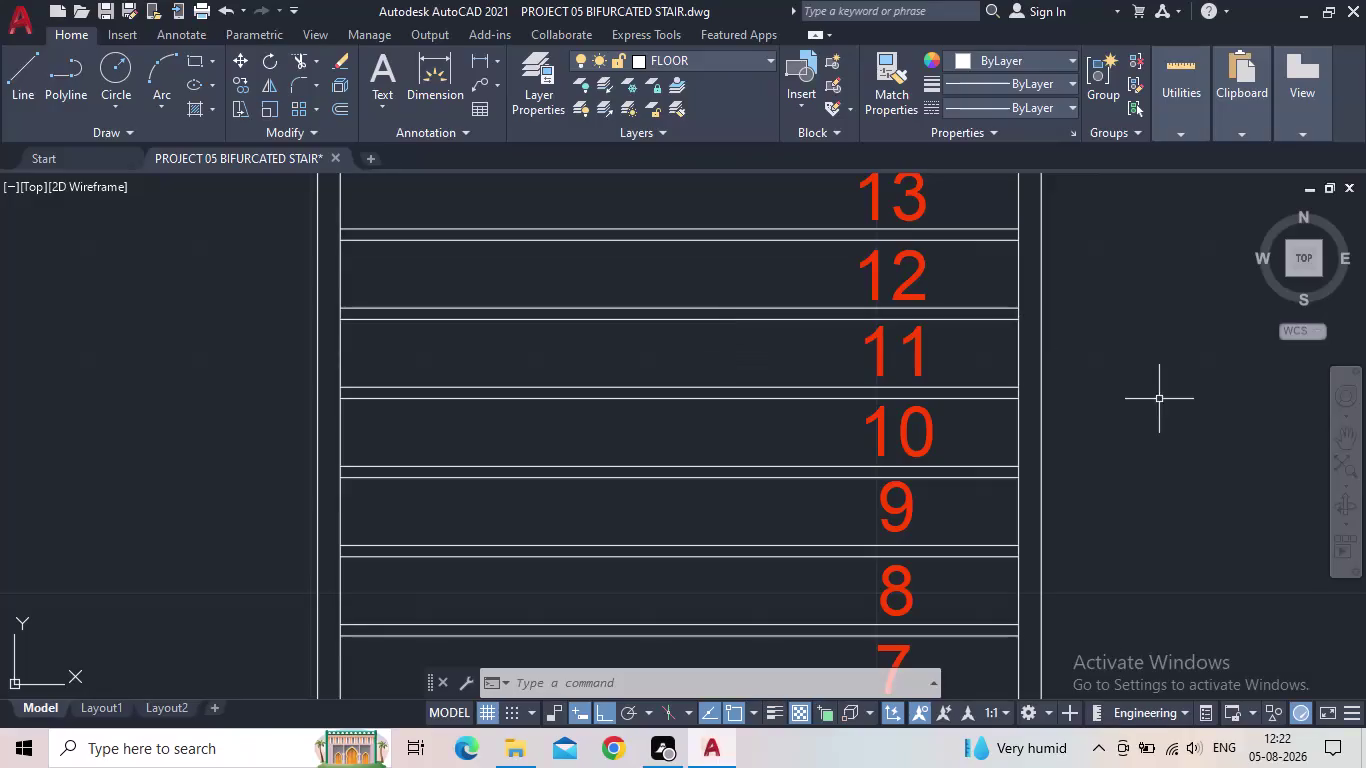
Pan the view to the empty area holding the L-shaped corner lines.
drag(1159, 400, 1158, 416)
click(1172, 480)
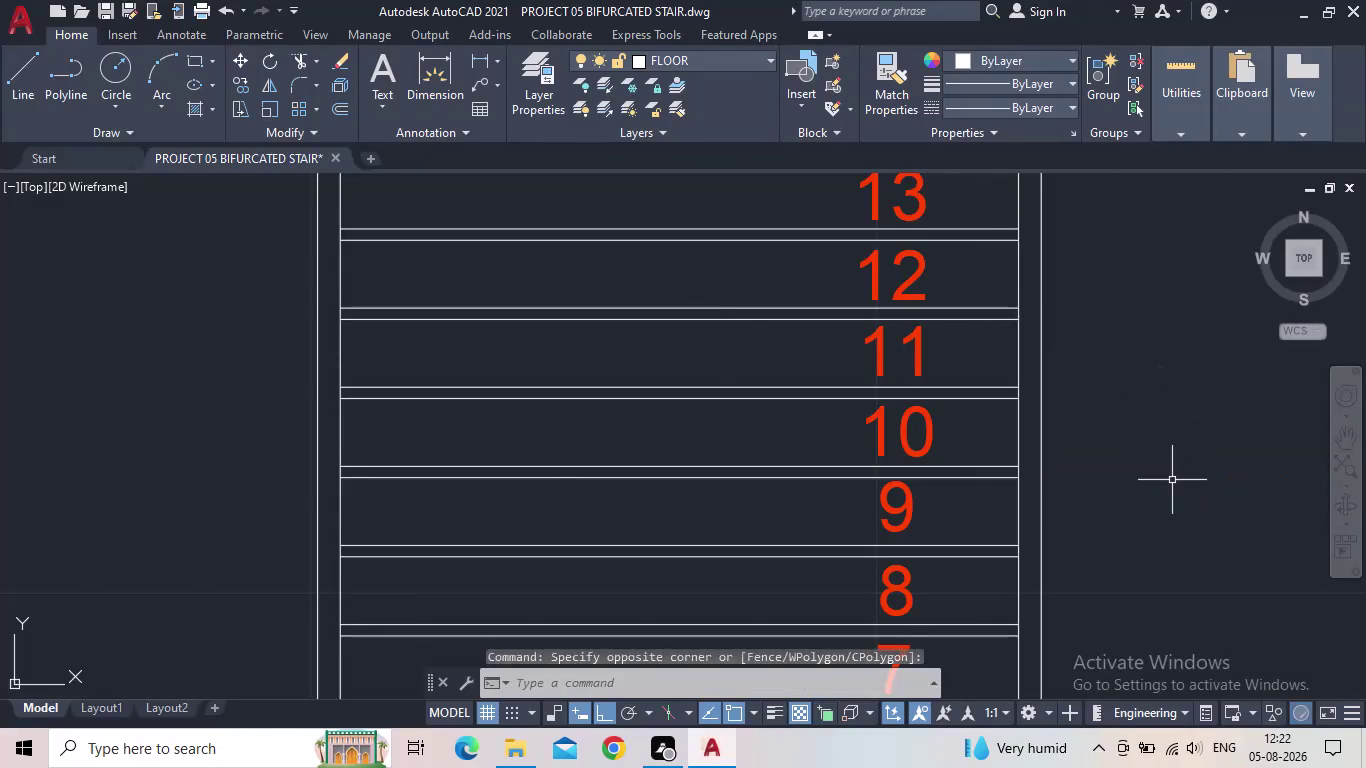
middle_drag(1162, 486, 1010, 517)
scroll(down, 3)
middle_drag(1035, 510, 497, 491)
scroll(down, 3)
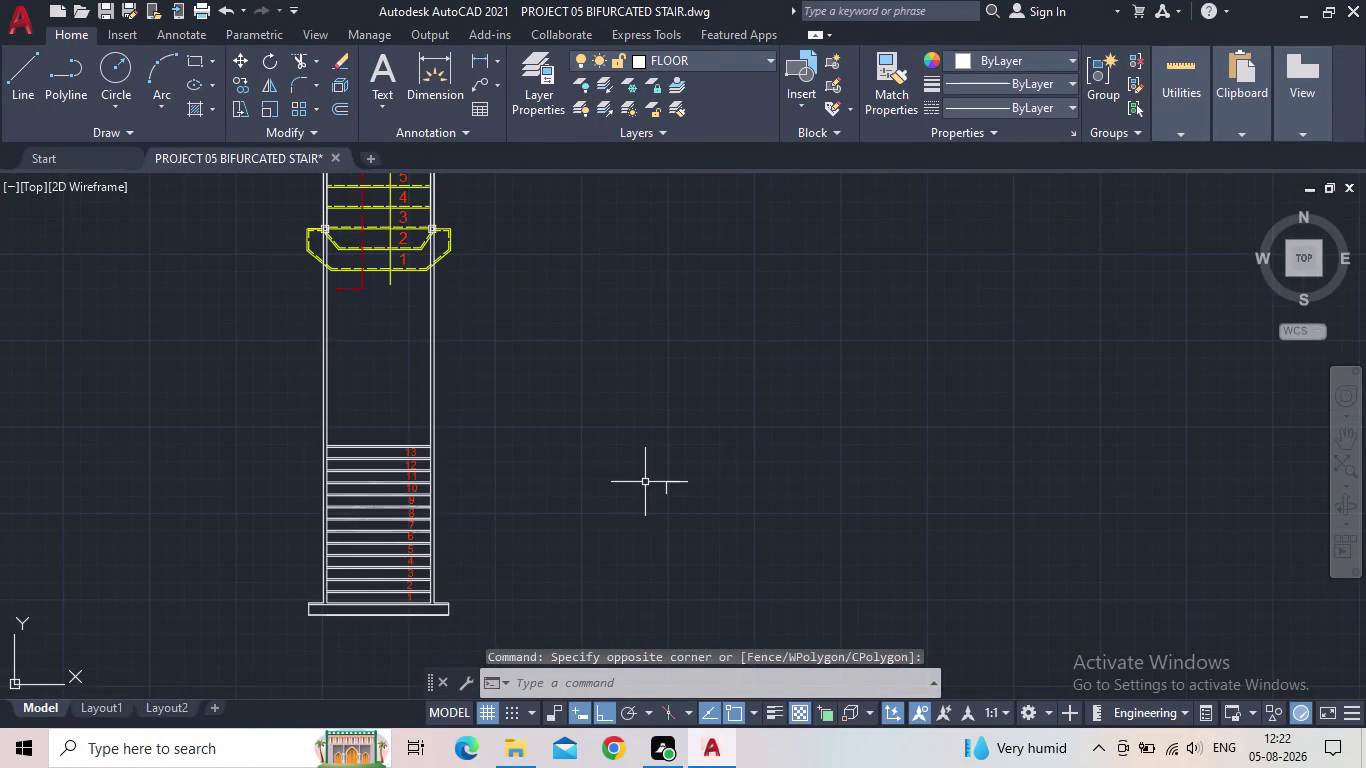
scroll(up, 3)
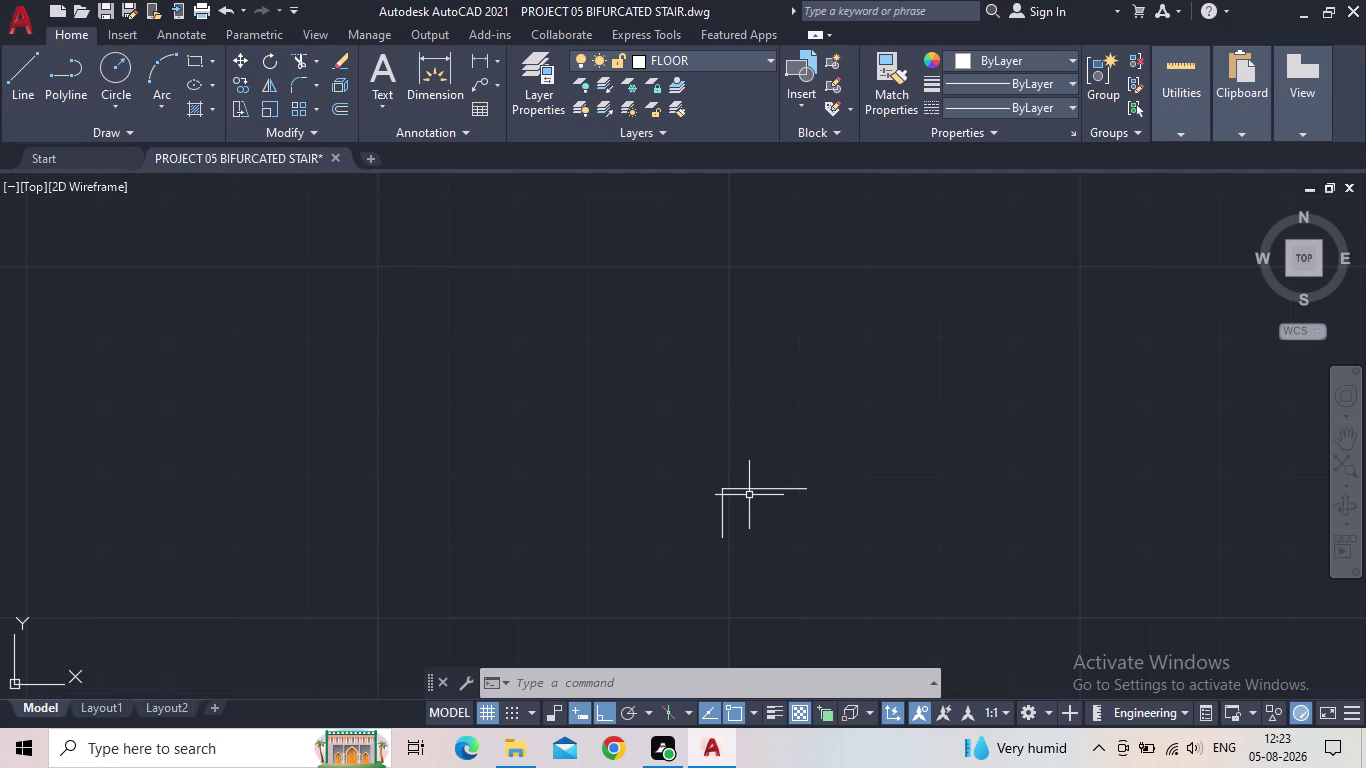
middle_drag(824, 515, 689, 524)
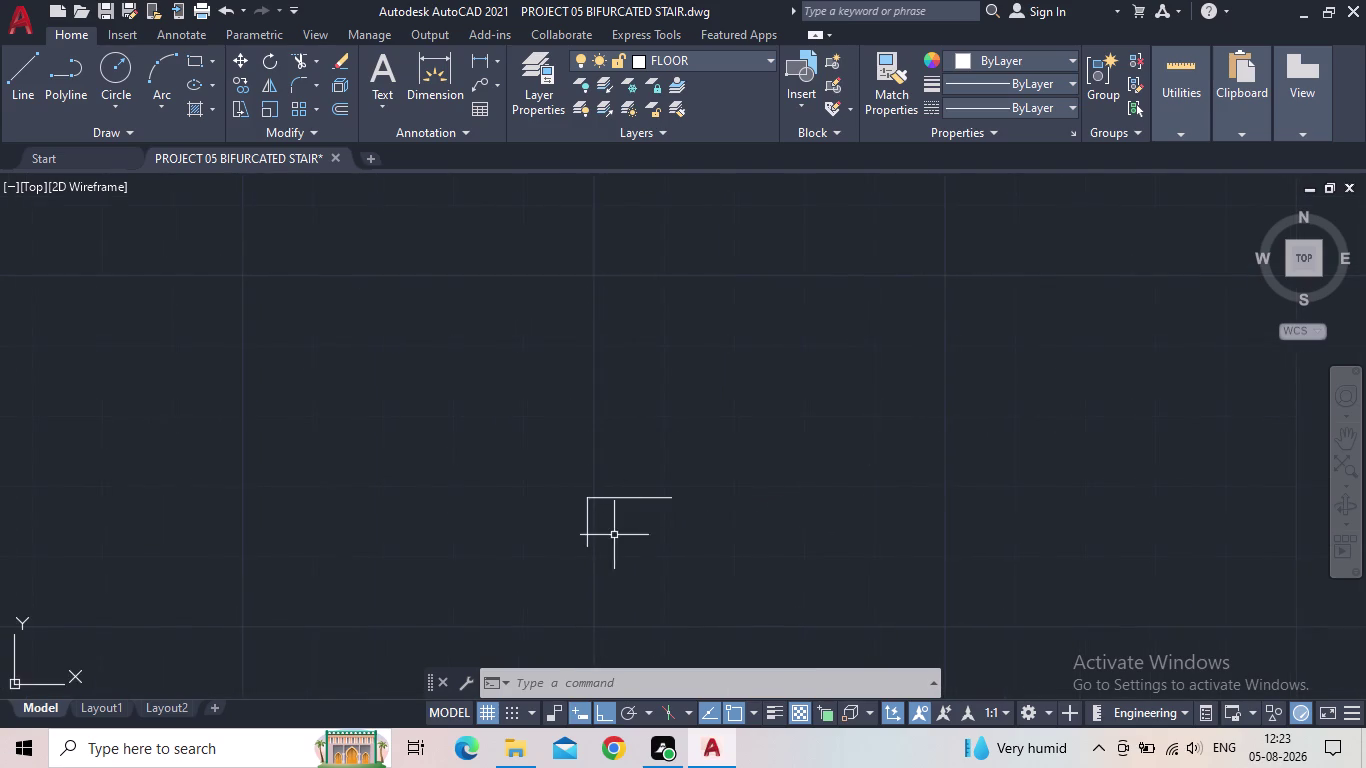
scroll(up, 3)
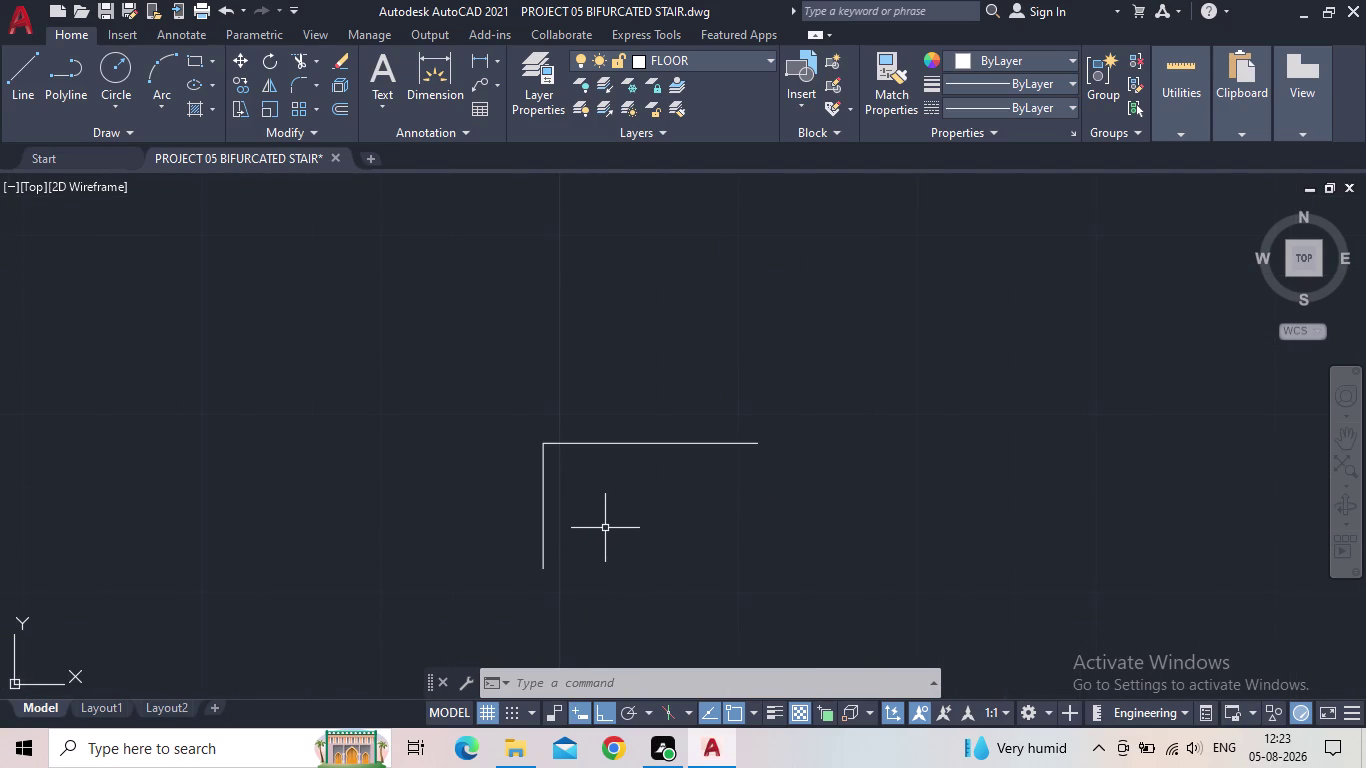
scroll(down, 3)
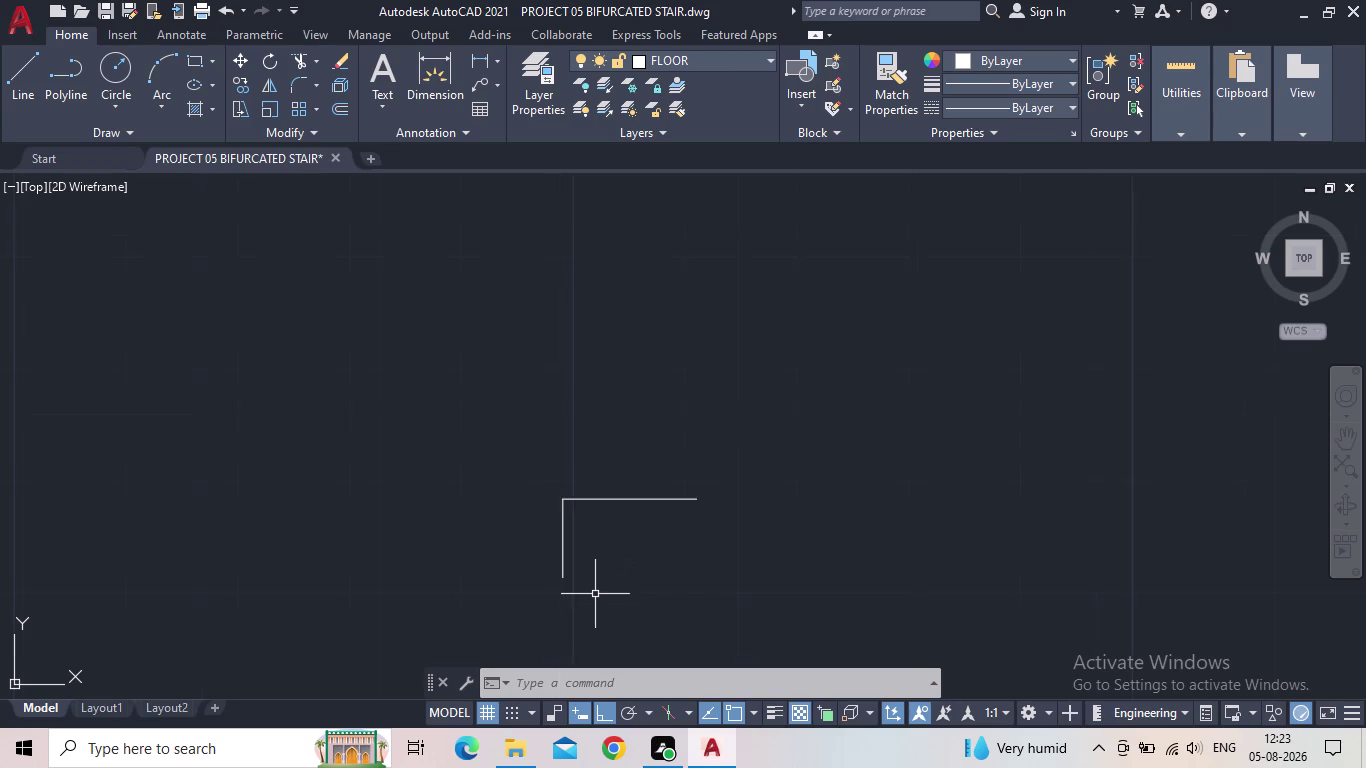
middle_drag(599, 587, 583, 515)
scroll(up, 3)
Offset the horizontal line 1" downward and the vertical line 1" to the right.
key(o)
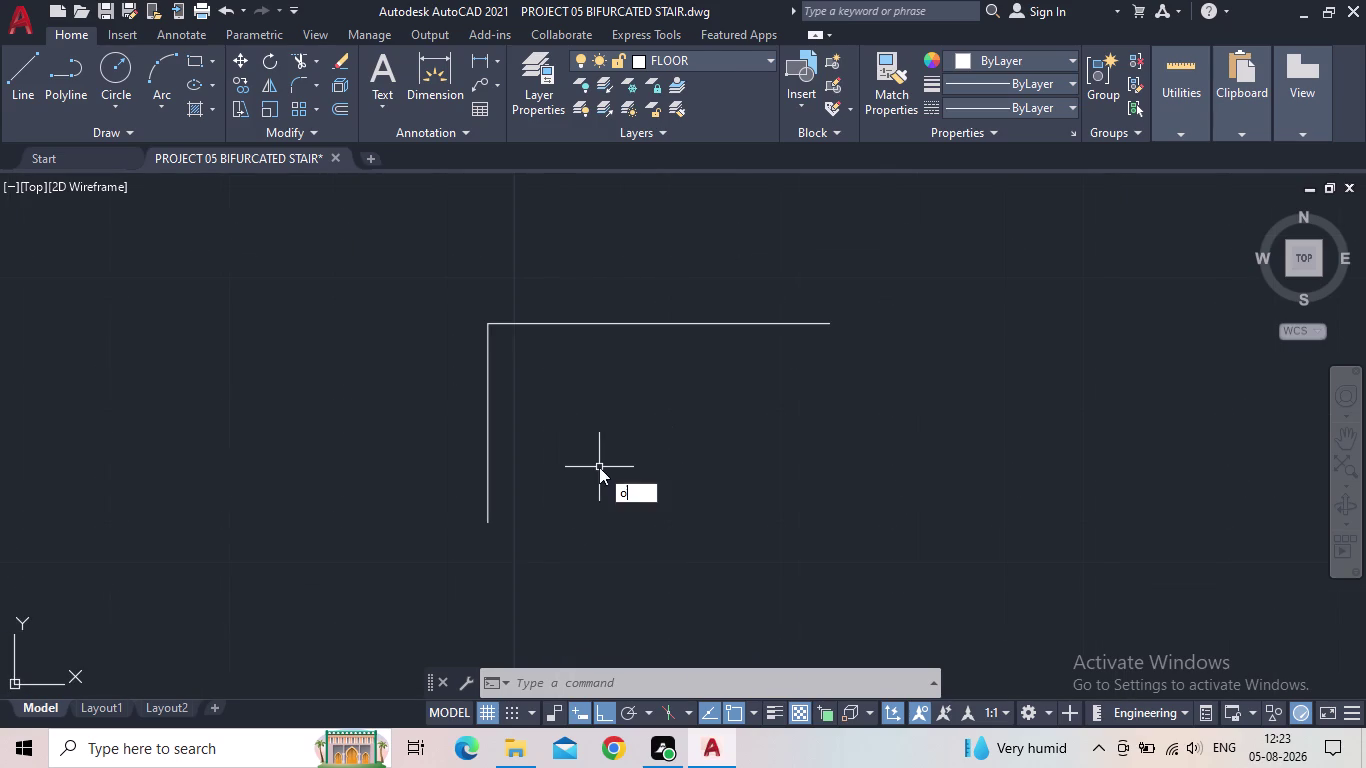
key(Return)
text(1)
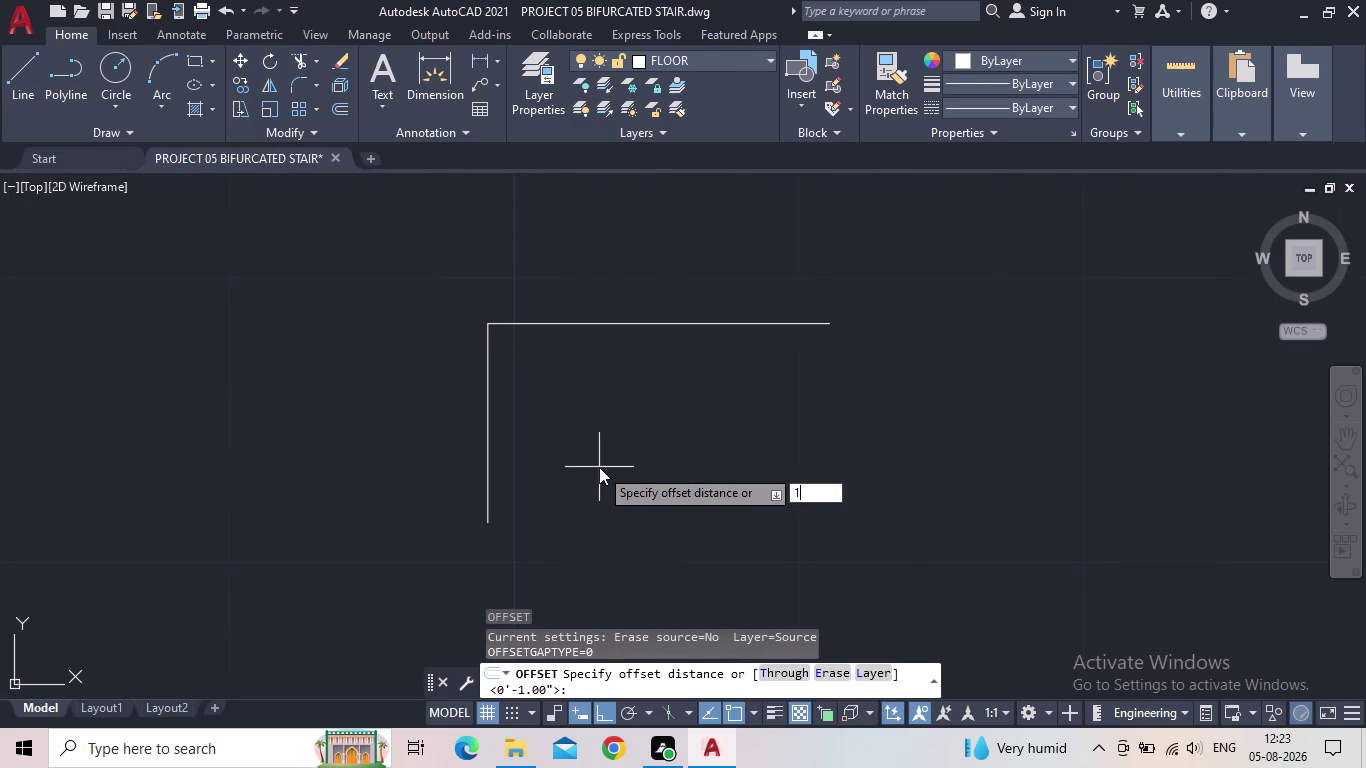
text(")
key(Return)
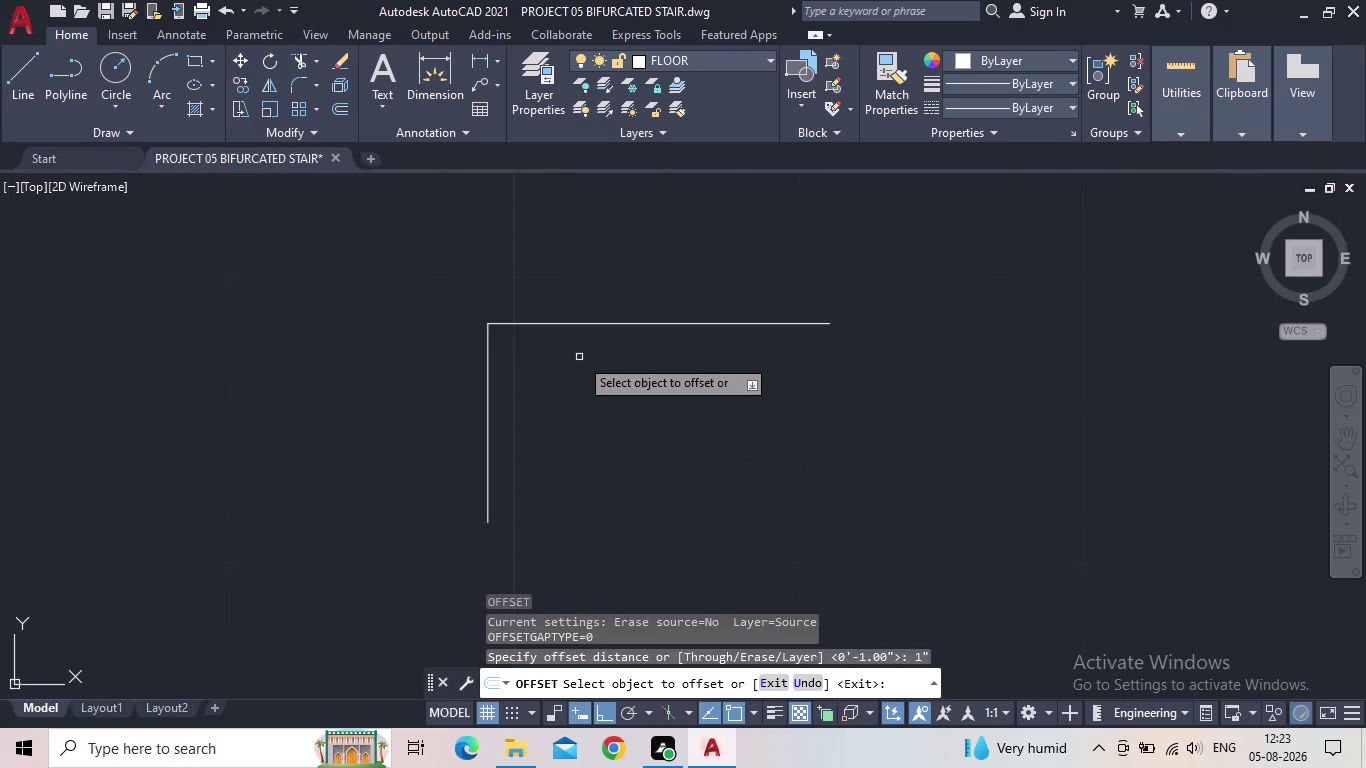
click(626, 323)
click(655, 393)
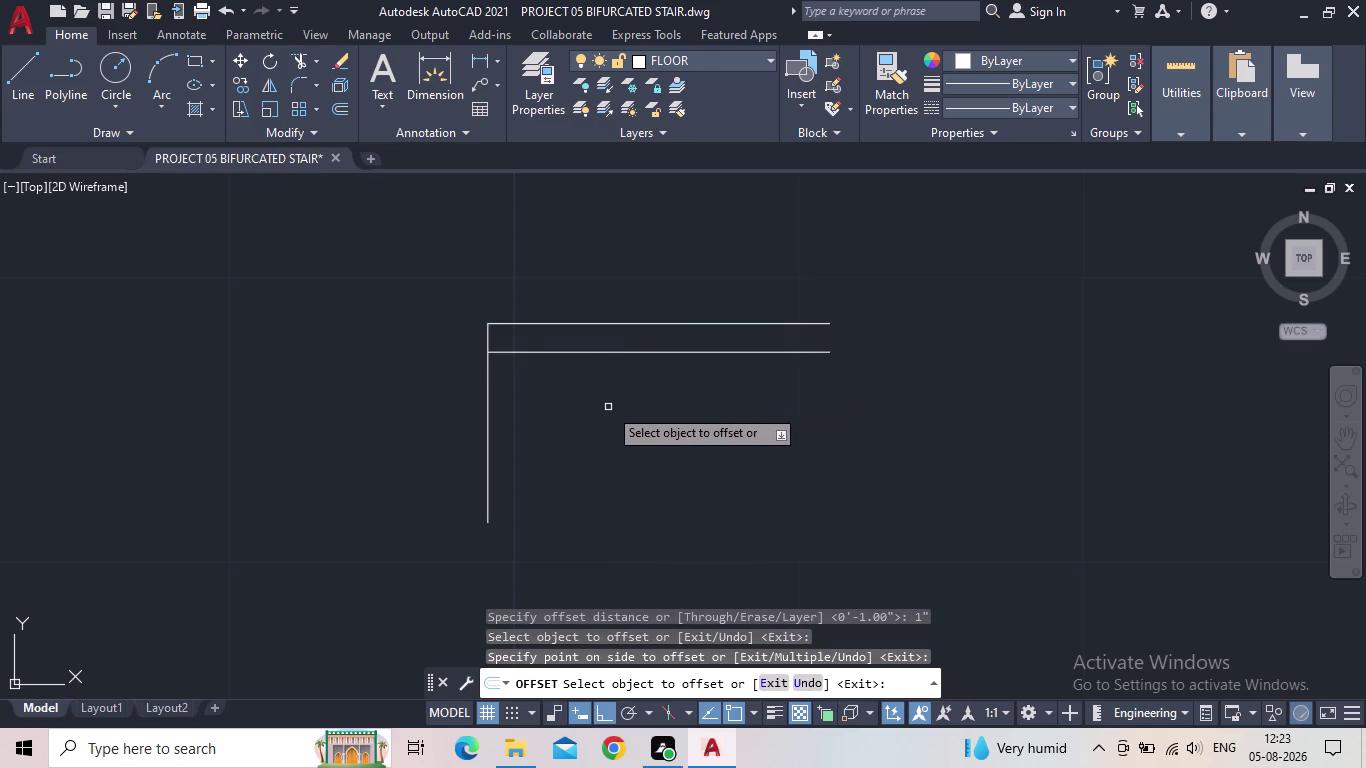
click(487, 458)
click(567, 468)
key(Escape)
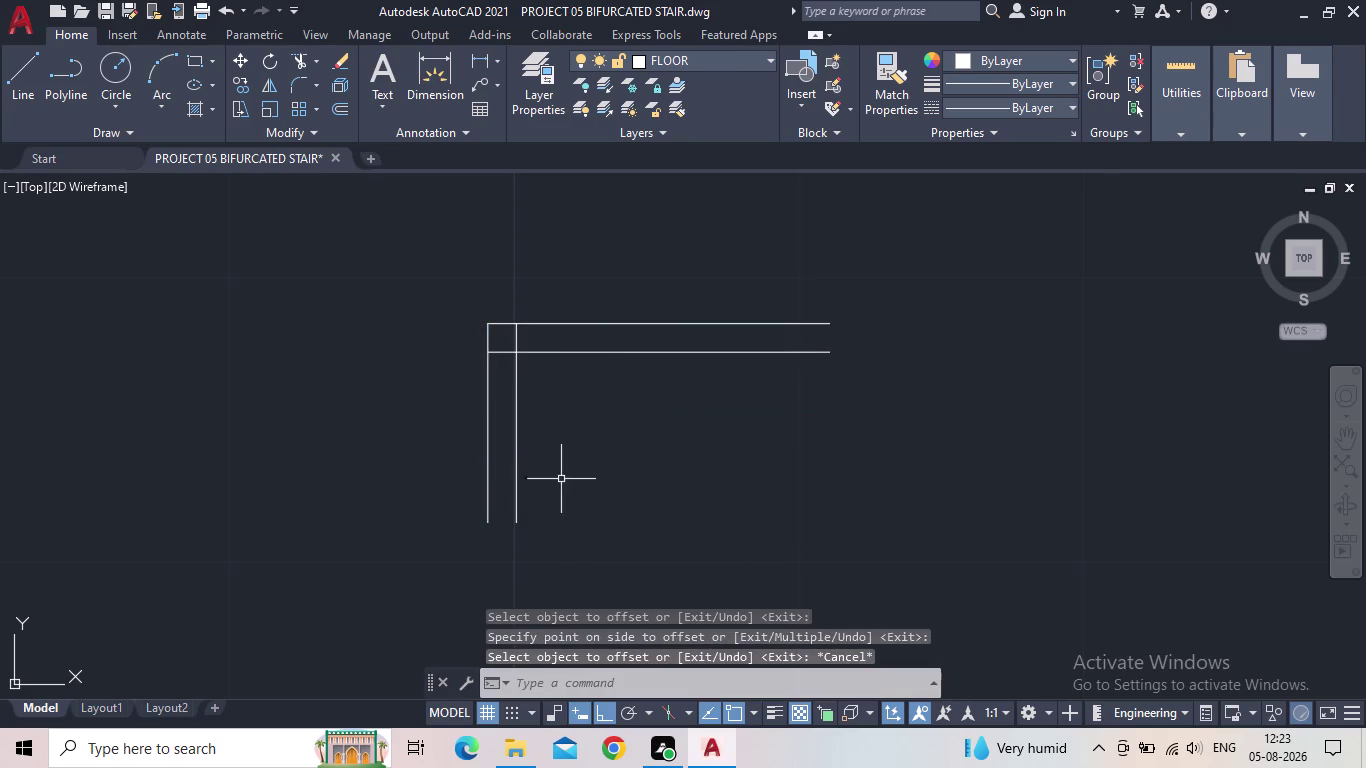
scroll(up, 3)
scroll(down, 3)
middle_drag(503, 349, 521, 370)
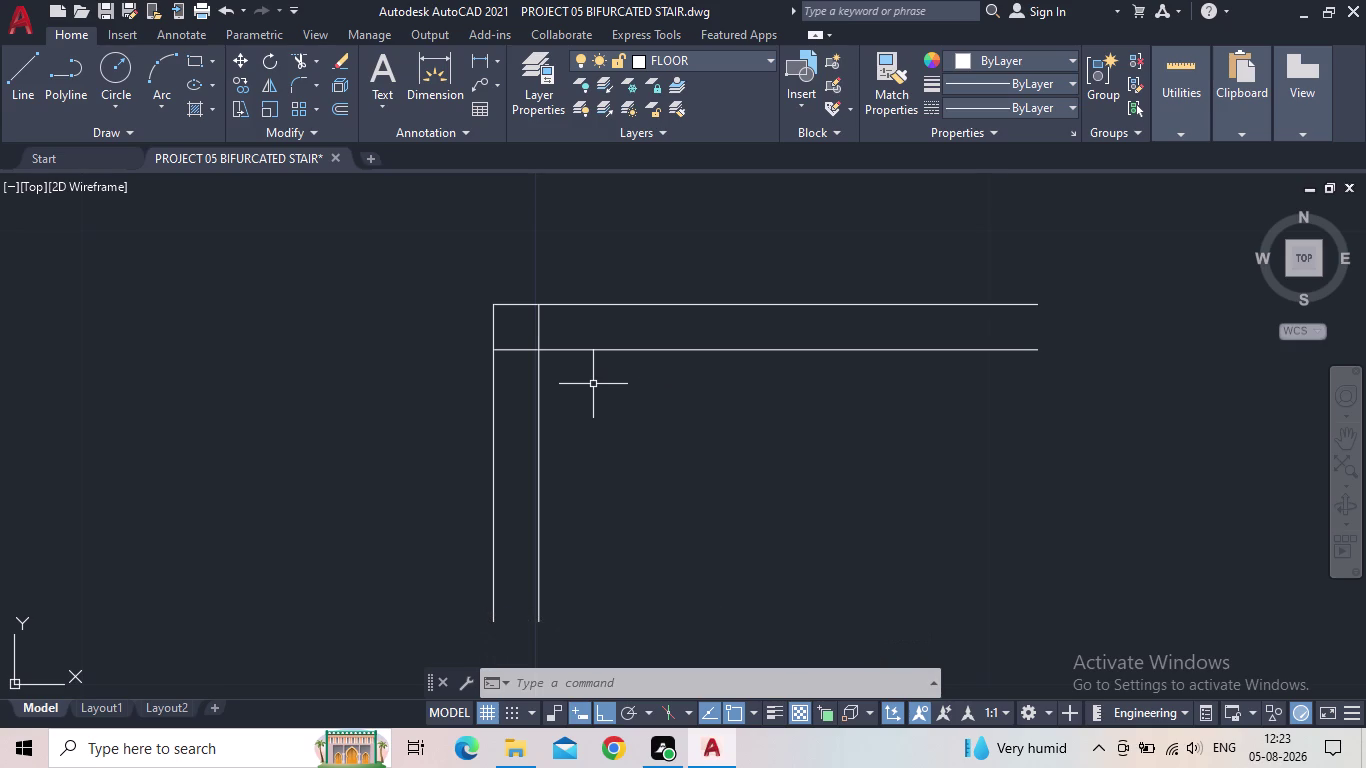
key(f)
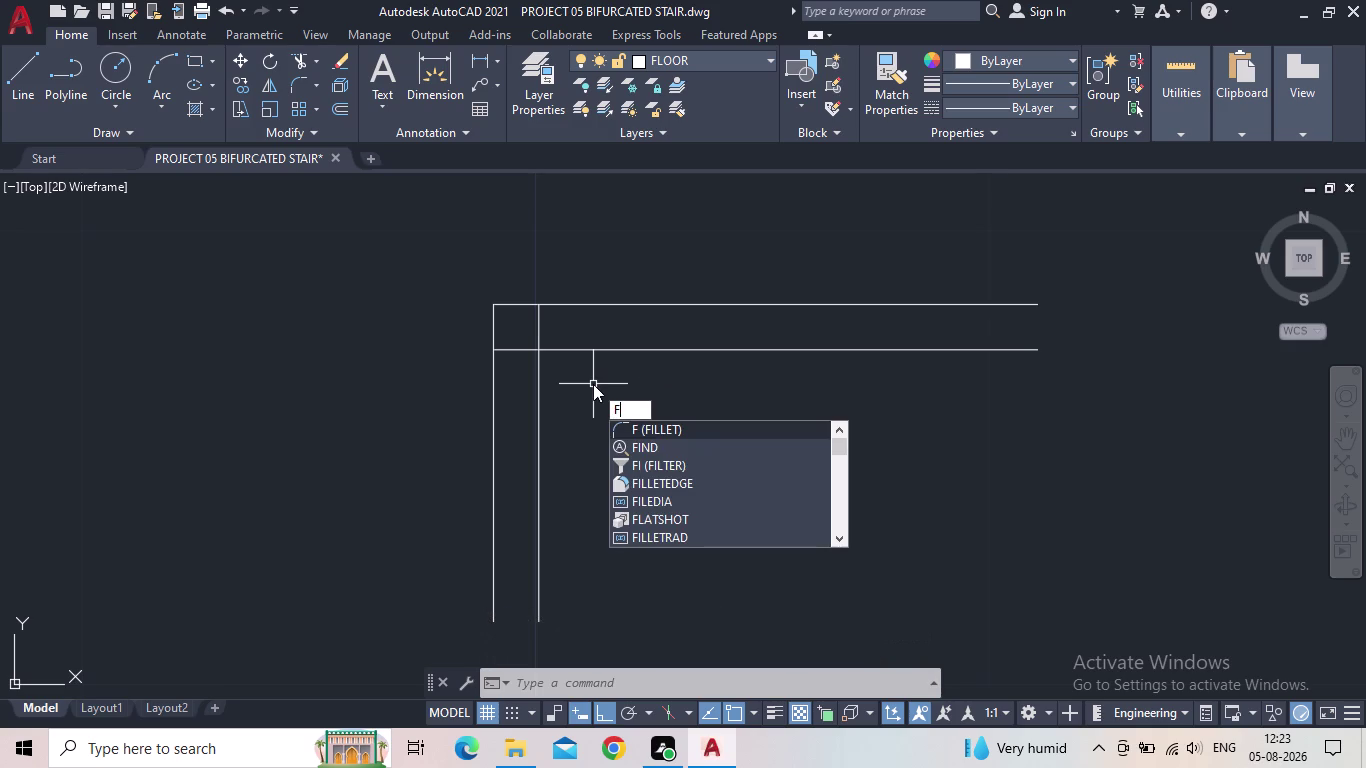
Fillet the two horizontal rail lines with a 1" radius to round the left end.
key(Return)
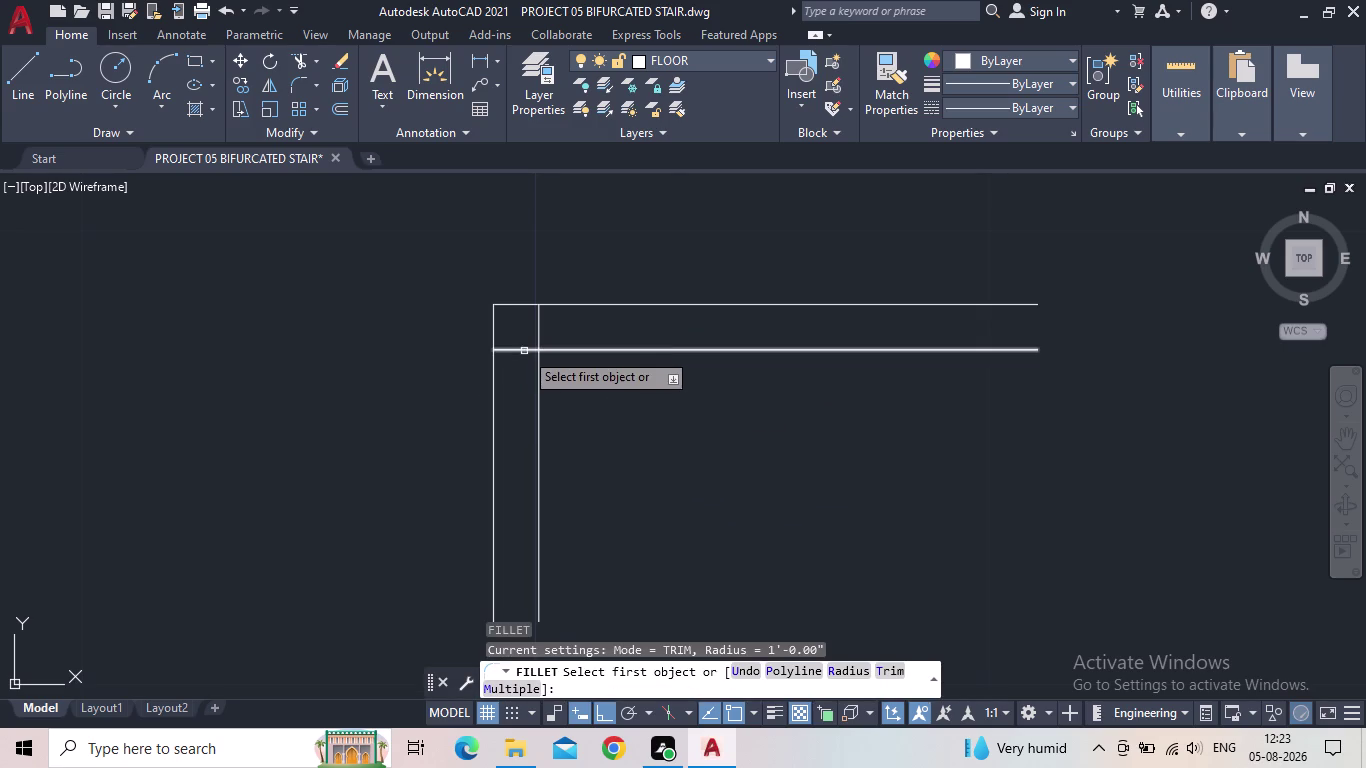
click(836, 665)
click(843, 668)
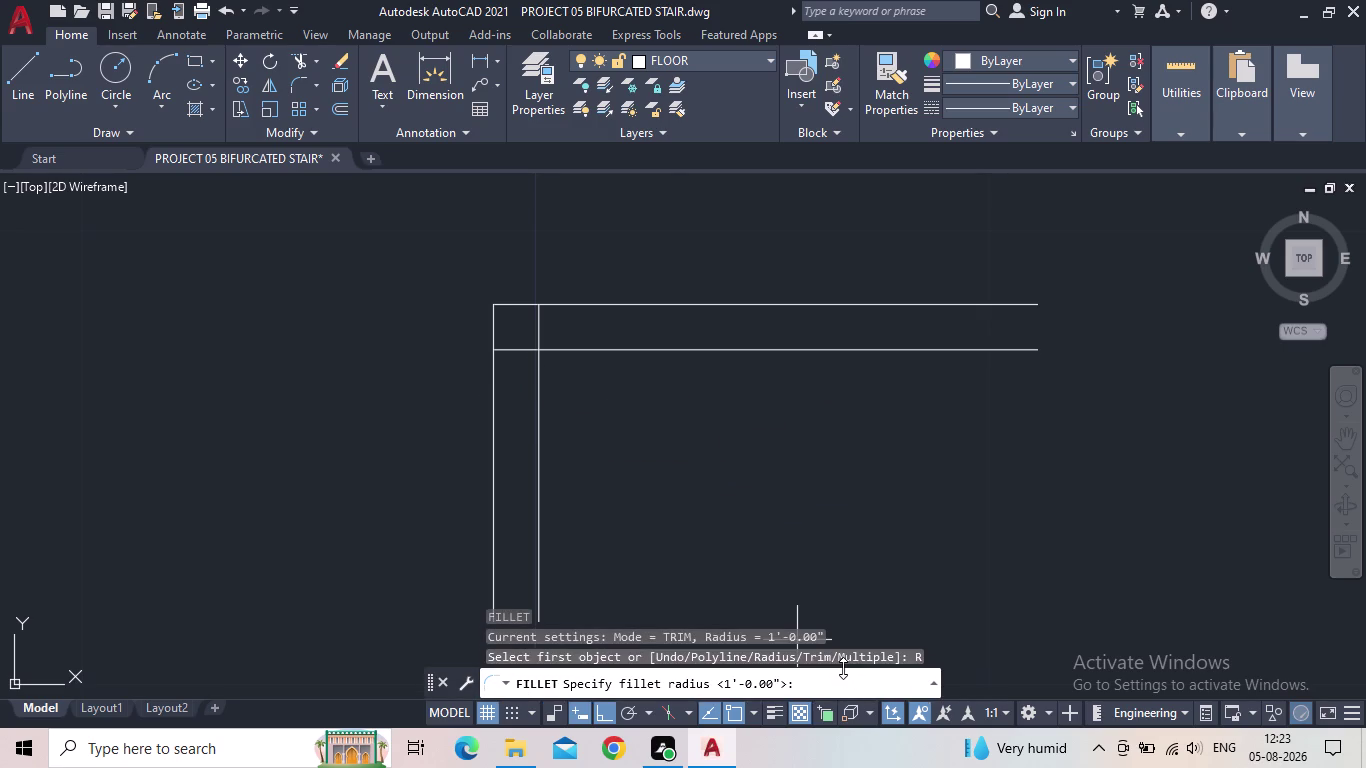
text(1")
key(Return)
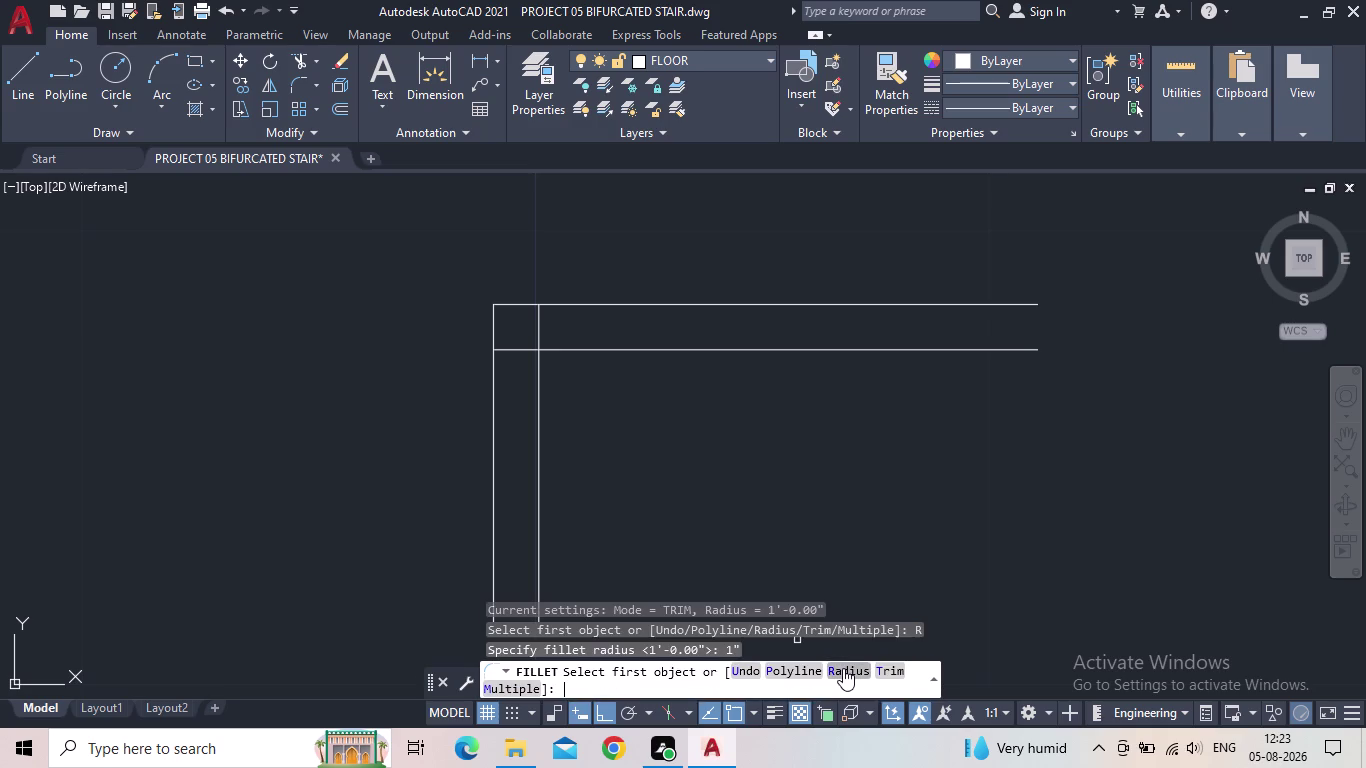
click(522, 348)
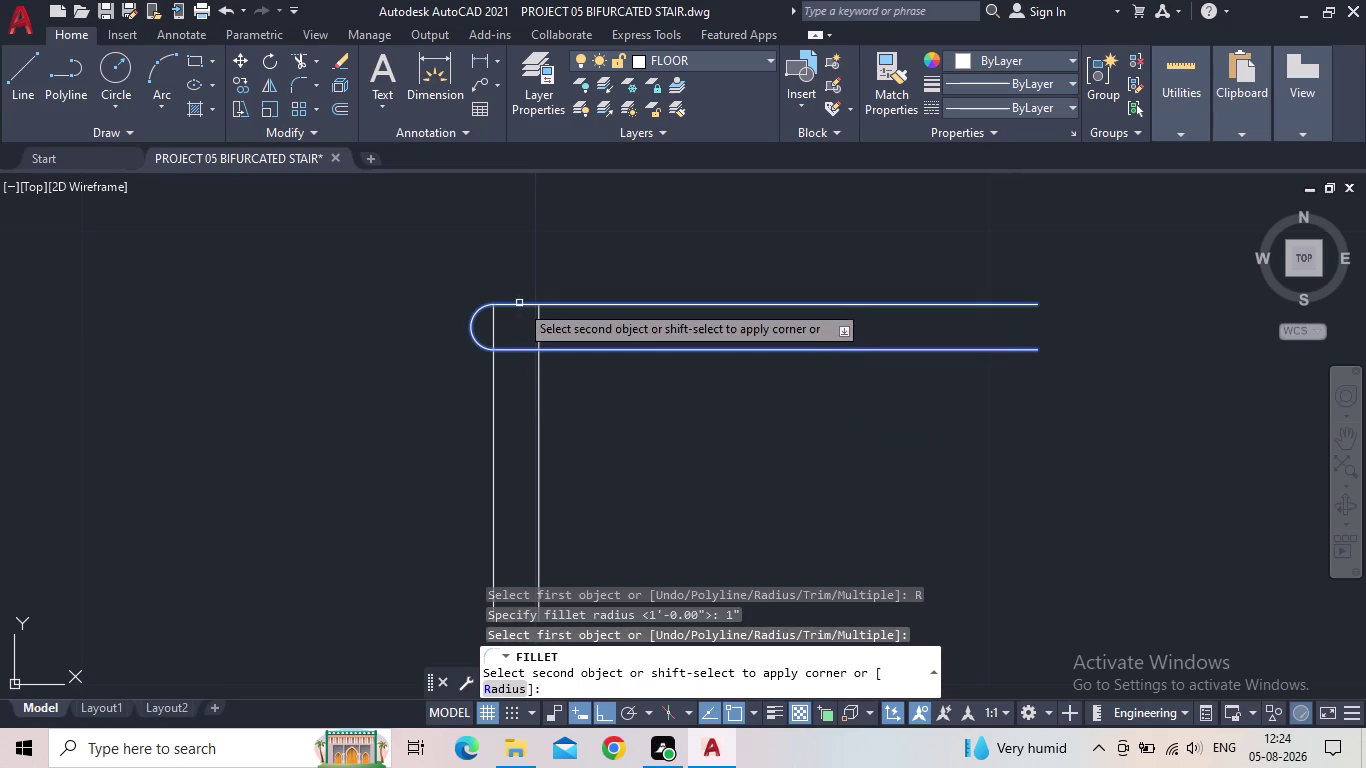
click(519, 303)
key(Escape)
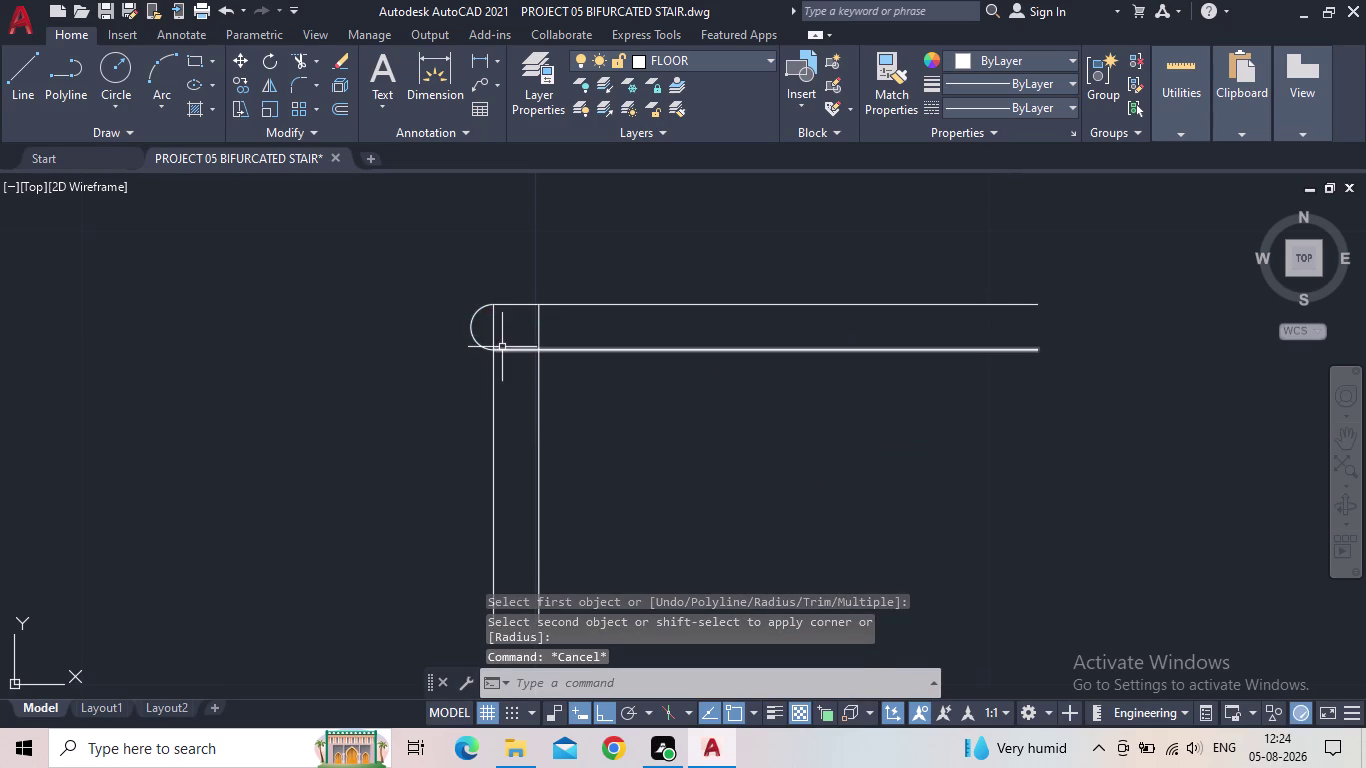
Trim both vertical line pieces lying inside the rounded rail end.
text(tr)
key(space)
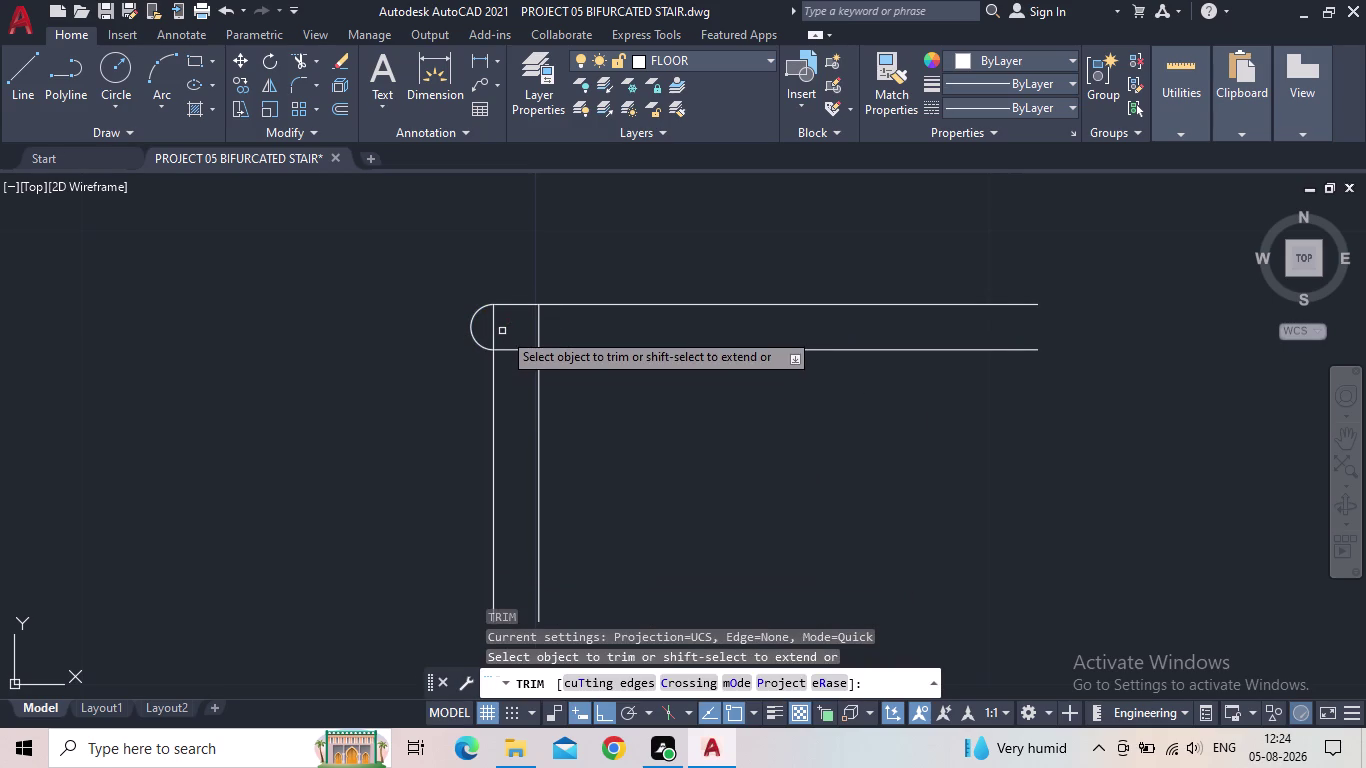
click(495, 331)
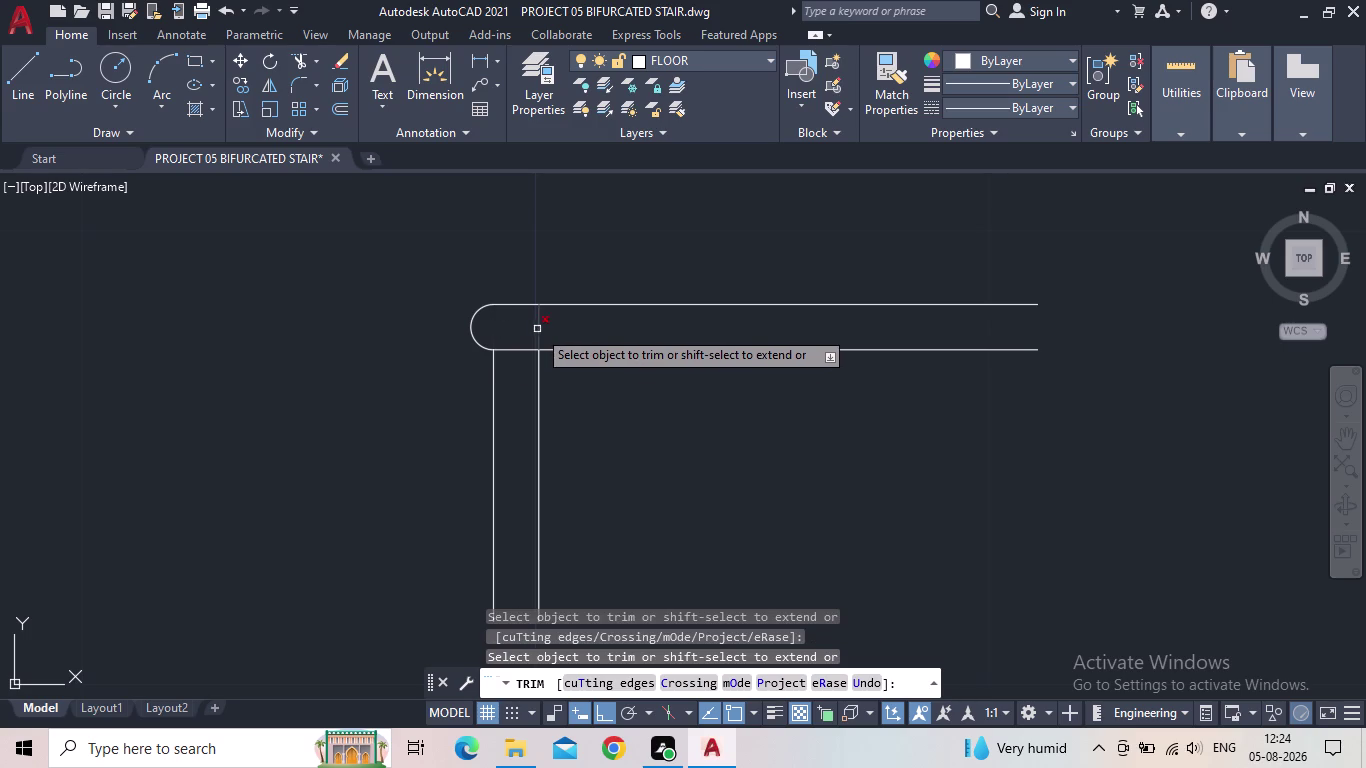
click(537, 328)
scroll(down, 3)
middle_drag(720, 414, 596, 411)
key(Escape)
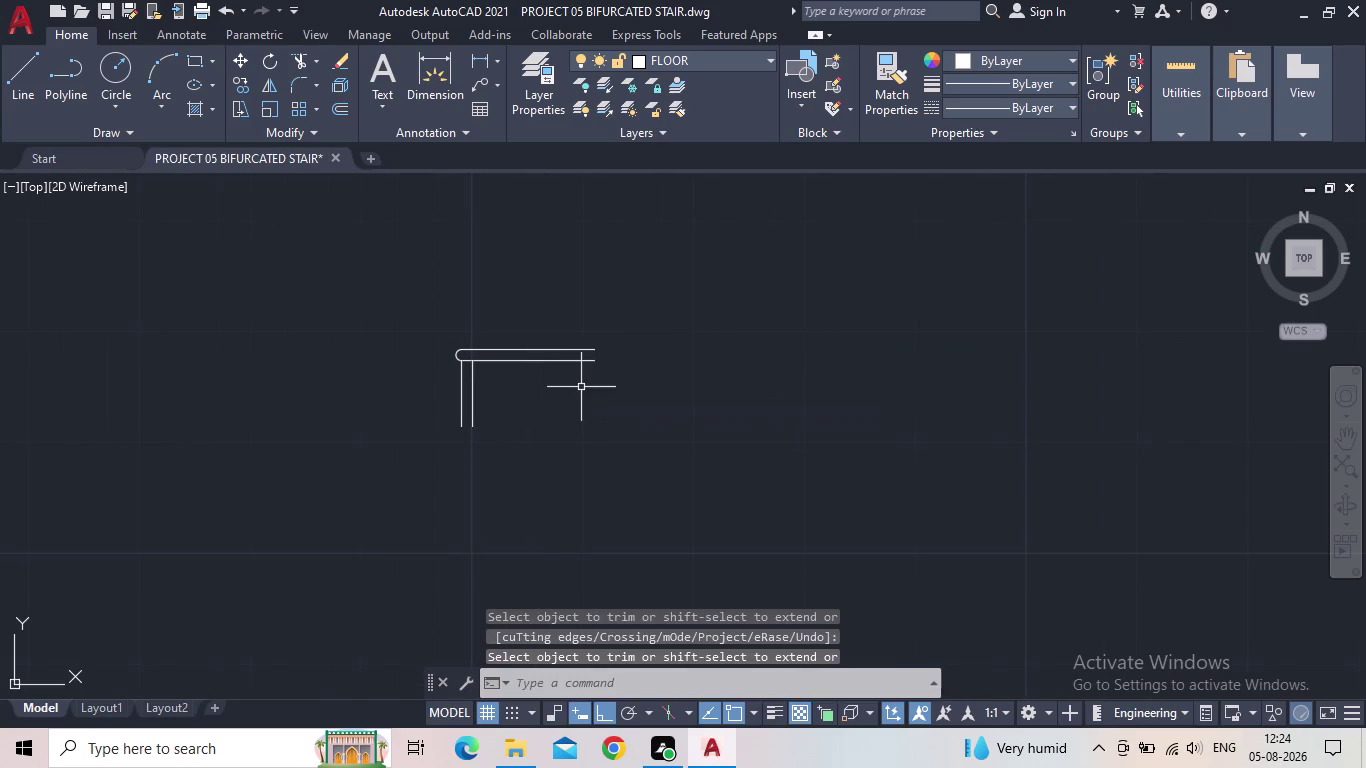
key(l)
key(space)
Draw a short line capping the right end of the double rail.
scroll(up, 3)
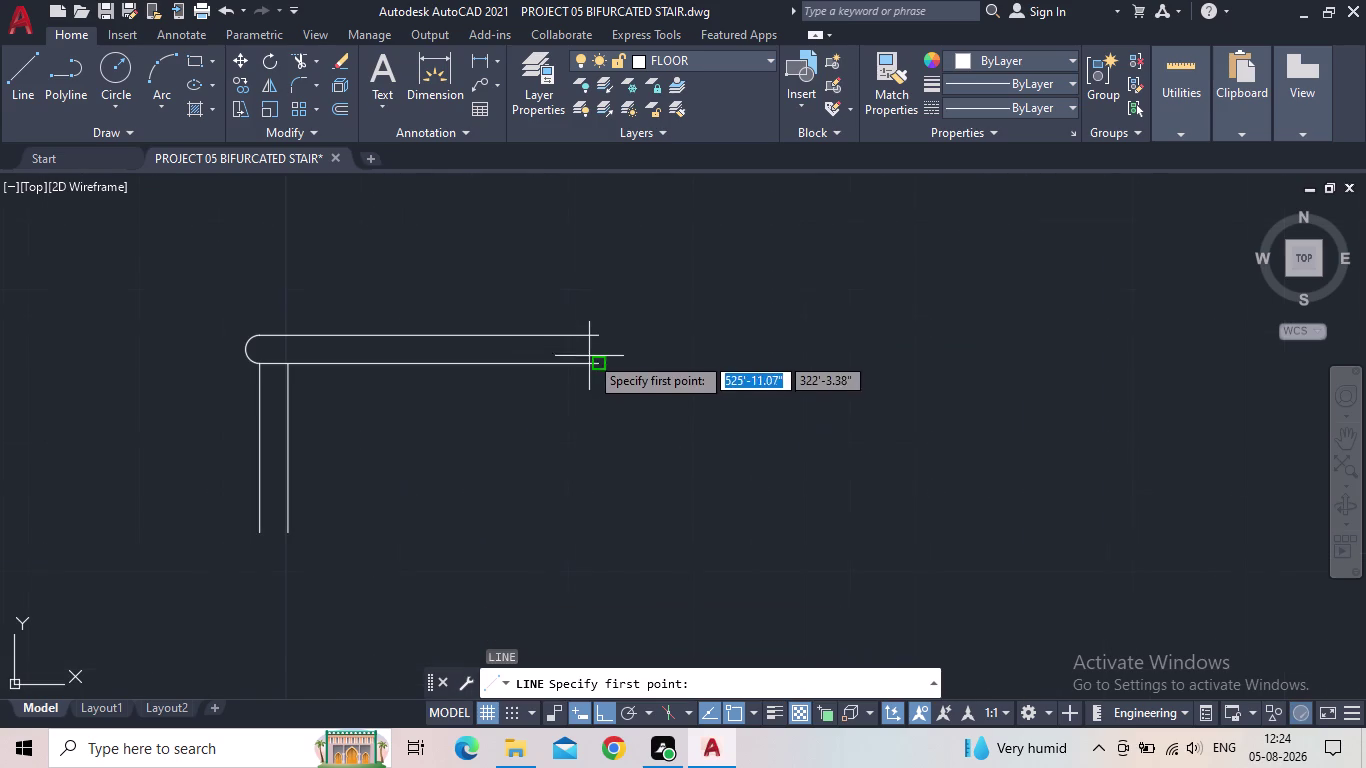
click(594, 333)
click(597, 364)
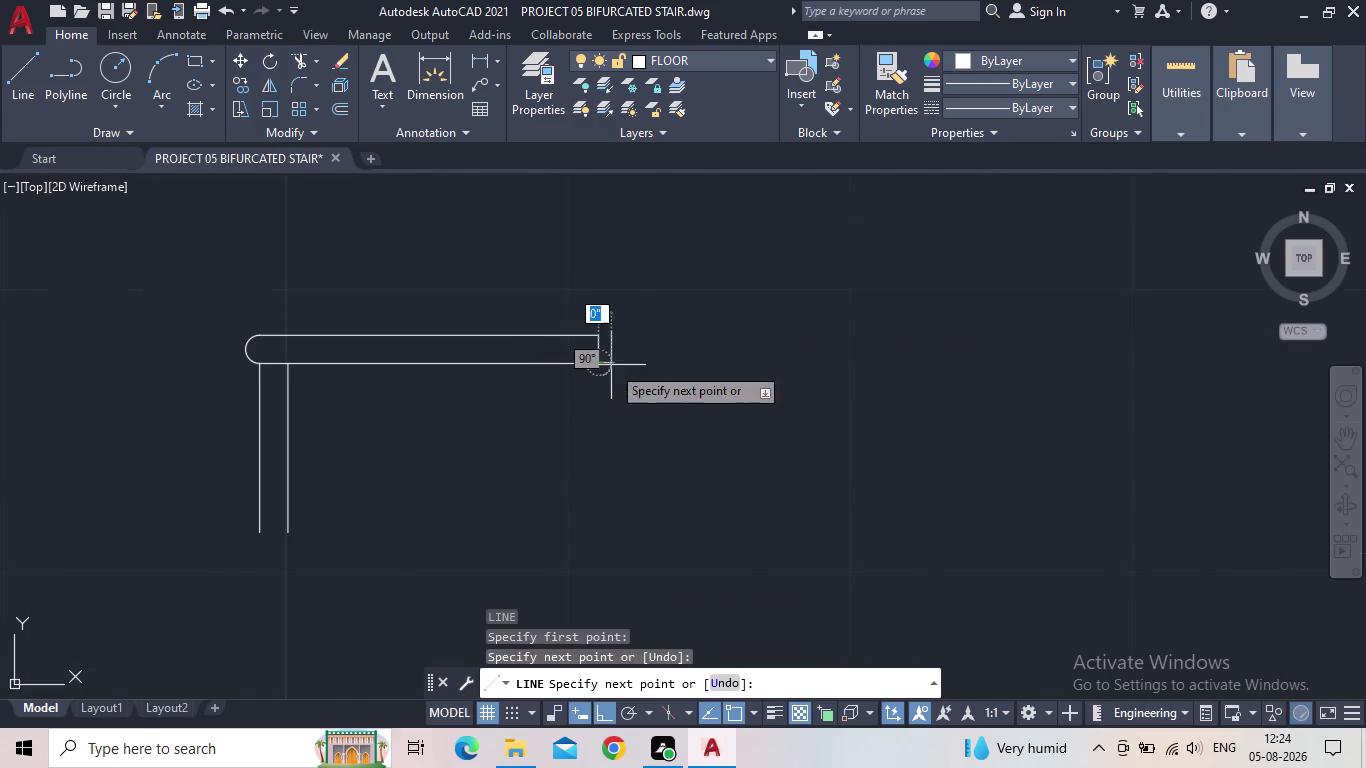
key(Escape)
Draw a short line closing the bottom of the vertical arm.
middle_drag(385, 487, 474, 418)
key(space)
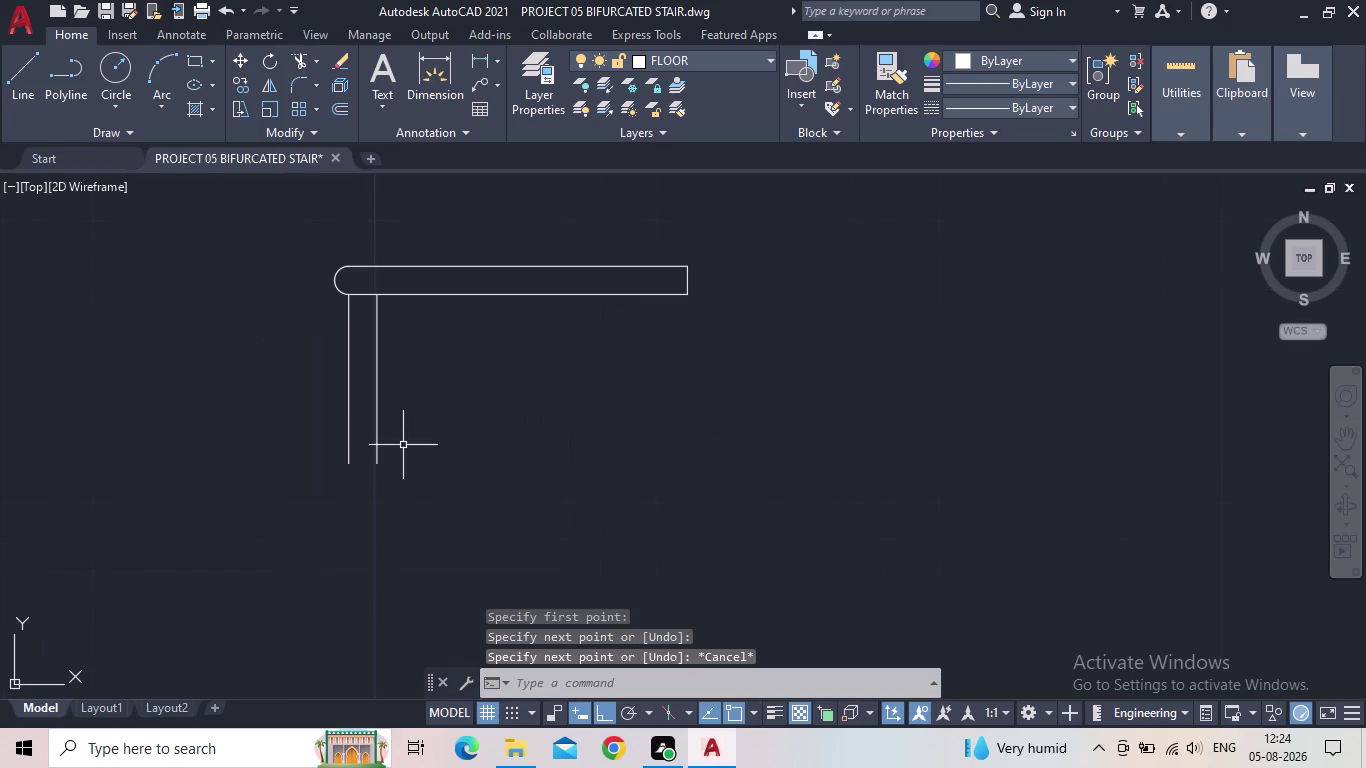
click(380, 457)
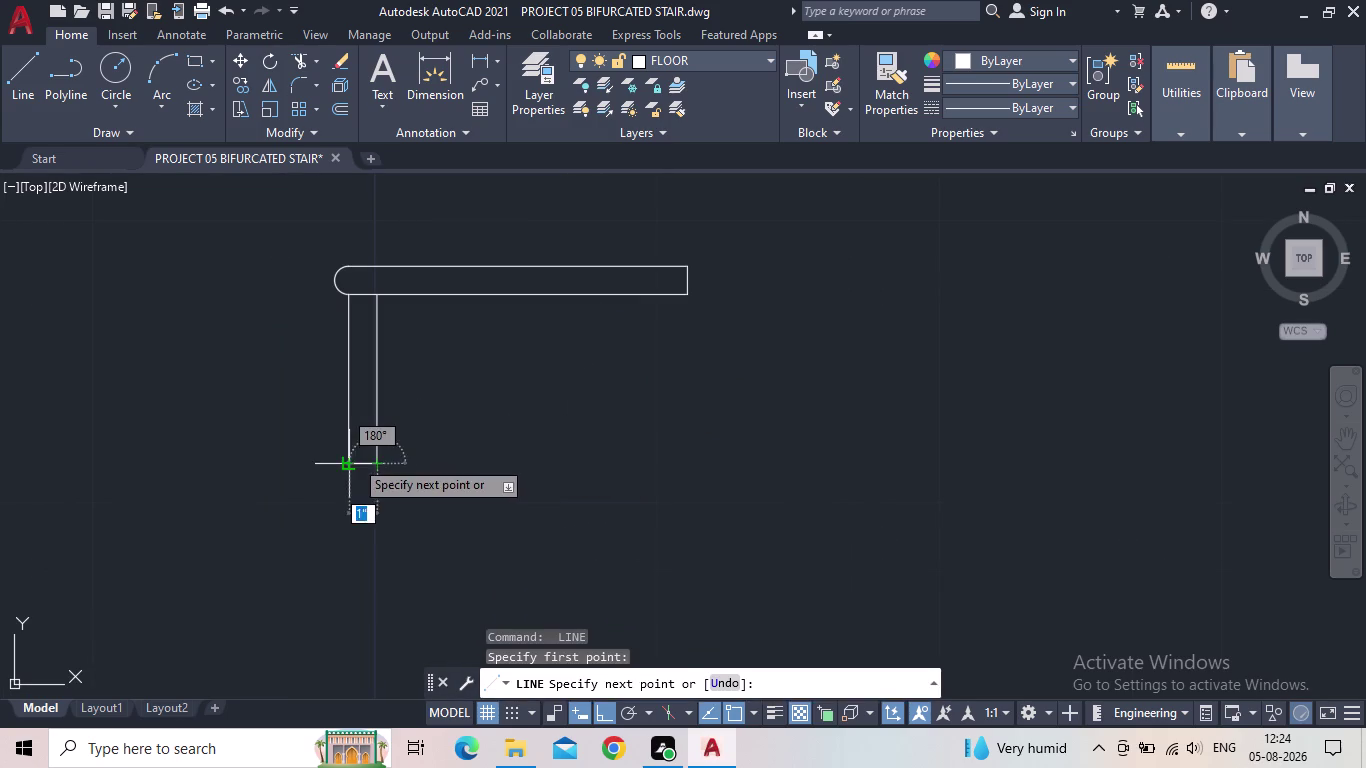
click(354, 459)
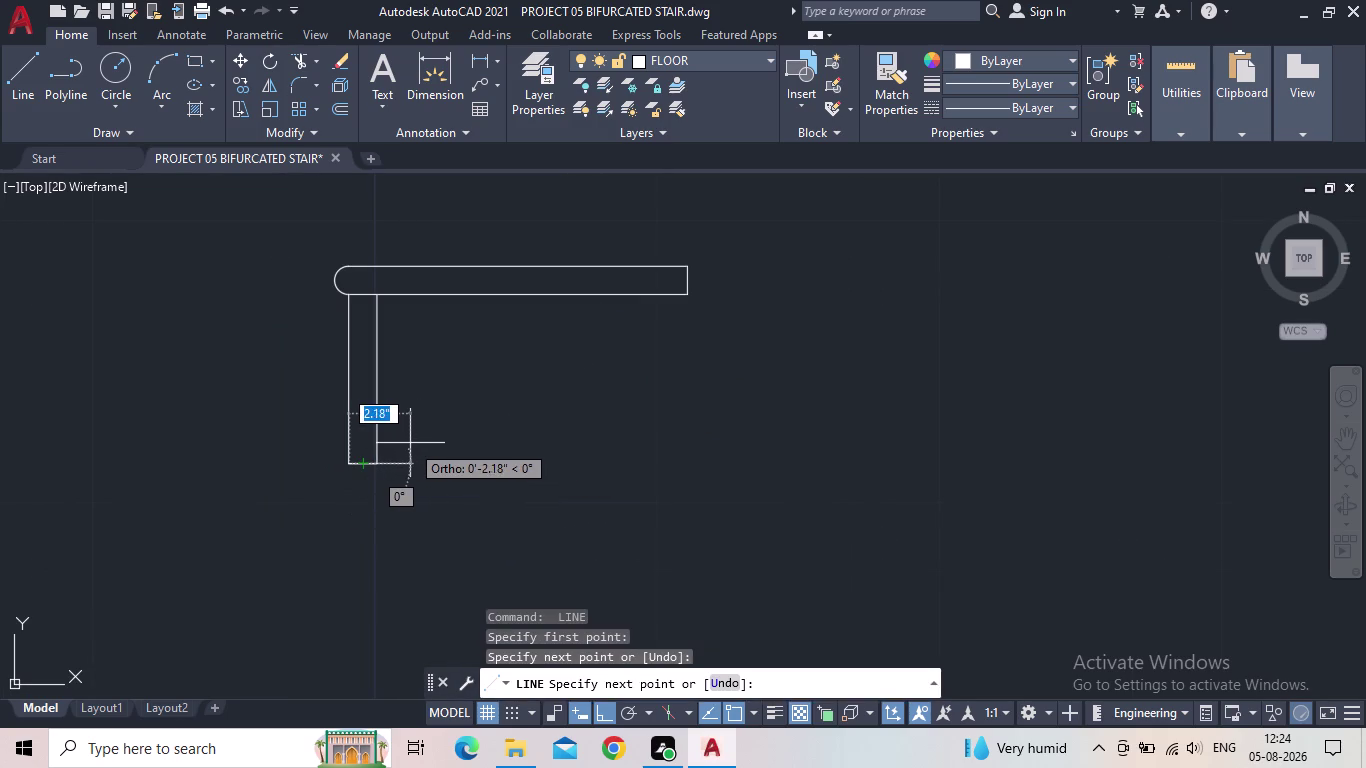
key(Escape)
scroll(down, 3)
scroll(down, 3)
scroll(up, 3)
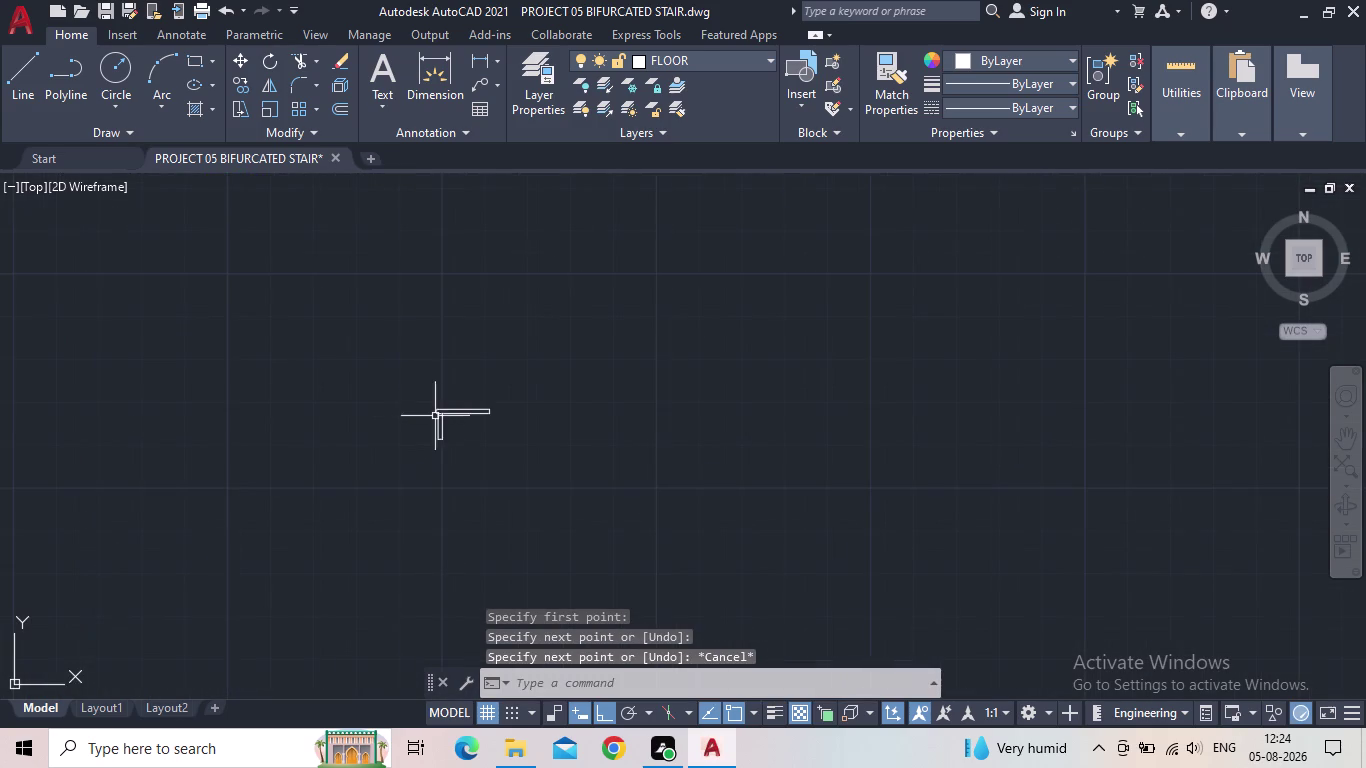
middle_drag(436, 422, 494, 461)
scroll(up, 3)
scroll(up, 3)
middle_drag(539, 462, 523, 451)
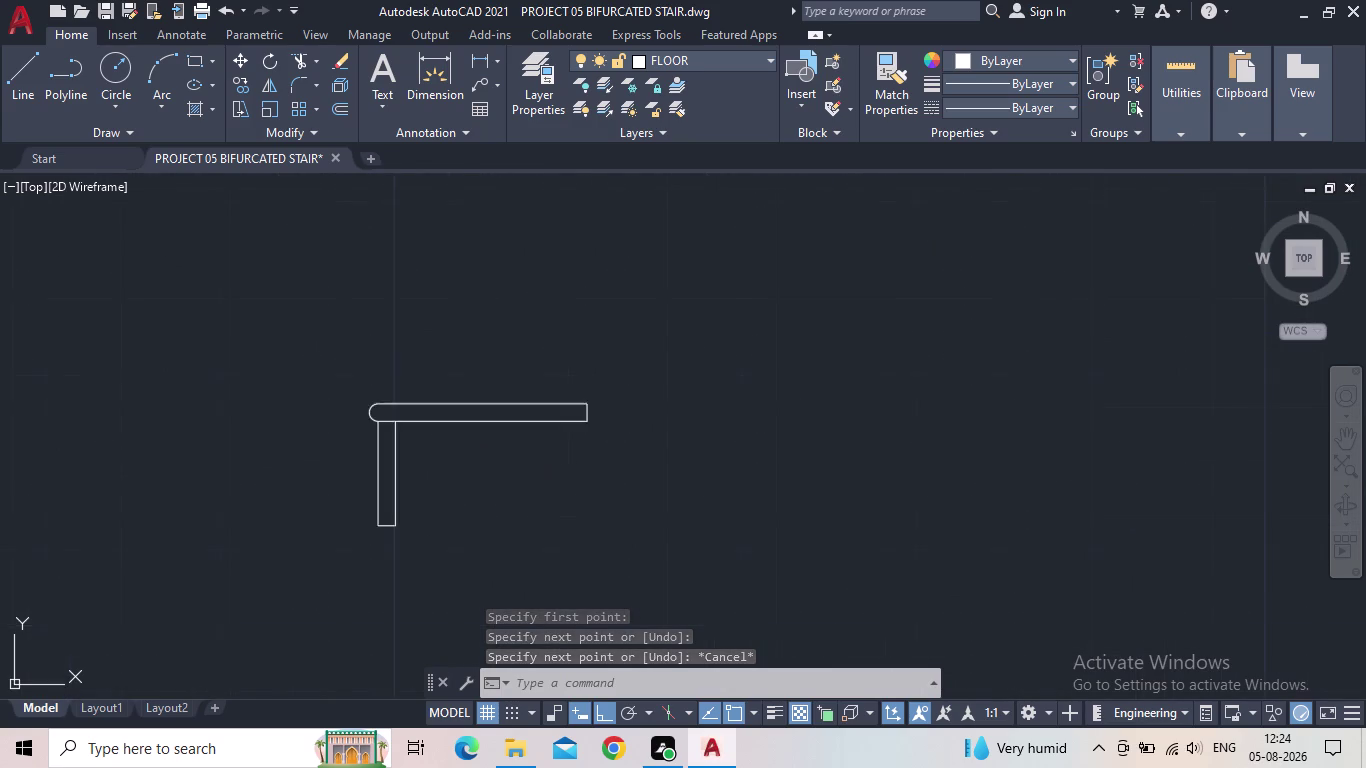
middle_drag(523, 451, 442, 415)
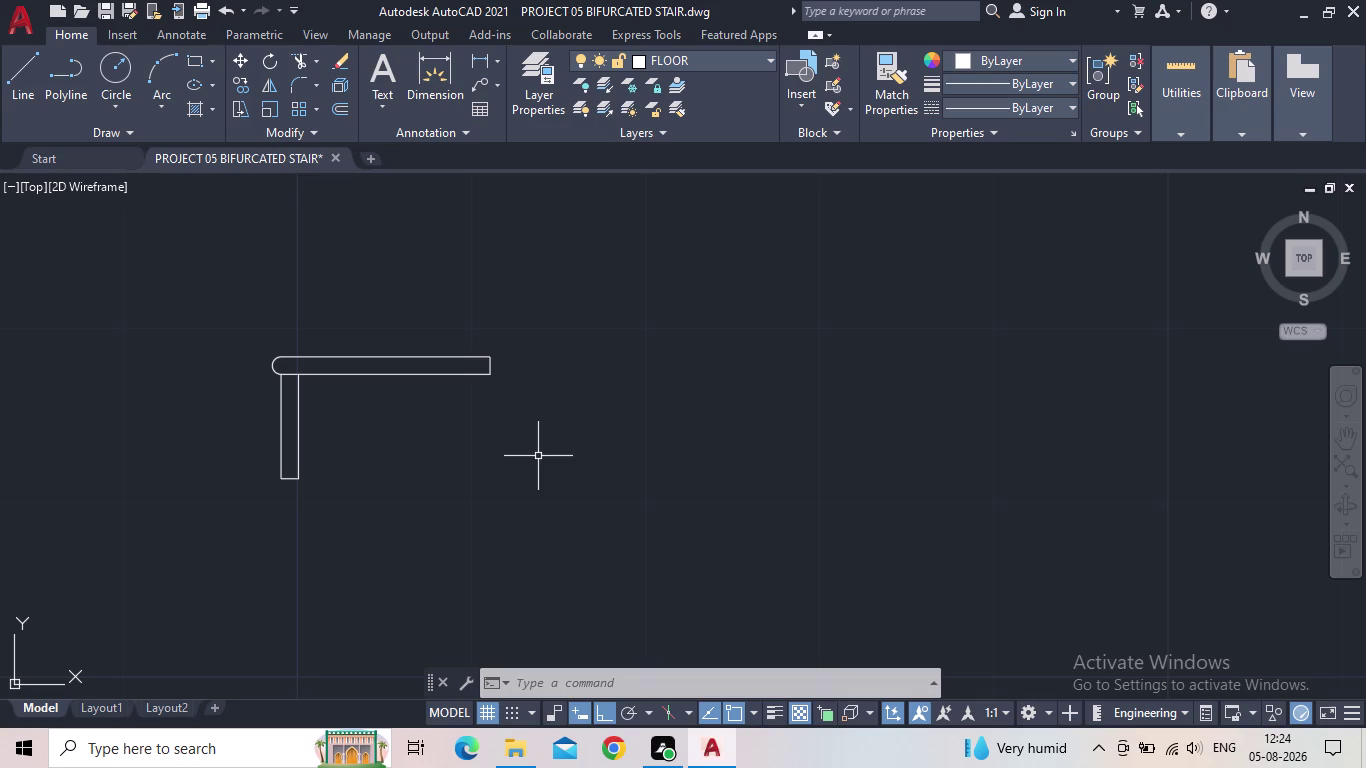
Window-select the whole L-shaped rail piece including its post.
scroll(down, 3)
scroll(up, 3)
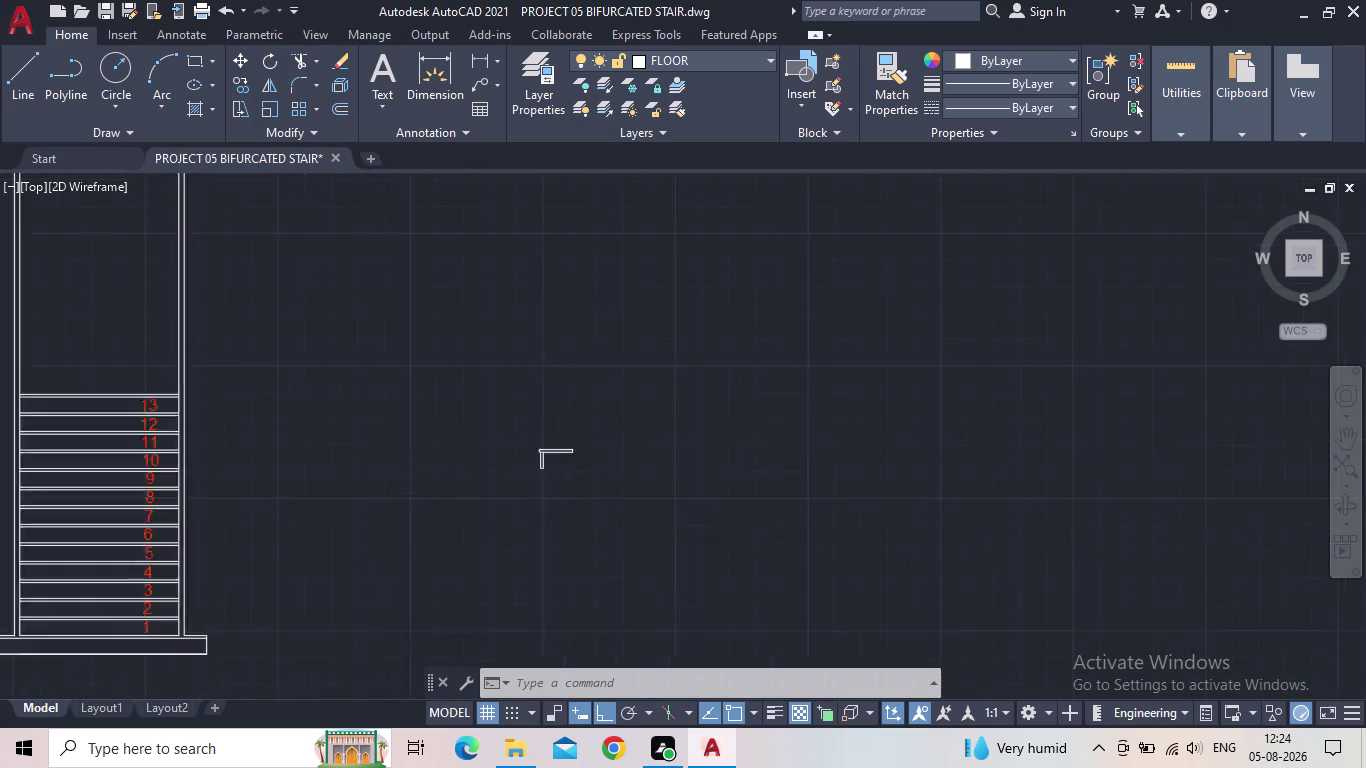
scroll(up, 3)
middle_drag(542, 436, 493, 542)
scroll(up, 3)
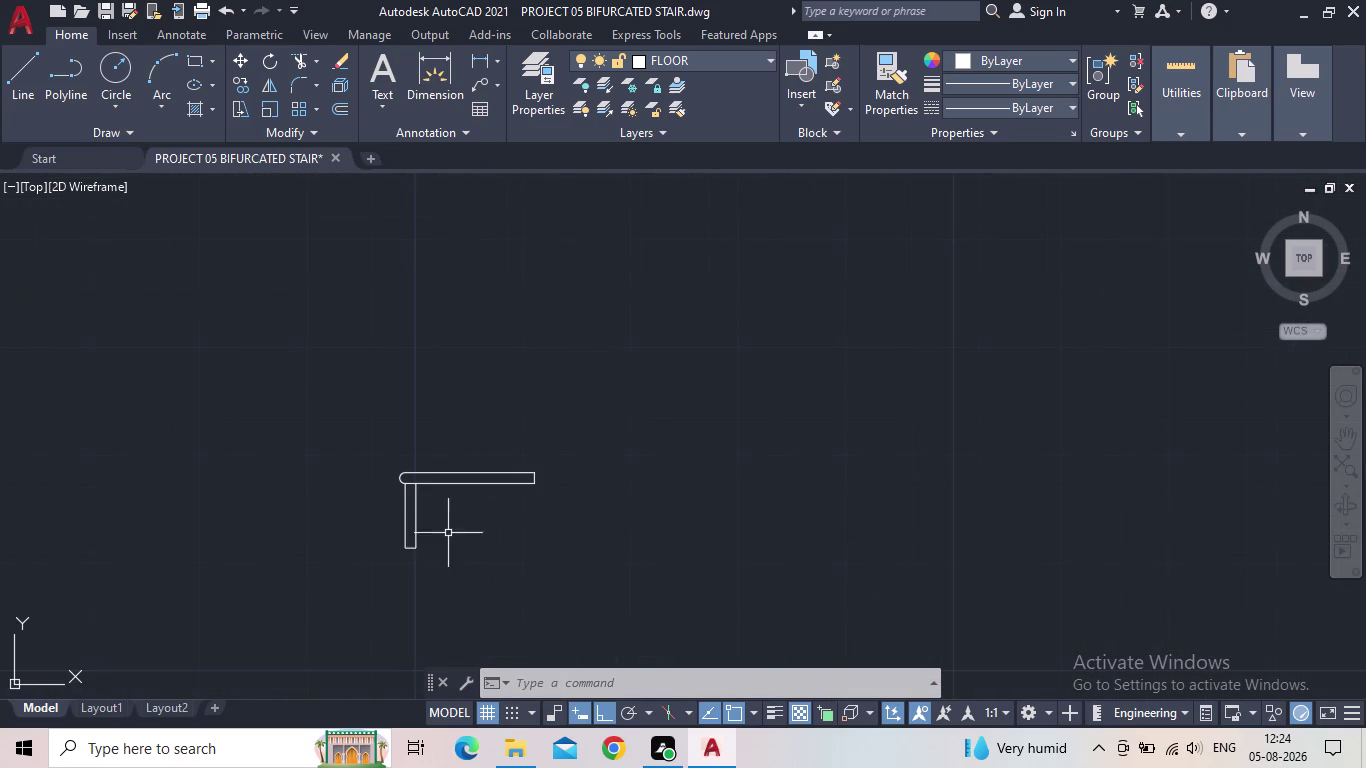
scroll(down, 3)
middle_drag(513, 553, 616, 476)
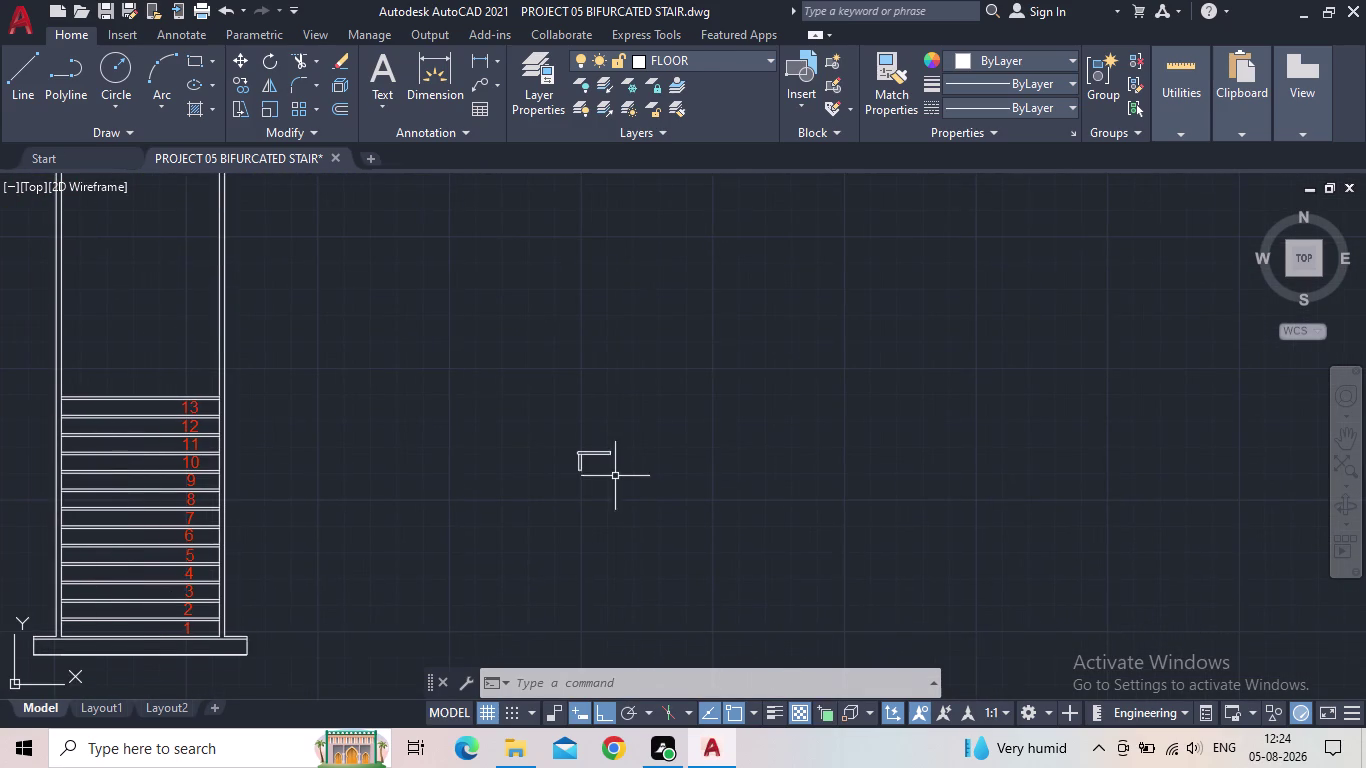
scroll(up, 3)
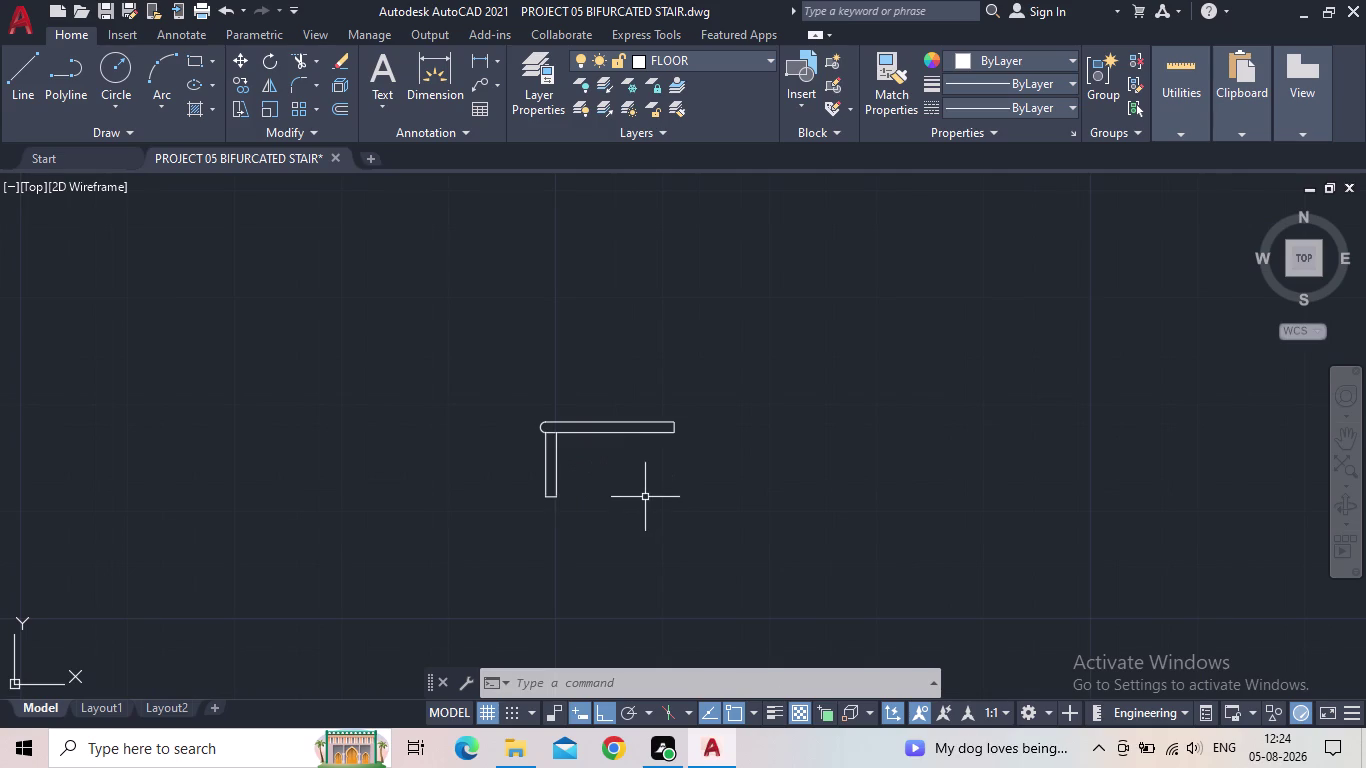
scroll(down, 3)
middle_drag(640, 505, 573, 533)
drag(611, 532, 574, 522)
click(367, 418)
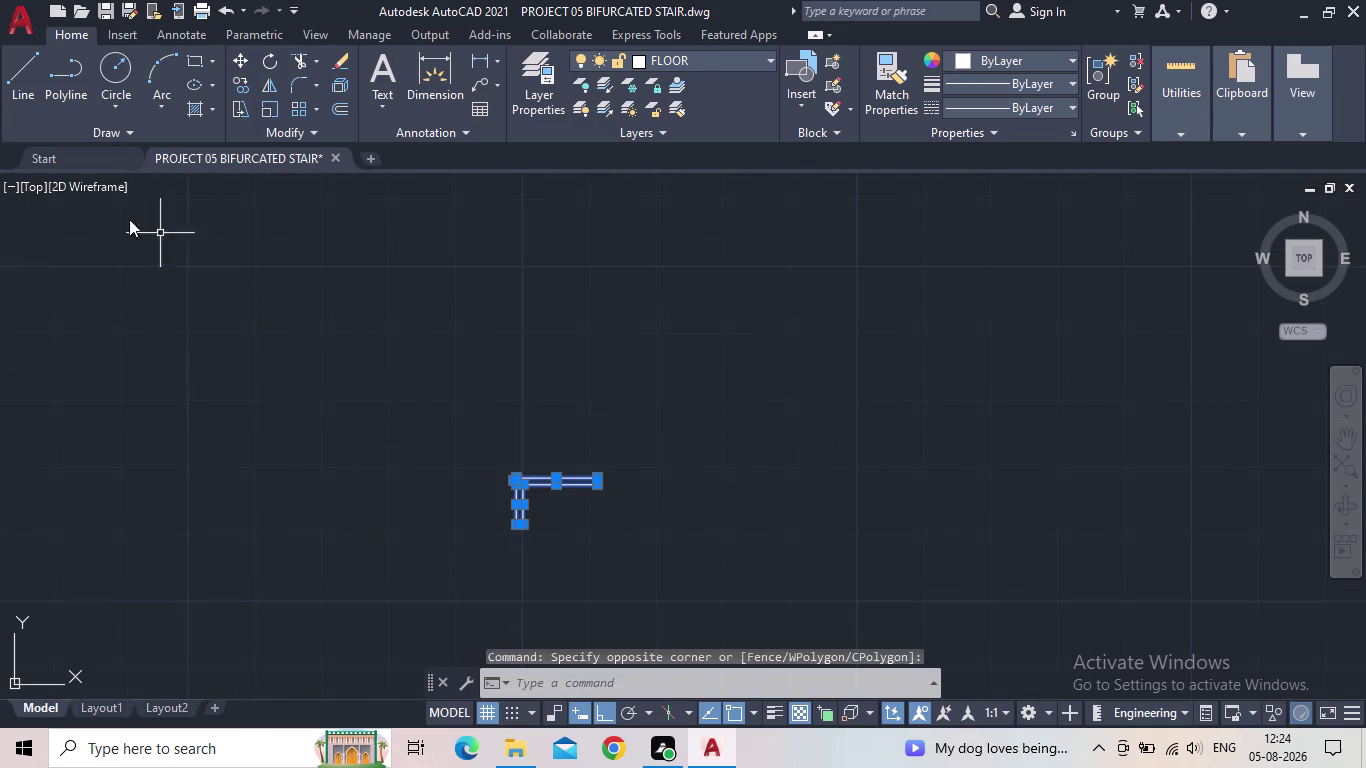
click(104, 13)
scroll(up, 3)
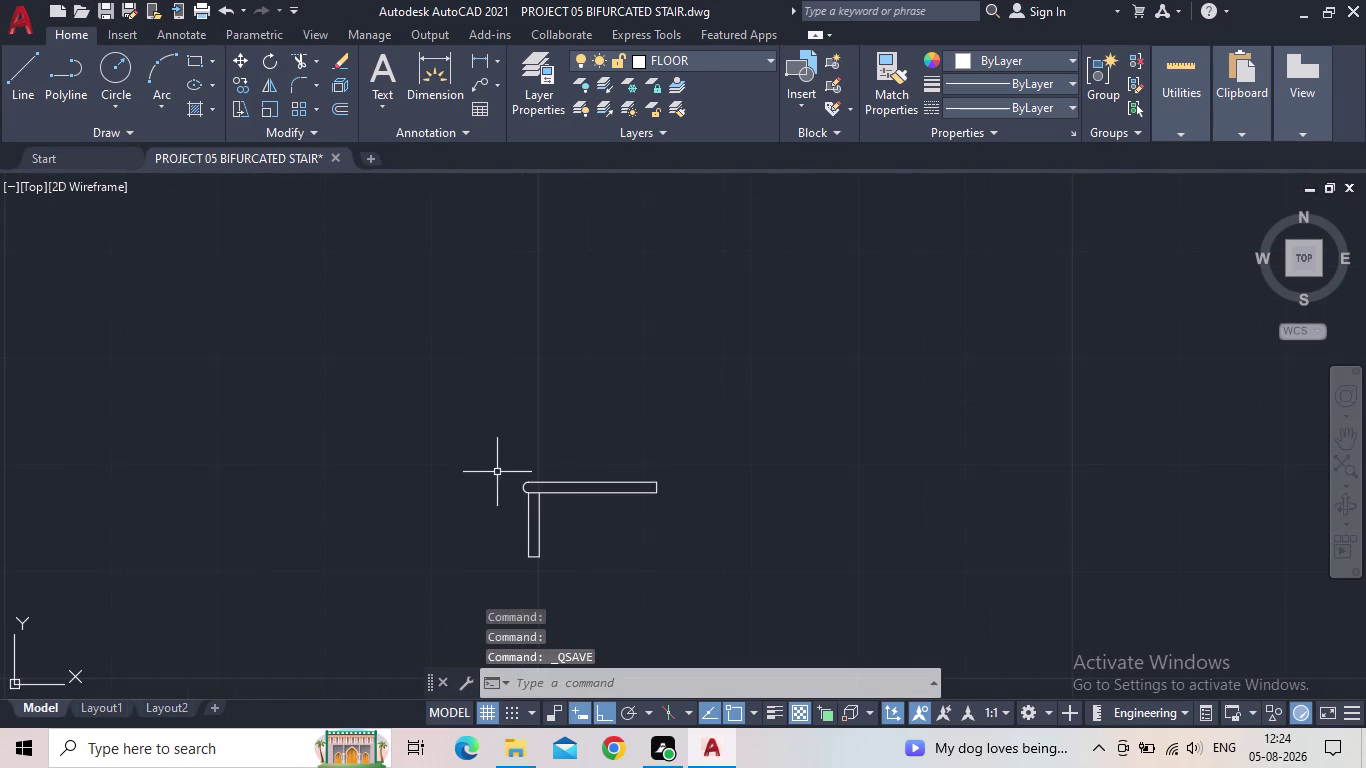
click(651, 555)
click(423, 428)
scroll(up, 3)
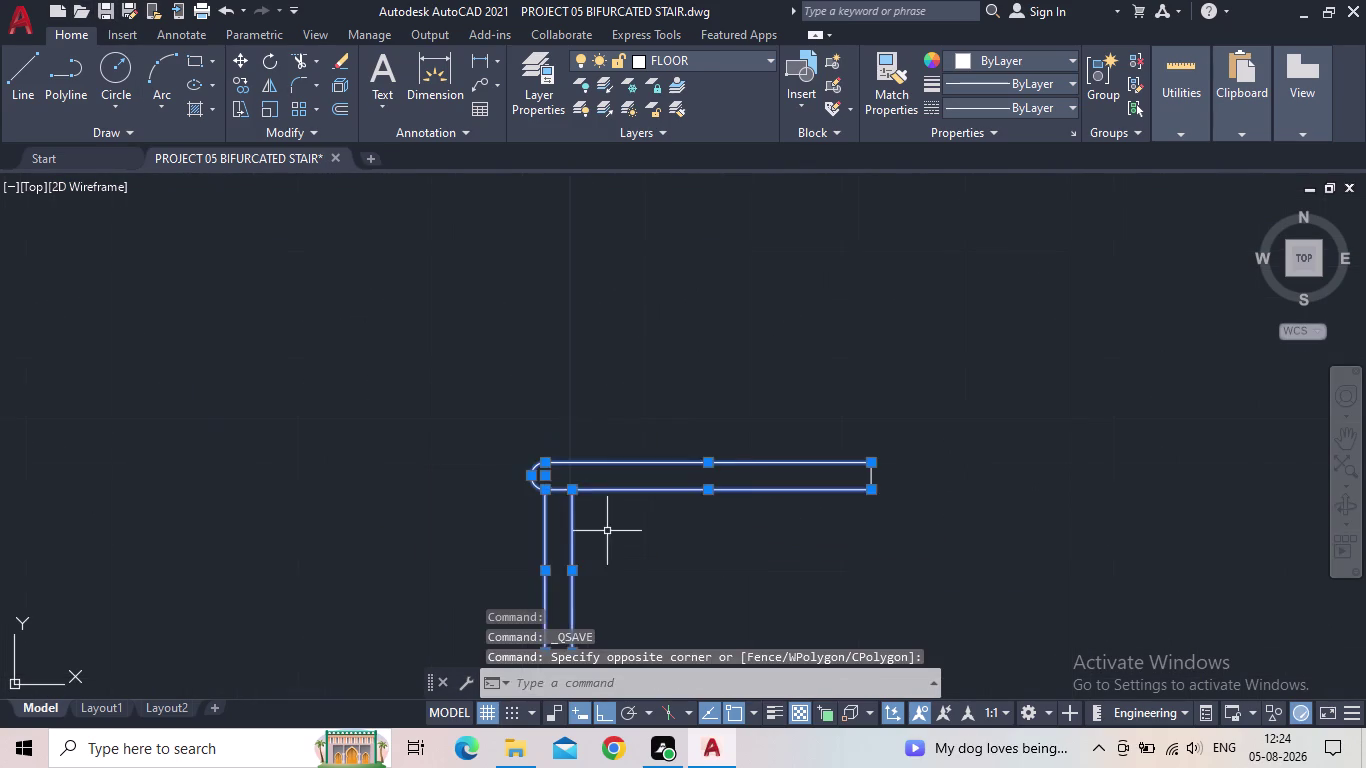
scroll(up, 3)
middle_drag(636, 532, 561, 415)
scroll(down, 3)
middle_drag(614, 494, 518, 513)
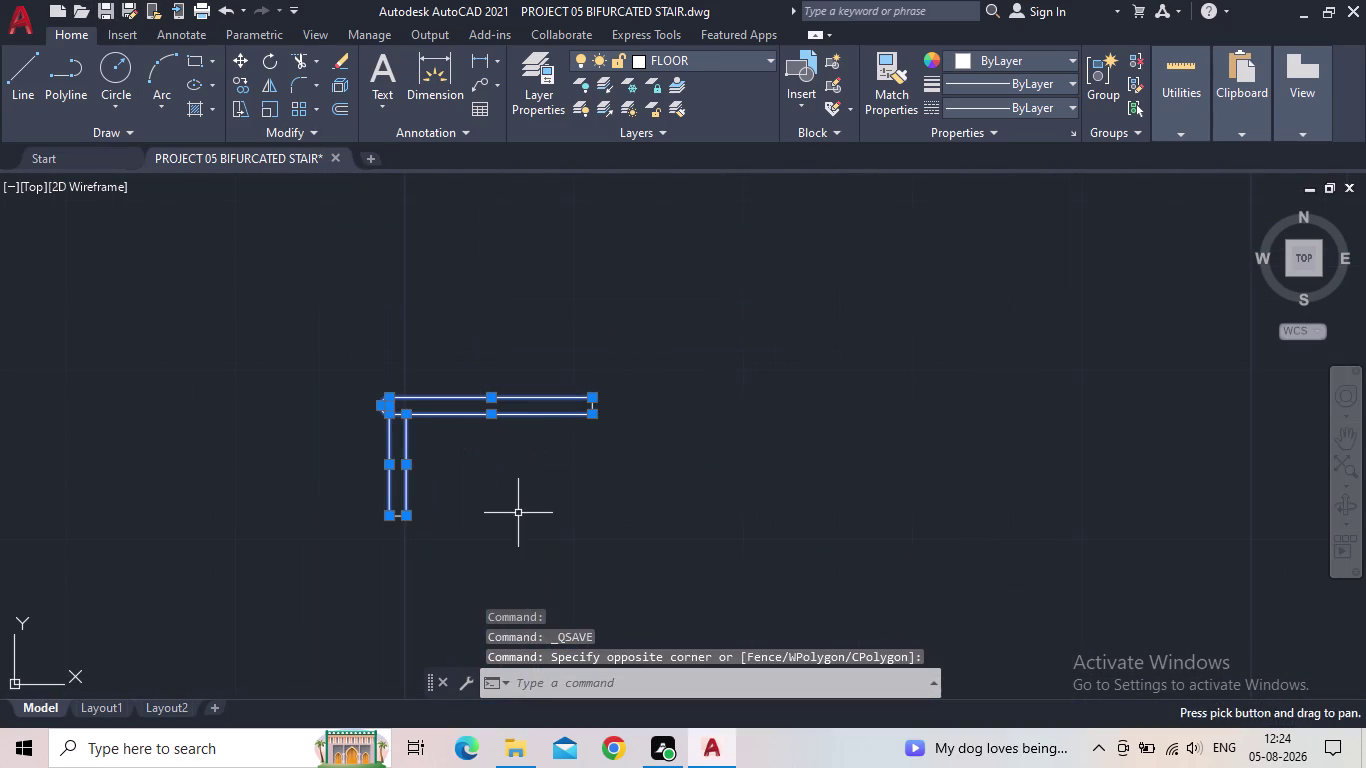
scroll(up, 3)
click(248, 536)
click(228, 489)
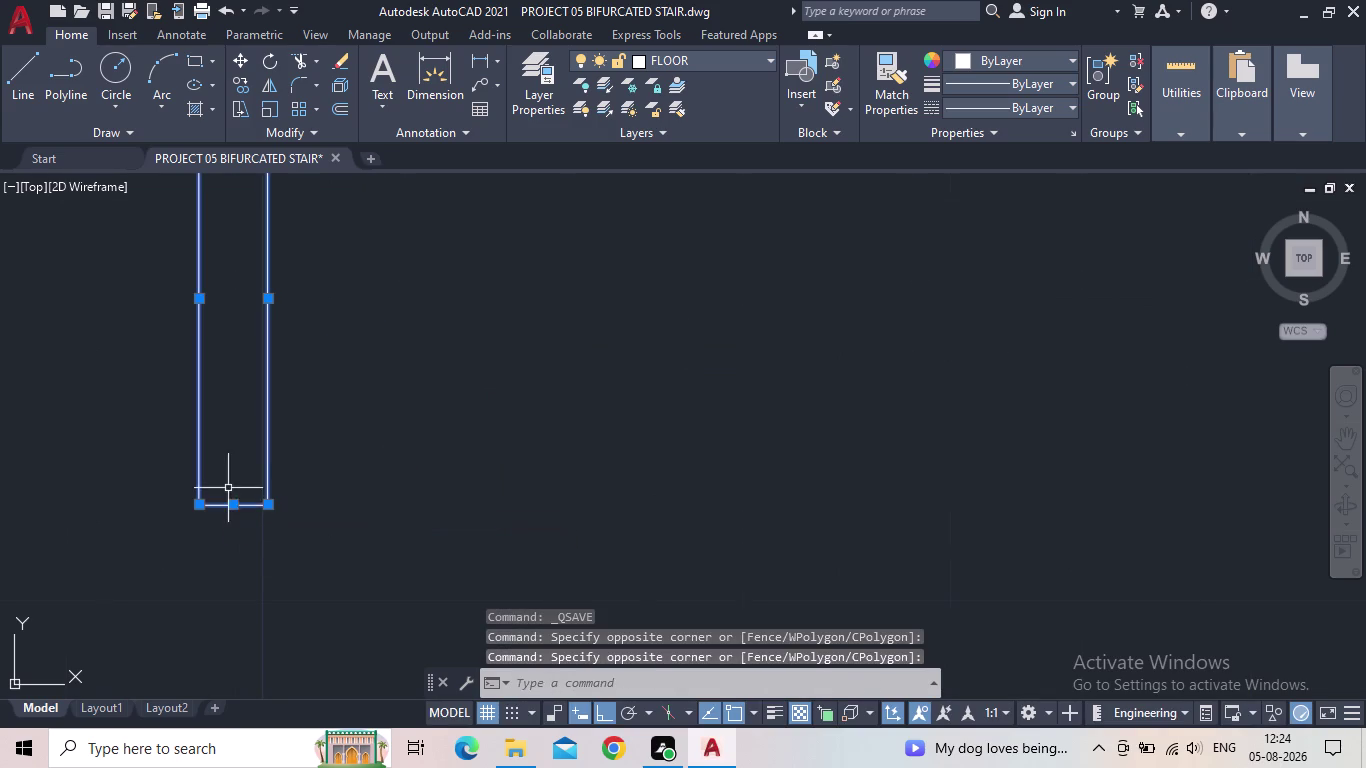
scroll(down, 3)
middle_drag(343, 510, 308, 520)
scroll(up, 3)
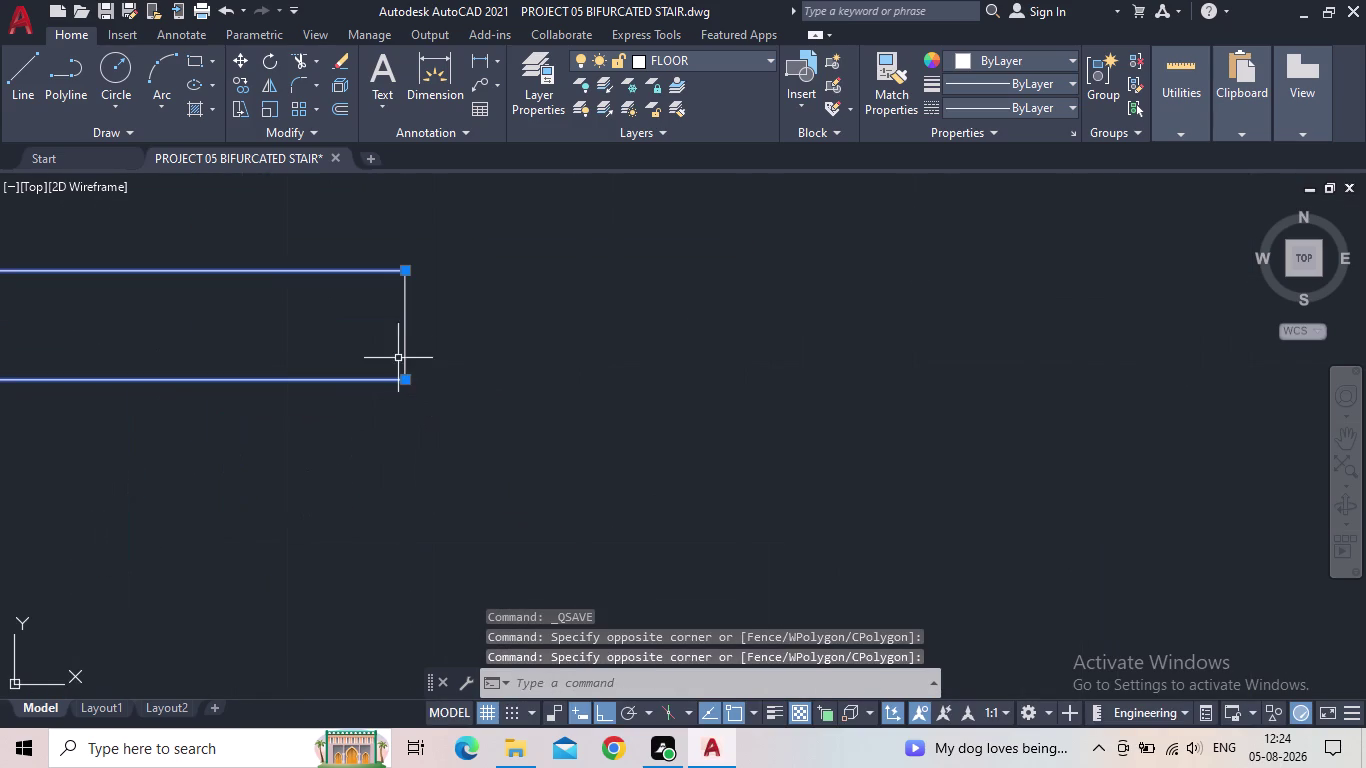
drag(435, 316, 414, 322)
click(329, 329)
scroll(down, 3)
middle_drag(401, 430, 608, 405)
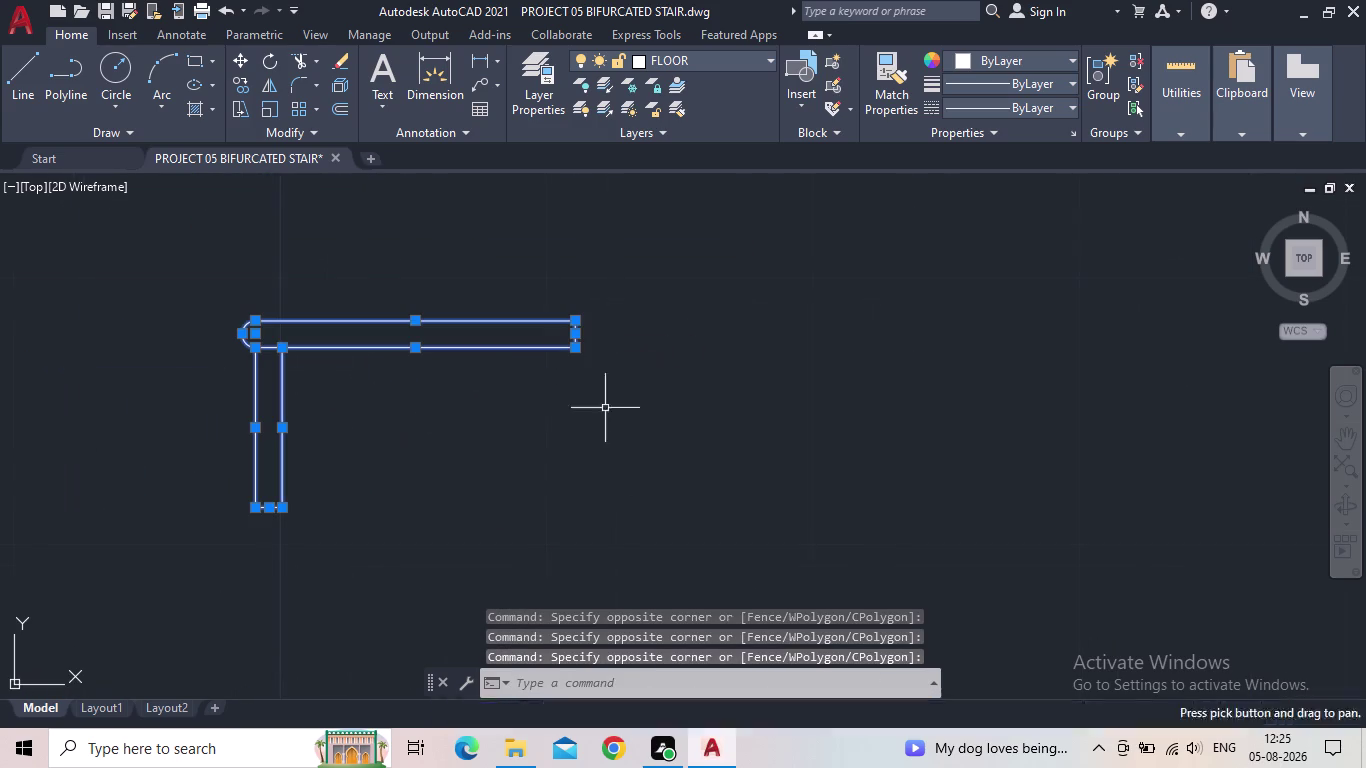
scroll(up, 3)
scroll(down, 3)
click(719, 568)
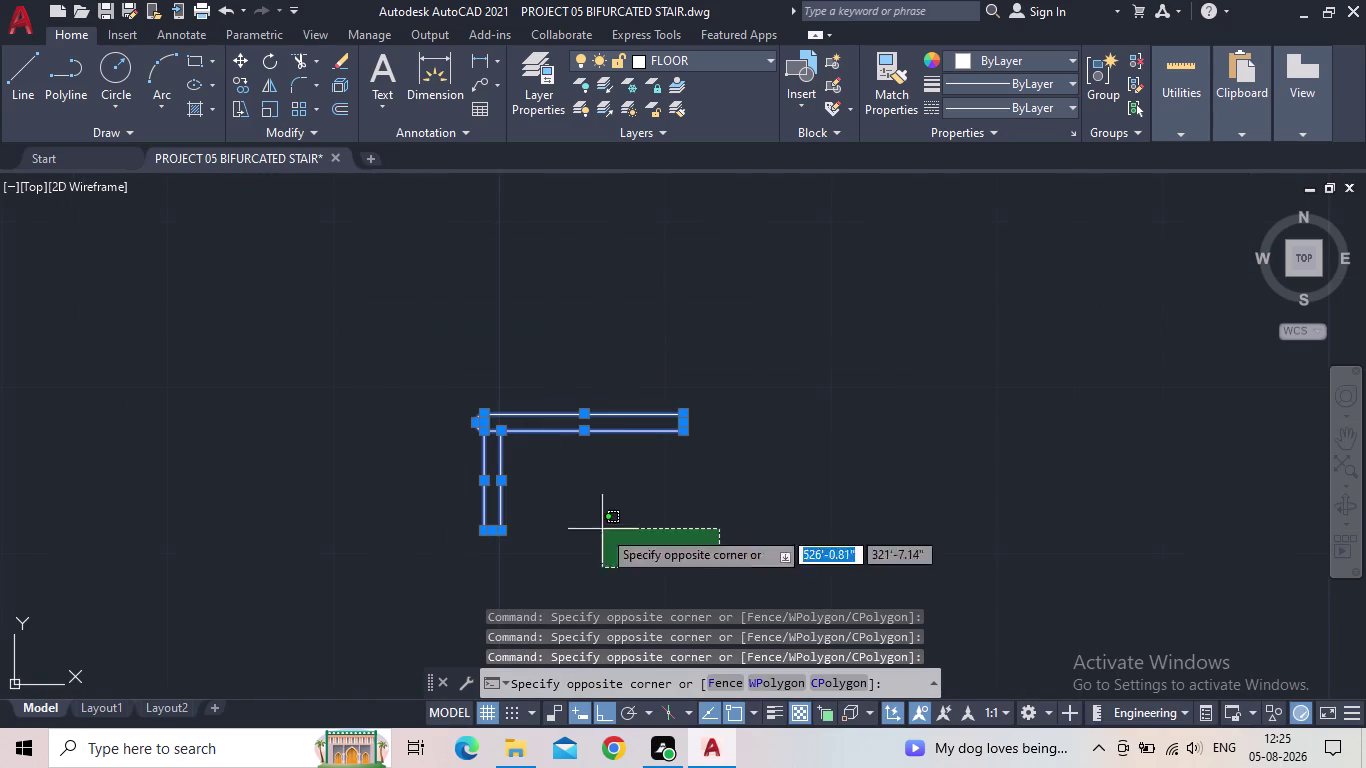
click(335, 337)
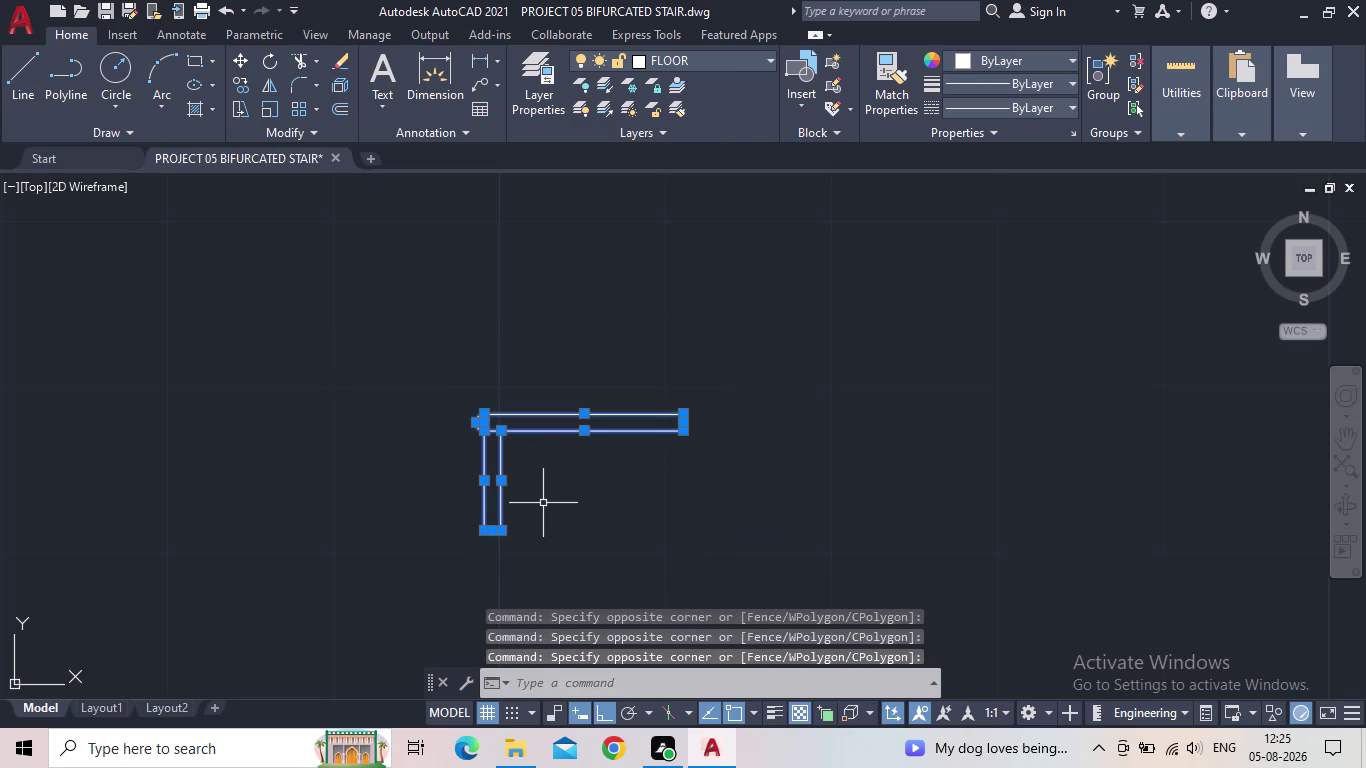
Copy the rail piece from its post corner onto successive step corners up the stair.
key(c)
key(o)
key(Return)
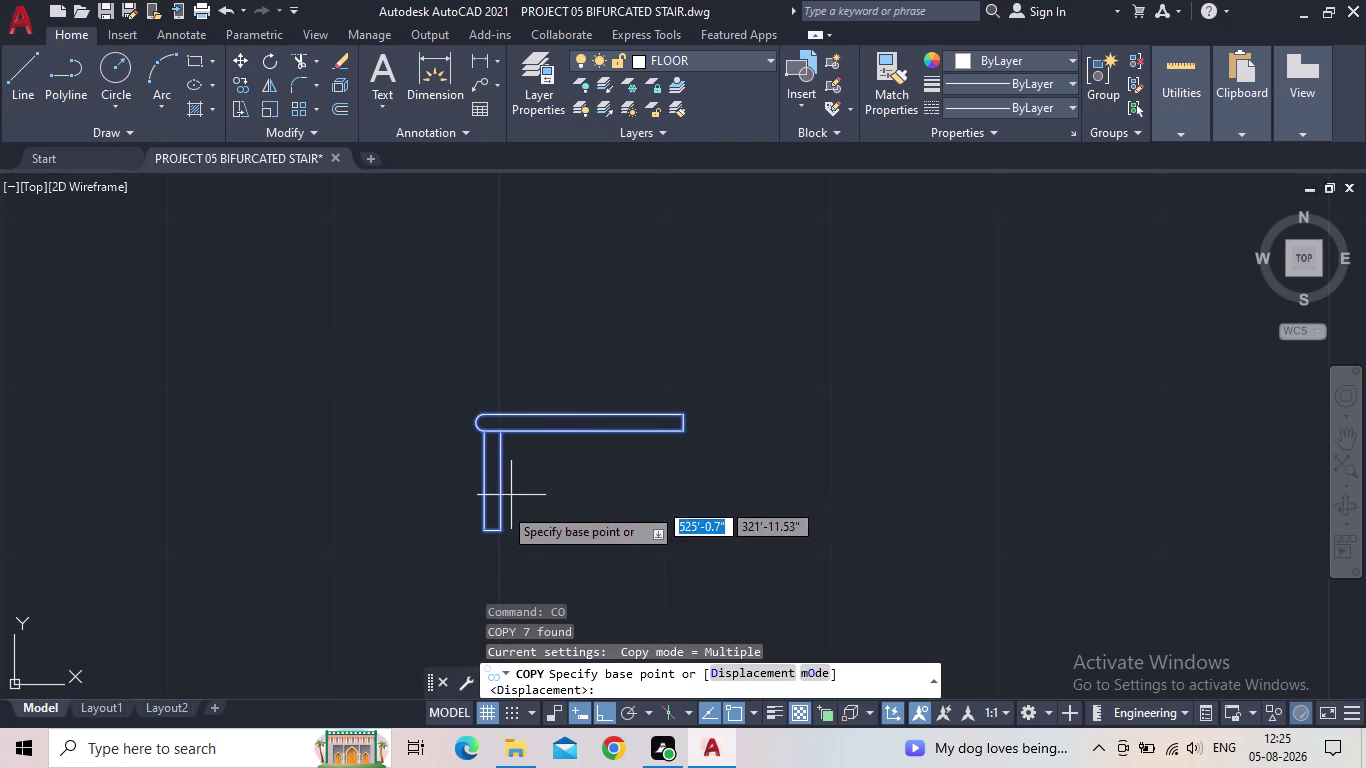
click(483, 532)
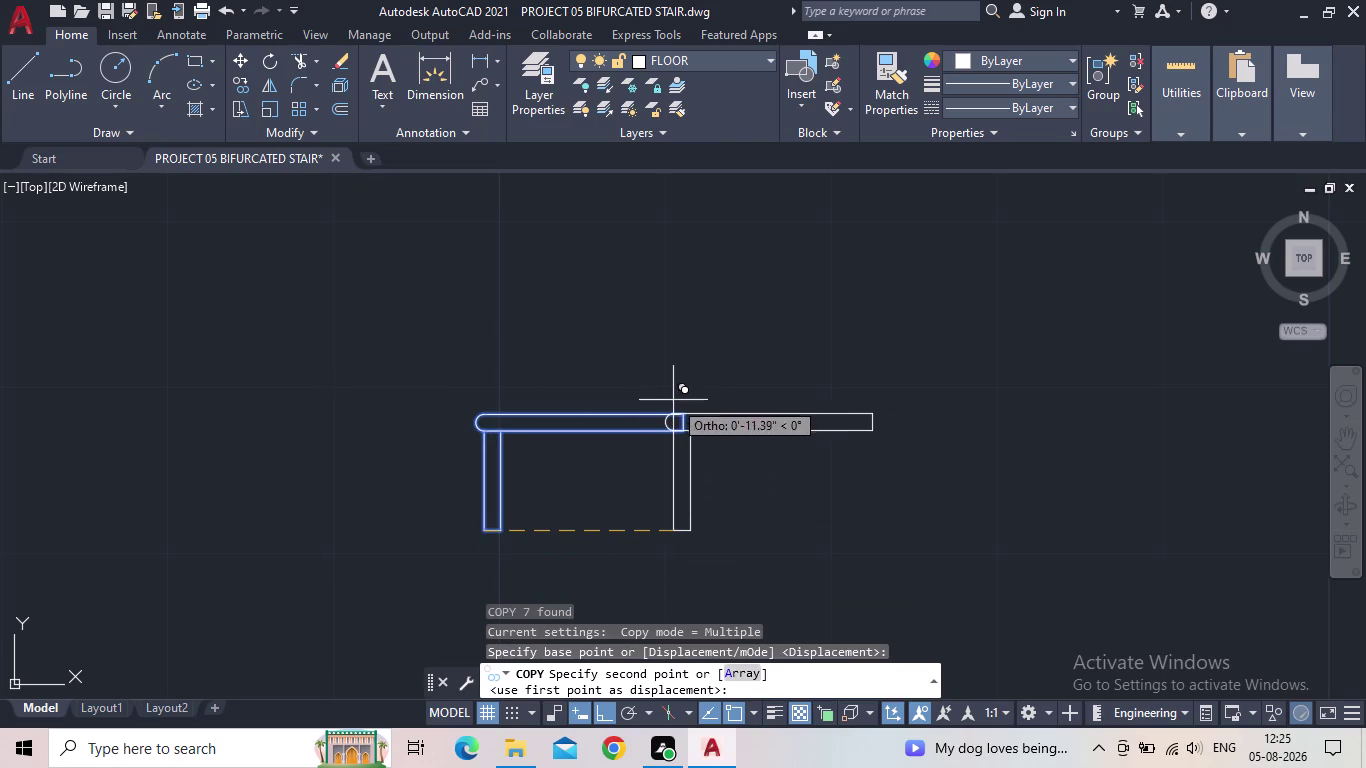
click(603, 713)
scroll(up, 3)
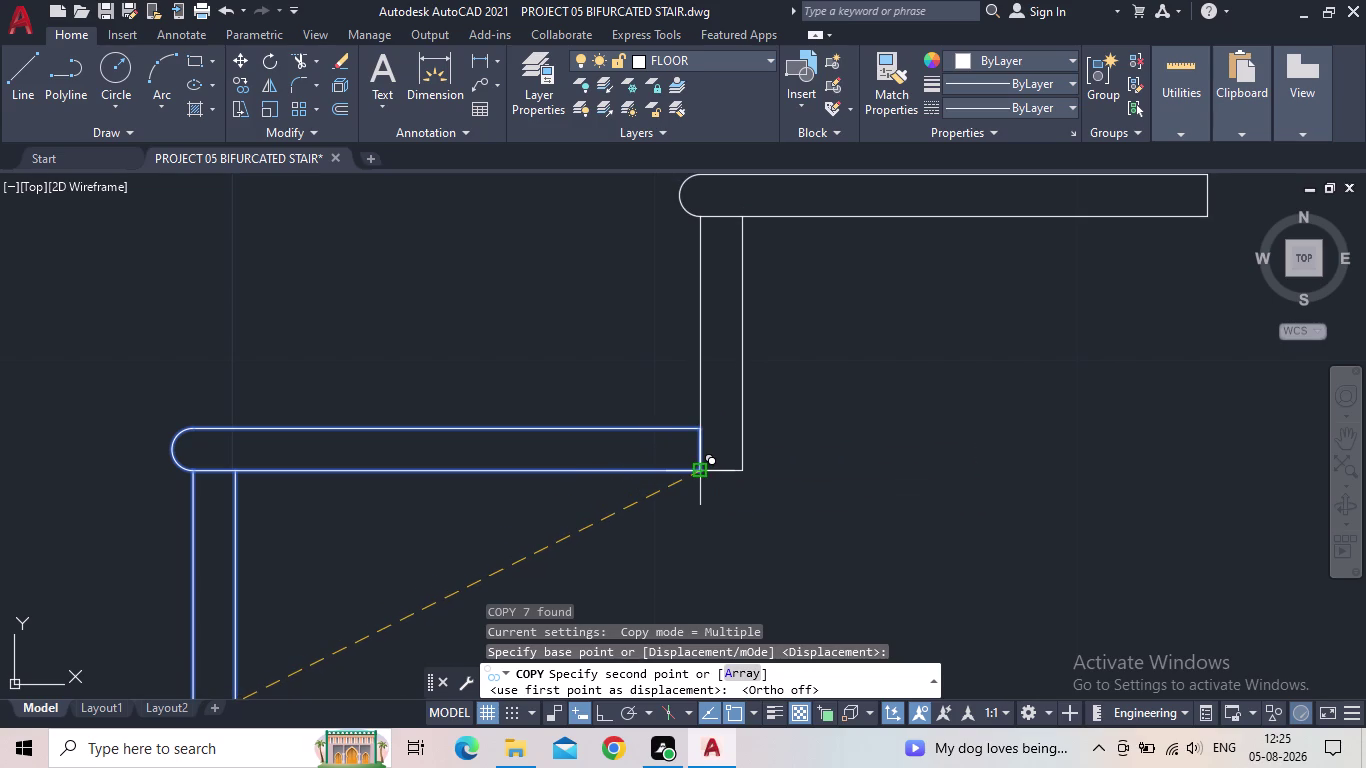
click(697, 424)
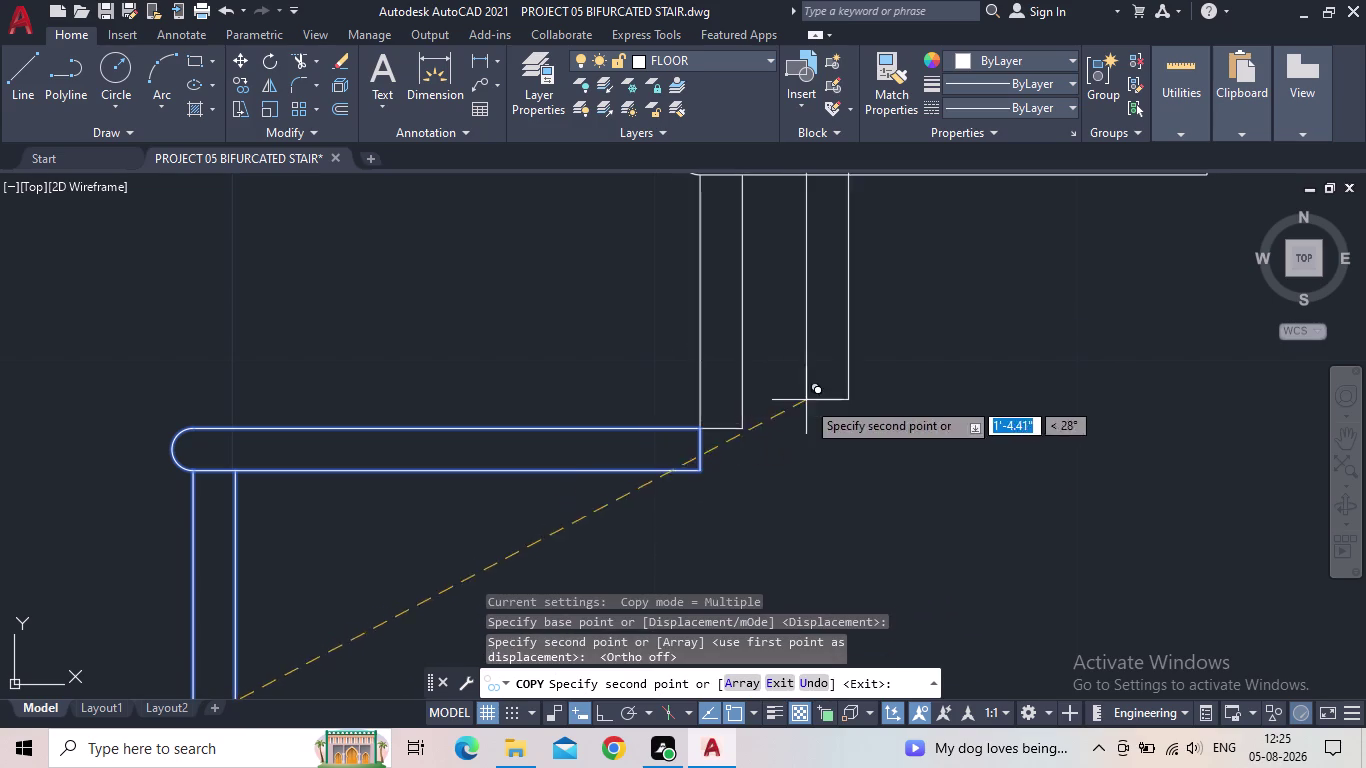
middle_drag(806, 400, 610, 511)
scroll(down, 3)
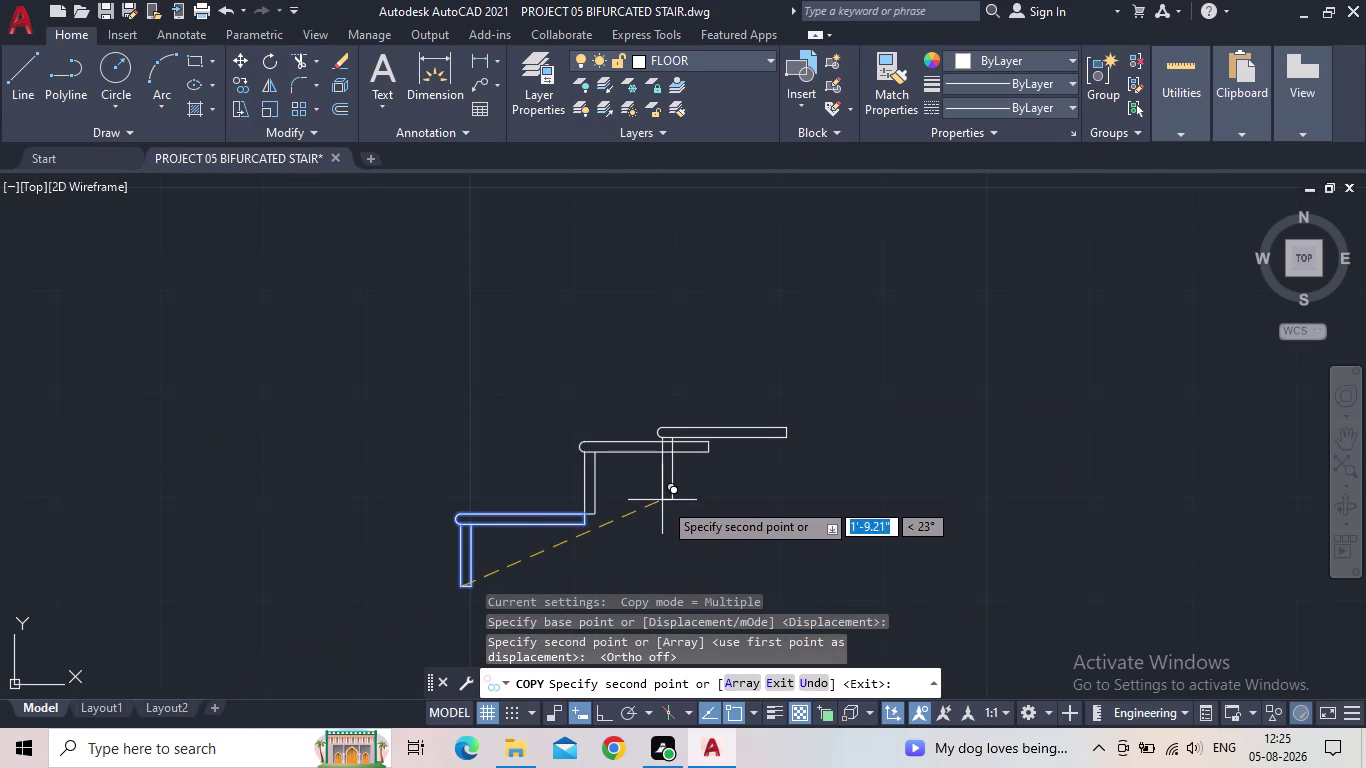
scroll(up, 3)
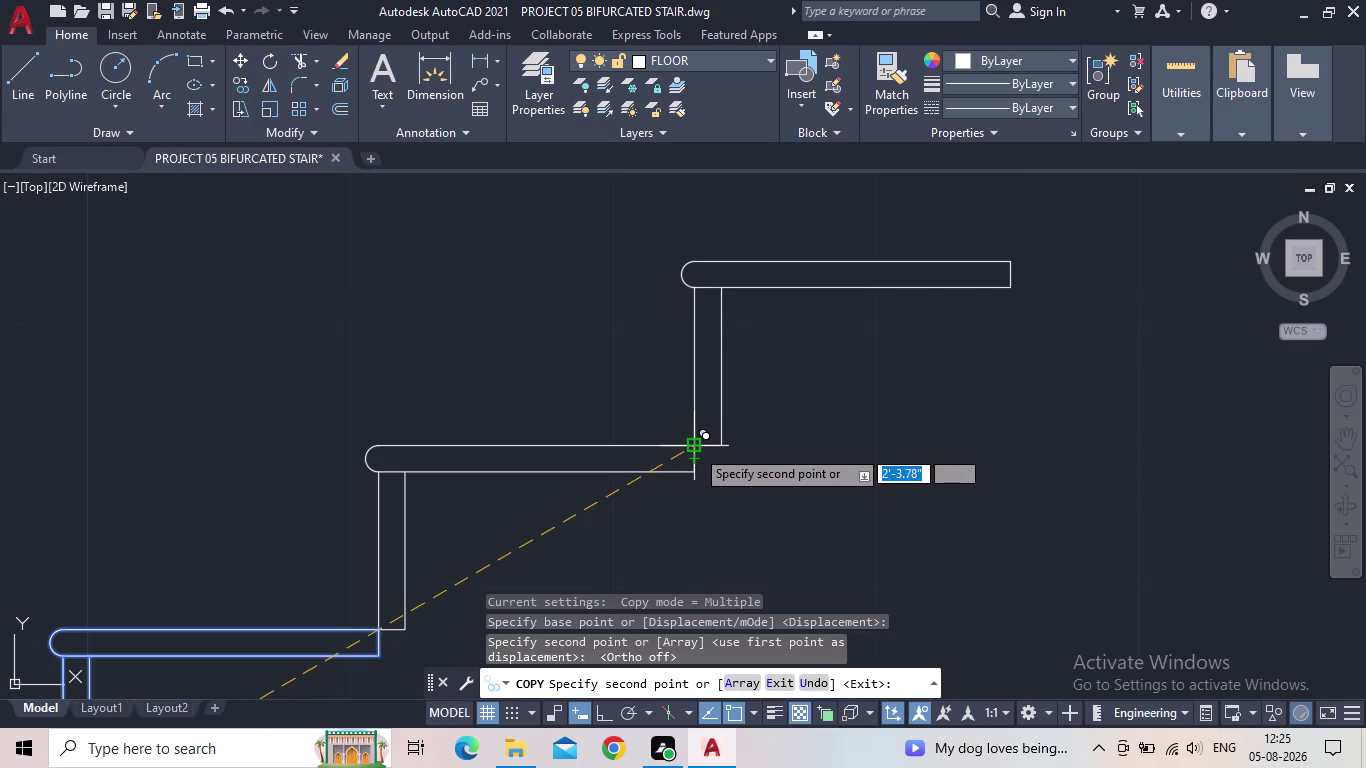
click(695, 448)
middle_drag(824, 449, 494, 528)
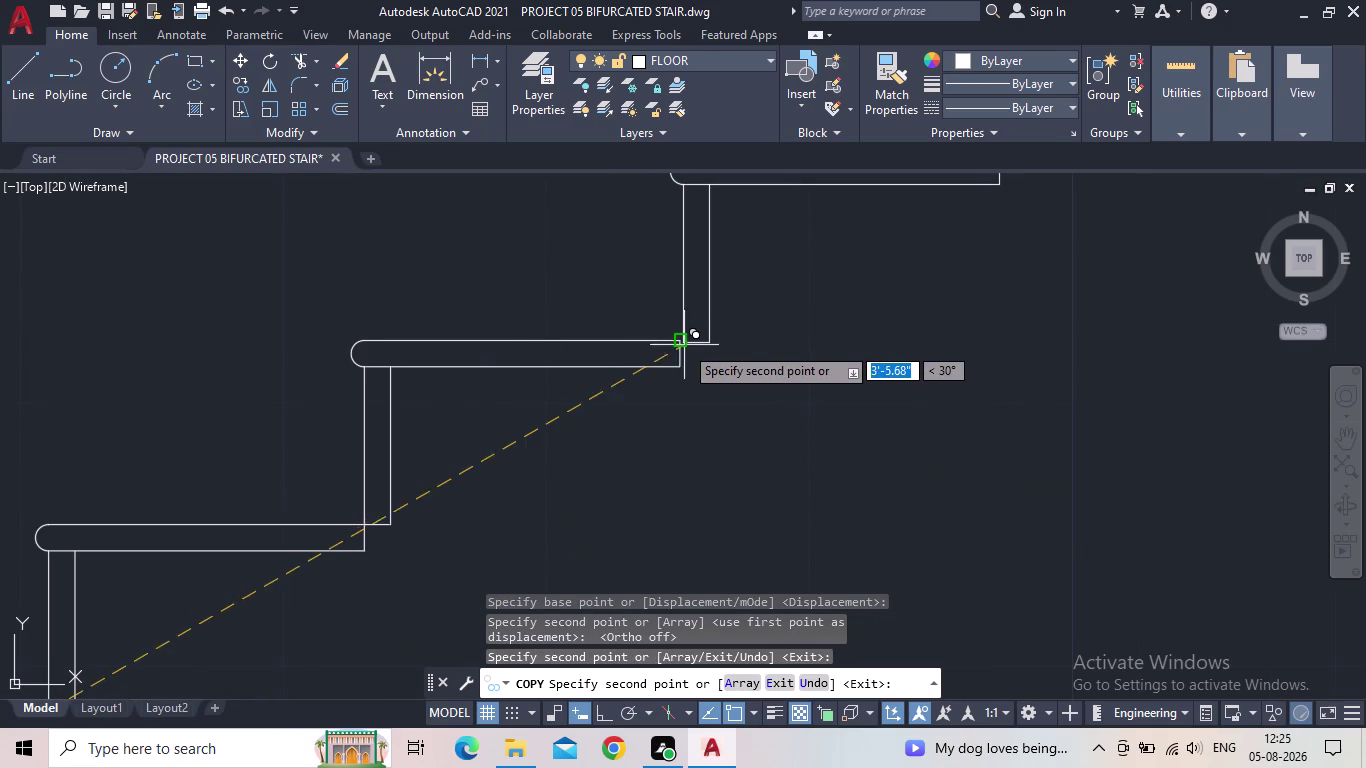
scroll(up, 3)
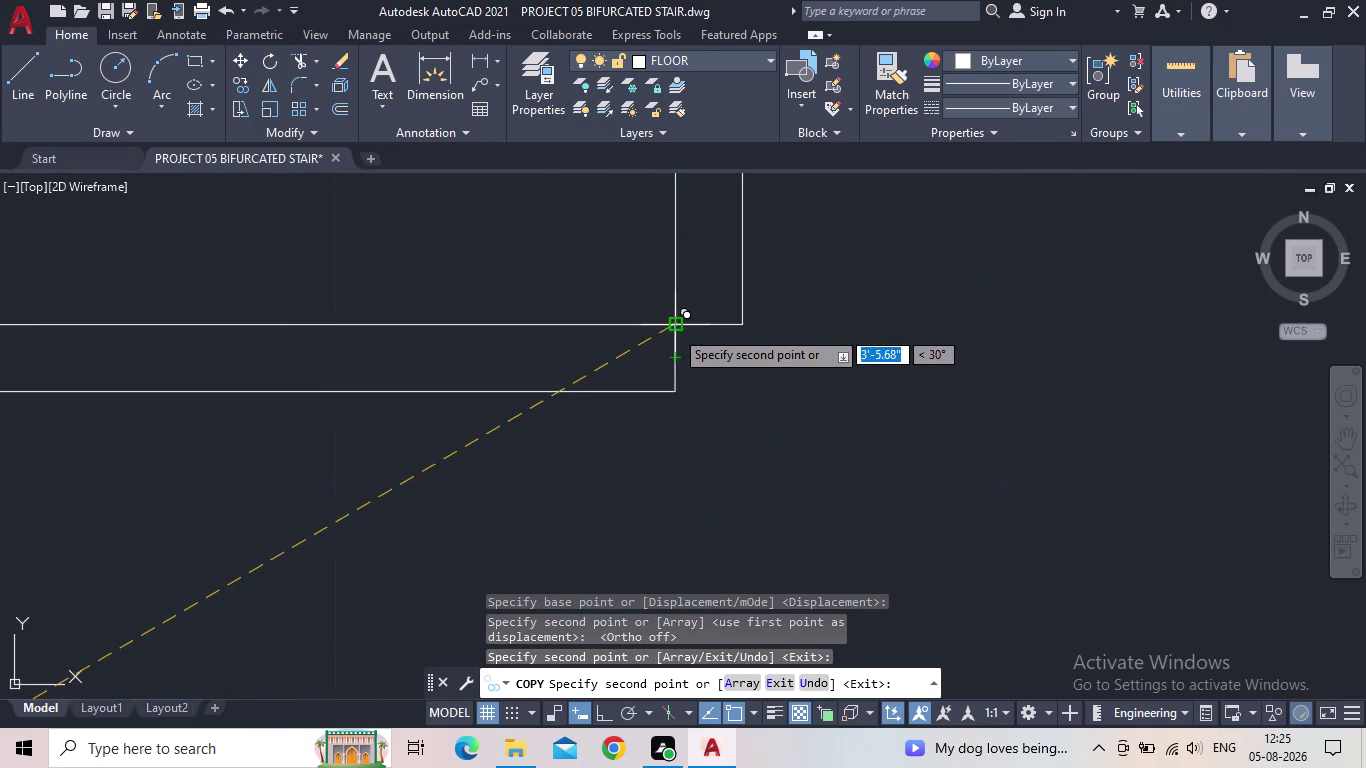
click(674, 329)
middle_drag(766, 408, 388, 591)
scroll(down, 3)
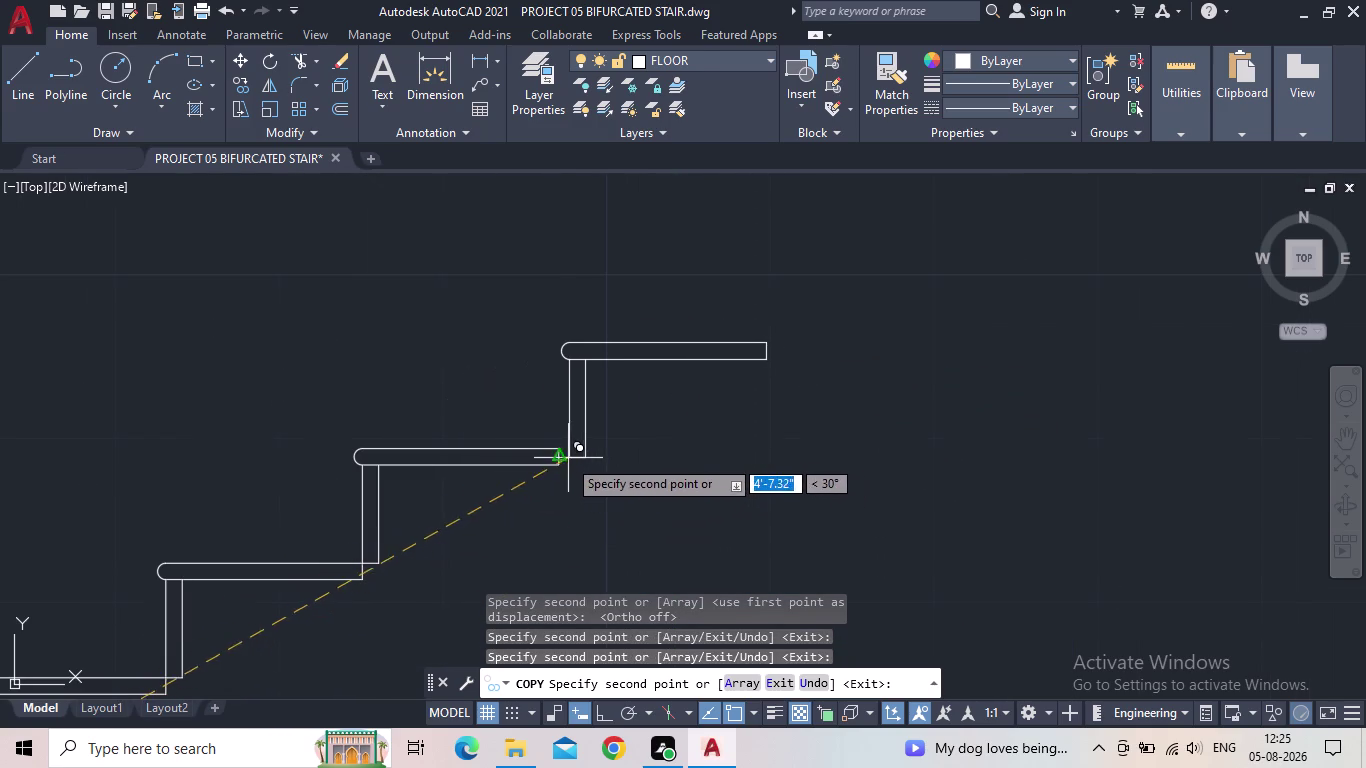
scroll(up, 3)
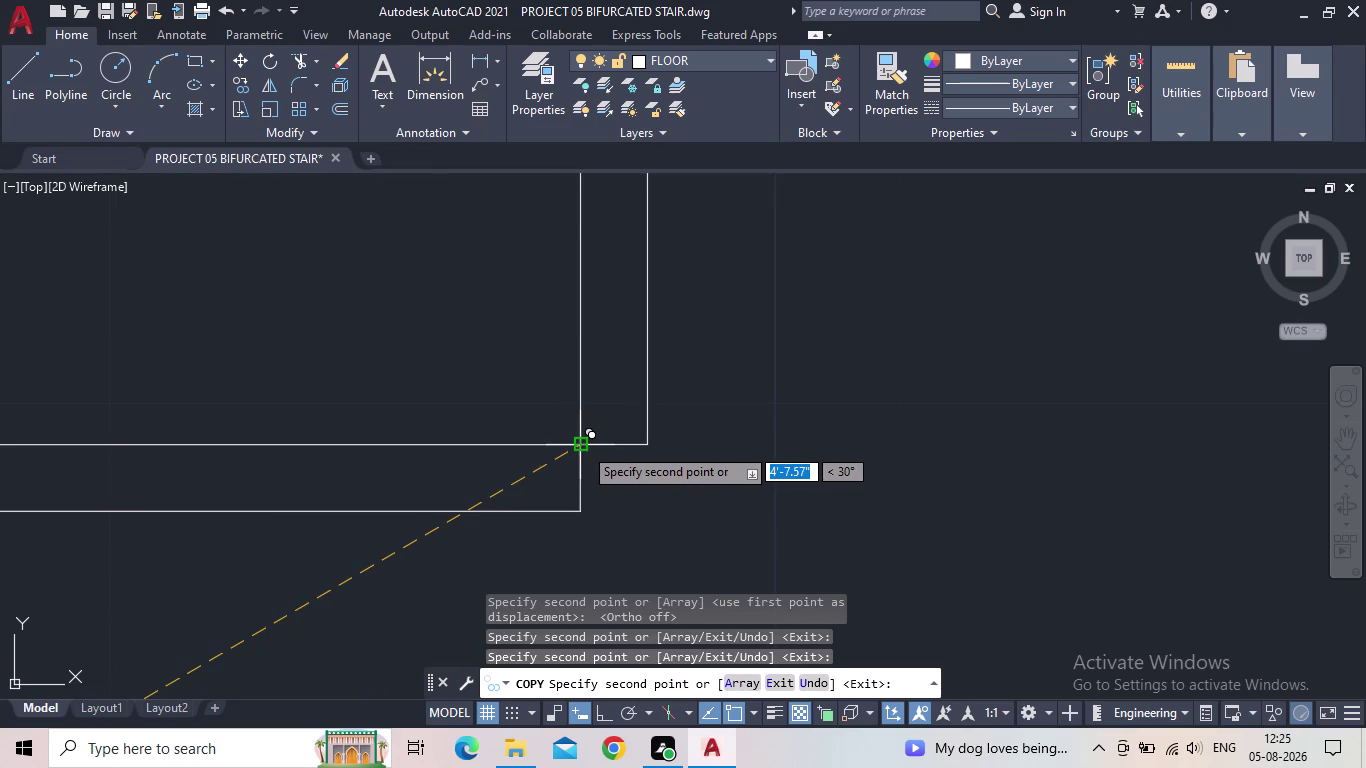
click(583, 446)
middle_drag(632, 477, 492, 598)
scroll(down, 3)
middle_drag(598, 482, 458, 618)
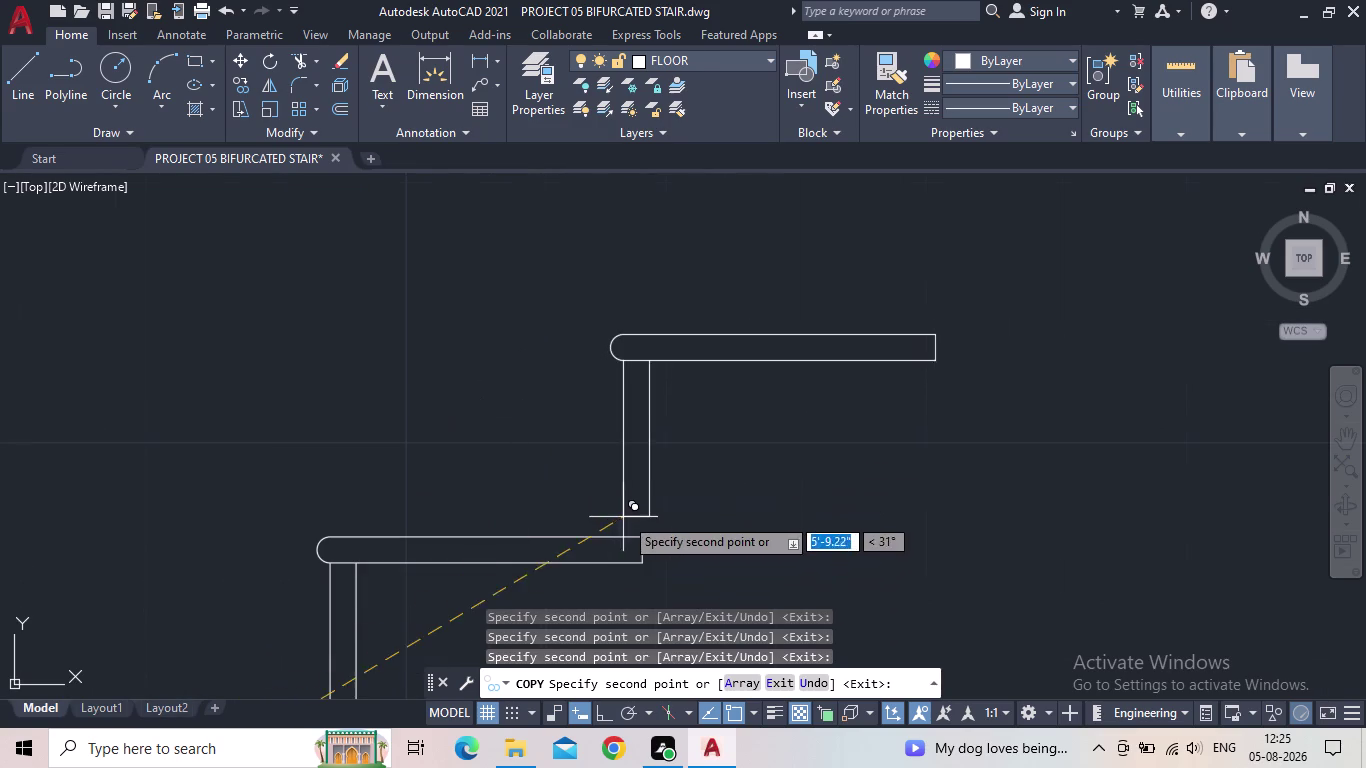
click(640, 534)
drag(794, 506, 573, 567)
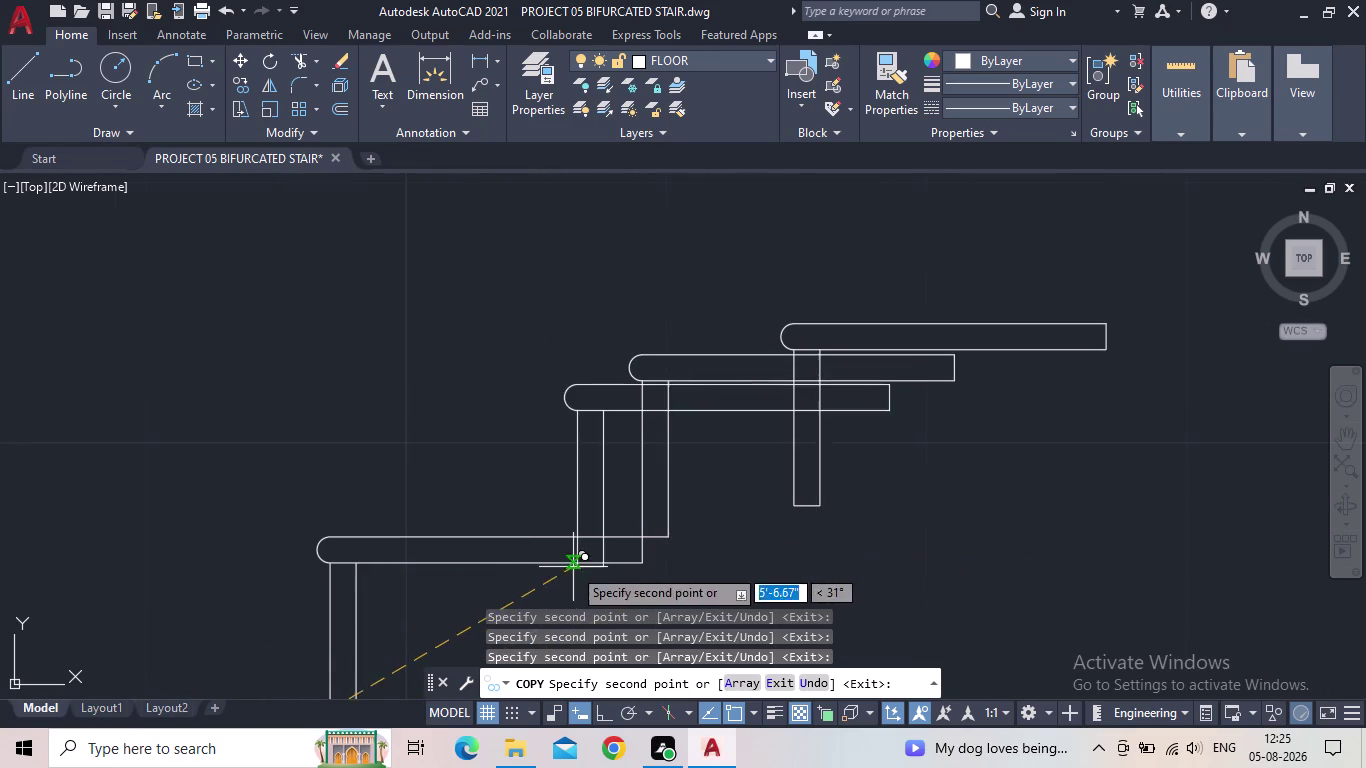
middle_drag(821, 548, 682, 620)
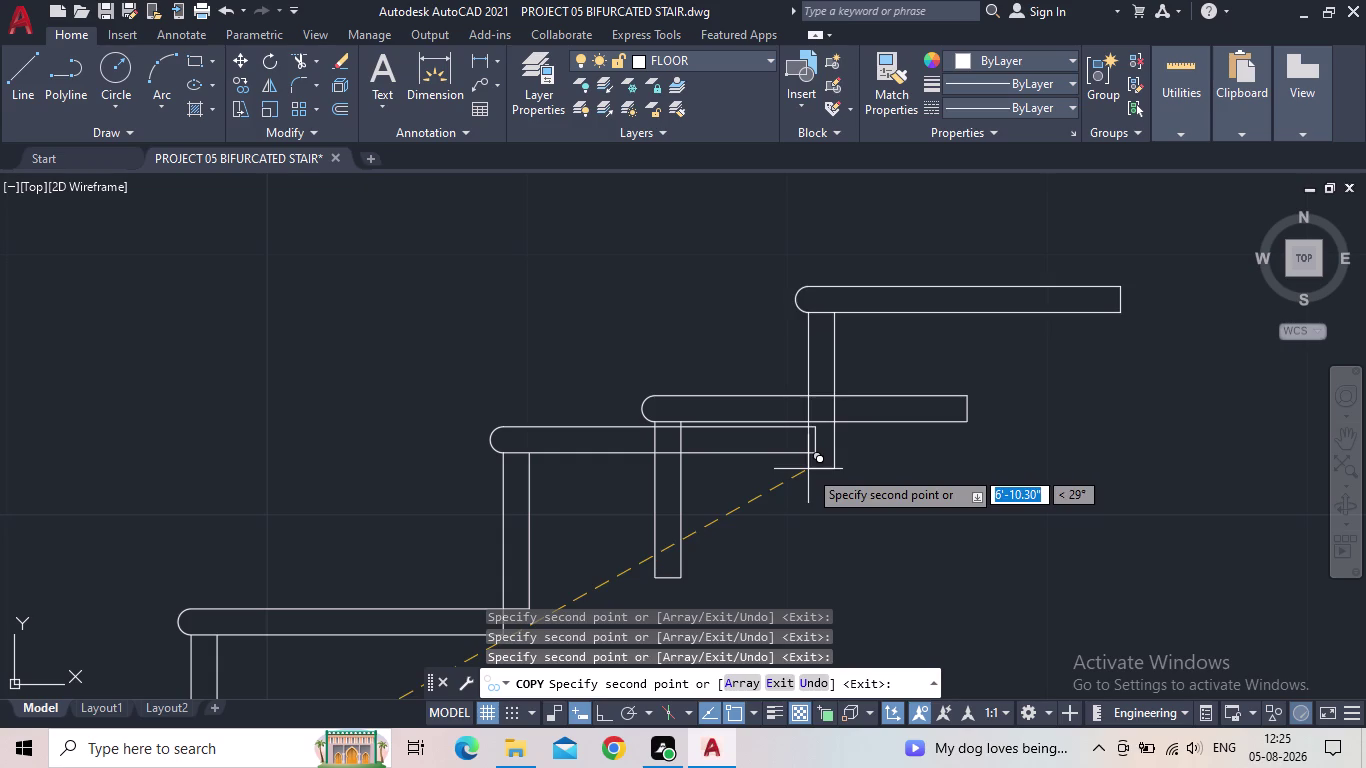
key(Escape)
scroll(up, 3)
drag(981, 468, 969, 462)
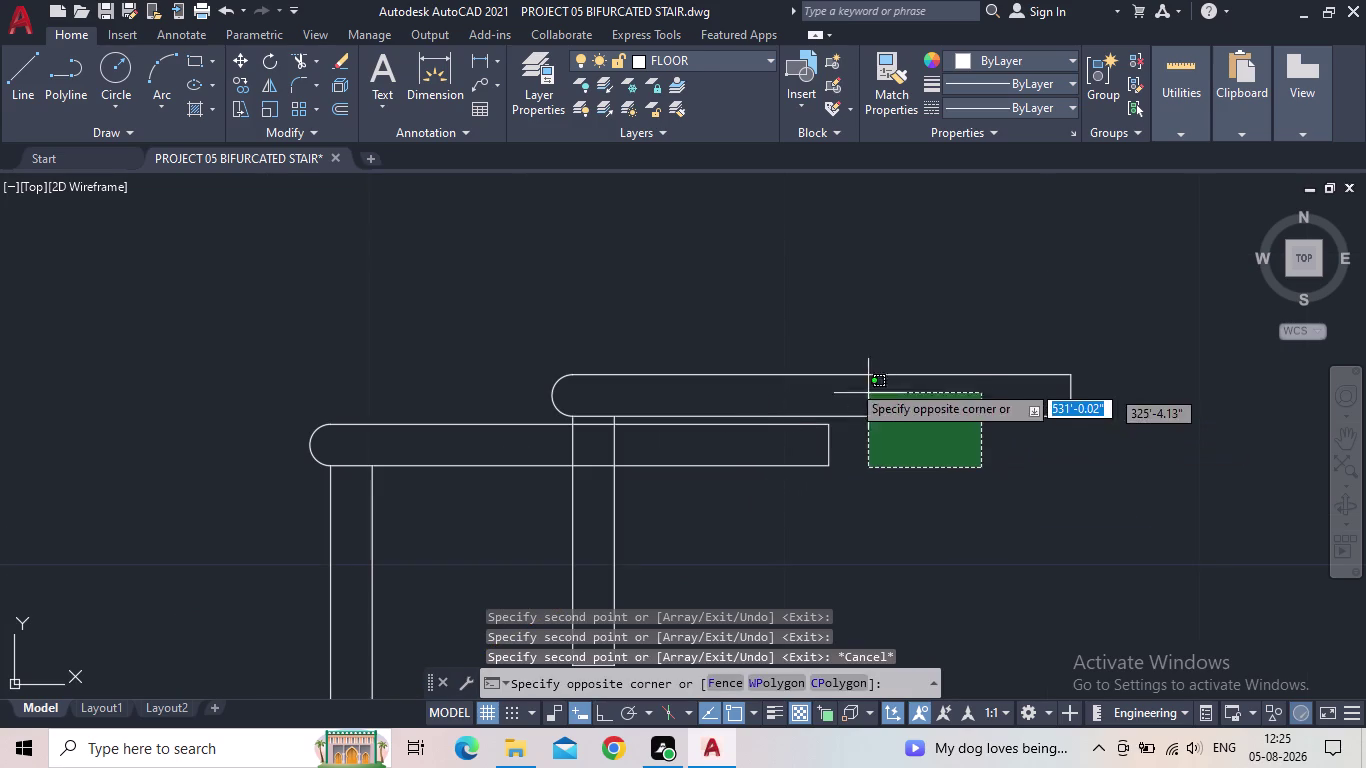
Erase the extra copied line and the leftover line pieces at right.
click(839, 377)
key(Delete)
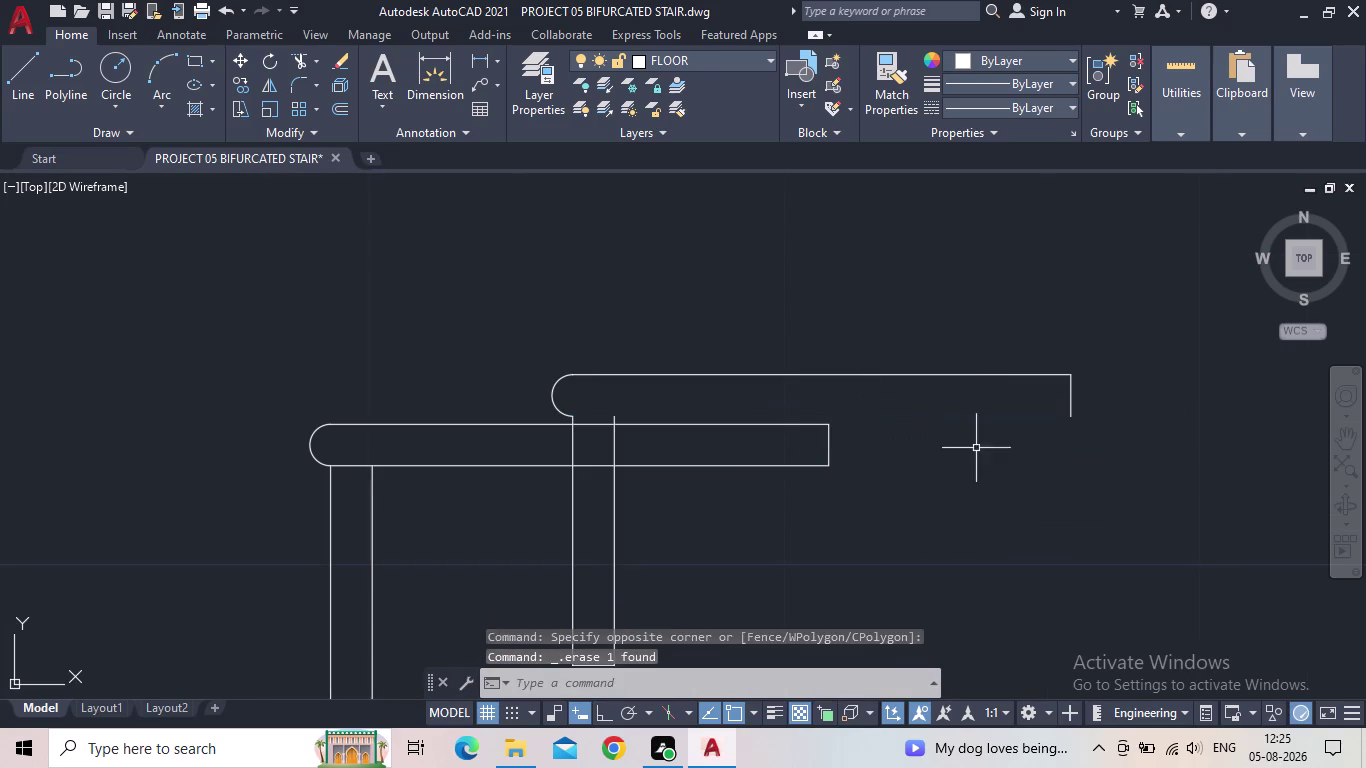
drag(1005, 450, 907, 374)
key(Delete)
drag(1114, 426, 1105, 420)
click(1026, 371)
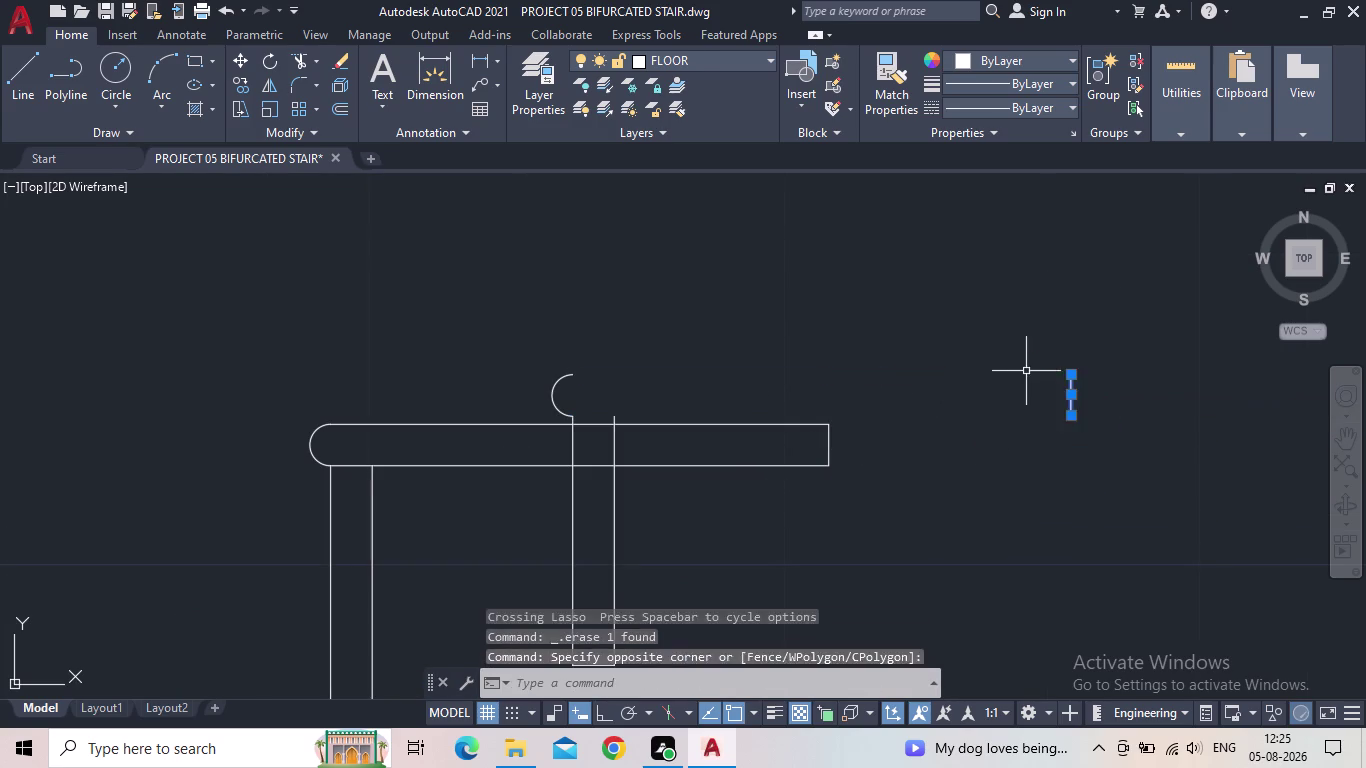
key(Delete)
Erase the stray arc and two stray vertical lines from the rail.
drag(574, 393, 541, 389)
click(518, 384)
key(Delete)
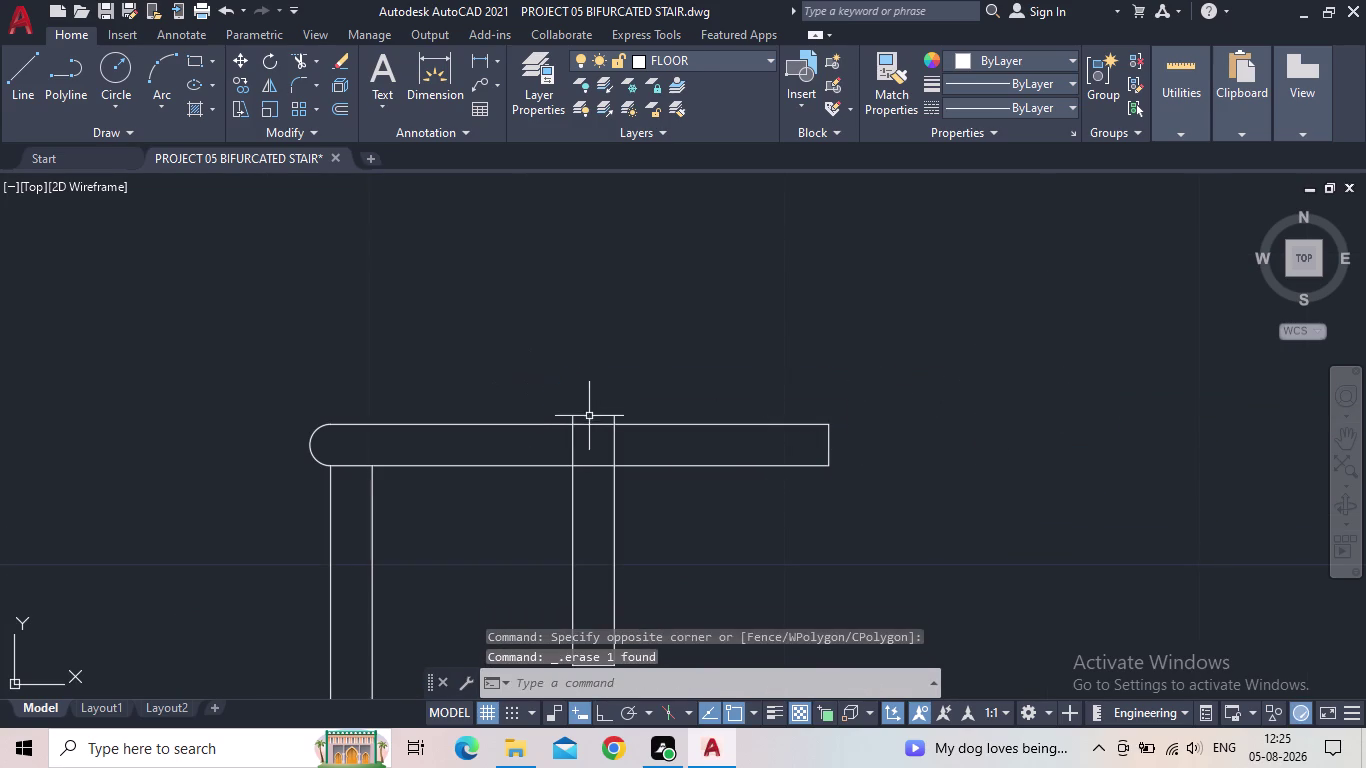
scroll(up, 3)
click(583, 451)
click(538, 445)
click(711, 460)
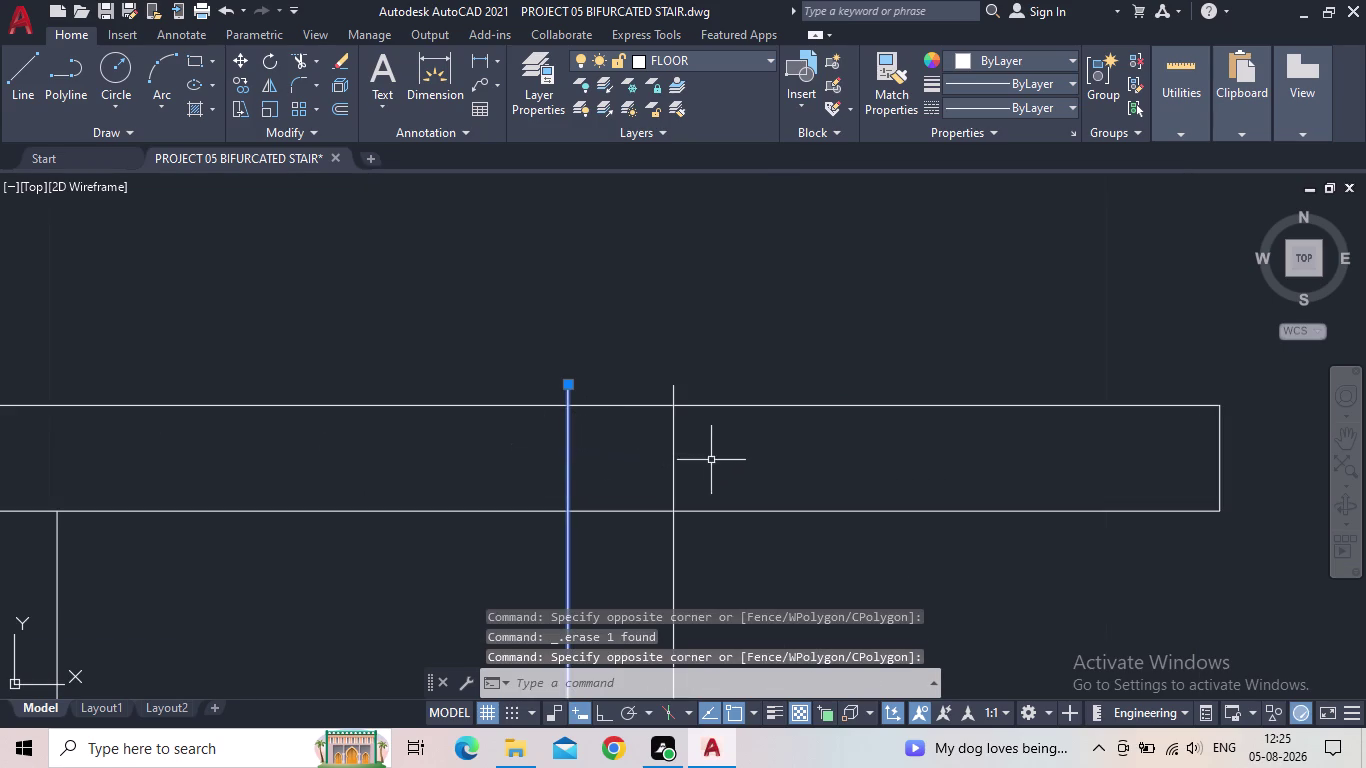
click(663, 455)
key(Delete)
Check the cleaned-up rail and erase one more overlapping line piece.
scroll(down, 3)
middle_drag(656, 469, 651, 350)
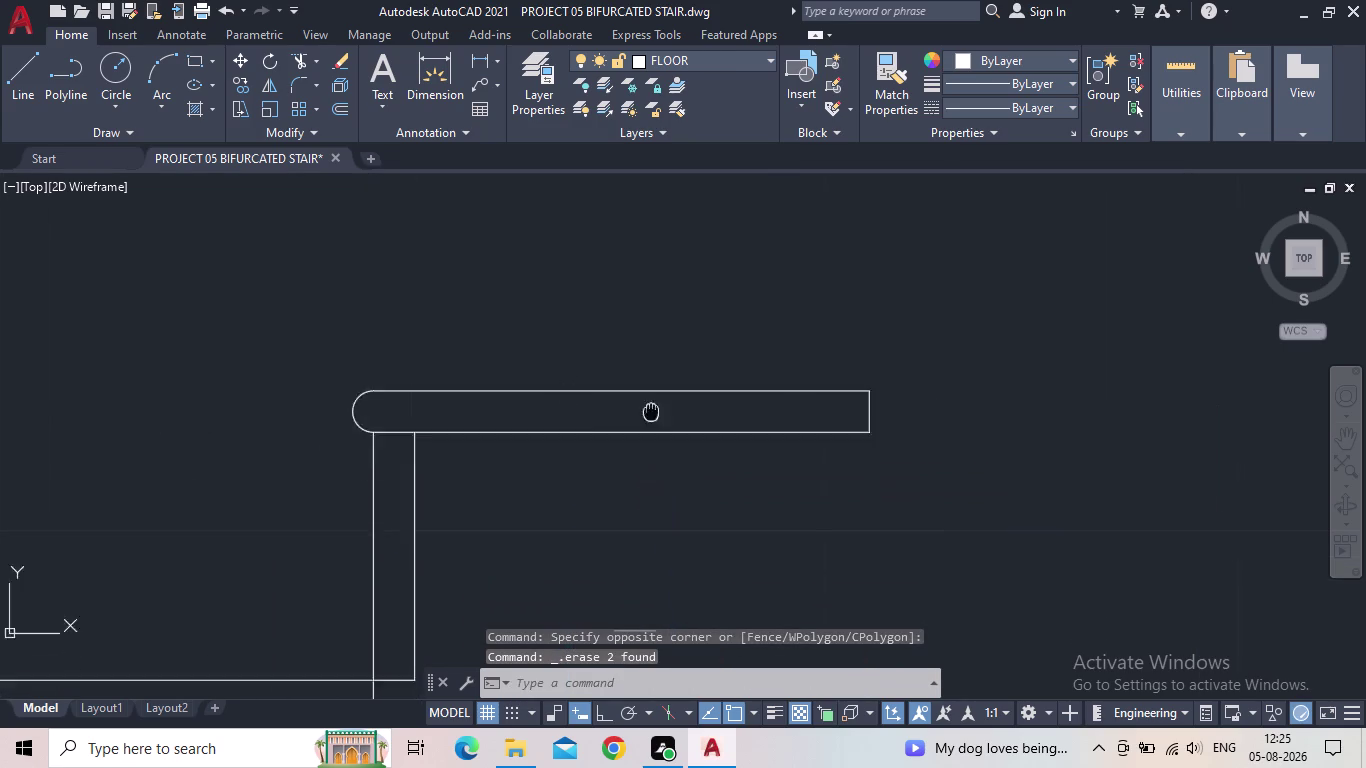
middle_drag(651, 350, 652, 348)
scroll(down, 3)
click(655, 441)
click(642, 421)
key(Delete)
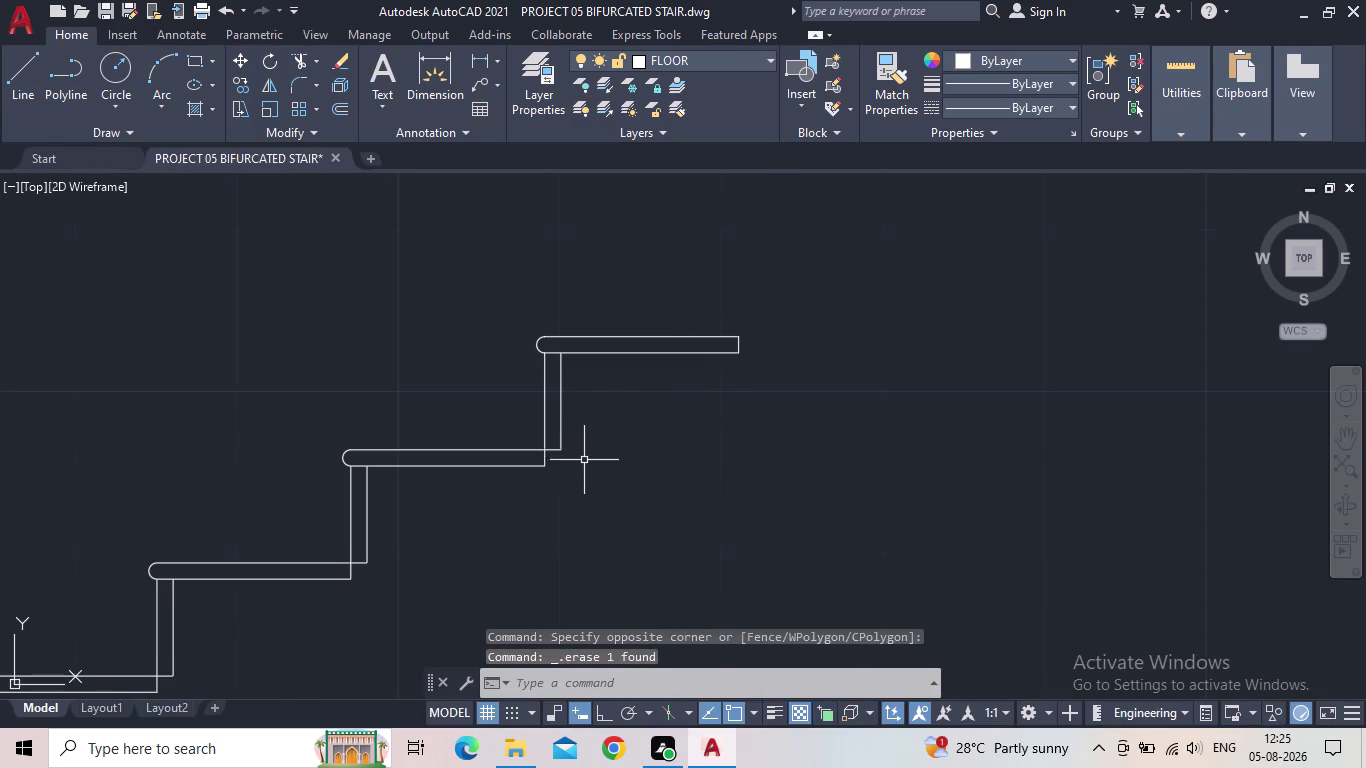
click(795, 402)
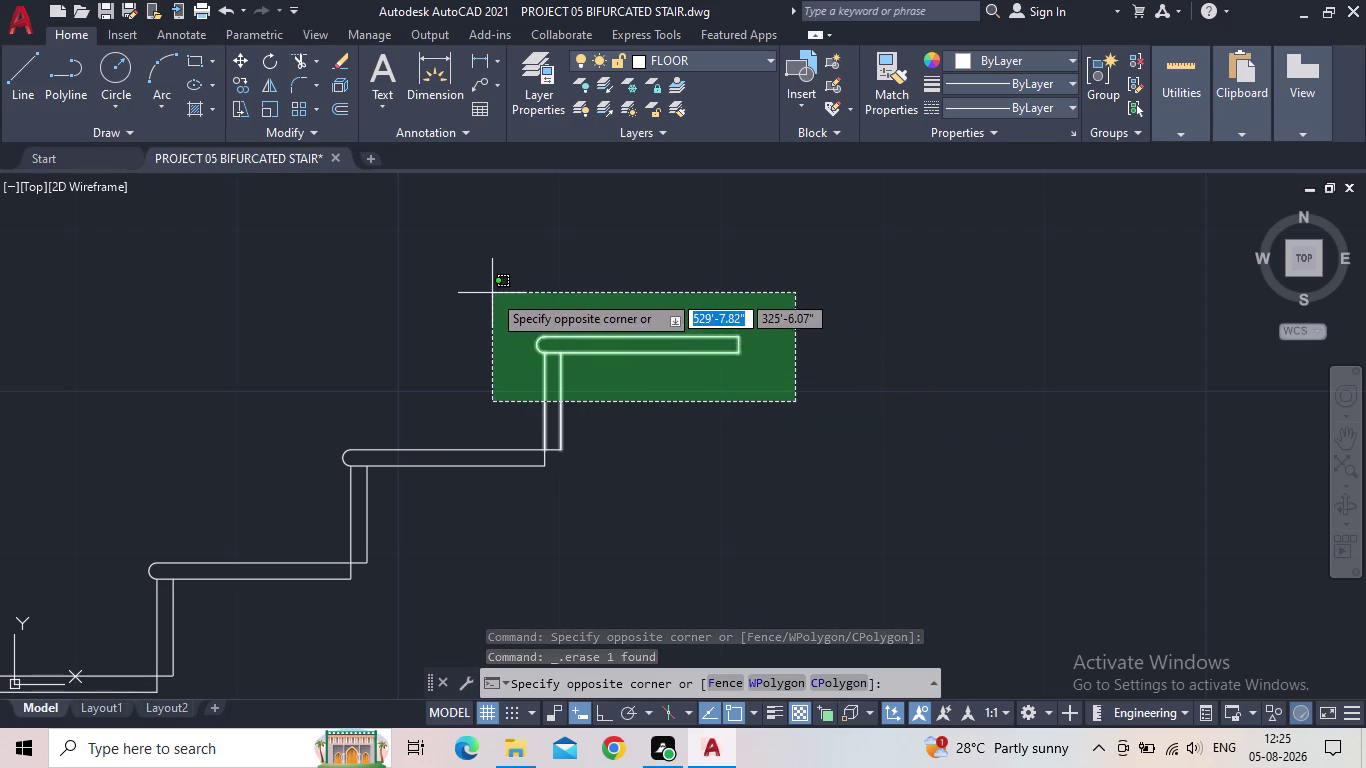
Select the seven objects of the top tread-and-post profile.
click(492, 293)
scroll(up, 3)
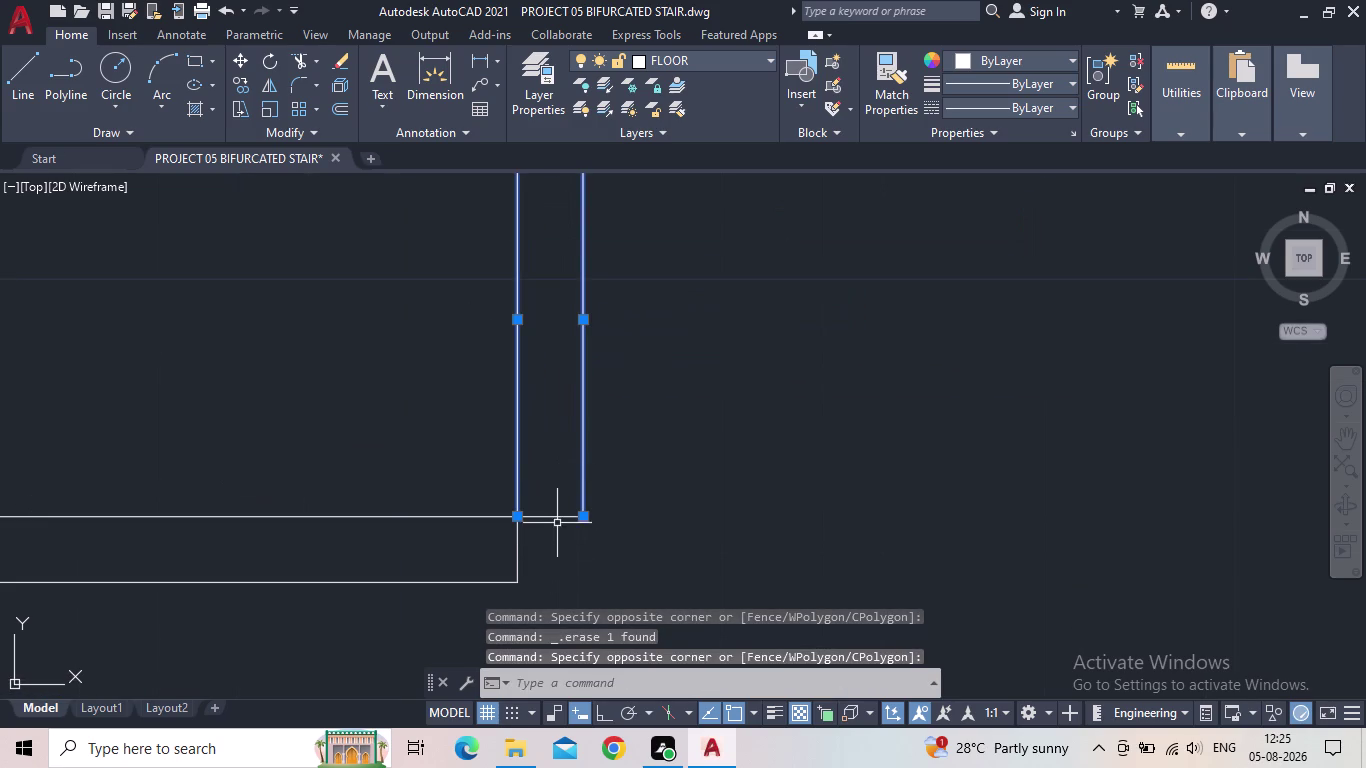
click(557, 515)
scroll(down, 3)
middle_drag(569, 432, 558, 464)
scroll(up, 3)
scroll(up, 3)
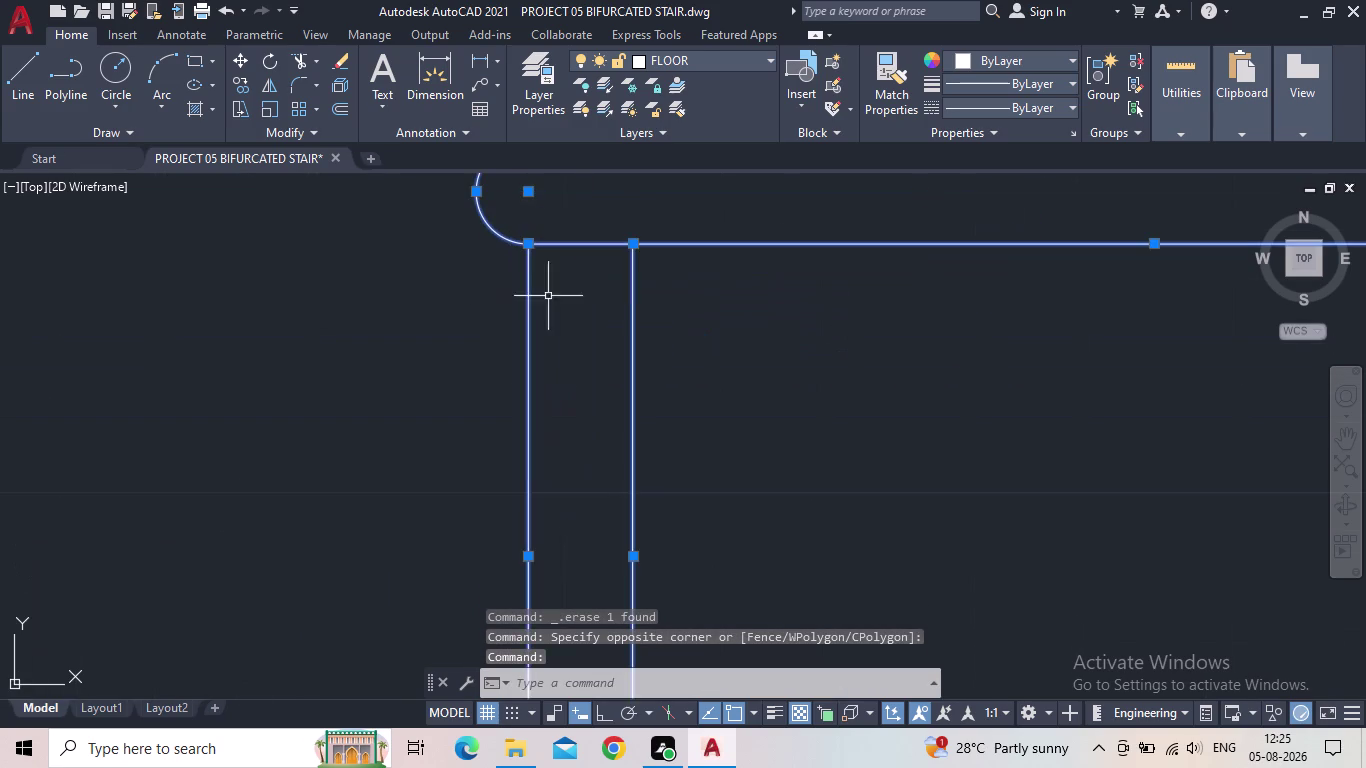
scroll(down, 3)
scroll(up, 3)
middle_drag(761, 370, 561, 399)
scroll(up, 3)
scroll(down, 3)
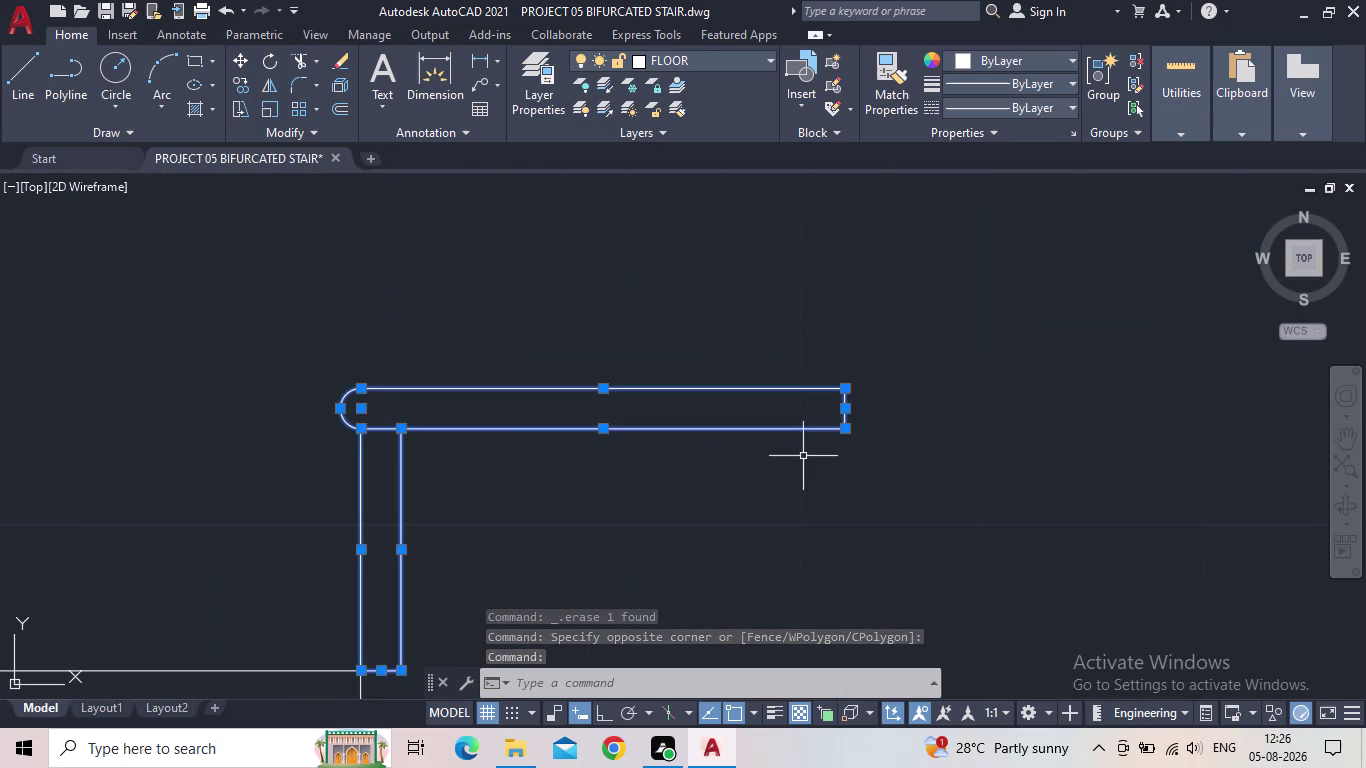
middle_drag(825, 419, 854, 318)
scroll(down, 3)
middle_drag(751, 454, 738, 432)
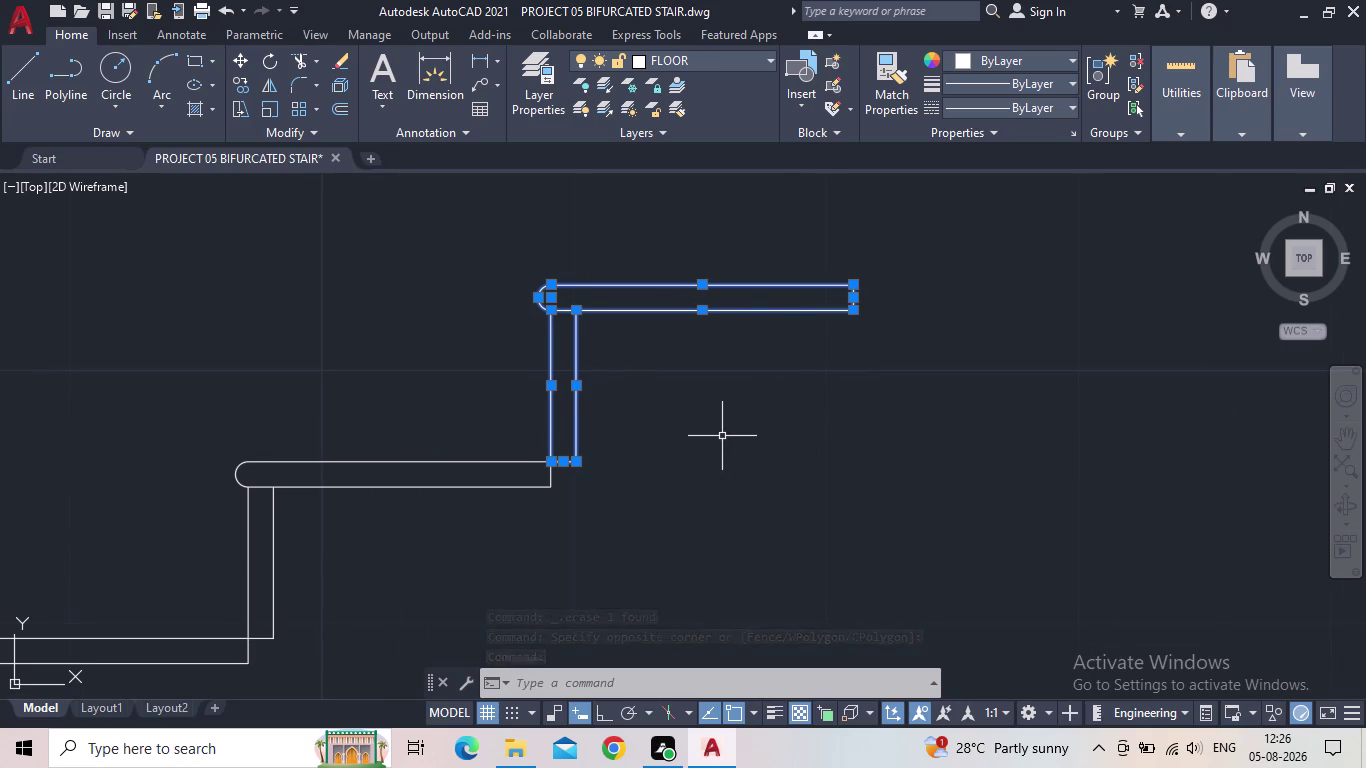
Copy the profile (CO) from its tread corner onto the next step.
key(c)
key(o)
key(Return)
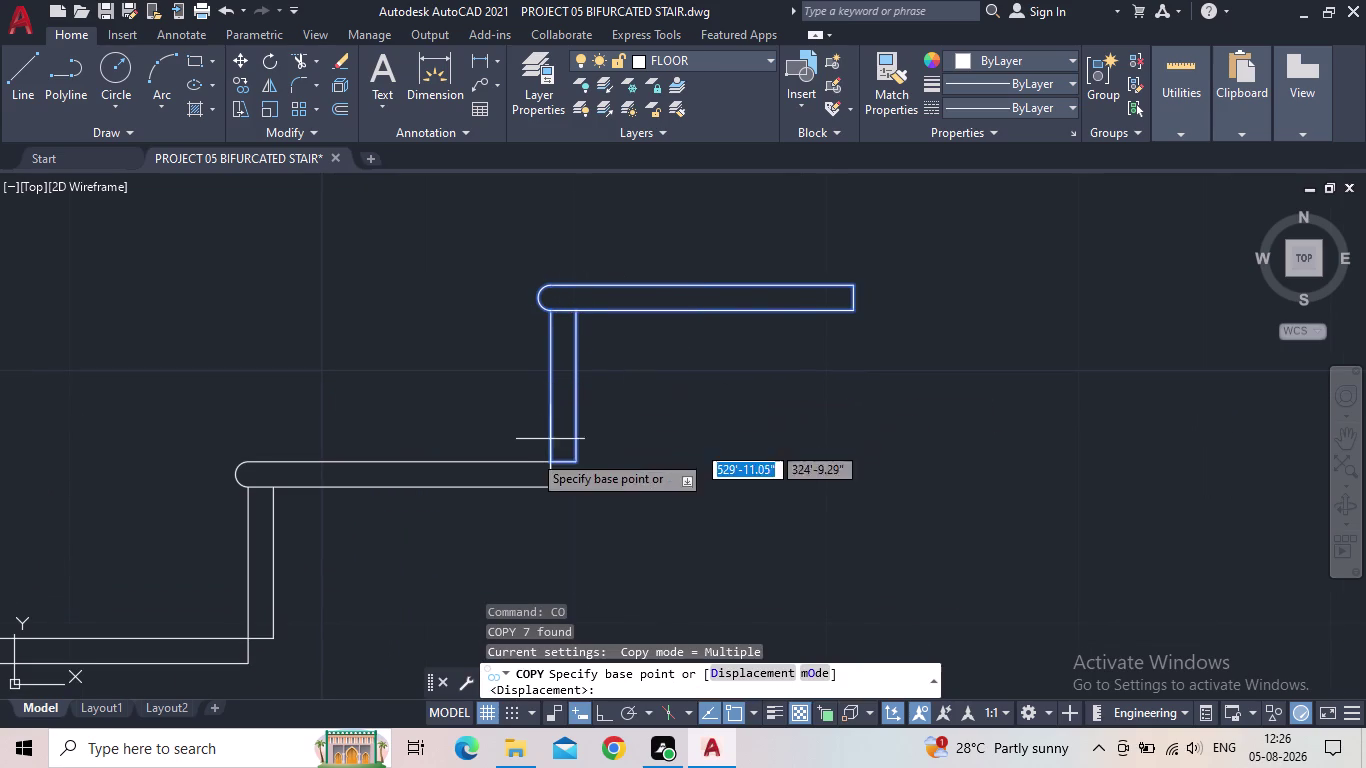
scroll(up, 3)
click(598, 461)
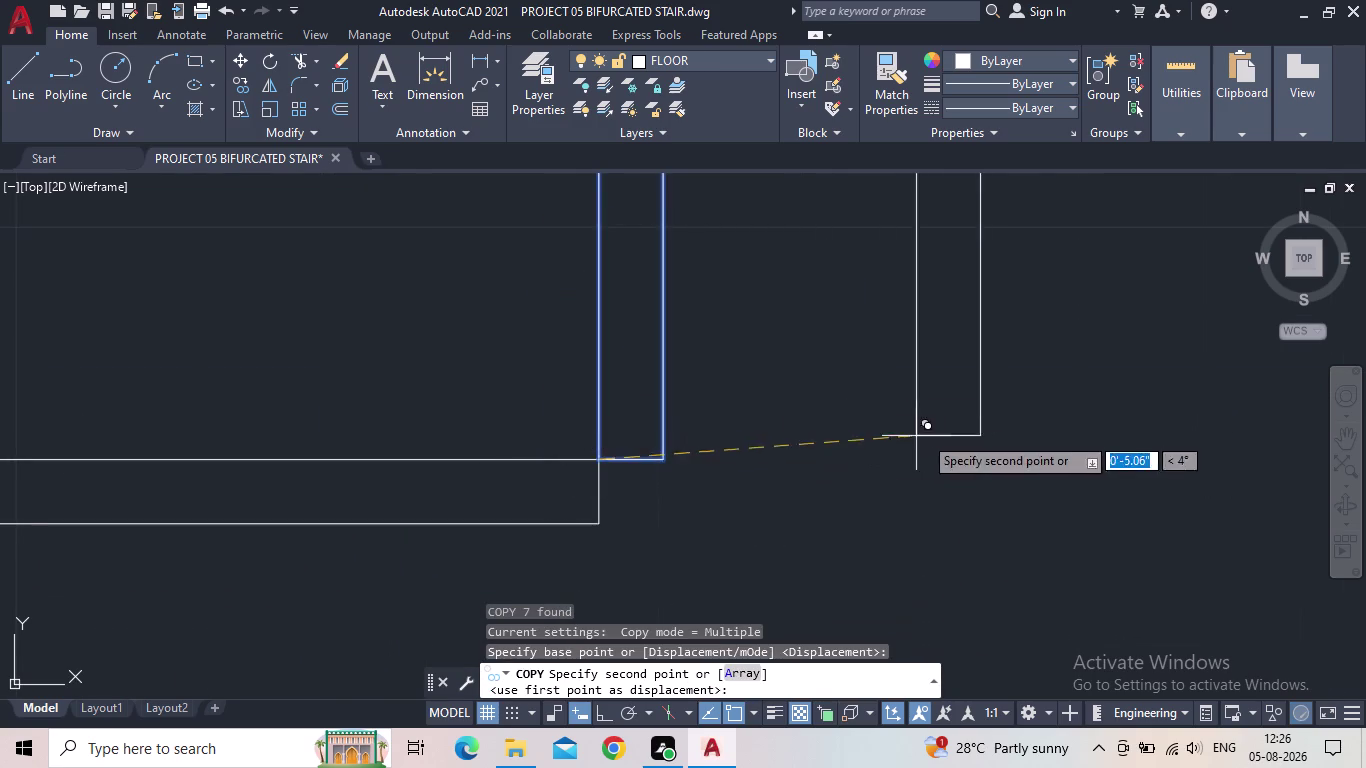
middle_drag(925, 431, 565, 660)
scroll(down, 3)
scroll(up, 3)
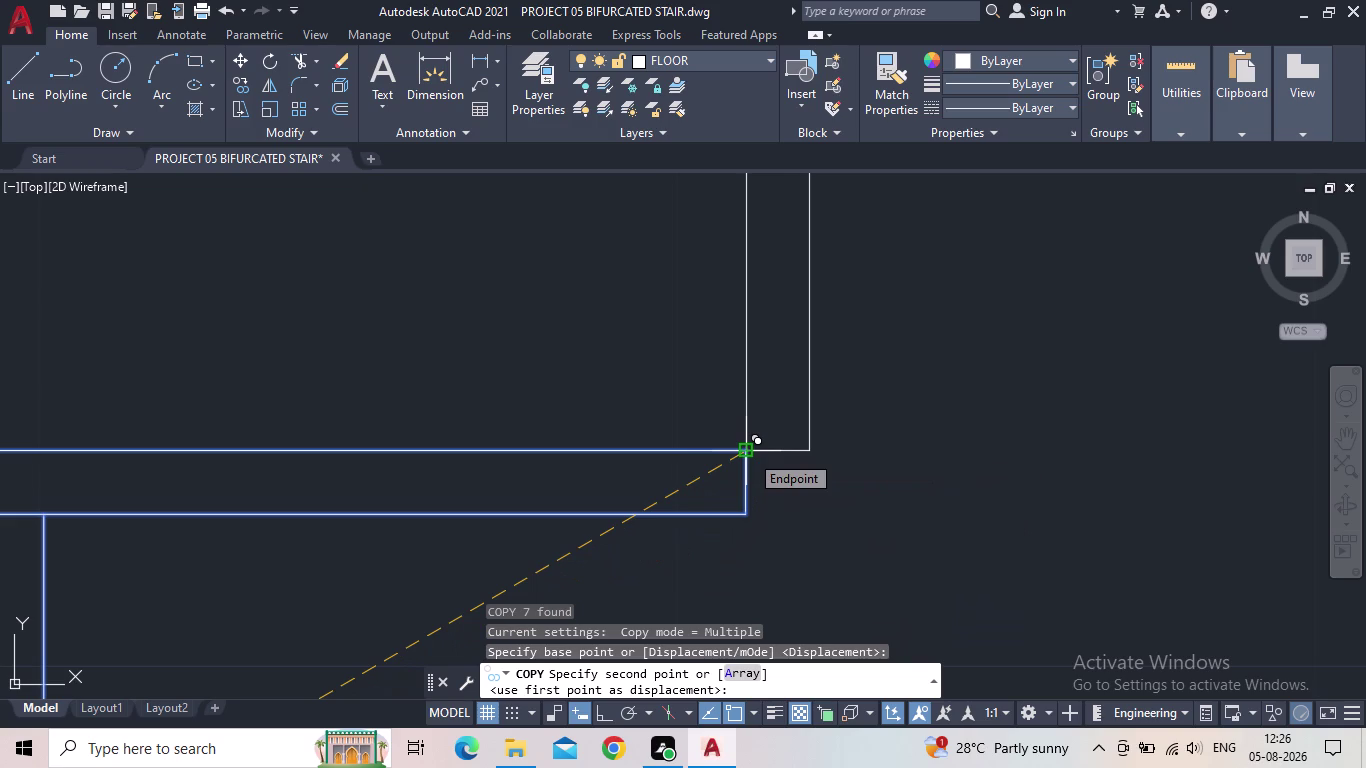
click(749, 453)
Place three more profile copies on the following step corners.
scroll(down, 3)
middle_drag(829, 485, 544, 568)
scroll(down, 3)
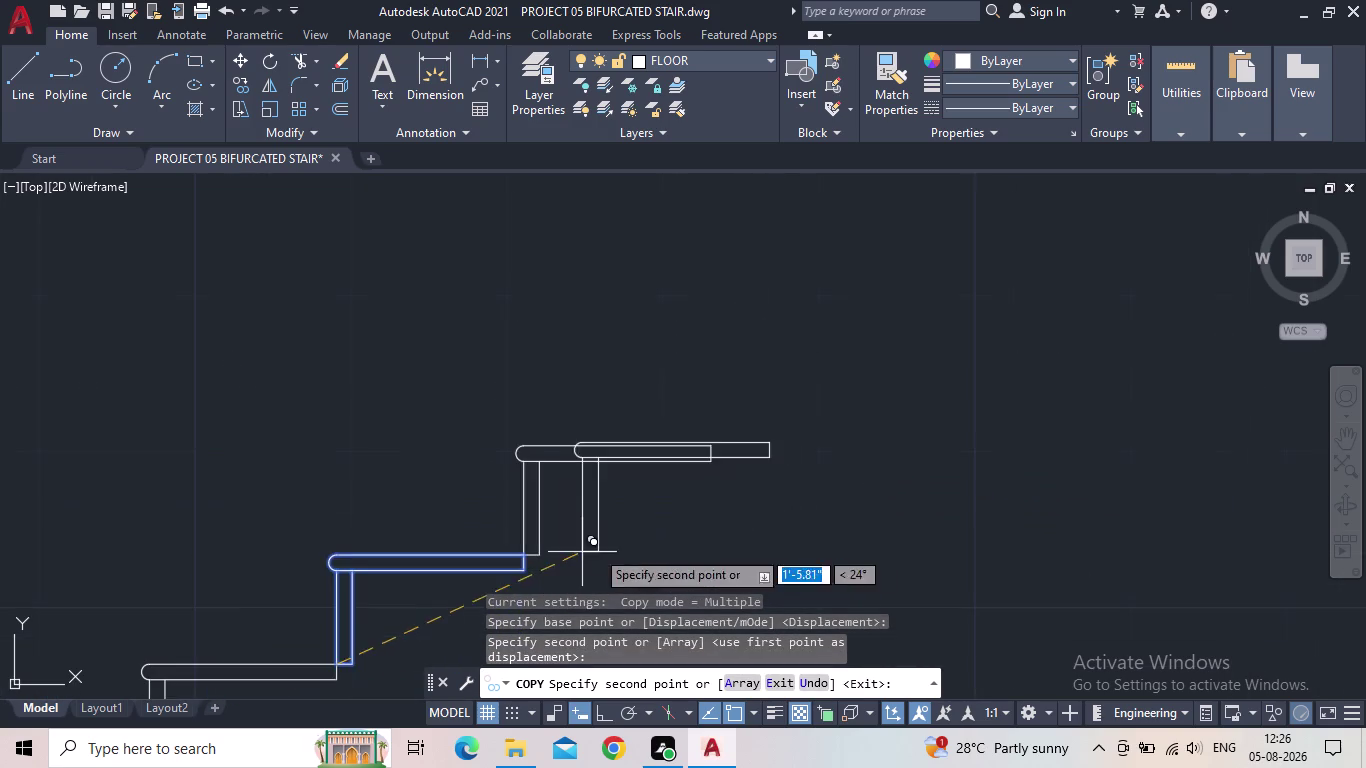
middle_drag(617, 547, 913, 456)
scroll(down, 3)
middle_drag(945, 549, 657, 379)
scroll(down, 3)
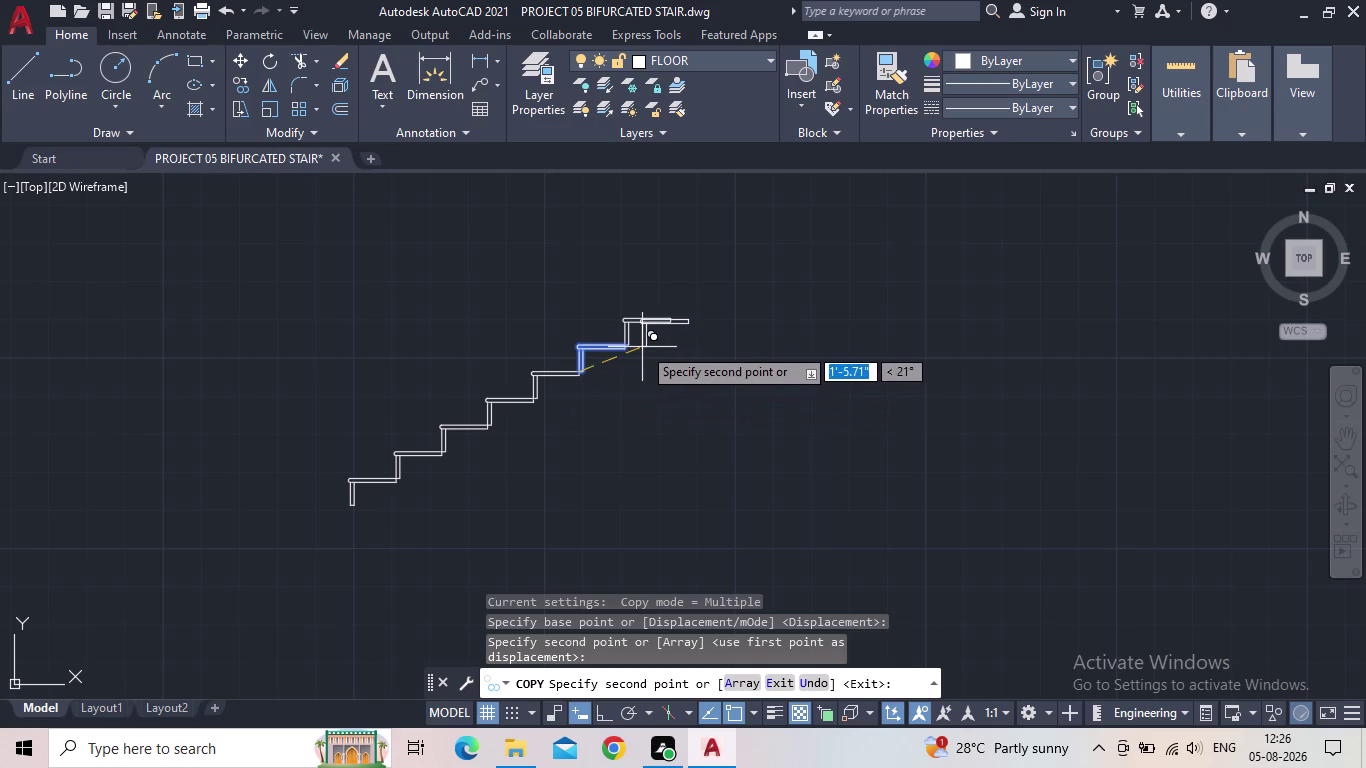
middle_drag(643, 357, 549, 494)
scroll(up, 3)
scroll(up, 3)
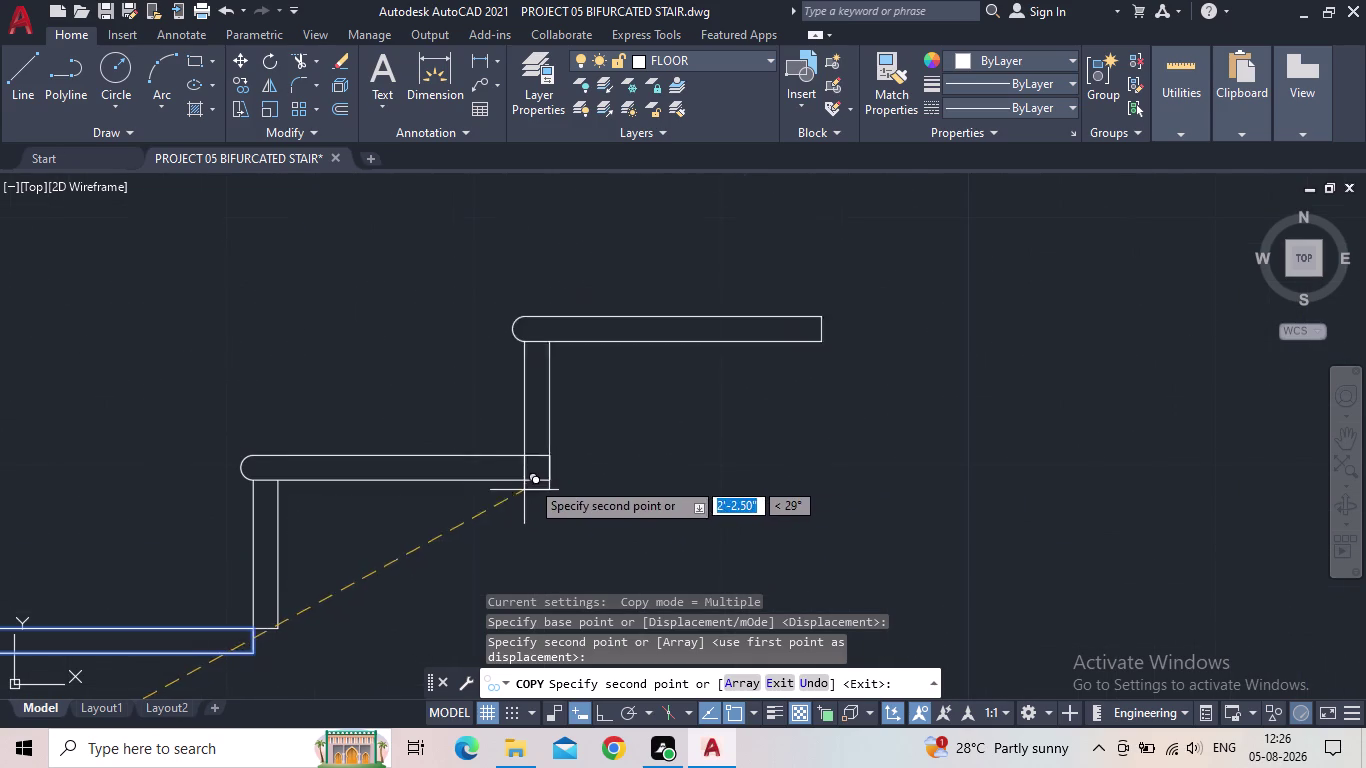
click(547, 457)
click(676, 444)
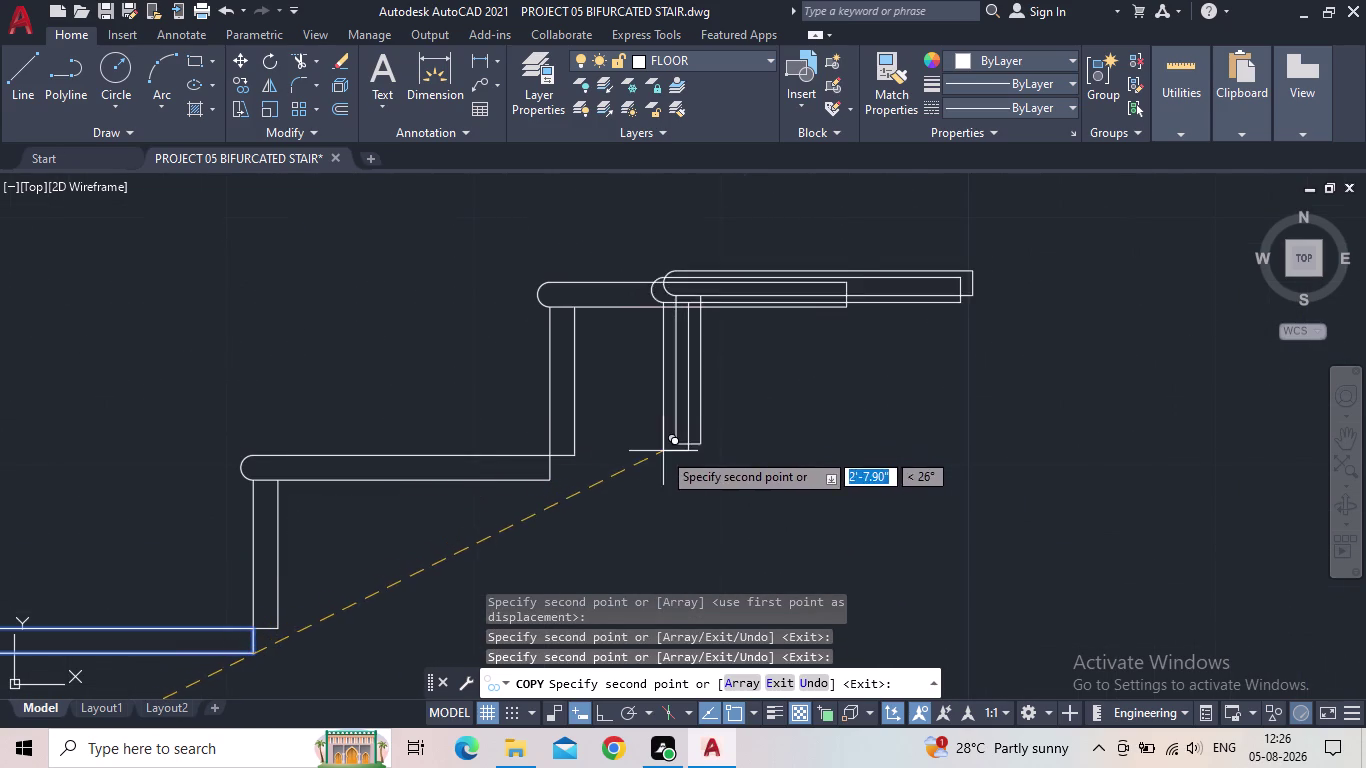
middle_drag(694, 497, 536, 595)
scroll(up, 3)
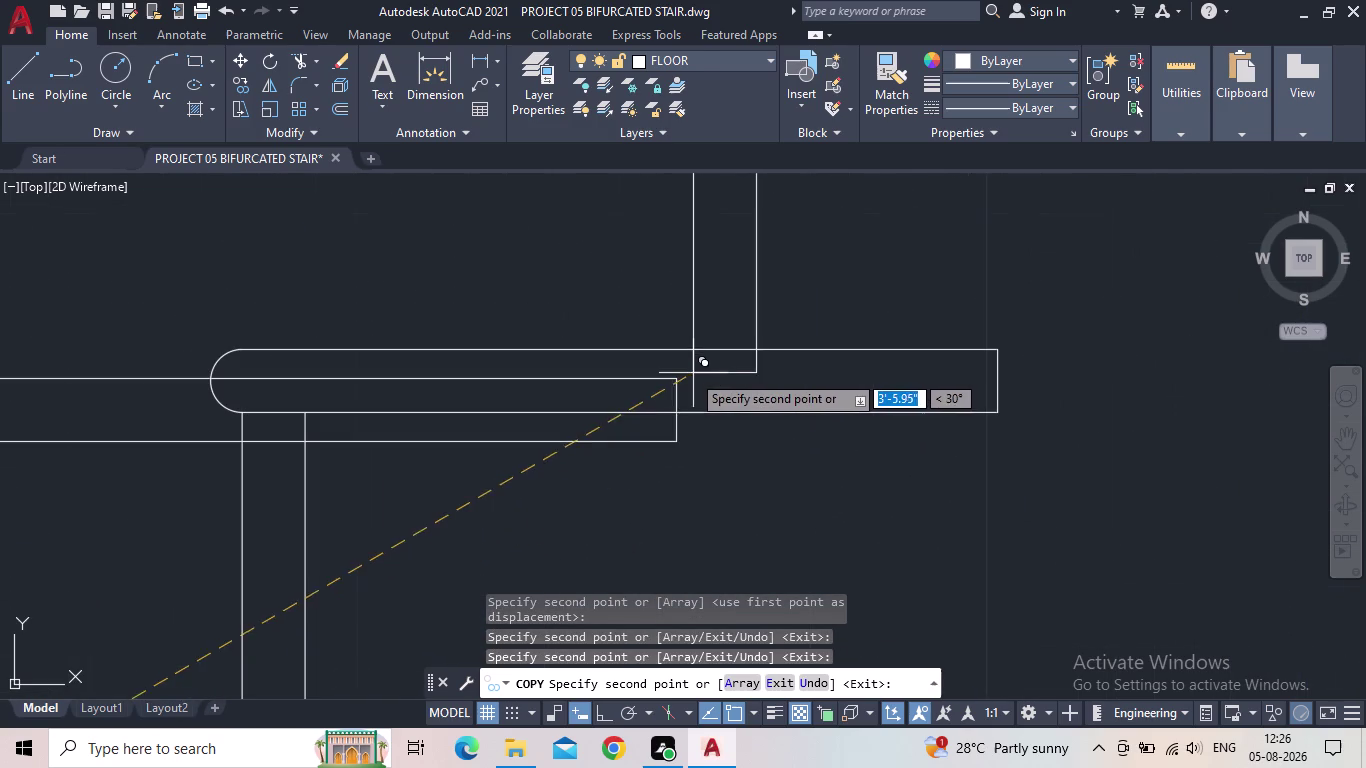
click(678, 379)
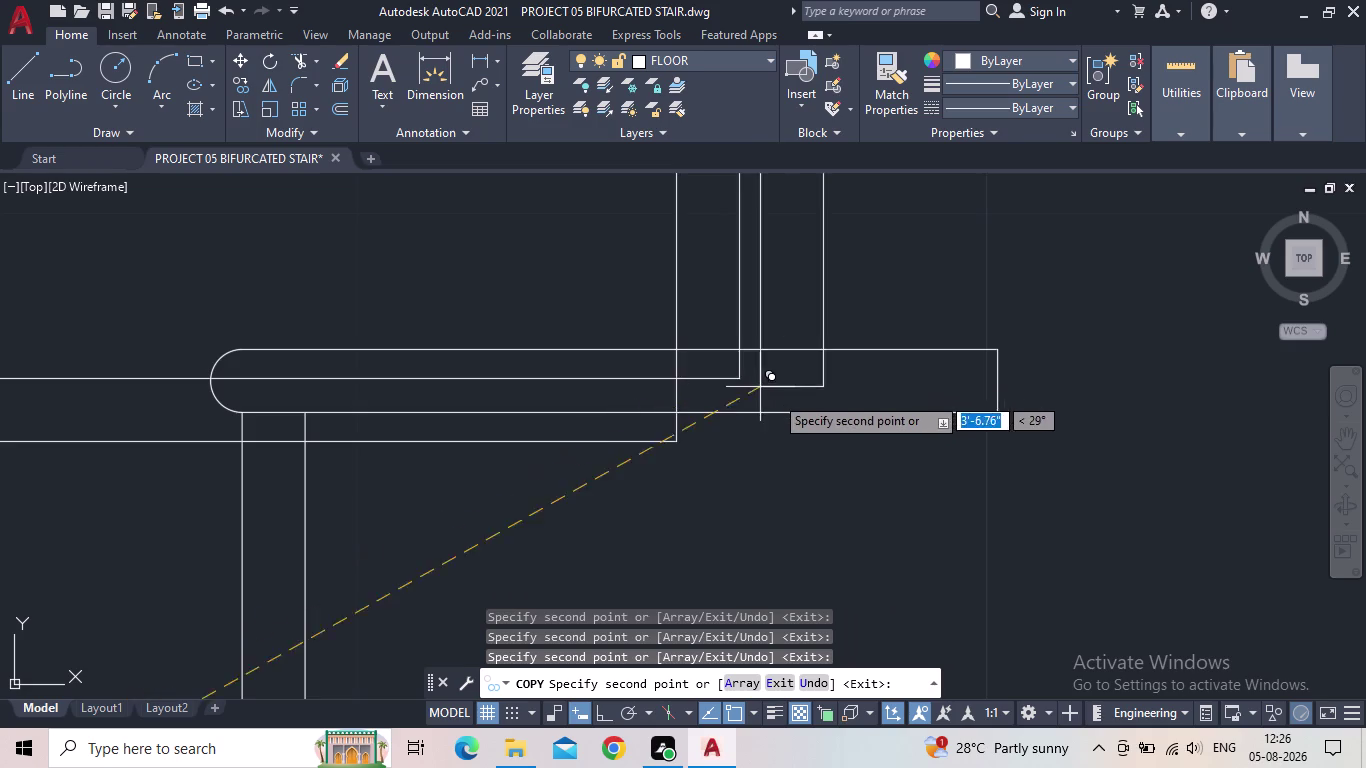
Place the last two profile copies up to the top tread and end copying.
scroll(down, 3)
middle_drag(766, 447, 491, 647)
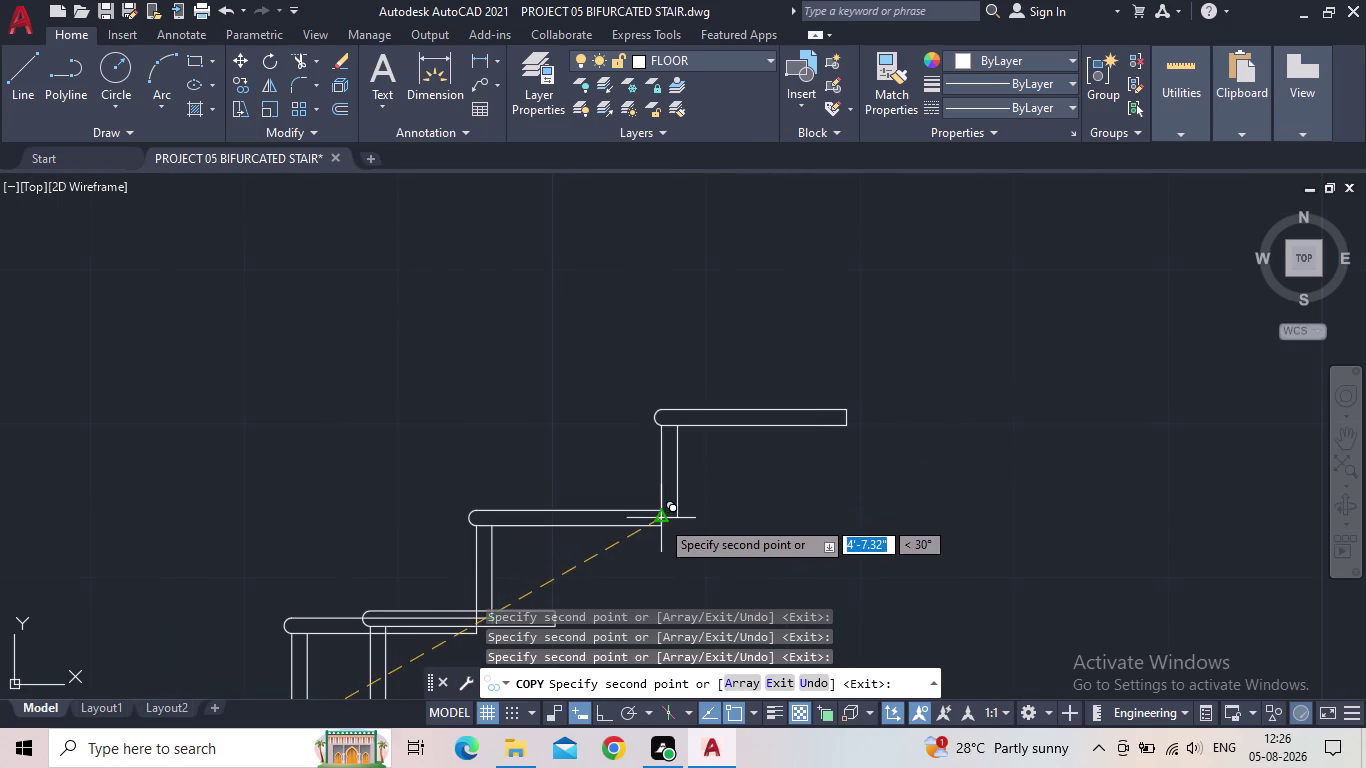
scroll(up, 3)
click(664, 497)
middle_drag(783, 512, 543, 637)
scroll(down, 3)
click(753, 456)
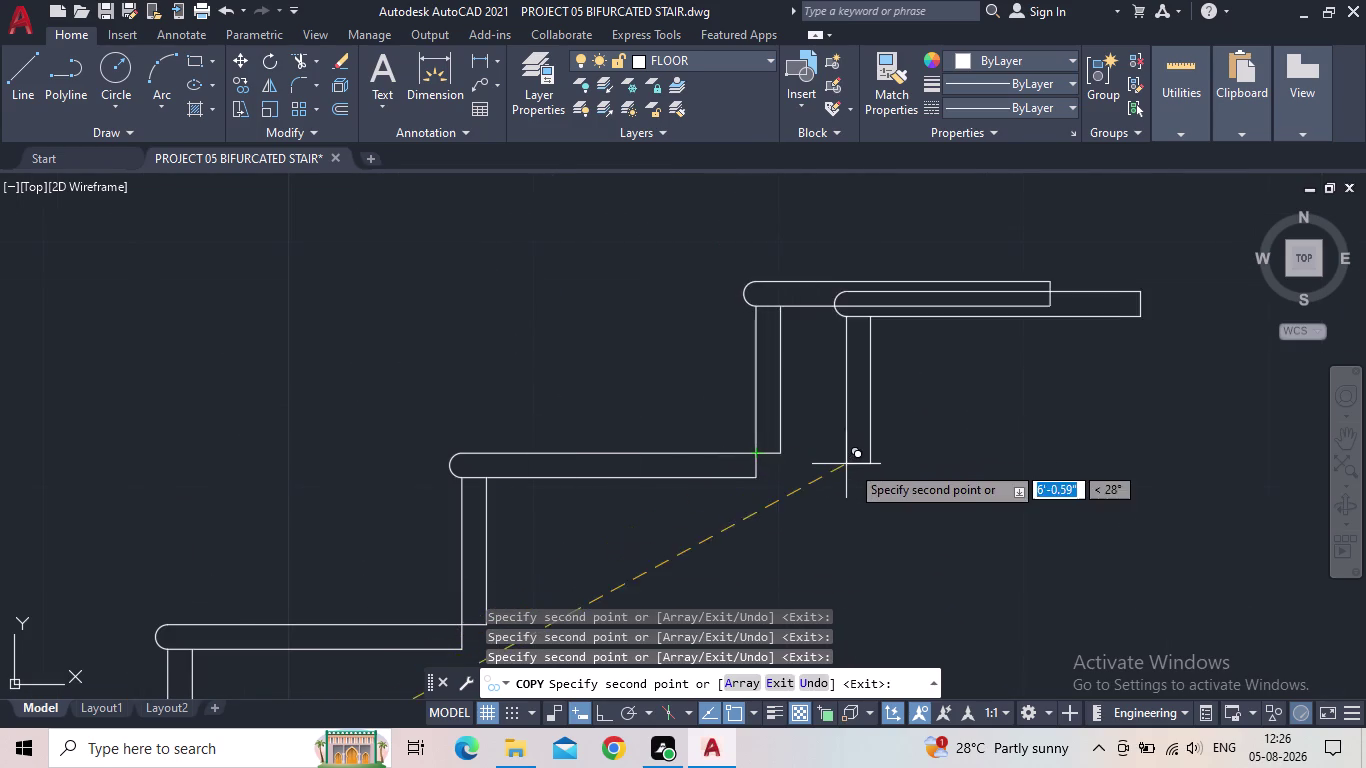
scroll(down, 3)
middle_drag(871, 510, 766, 454)
key(Escape)
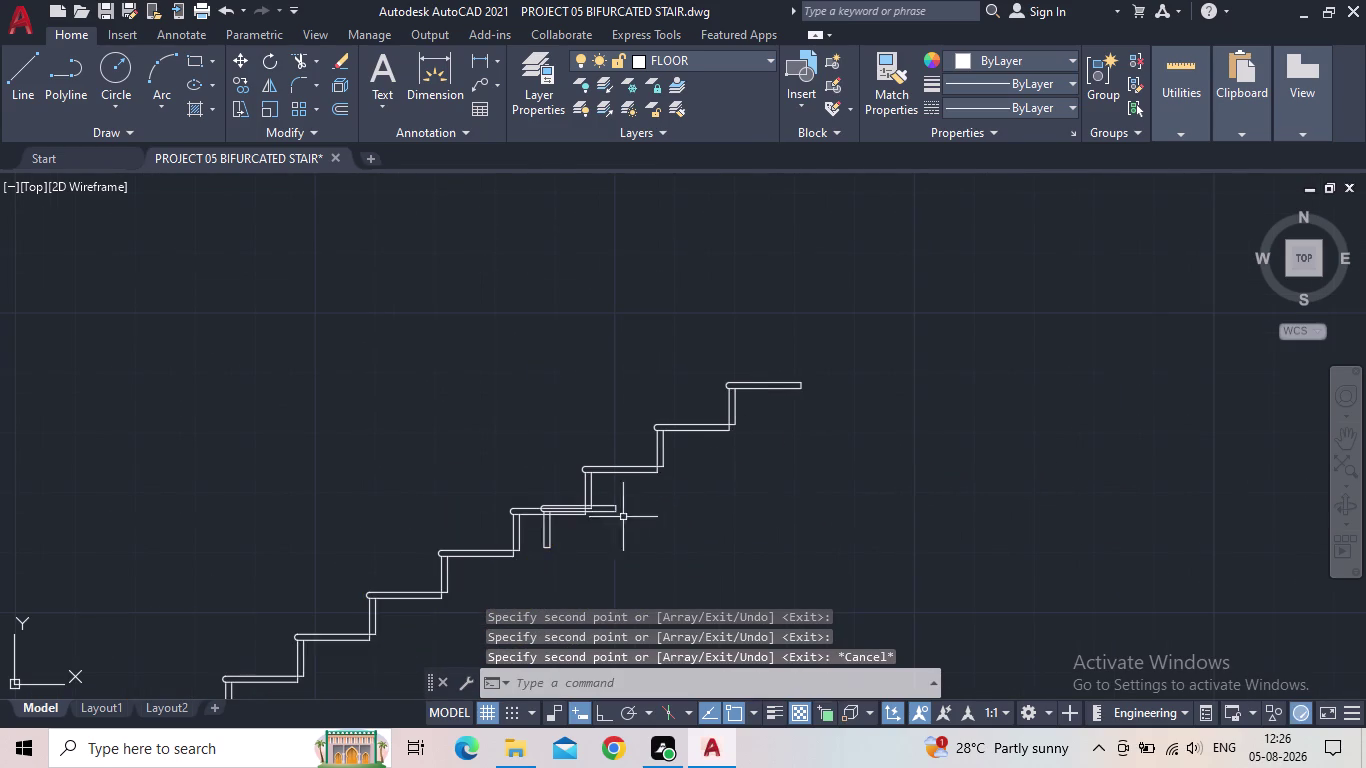
Erase the six overlapping duplicate post, tread and handrail lines.
scroll(up, 3)
click(586, 524)
click(624, 528)
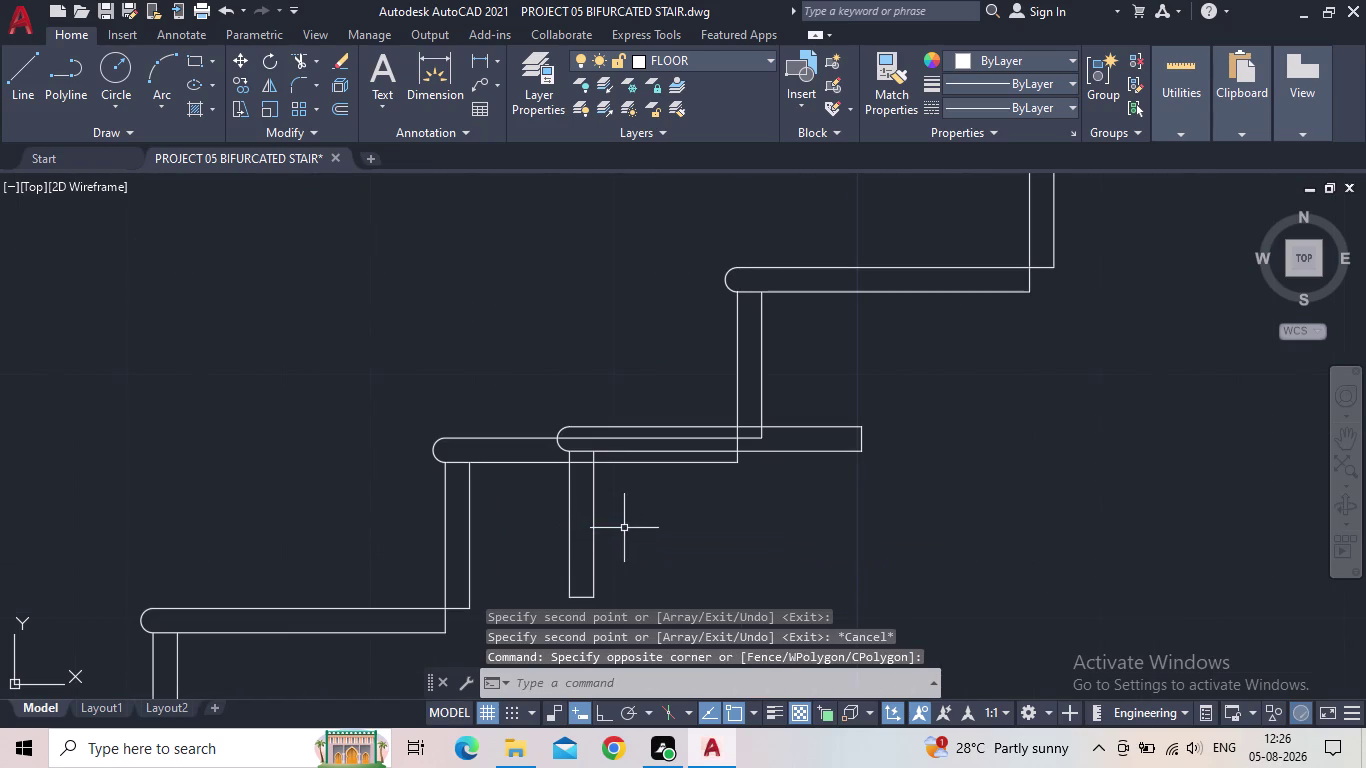
drag(627, 534, 580, 527)
click(543, 521)
scroll(up, 3)
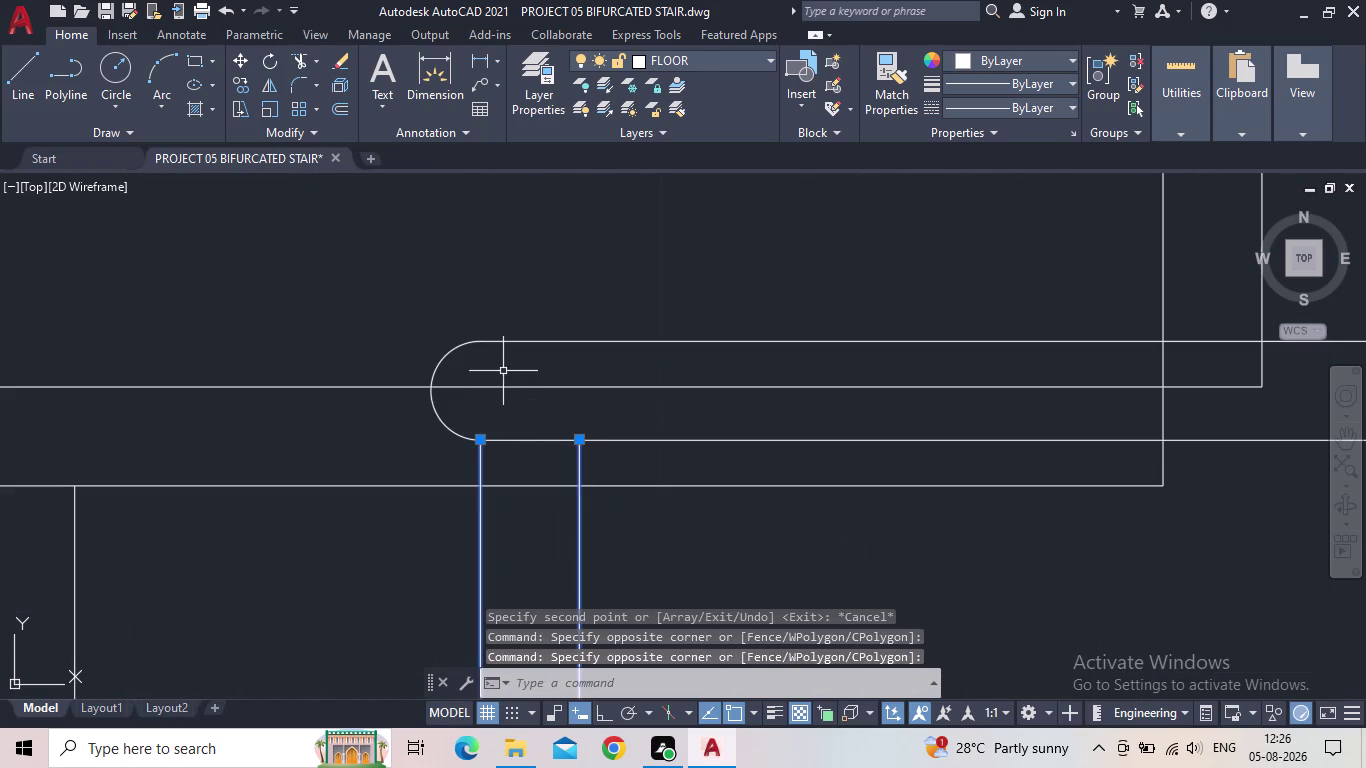
click(505, 369)
click(472, 329)
scroll(down, 3)
click(630, 438)
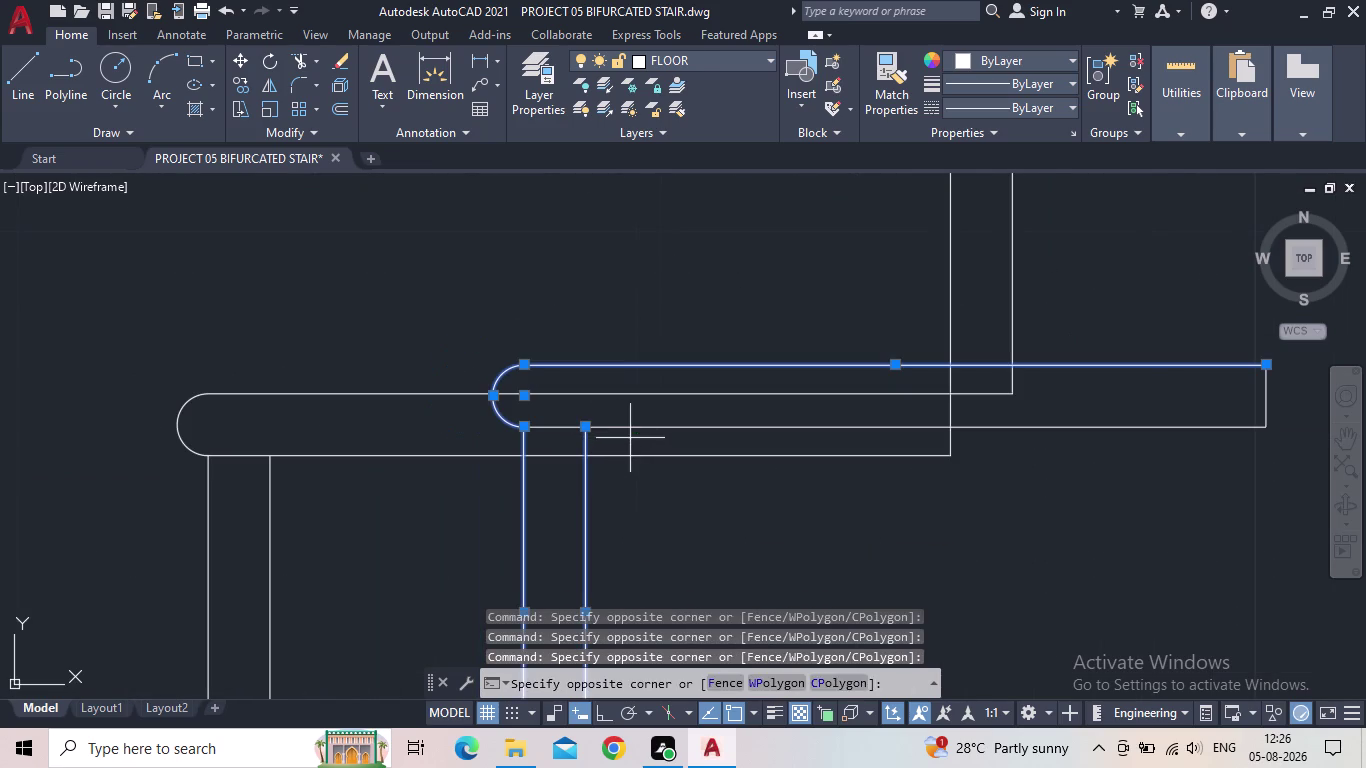
click(617, 415)
middle_drag(1166, 526, 726, 544)
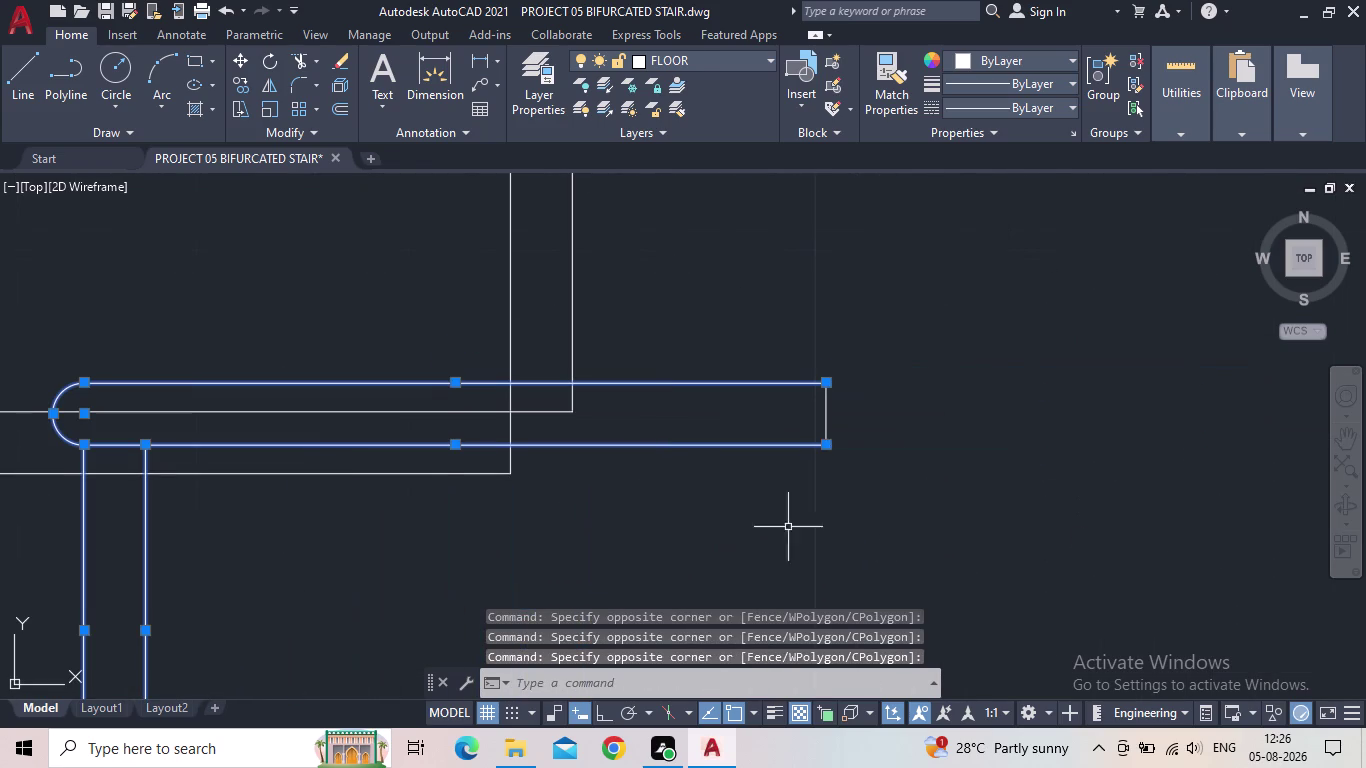
click(847, 432)
click(811, 408)
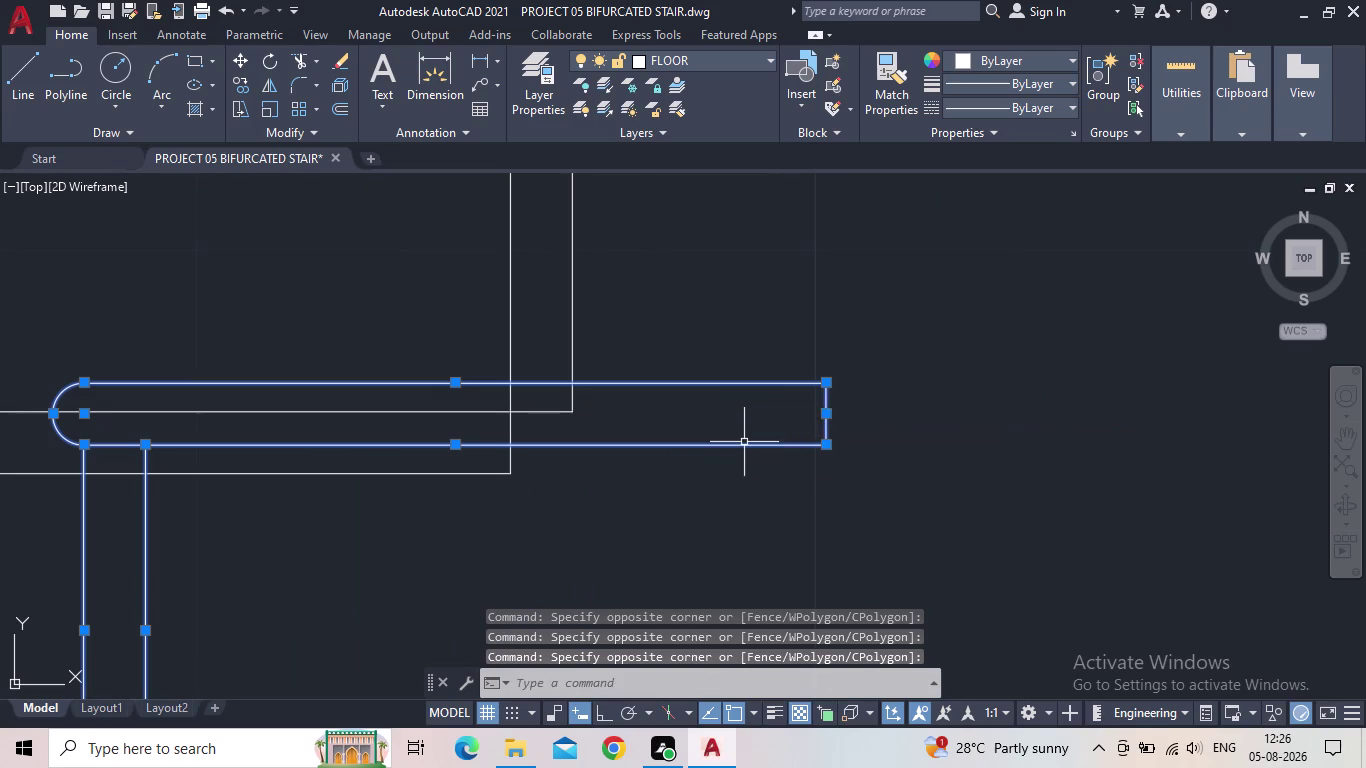
key(Delete)
Erase the leftover rail fragment and move the view to the stair plan.
scroll(down, 3)
click(661, 500)
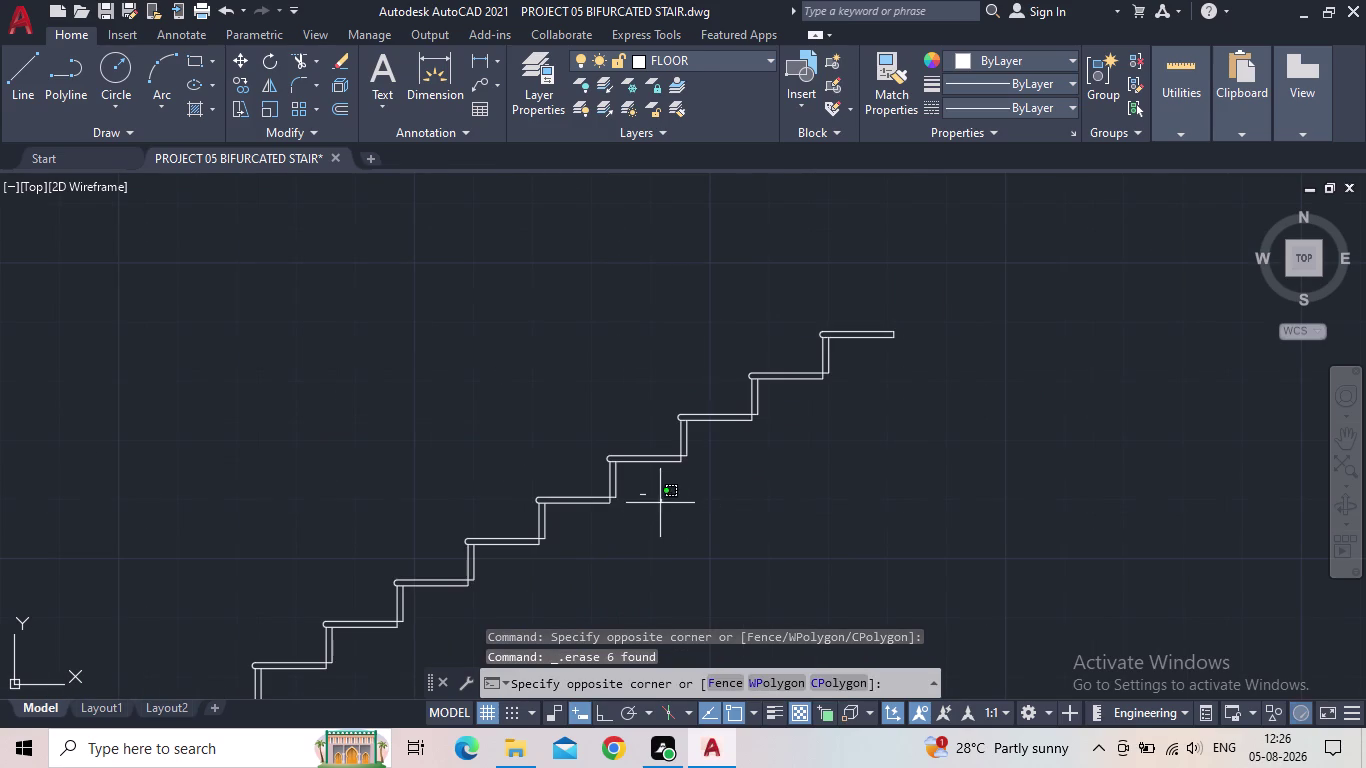
click(640, 491)
key(Delete)
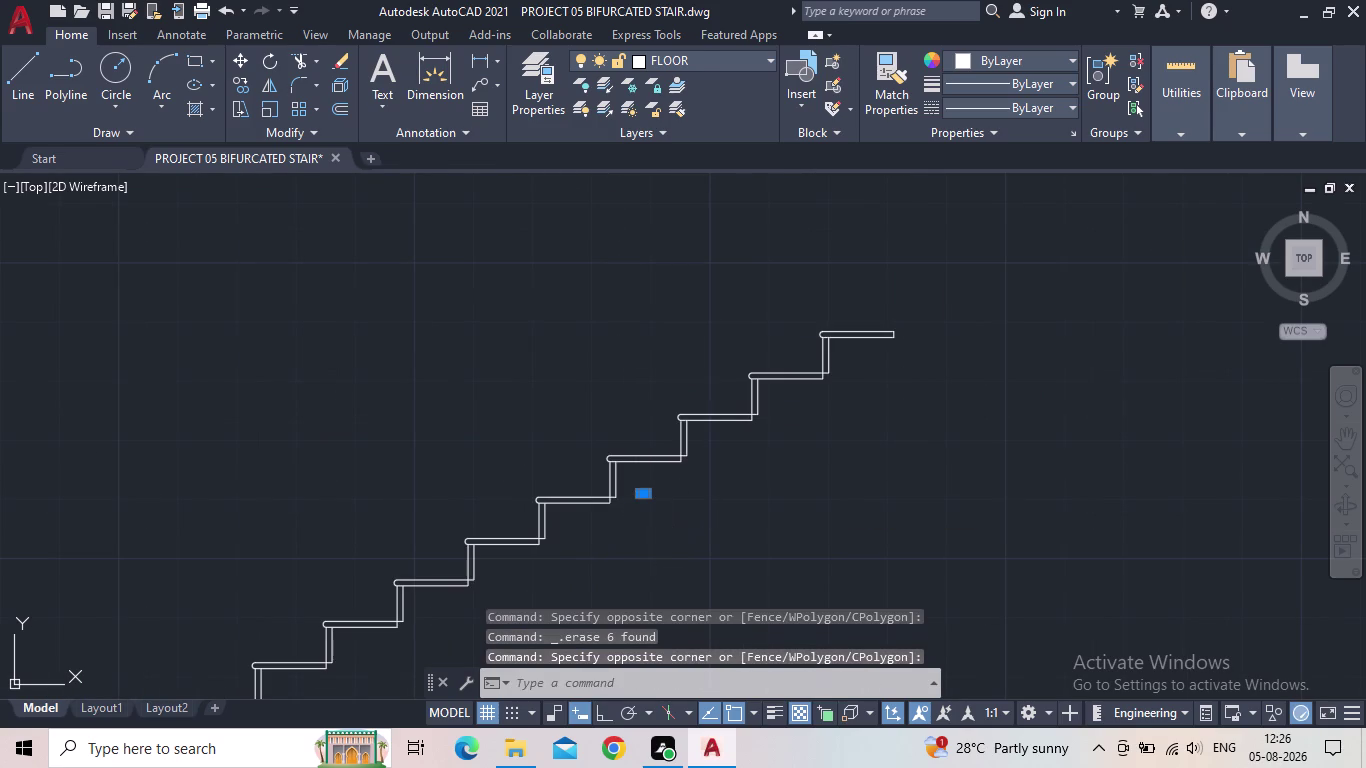
scroll(down, 3)
middle_drag(740, 488, 794, 452)
middle_drag(660, 587, 698, 457)
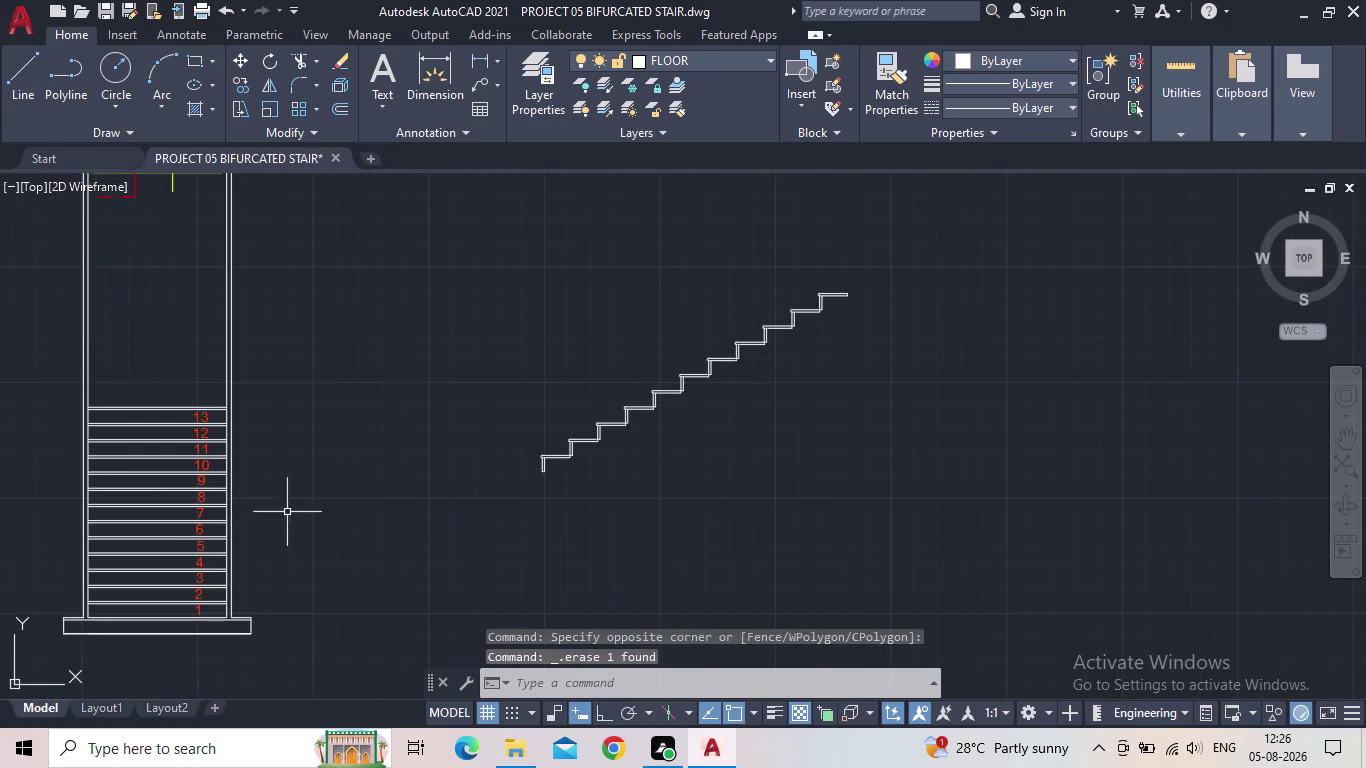
Start copying the '1' tread number, with its base point on the number.
scroll(up, 3)
scroll(down, 3)
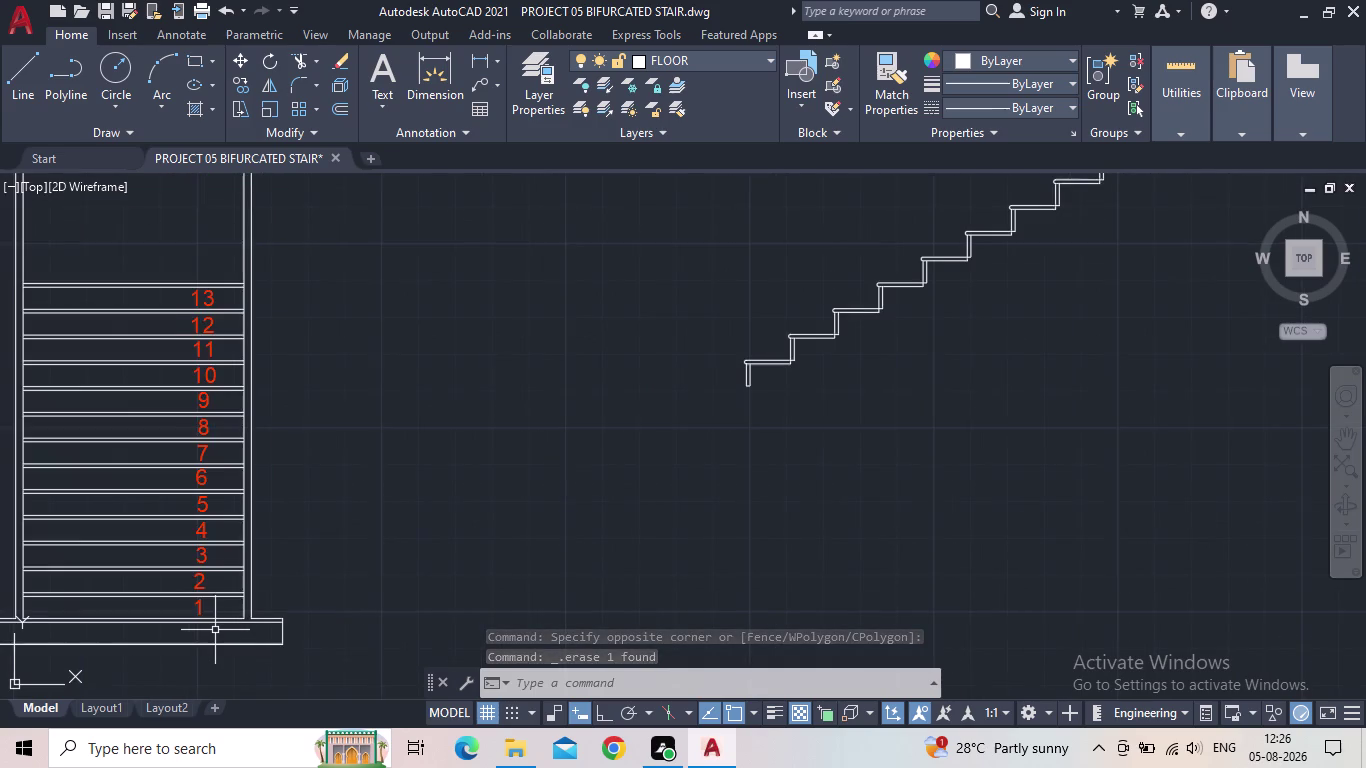
middle_drag(226, 607, 268, 558)
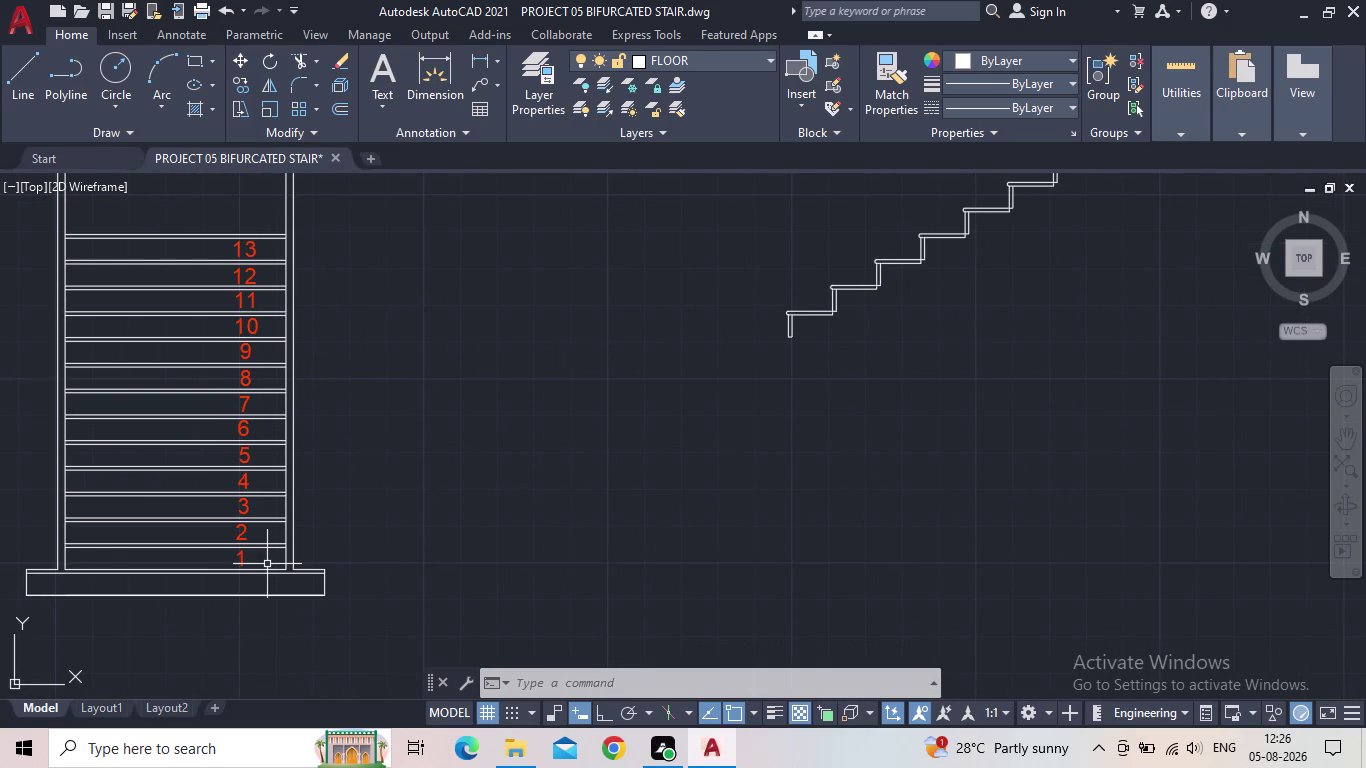
middle_drag(392, 464, 367, 491)
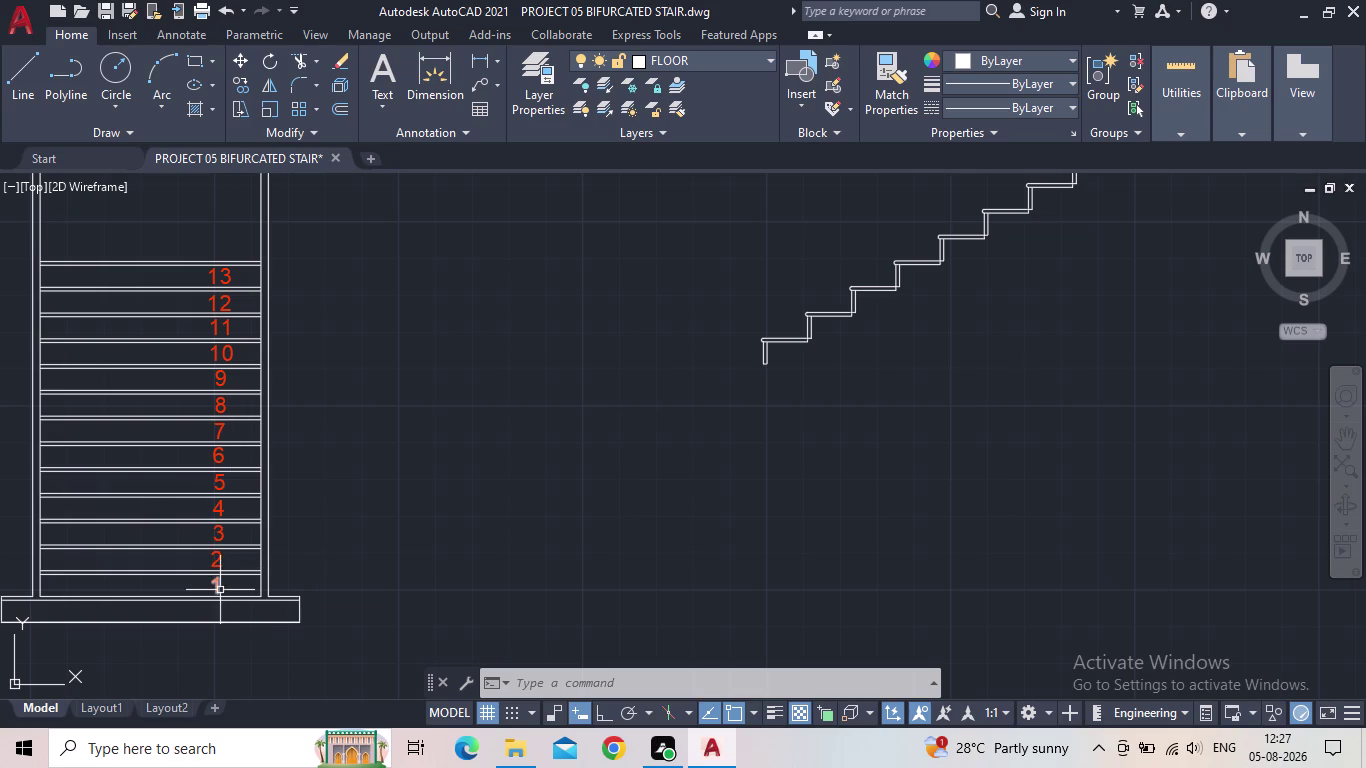
key(c)
key(o)
key(Return)
scroll(up, 3)
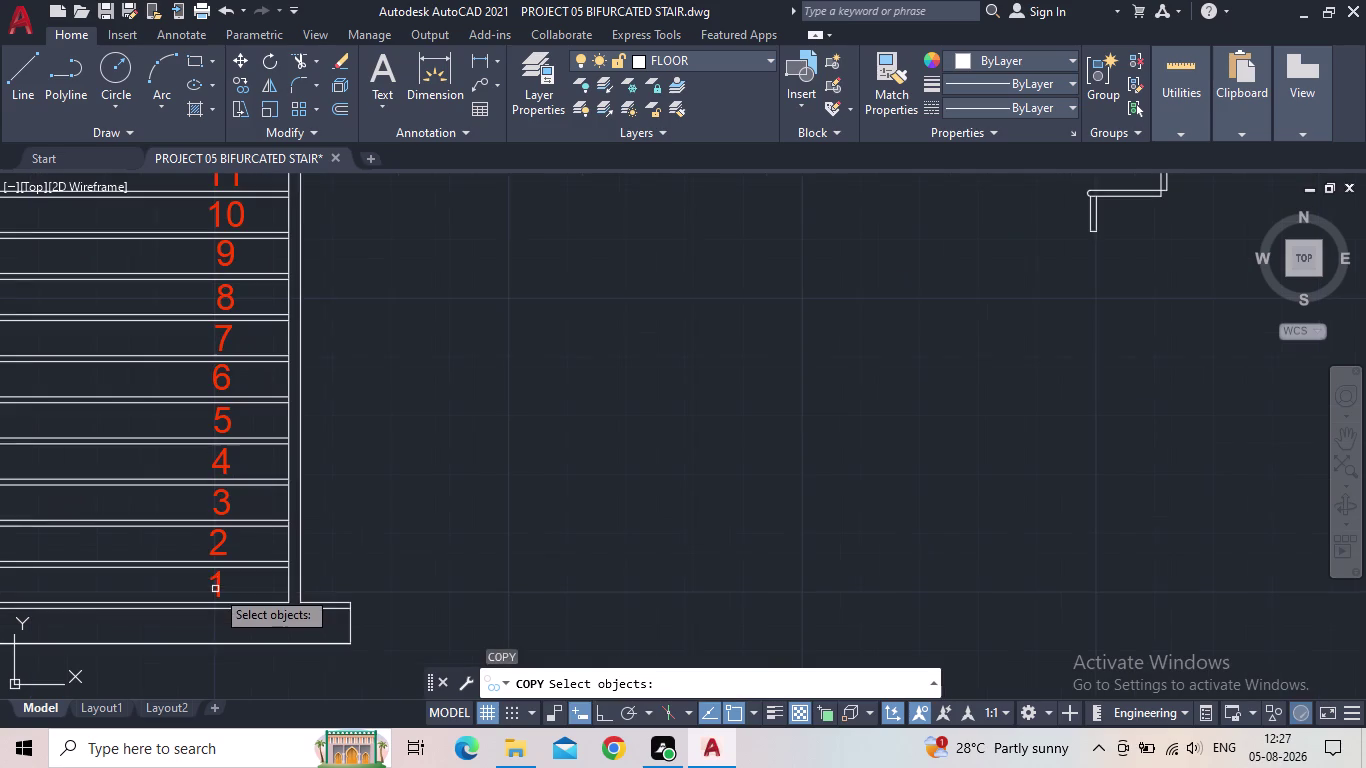
click(219, 587)
middle_drag(567, 511, 337, 604)
scroll(down, 3)
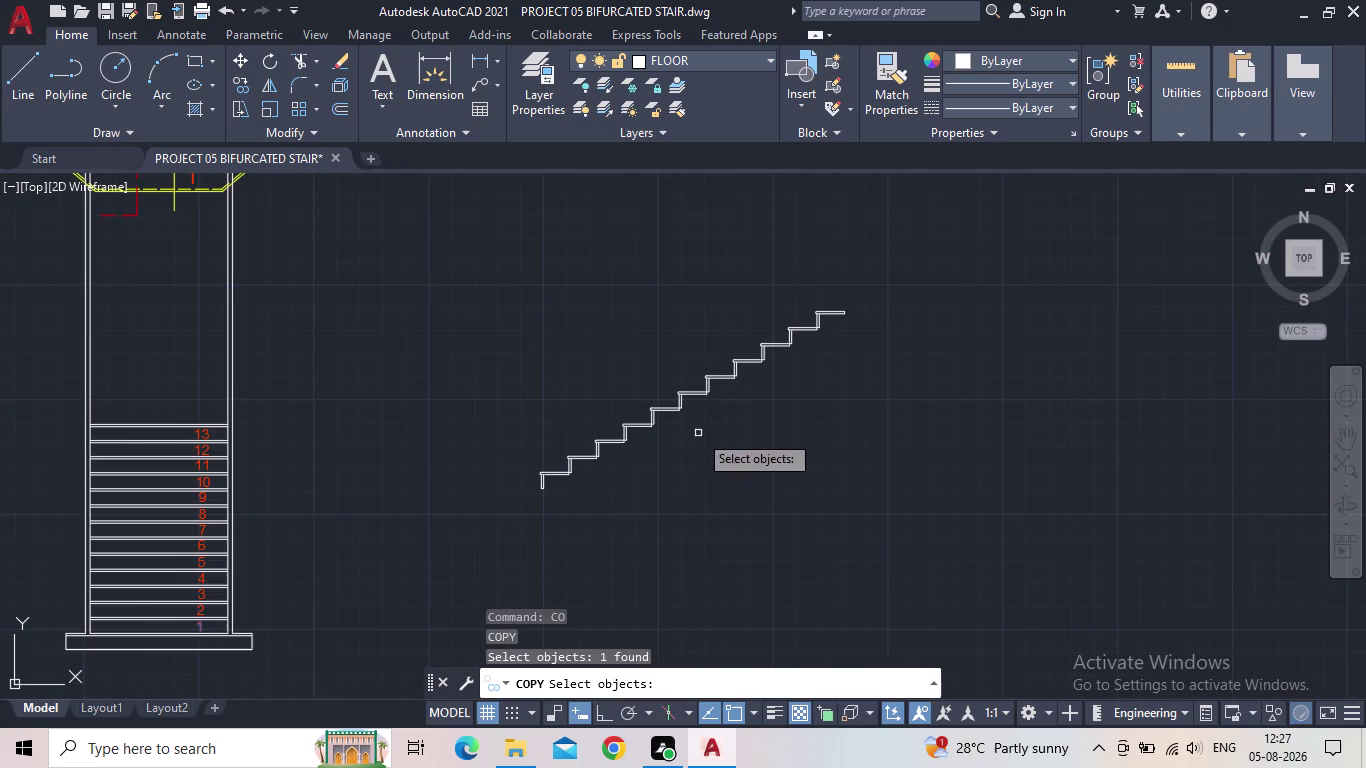
key(space)
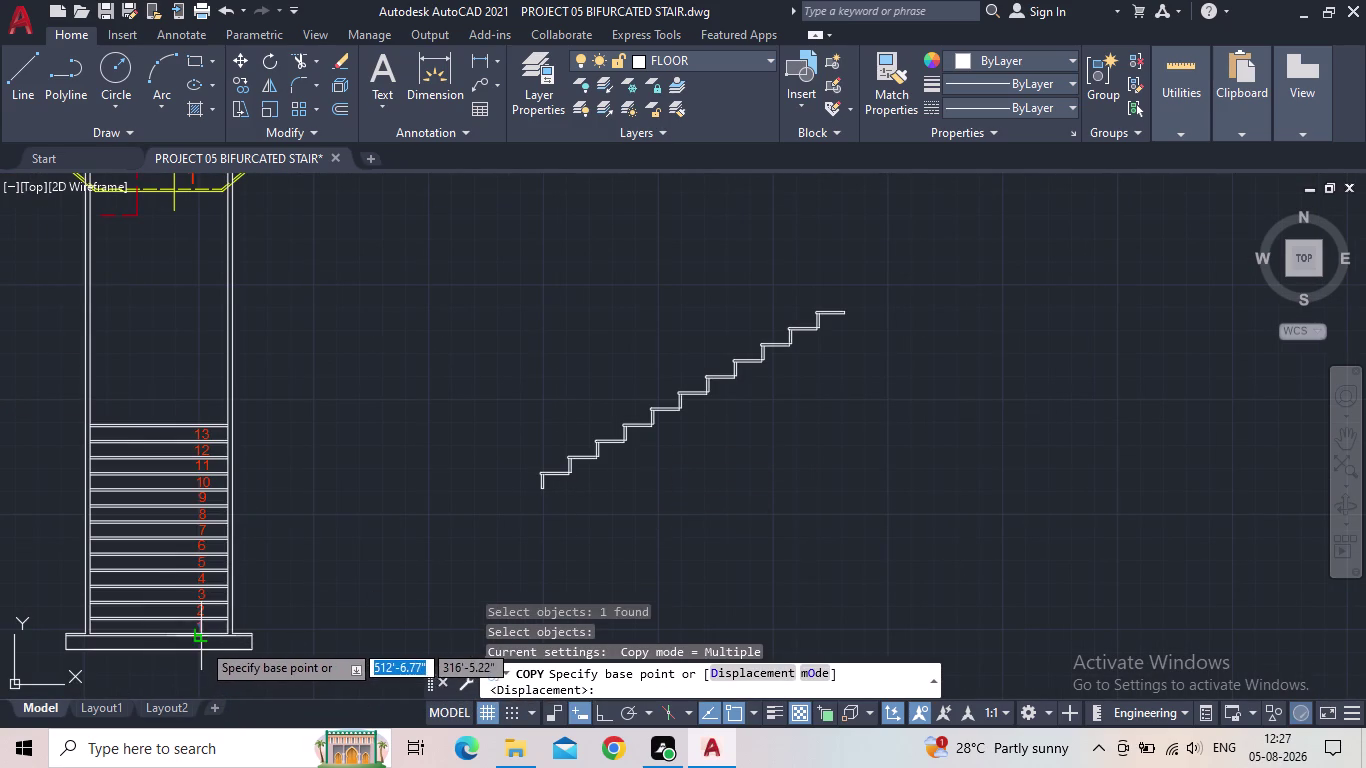
scroll(up, 3)
click(219, 620)
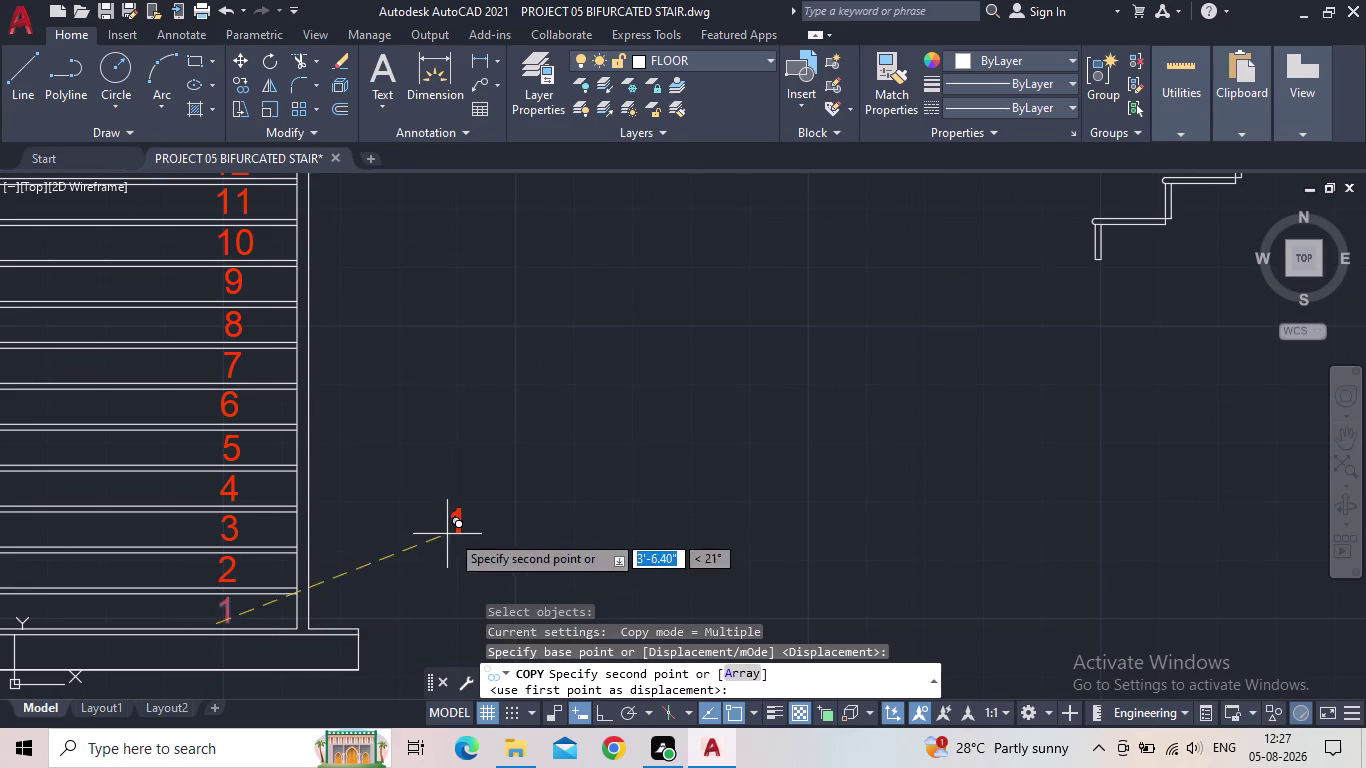
Place the number 1 on the first four treads of the side flight.
middle_drag(452, 531, 265, 617)
scroll(down, 3)
scroll(up, 3)
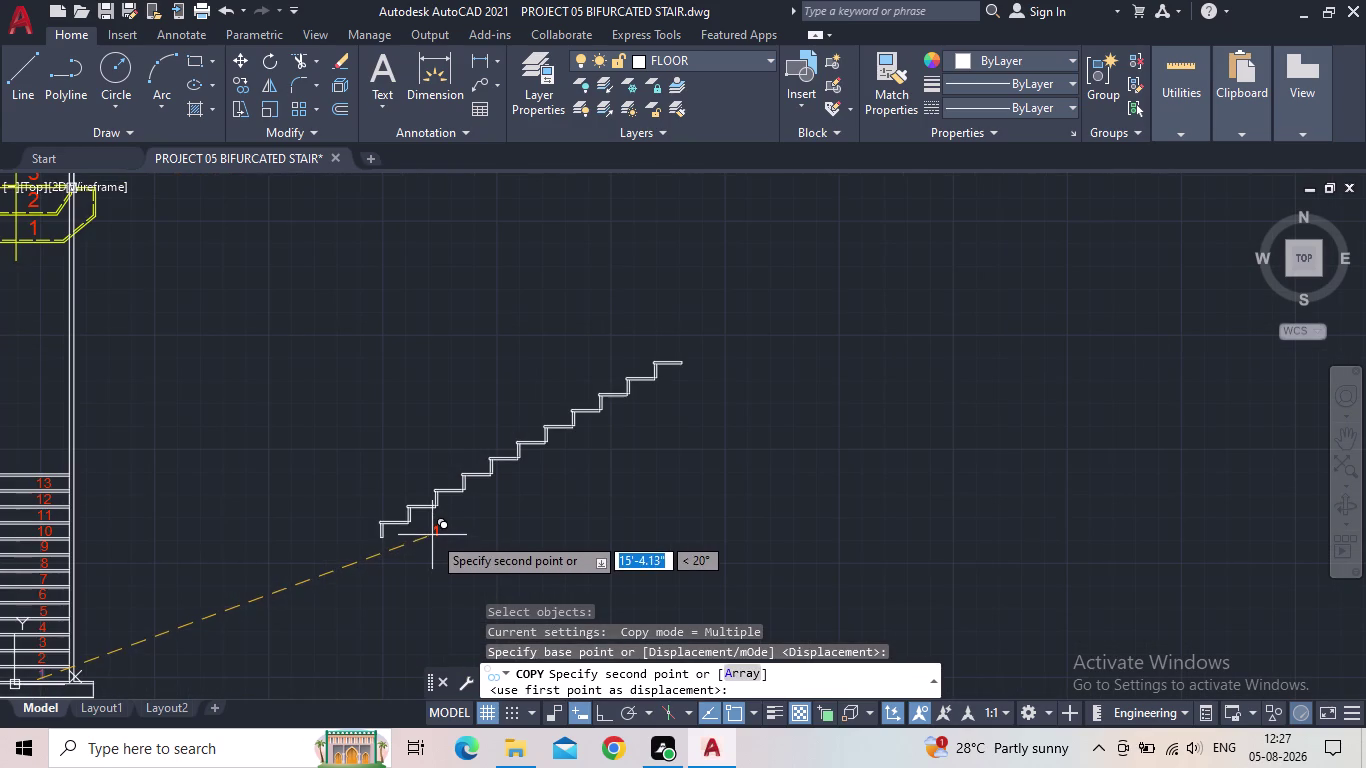
scroll(up, 3)
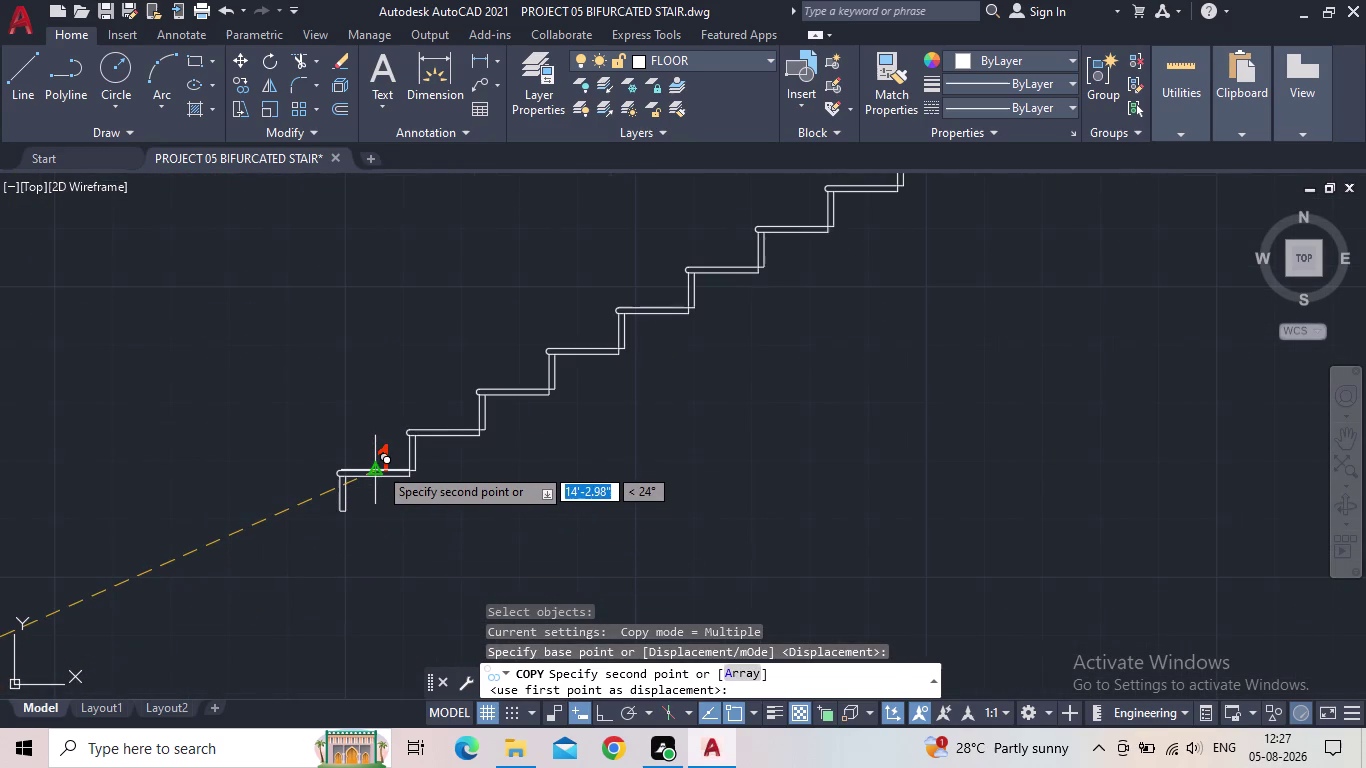
scroll(up, 3)
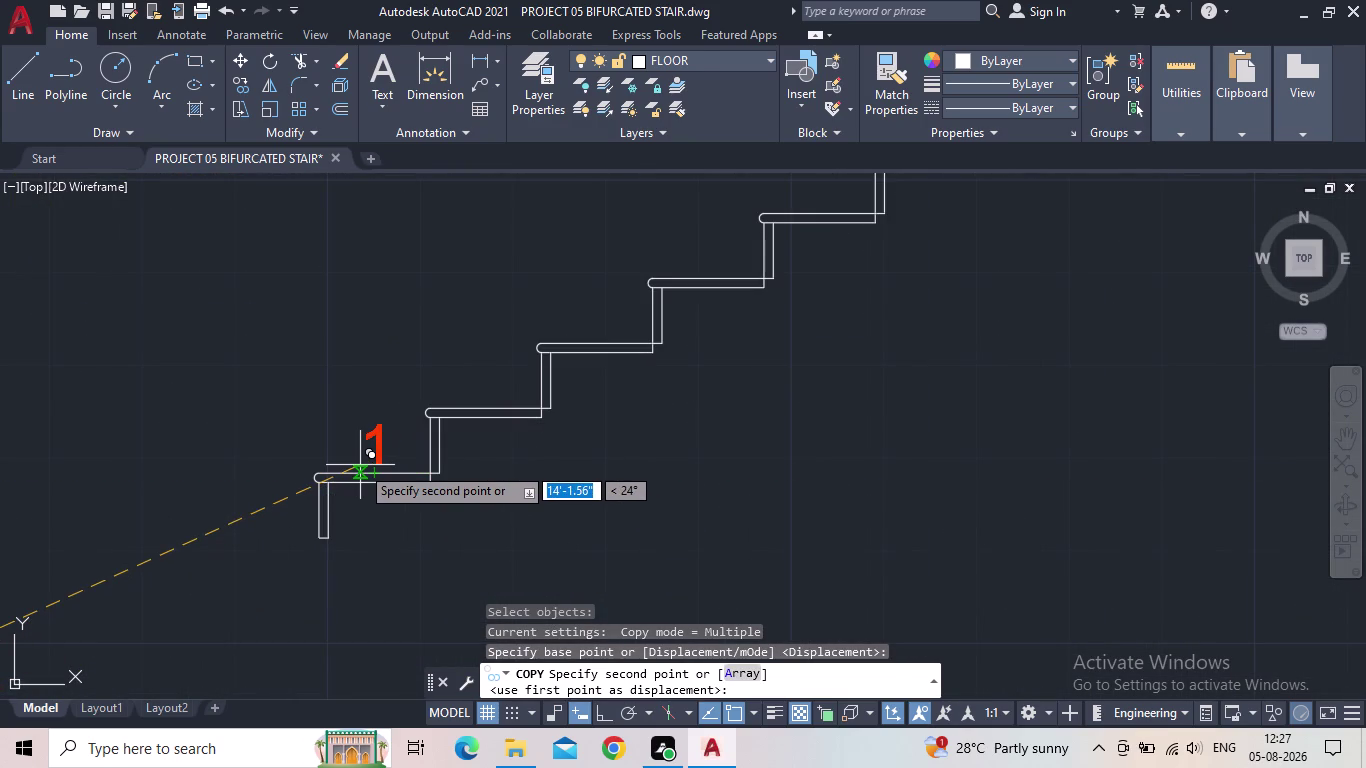
scroll(up, 3)
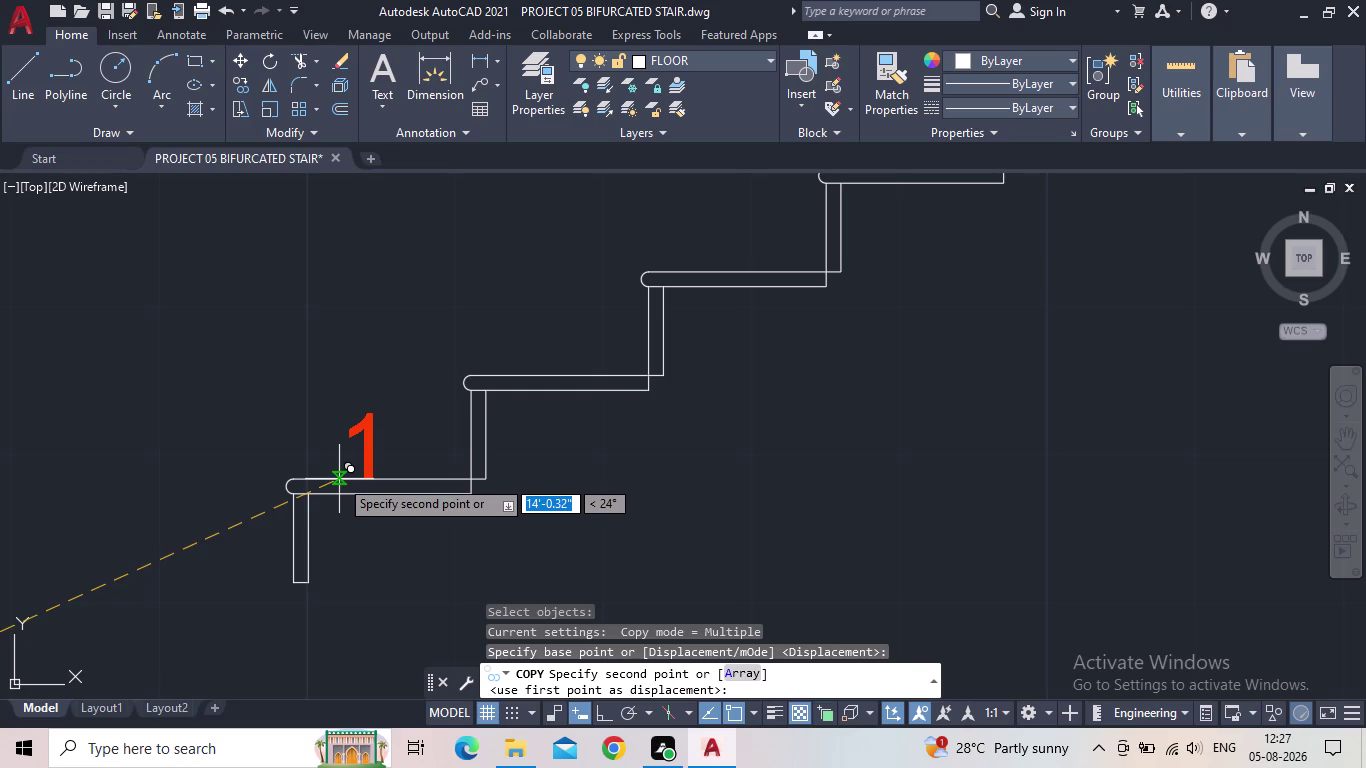
click(343, 473)
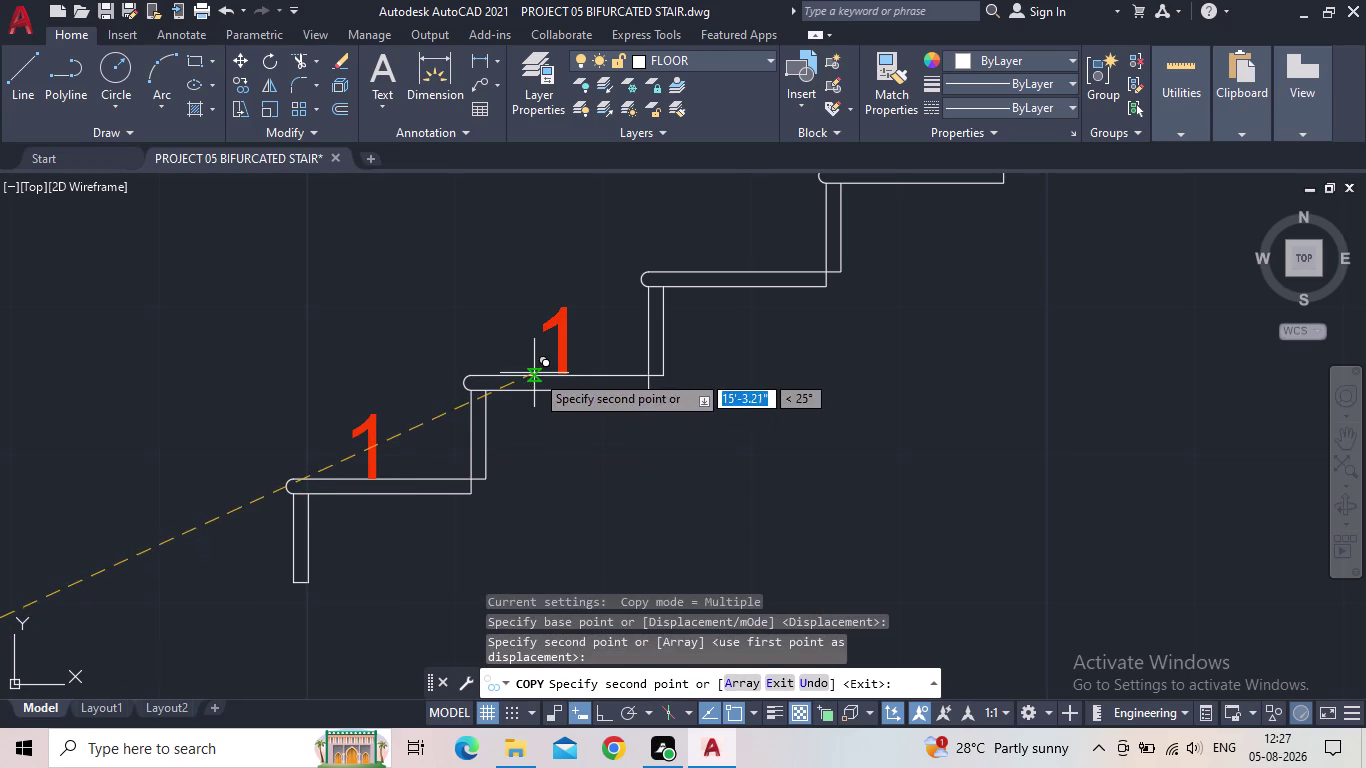
click(535, 373)
middle_drag(563, 451, 397, 606)
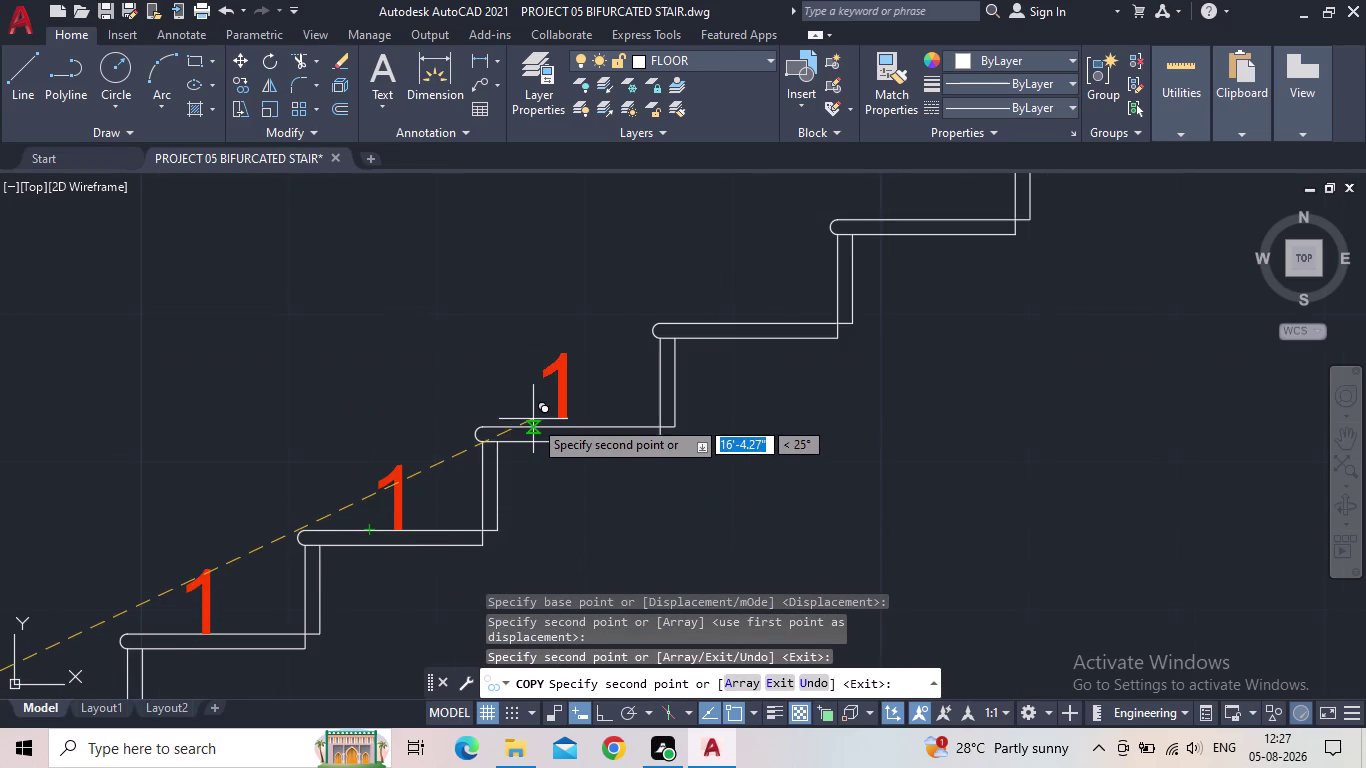
click(536, 423)
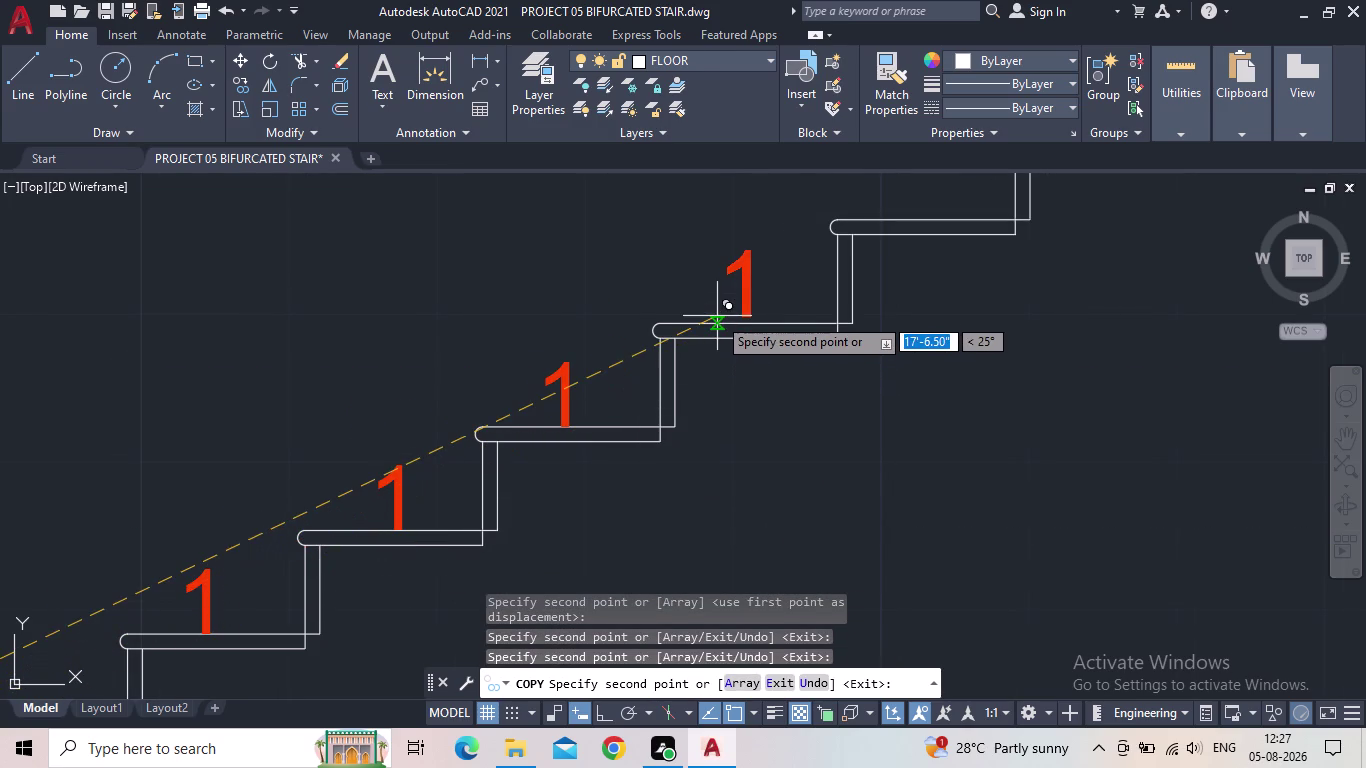
click(716, 321)
Place the number 1 on the next three treads up the flight.
middle_drag(628, 456, 573, 470)
scroll(down, 3)
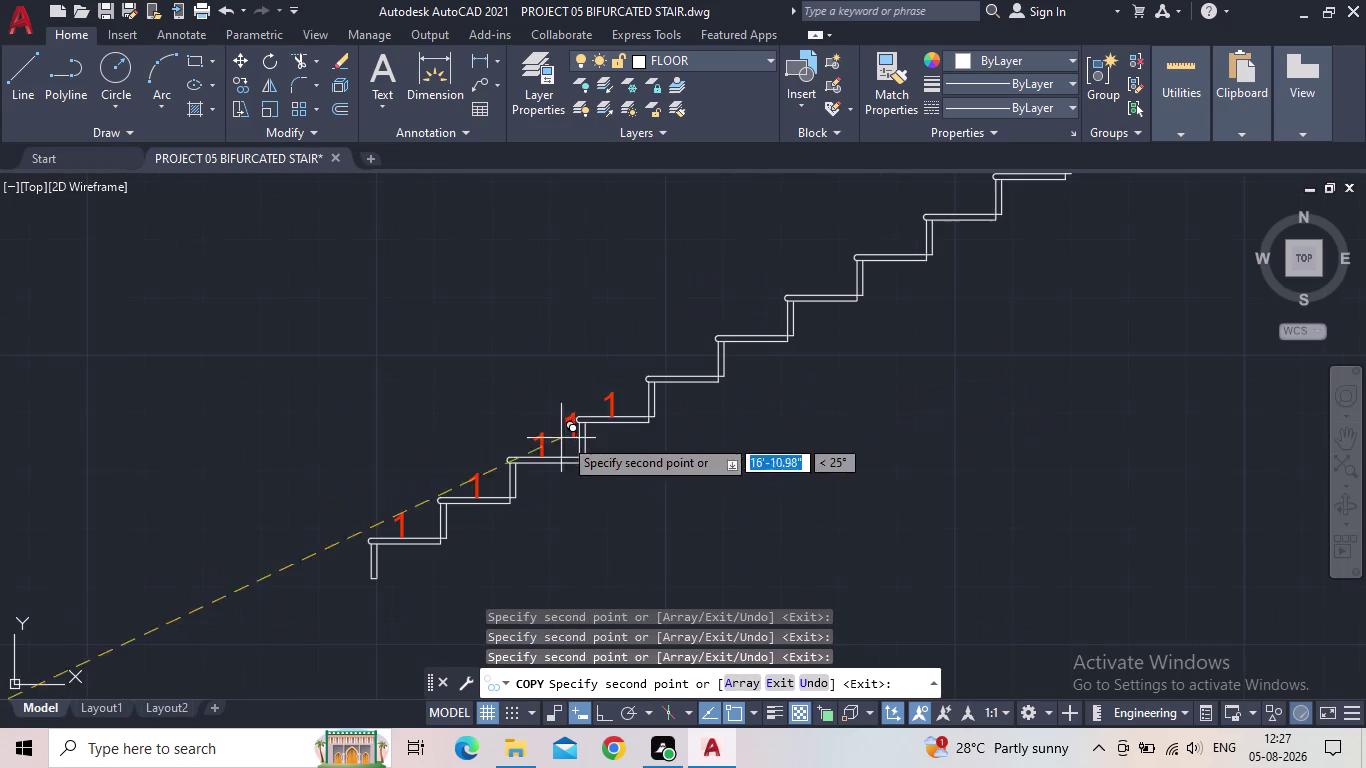
scroll(up, 3)
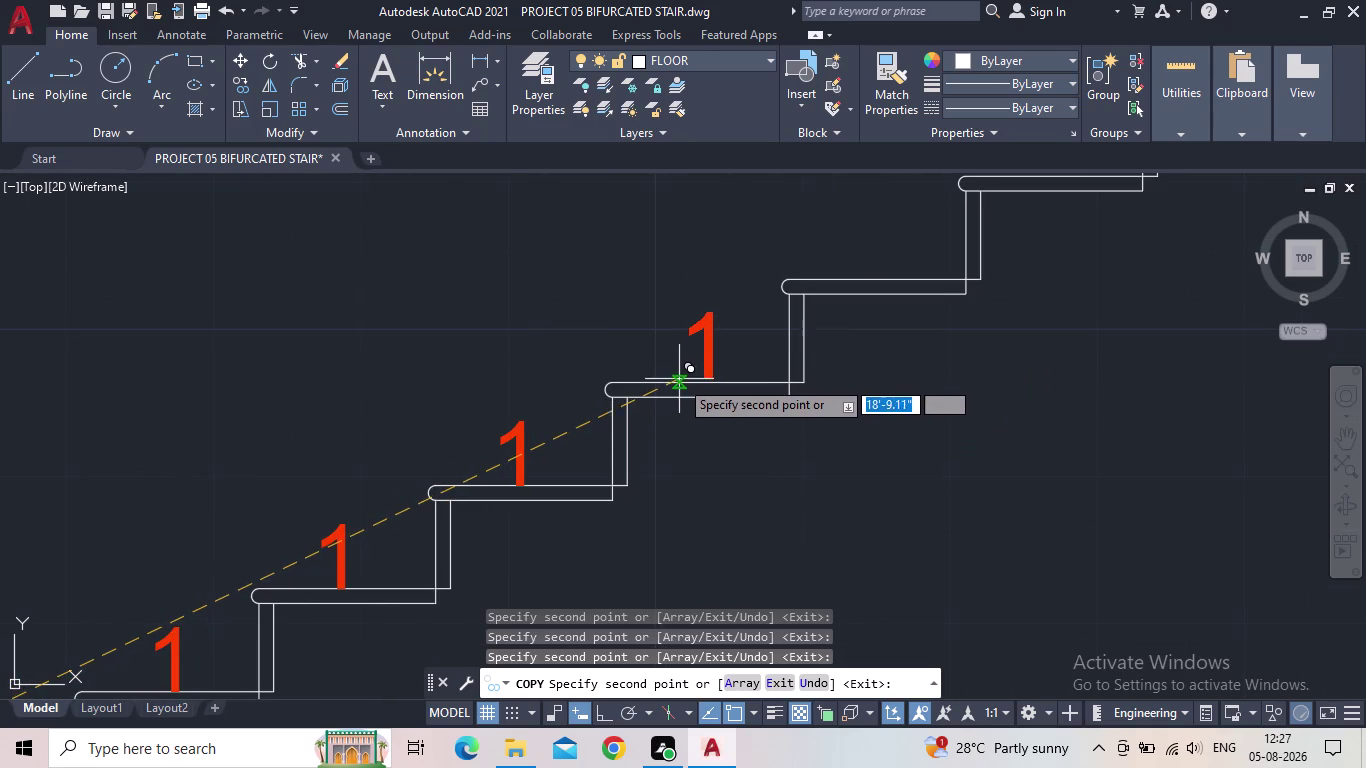
click(681, 380)
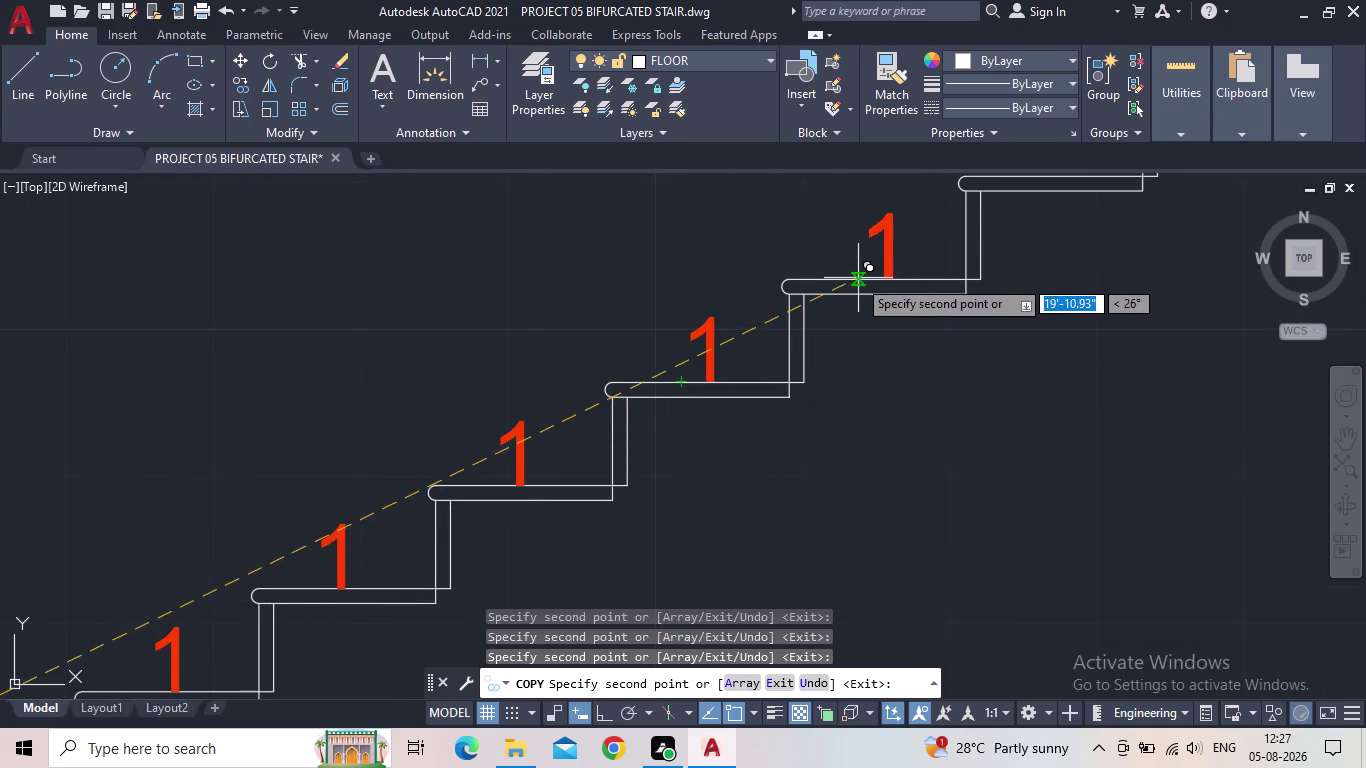
click(850, 280)
middle_drag(956, 322, 727, 501)
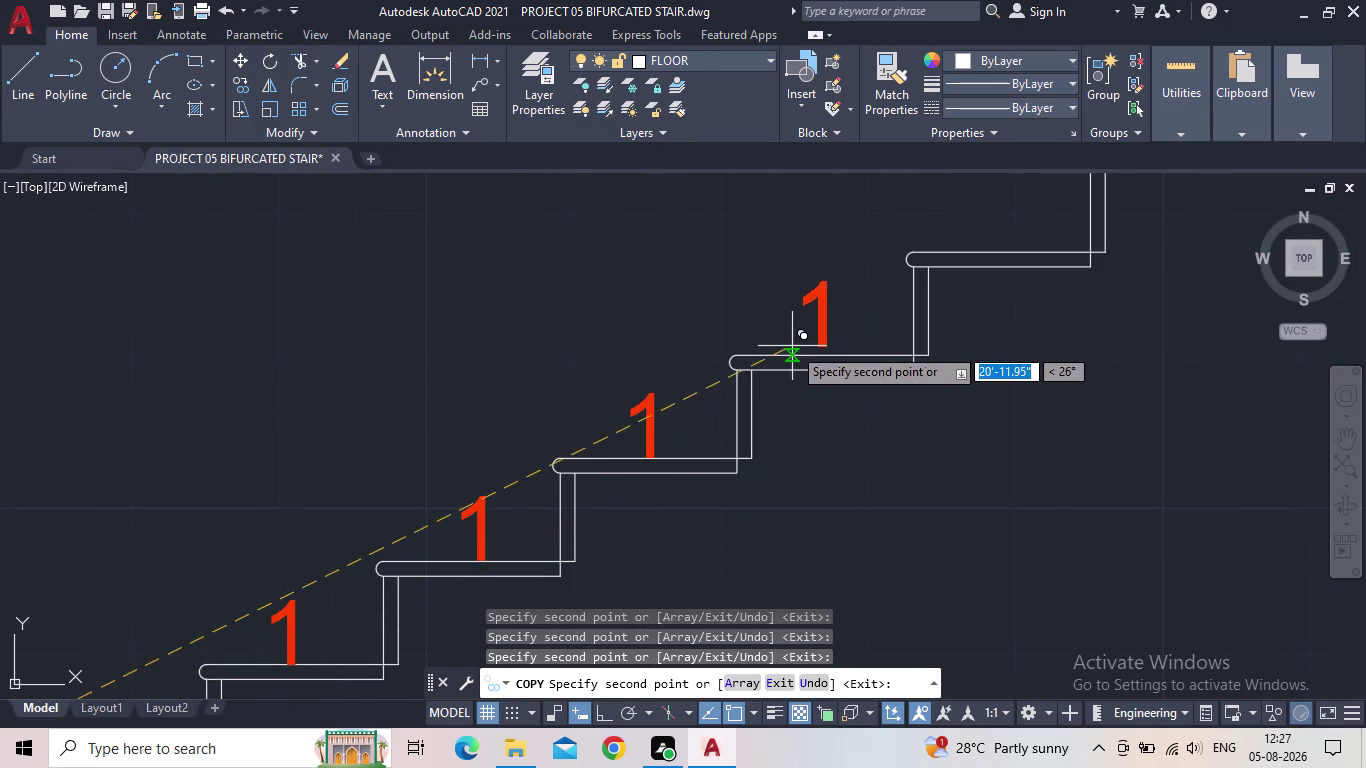
click(805, 355)
Place the number 1 on the last four treads up to the top, then finish.
middle_drag(882, 404, 538, 578)
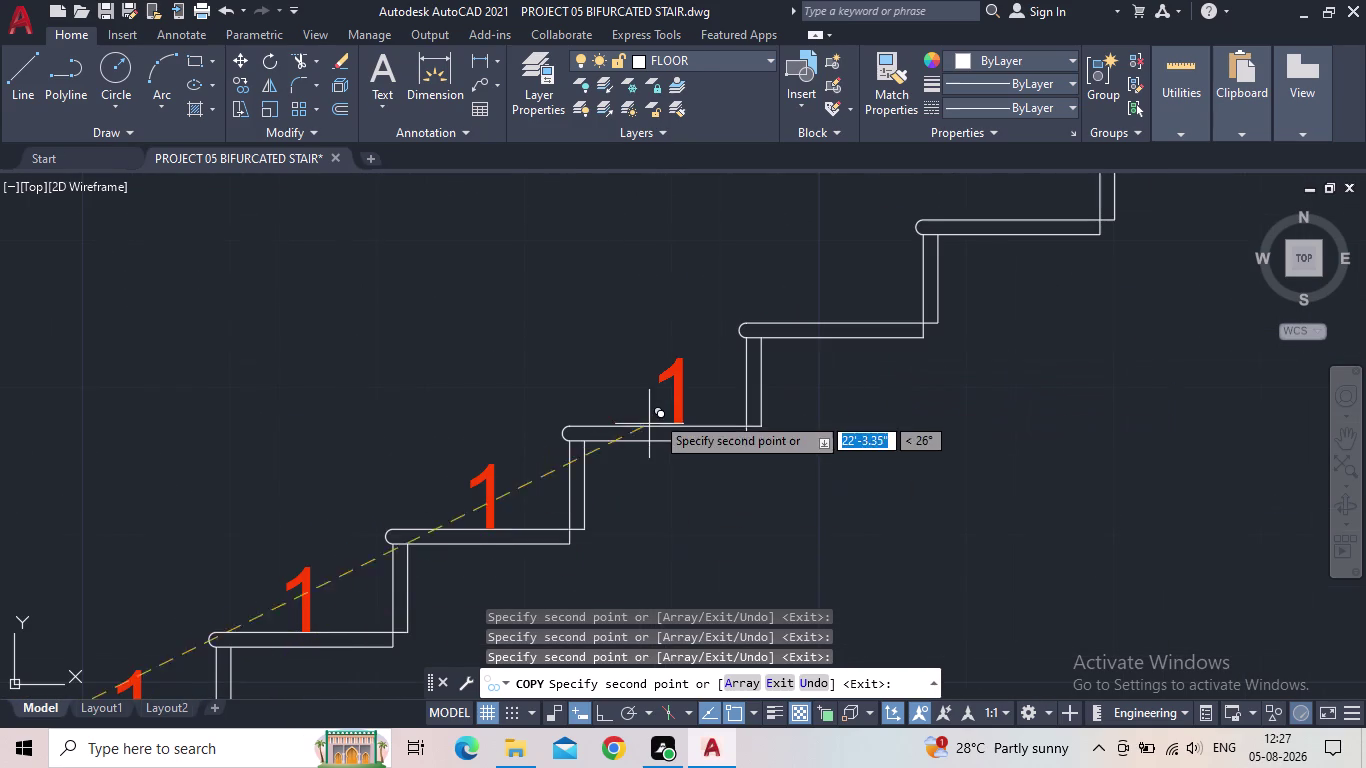
click(632, 426)
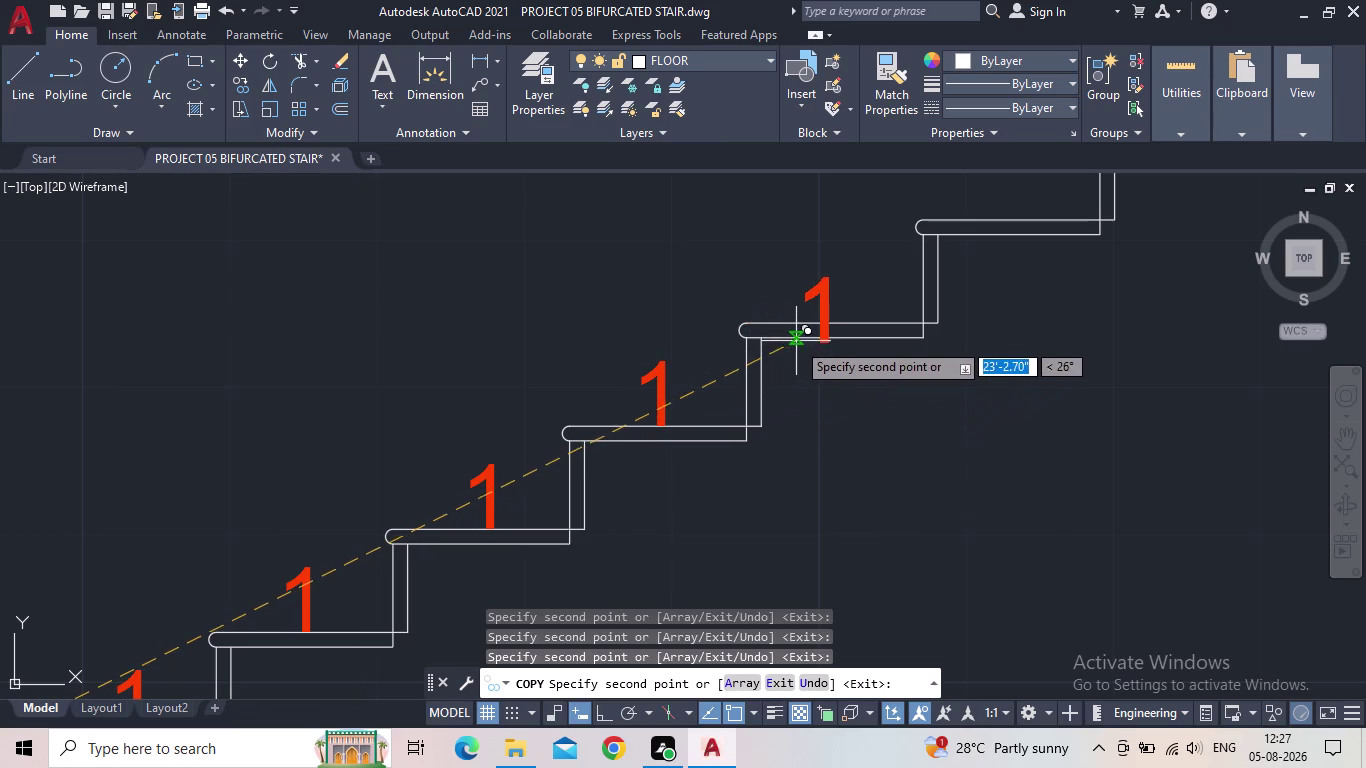
click(798, 317)
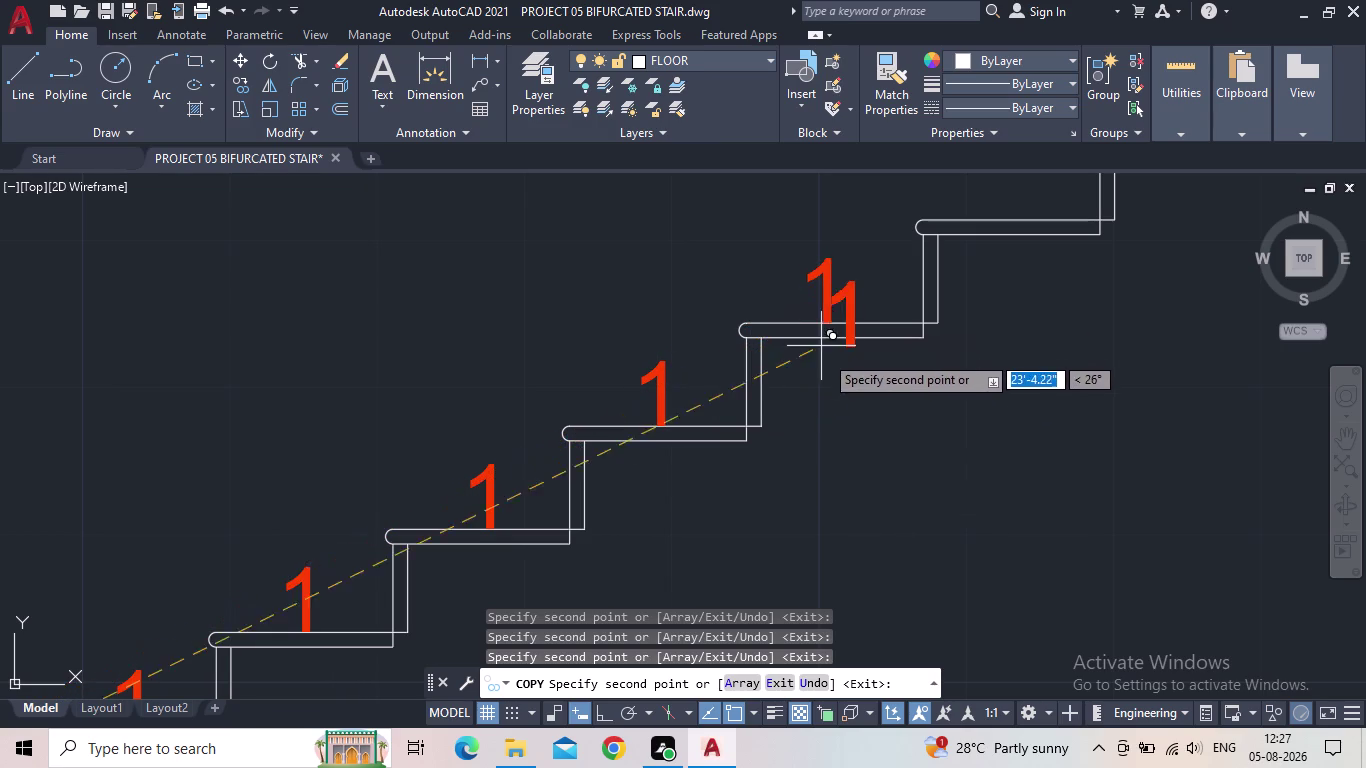
middle_drag(825, 385, 521, 552)
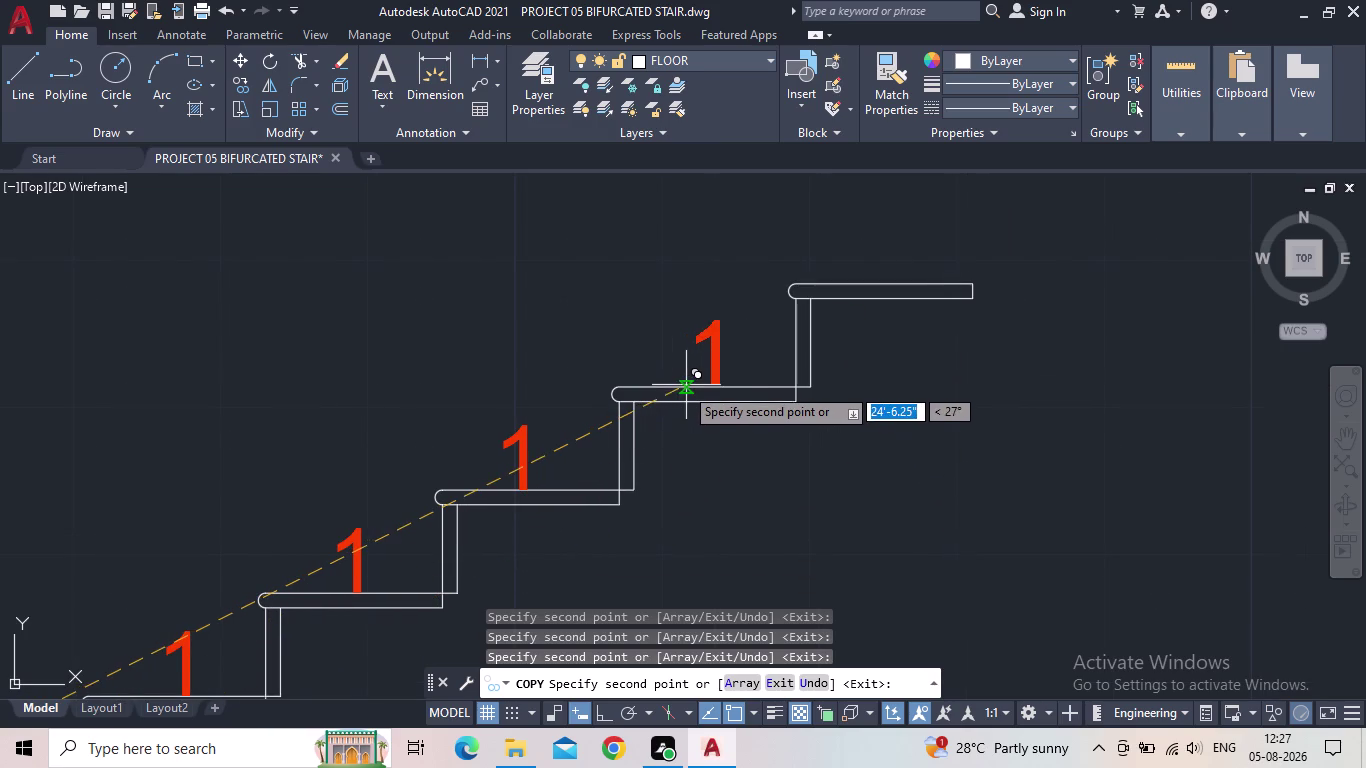
click(683, 387)
click(867, 282)
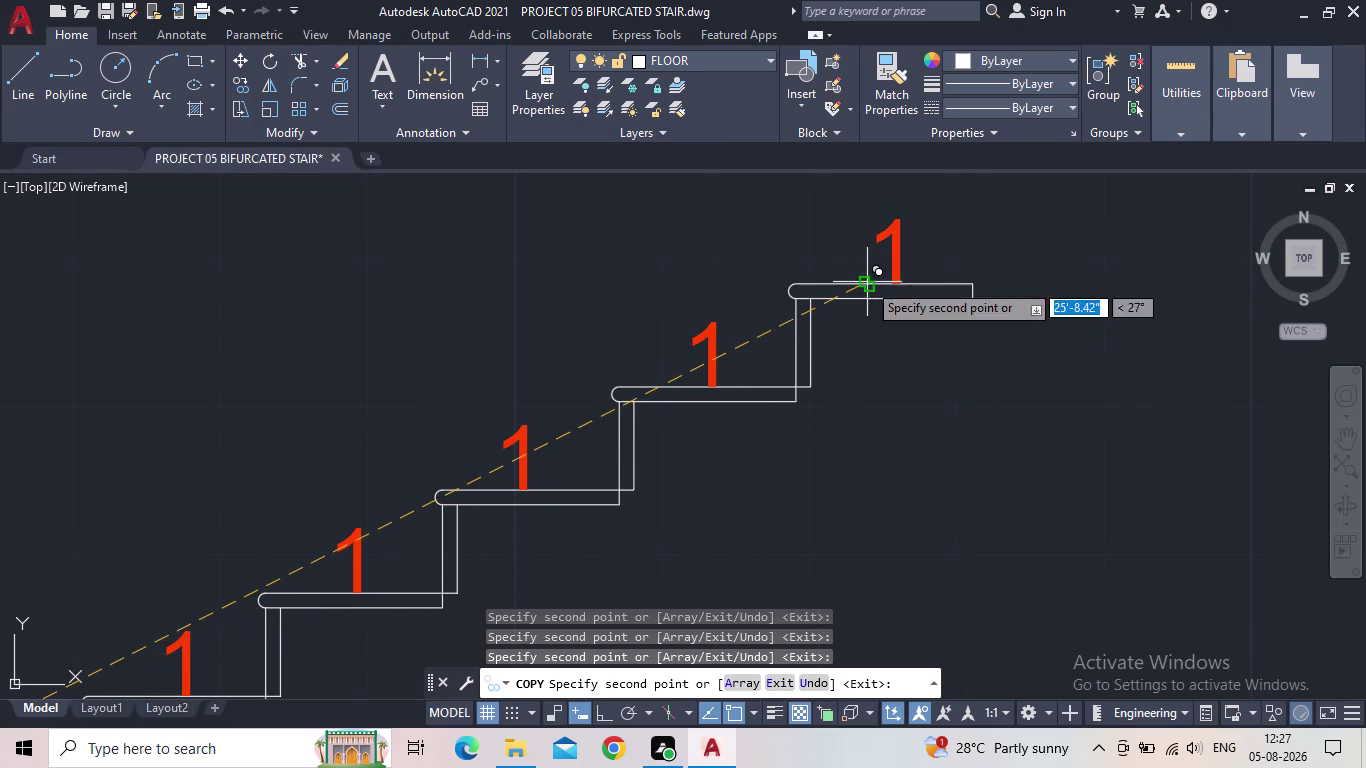
scroll(down, 3)
key(Escape)
middle_drag(853, 530, 843, 517)
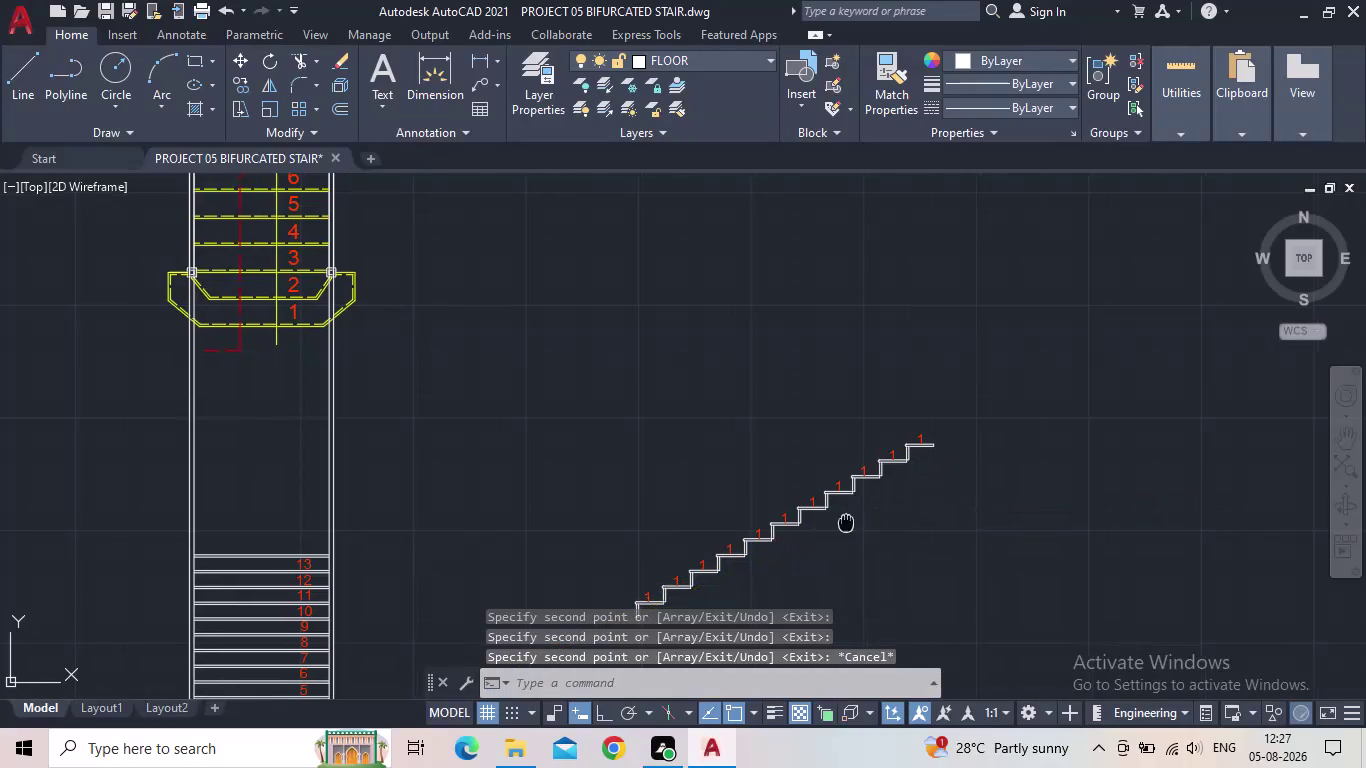
Start TCOUNT and pick the main flight's tread labels 1 through 6.
middle_drag(843, 517, 792, 411)
scroll(up, 3)
middle_drag(629, 518, 915, 421)
scroll(down, 3)
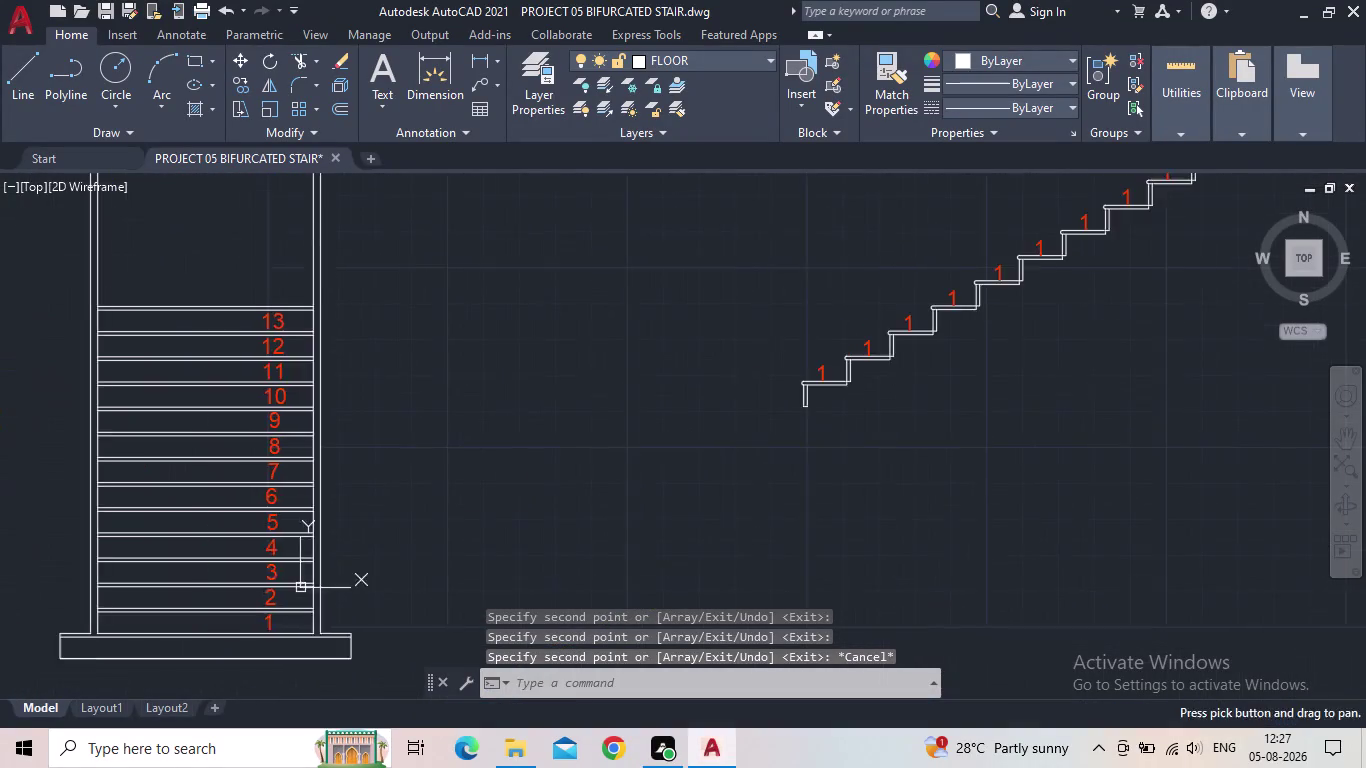
scroll(up, 3)
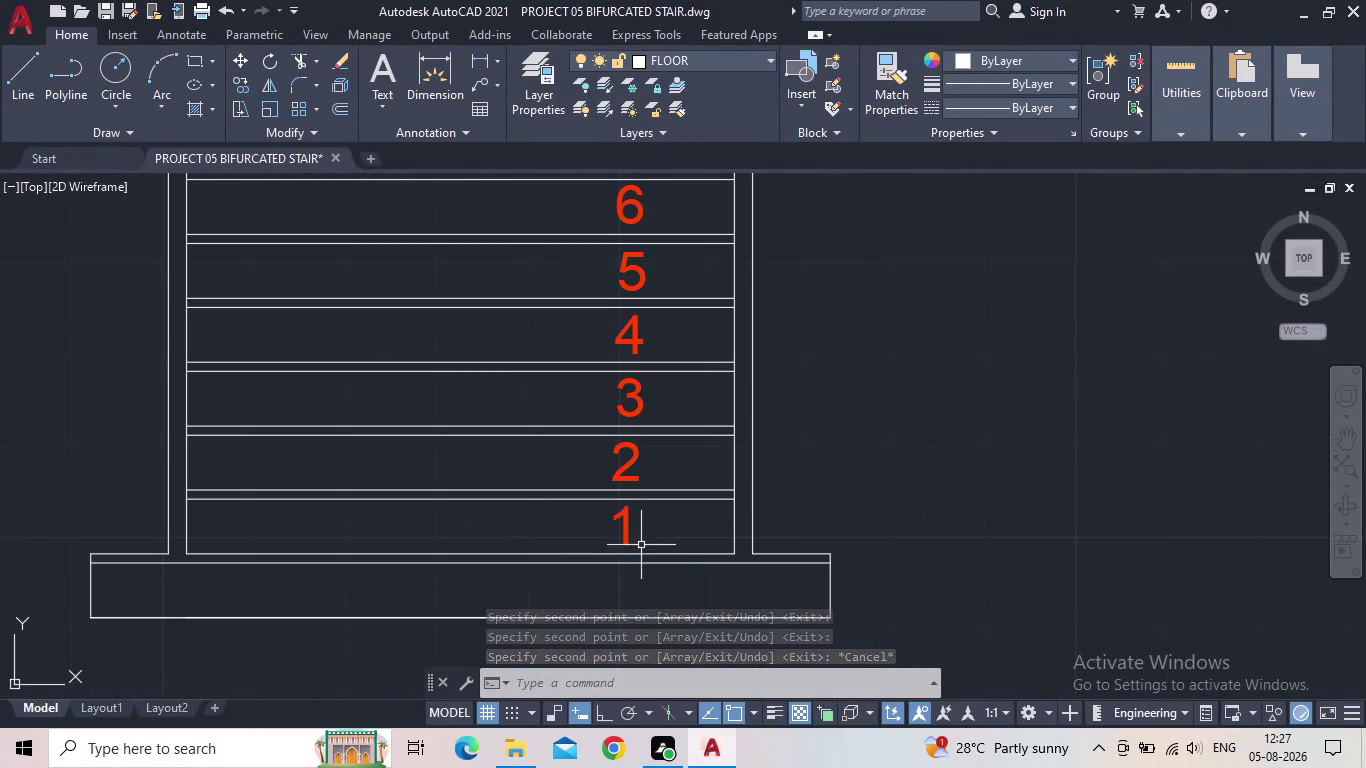
text(tc)
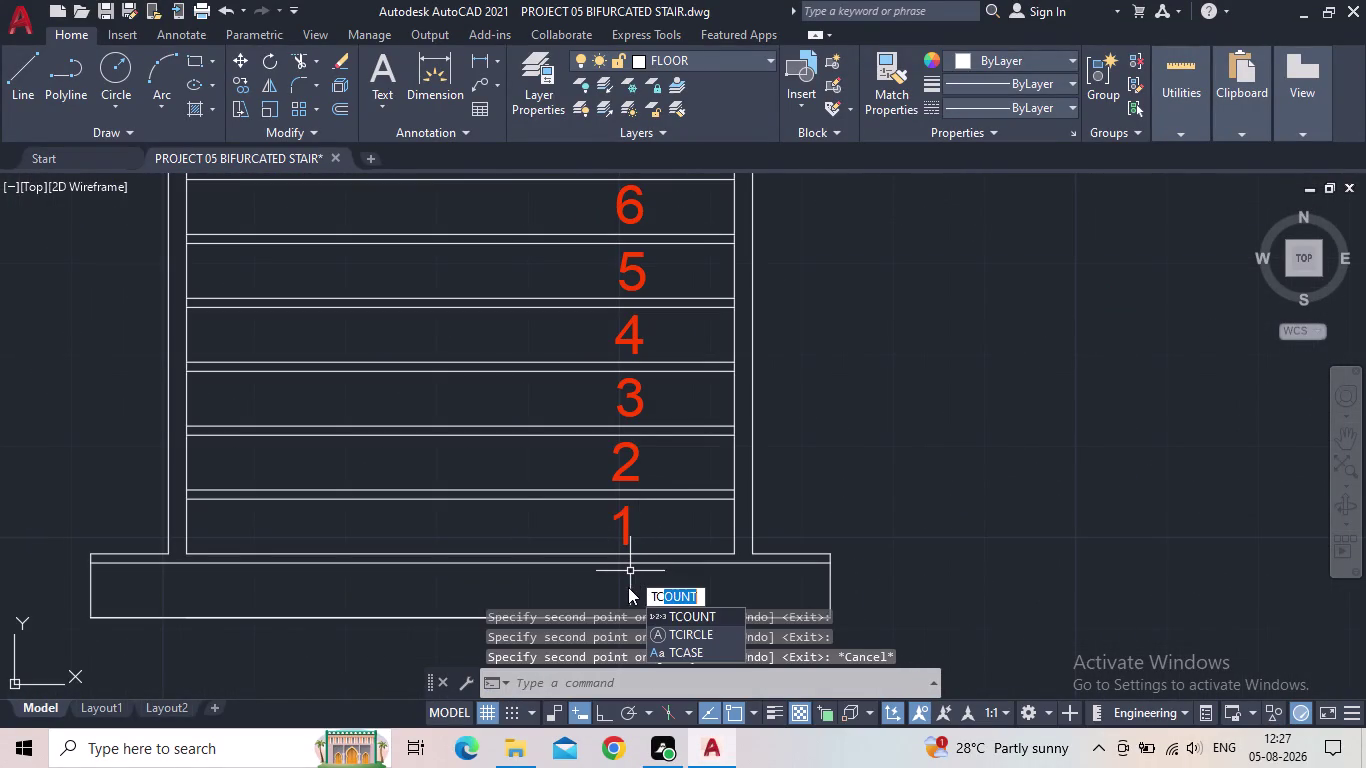
click(685, 618)
click(627, 518)
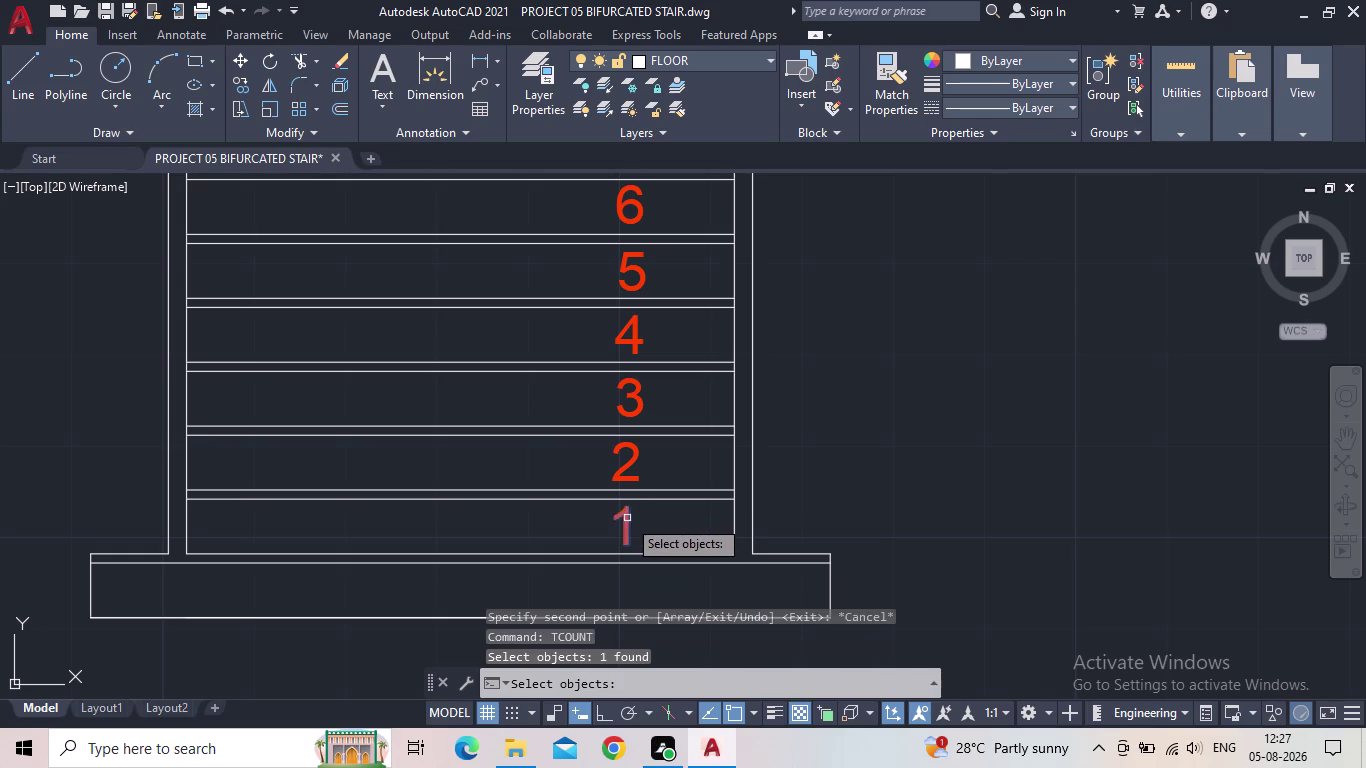
click(627, 466)
click(636, 398)
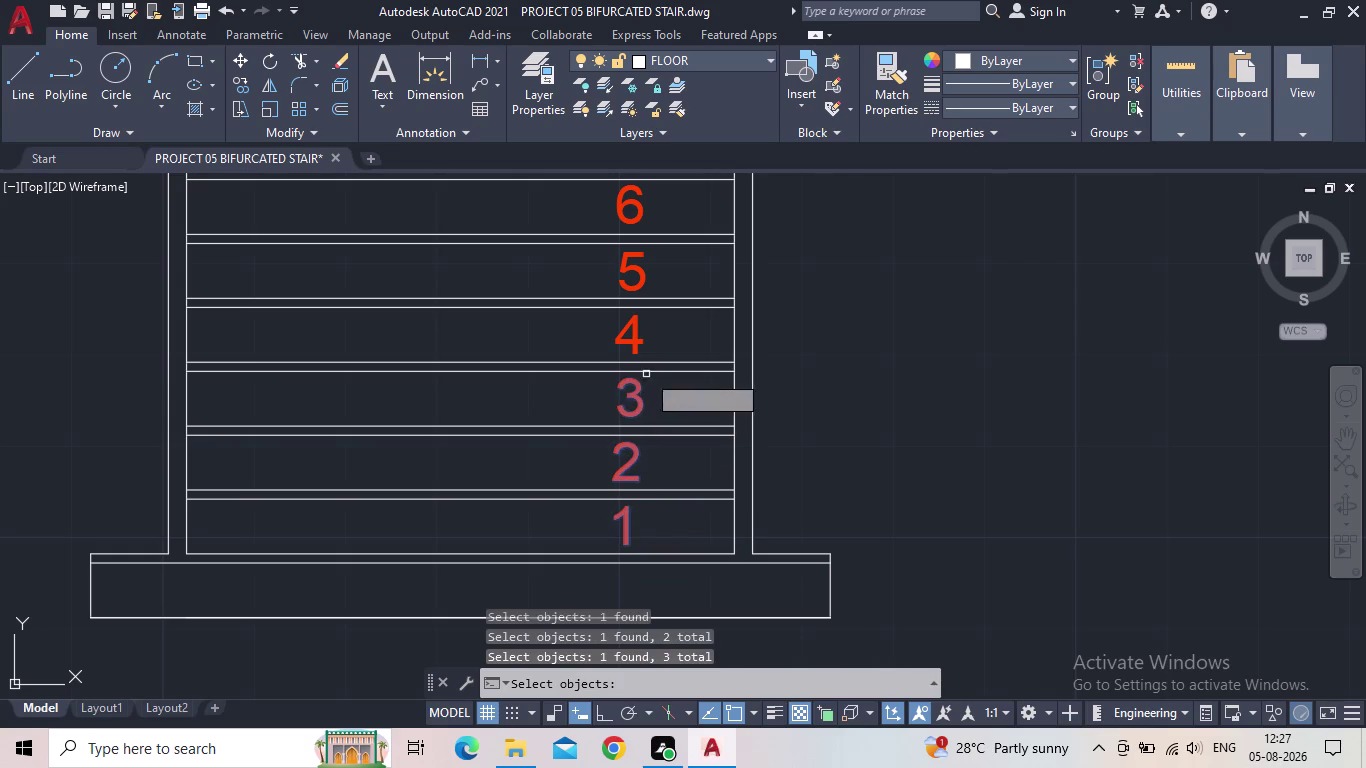
click(640, 344)
click(632, 271)
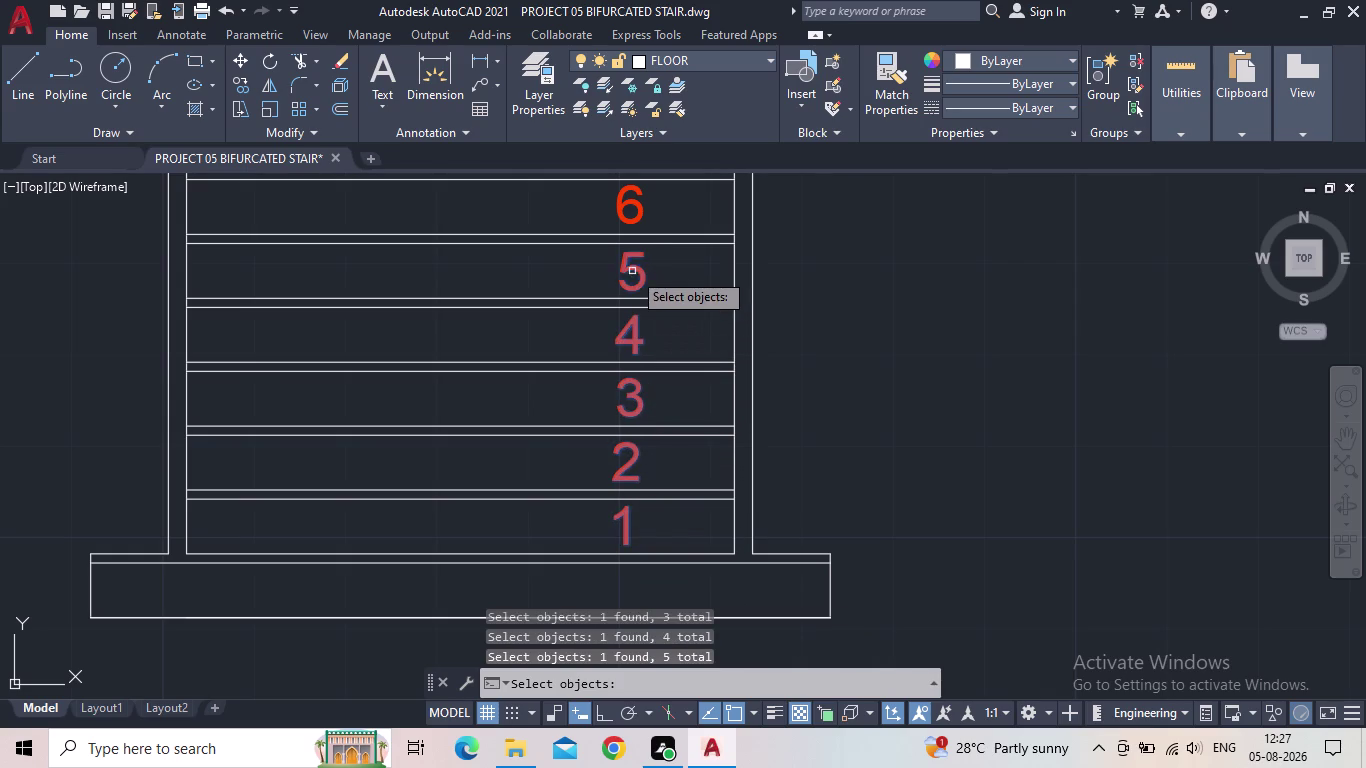
click(622, 216)
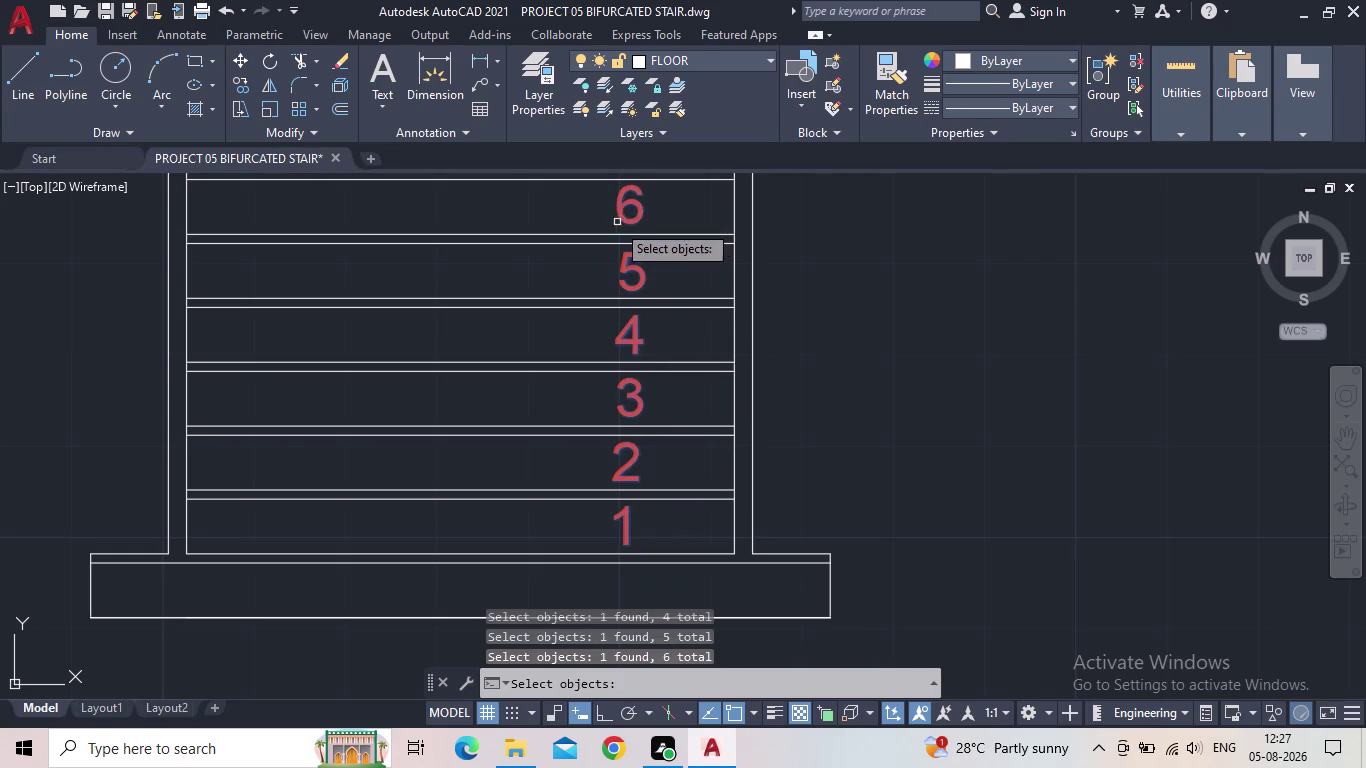
Pick the main flight's upper tread labels 7 through 13 in order.
scroll(down, 3)
middle_drag(607, 216, 532, 425)
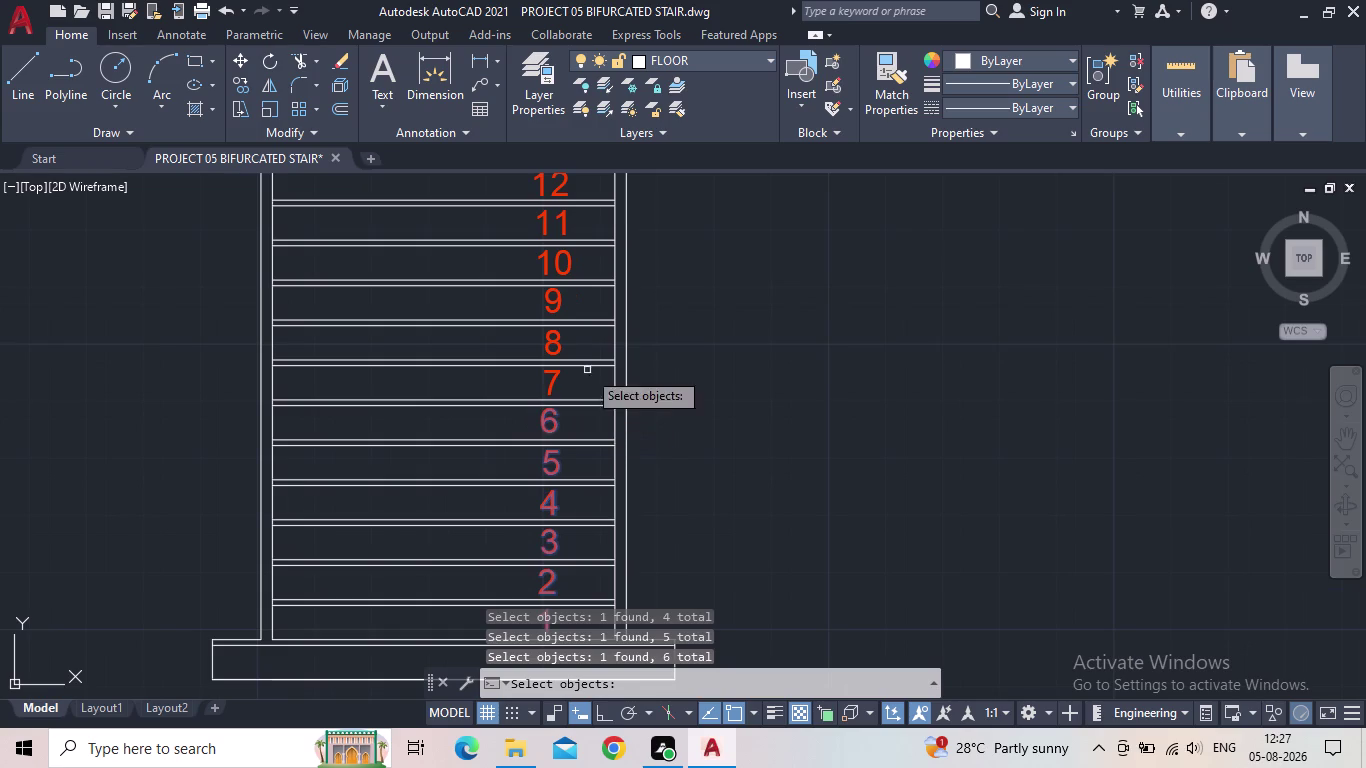
middle_drag(690, 344, 671, 435)
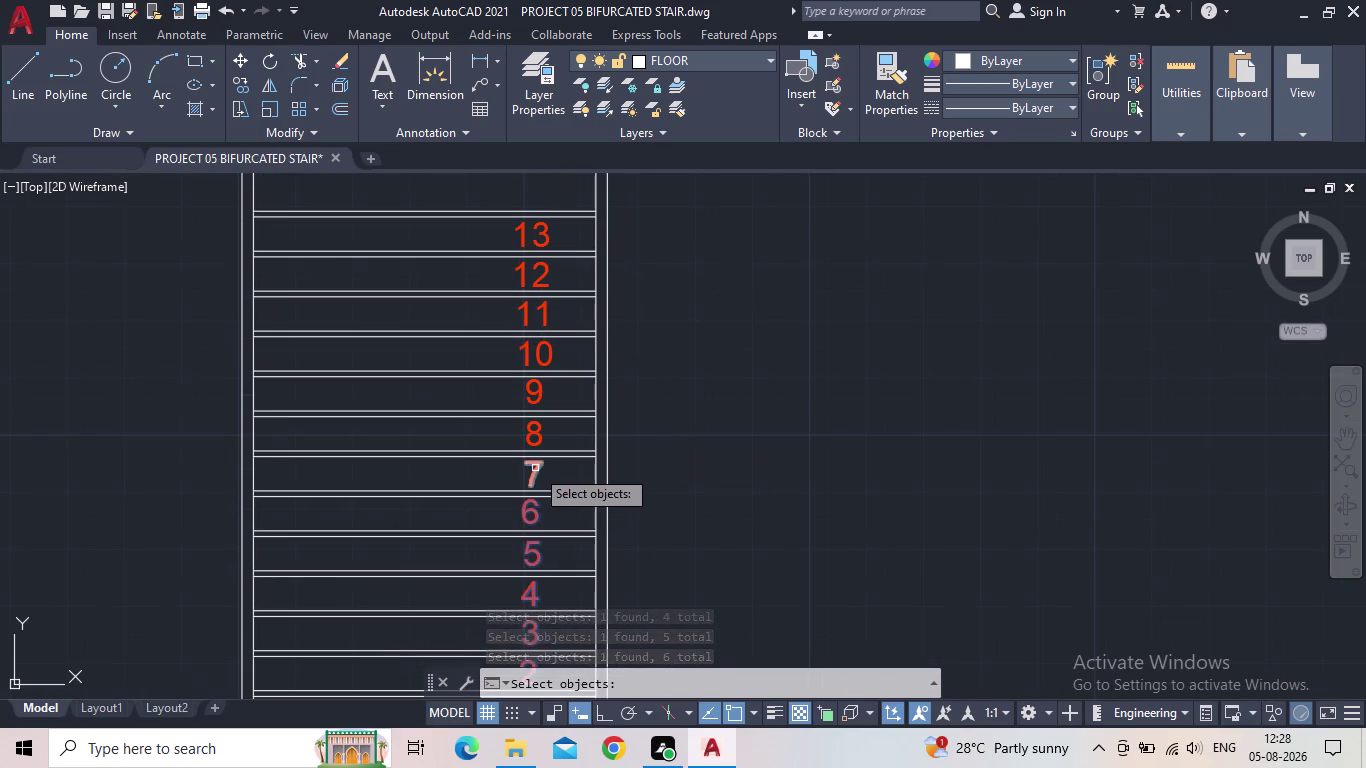
click(535, 468)
click(535, 428)
click(537, 385)
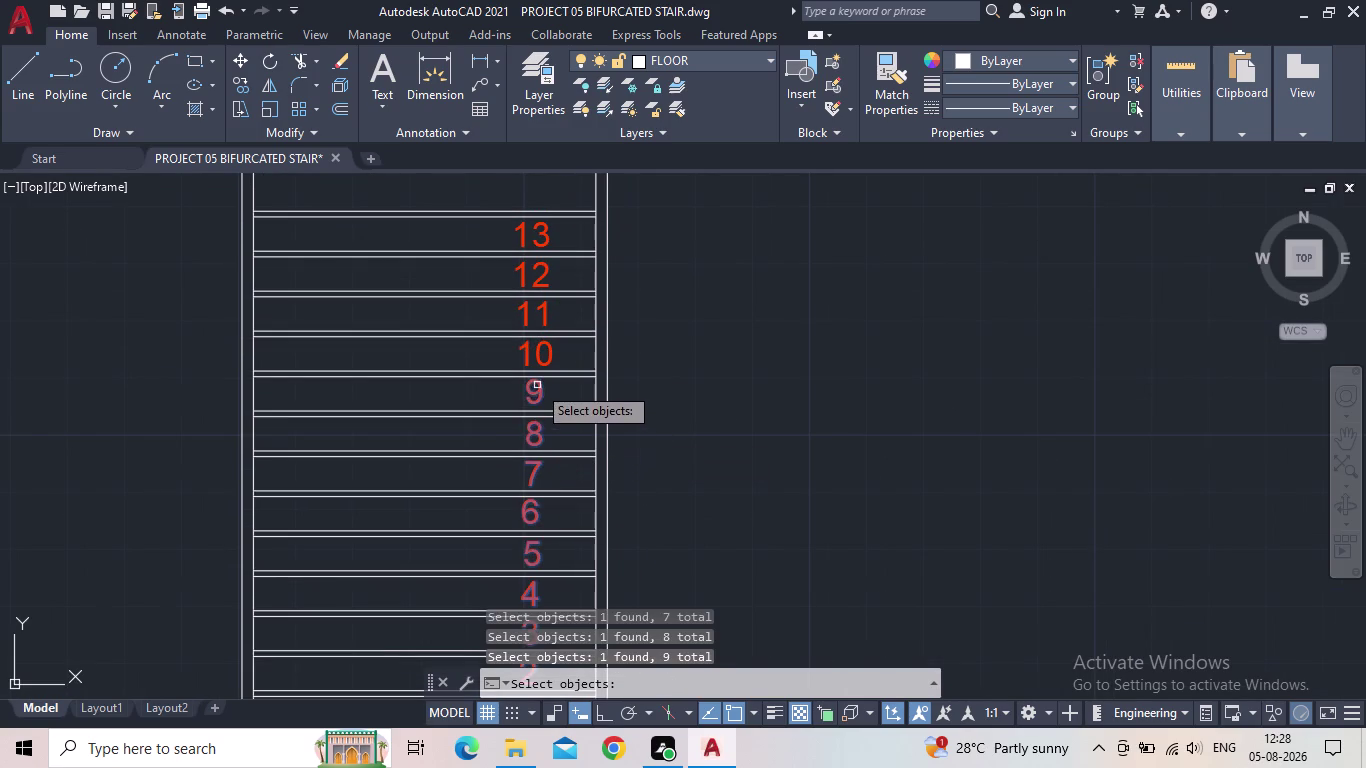
click(542, 347)
click(540, 310)
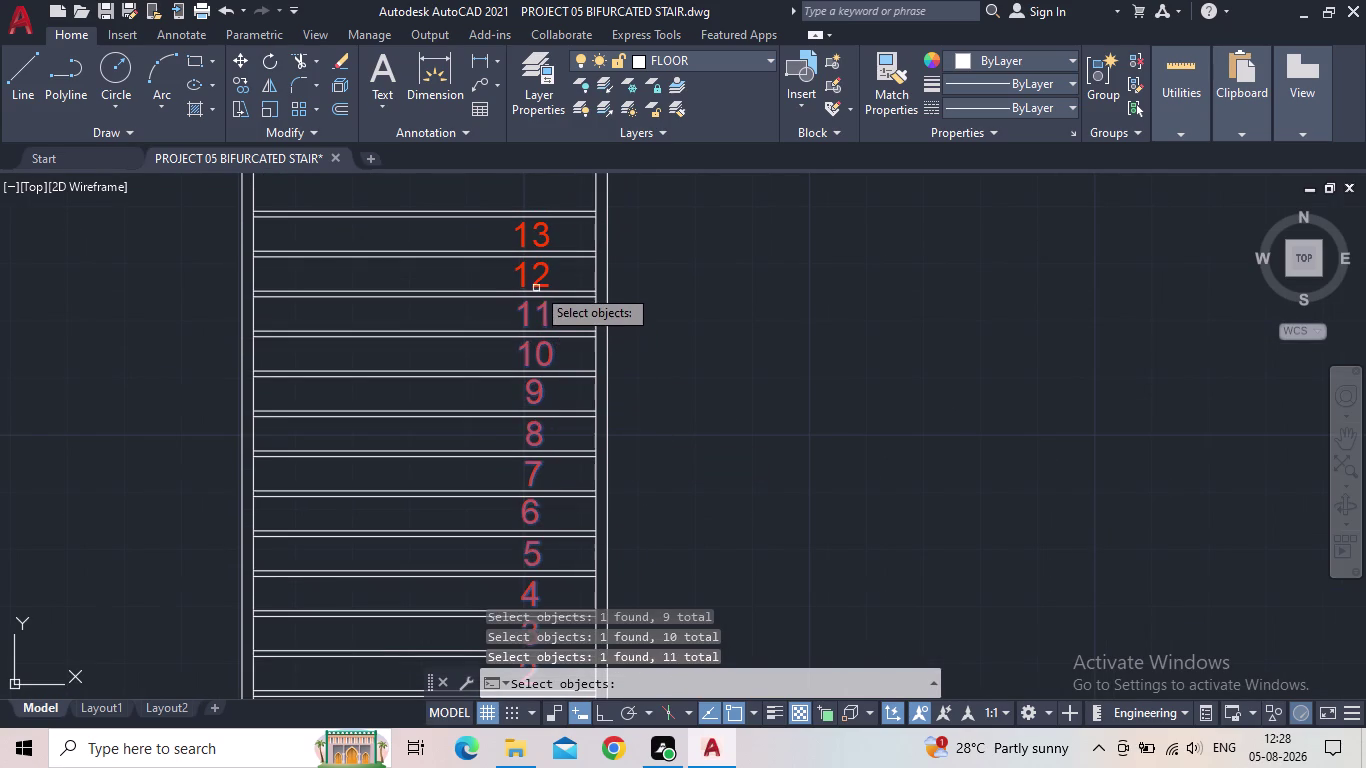
click(540, 276)
click(544, 232)
Pick the angled flight's first six '1' labels from the bottom tread up.
scroll(down, 3)
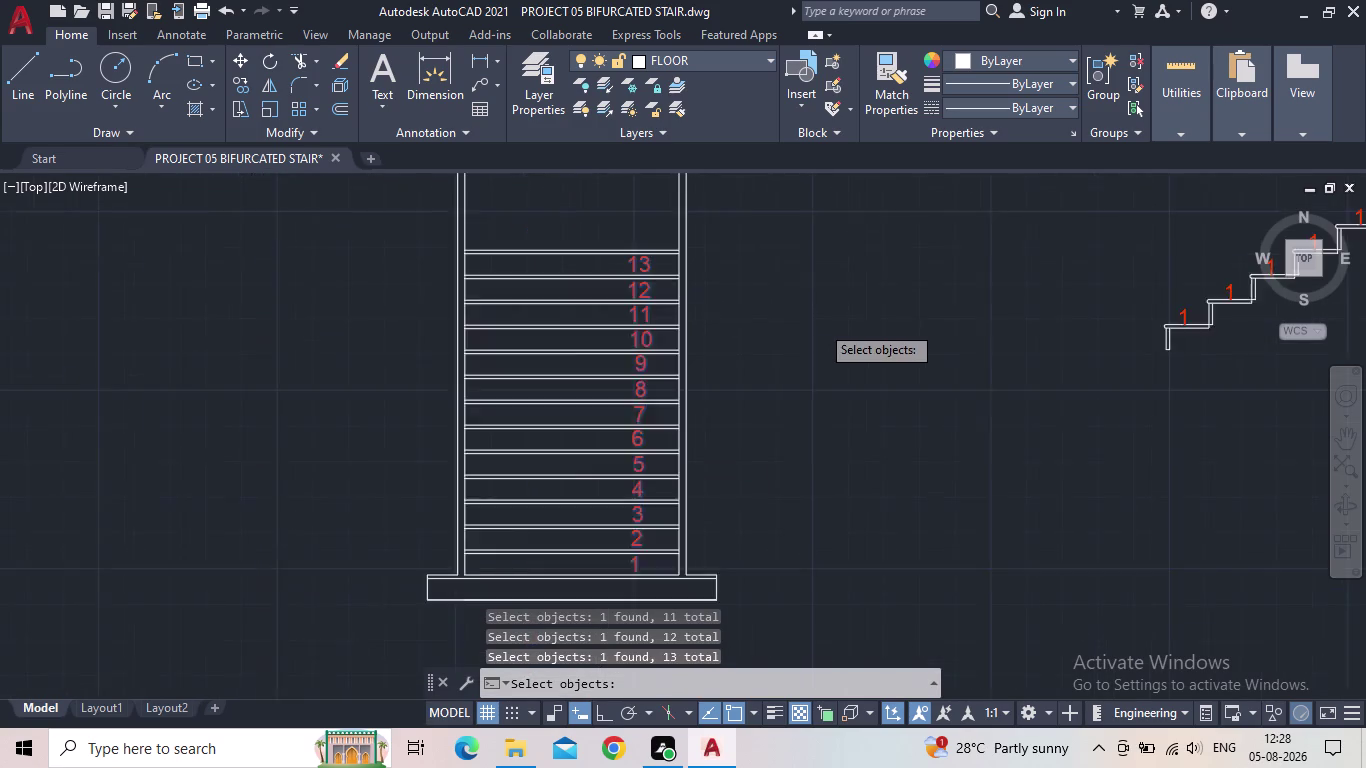
middle_drag(820, 325, 469, 418)
scroll(up, 3)
middle_drag(699, 424, 497, 524)
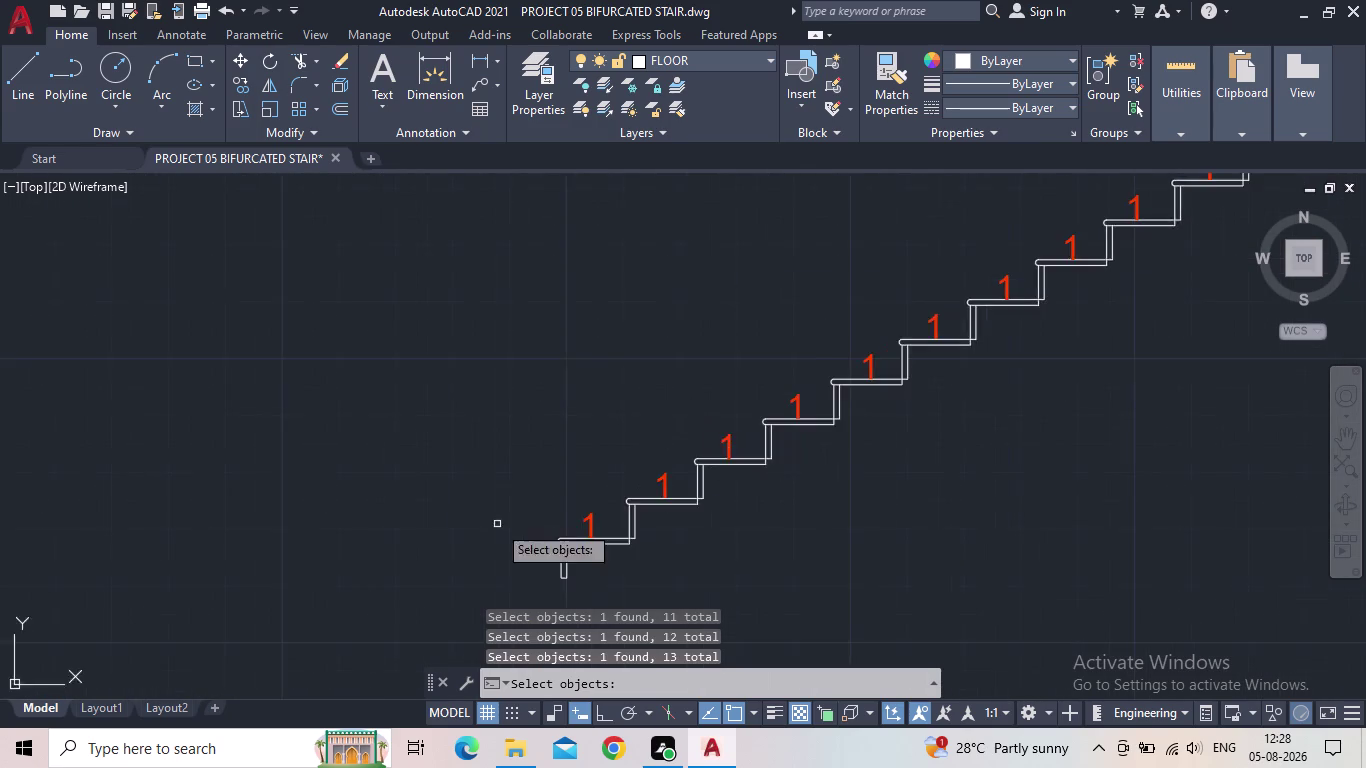
scroll(down, 3)
click(555, 519)
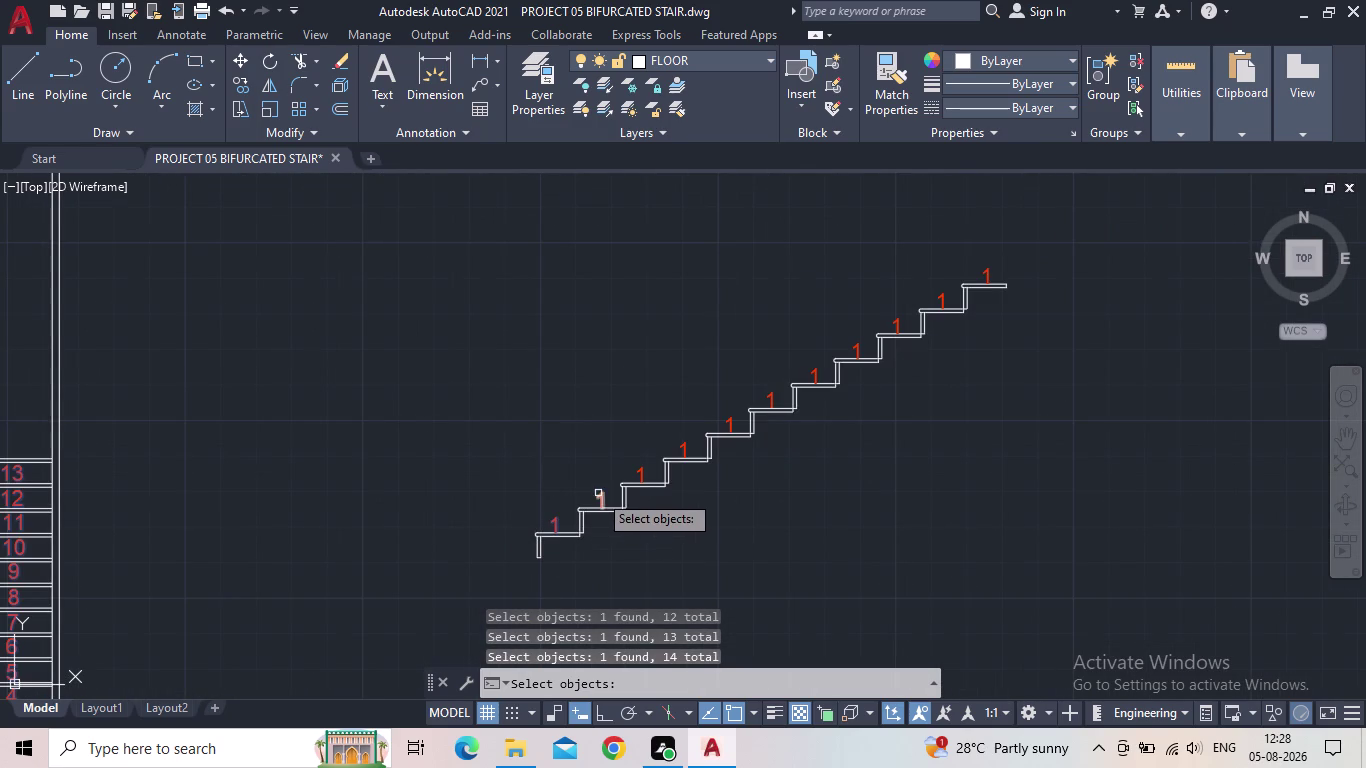
click(598, 493)
click(638, 468)
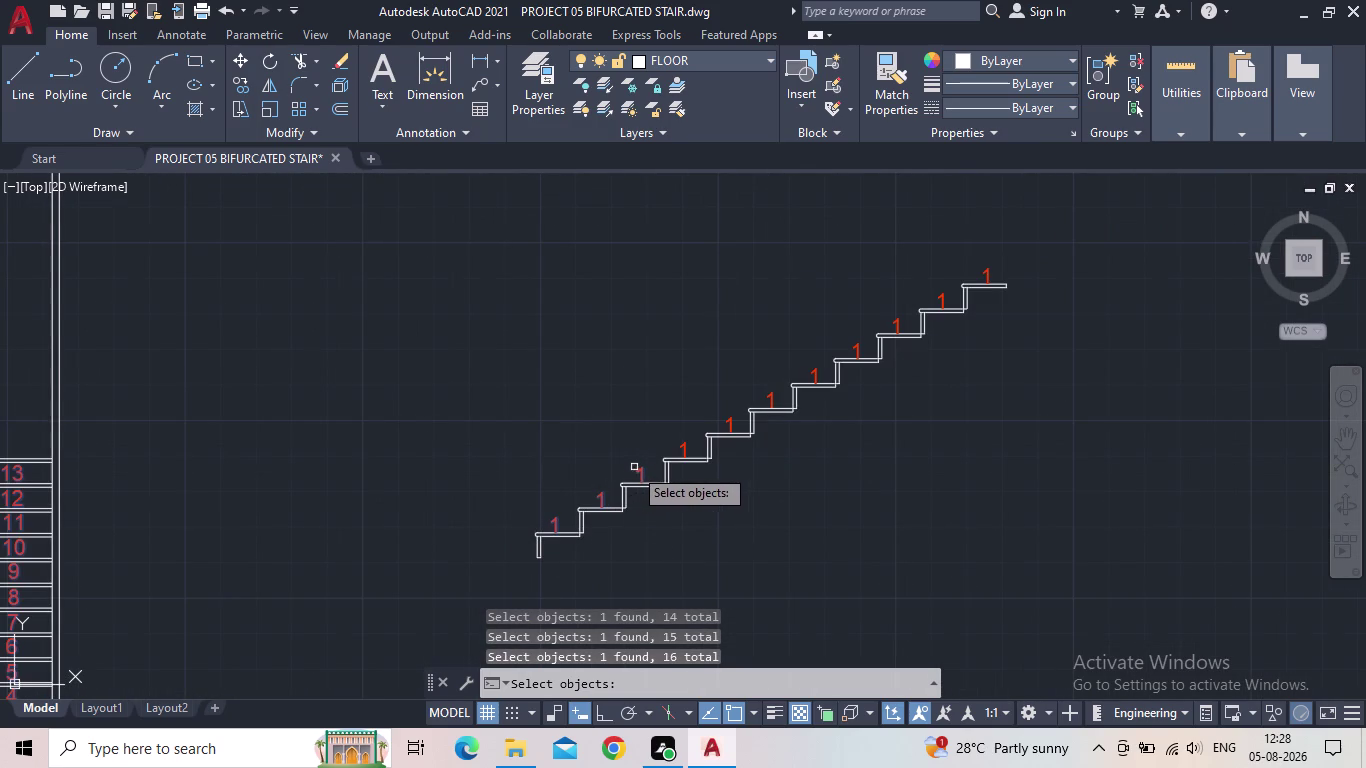
click(680, 445)
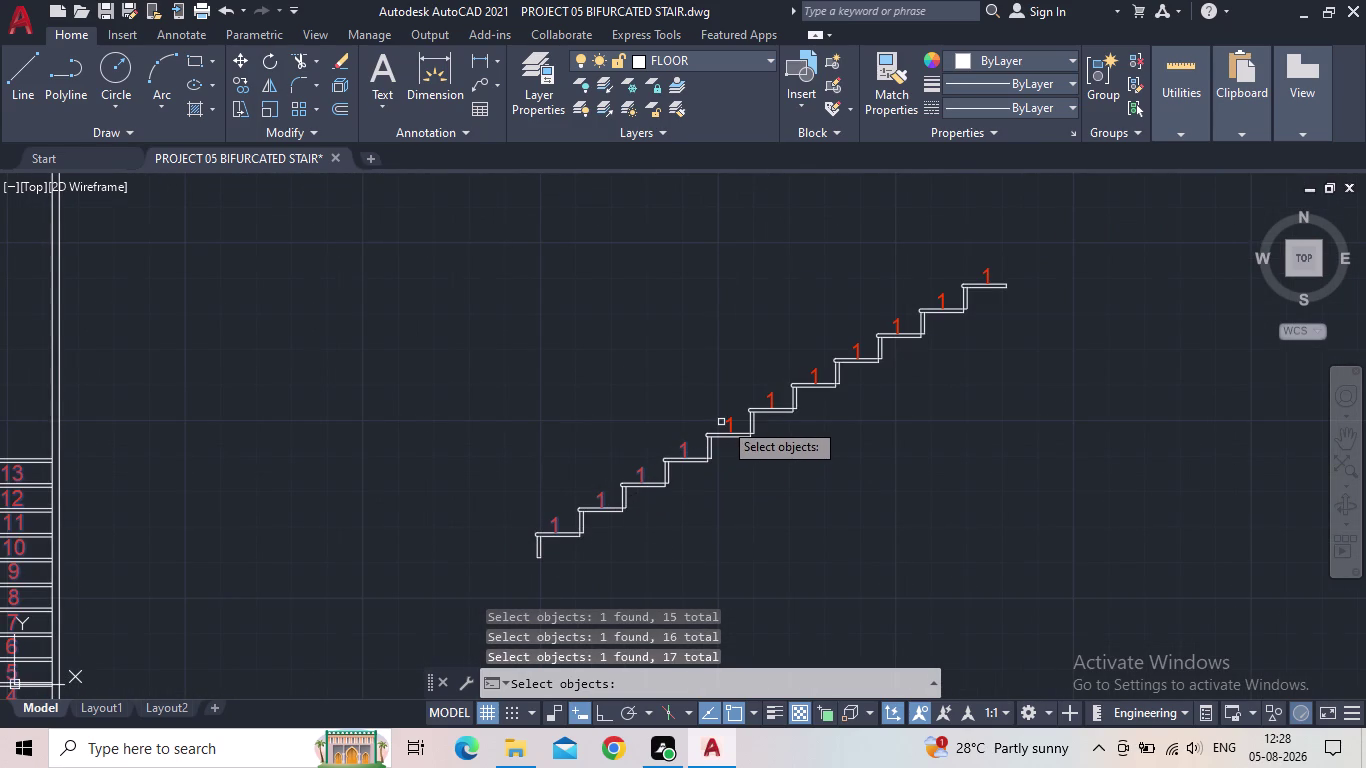
click(727, 420)
click(771, 396)
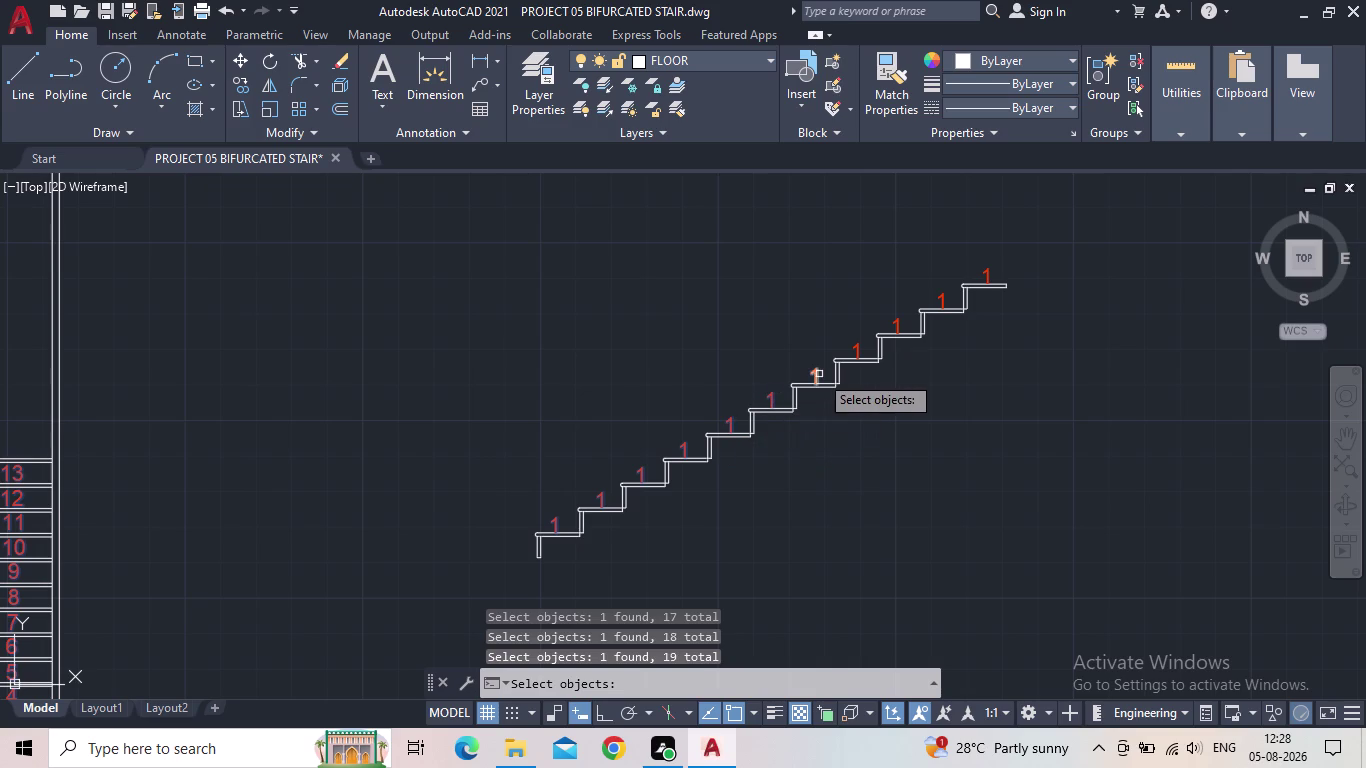
Pick the remaining five '1' labels up to the top tread and finish selecting.
click(818, 374)
click(856, 347)
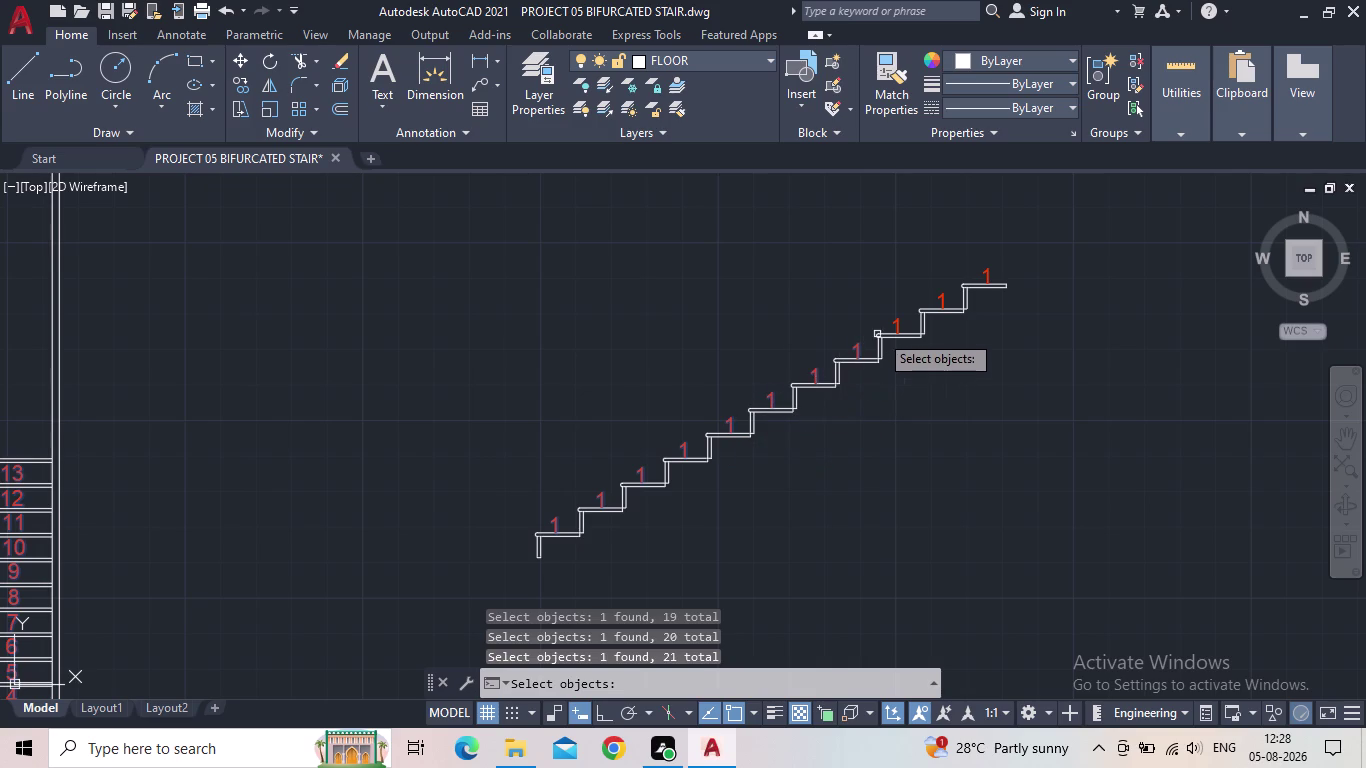
click(892, 322)
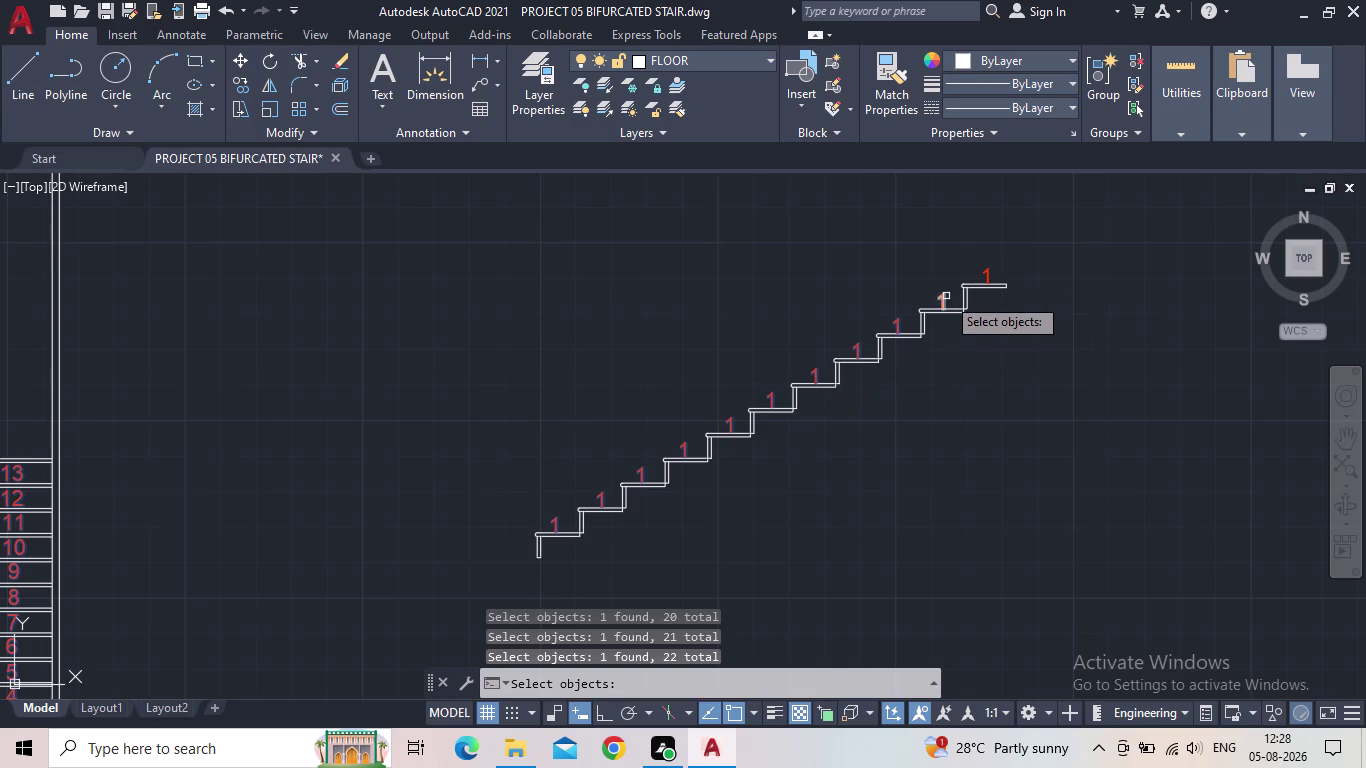
click(946, 296)
click(989, 275)
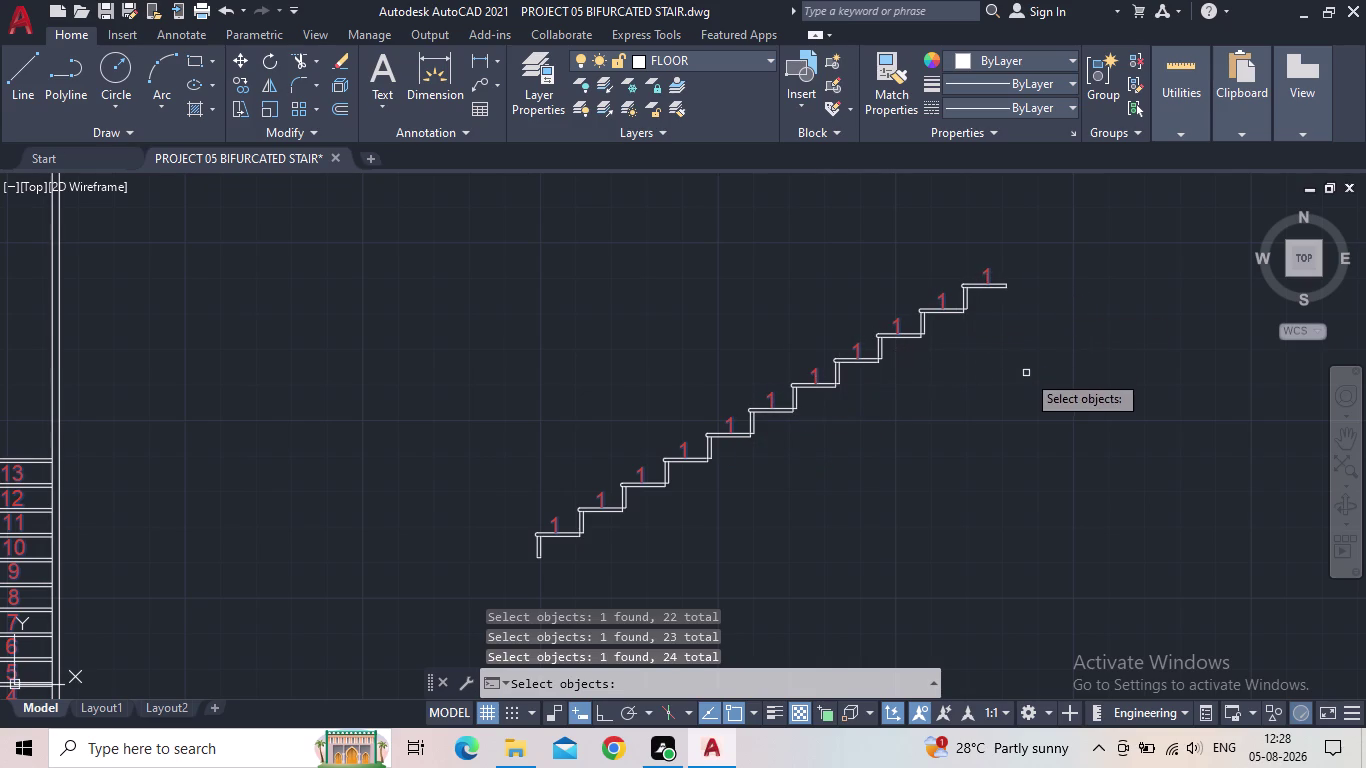
key(space)
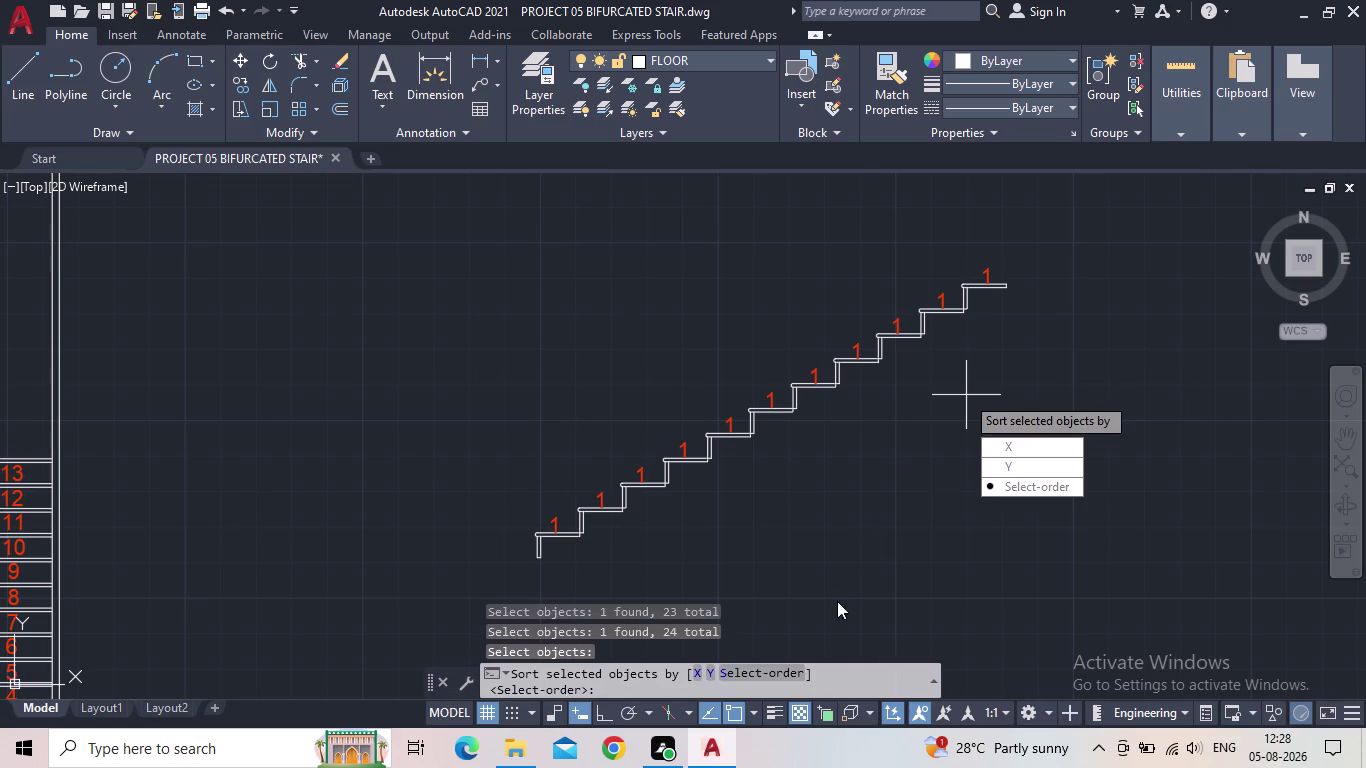
Number the picked labels in selection order, start 1, increment 1, overwriting the text.
drag(1008, 486, 965, 395)
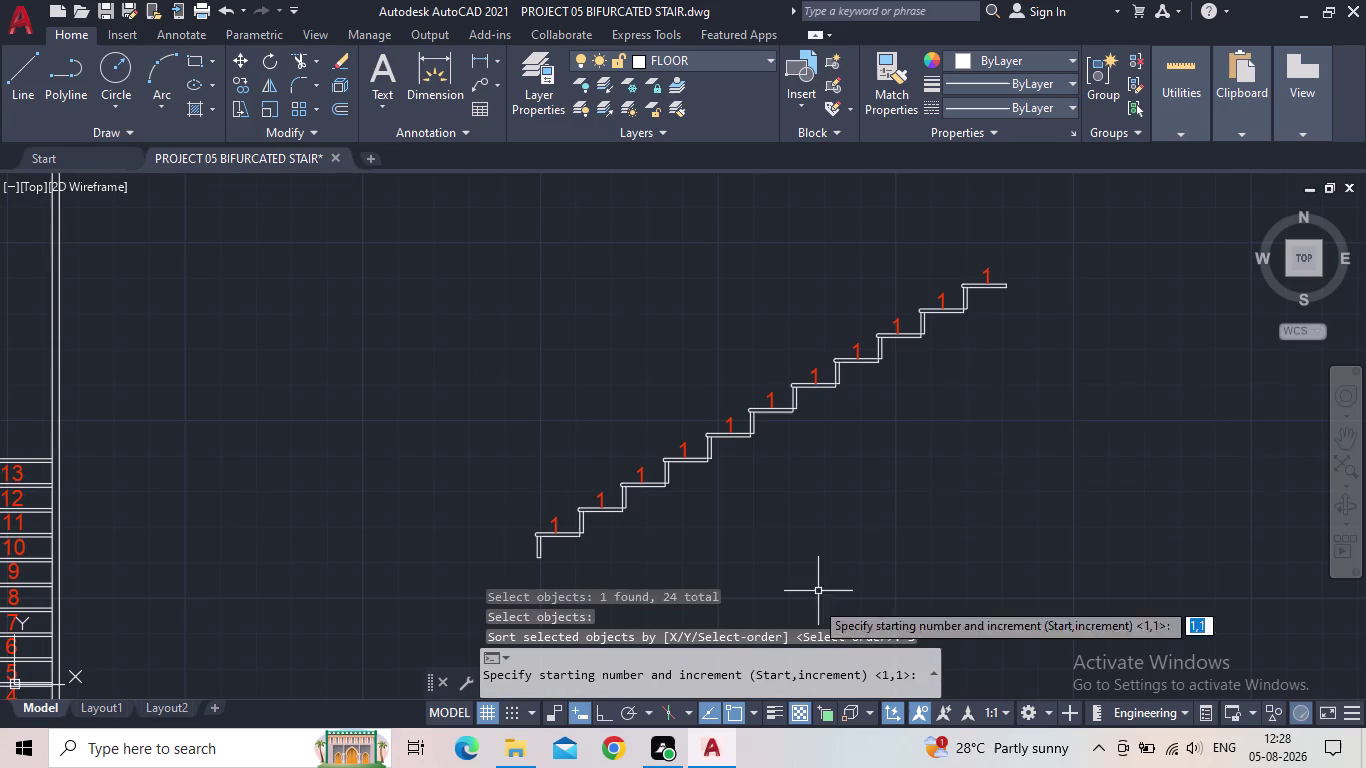
text(1,)
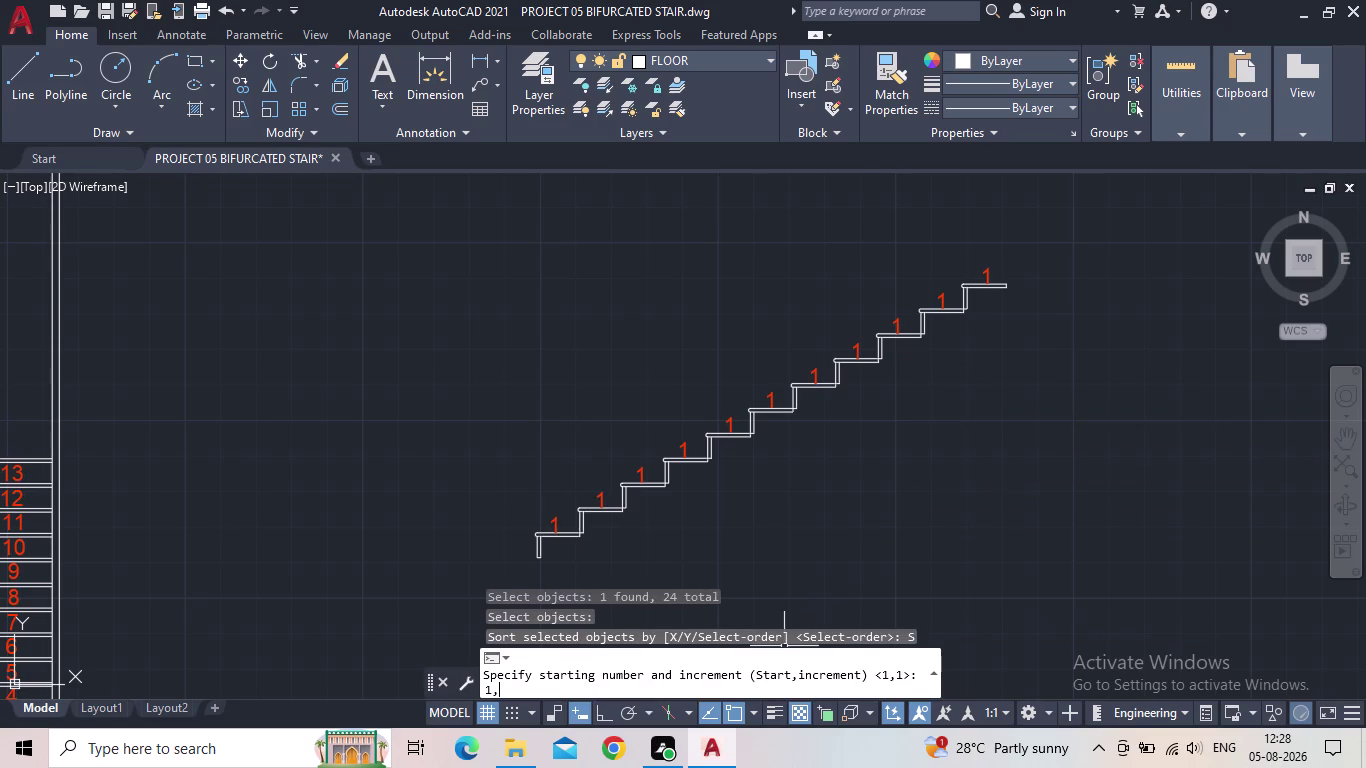
text(1)
key(Return)
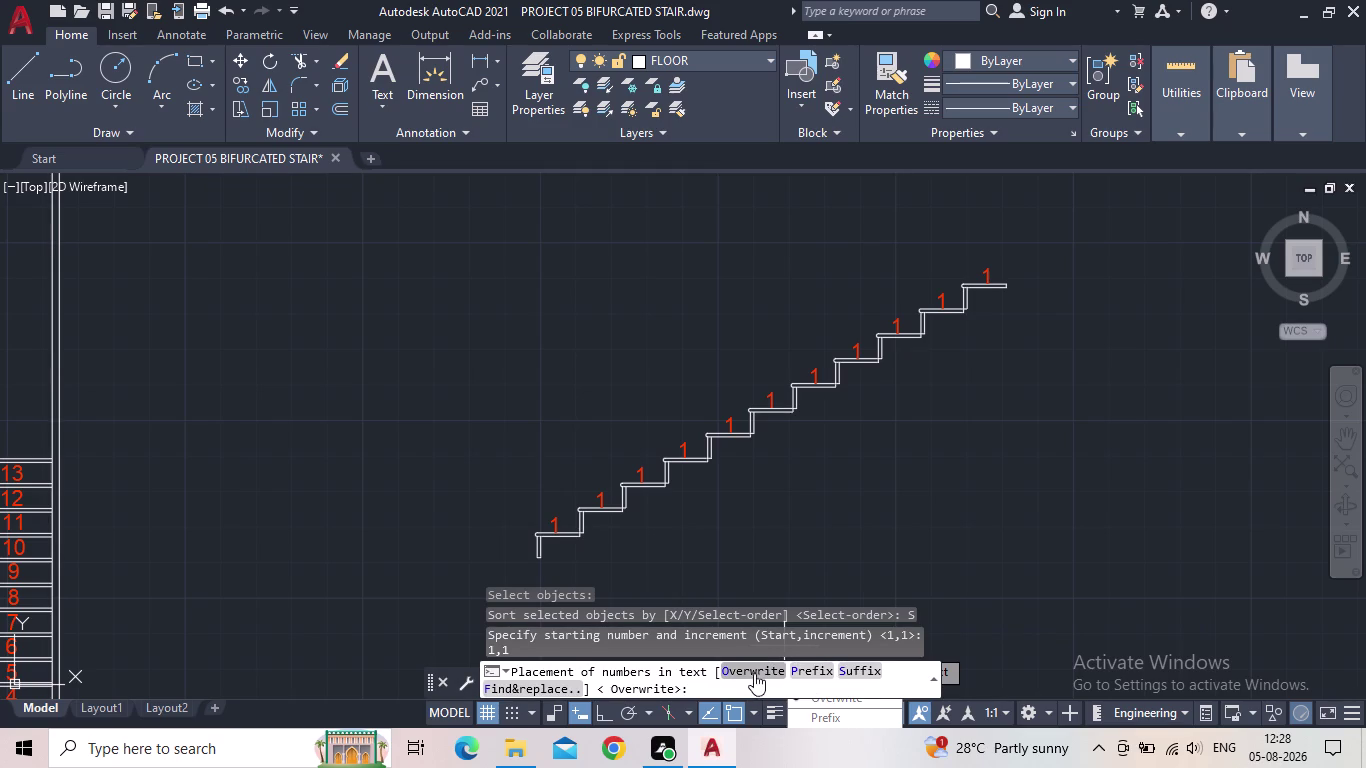
click(753, 672)
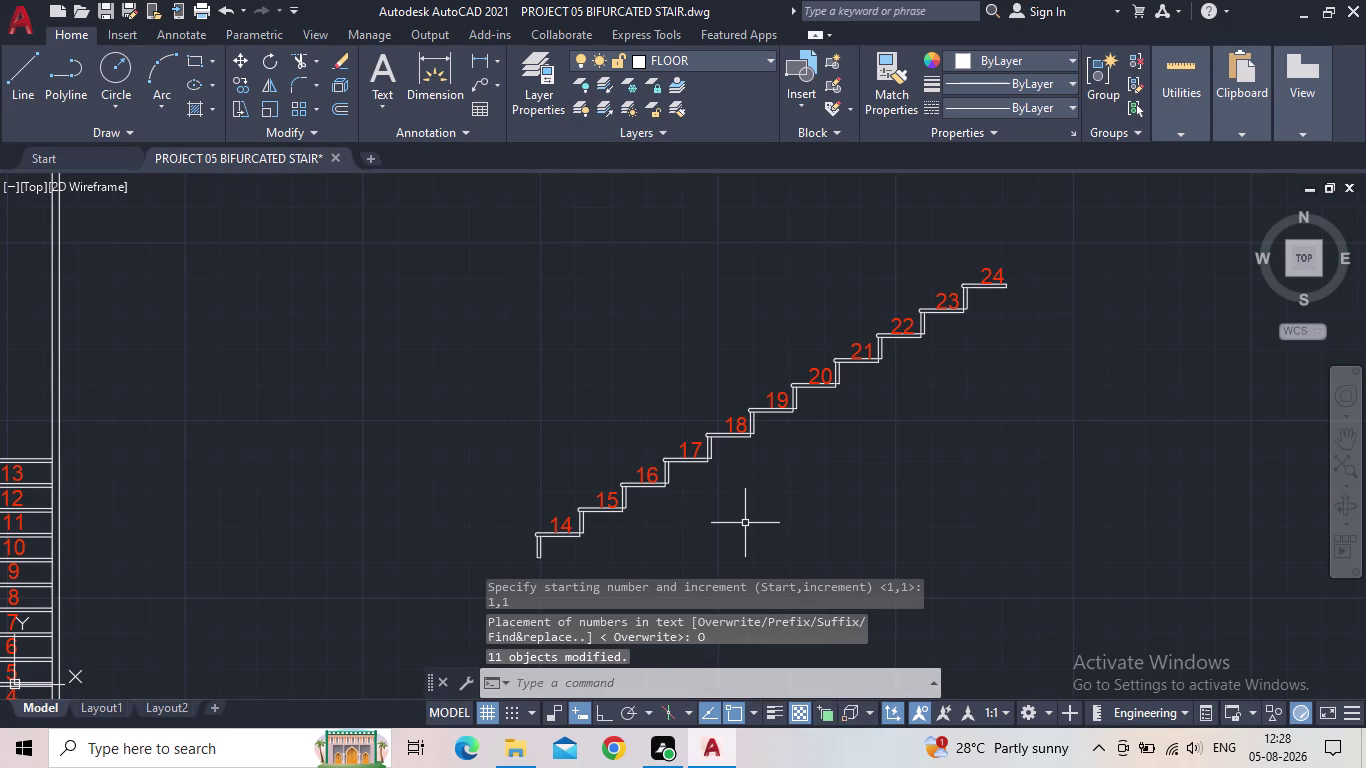
Clear the leftover prompt and pan to view both numbered flights together.
key(Escape)
middle_drag(752, 501, 652, 478)
scroll(down, 3)
scroll(up, 3)
scroll(down, 3)
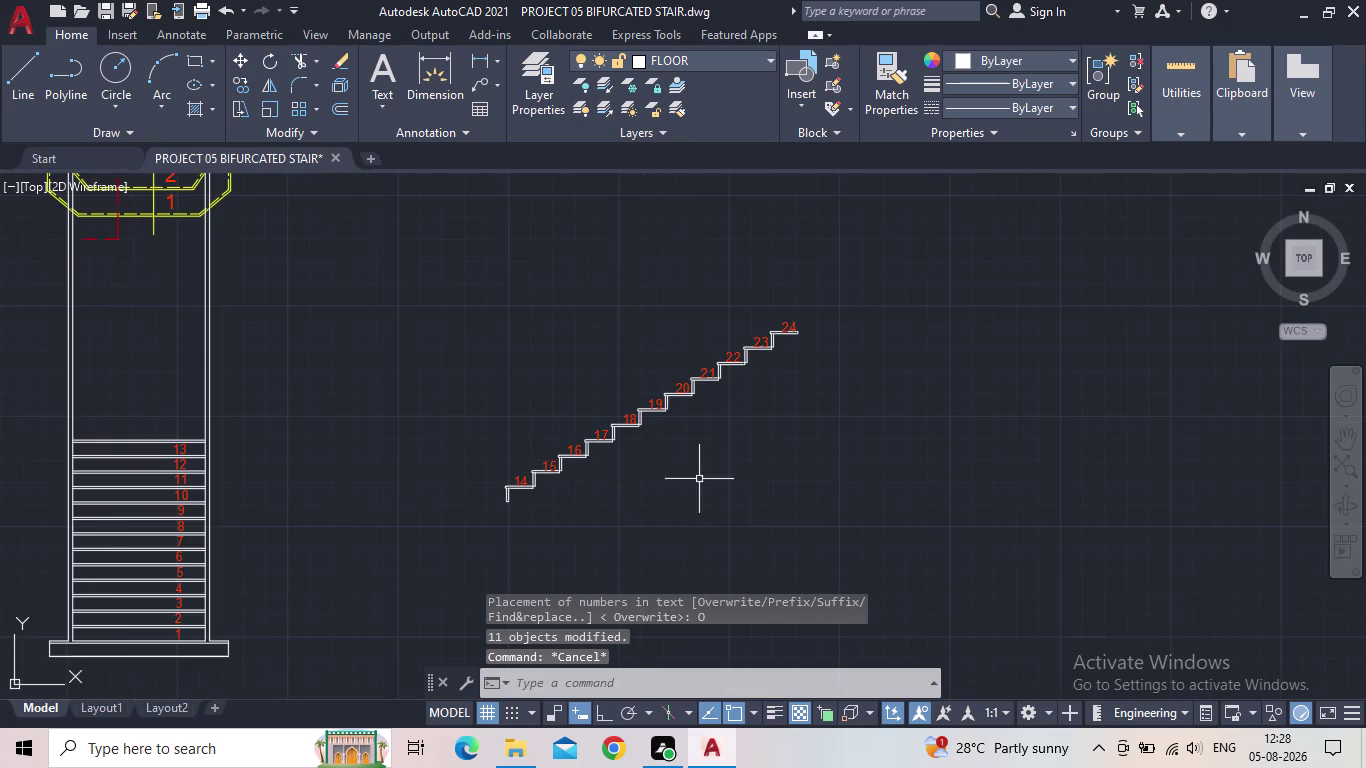
click(818, 505)
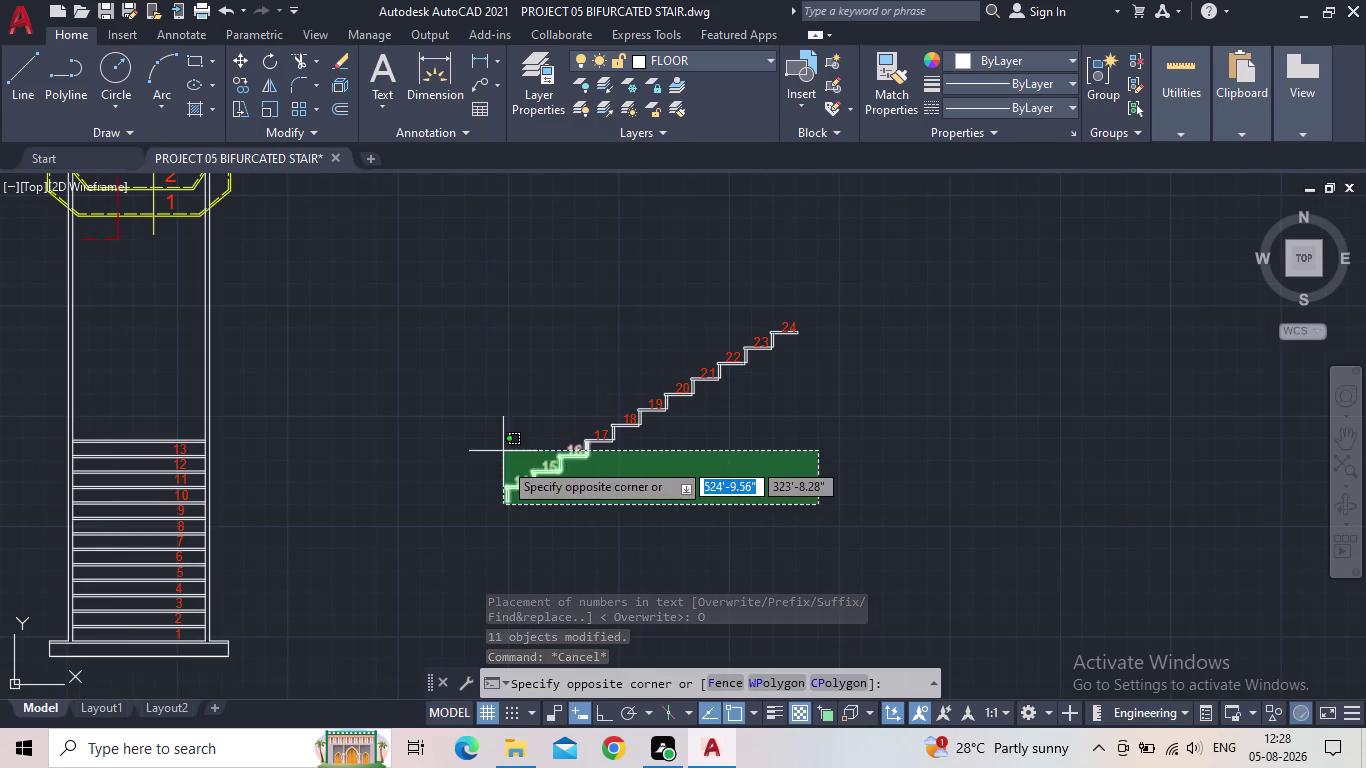
Window-select all 88 objects of the numbered angled flight and pan to check them.
key(Escape)
drag(935, 553, 918, 546)
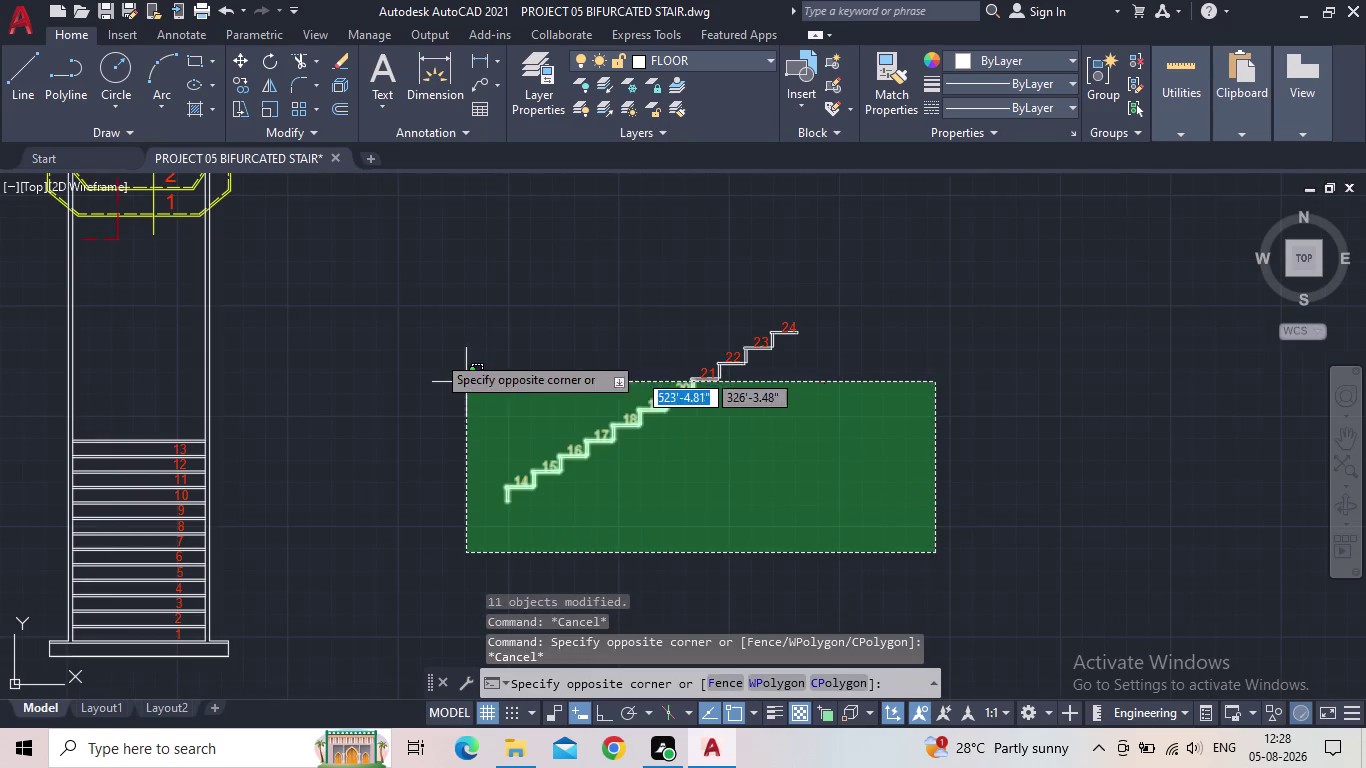
click(404, 270)
scroll(up, 3)
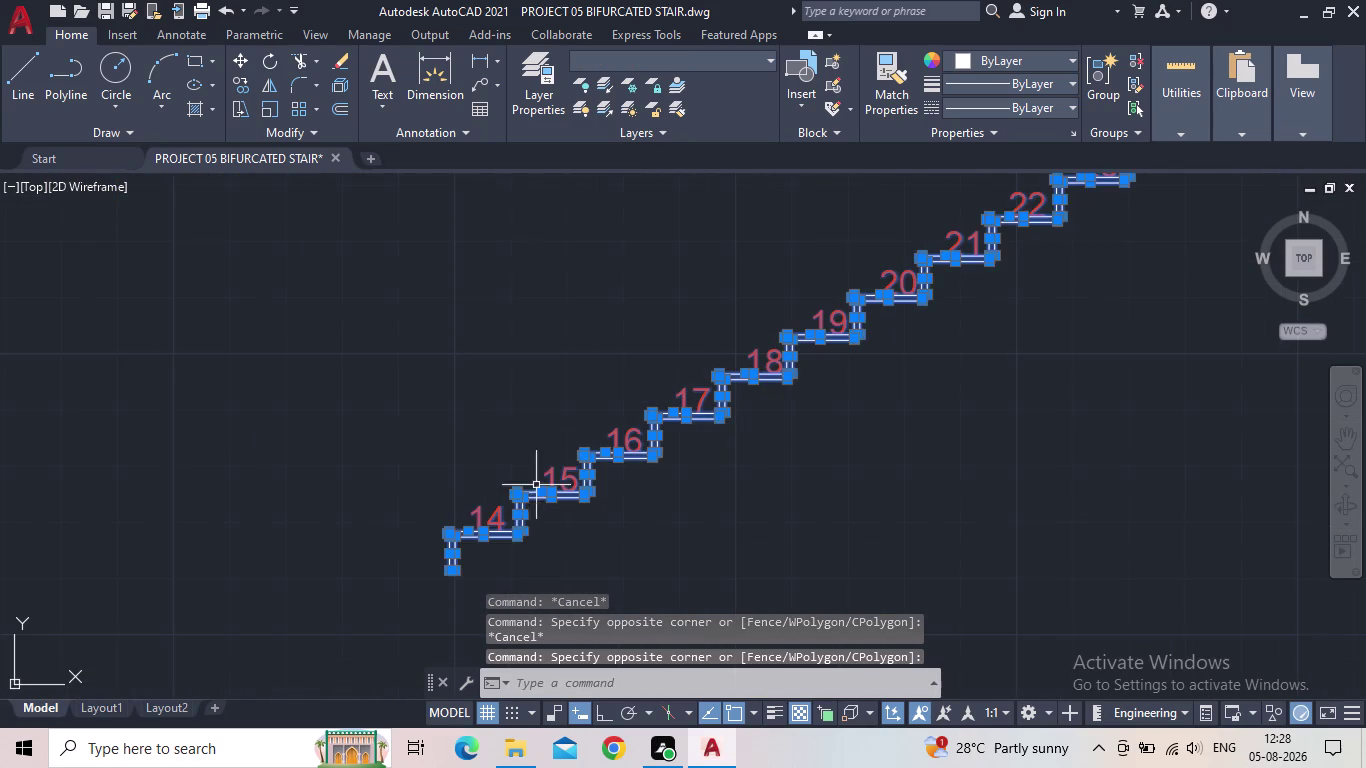
middle_drag(511, 455, 560, 380)
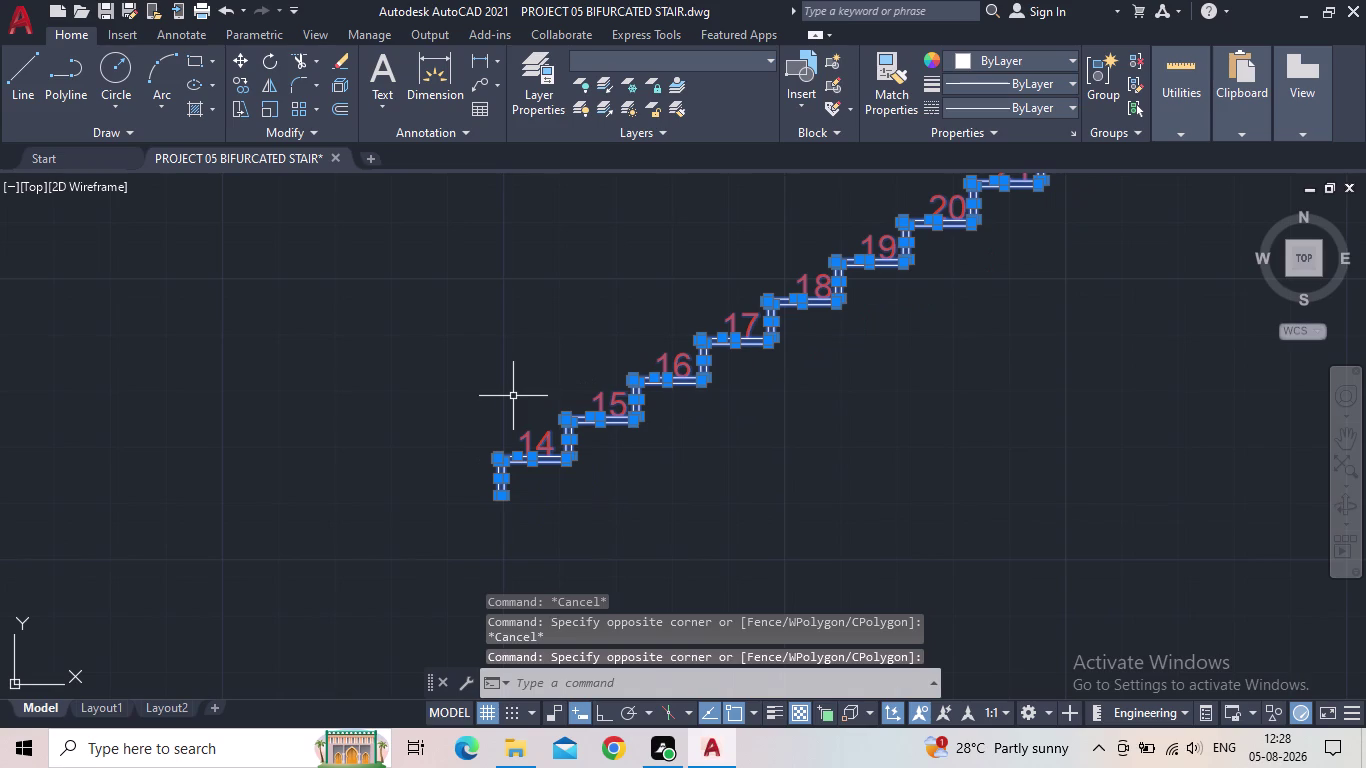
scroll(down, 3)
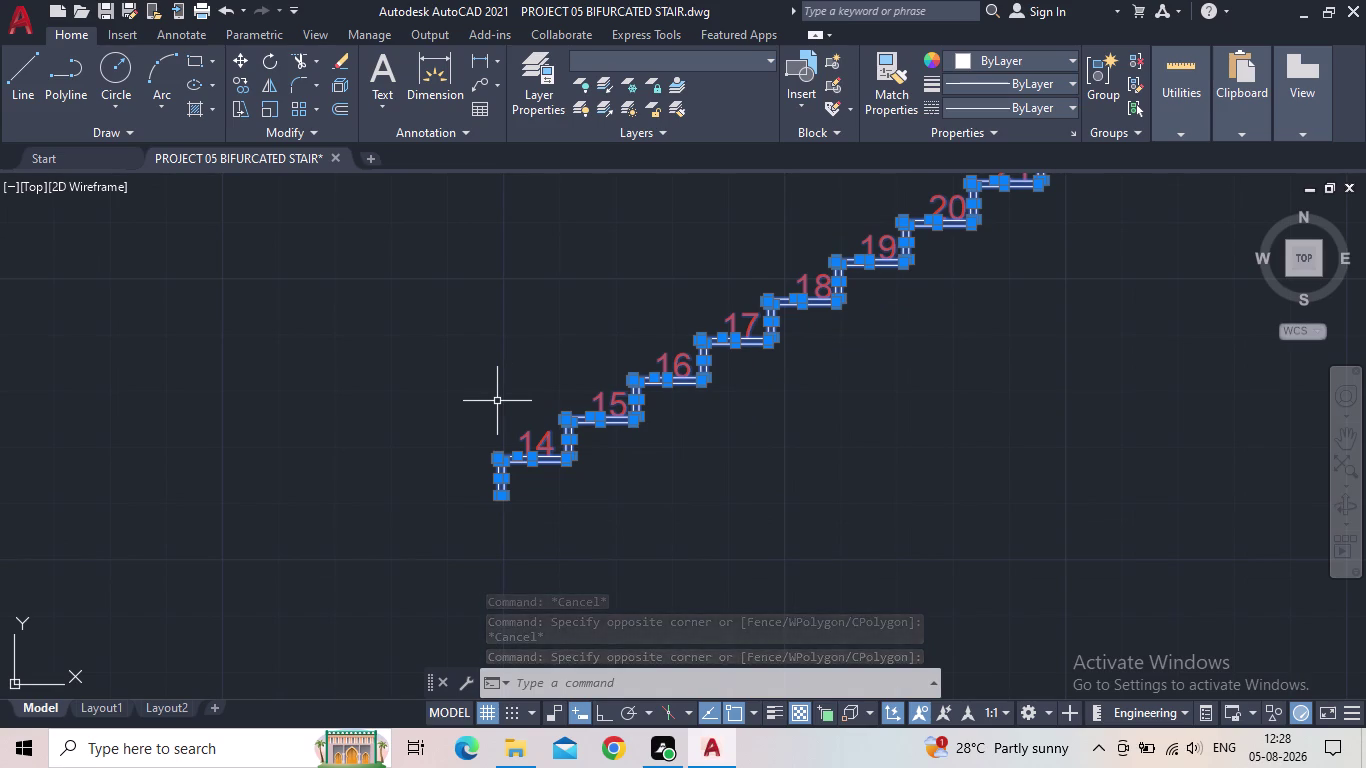
middle_drag(463, 423, 646, 453)
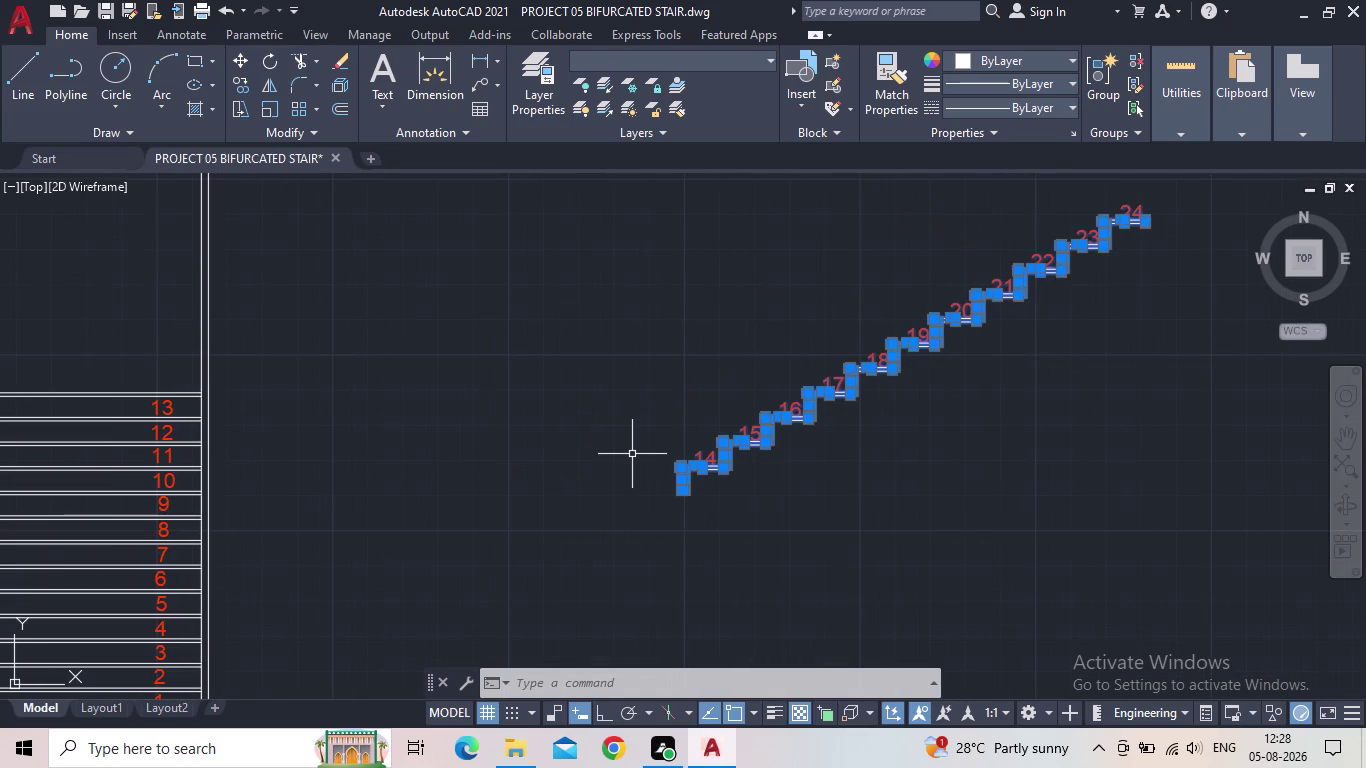
Start MIRROR from the flight's bottom endpoint with Ortho turned on.
key(m)
key(i)
key(Return)
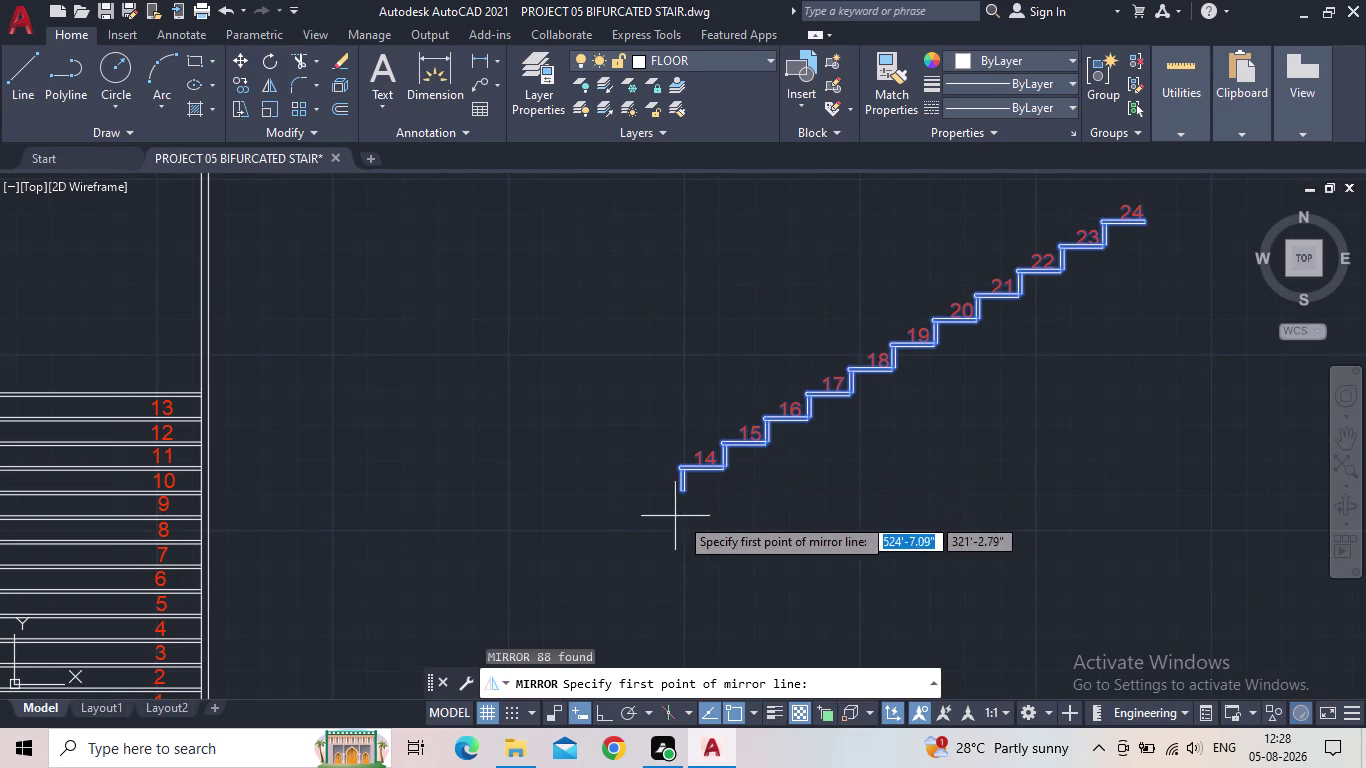
scroll(up, 3)
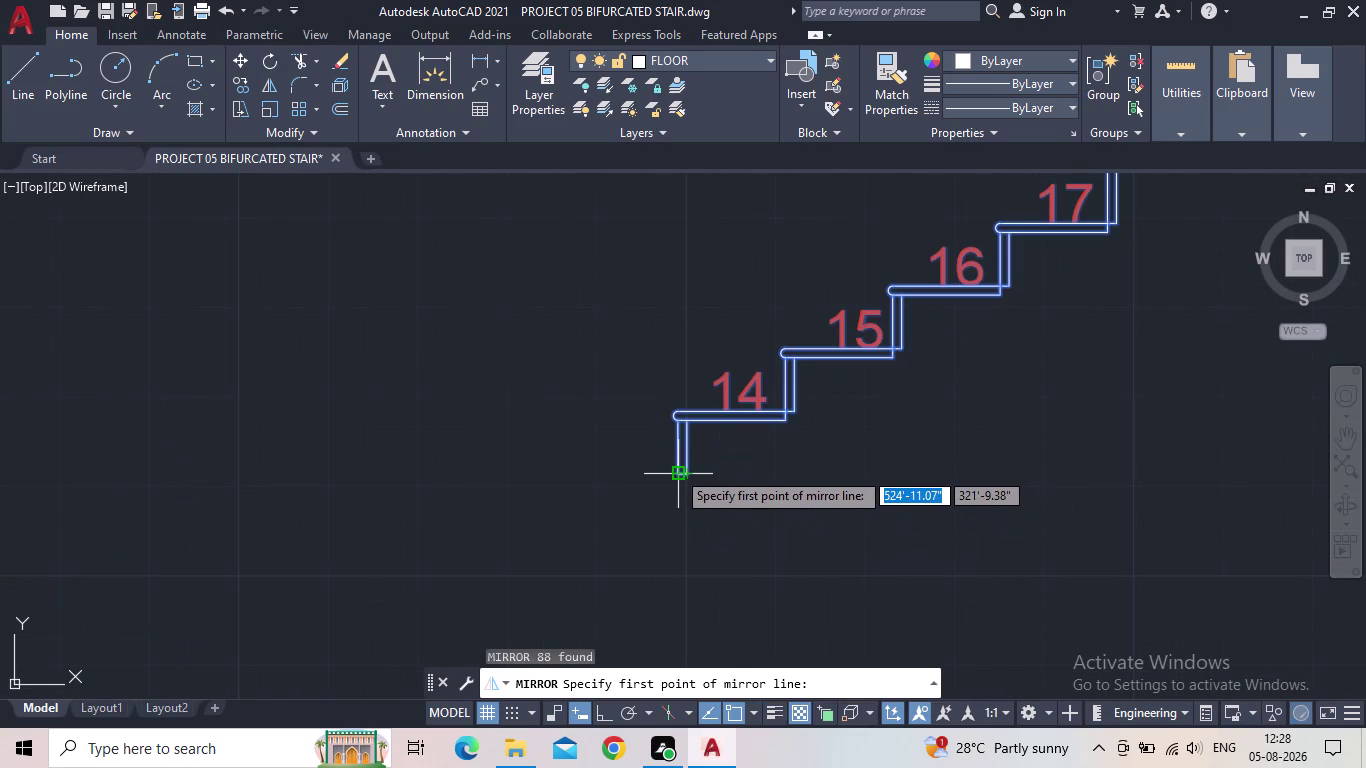
click(676, 470)
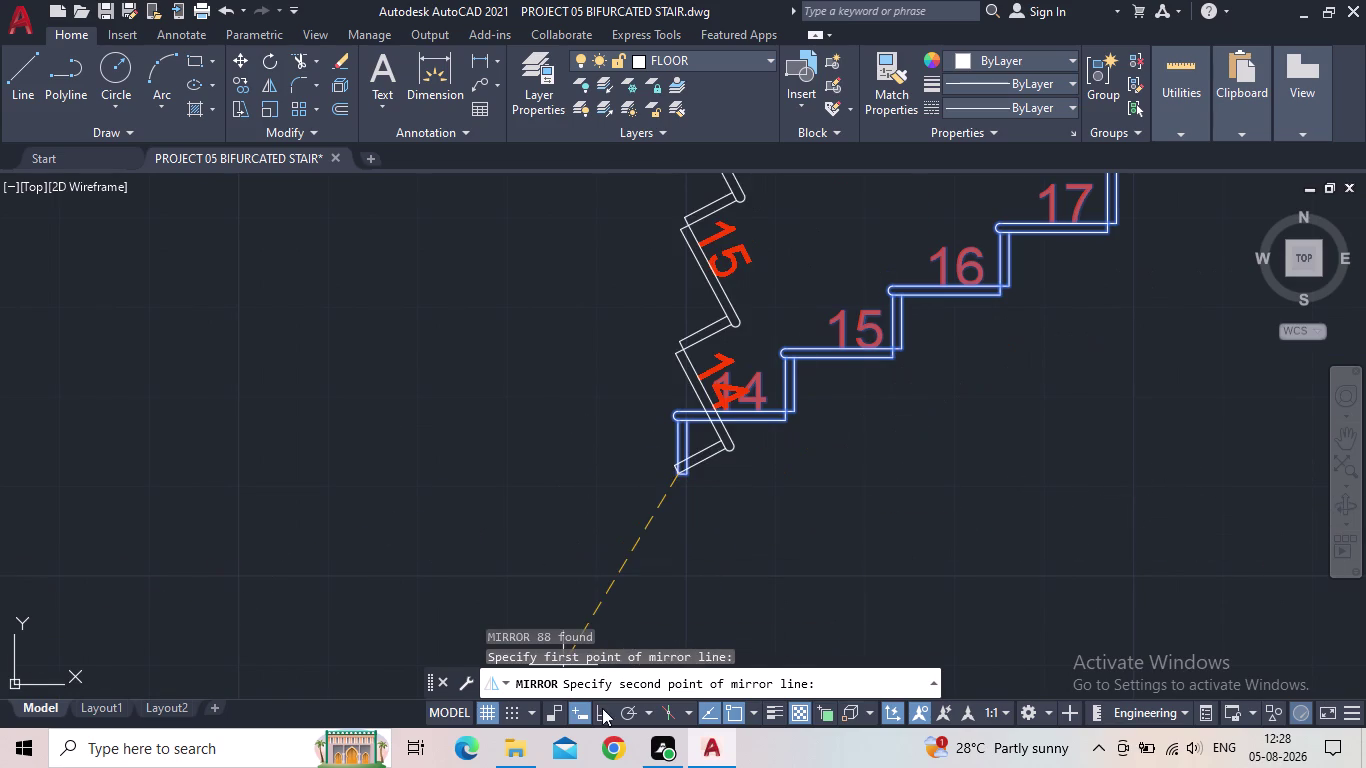
click(604, 711)
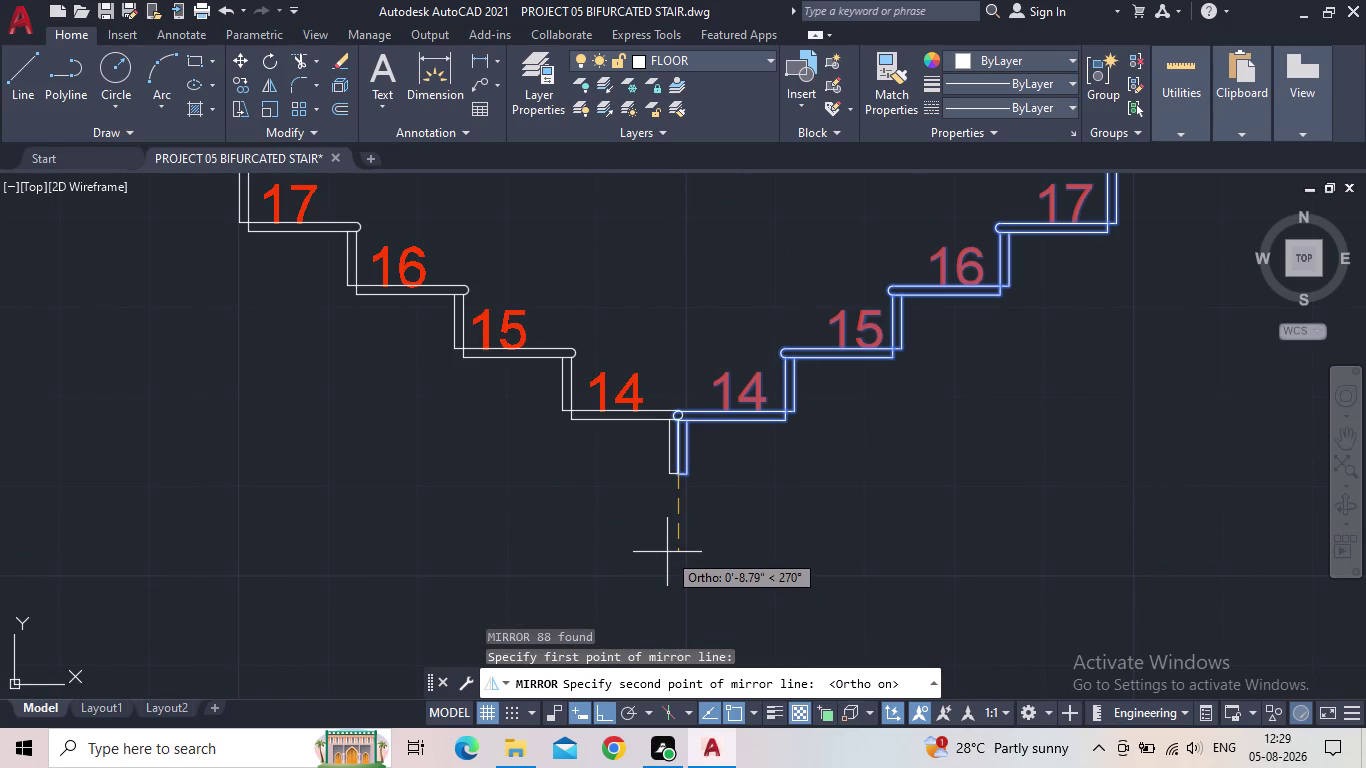
Complete the vertical mirror line below the flight, erasing the original treads.
scroll(down, 3)
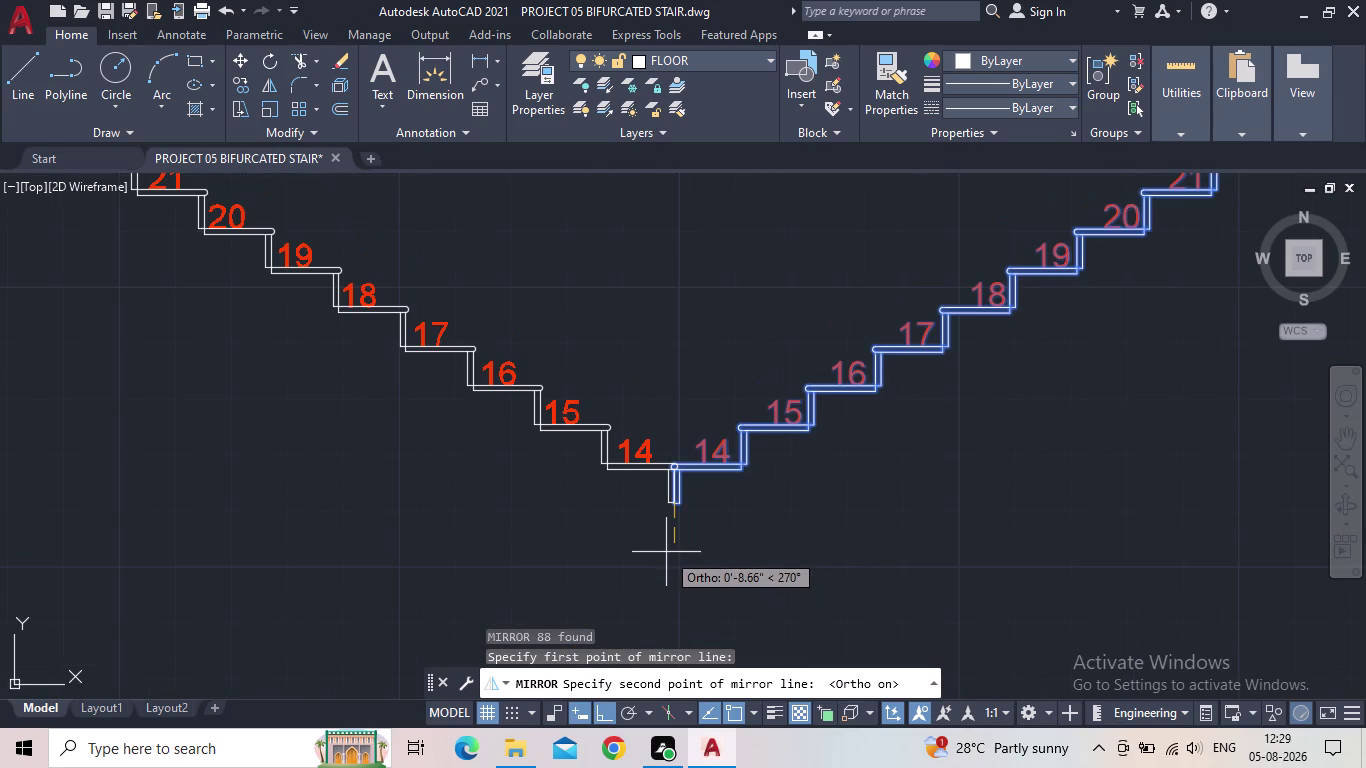
scroll(down, 3)
scroll(down, 3)
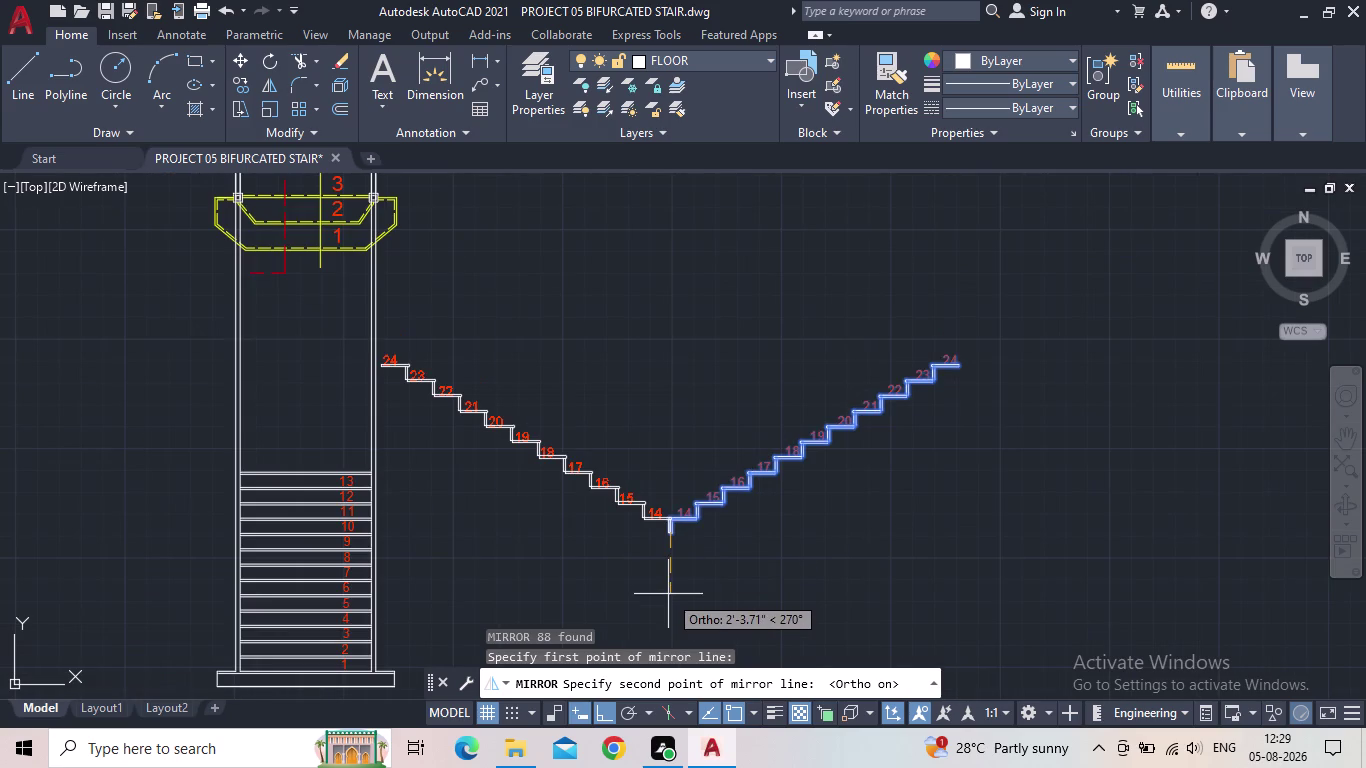
click(668, 594)
drag(694, 640, 668, 594)
scroll(up, 3)
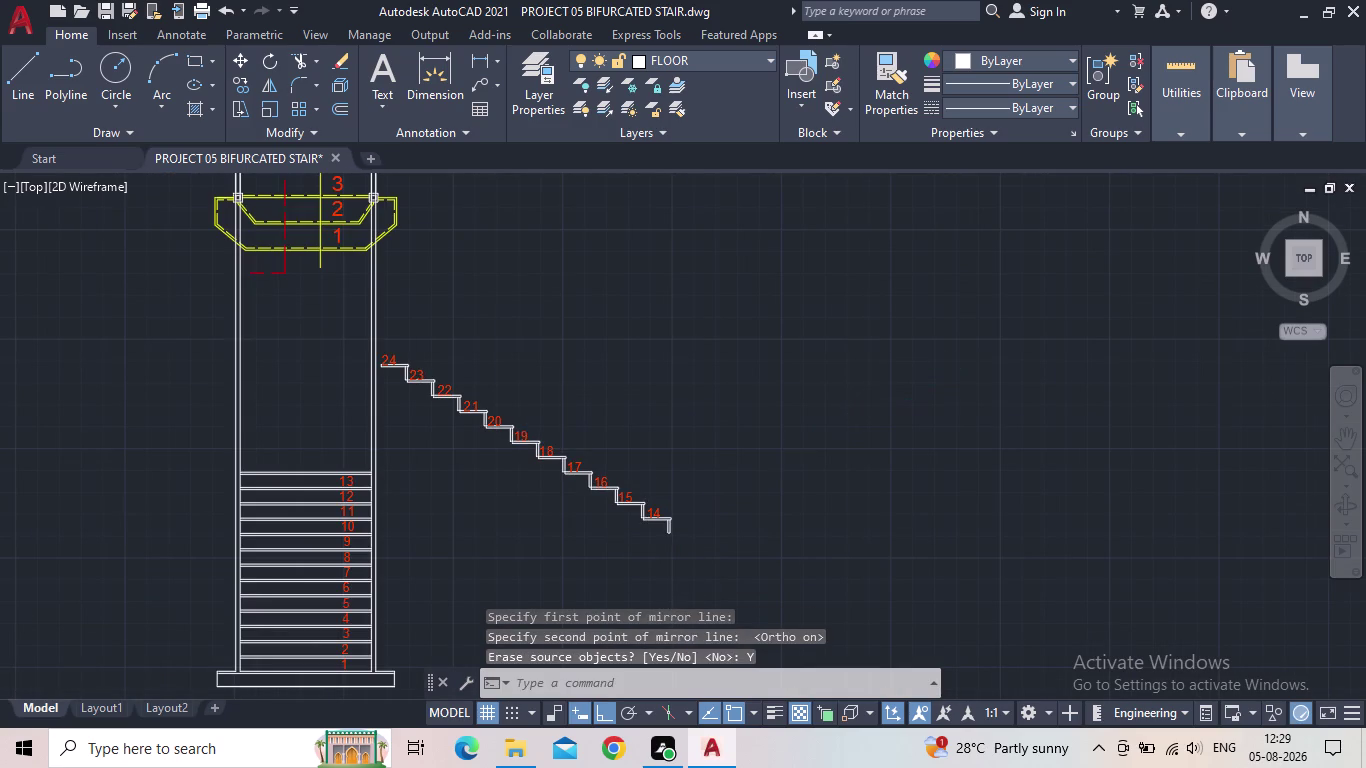
middle_drag(655, 549, 801, 551)
scroll(up, 3)
Window-select the mirrored side flight's treads, numbers and handrail lines.
drag(908, 553, 894, 549)
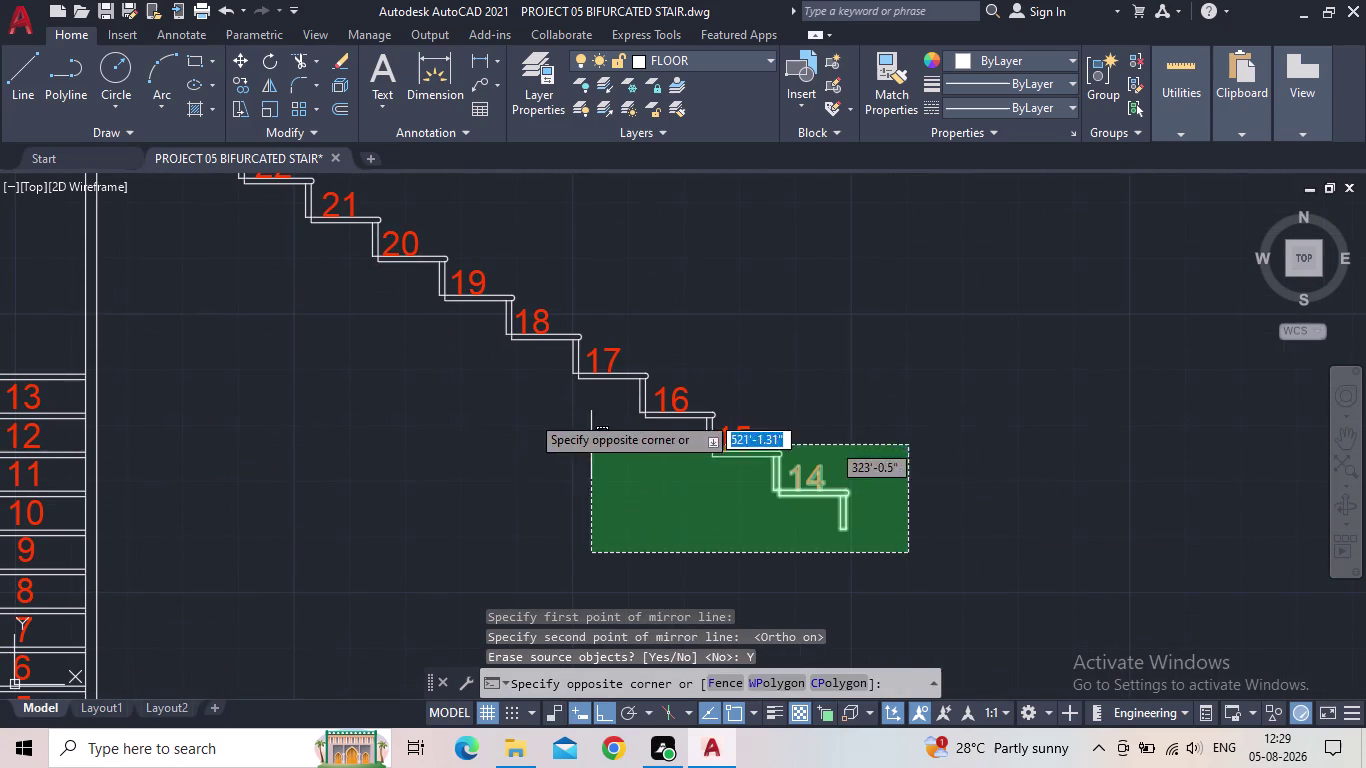
middle_drag(413, 338, 763, 431)
scroll(down, 3)
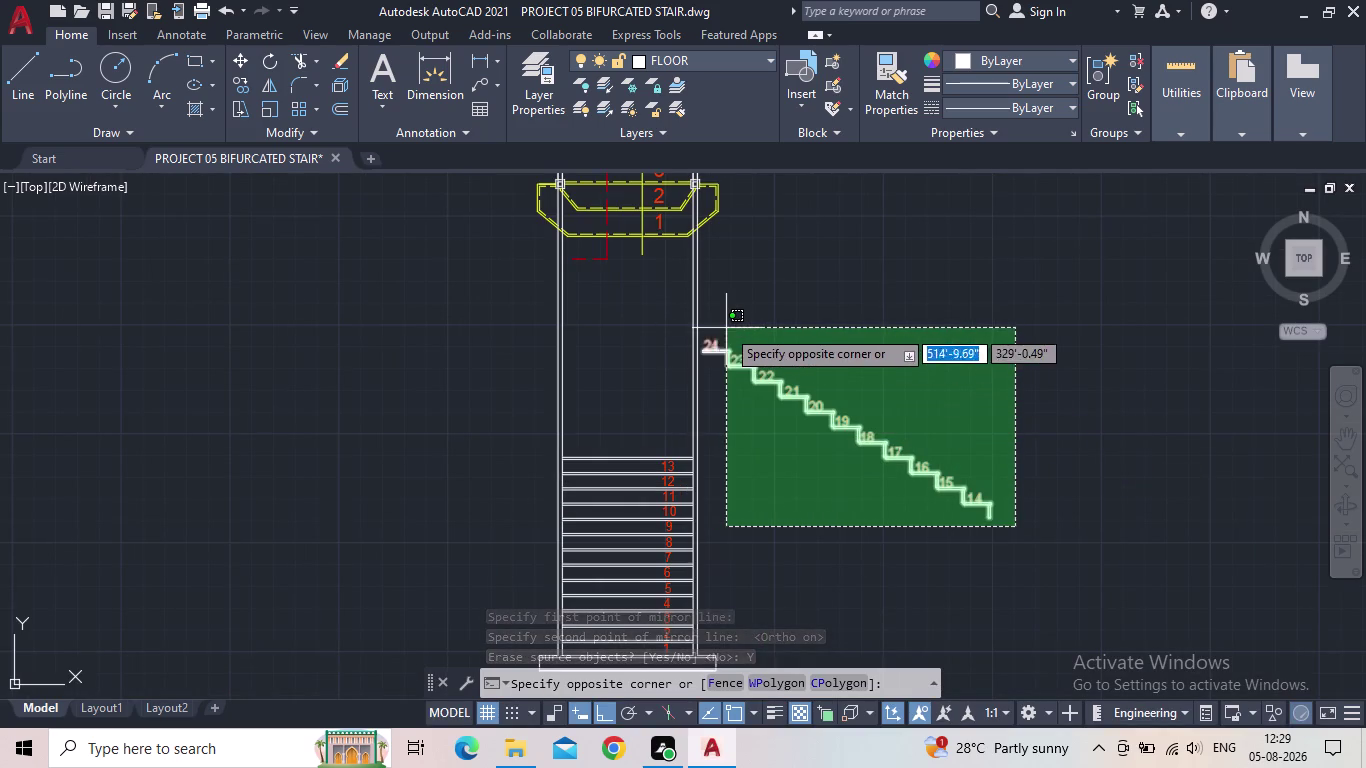
scroll(up, 3)
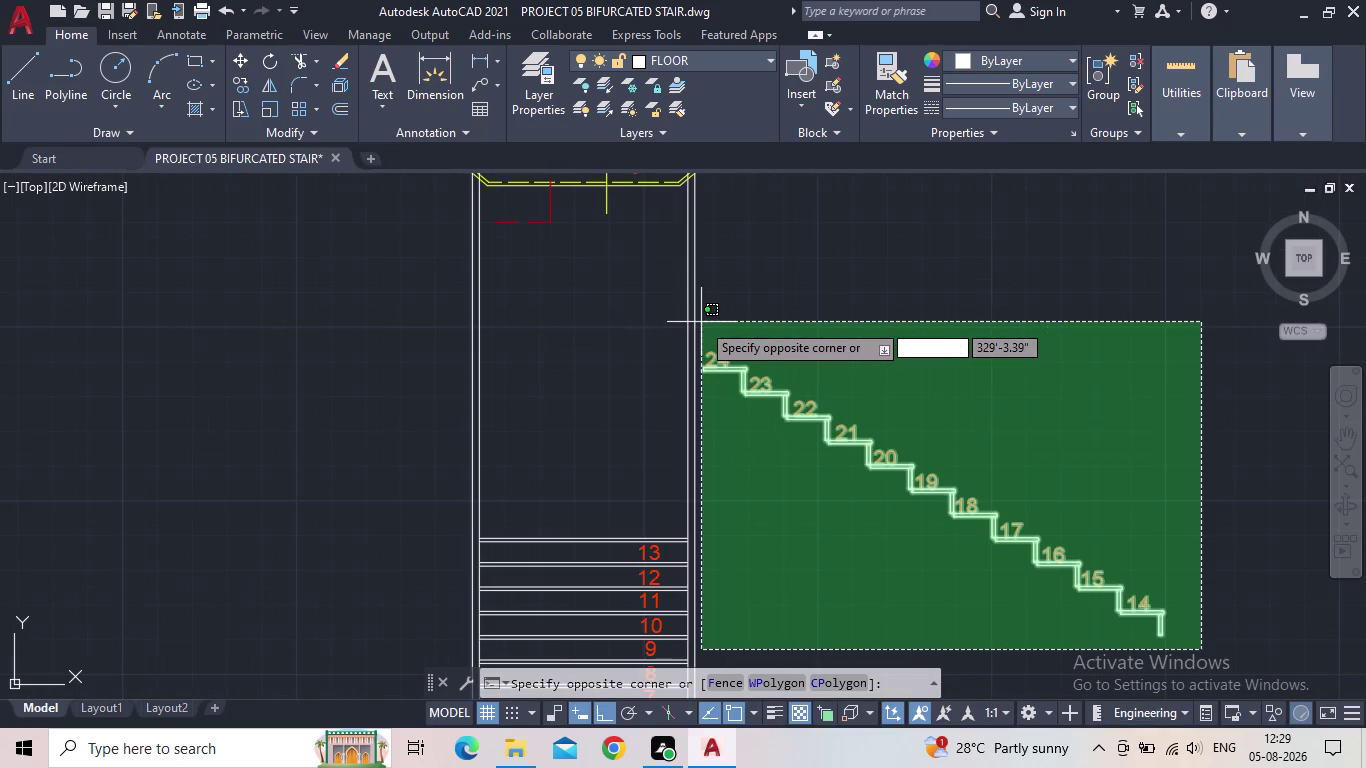
click(705, 322)
scroll(up, 3)
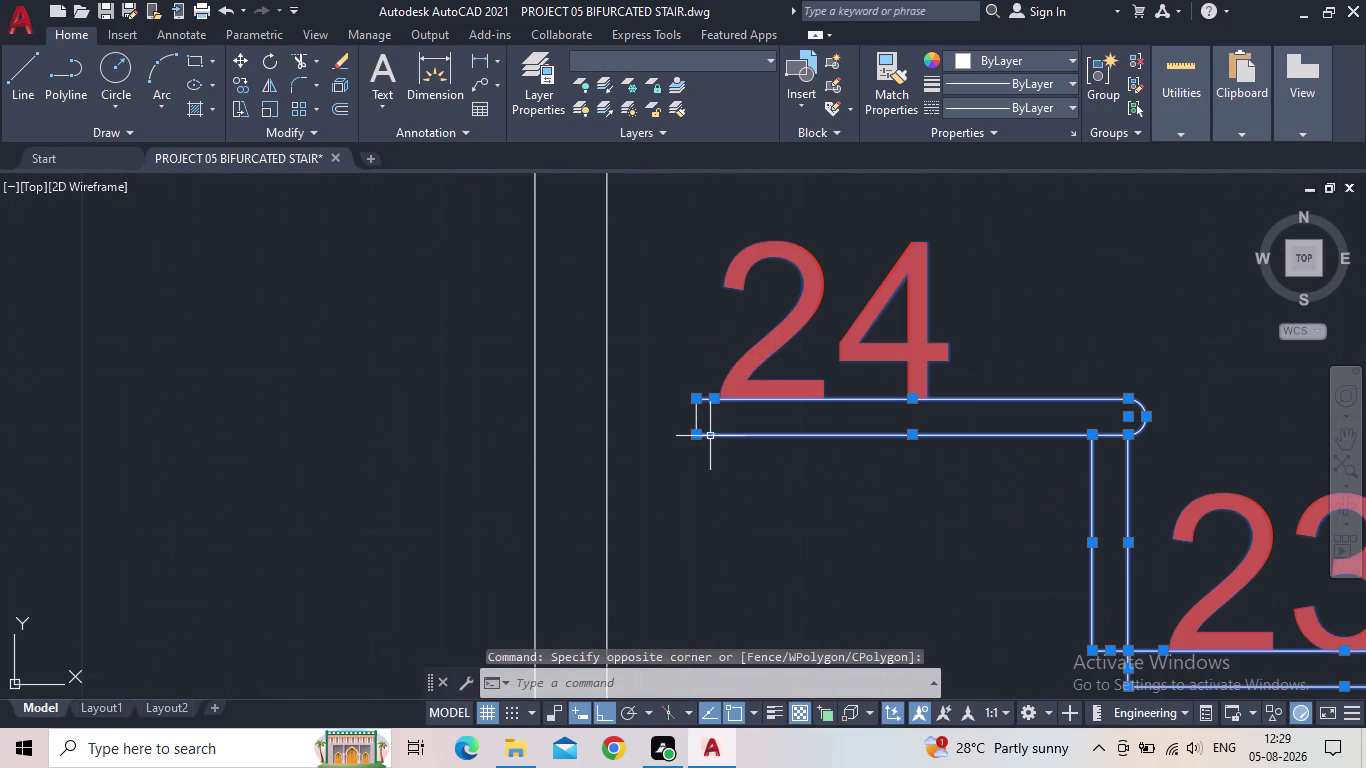
click(698, 416)
Zoom and pan along the selected flight to verify the selection down to tread 14.
scroll(down, 3)
middle_drag(763, 486, 694, 456)
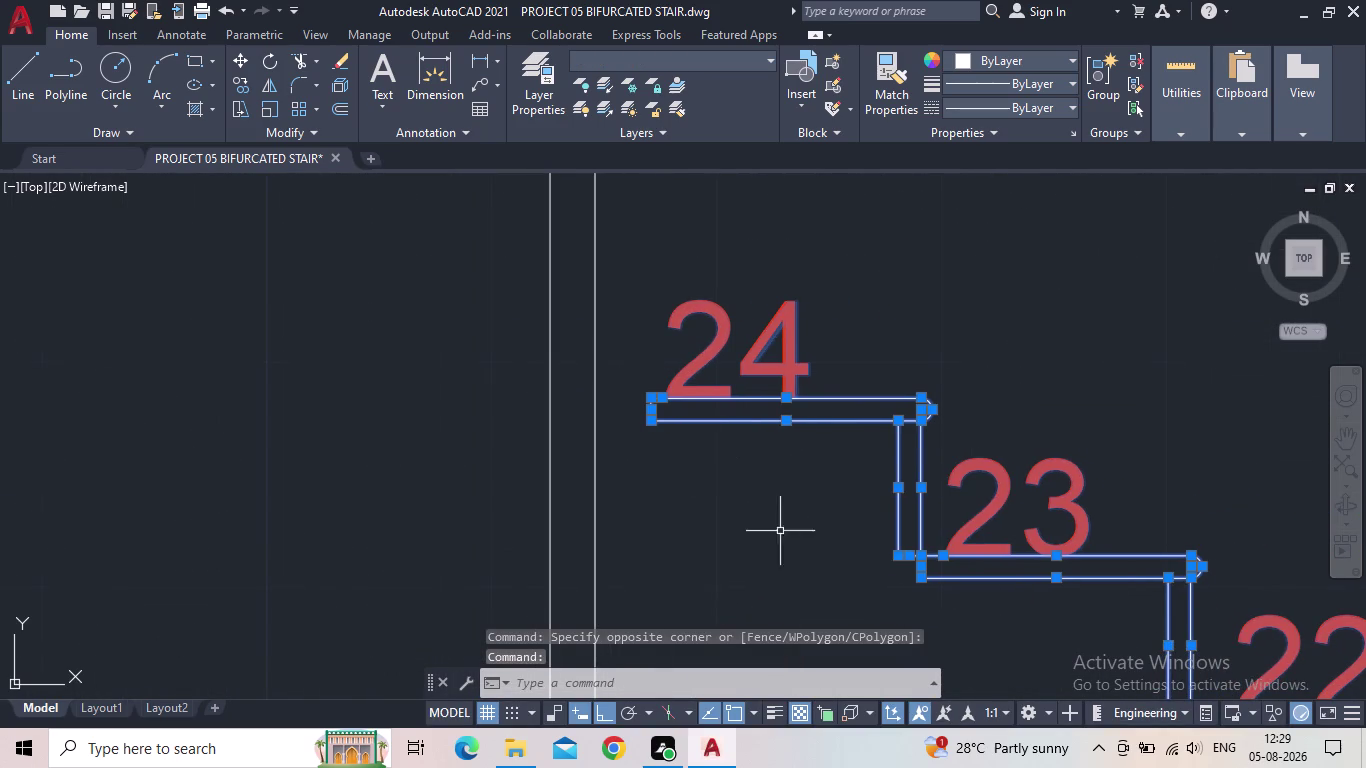
scroll(up, 3)
scroll(down, 3)
middle_drag(890, 588, 579, 446)
scroll(down, 3)
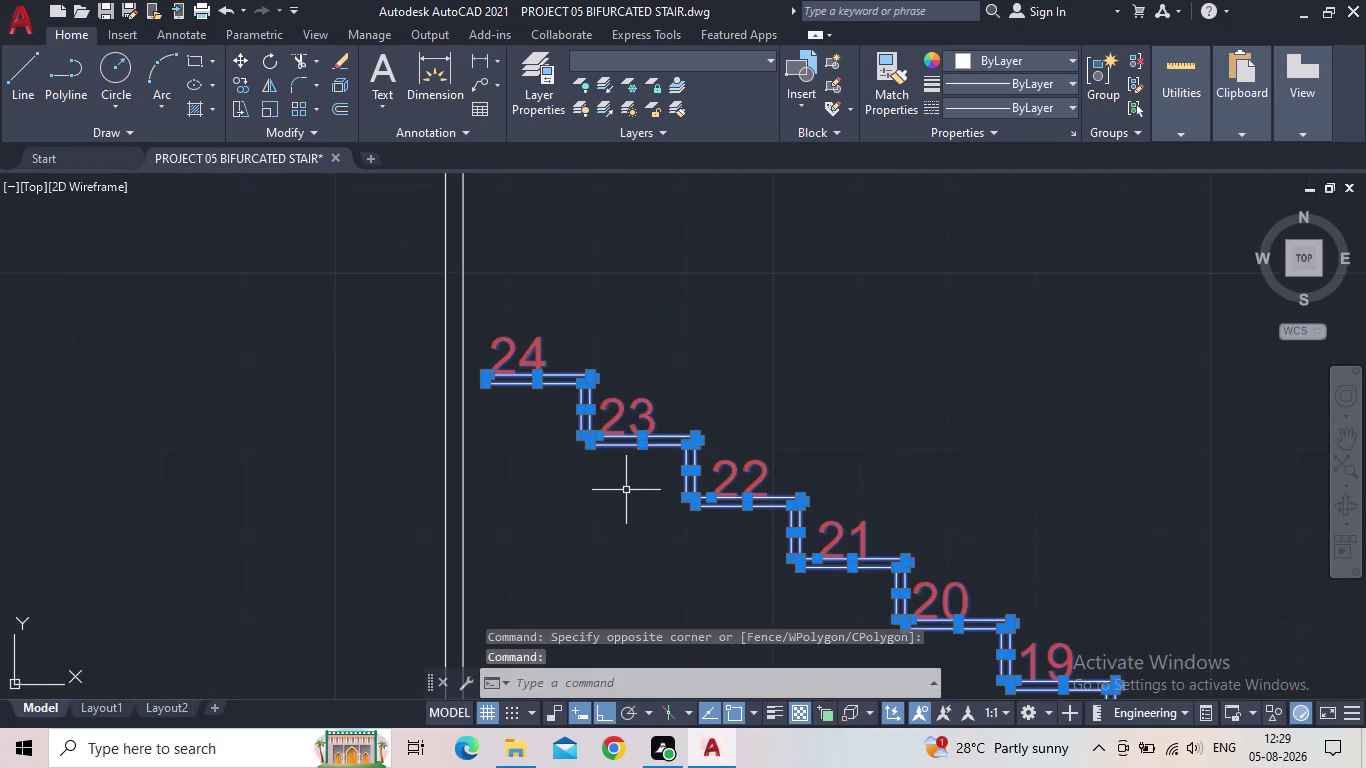
middle_drag(692, 540, 589, 357)
scroll(down, 3)
middle_drag(748, 492, 590, 374)
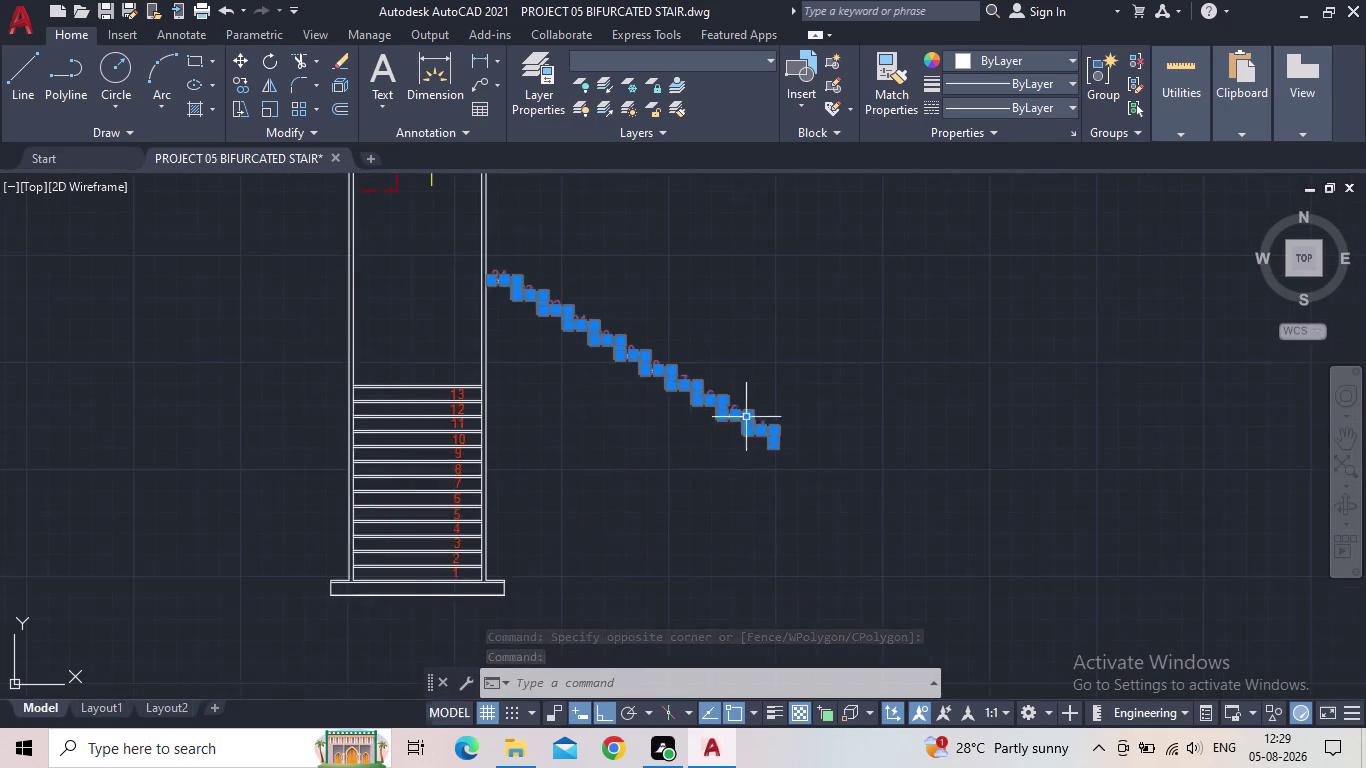
scroll(up, 3)
middle_drag(741, 518, 778, 406)
scroll(up, 3)
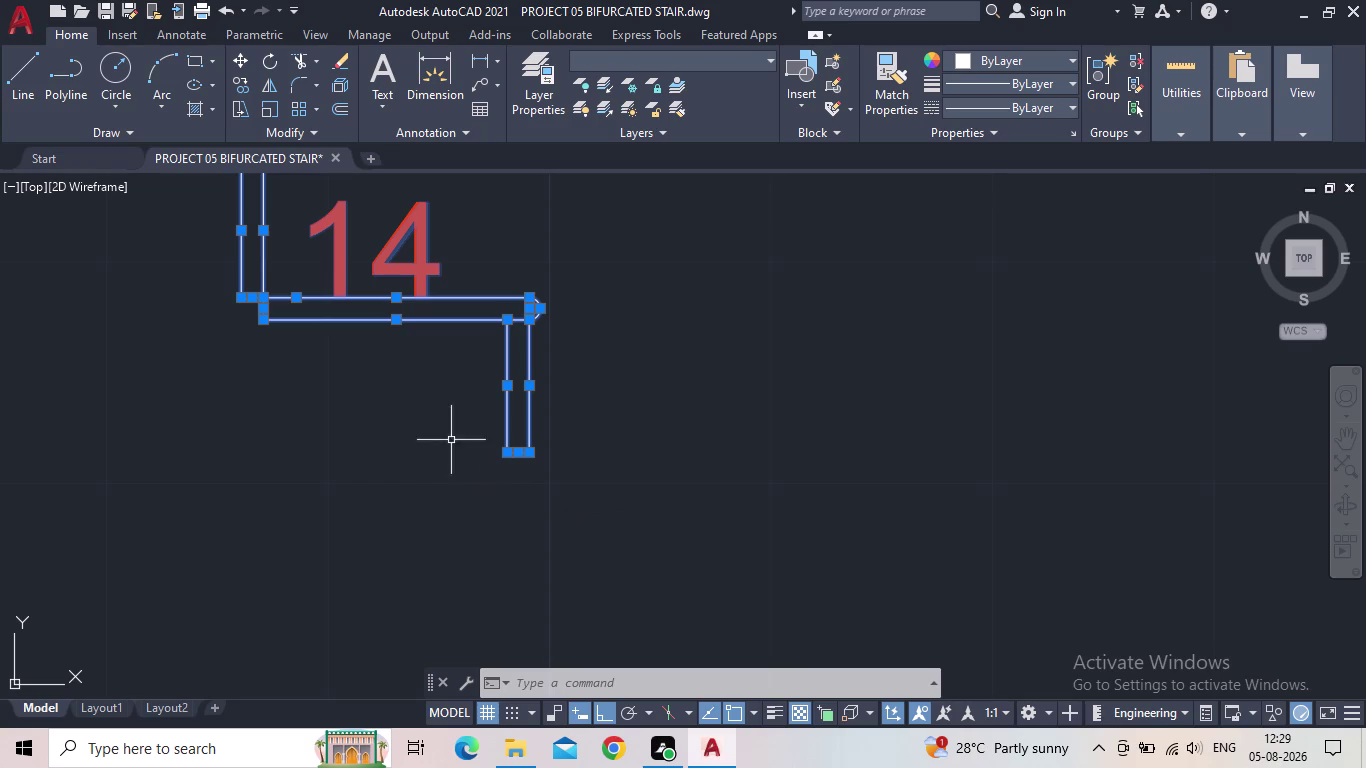
scroll(up, 3)
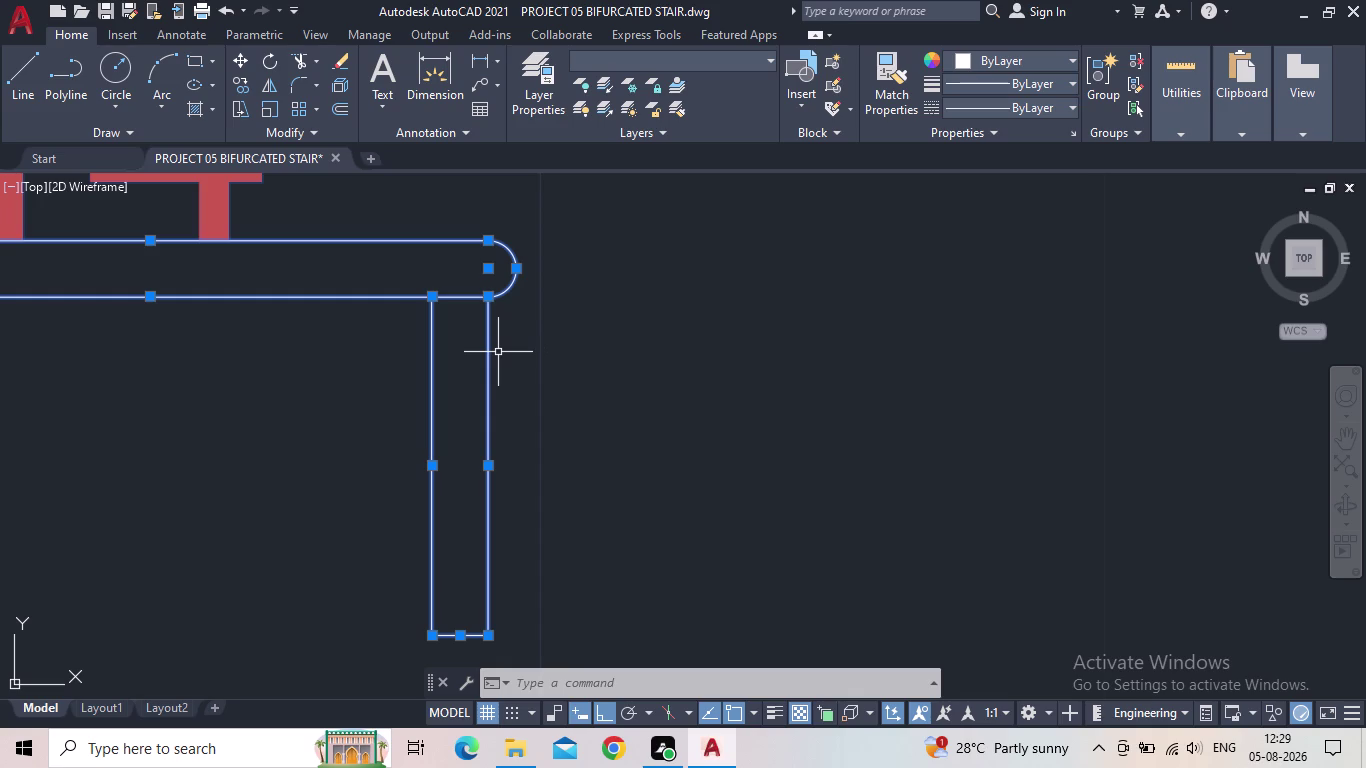
Start moving the flight from tread 14's corner, with Ortho switched off.
key(m)
key(space)
drag(486, 302, 477, 301)
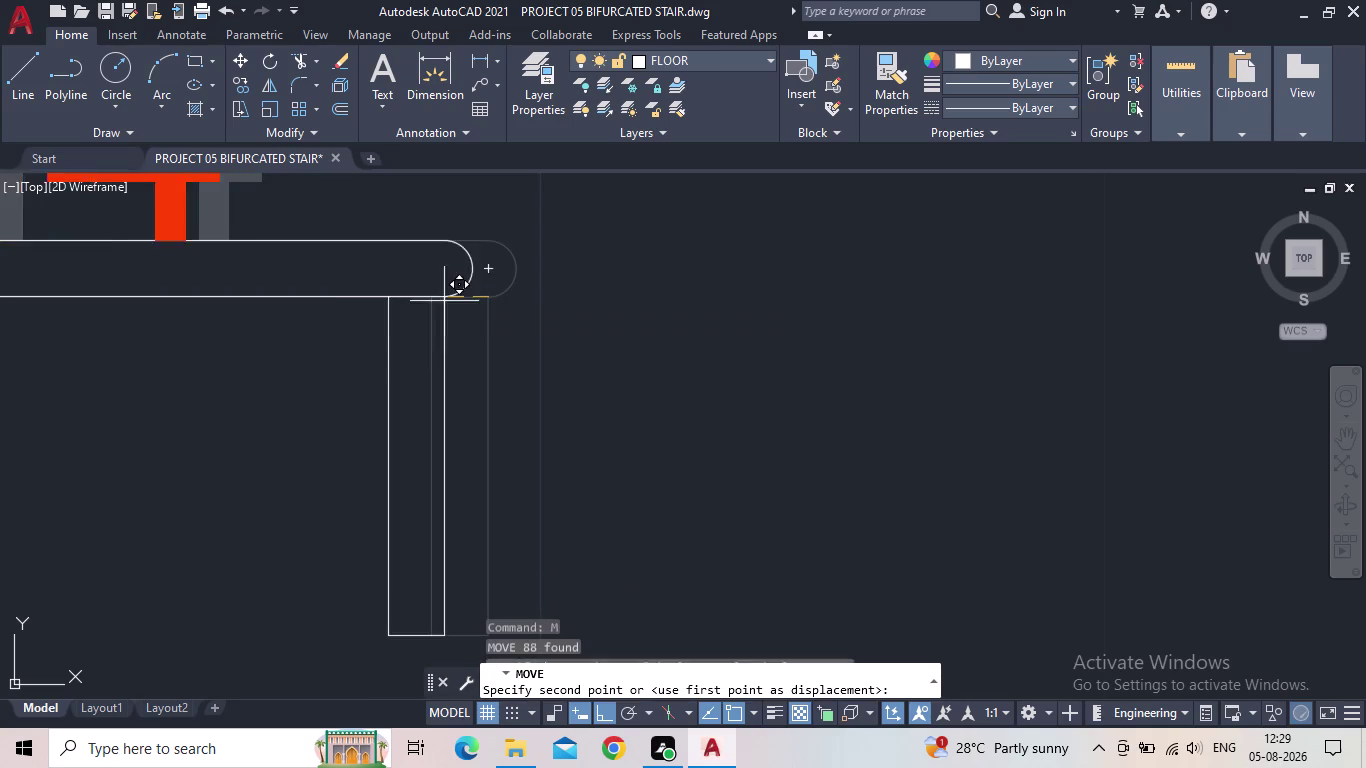
scroll(down, 3)
middle_drag(308, 366, 724, 428)
scroll(down, 3)
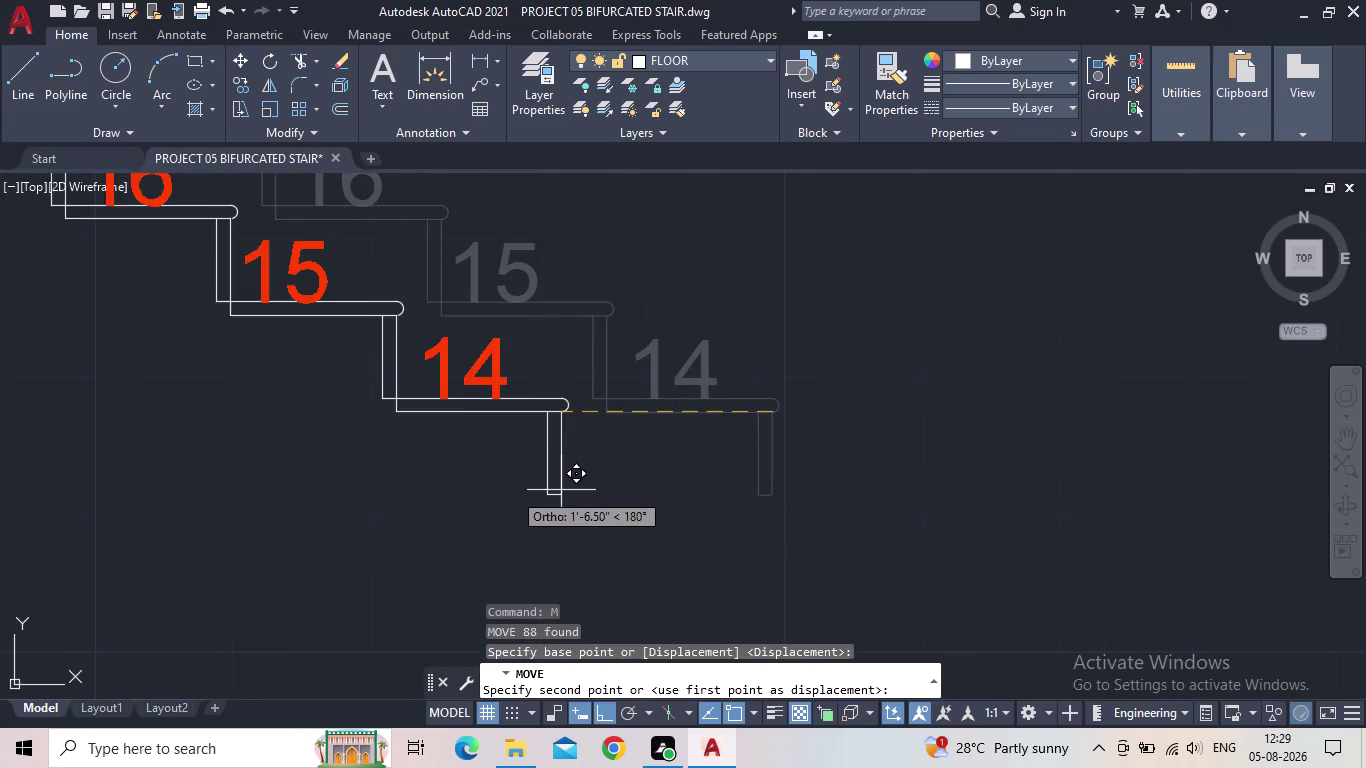
click(605, 716)
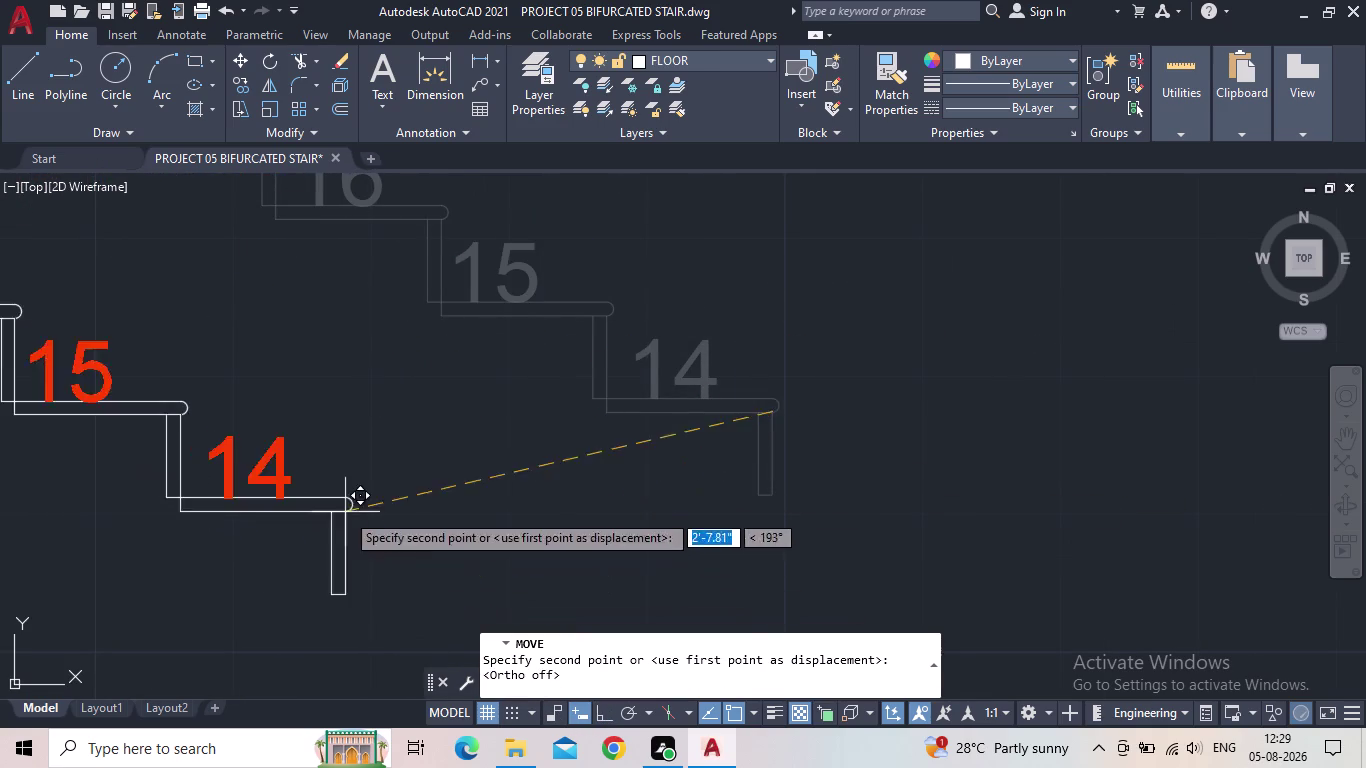
Snap the flight onto the central flight's top corner endpoint.
middle_drag(347, 510, 846, 480)
scroll(down, 3)
middle_drag(704, 488, 921, 484)
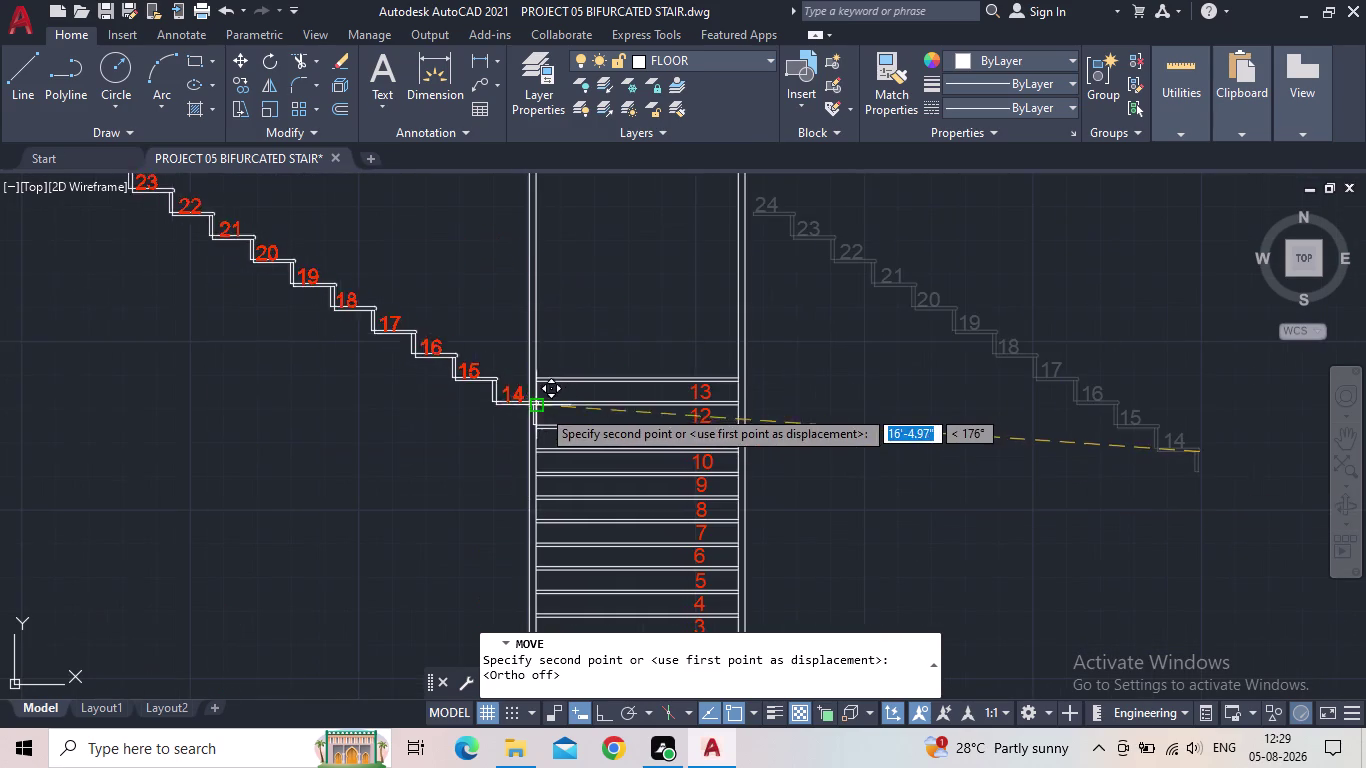
scroll(up, 3)
scroll(up, 3)
middle_drag(497, 316, 558, 531)
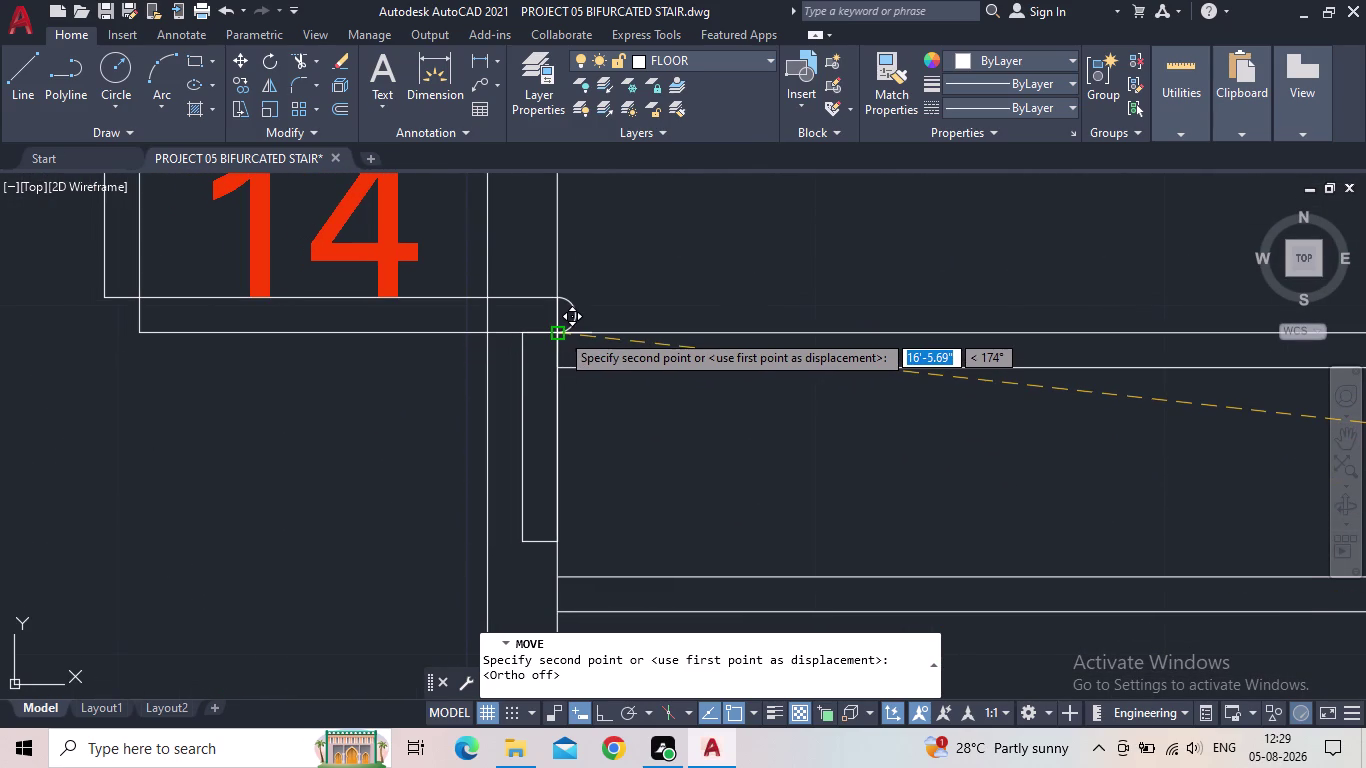
scroll(up, 3)
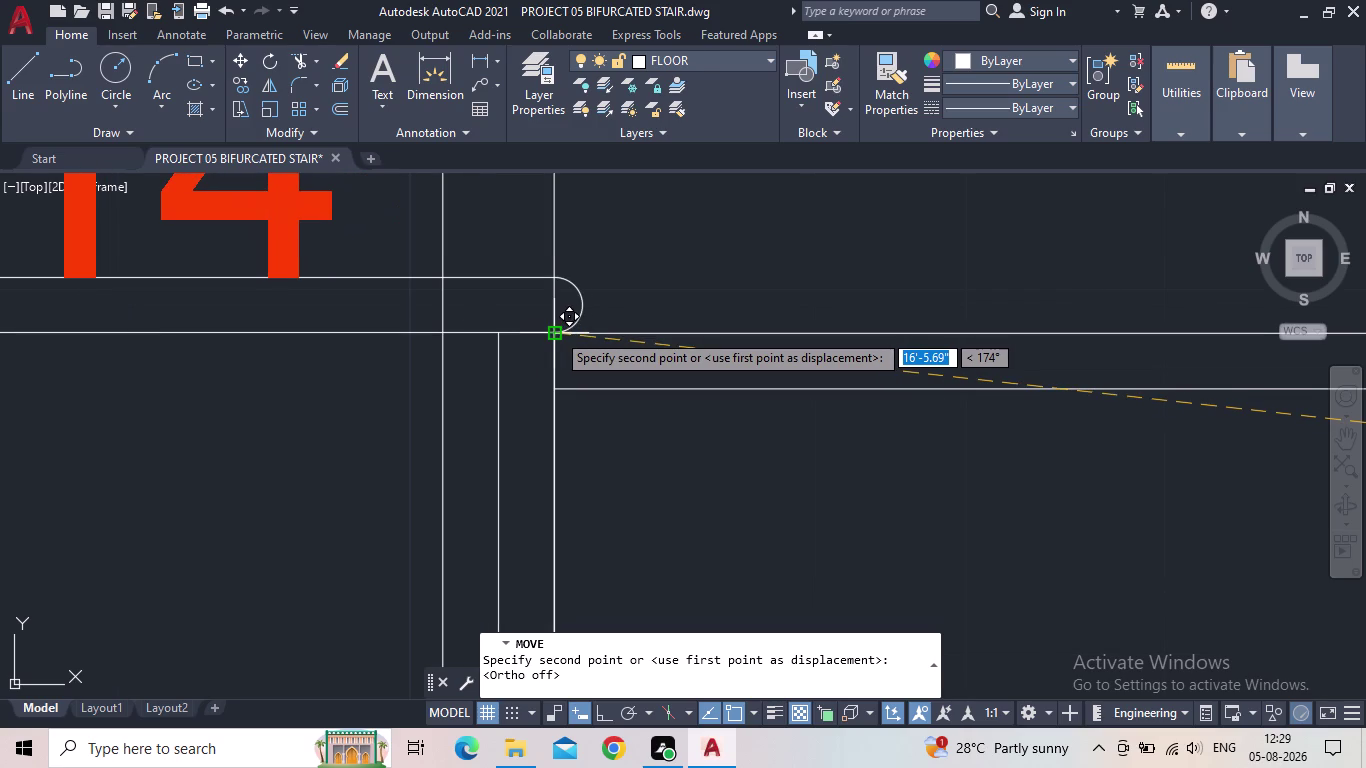
scroll(down, 3)
scroll(down, 3)
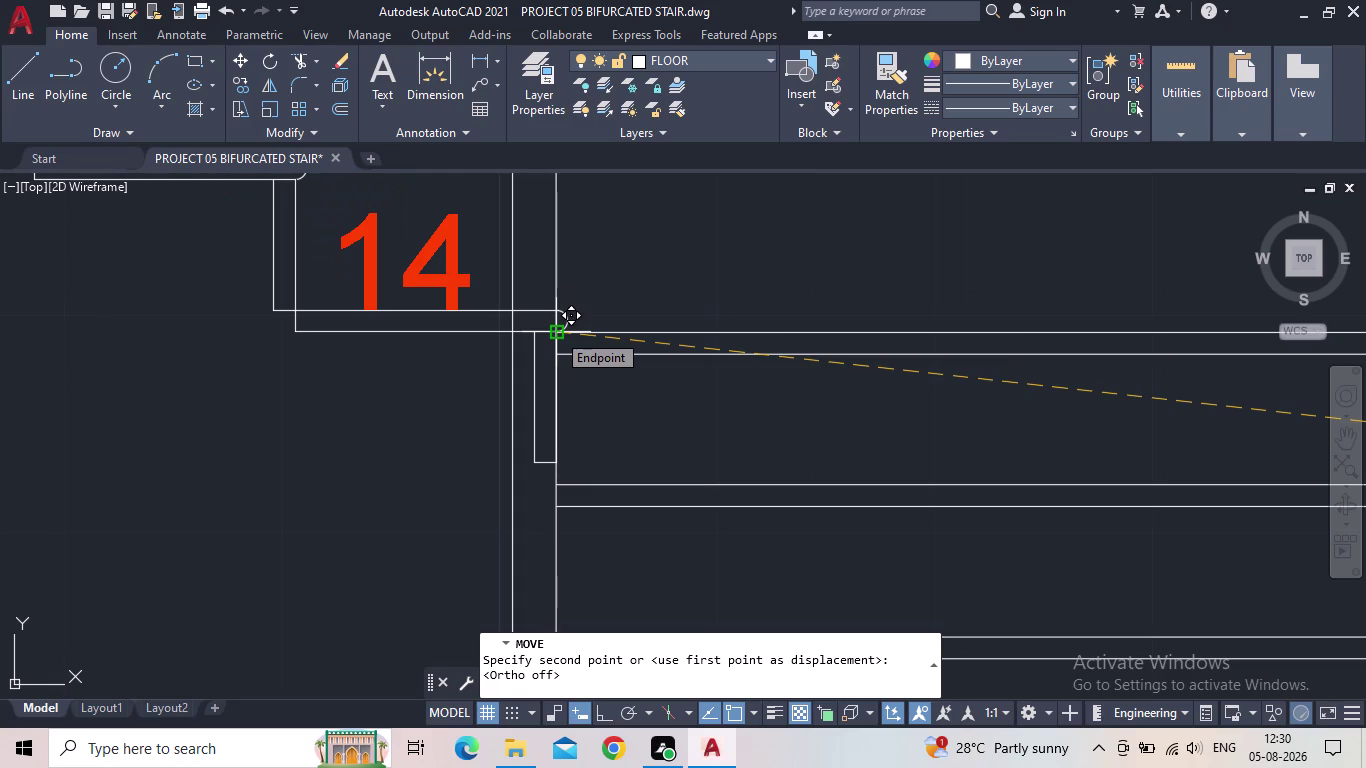
click(556, 332)
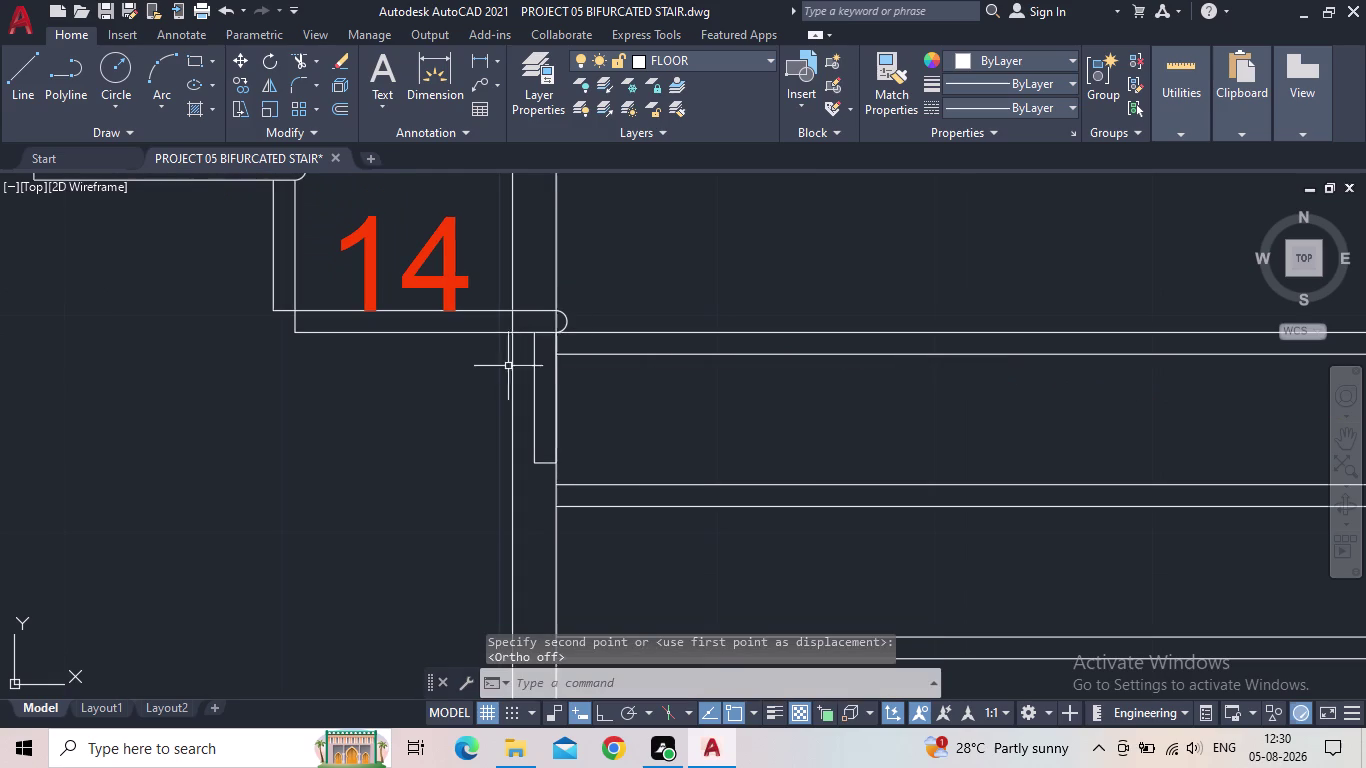
Erase the three lines of the narrow post outline under tread 14.
scroll(up, 3)
click(536, 385)
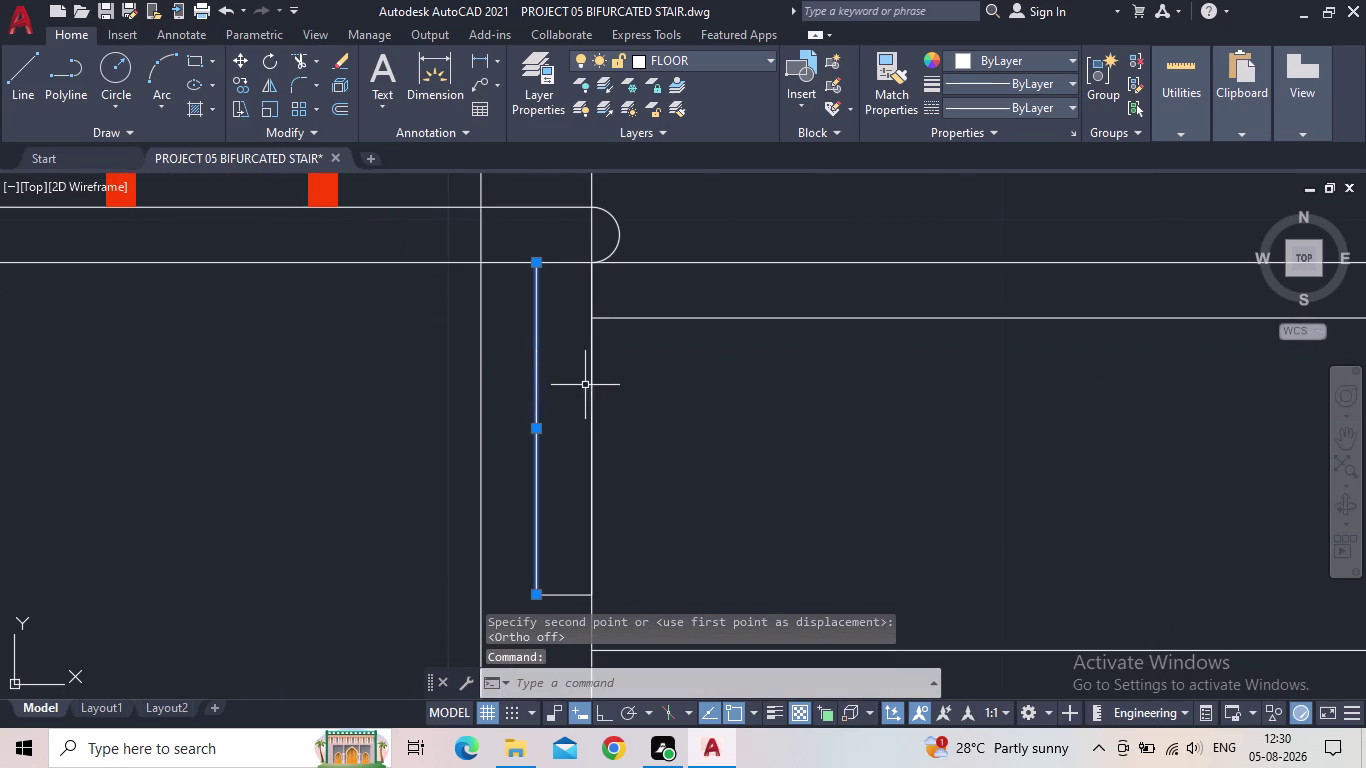
click(566, 594)
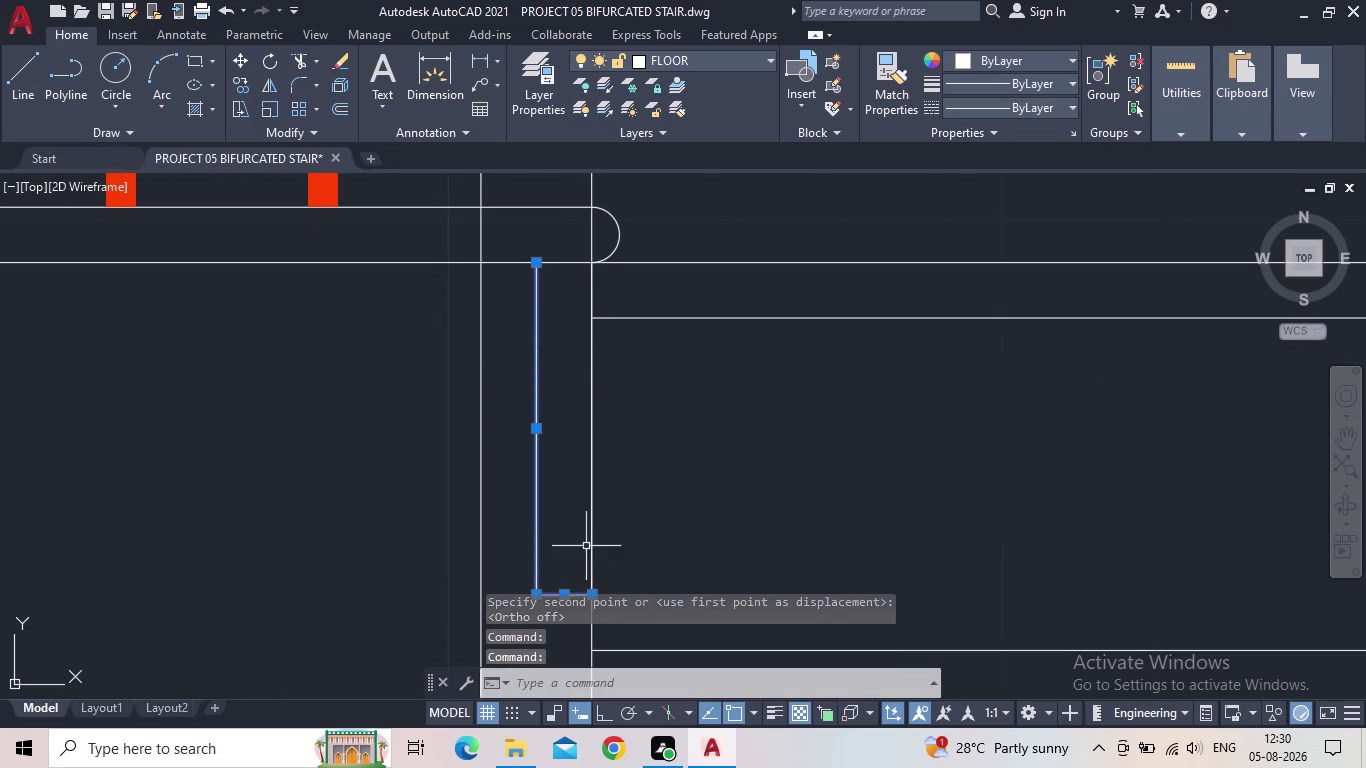
click(591, 527)
key(Delete)
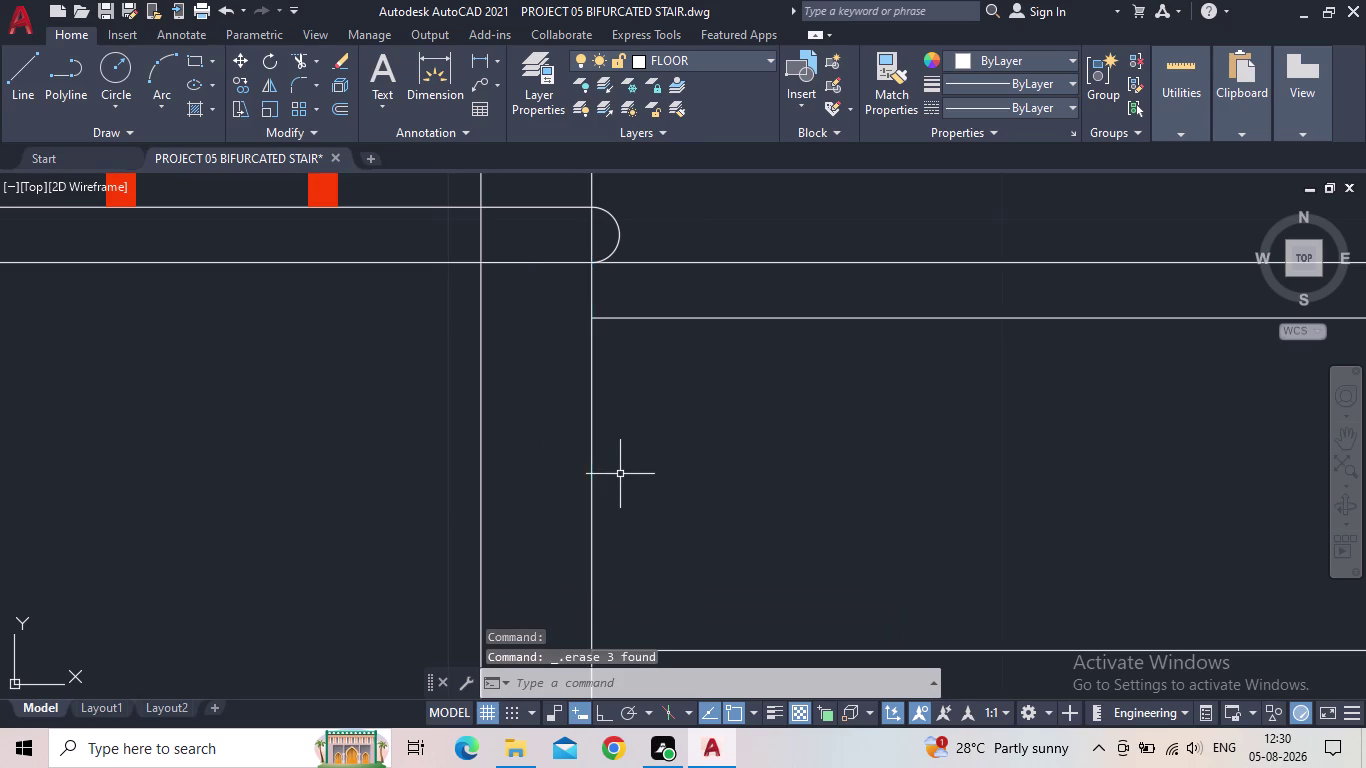
Zoom out to review the overall stair plan, then undo the last operation.
scroll(down, 3)
scroll(down, 3)
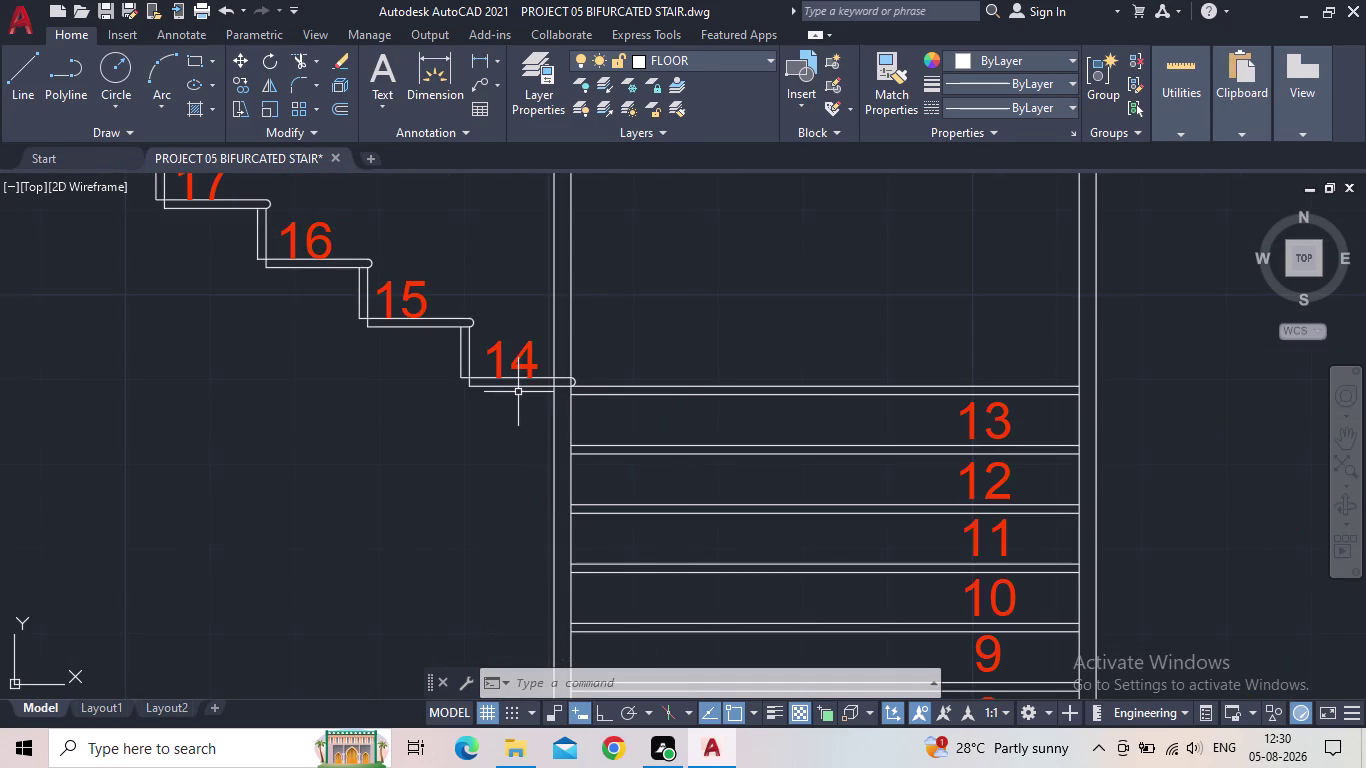
scroll(down, 3)
scroll(down, 3)
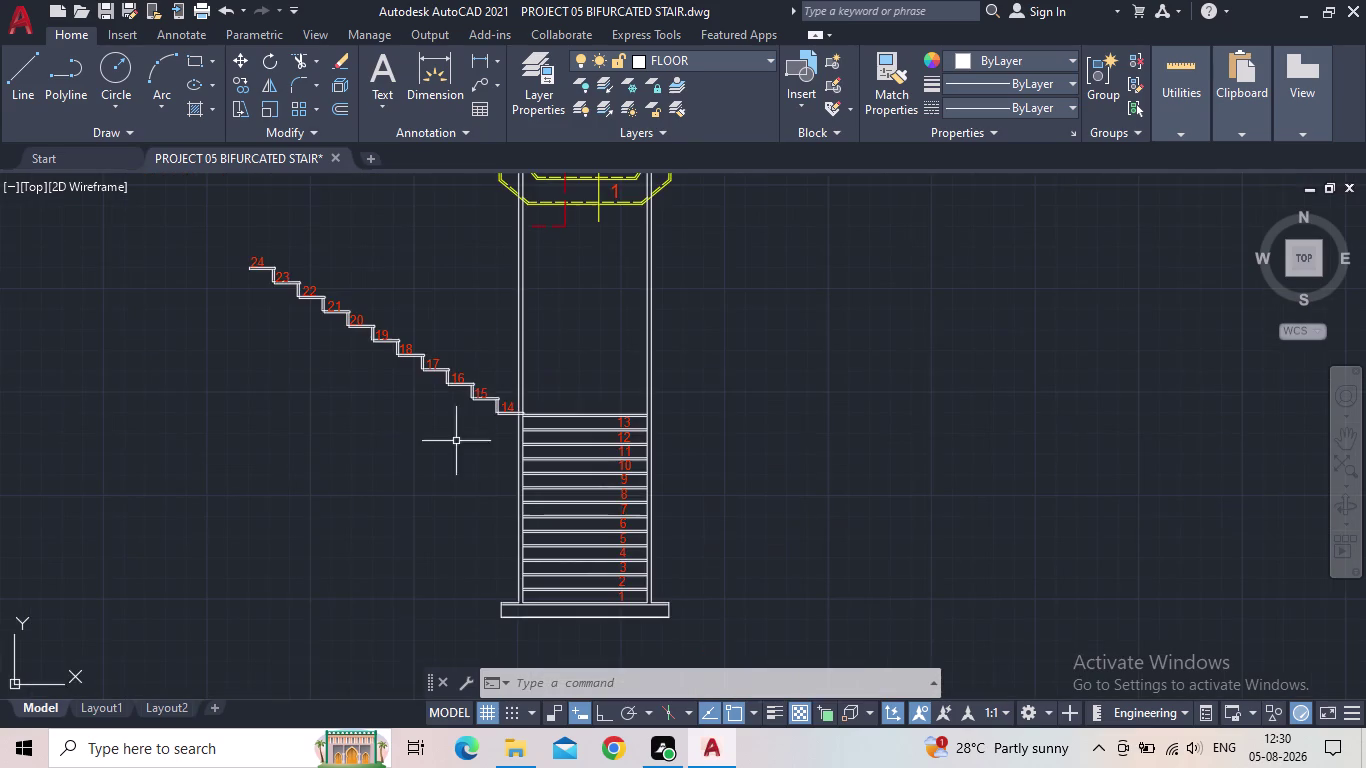
middle_drag(403, 440, 448, 541)
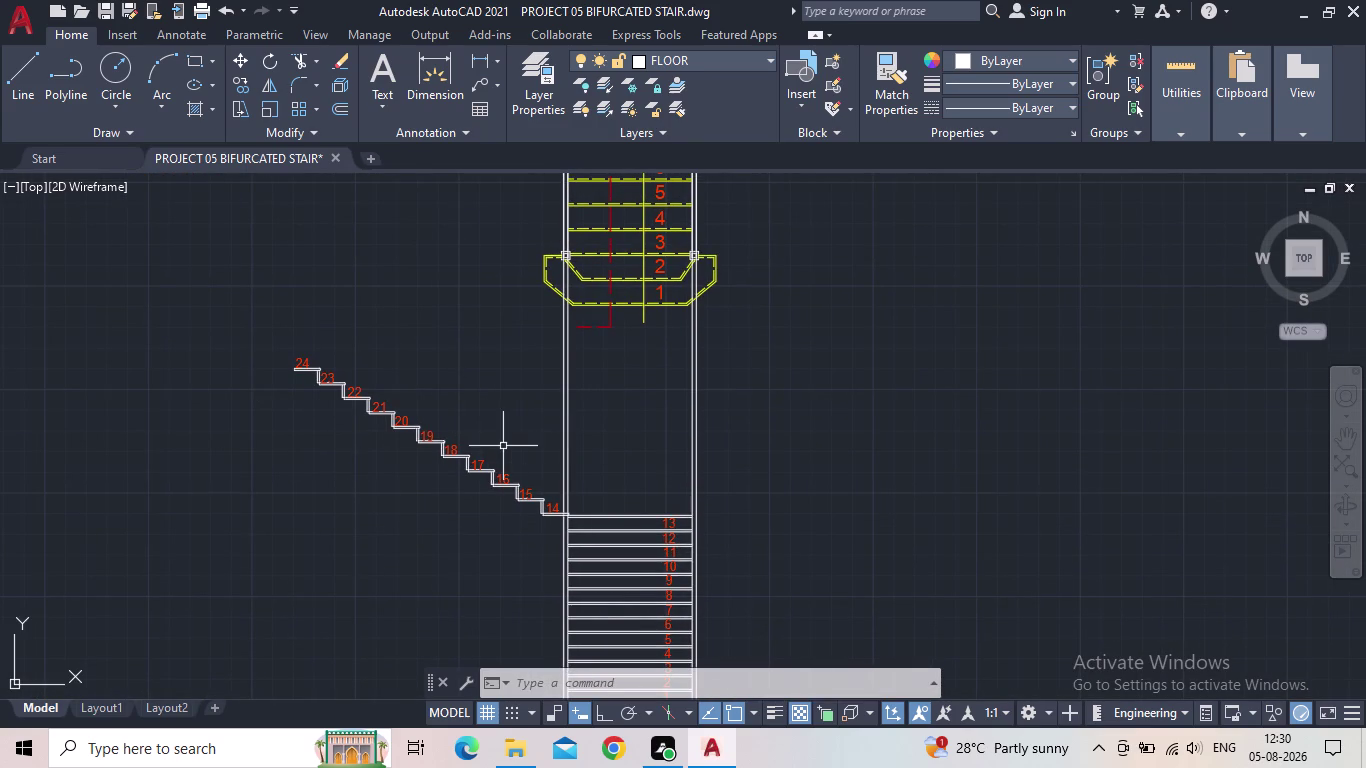
middle_drag(503, 446, 544, 378)
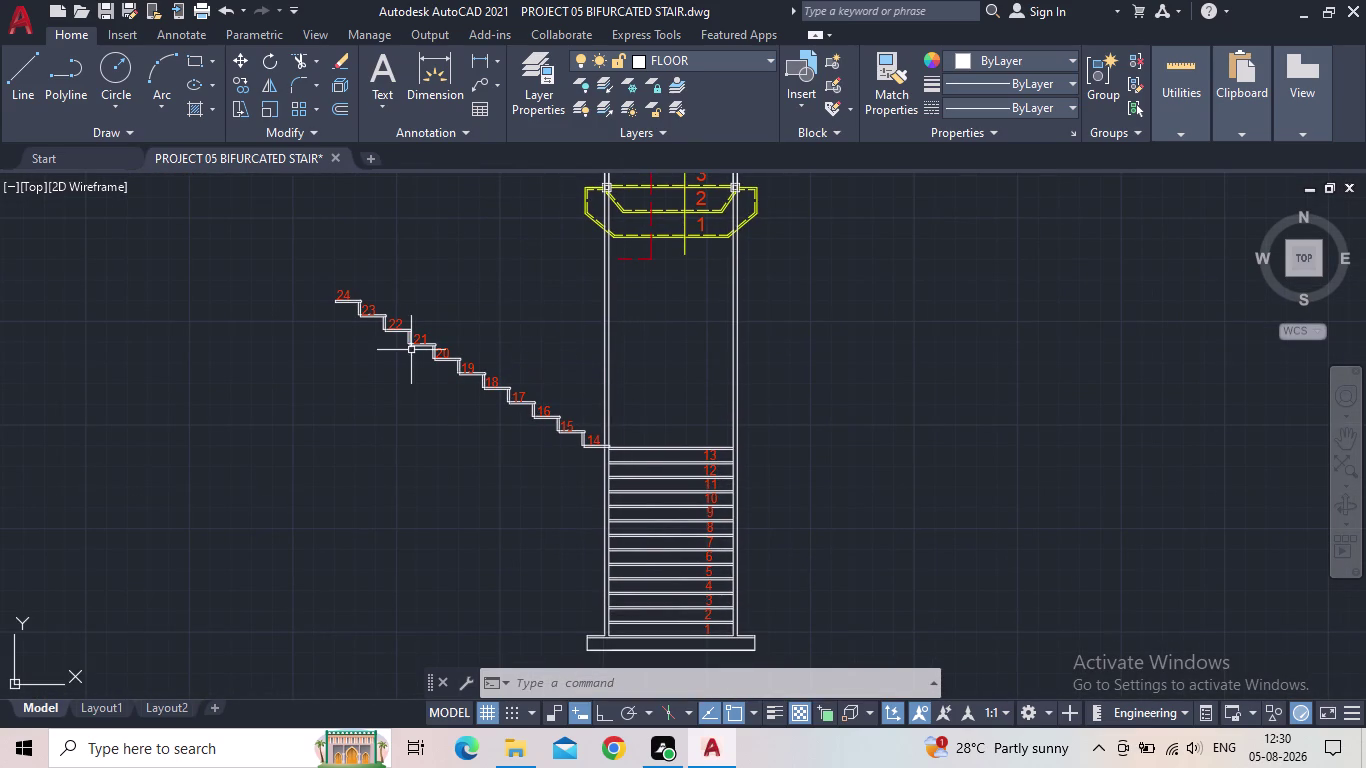
scroll(up, 3)
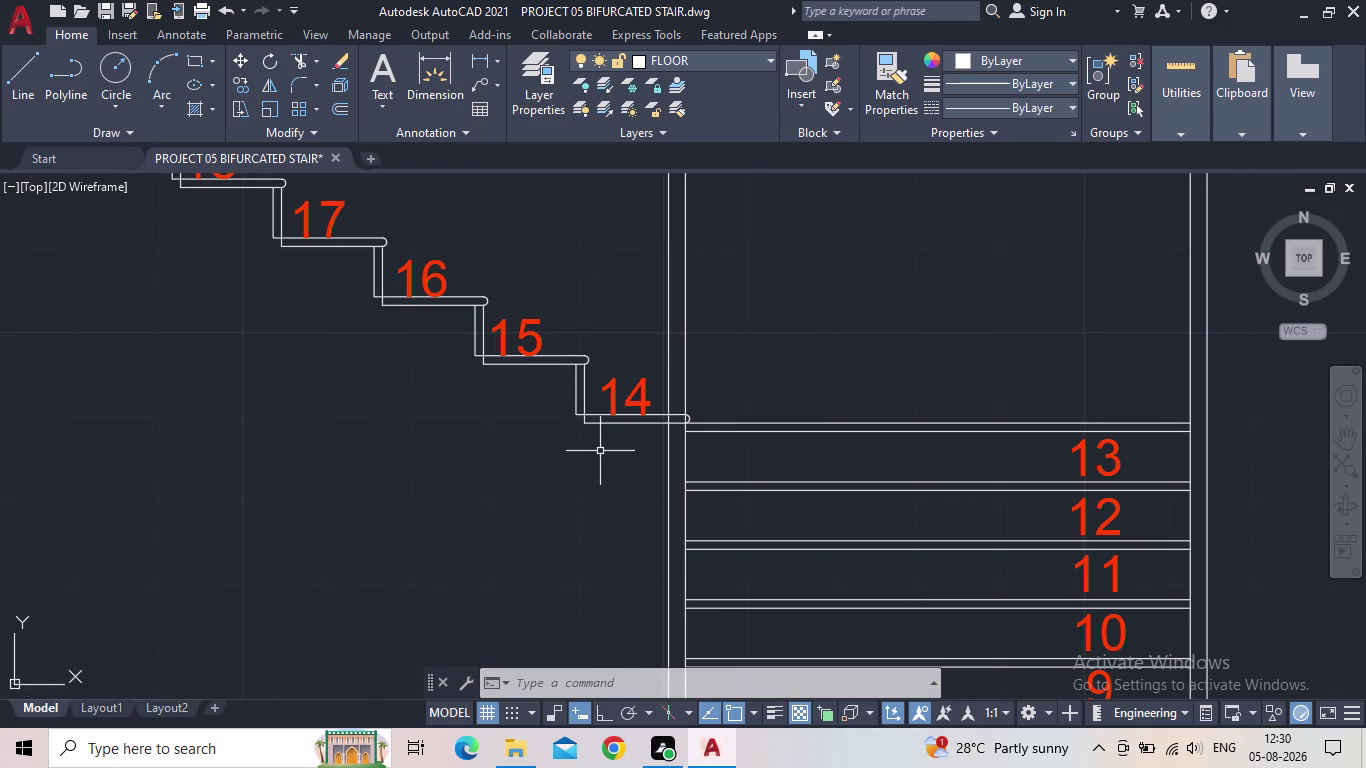
scroll(up, 3)
scroll(up, 3)
scroll(down, 3)
scroll(up, 3)
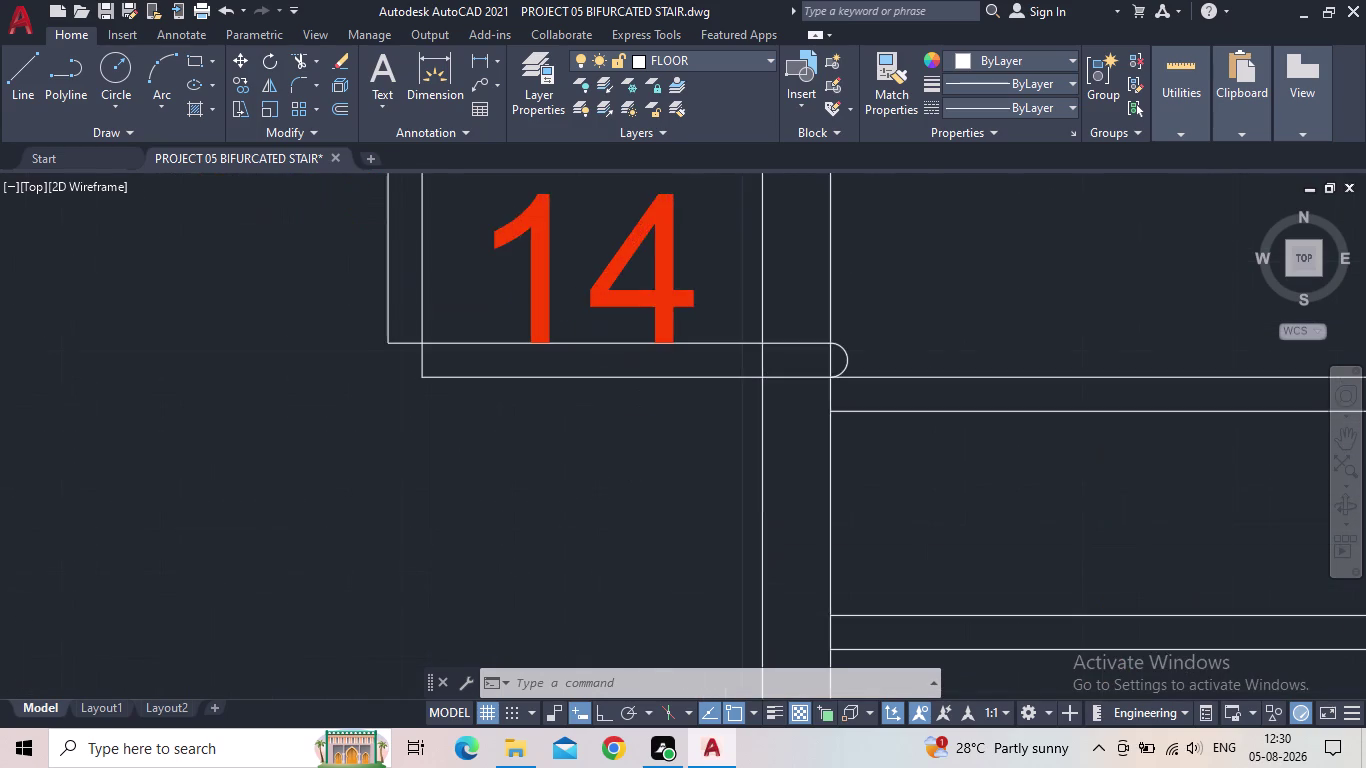
scroll(up, 3)
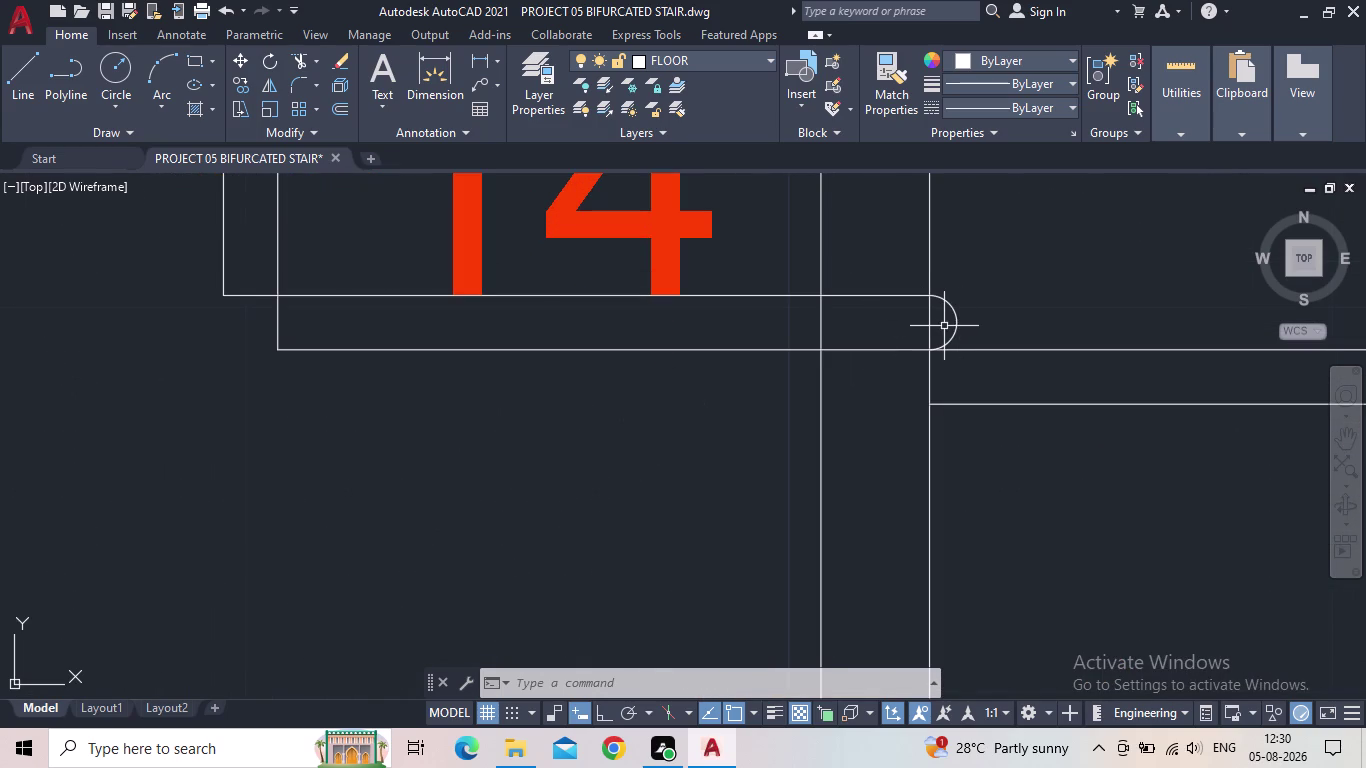
click(224, 11)
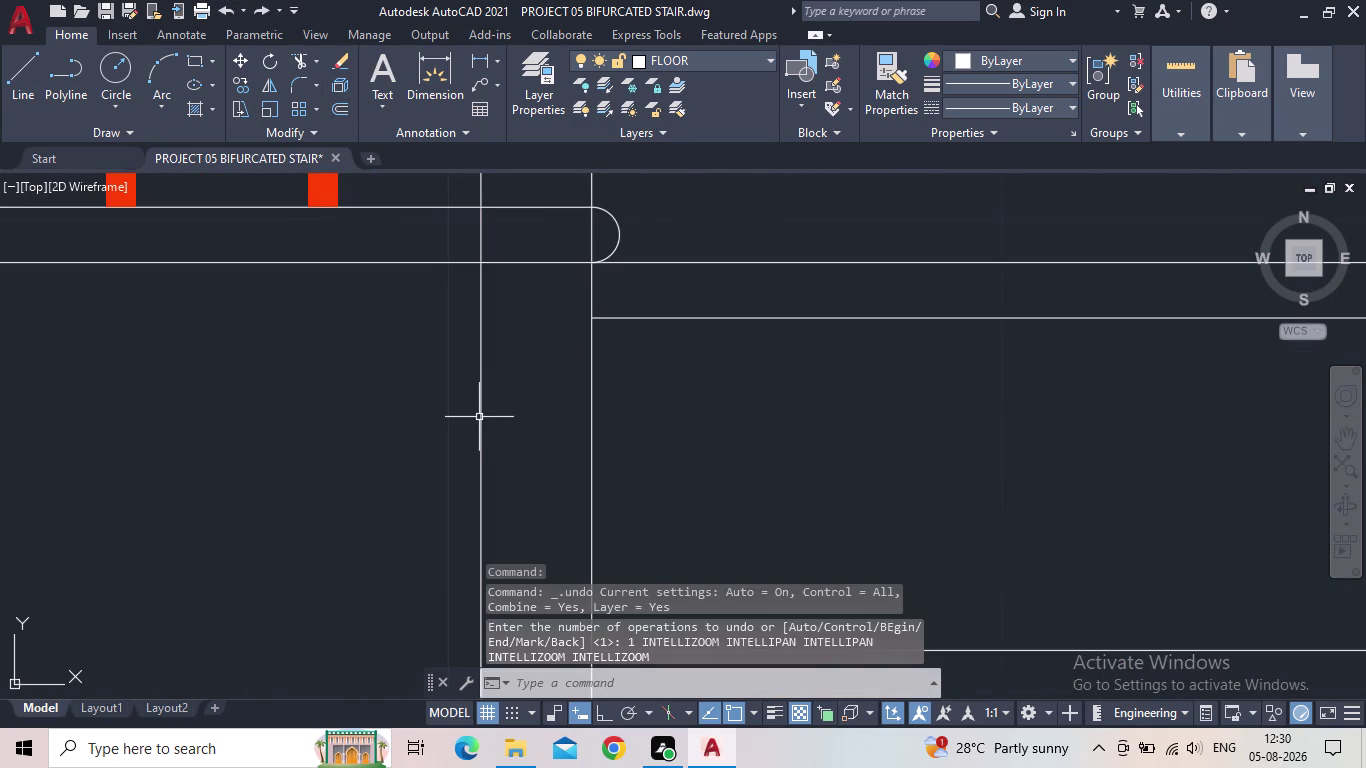
Restore the erased post lines and select the post's two vertical edges and bottom edge.
click(224, 13)
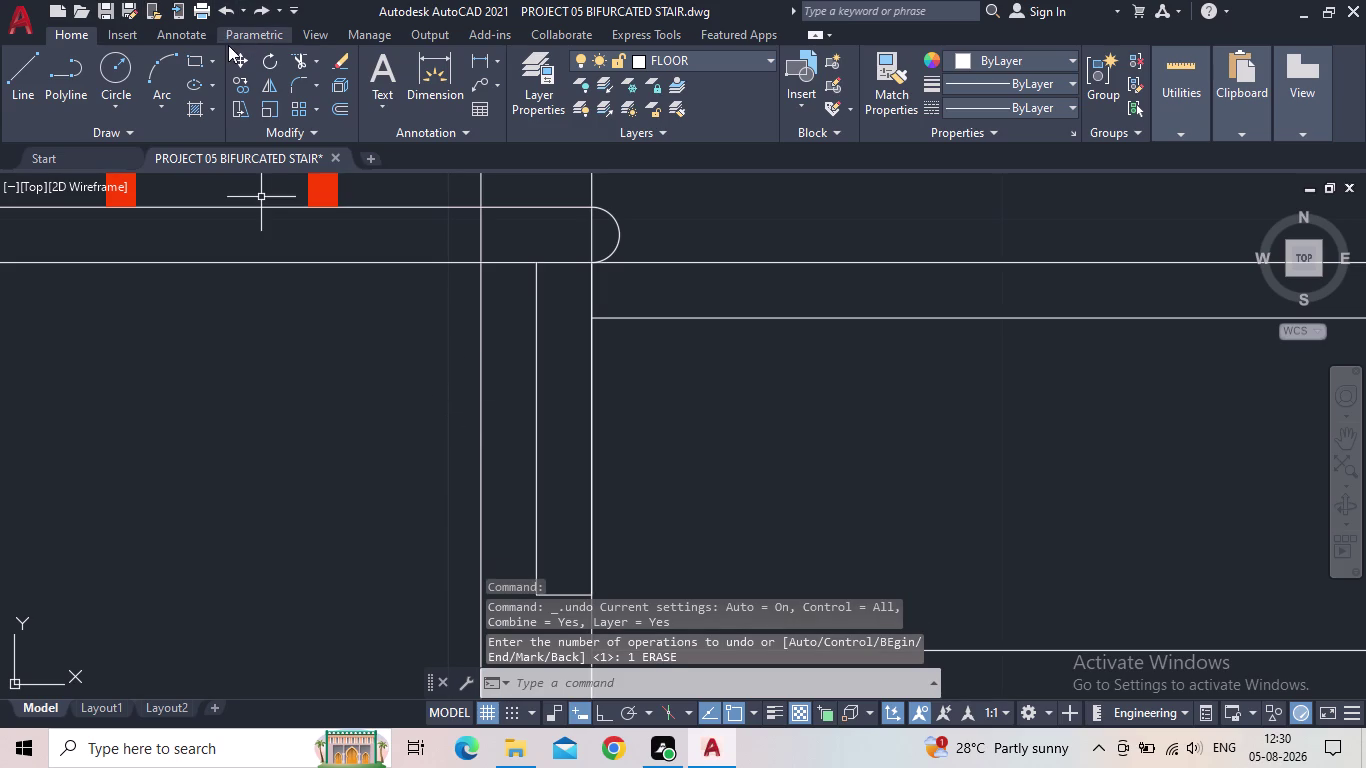
click(537, 392)
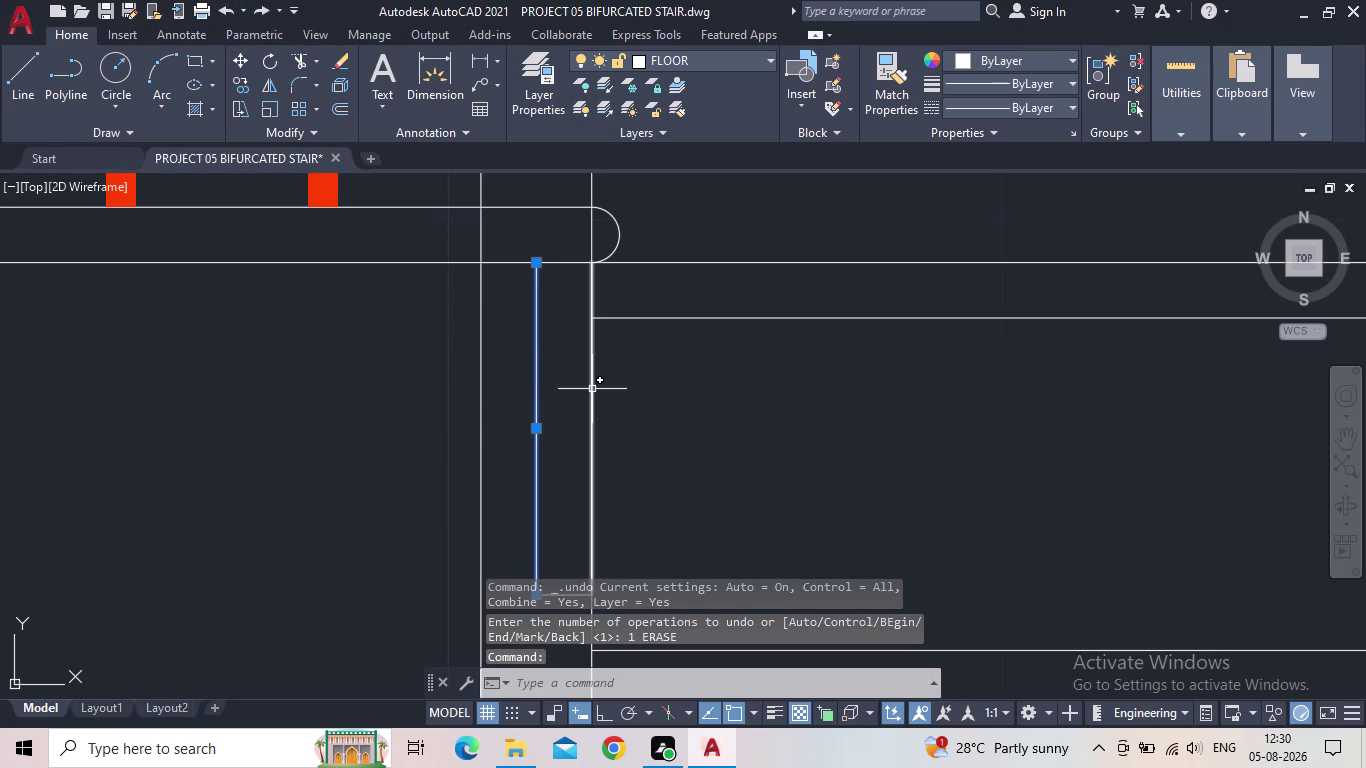
click(593, 389)
scroll(down, 3)
middle_drag(607, 388, 616, 338)
scroll(up, 3)
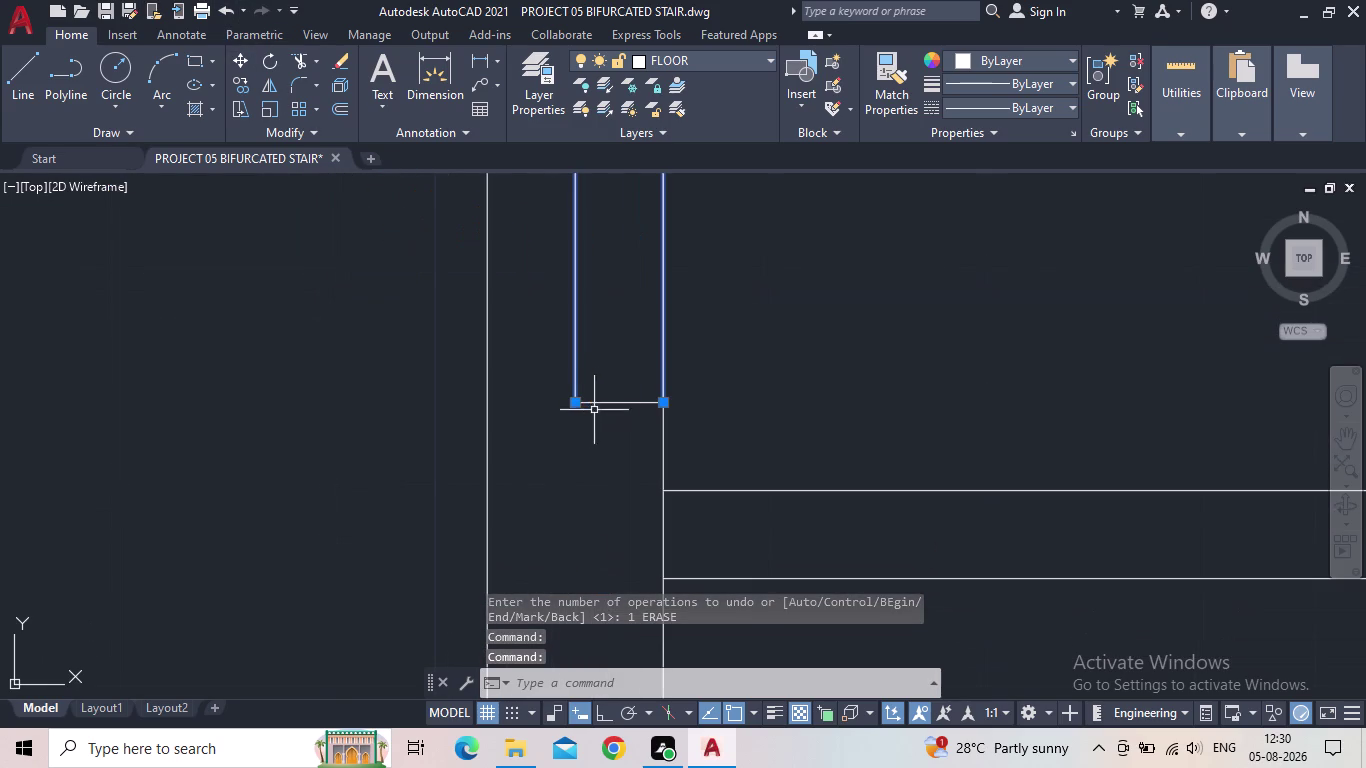
click(607, 405)
Add the rounded handrail end and tread 14's upper and lower edges to the selection.
scroll(down, 3)
middle_drag(597, 340, 598, 517)
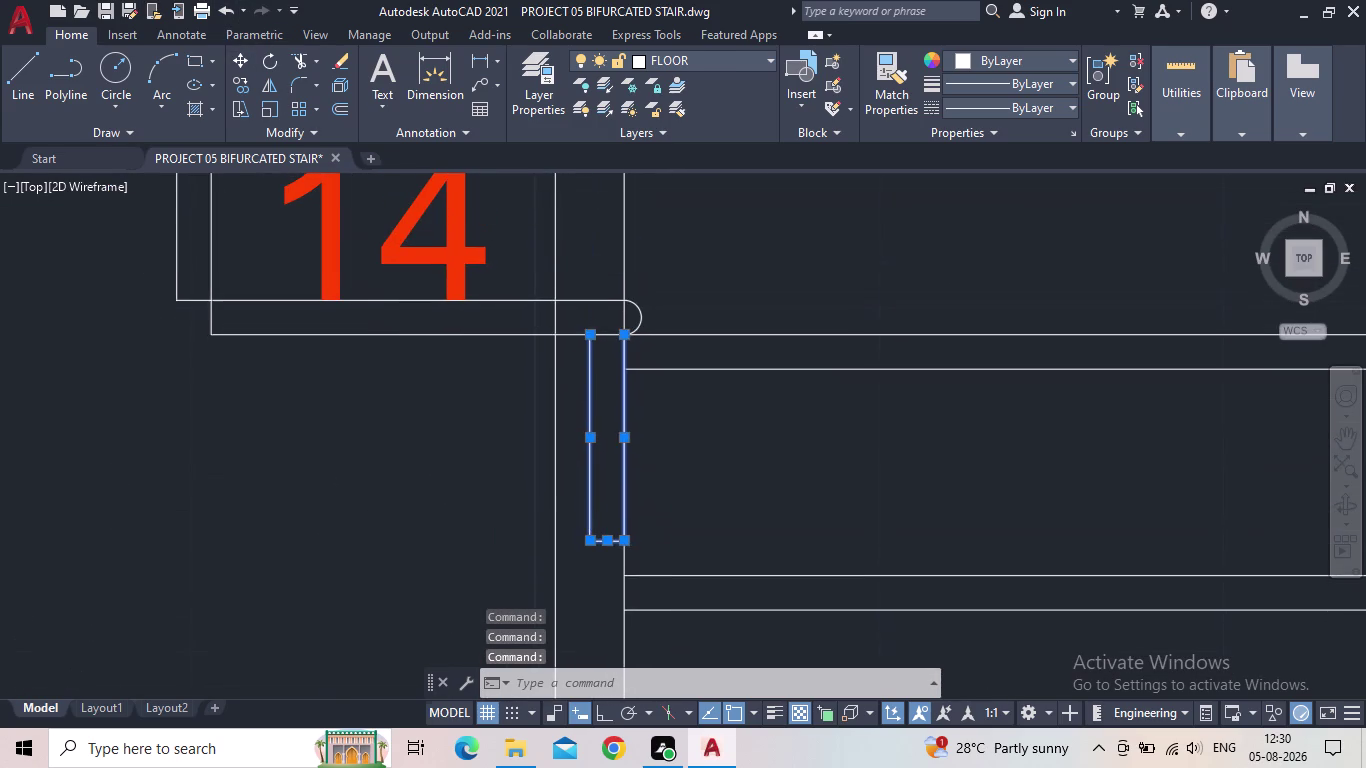
scroll(up, 3)
click(641, 315)
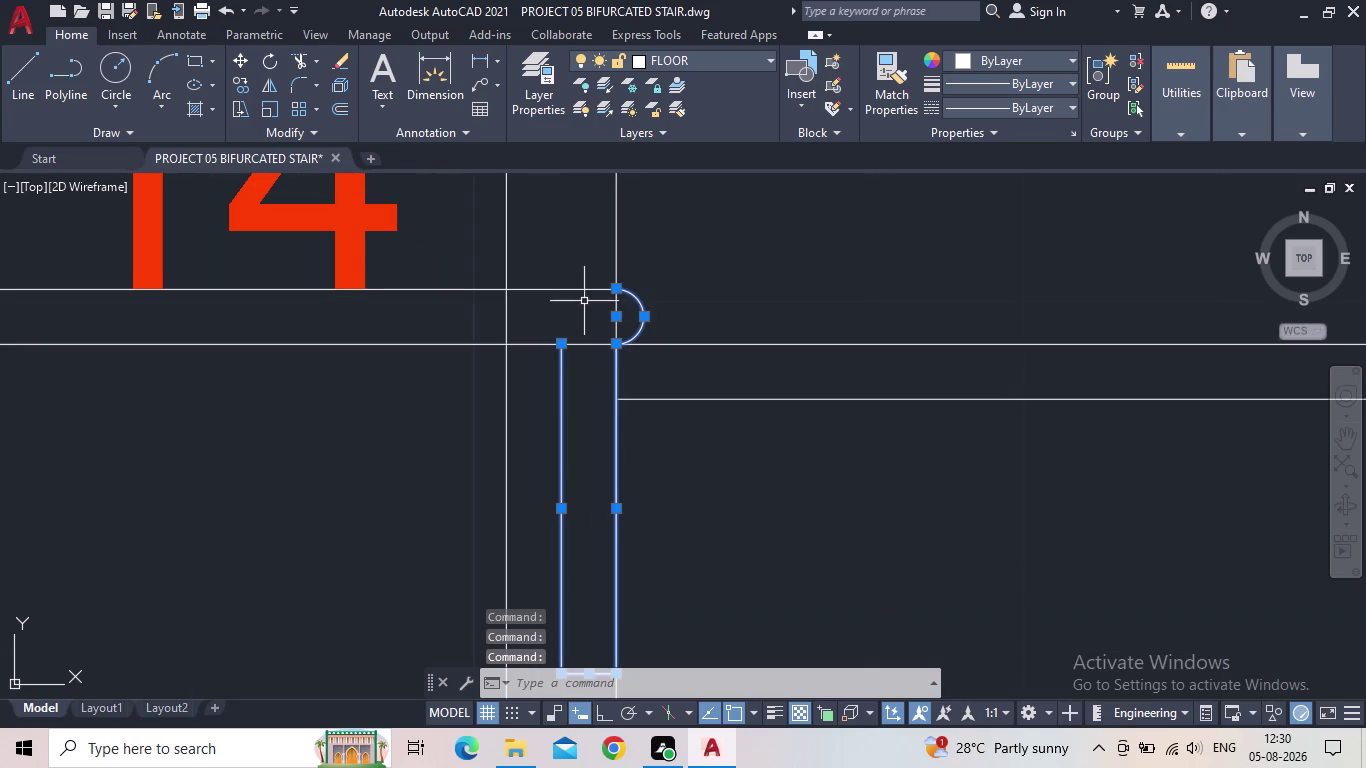
click(580, 288)
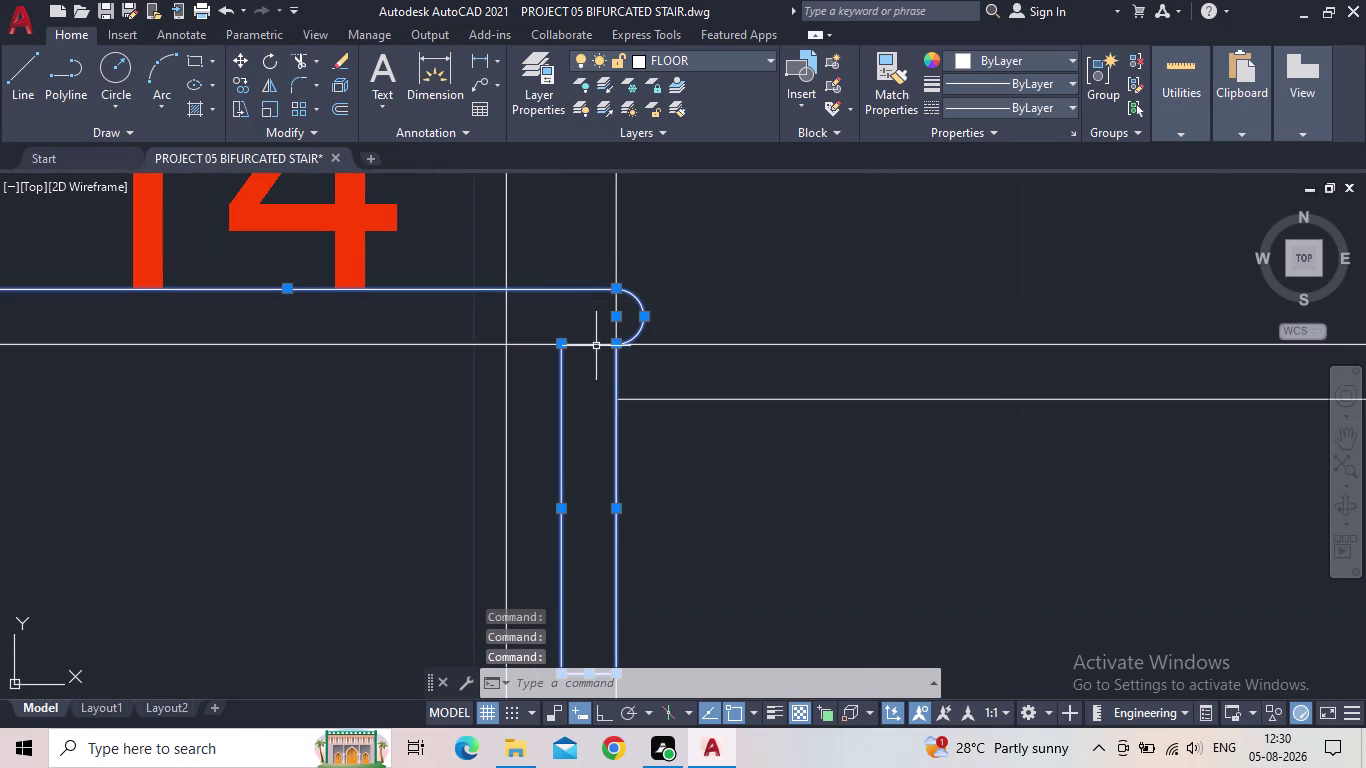
click(596, 346)
scroll(down, 3)
middle_drag(387, 406, 556, 407)
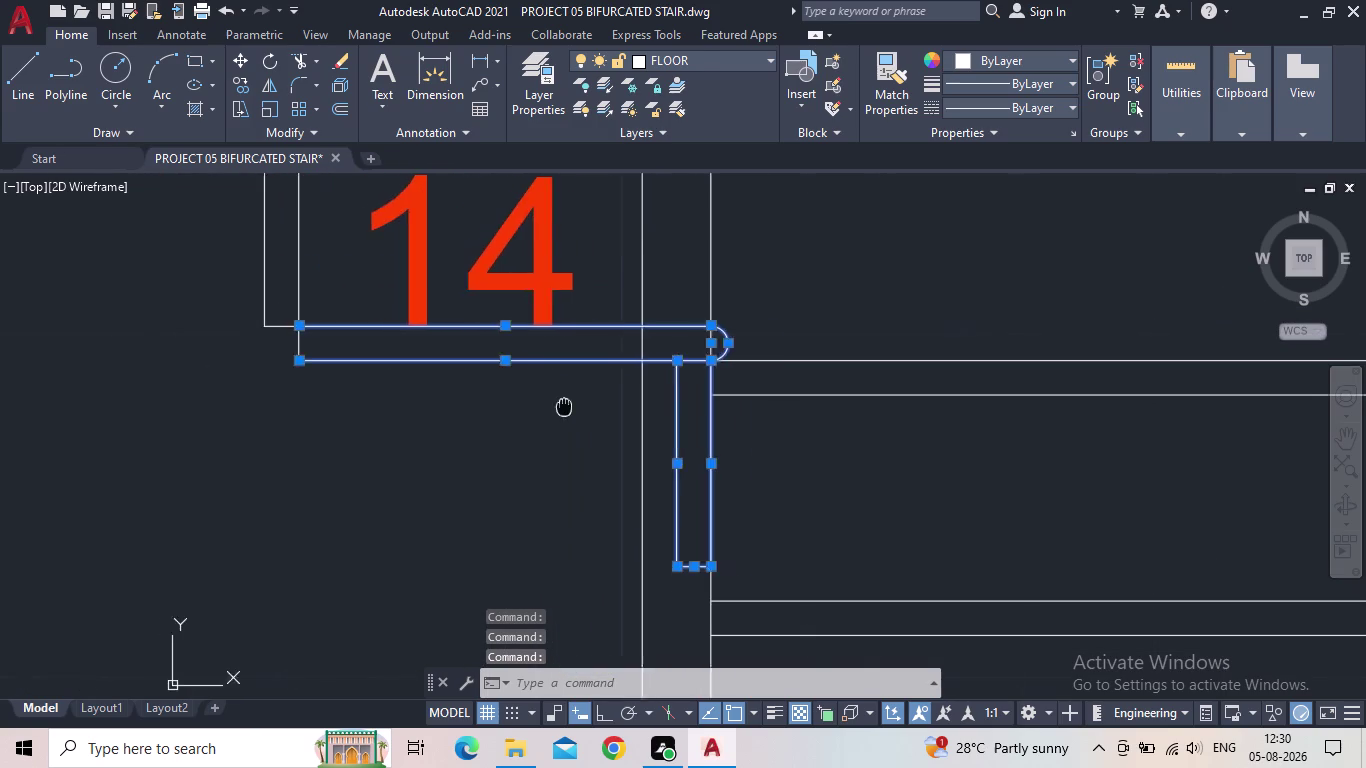
middle_drag(556, 407, 646, 410)
scroll(up, 3)
click(384, 343)
scroll(down, 3)
middle_drag(425, 390, 520, 444)
click(525, 383)
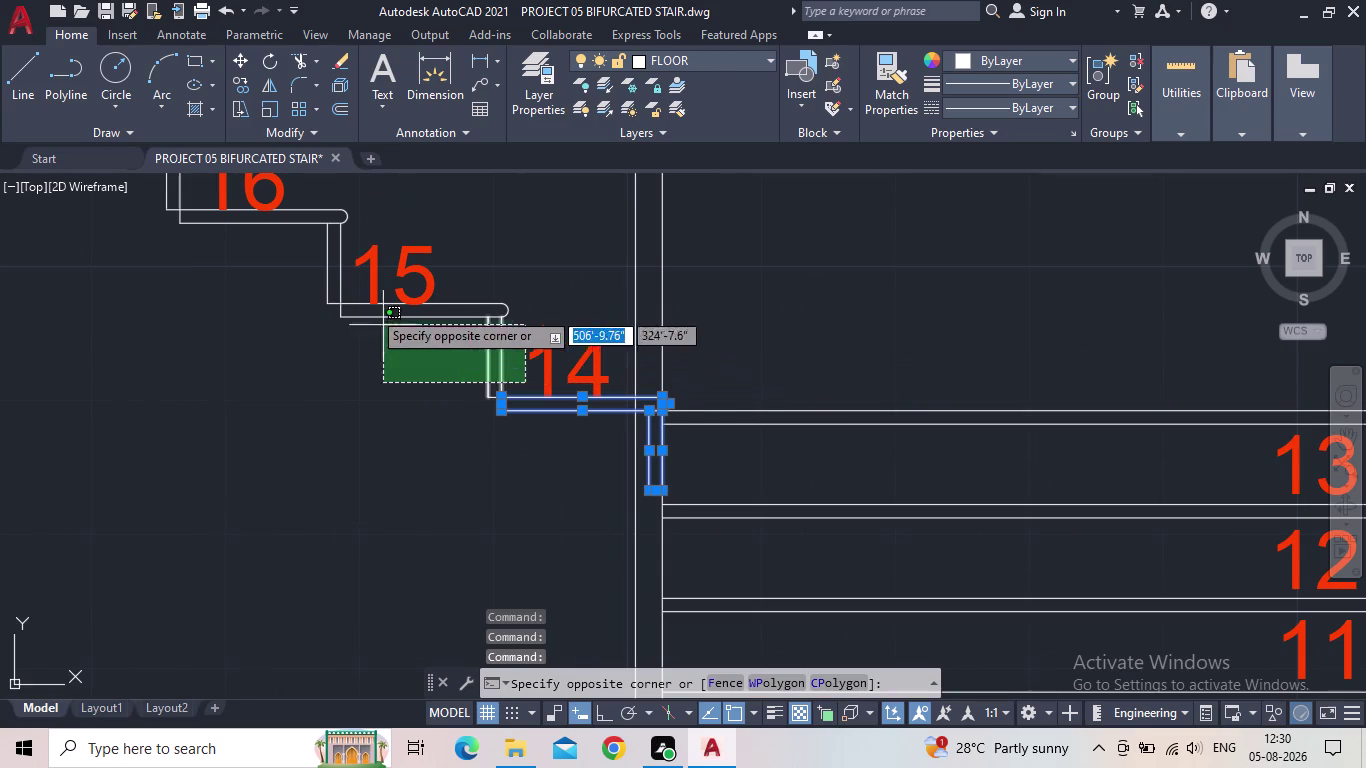
Window-select the left flight's handrail polylines from tread 14 to tread 24.
middle_drag(246, 228, 414, 365)
scroll(down, 3)
scroll(down, 3)
middle_drag(311, 352, 542, 410)
middle_drag(401, 283, 446, 491)
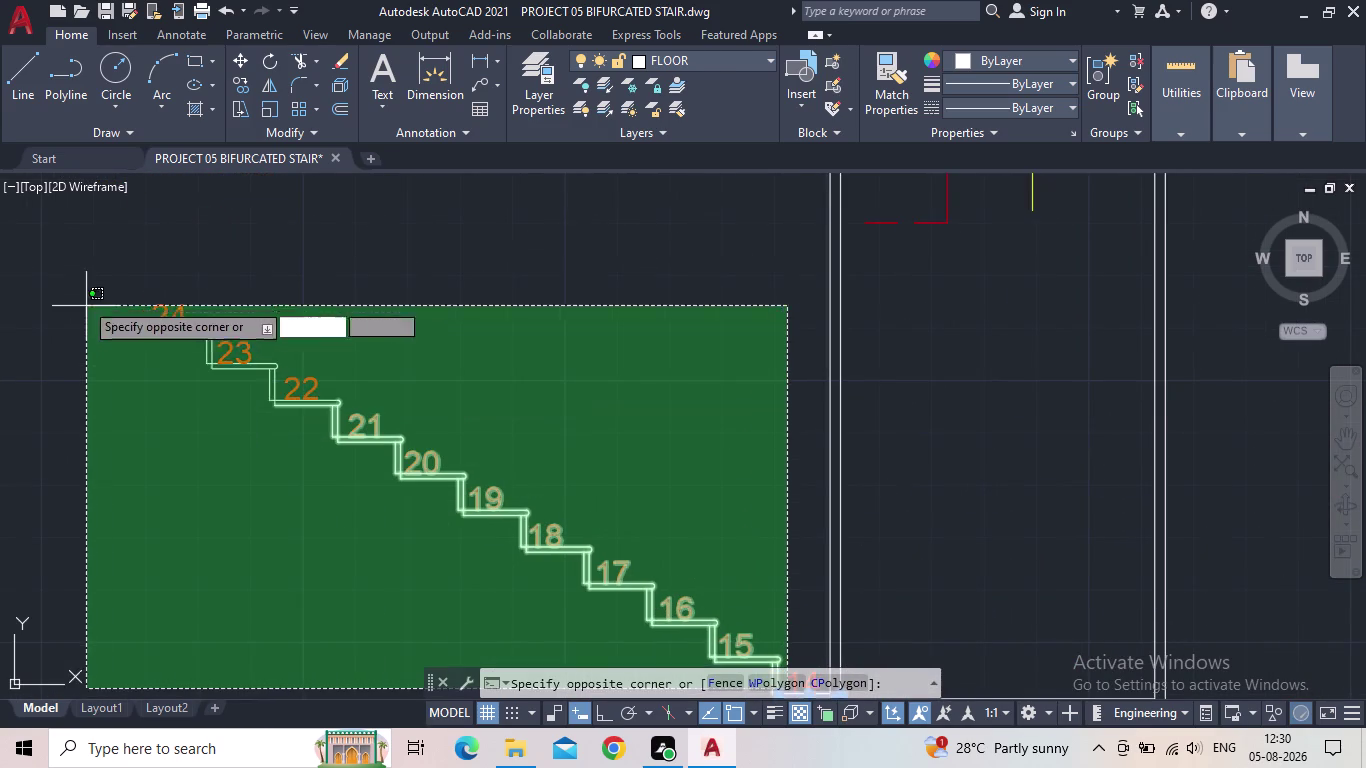
click(80, 274)
scroll(up, 3)
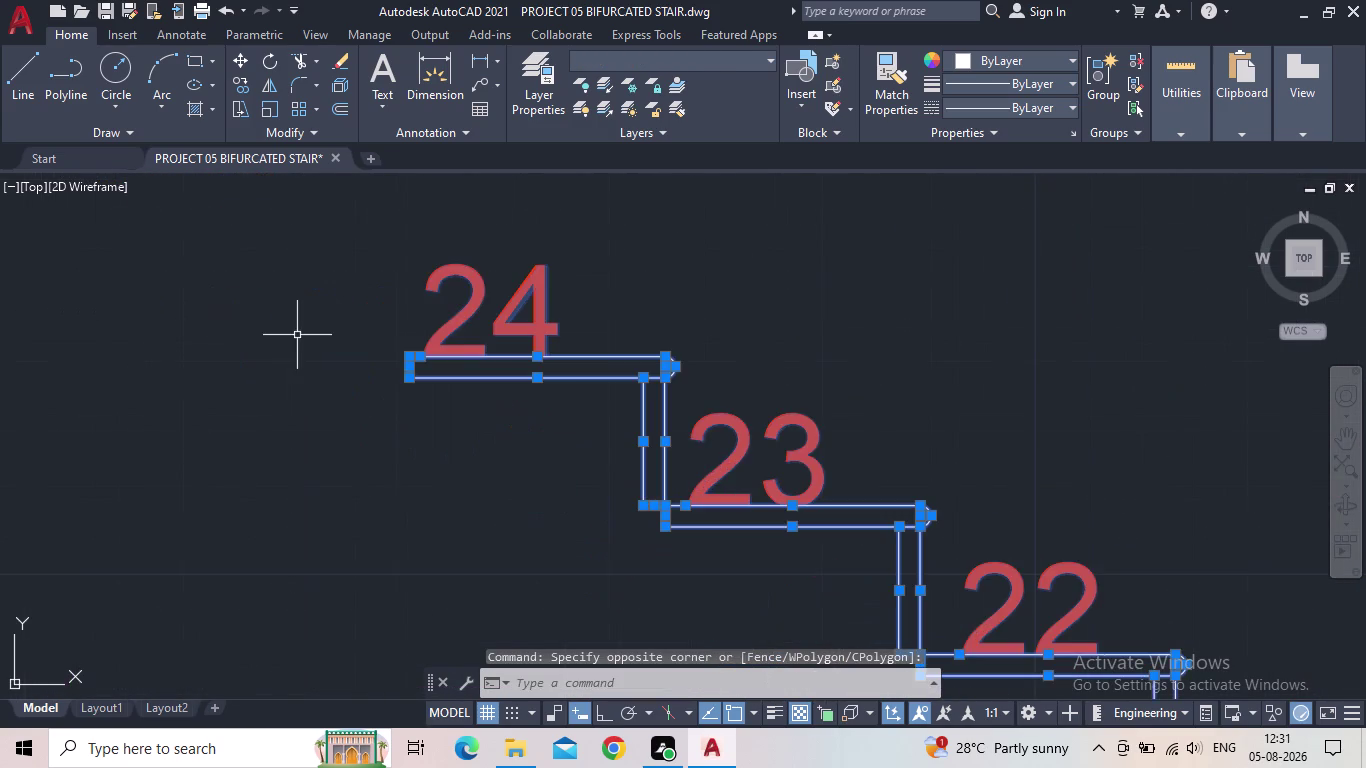
scroll(up, 3)
scroll(down, 3)
middle_drag(496, 497, 0, 252)
scroll(down, 3)
middle_drag(302, 466, 215, 238)
scroll(down, 3)
scroll(up, 3)
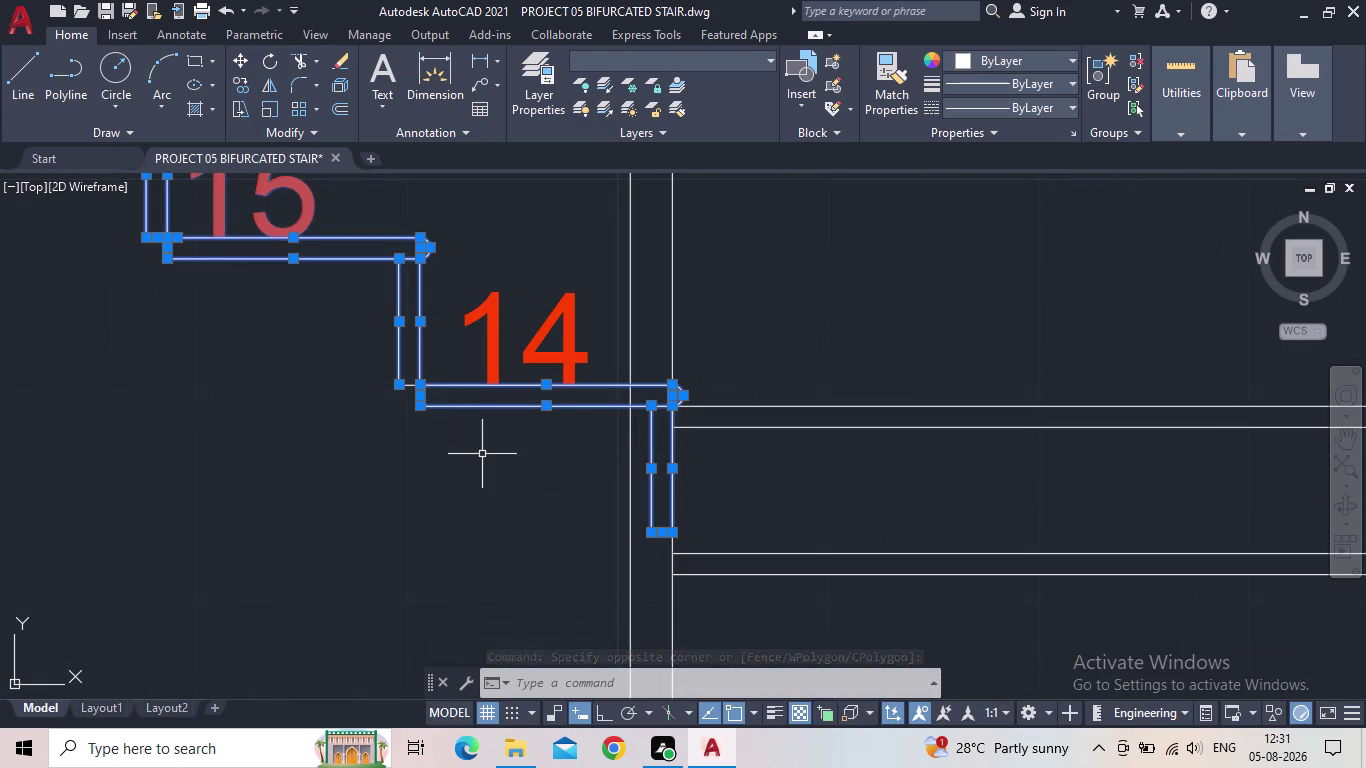
Mirror treads 14–24 with MI about the vertical centre axis, keeping the original.
key(m)
key(i)
key(space)
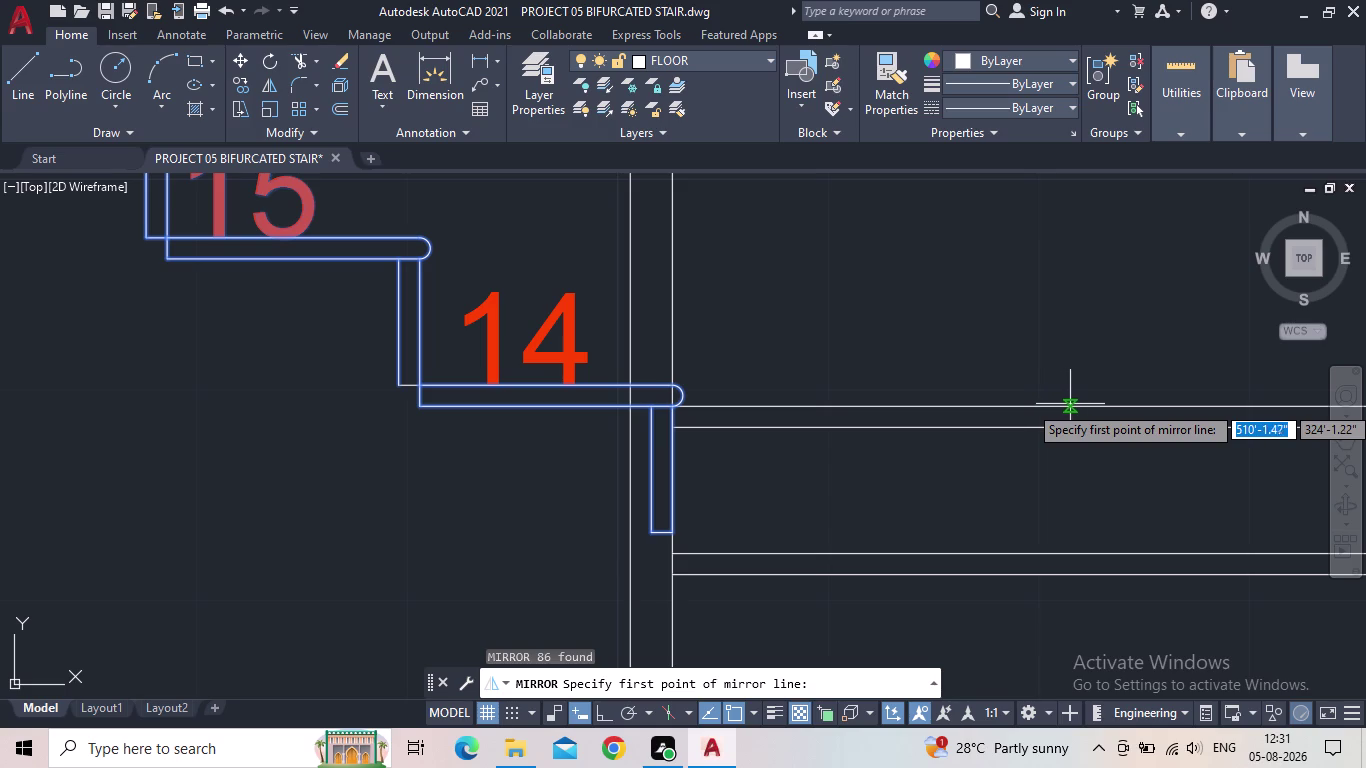
middle_drag(1122, 400, 996, 414)
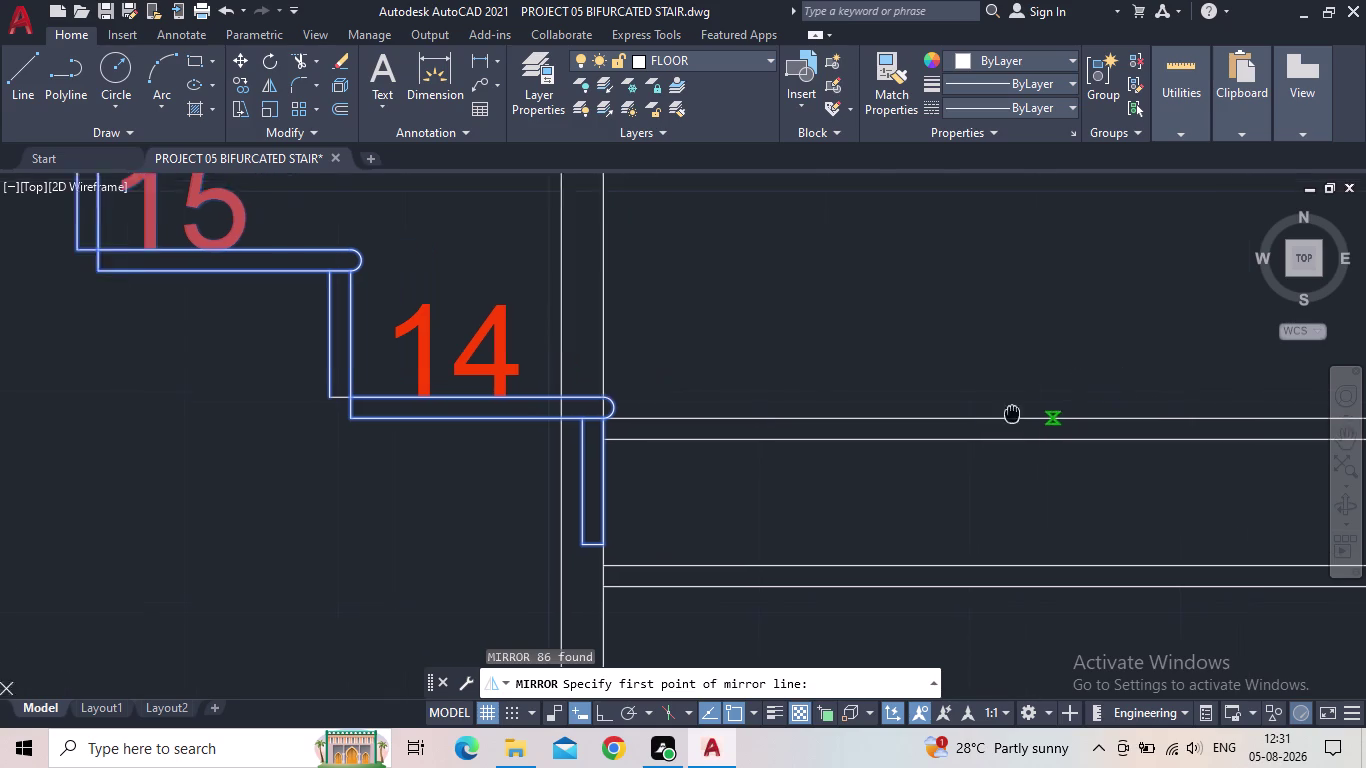
middle_drag(996, 414, 770, 414)
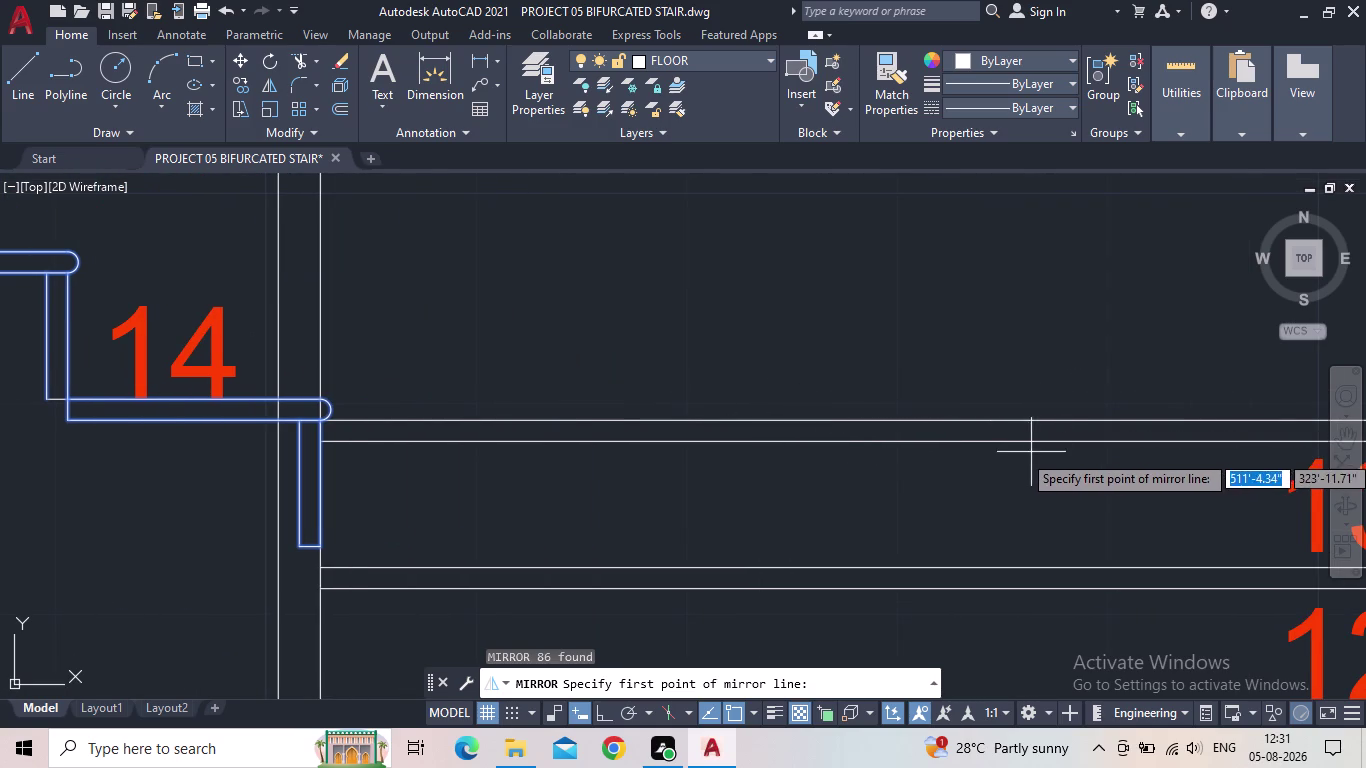
click(948, 443)
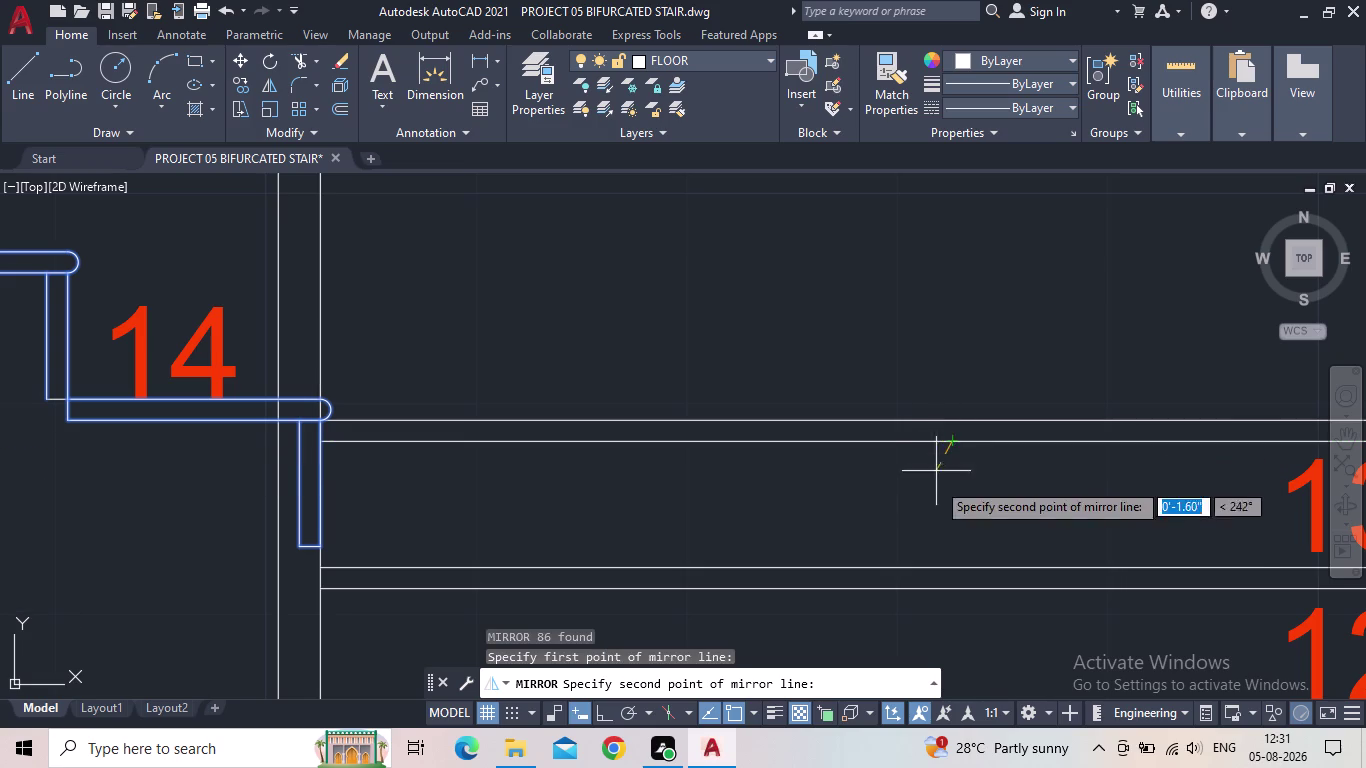
click(607, 713)
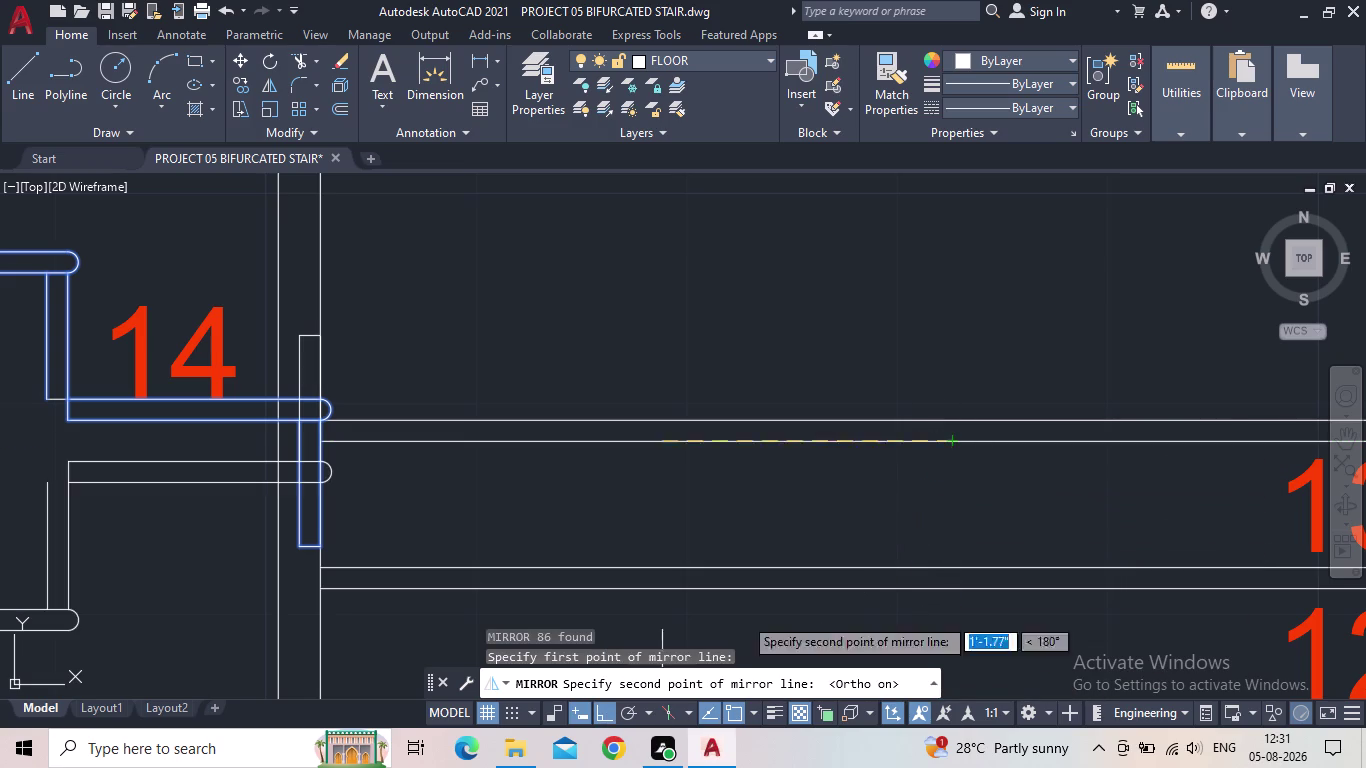
middle_drag(924, 459, 855, 462)
scroll(down, 3)
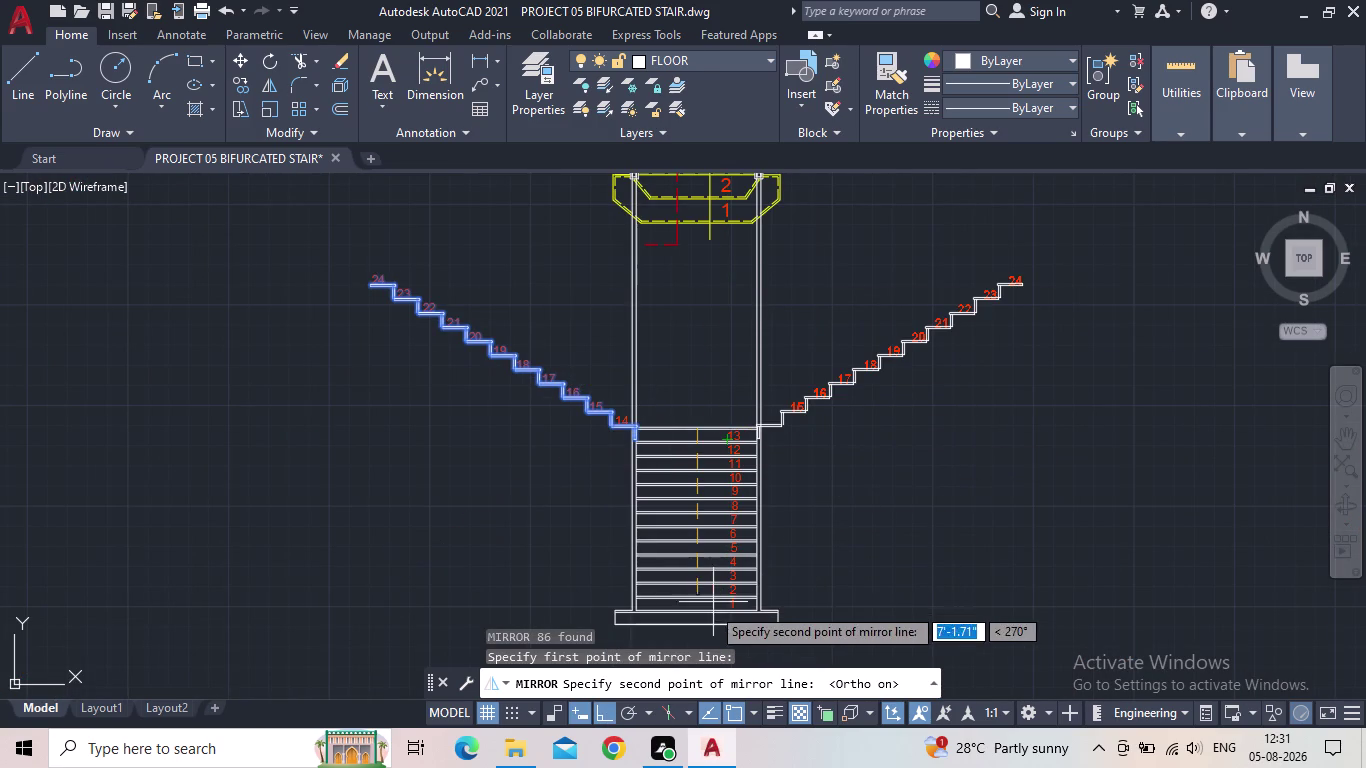
middle_drag(712, 642, 711, 643)
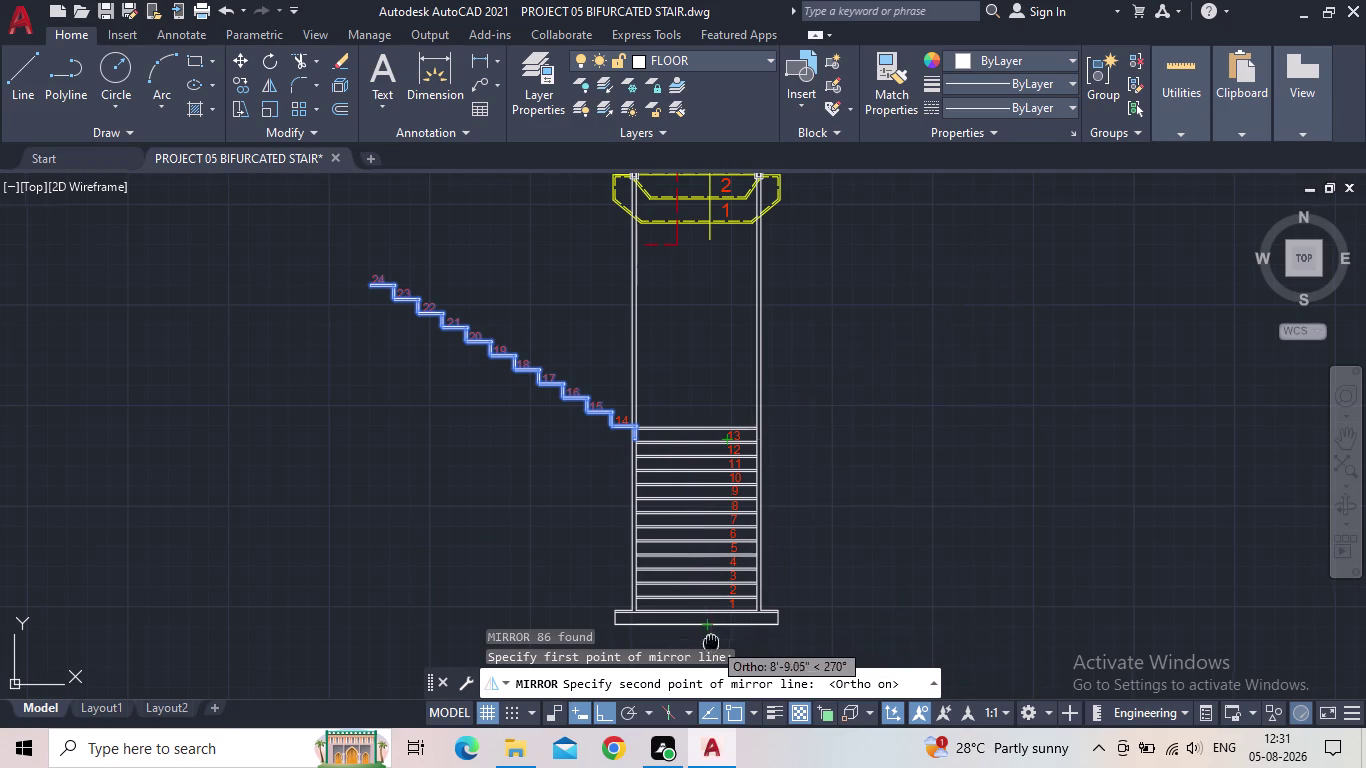
middle_drag(711, 643, 688, 424)
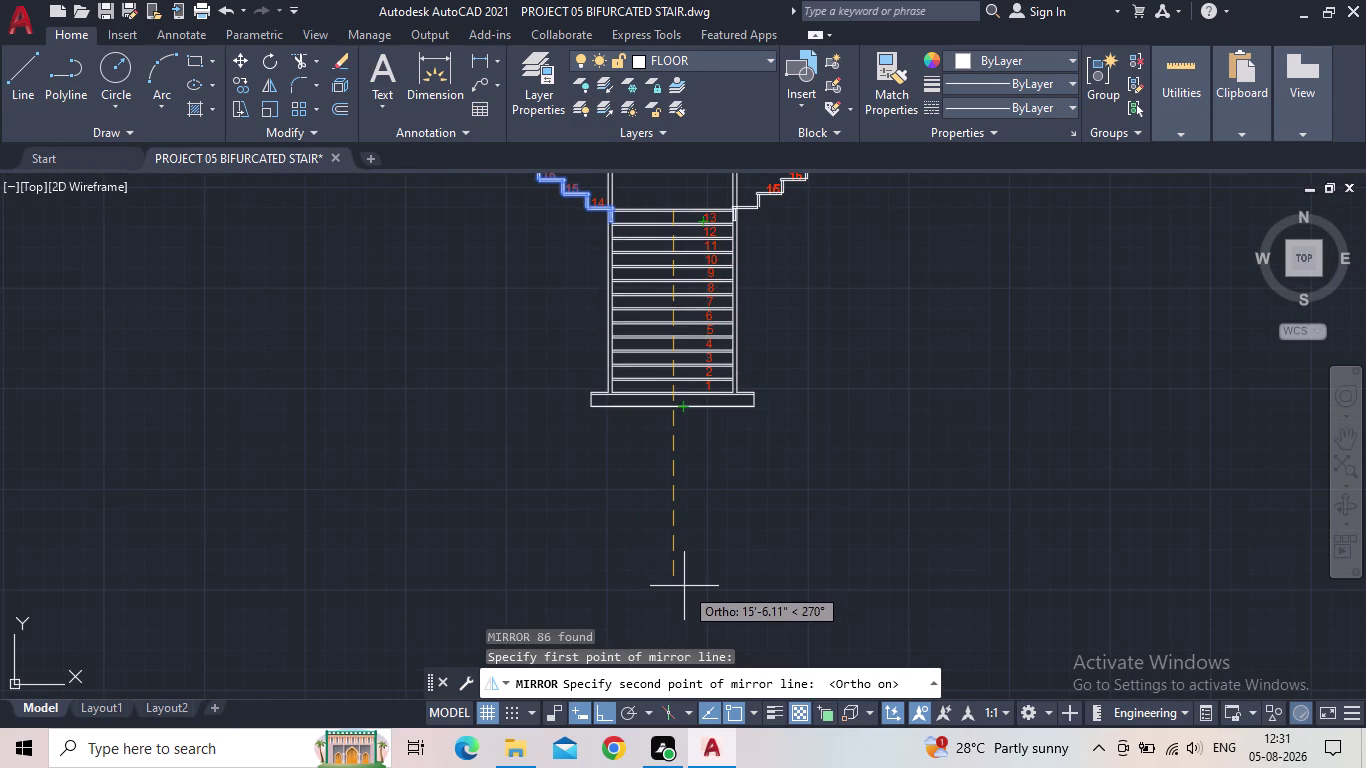
click(684, 586)
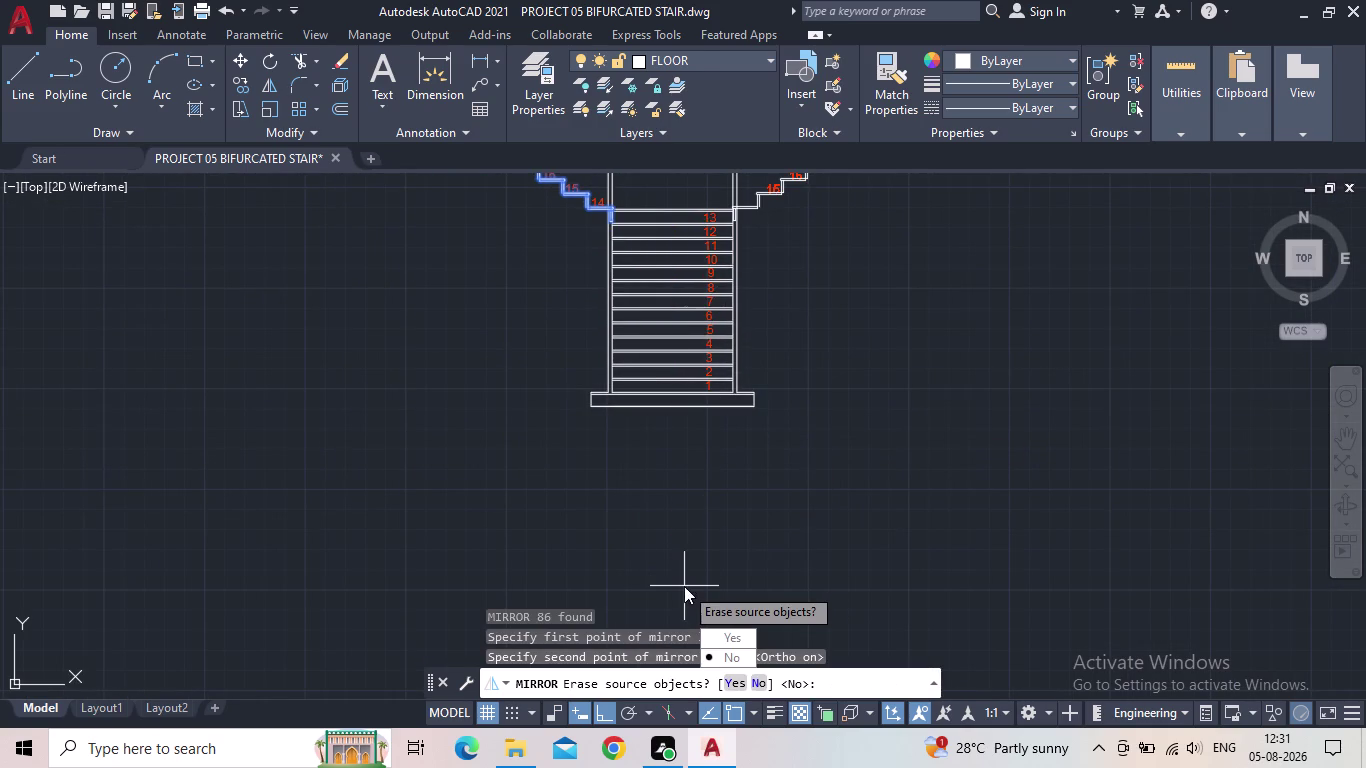
drag(729, 656, 684, 586)
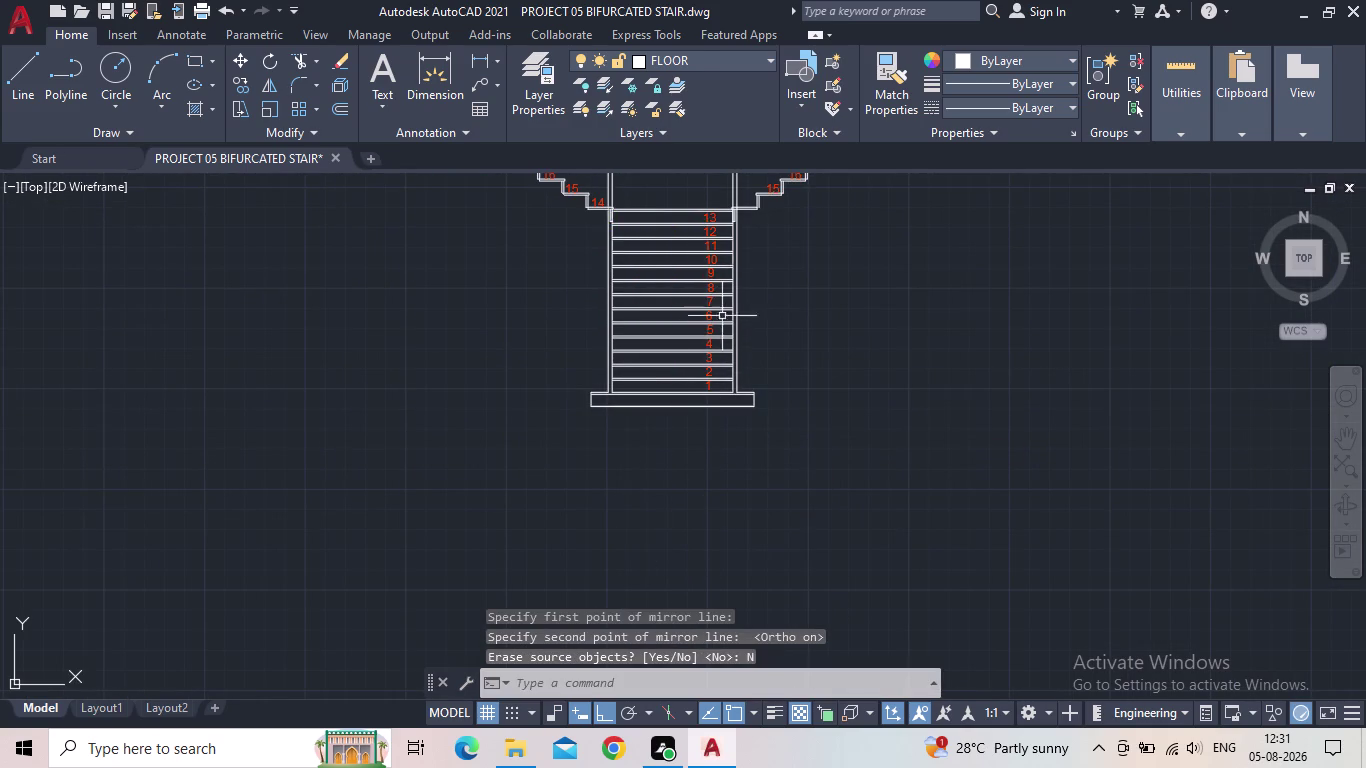
Delete the three stray short lines at the junction beside tread 13.
middle_drag(746, 322, 707, 539)
scroll(up, 3)
scroll(up, 3)
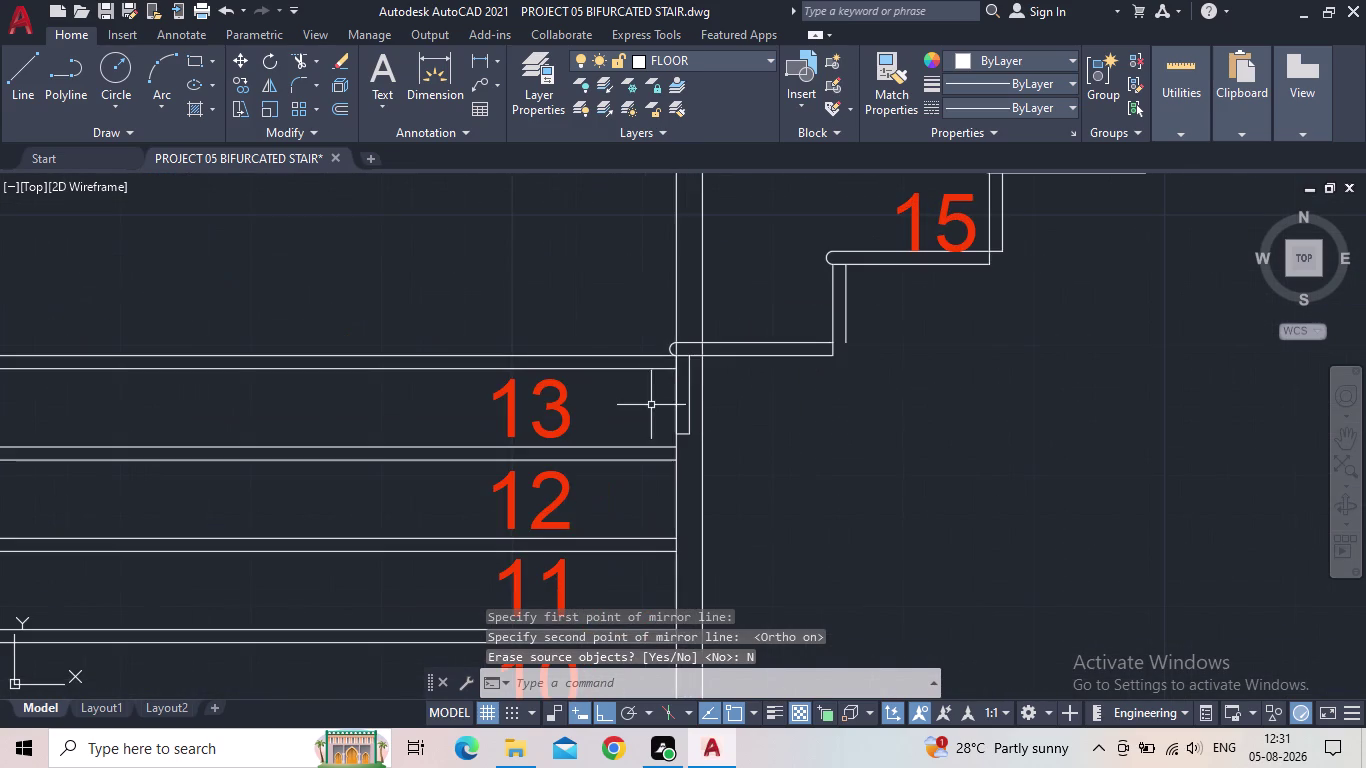
scroll(up, 3)
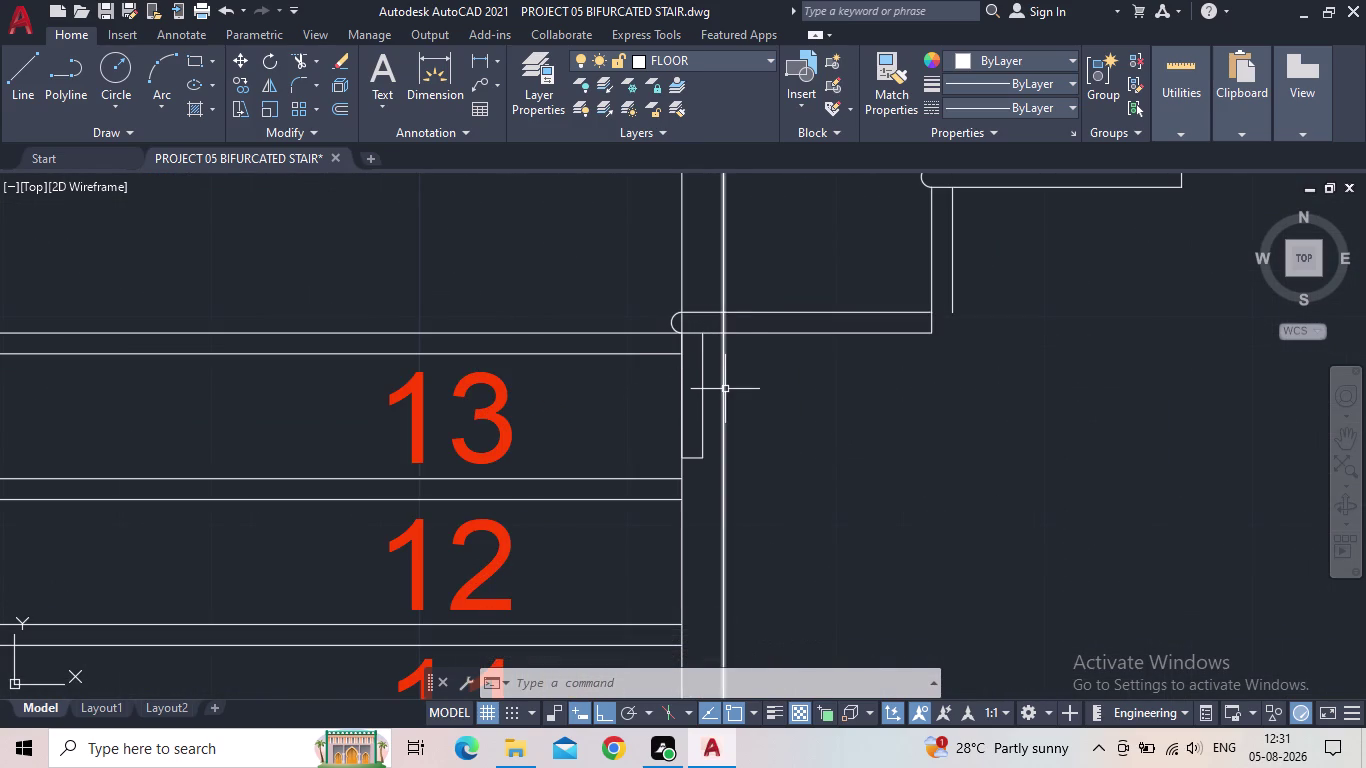
scroll(up, 3)
scroll(down, 3)
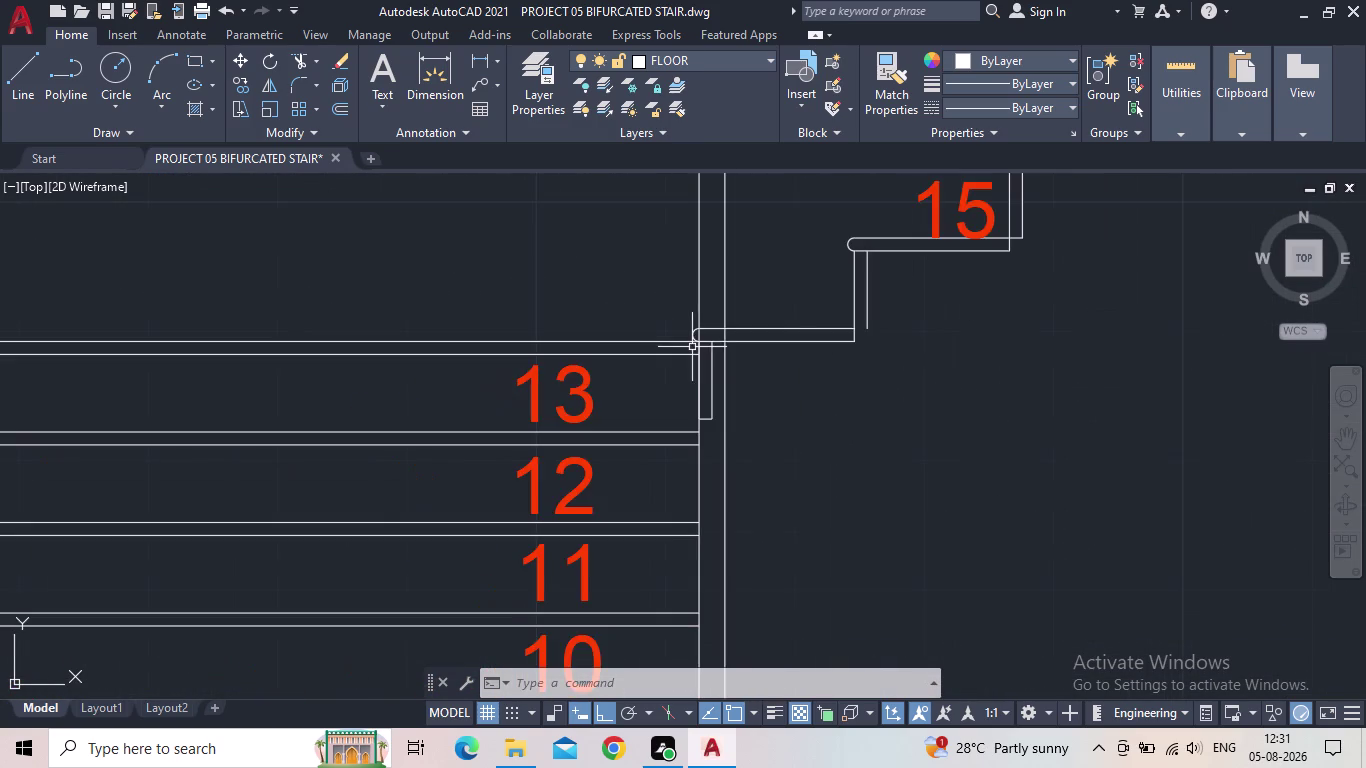
scroll(down, 3)
scroll(down, 3)
middle_drag(829, 292, 808, 365)
scroll(up, 3)
scroll(down, 3)
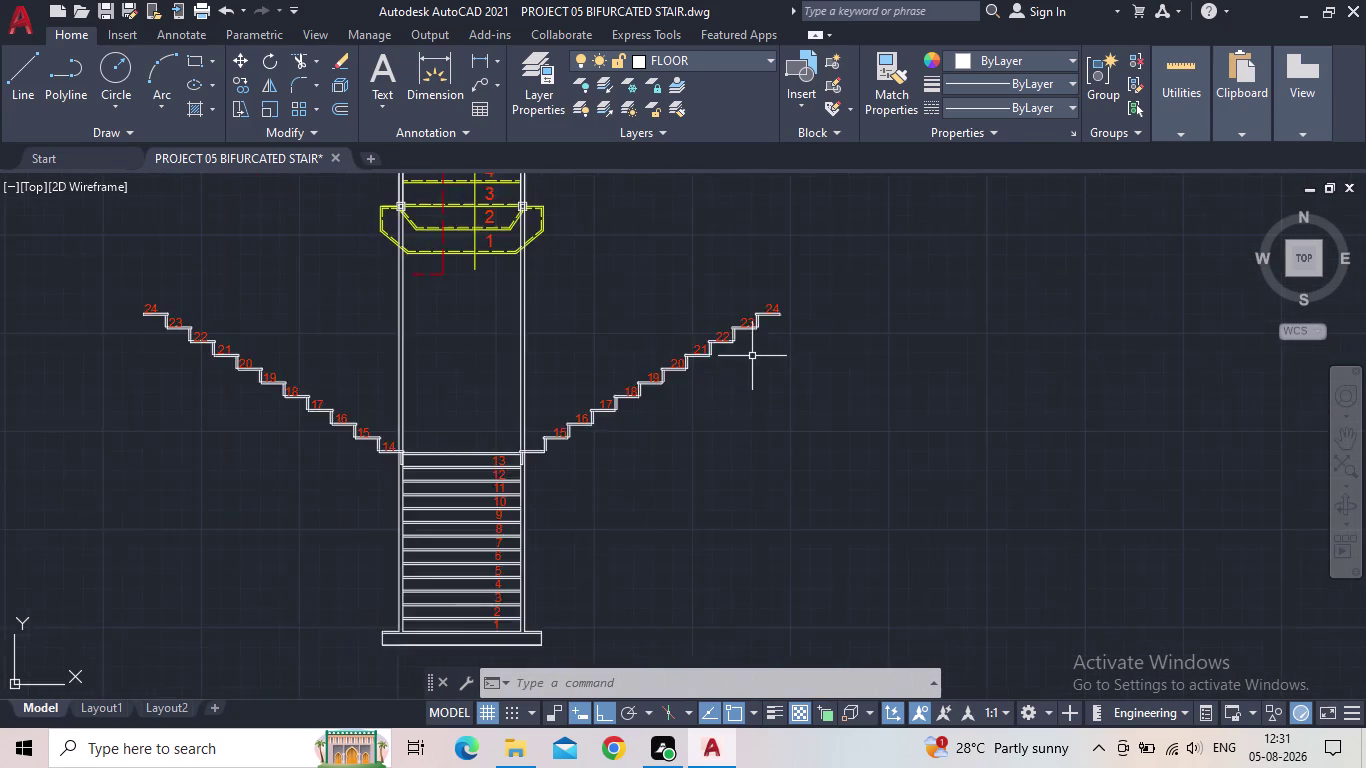
middle_drag(777, 356, 943, 331)
scroll(up, 3)
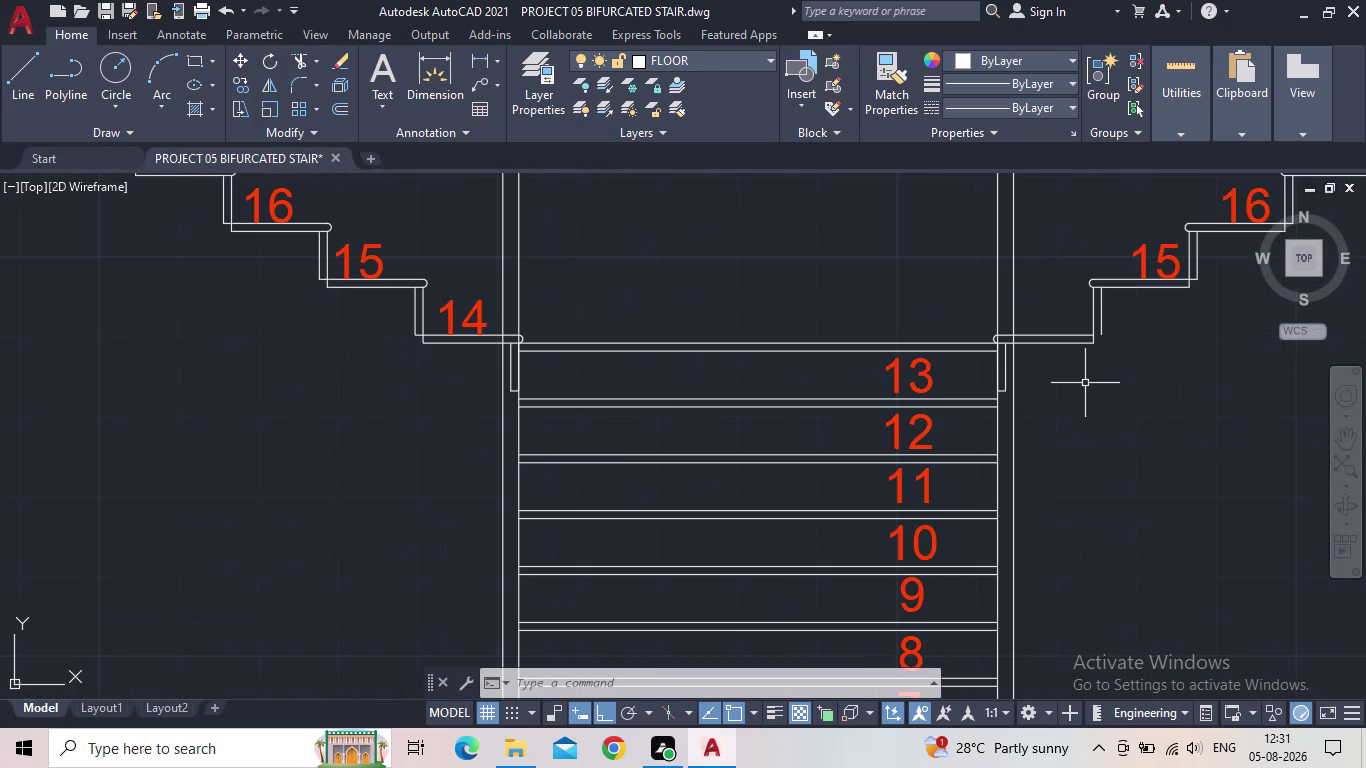
middle_drag(1078, 401, 995, 449)
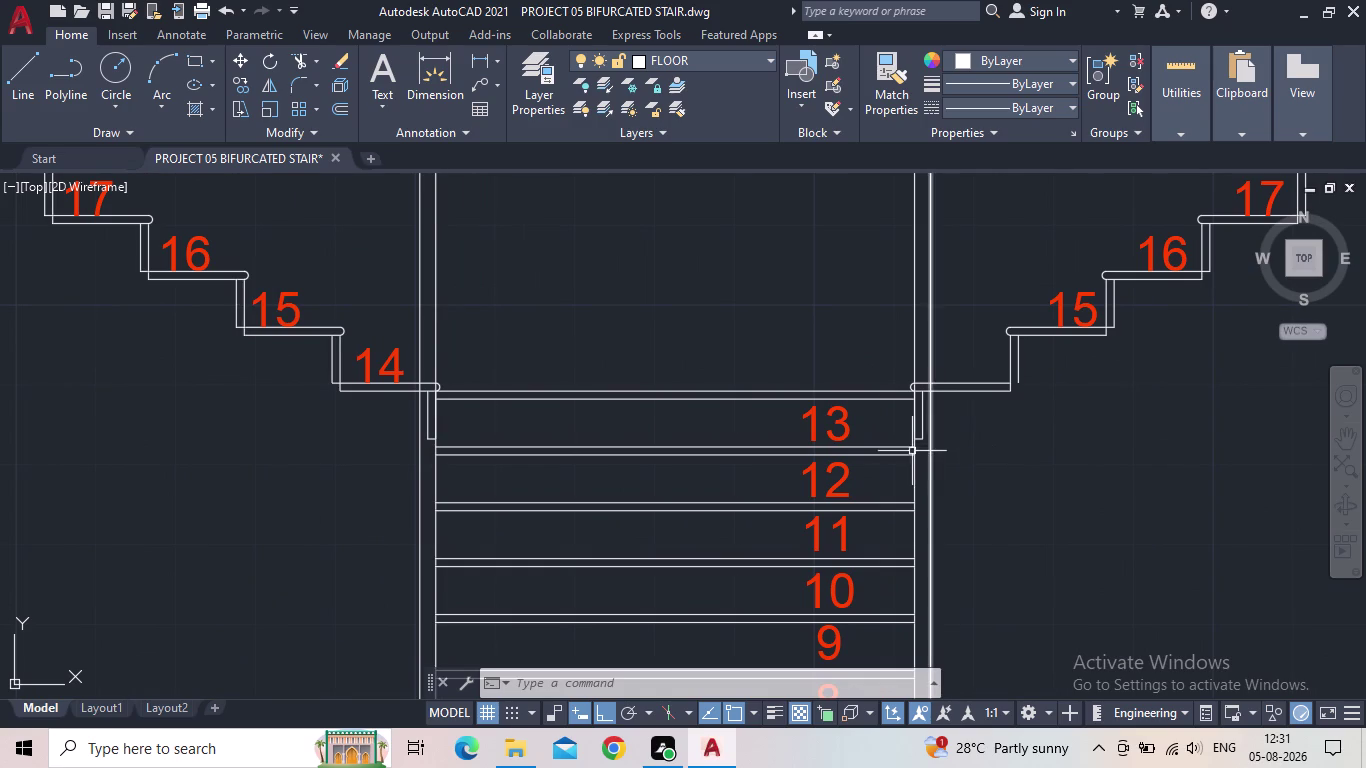
scroll(down, 3)
scroll(up, 3)
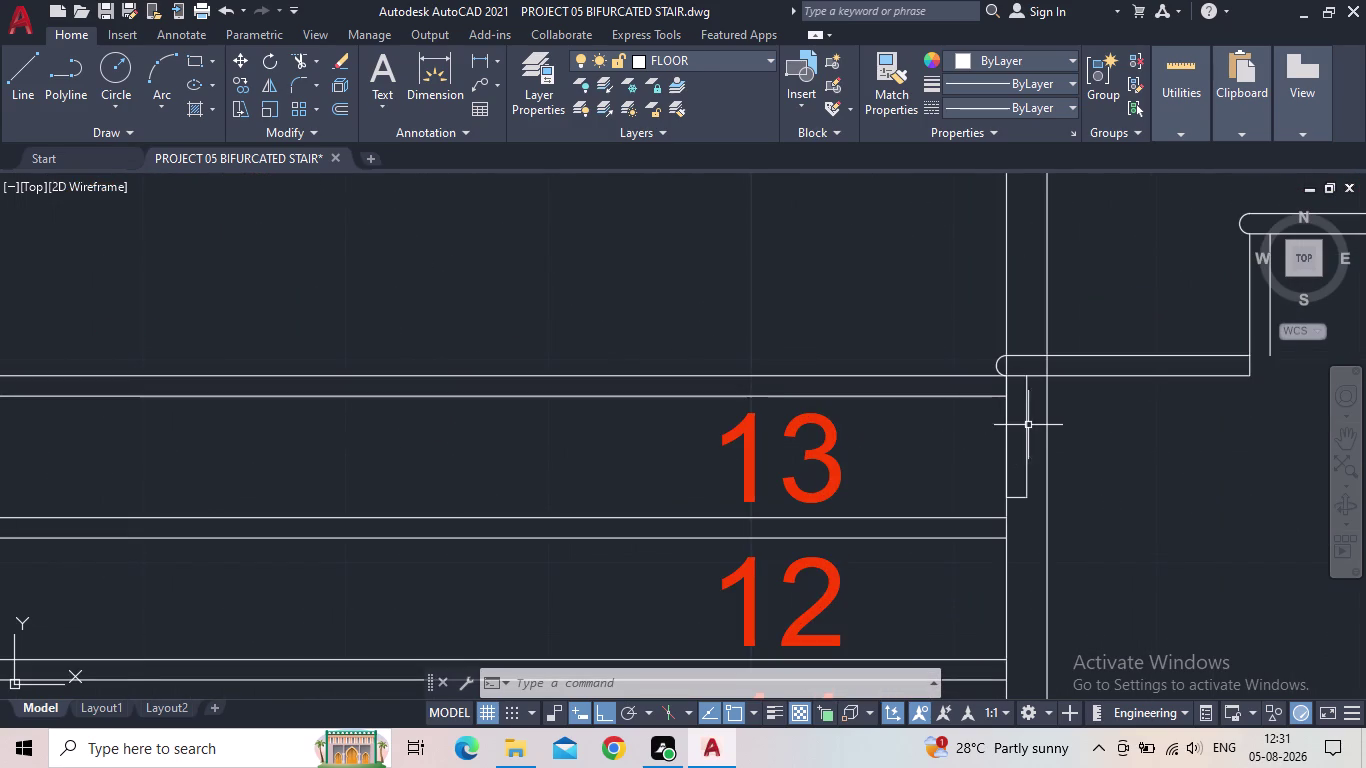
click(1025, 425)
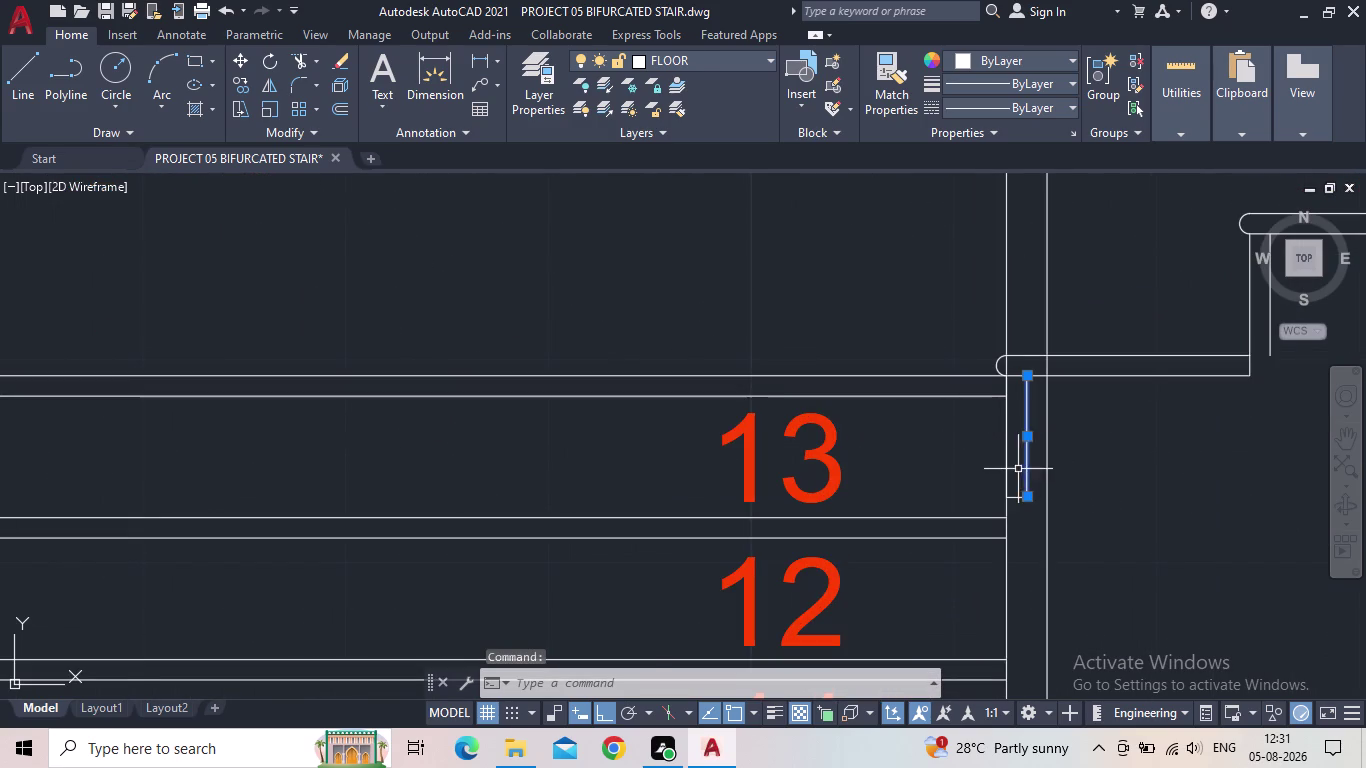
key(Delete)
click(1007, 443)
key(Delete)
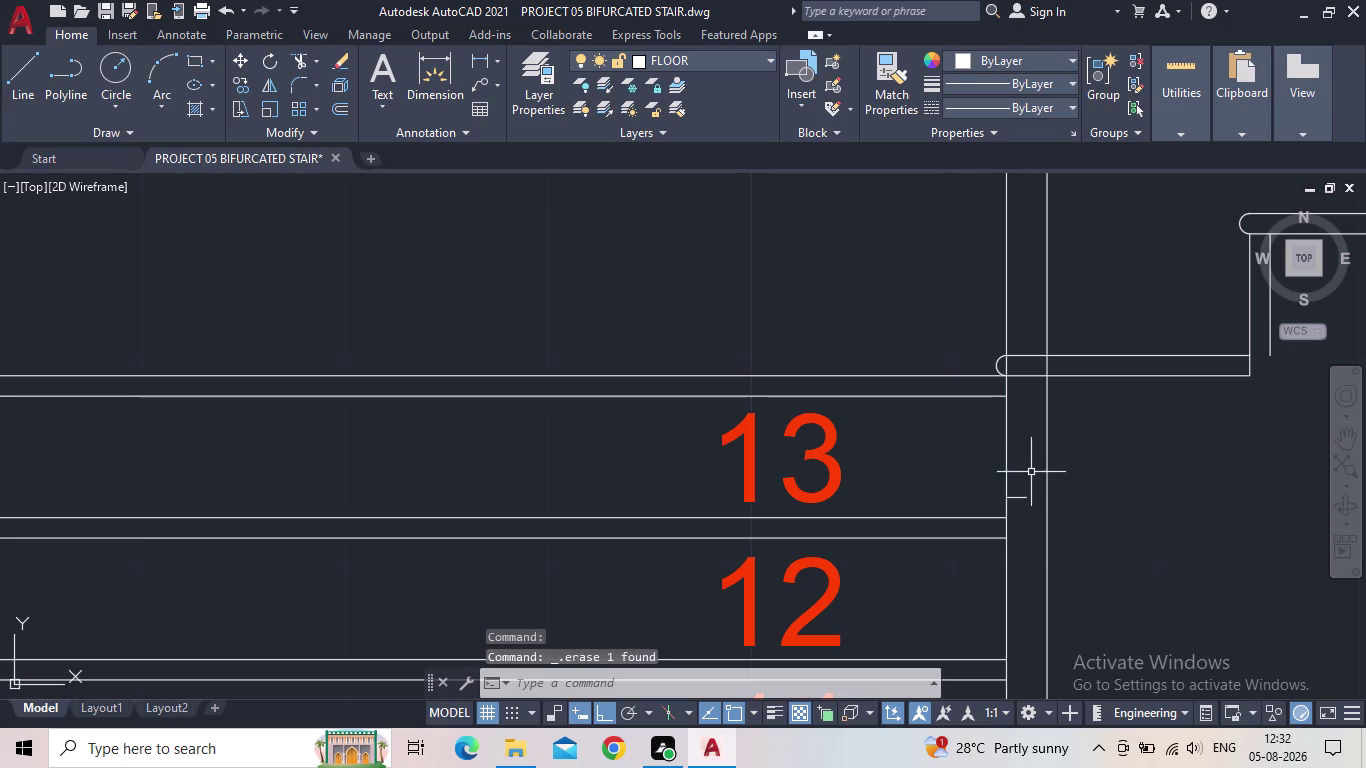
click(1021, 499)
key(Delete)
Delete the three stray post lines below tread 14's junction.
scroll(down, 3)
middle_drag(874, 496, 1153, 424)
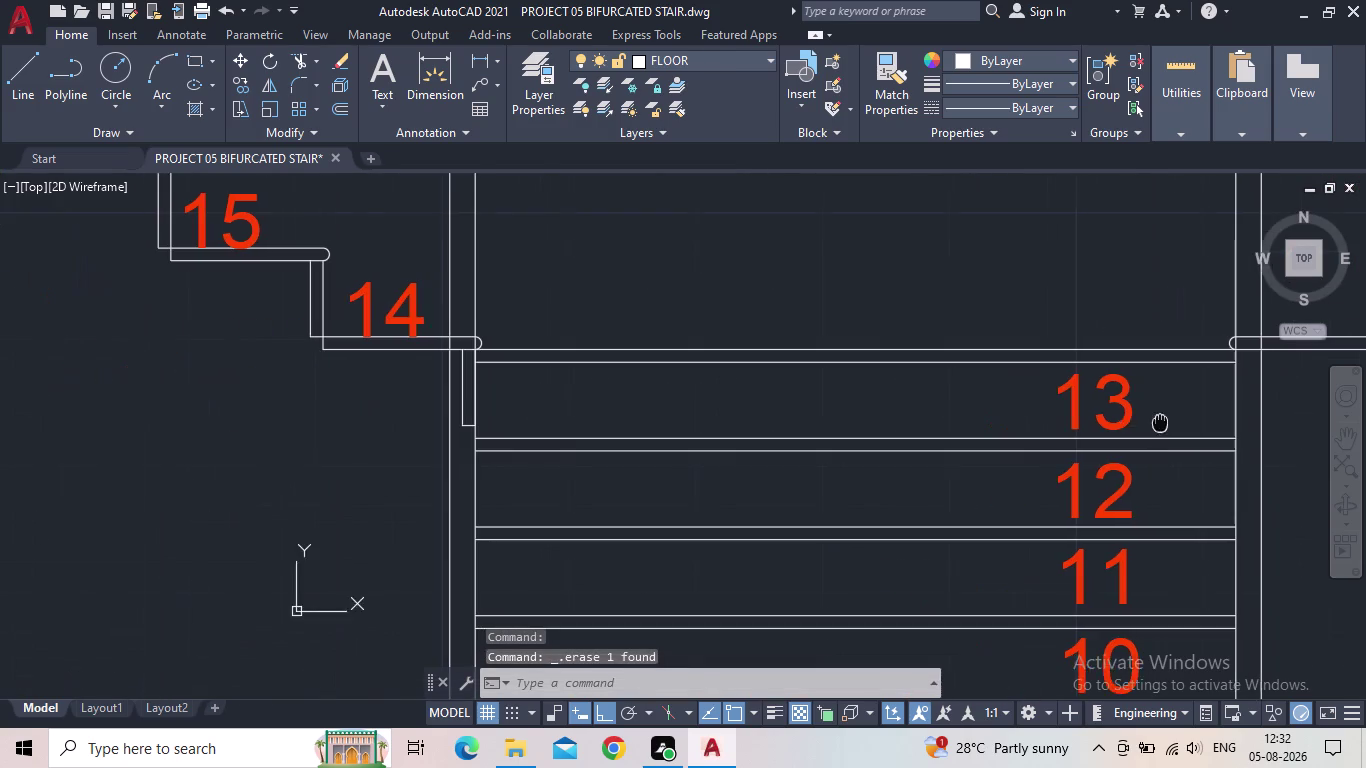
middle_drag(1153, 424, 1161, 423)
scroll(up, 3)
click(478, 380)
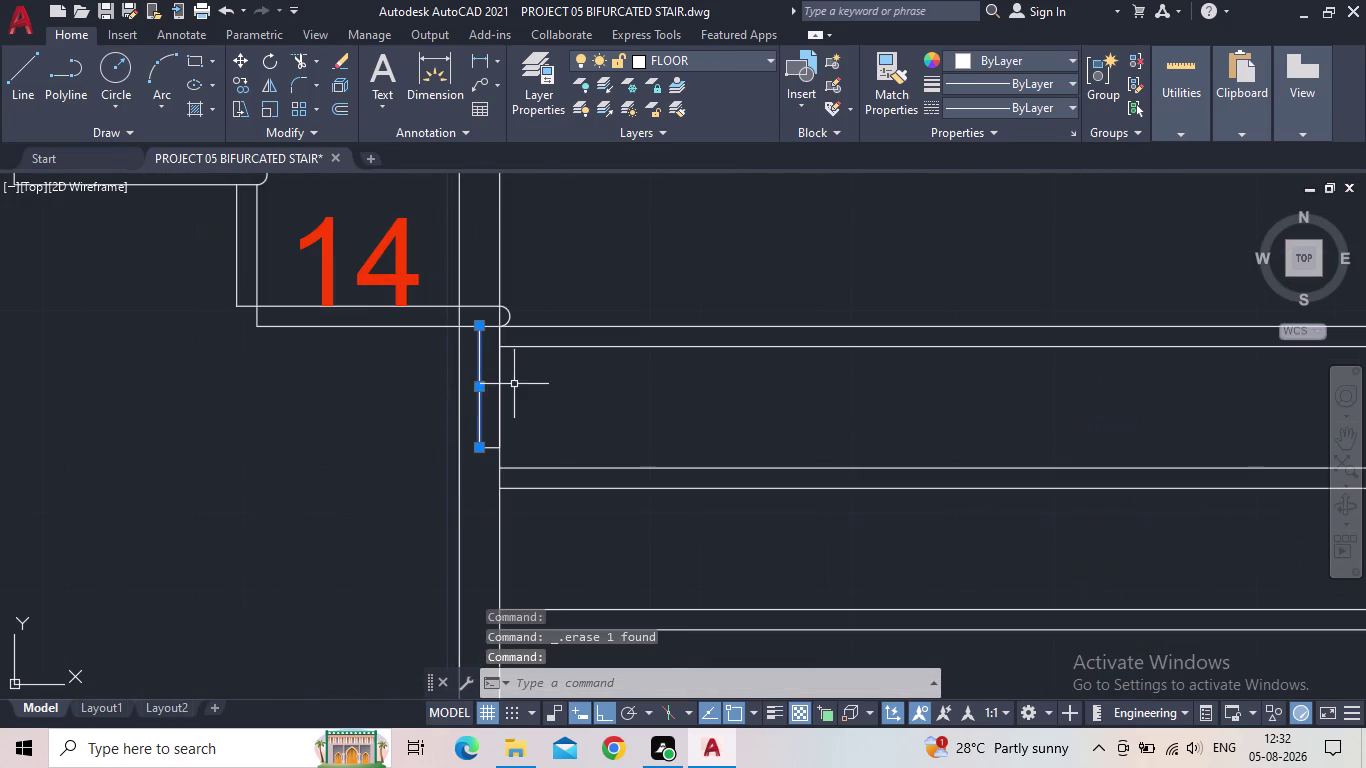
click(500, 394)
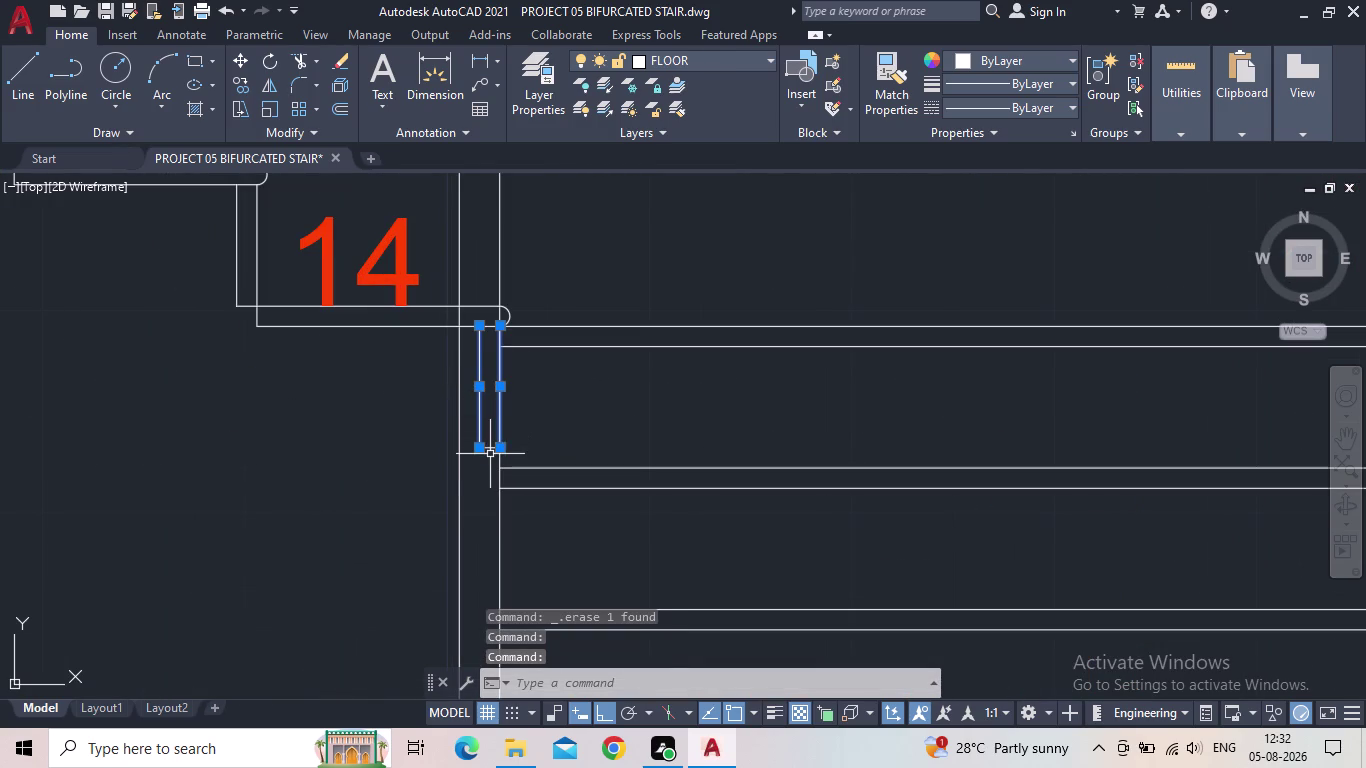
click(490, 446)
key(Delete)
scroll(down, 3)
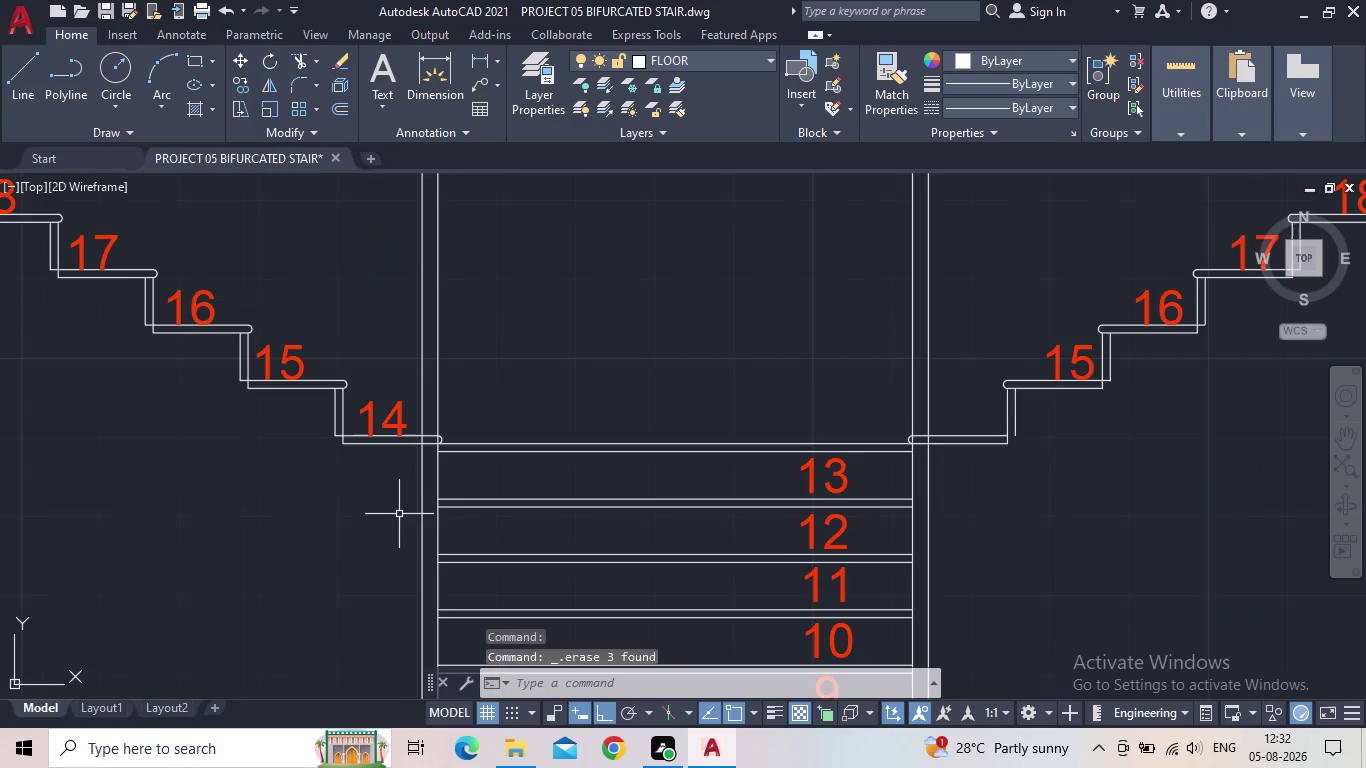
middle_drag(400, 503, 386, 504)
Pan and zoom around the full stair plan to review the side flights' tread outlines.
scroll(down, 3)
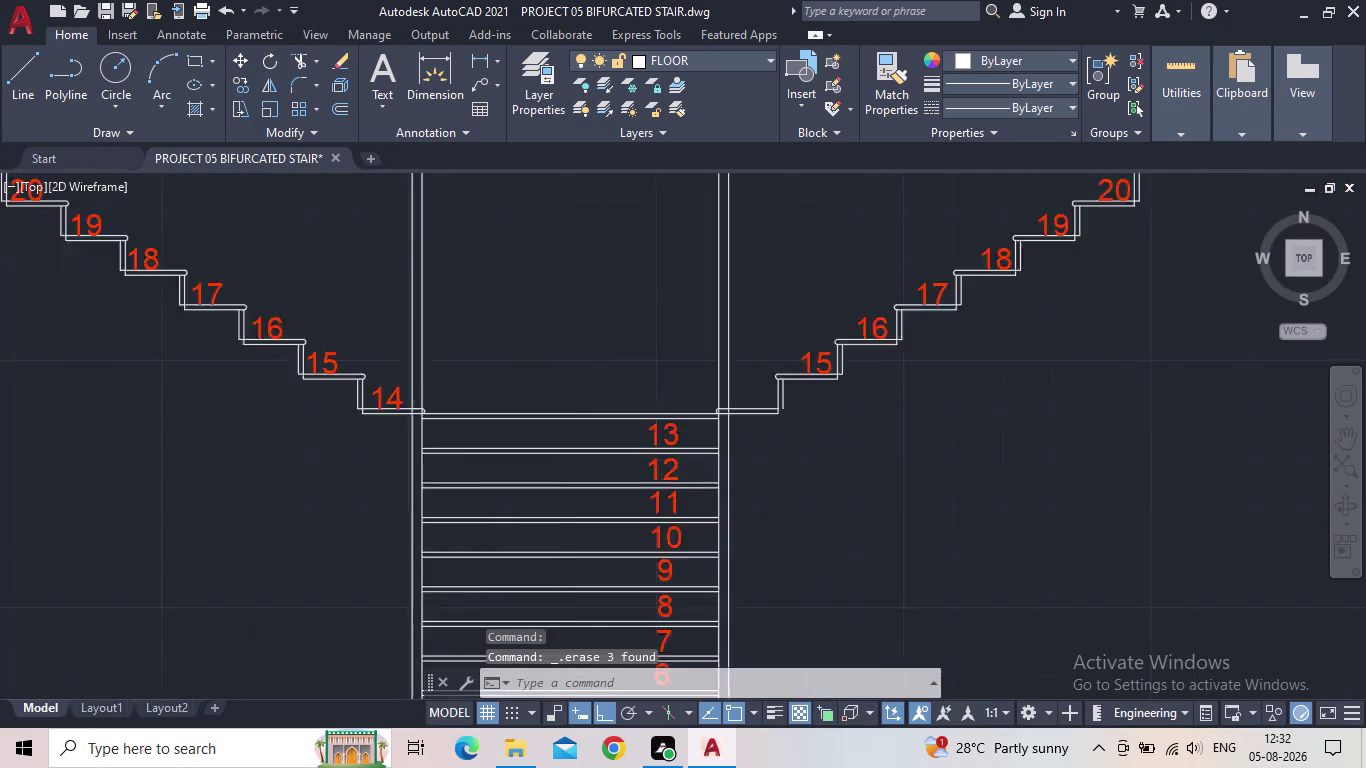
scroll(down, 3)
middle_drag(470, 375, 583, 396)
scroll(down, 3)
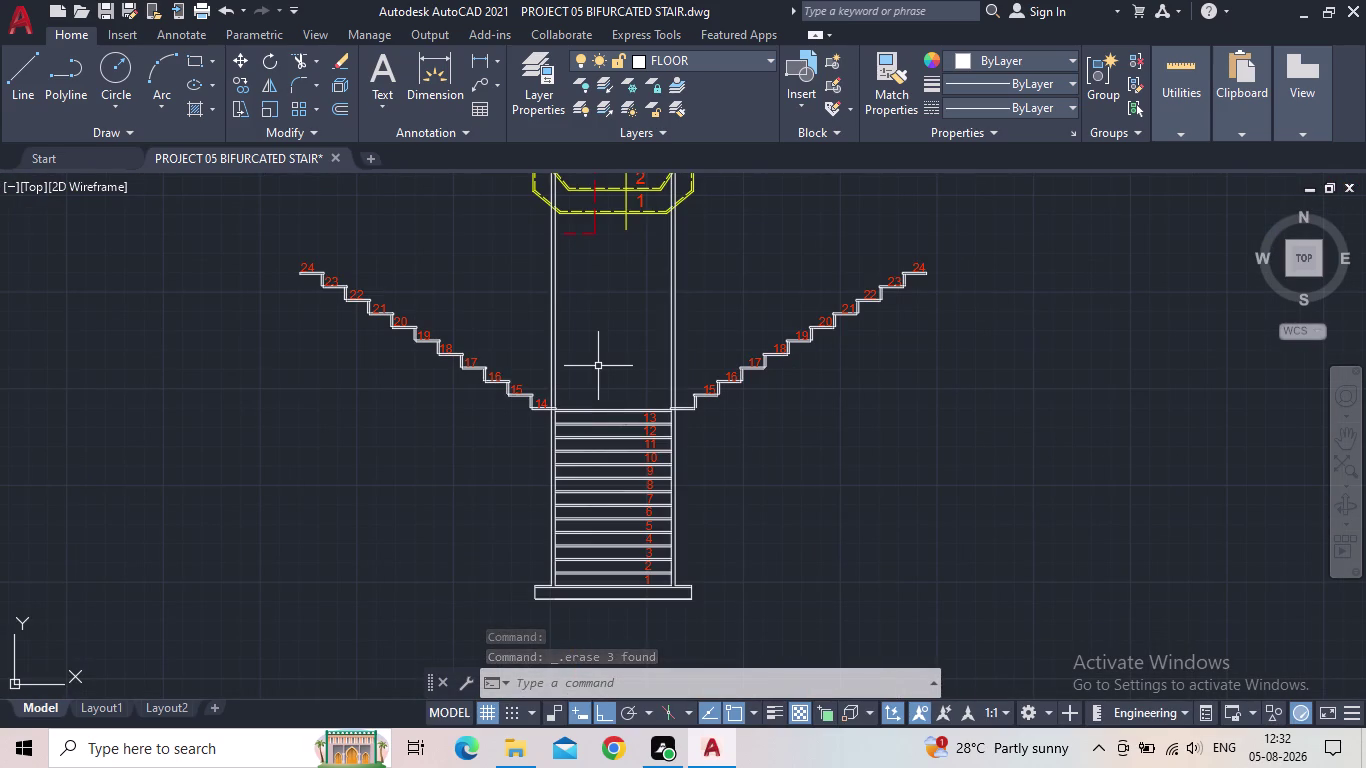
middle_drag(595, 364, 631, 344)
scroll(up, 3)
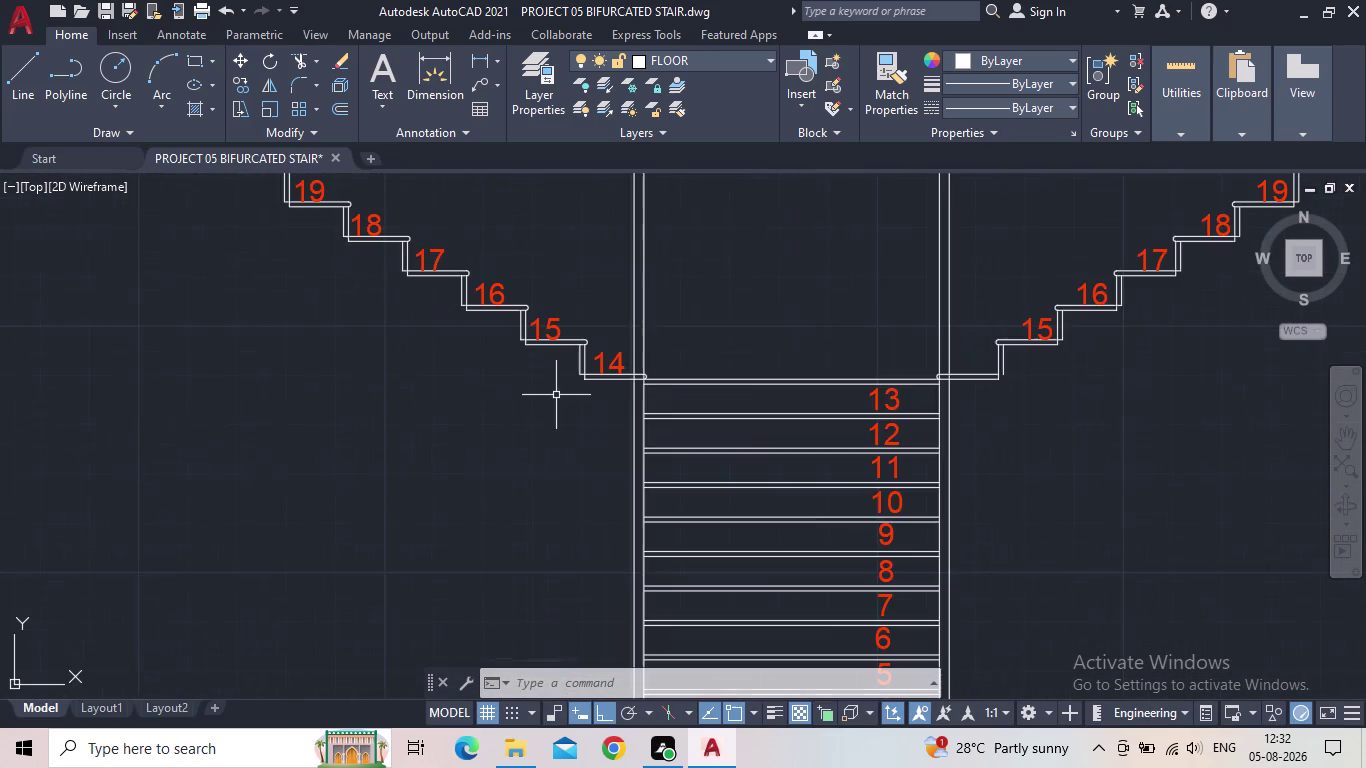
middle_drag(549, 398, 489, 463)
scroll(down, 3)
middle_drag(471, 460, 492, 318)
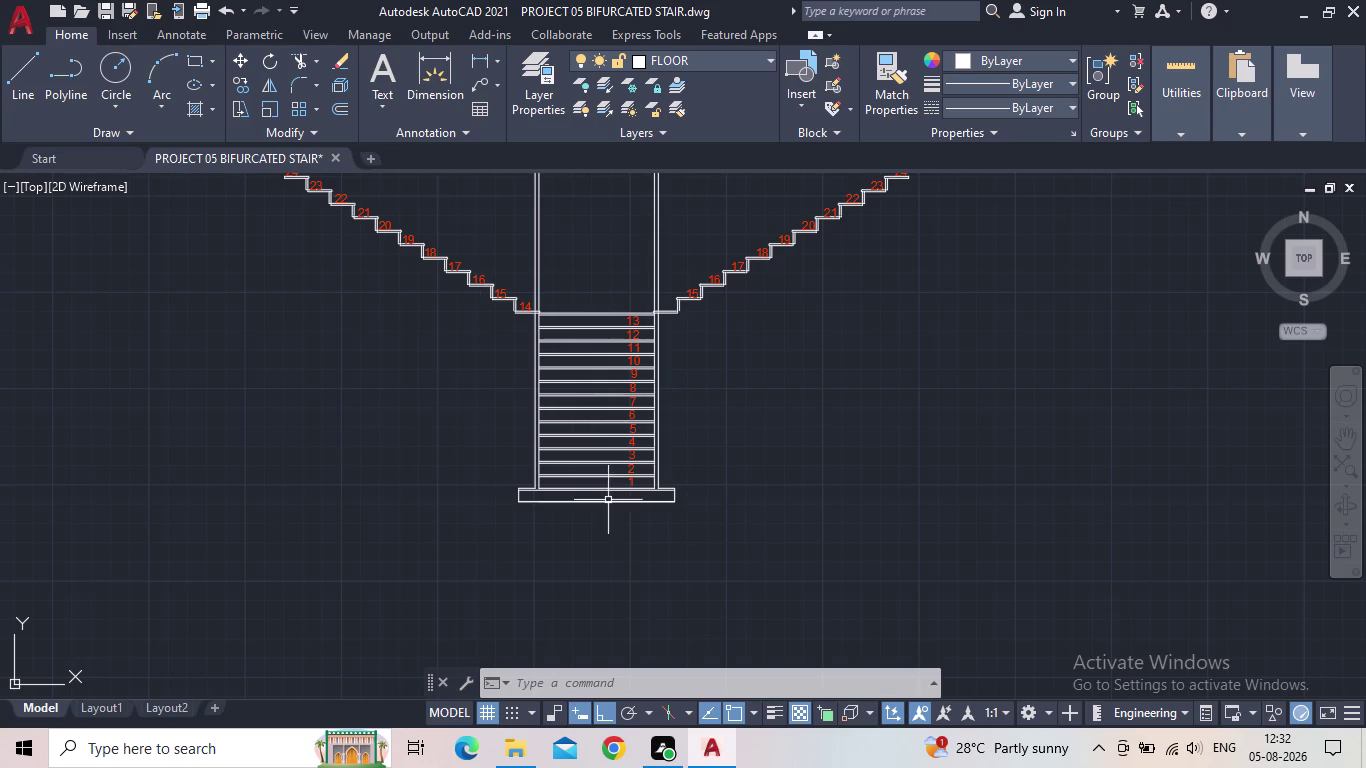
middle_drag(719, 519, 670, 598)
scroll(down, 3)
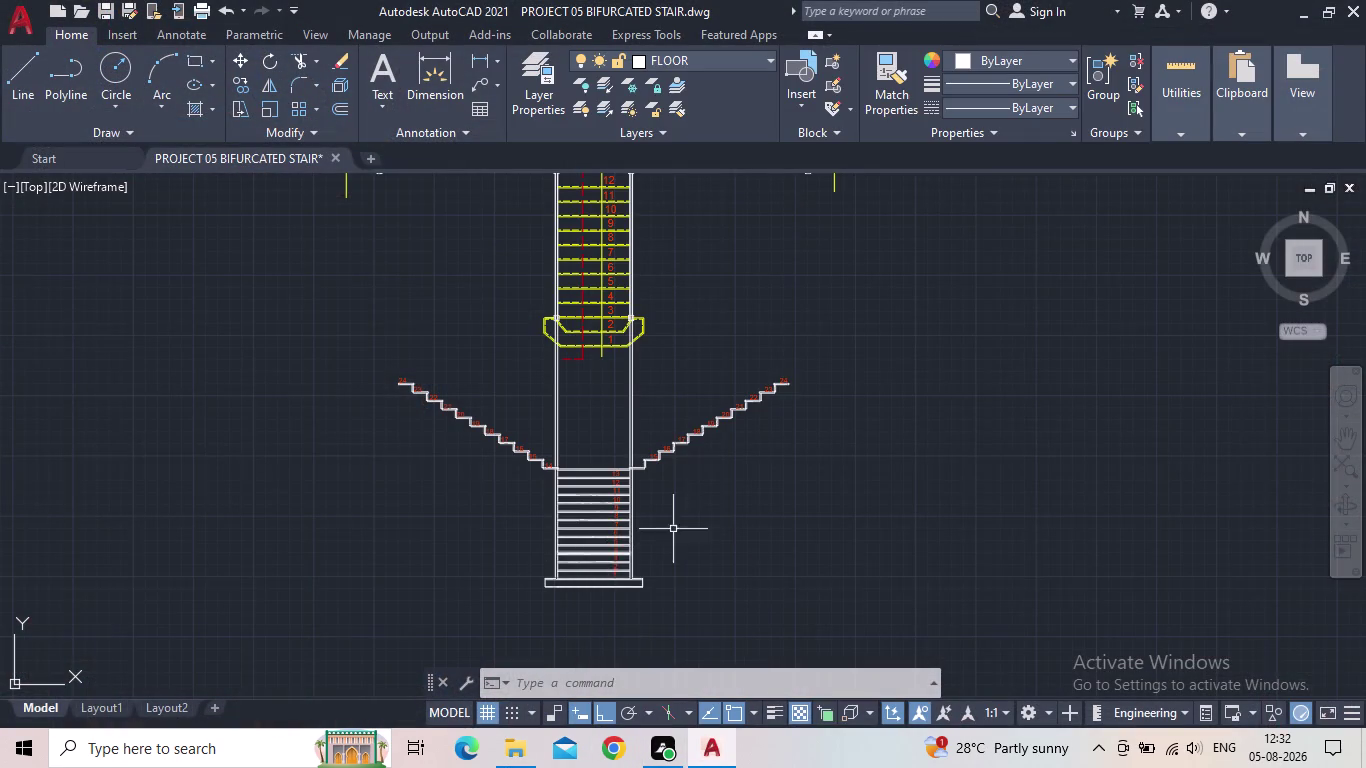
middle_drag(696, 513, 656, 560)
scroll(up, 3)
middle_drag(657, 555, 627, 586)
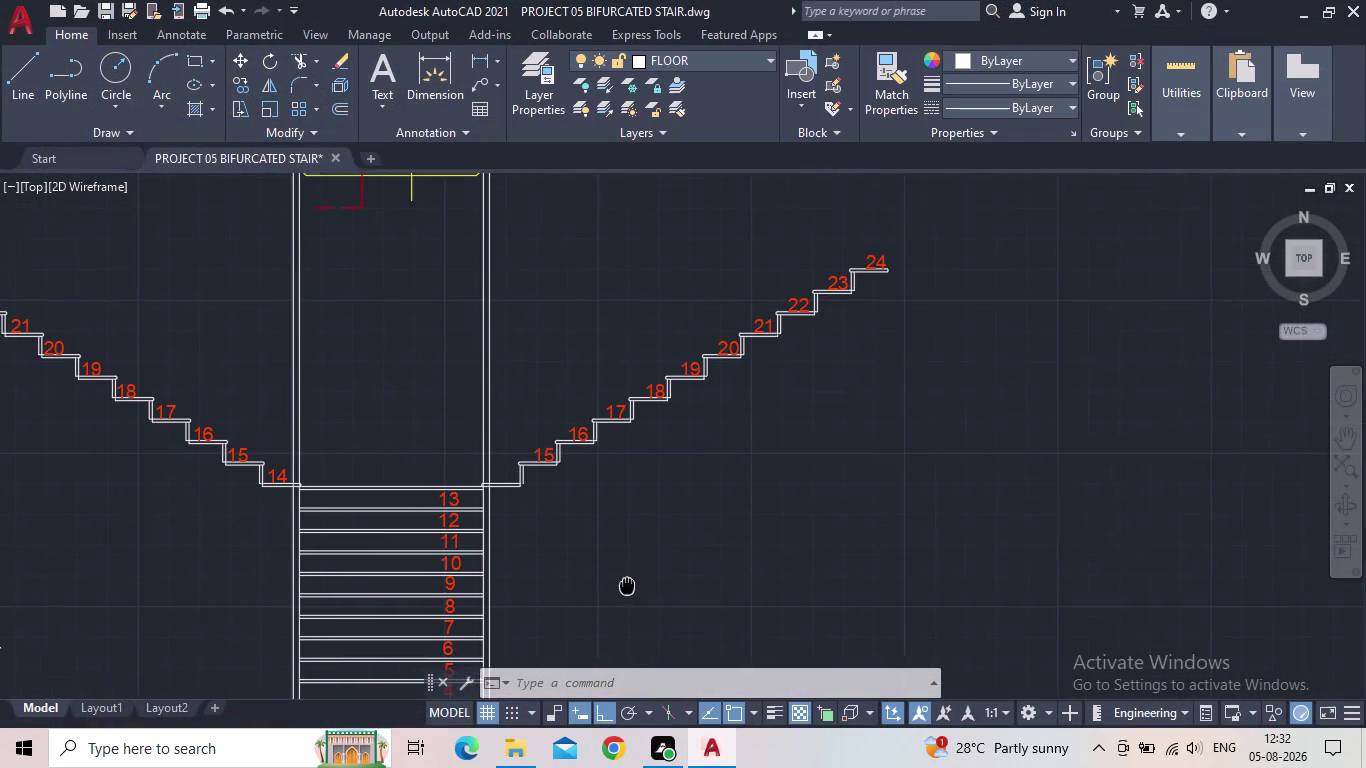
middle_drag(627, 586, 616, 586)
scroll(down, 3)
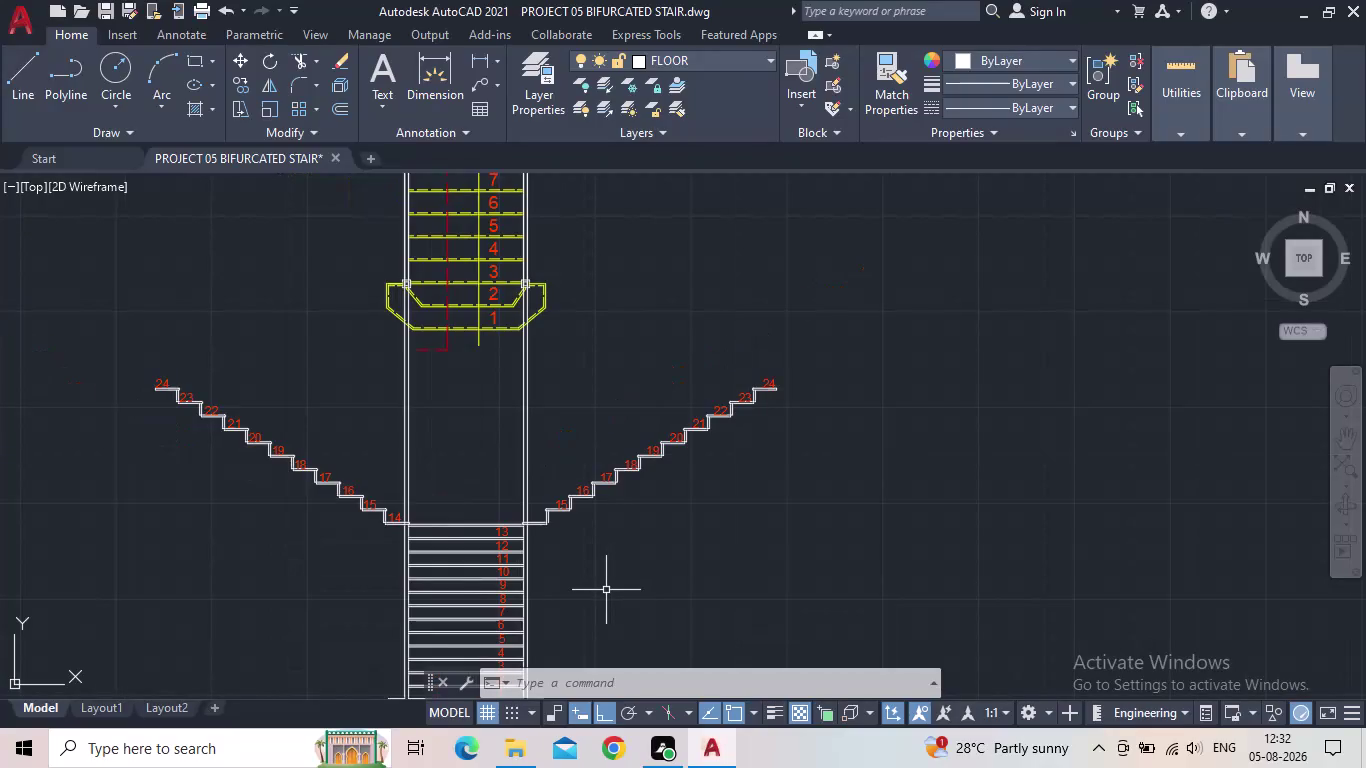
middle_drag(595, 594, 589, 589)
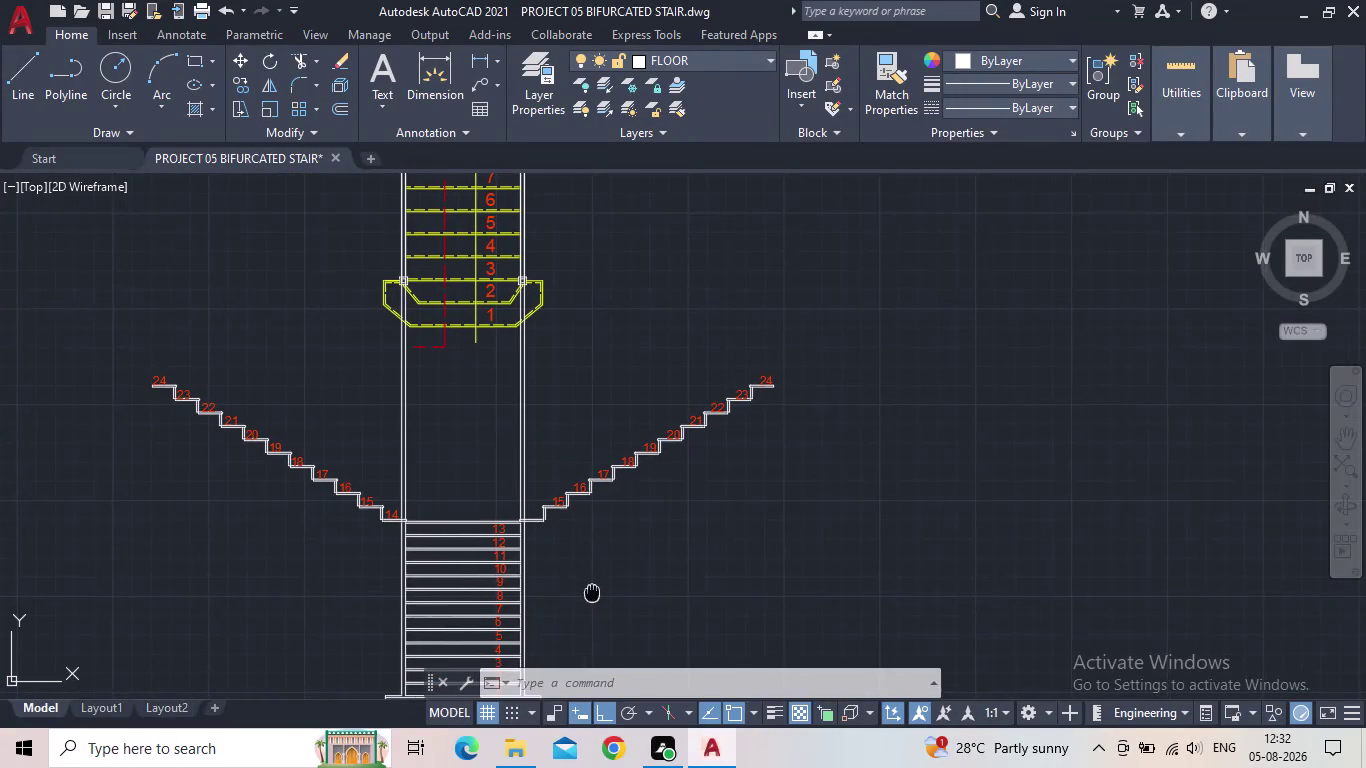
middle_drag(589, 589, 556, 579)
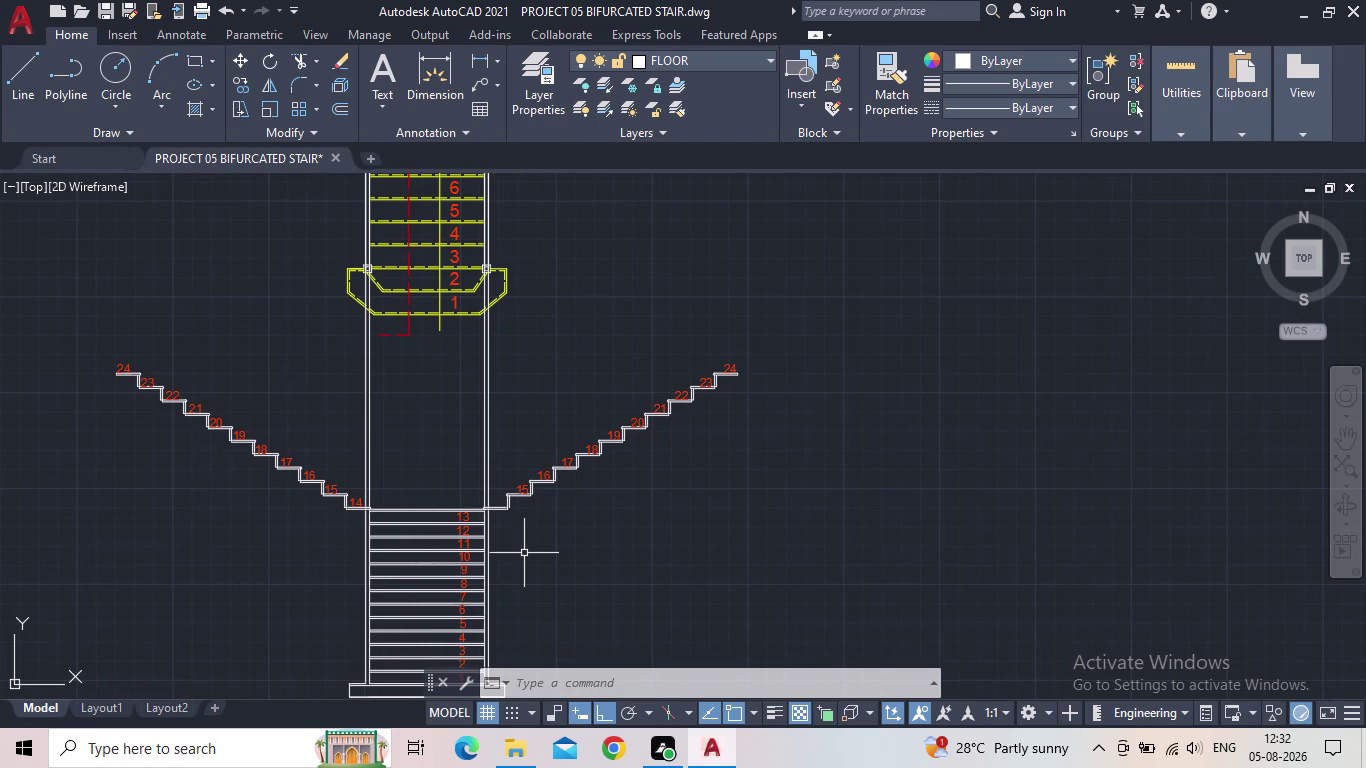
scroll(up, 3)
scroll(down, 3)
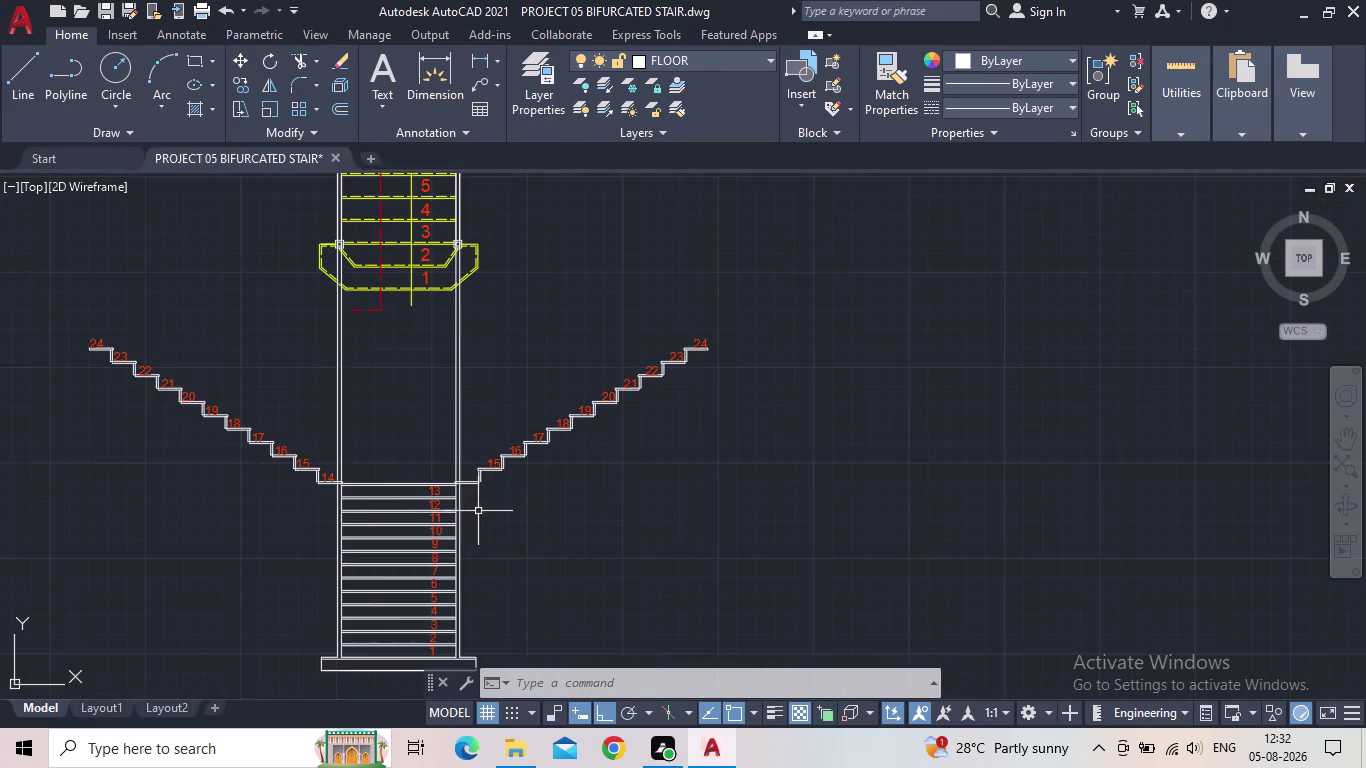
middle_drag(510, 520, 541, 477)
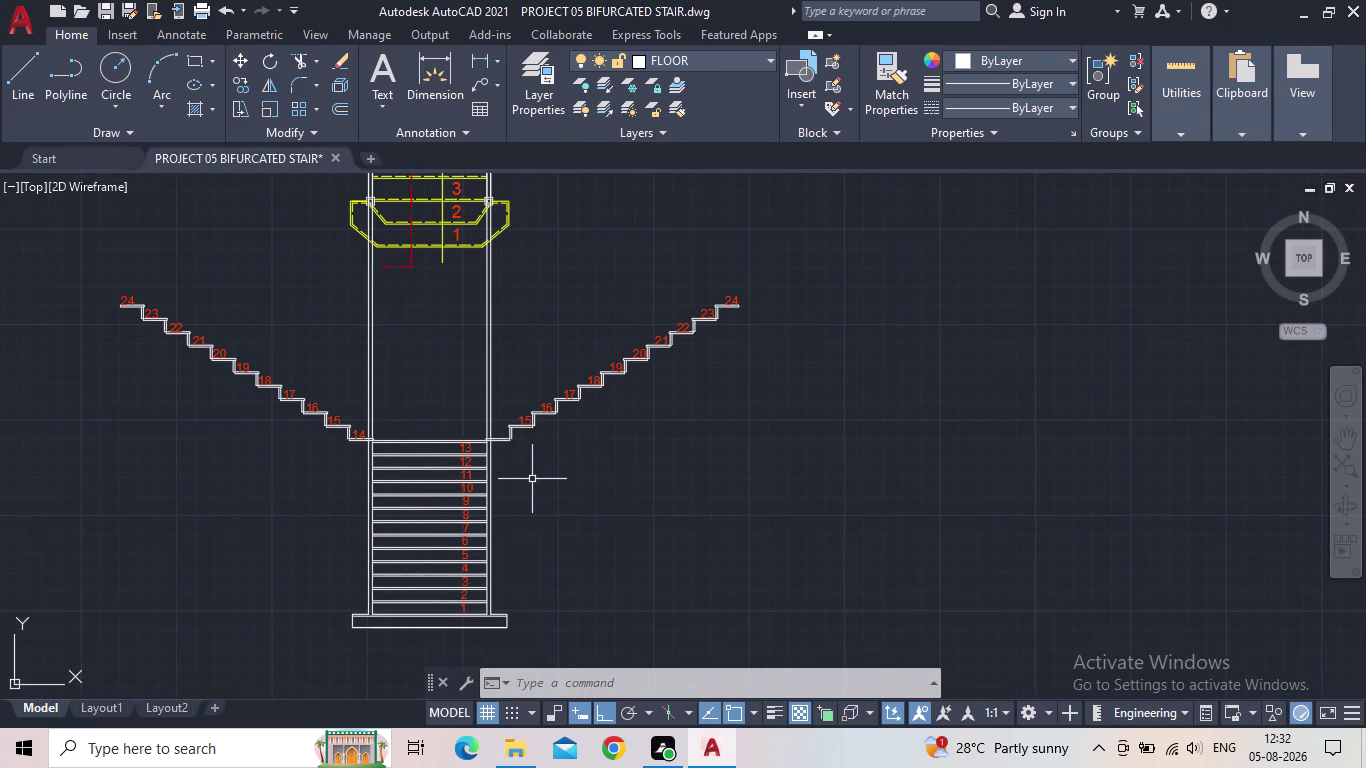
middle_drag(567, 473, 617, 458)
scroll(up, 3)
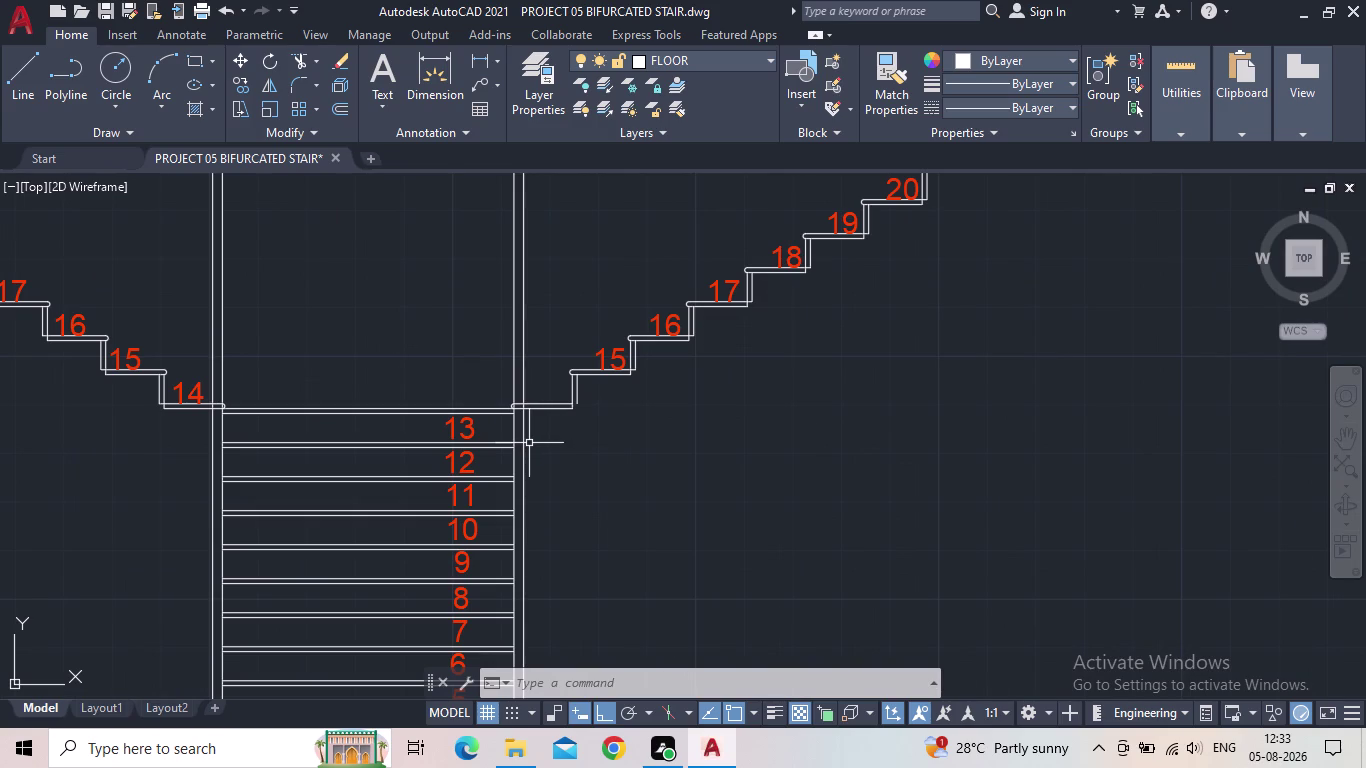
scroll(down, 3)
middle_drag(585, 459, 575, 467)
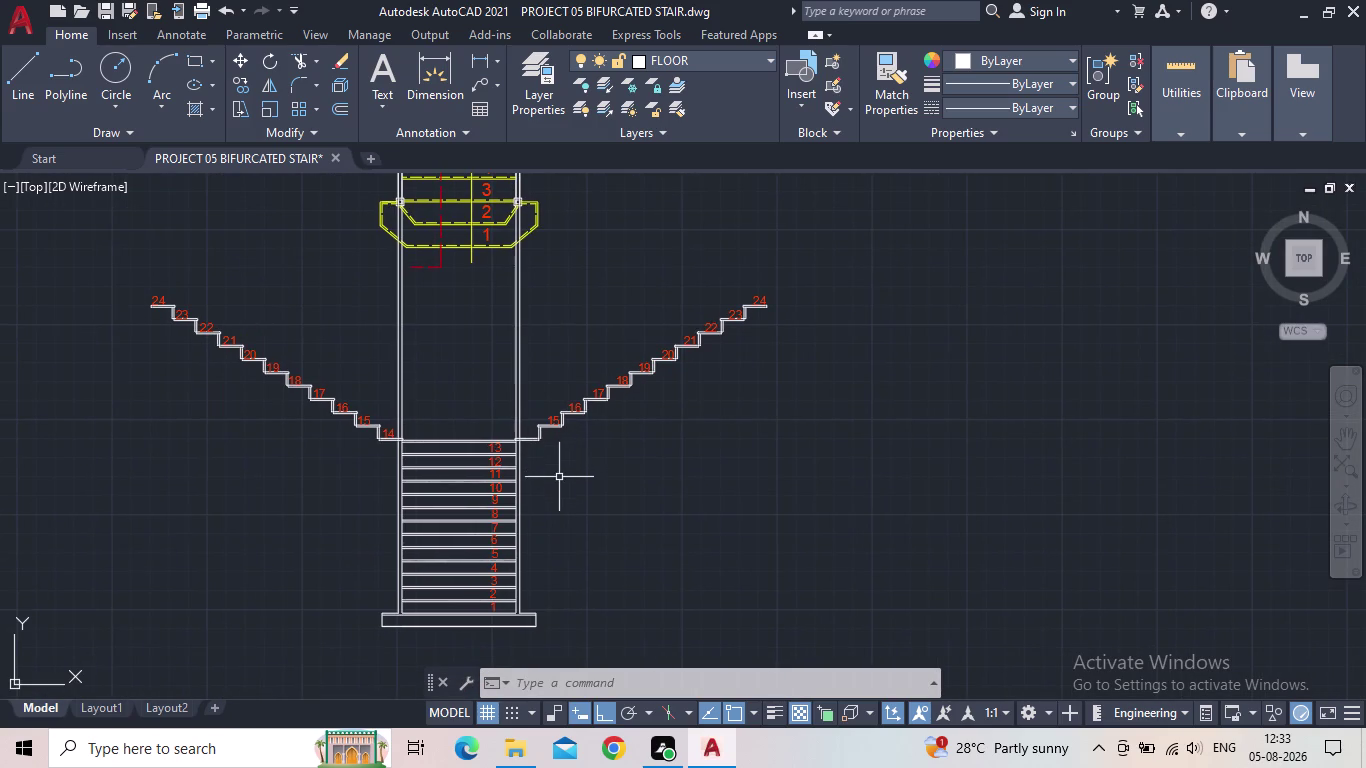
middle_drag(565, 491, 518, 403)
middle_drag(516, 424, 527, 490)
scroll(down, 3)
middle_drag(843, 491, 725, 495)
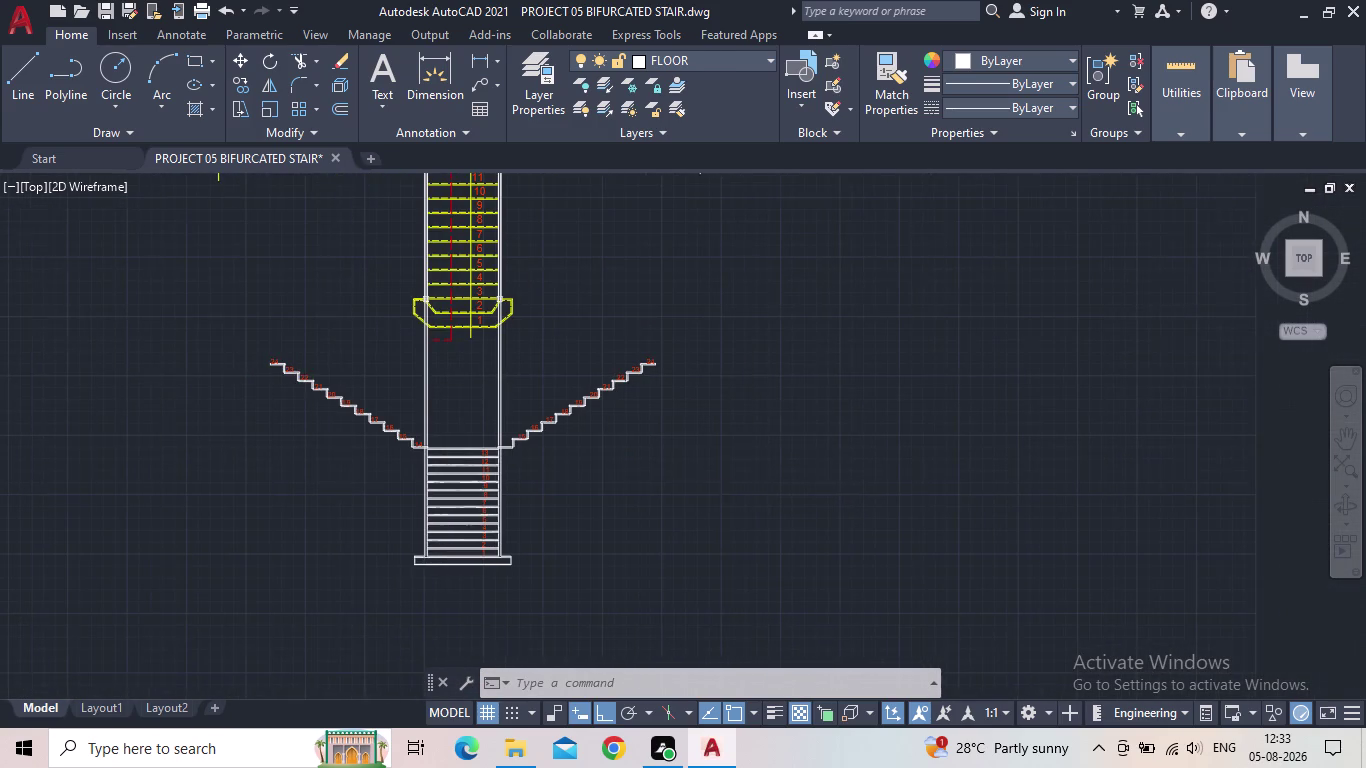
middle_drag(725, 495, 721, 494)
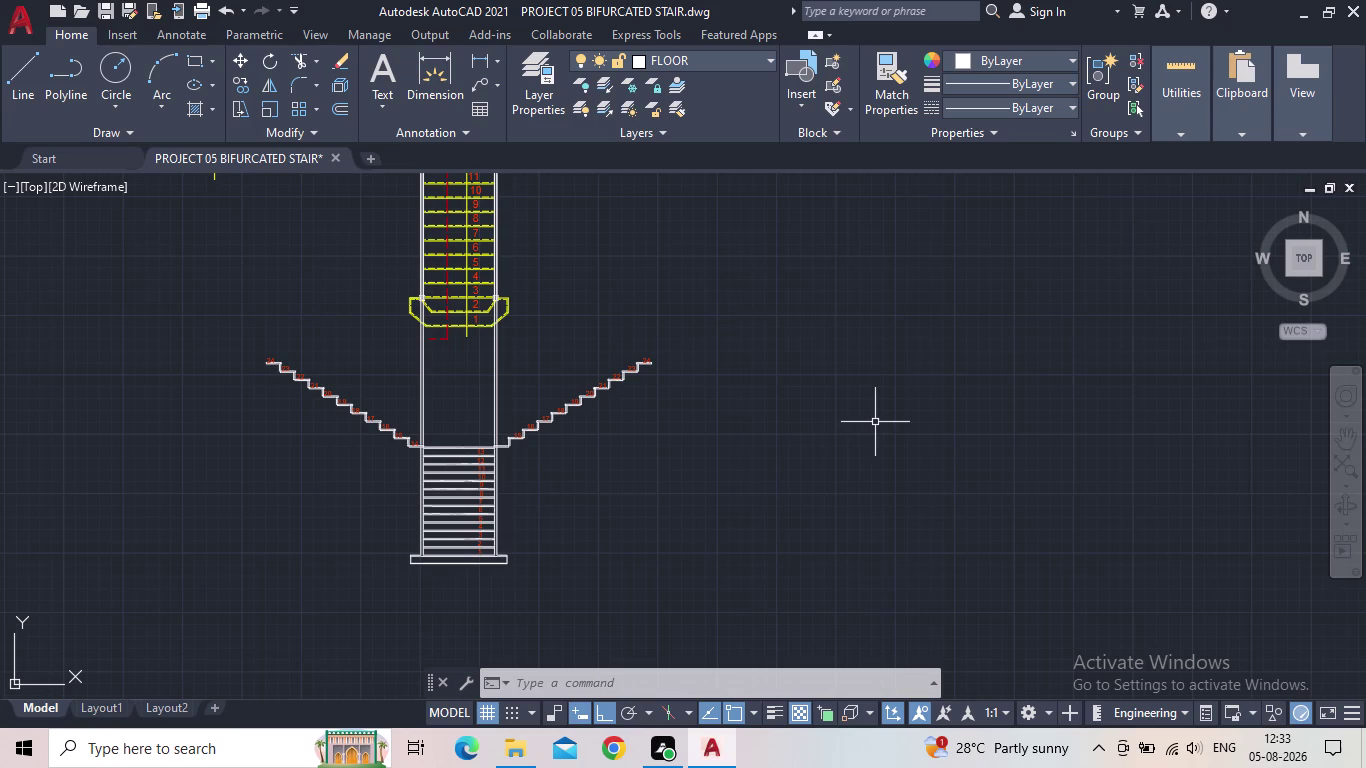
Zoom to the right flight's treads 15–22 and start a new line.
scroll(down, 3)
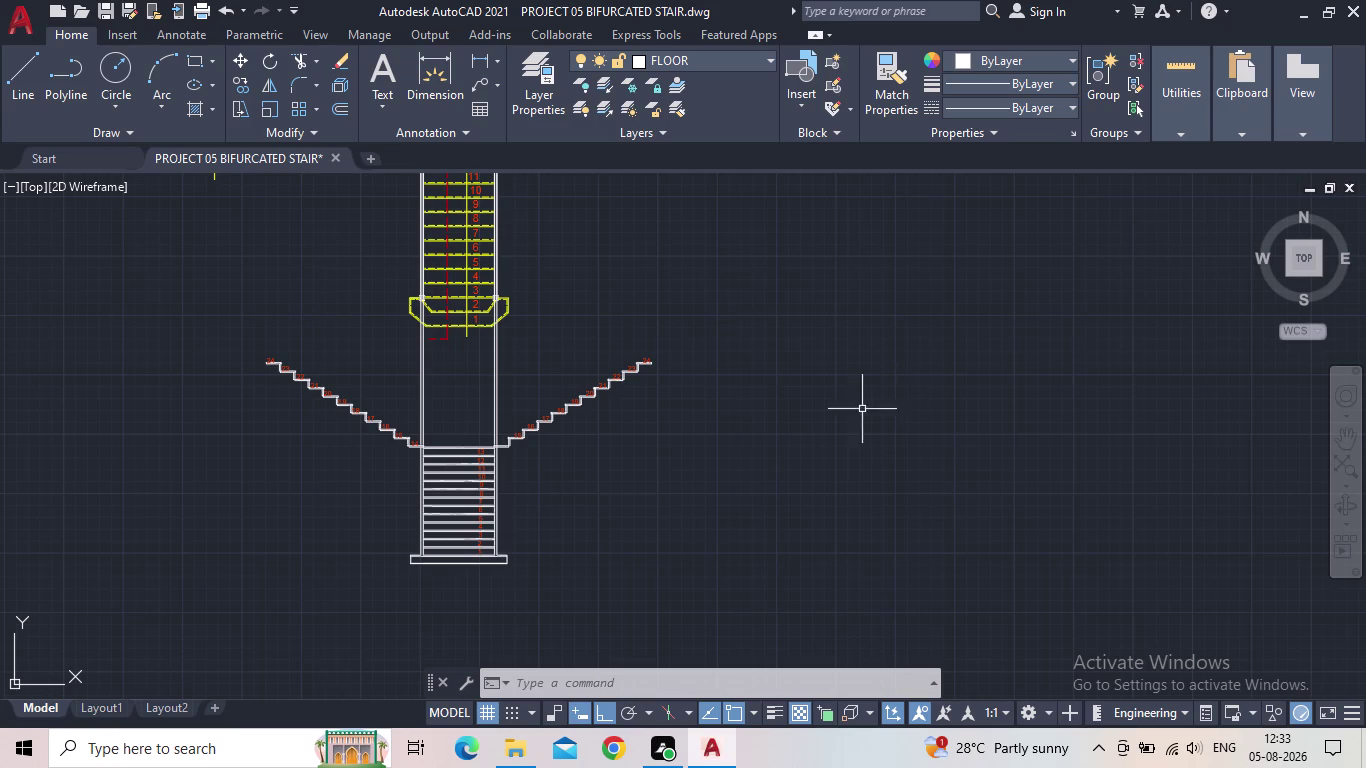
middle_click(851, 420)
scroll(up, 3)
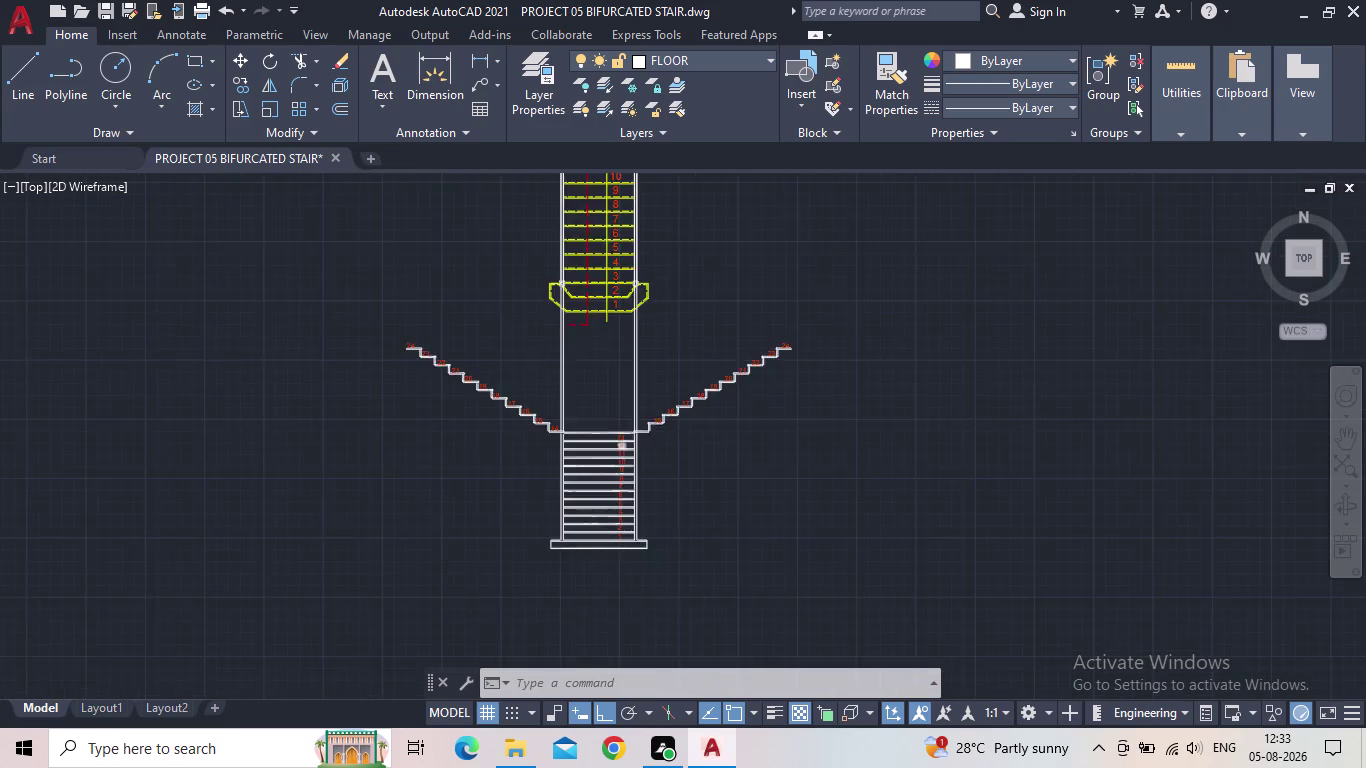
middle_drag(717, 457, 603, 508)
scroll(up, 3)
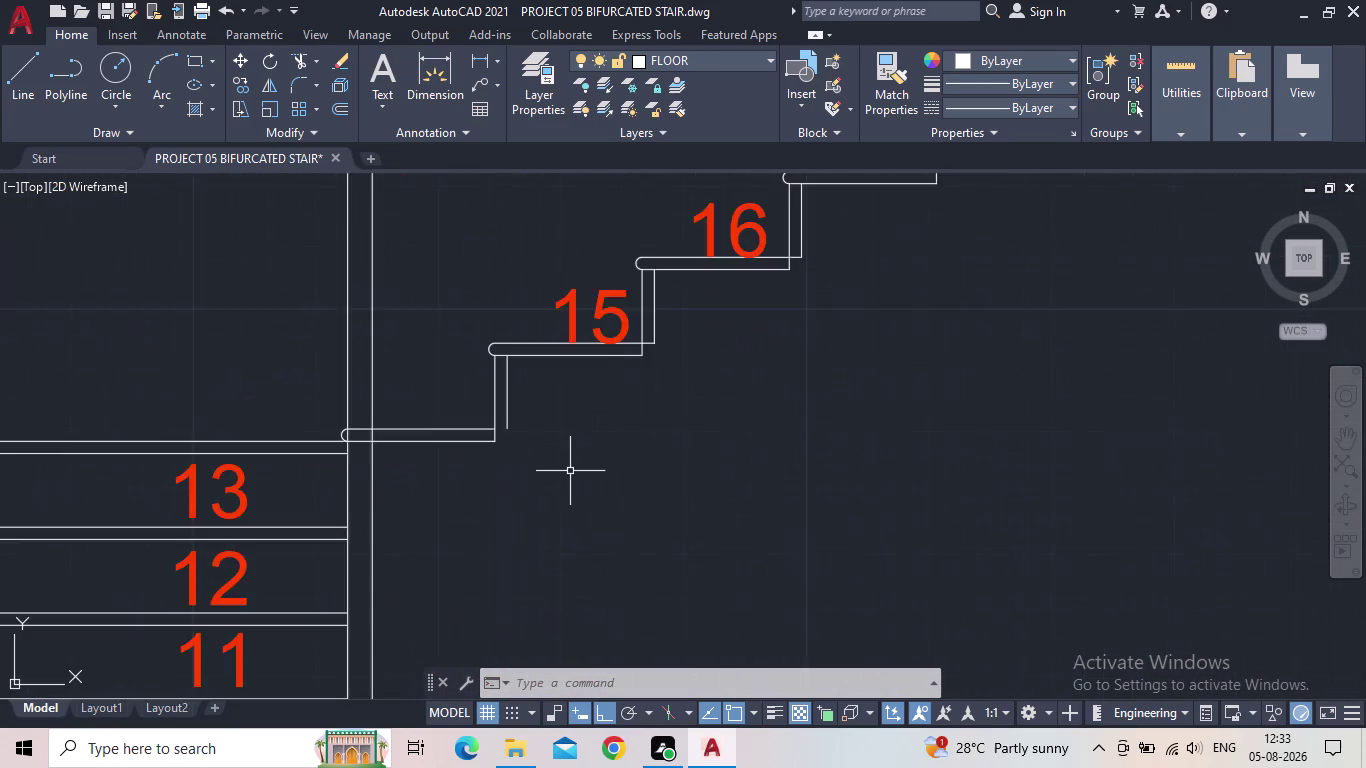
scroll(down, 3)
middle_drag(579, 490, 537, 508)
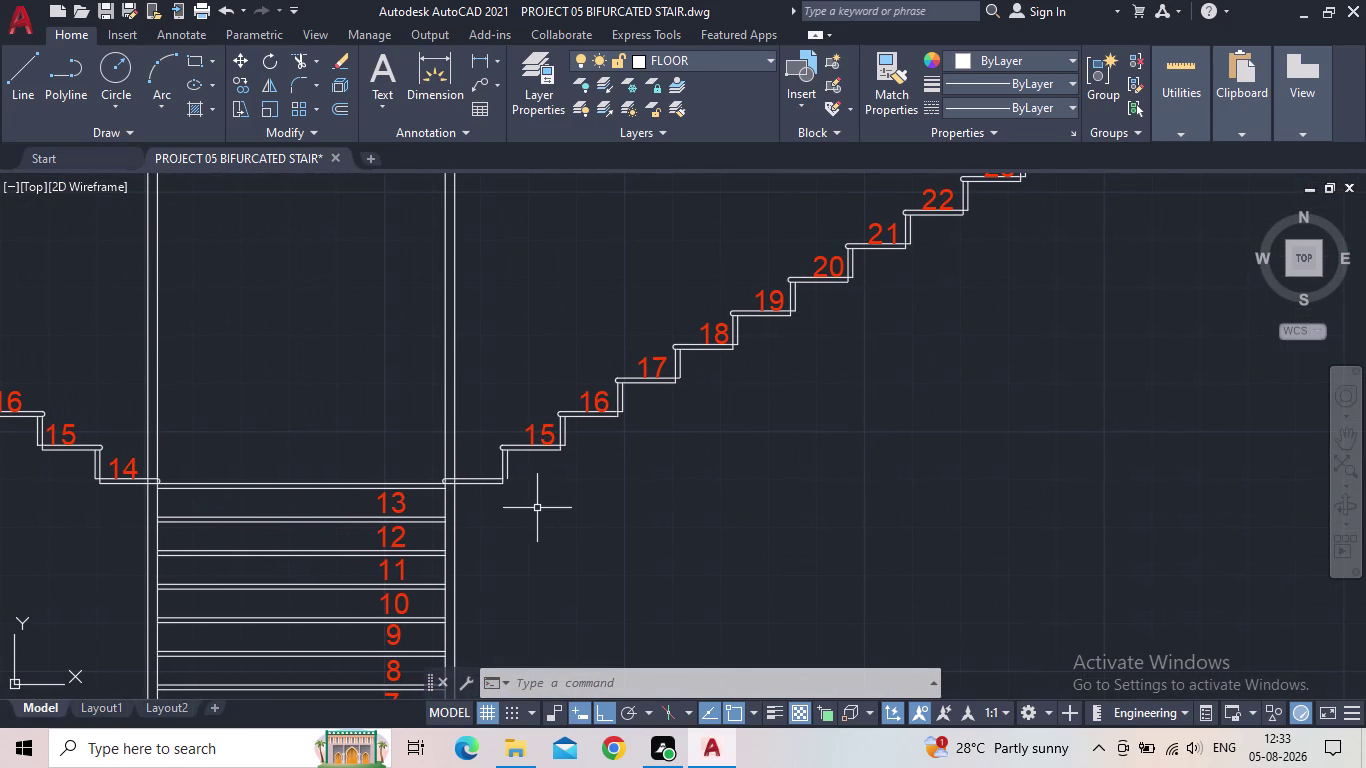
scroll(up, 3)
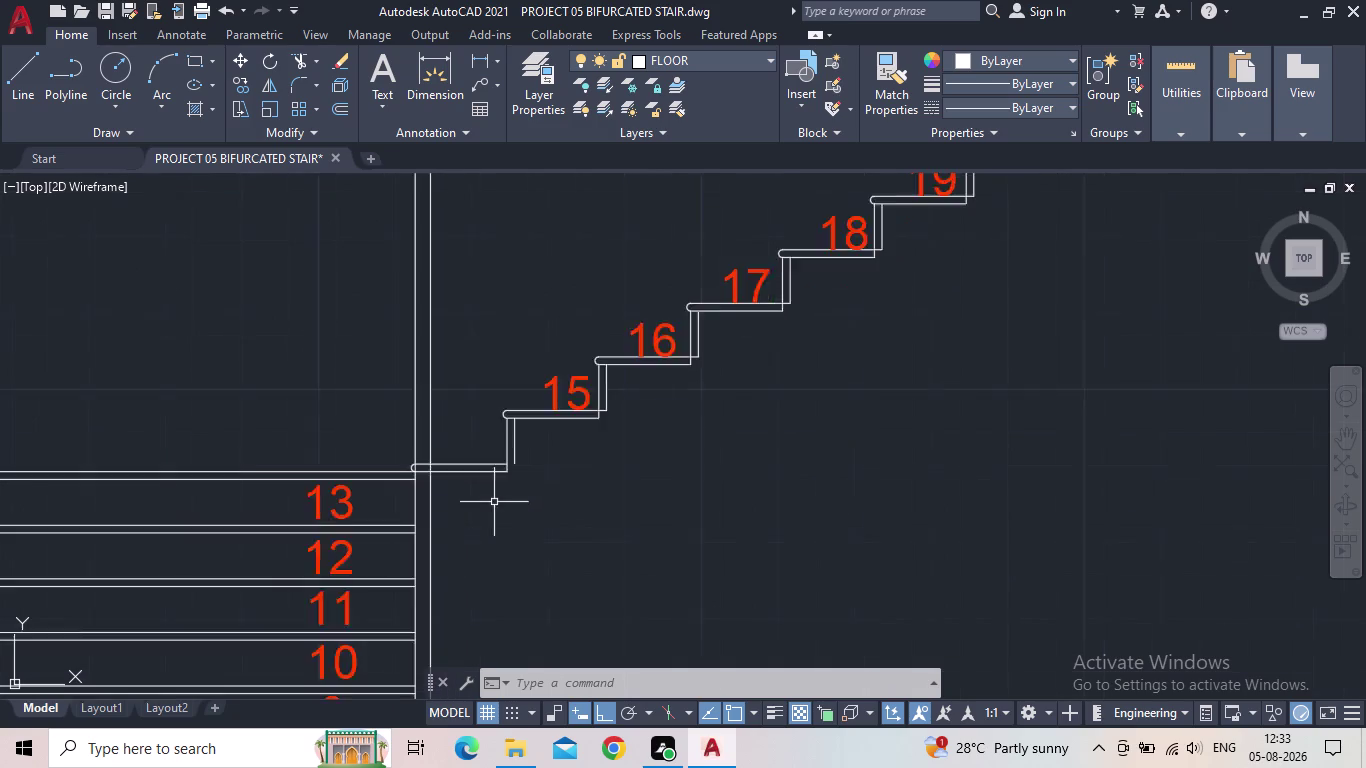
scroll(up, 3)
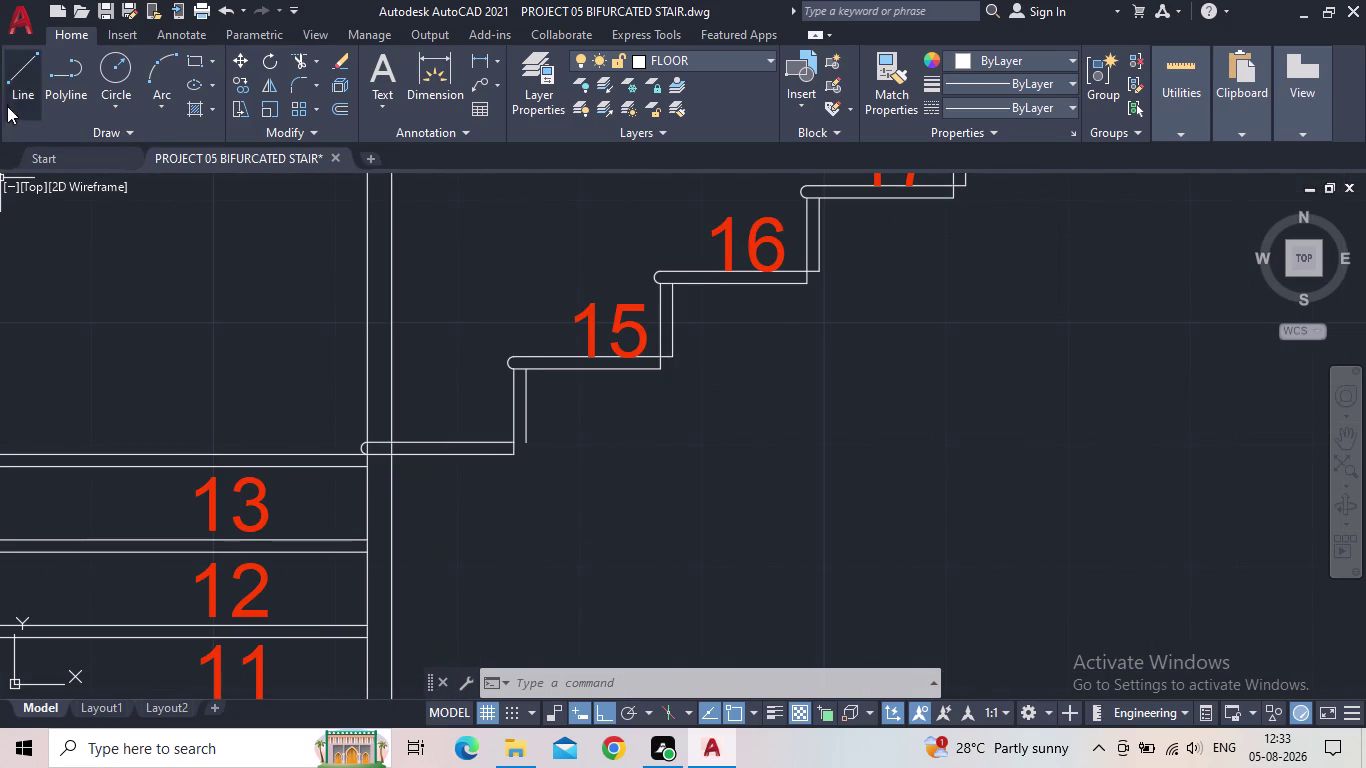
click(9, 80)
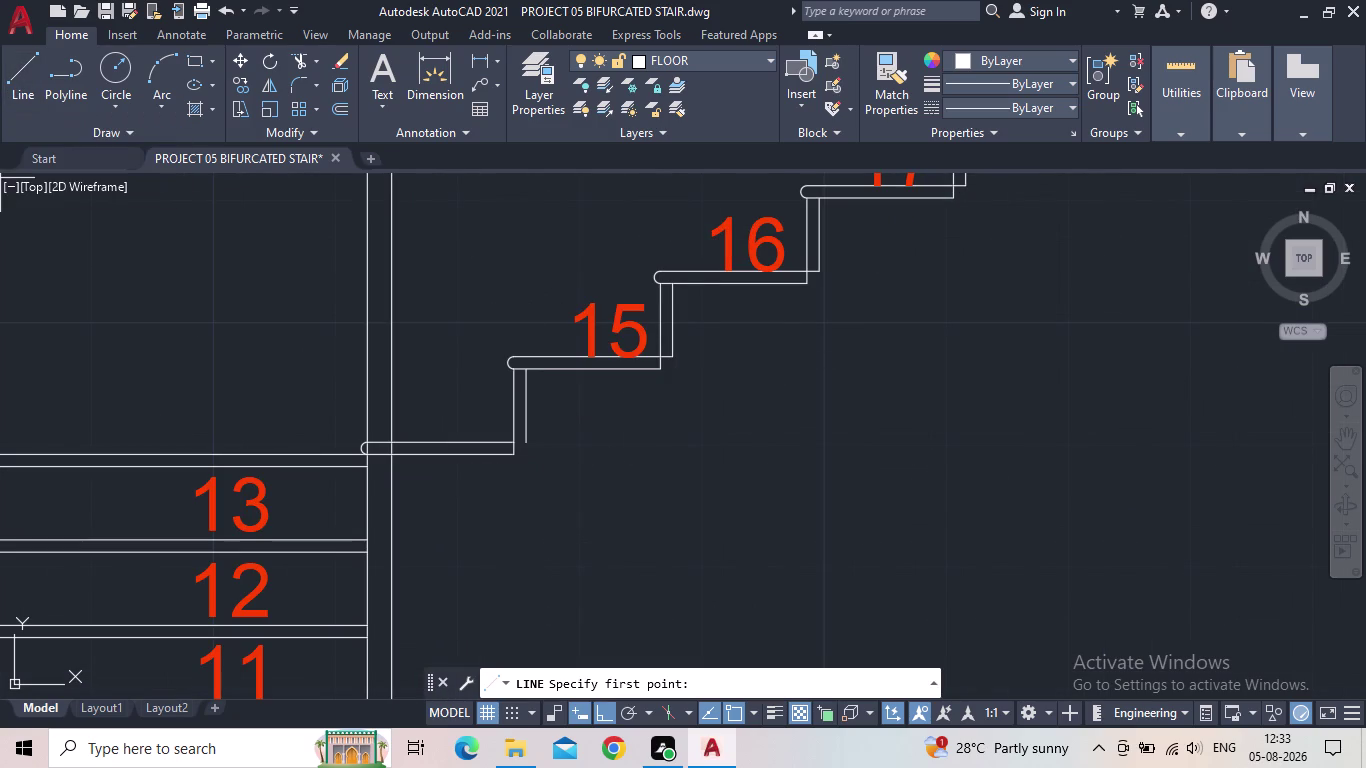
Draw the short horizontal and vertical corner line at tread 14.
middle_drag(0, 561, 769, 516)
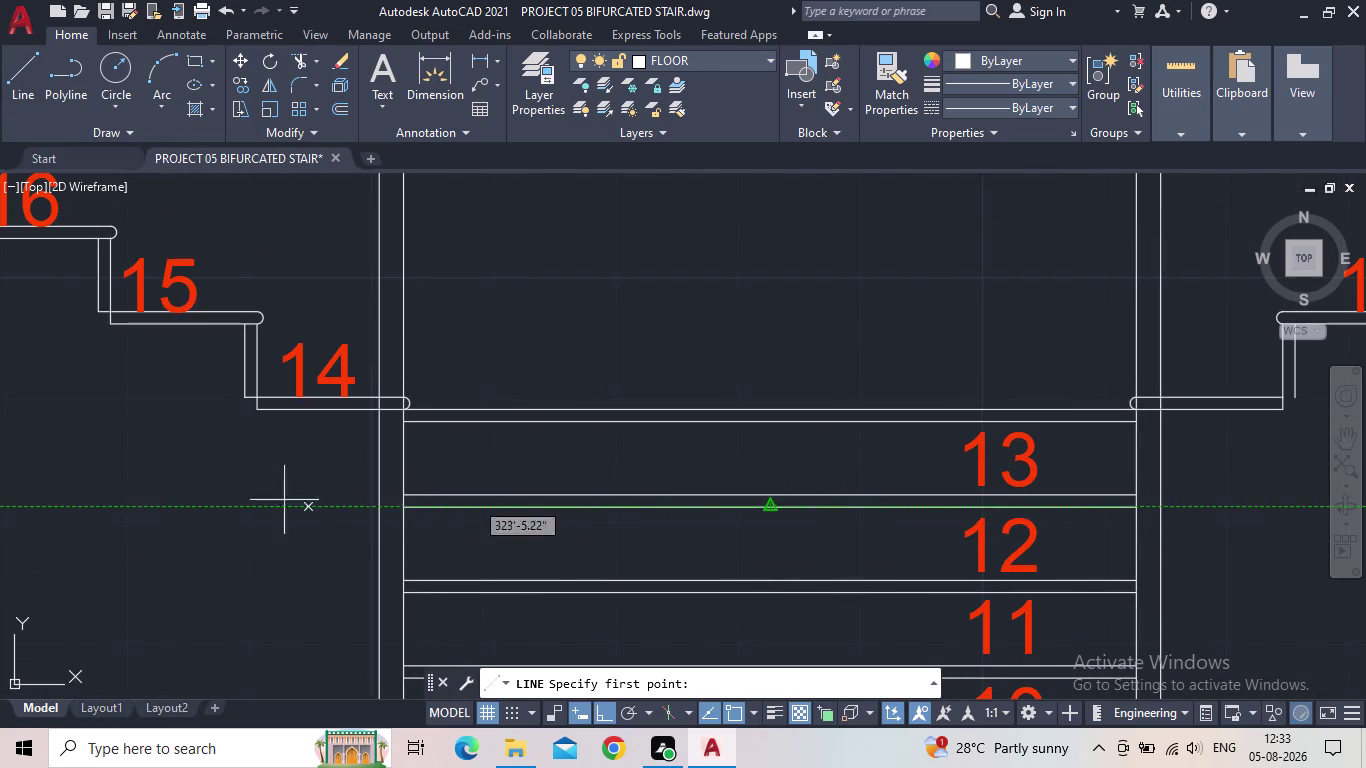
middle_drag(260, 486, 545, 555)
scroll(up, 3)
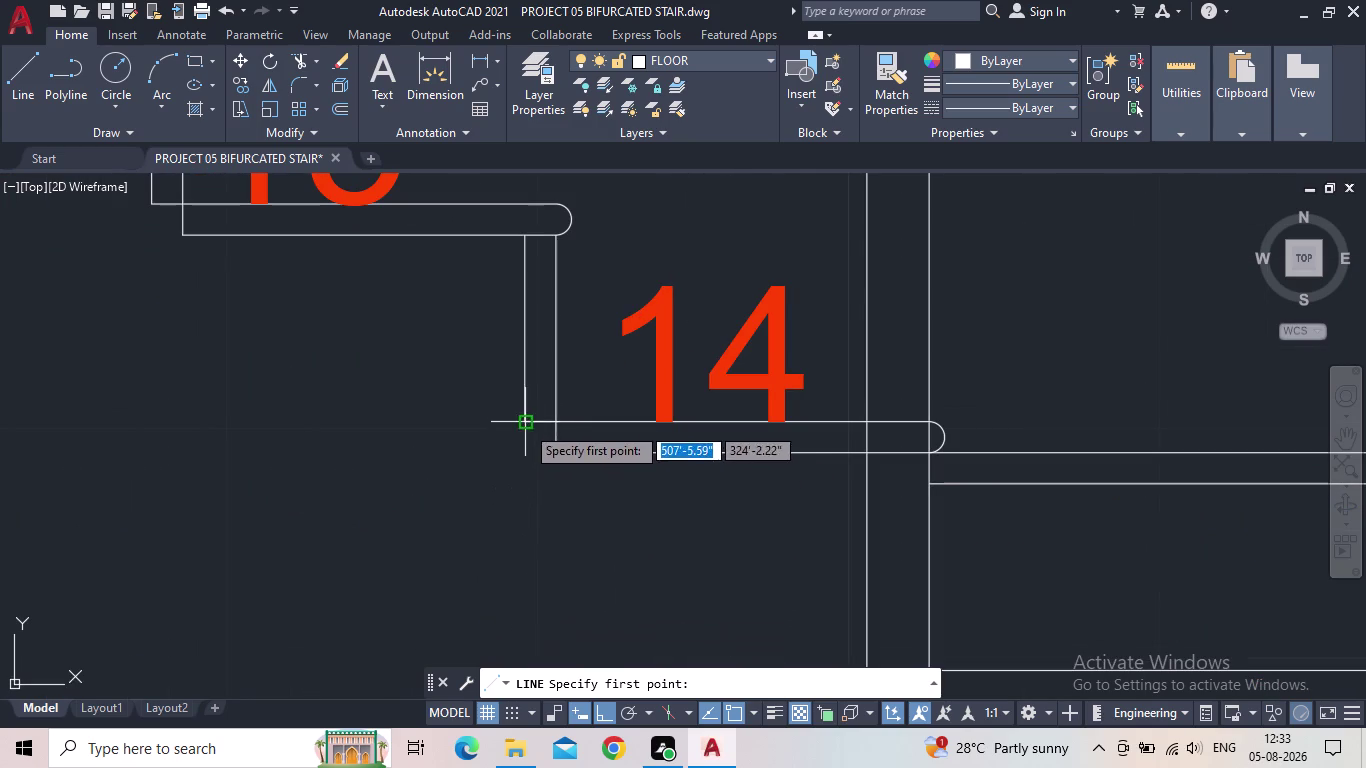
click(556, 455)
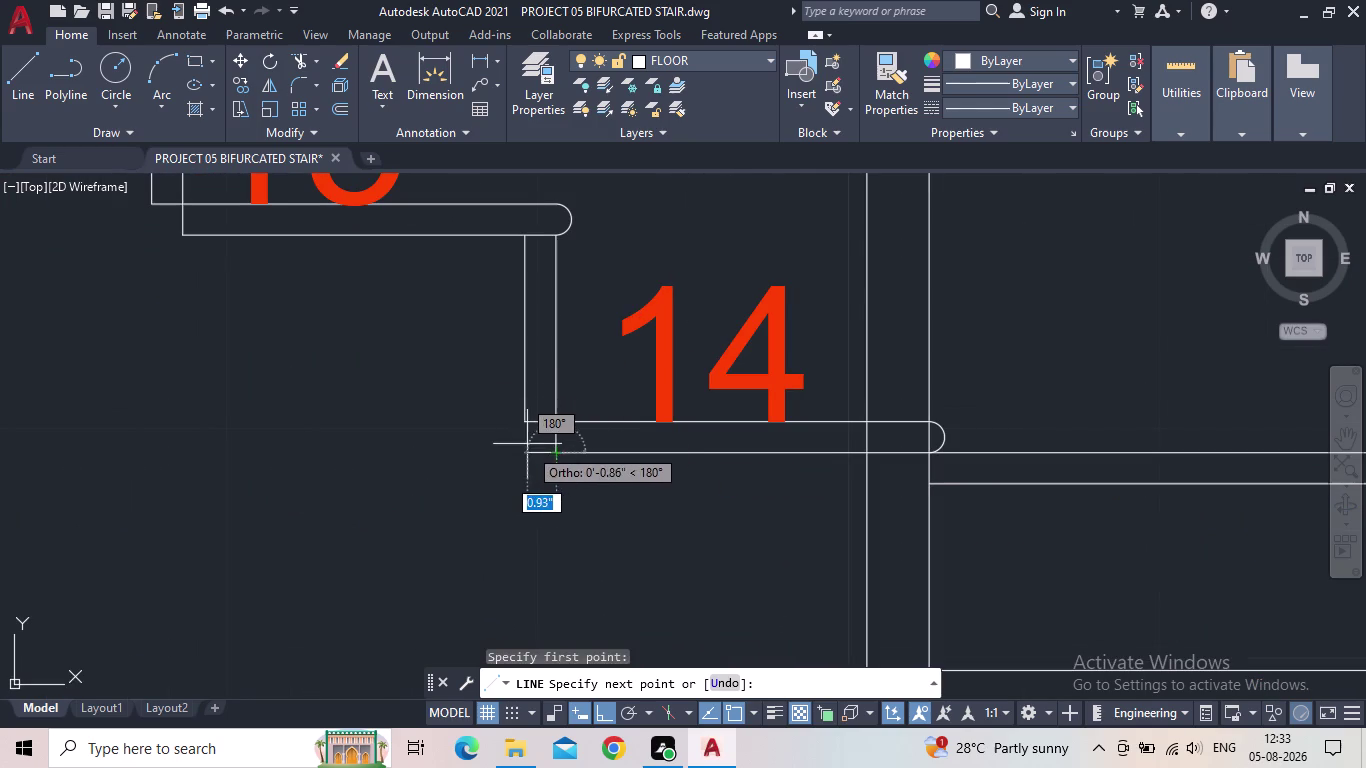
click(526, 453)
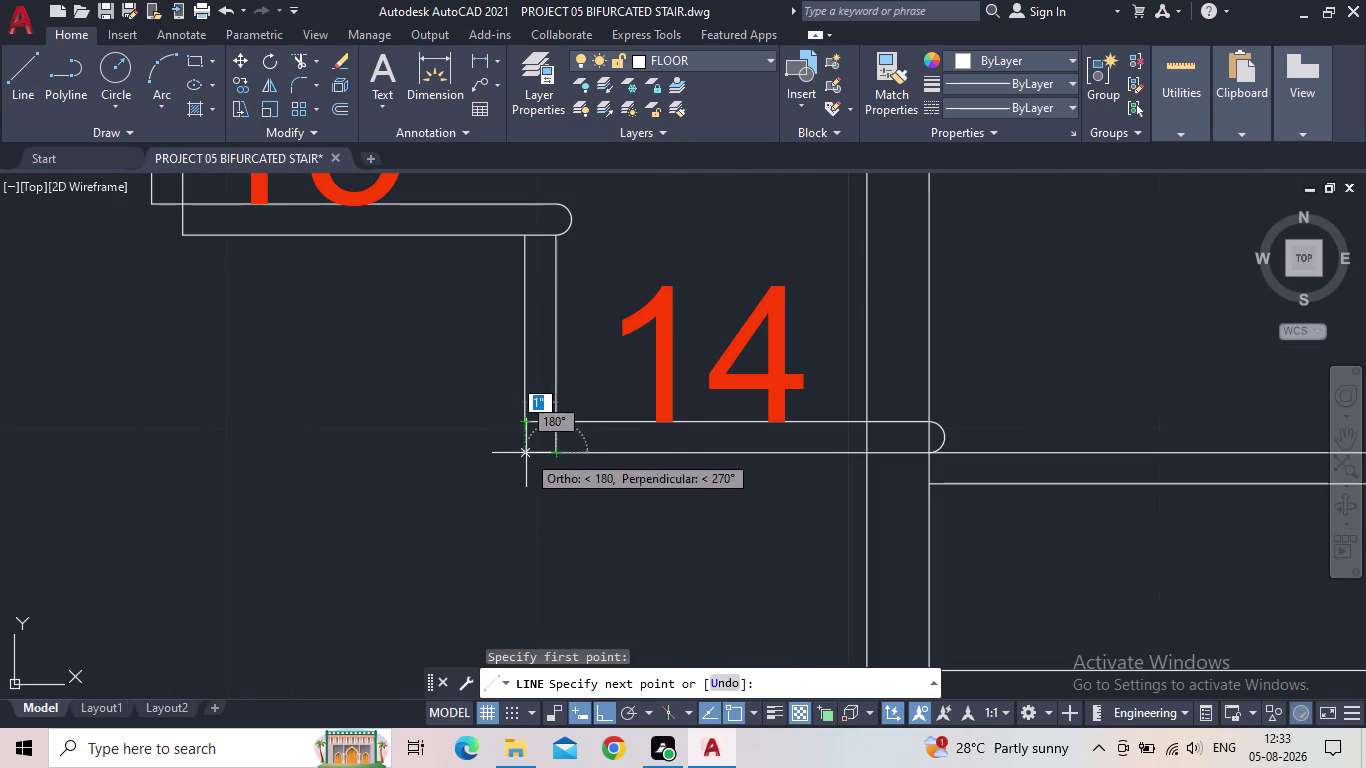
click(530, 422)
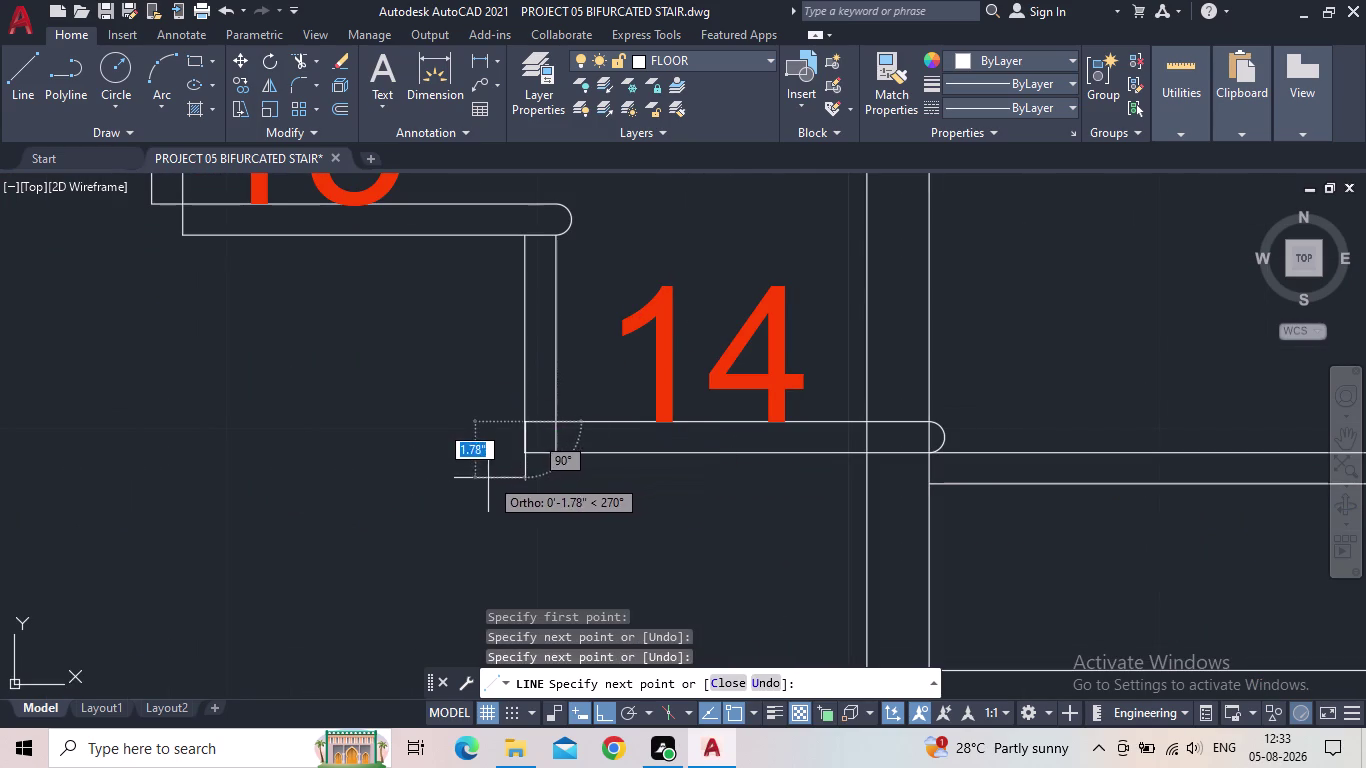
key(Escape)
Draw the two-edge corner line at tread 15's corner.
scroll(down, 3)
middle_drag(480, 474, 625, 521)
key(space)
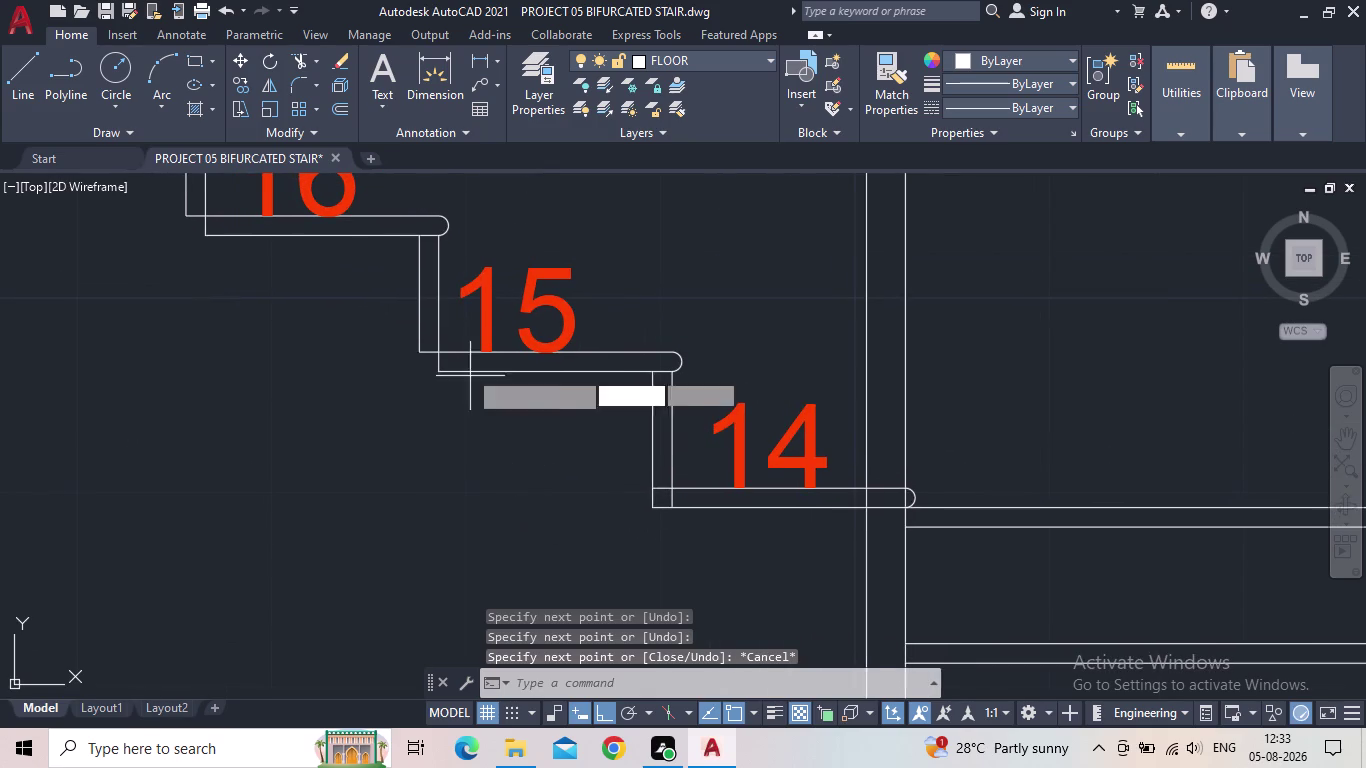
scroll(up, 3)
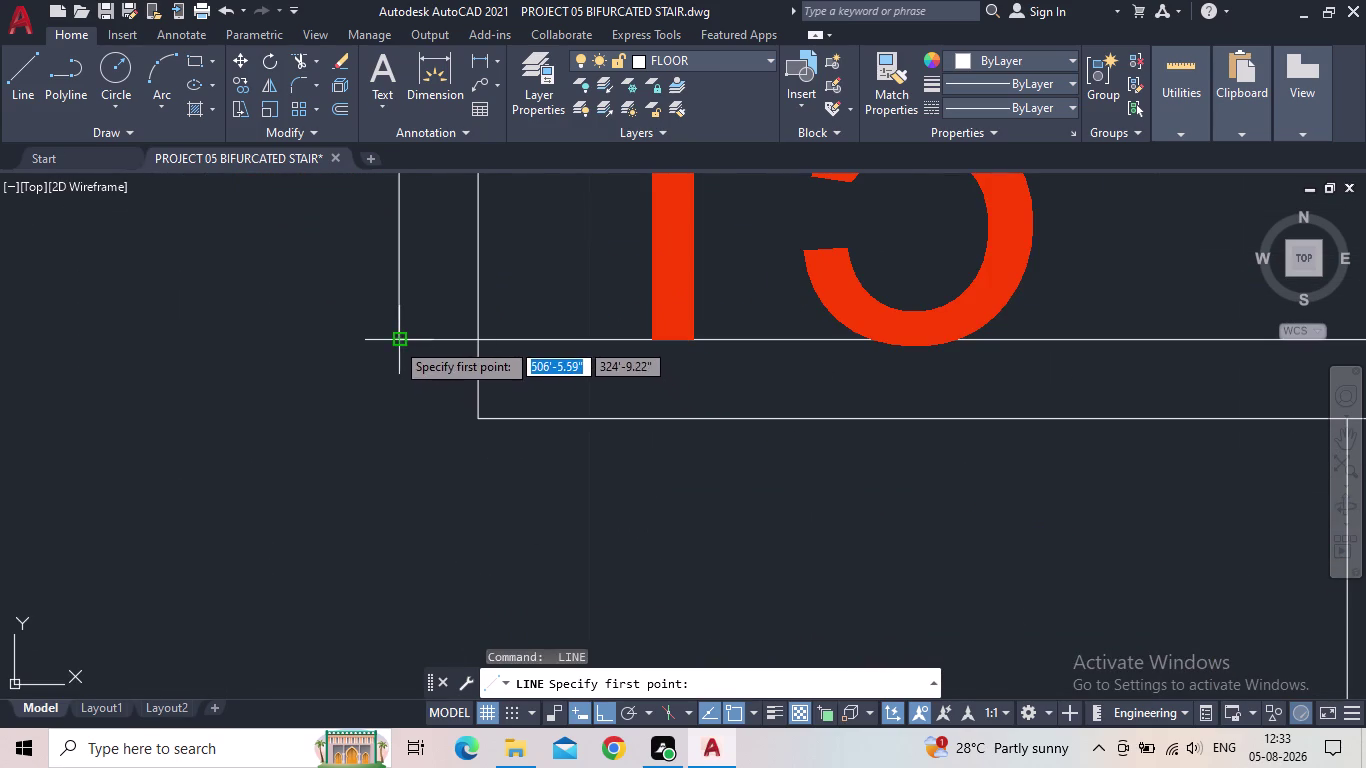
click(395, 341)
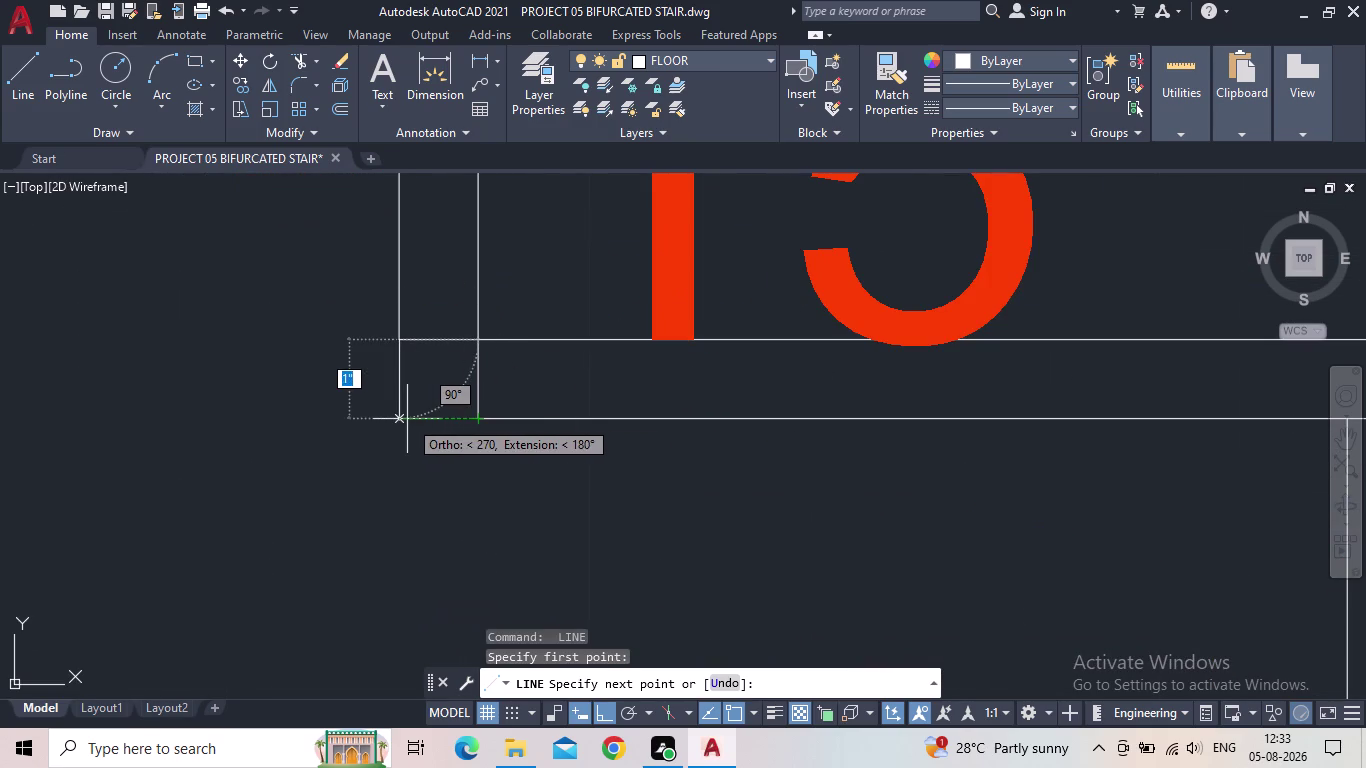
click(397, 419)
click(479, 417)
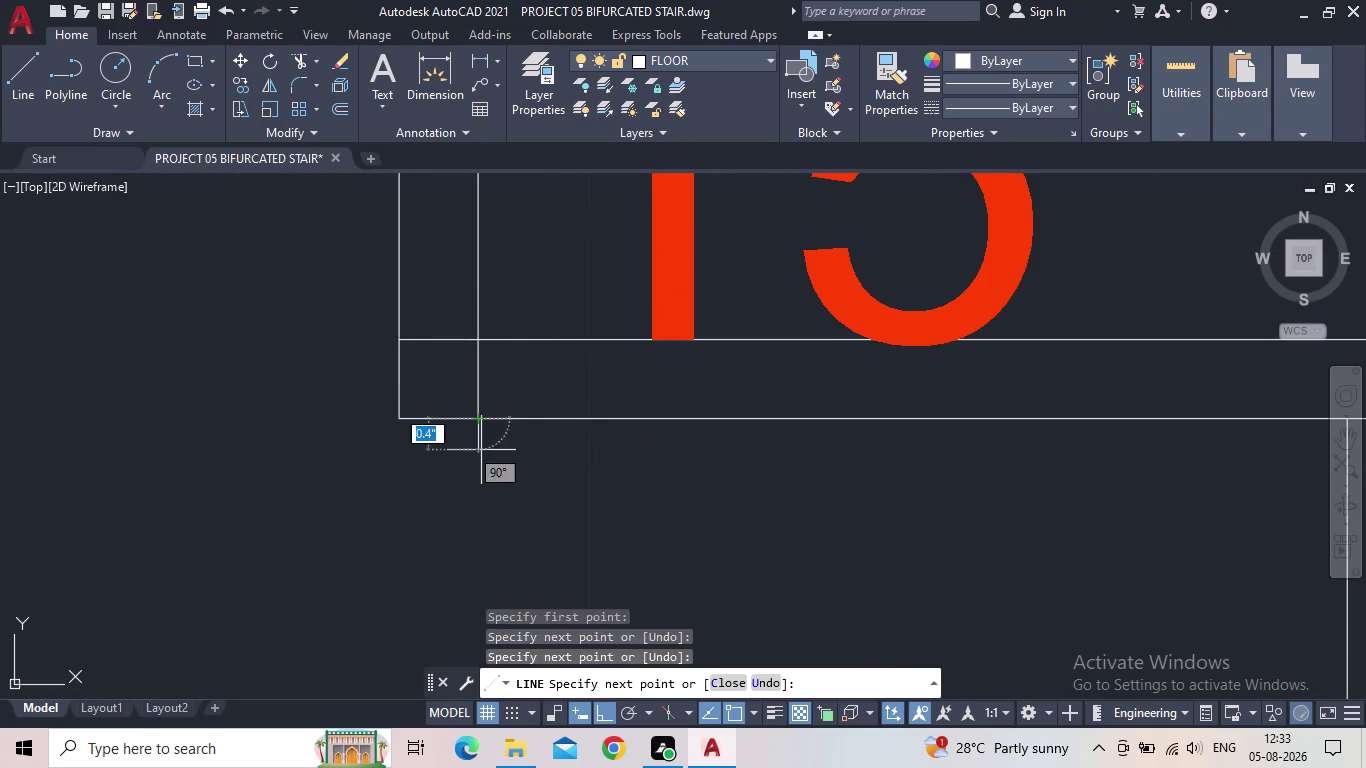
key(Escape)
Draw the two-edge corner line at tread 16's corner.
scroll(down, 3)
middle_drag(450, 511, 599, 609)
key(space)
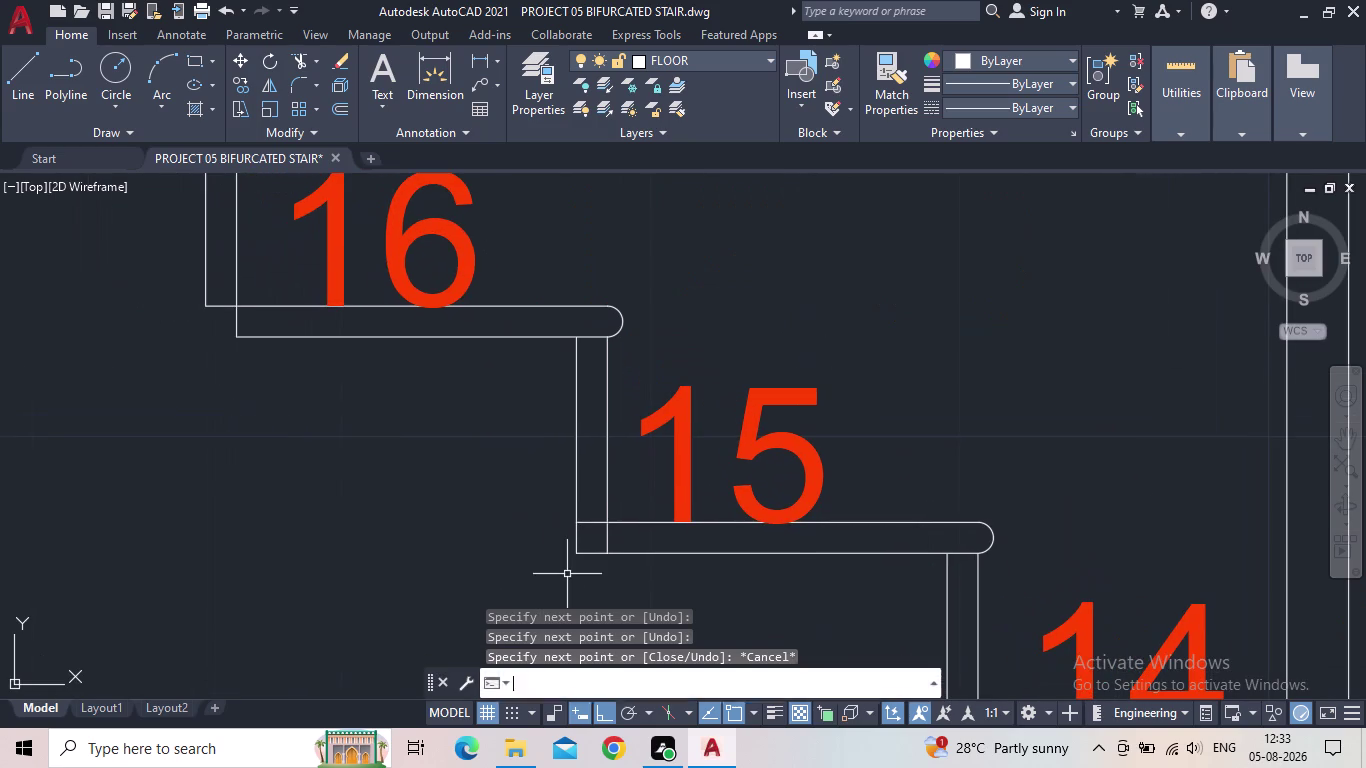
middle_drag(246, 360, 505, 453)
scroll(up, 3)
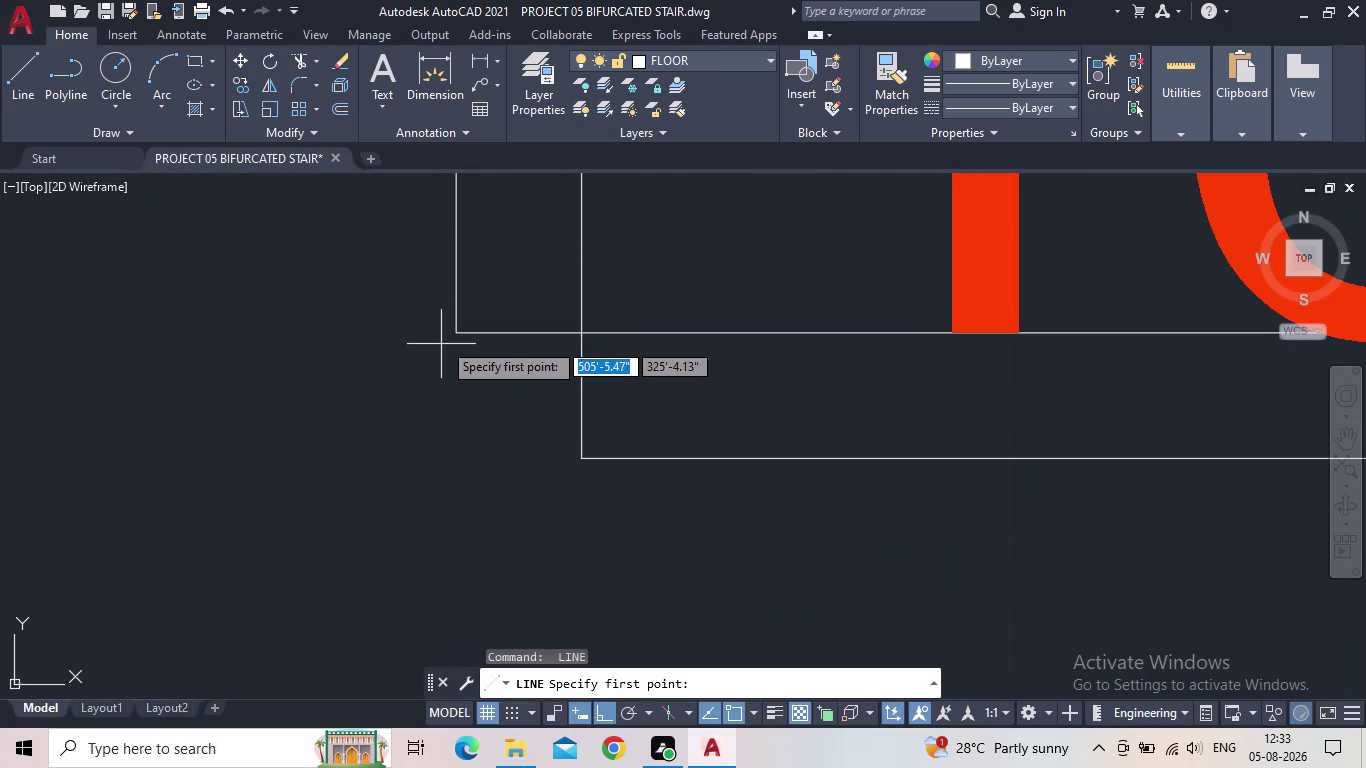
click(460, 336)
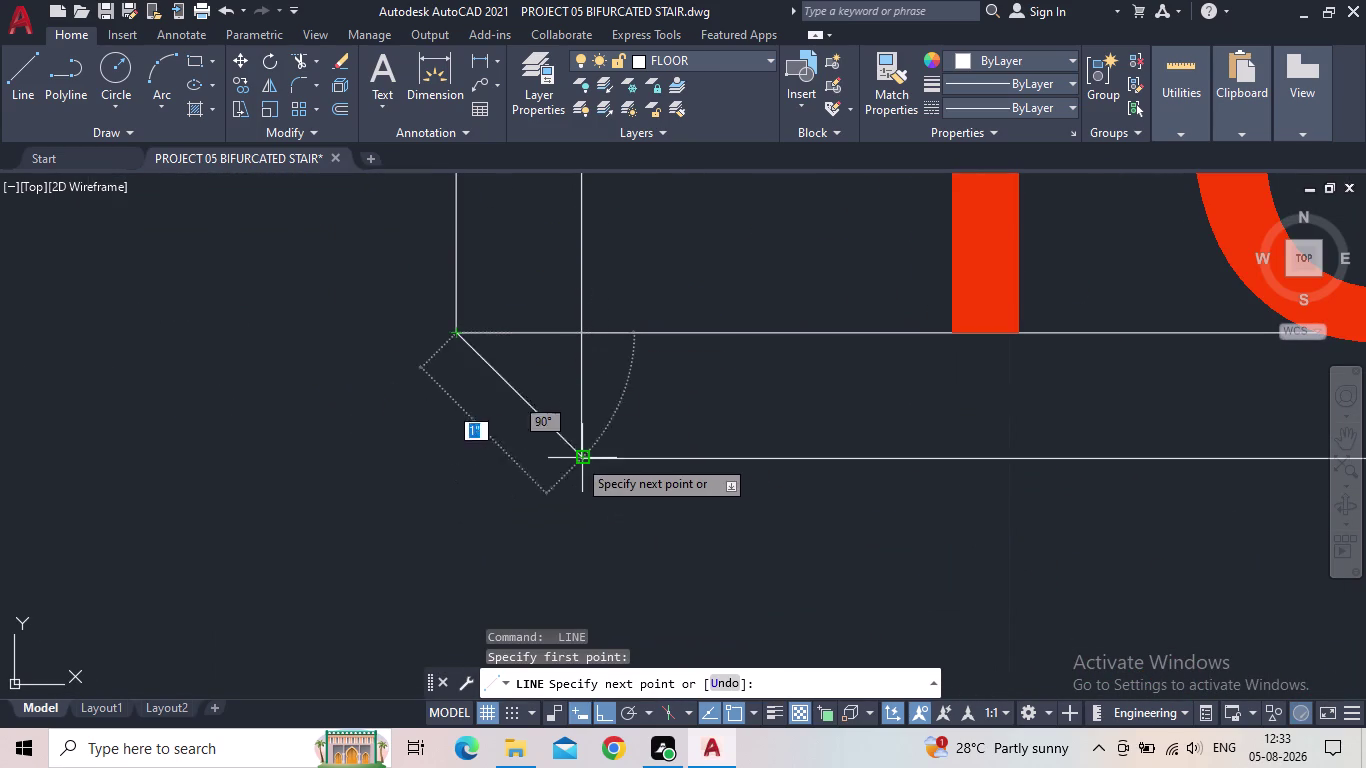
click(454, 457)
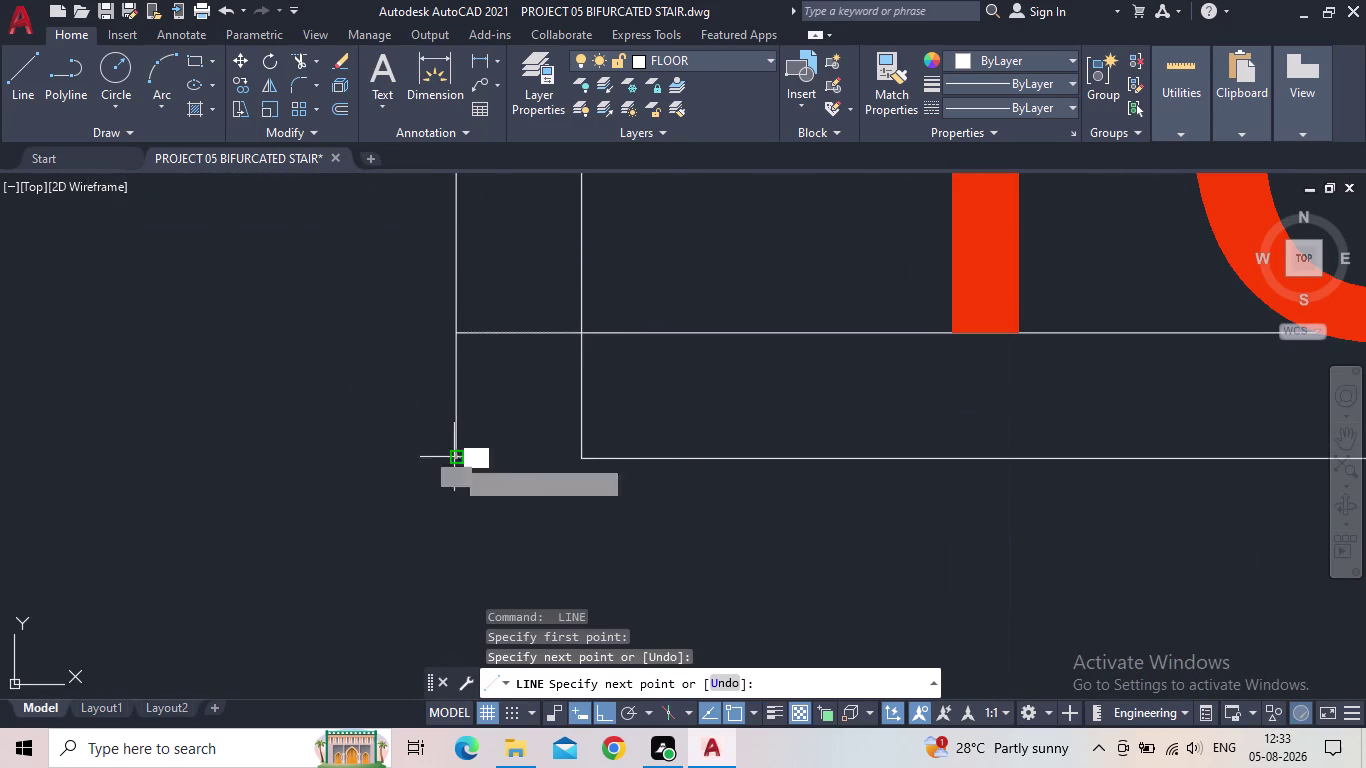
click(581, 456)
key(Escape)
Close the inner corner under tread 17 with a short two-segment line.
scroll(down, 3)
middle_drag(550, 455, 599, 574)
scroll(down, 3)
middle_drag(438, 477, 952, 526)
middle_drag(764, 431, 733, 483)
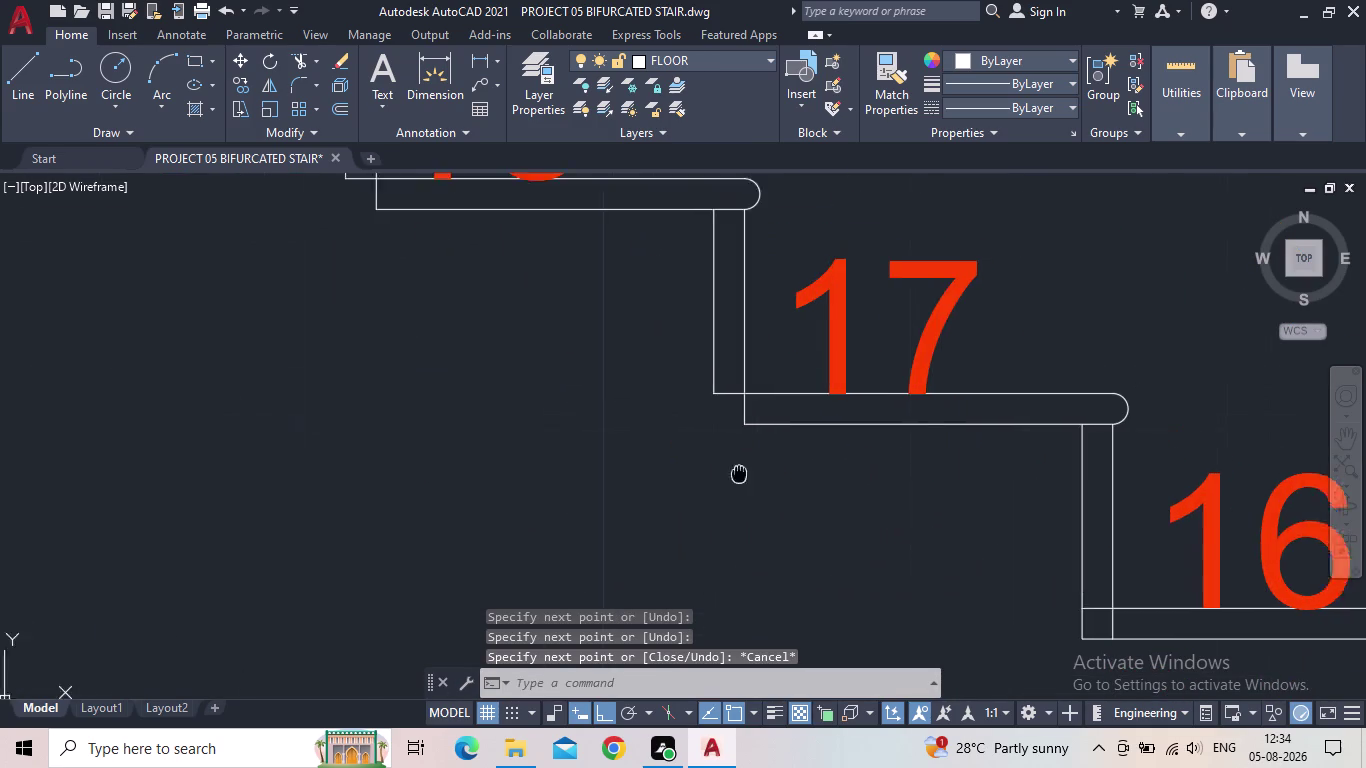
middle_drag(733, 483, 679, 587)
key(space)
scroll(up, 3)
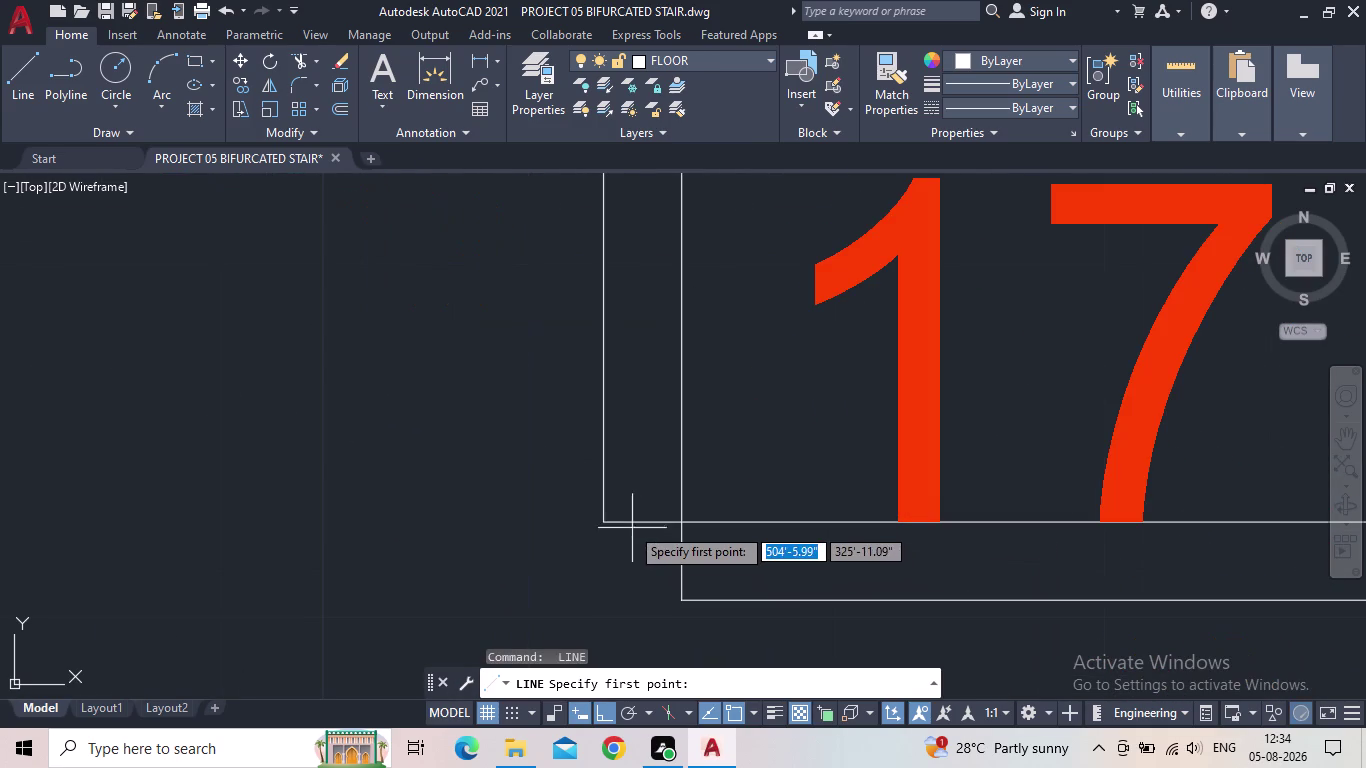
click(601, 523)
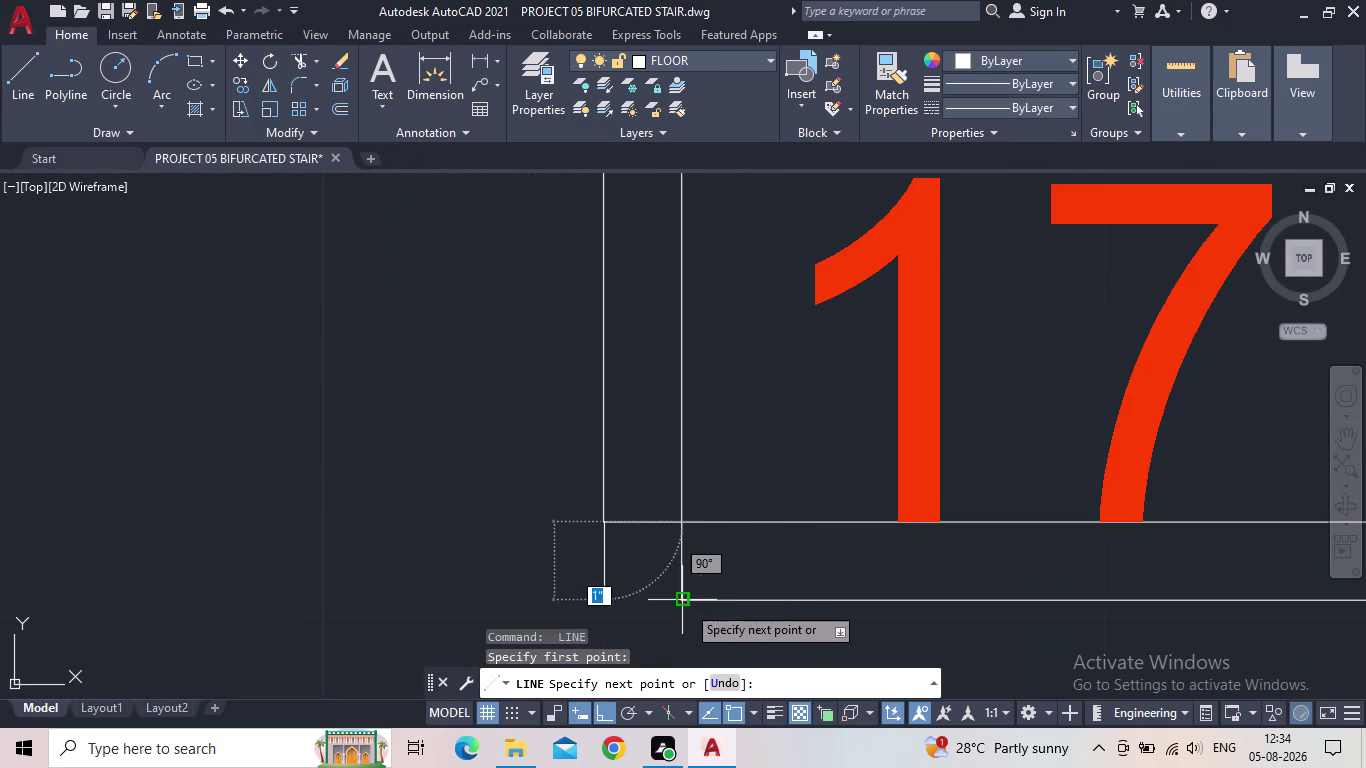
click(607, 601)
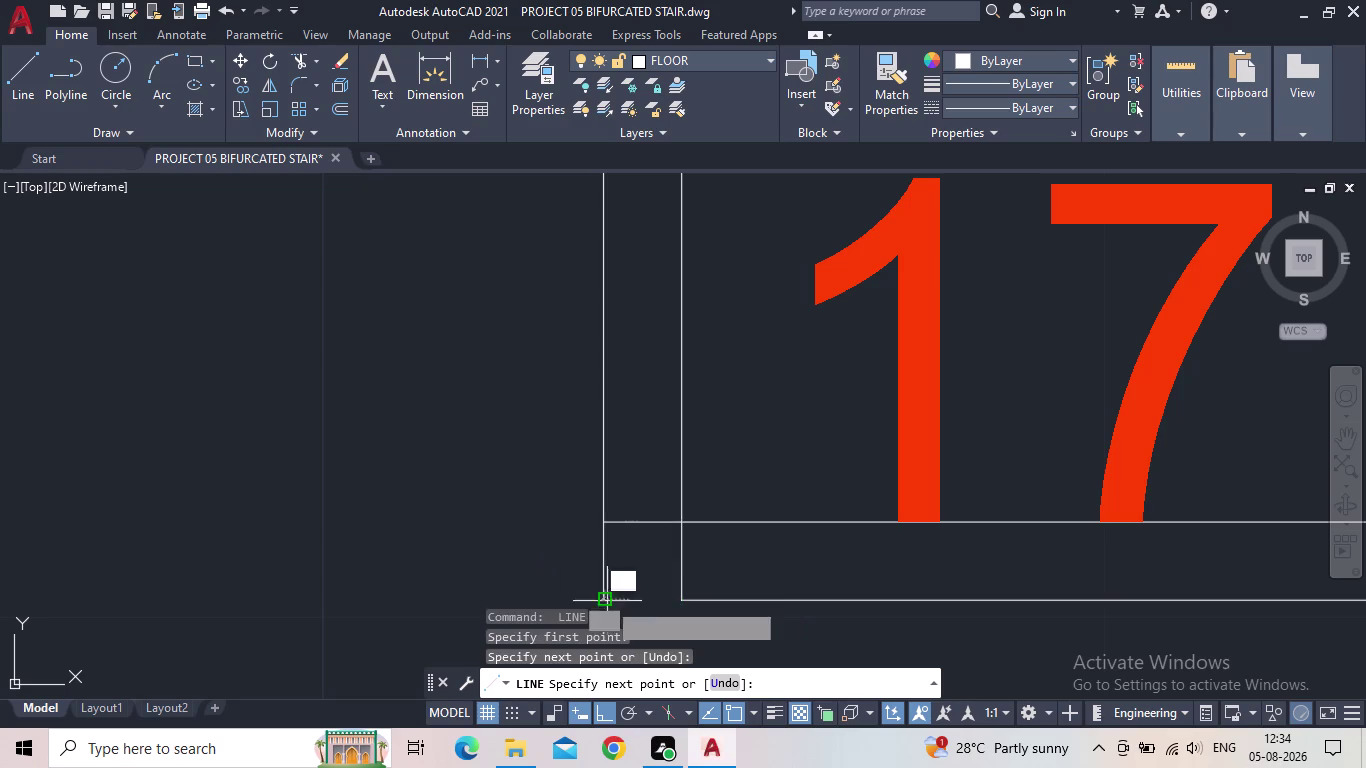
click(686, 597)
scroll(down, 3)
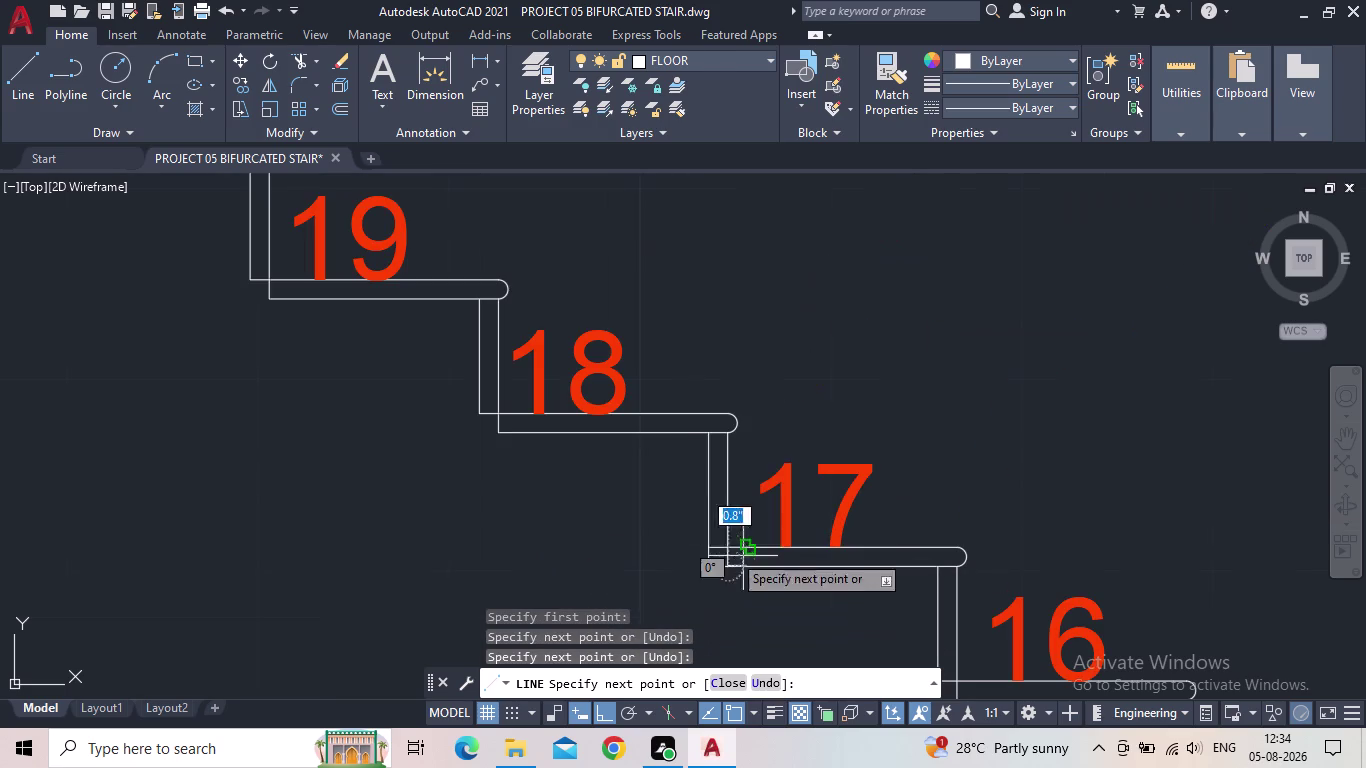
middle_drag(710, 546, 698, 549)
key(Escape)
Close the inner corner under tread 18 with a short two-segment line.
middle_drag(572, 573, 518, 570)
scroll(down, 3)
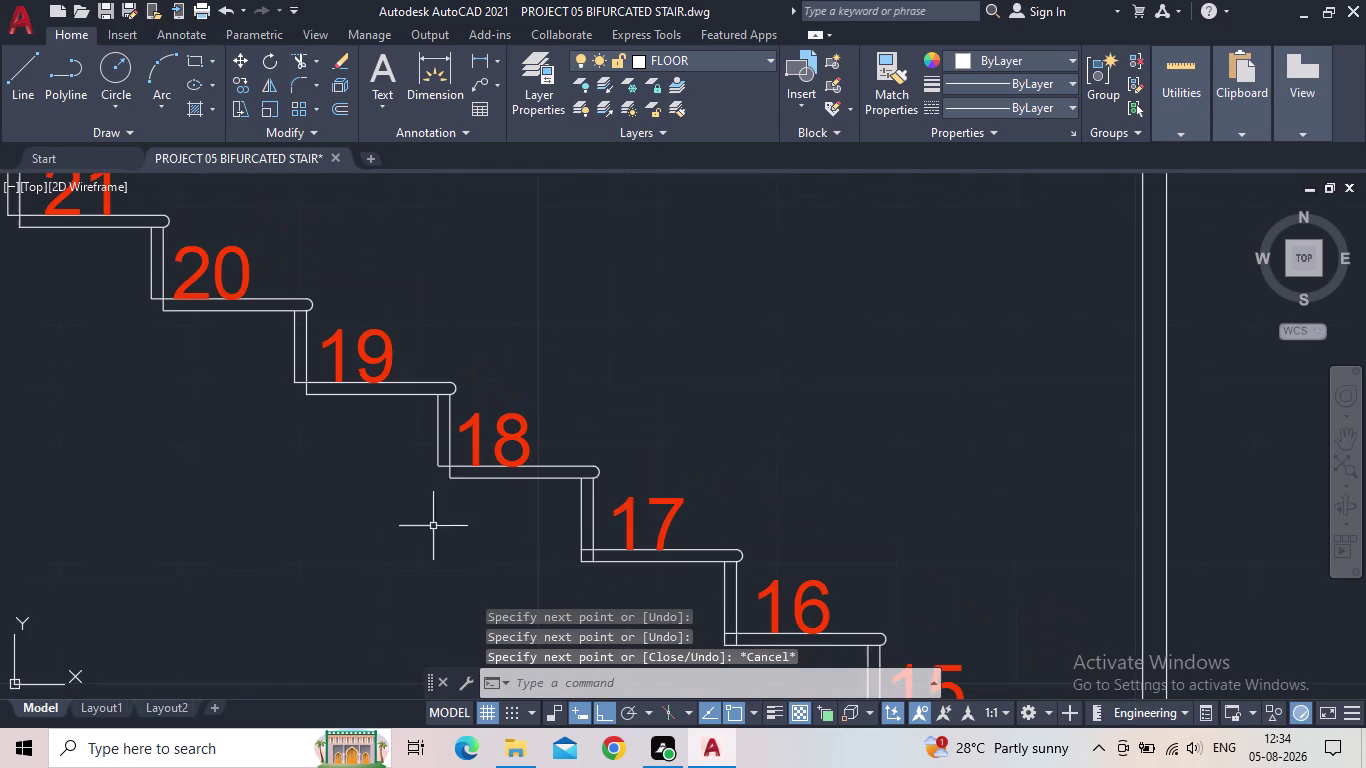
middle_drag(377, 477, 318, 514)
middle_drag(390, 554, 465, 541)
scroll(up, 3)
key(space)
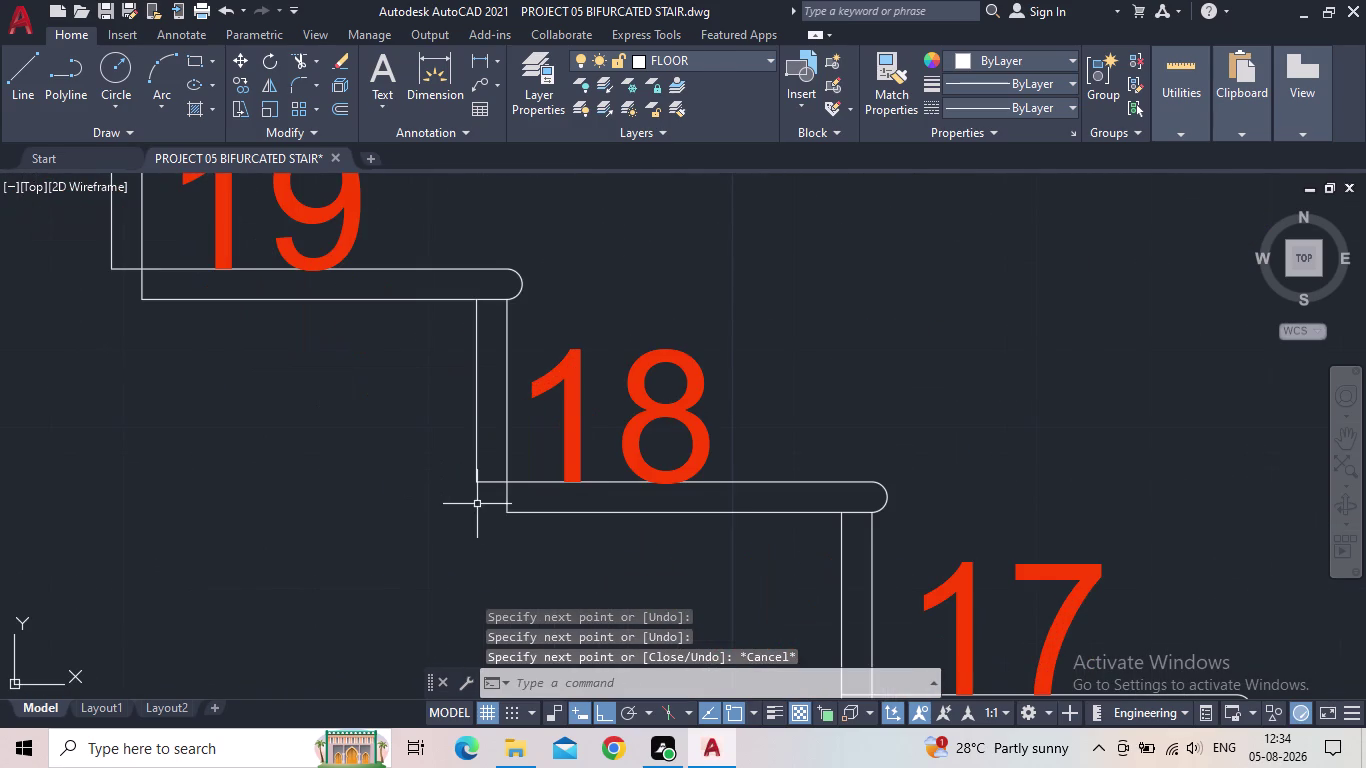
click(481, 485)
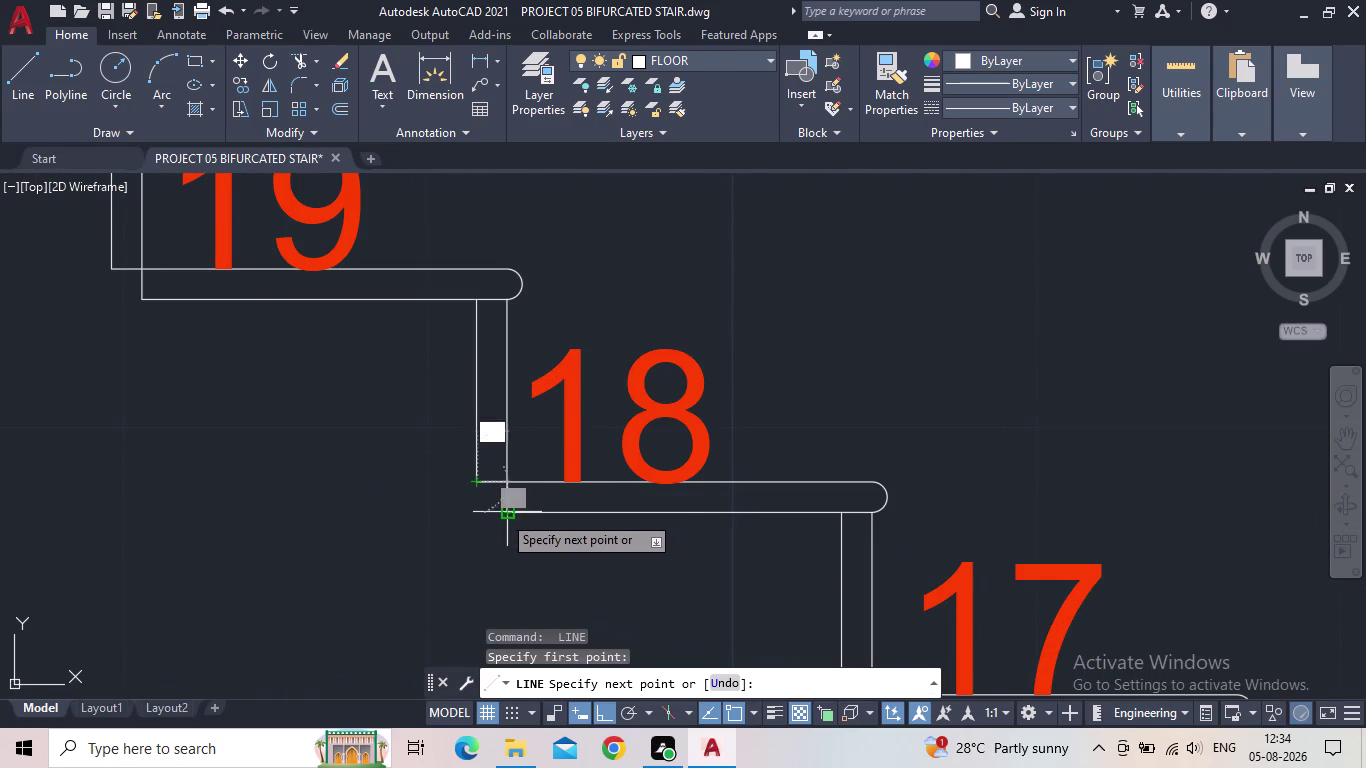
click(477, 513)
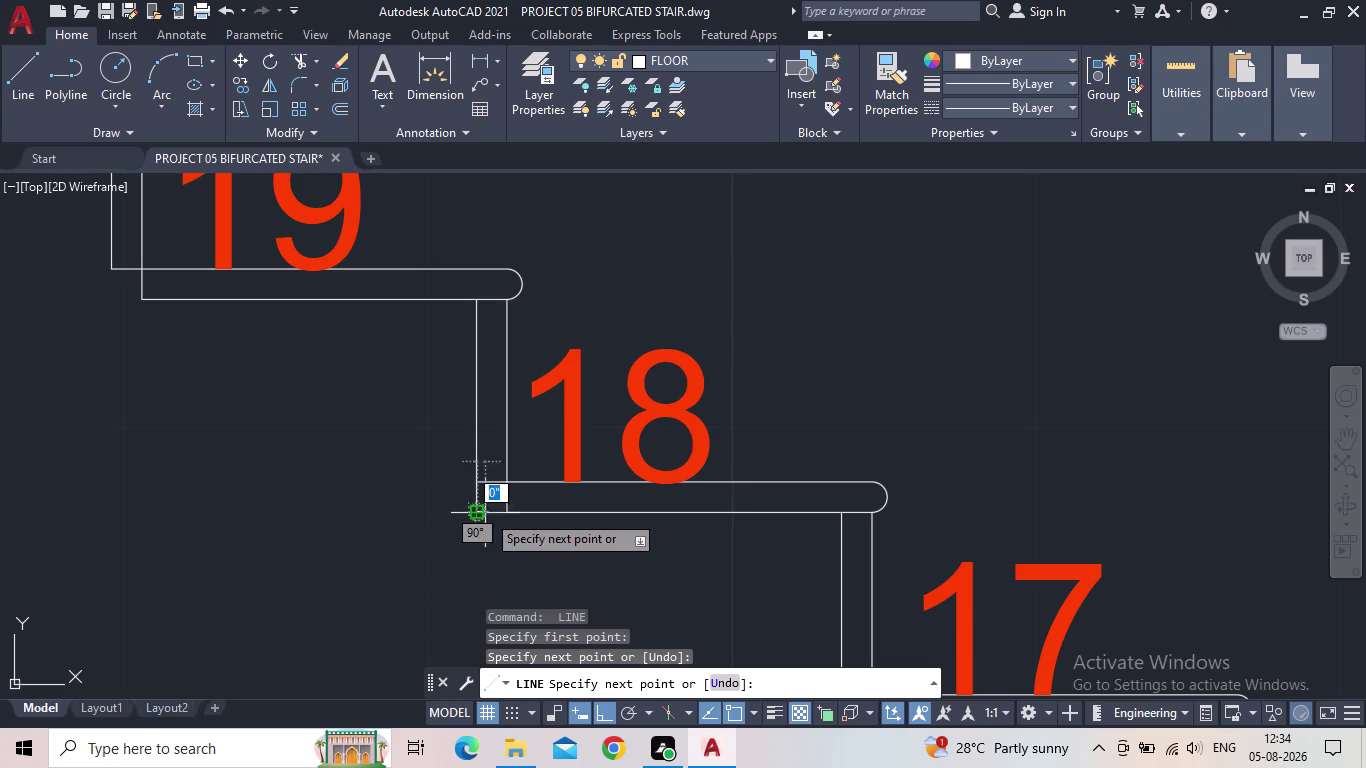
click(505, 512)
key(Escape)
scroll(down, 3)
middle_drag(484, 522, 797, 626)
Close the inner corner under tread 19 with a short two-segment line.
scroll(up, 3)
middle_drag(584, 502, 570, 581)
key(space)
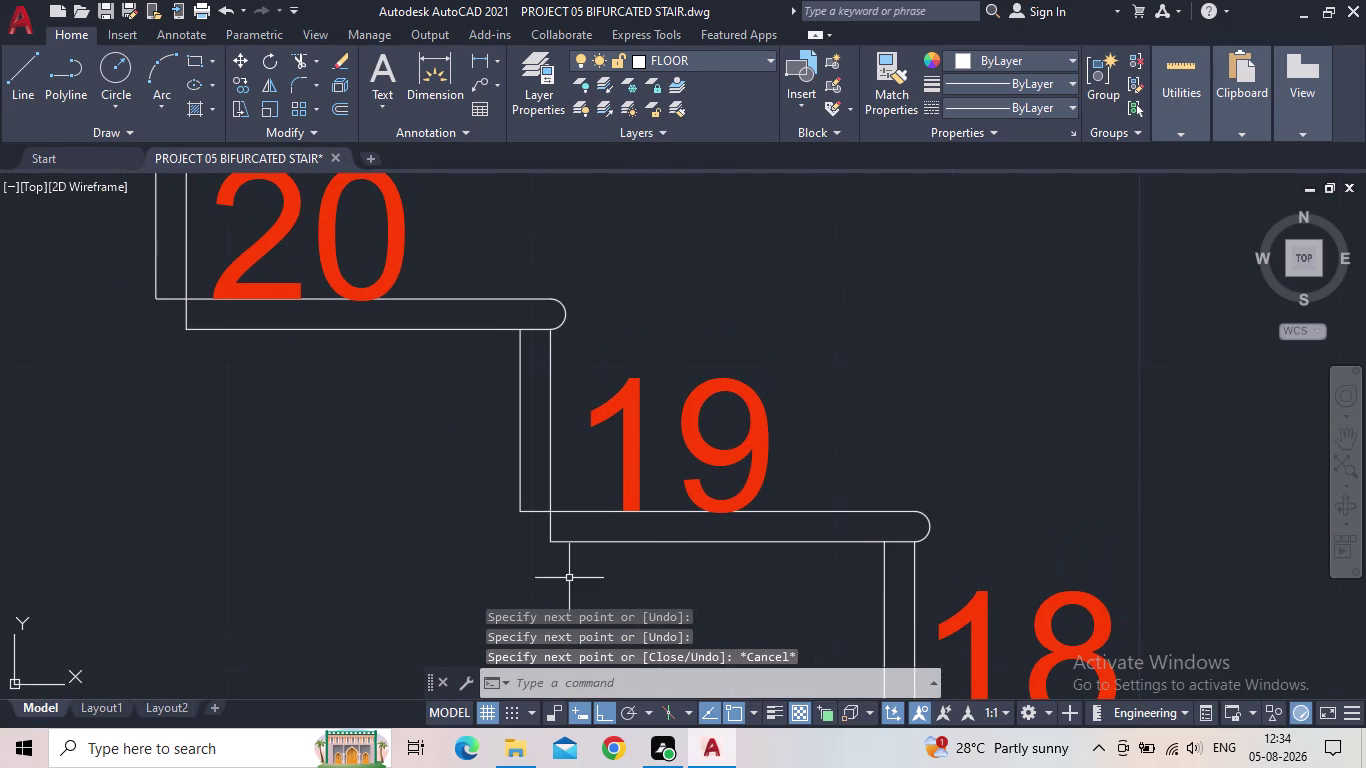
click(518, 515)
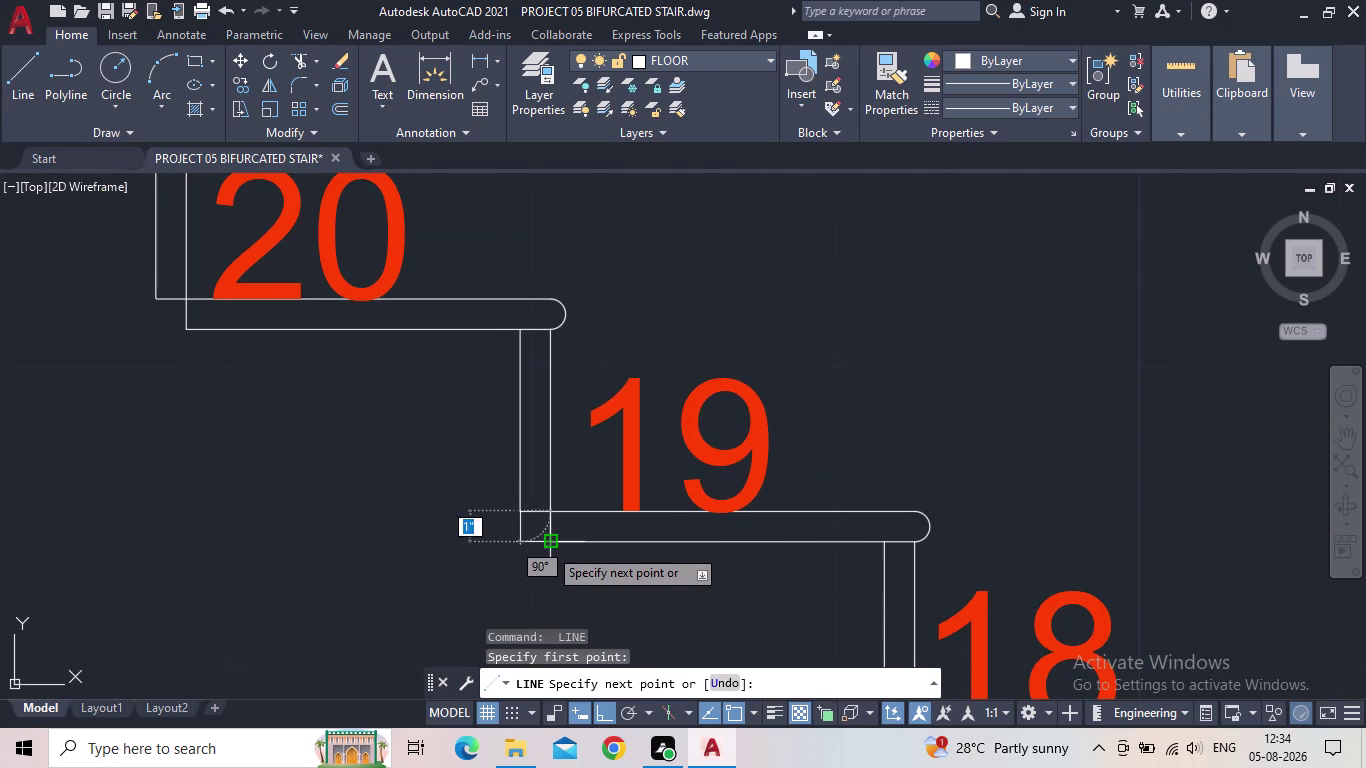
click(518, 546)
click(549, 545)
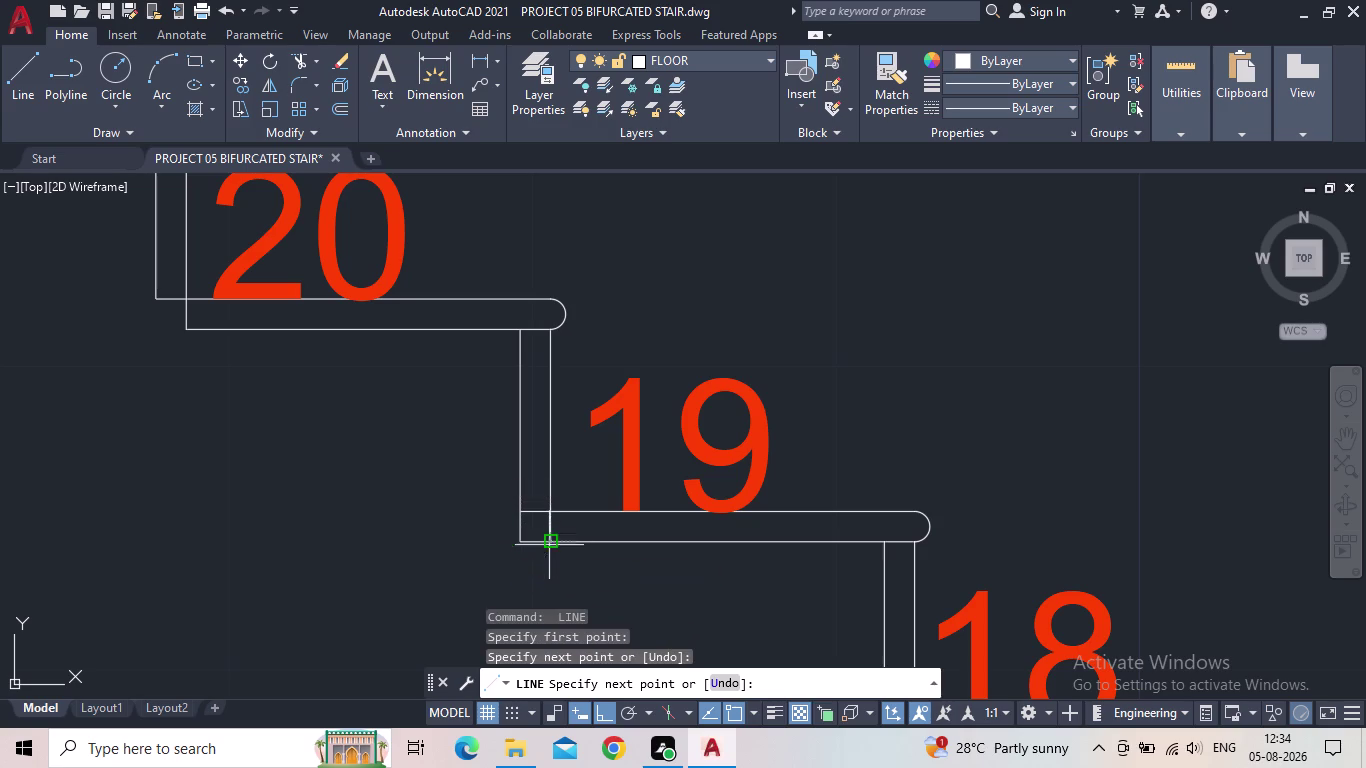
key(Escape)
Close the inner corner under tread 20 with a short two-segment line.
scroll(down, 3)
middle_click(564, 559)
middle_drag(433, 512, 633, 591)
scroll(up, 3)
key(space)
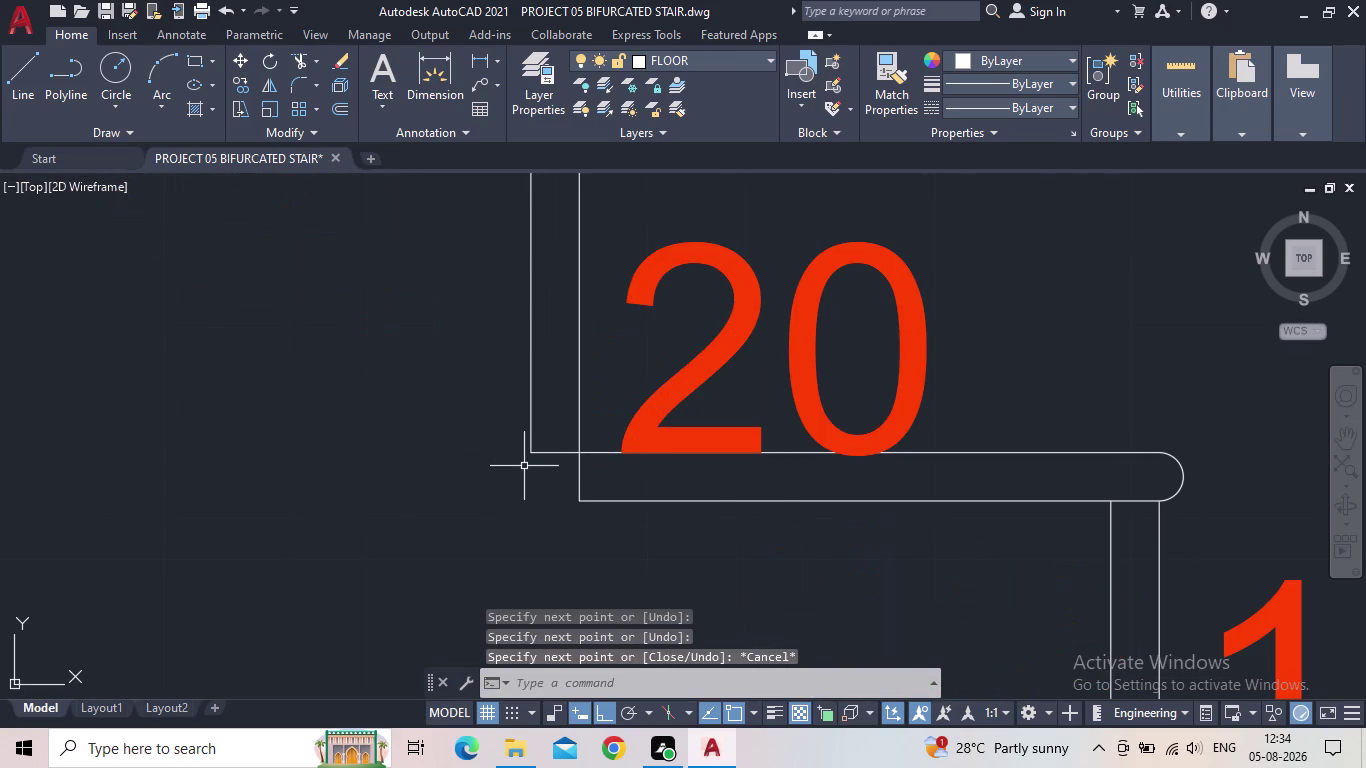
click(527, 450)
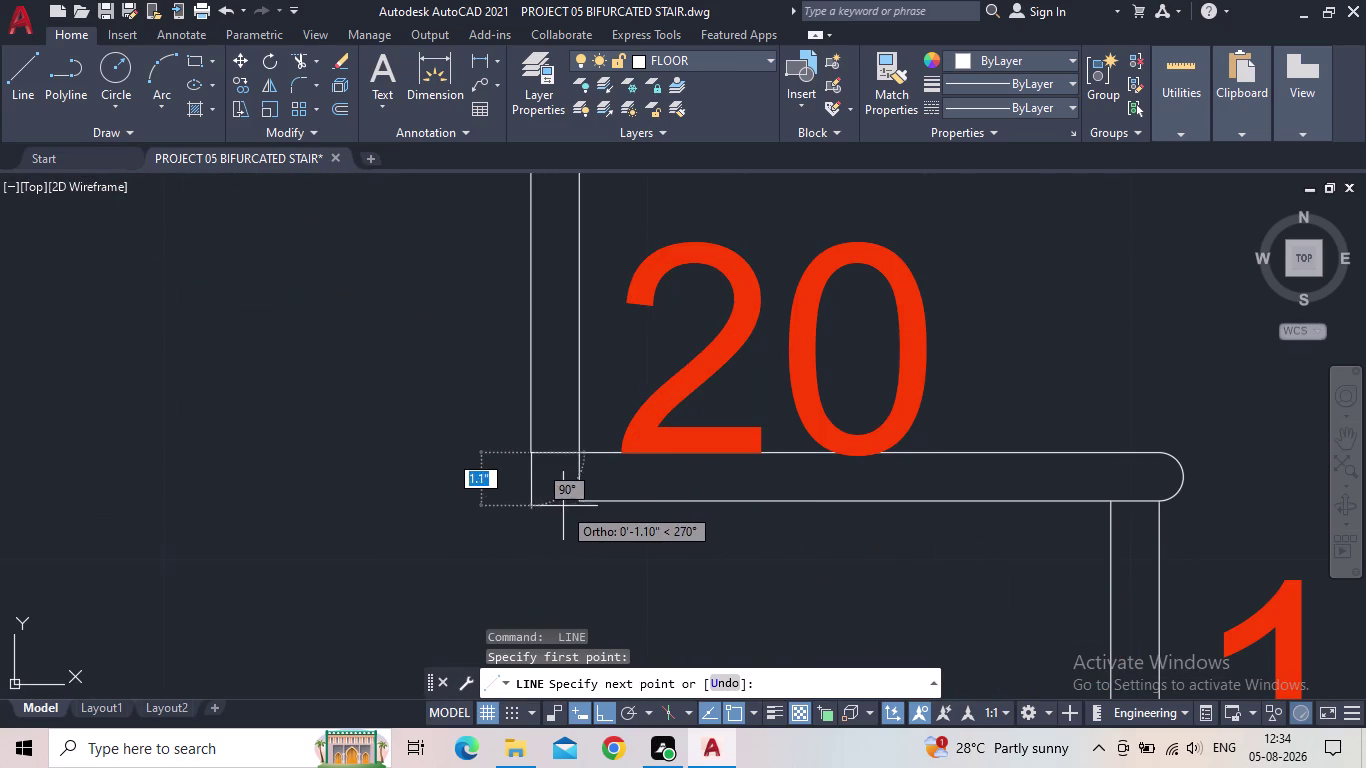
click(528, 501)
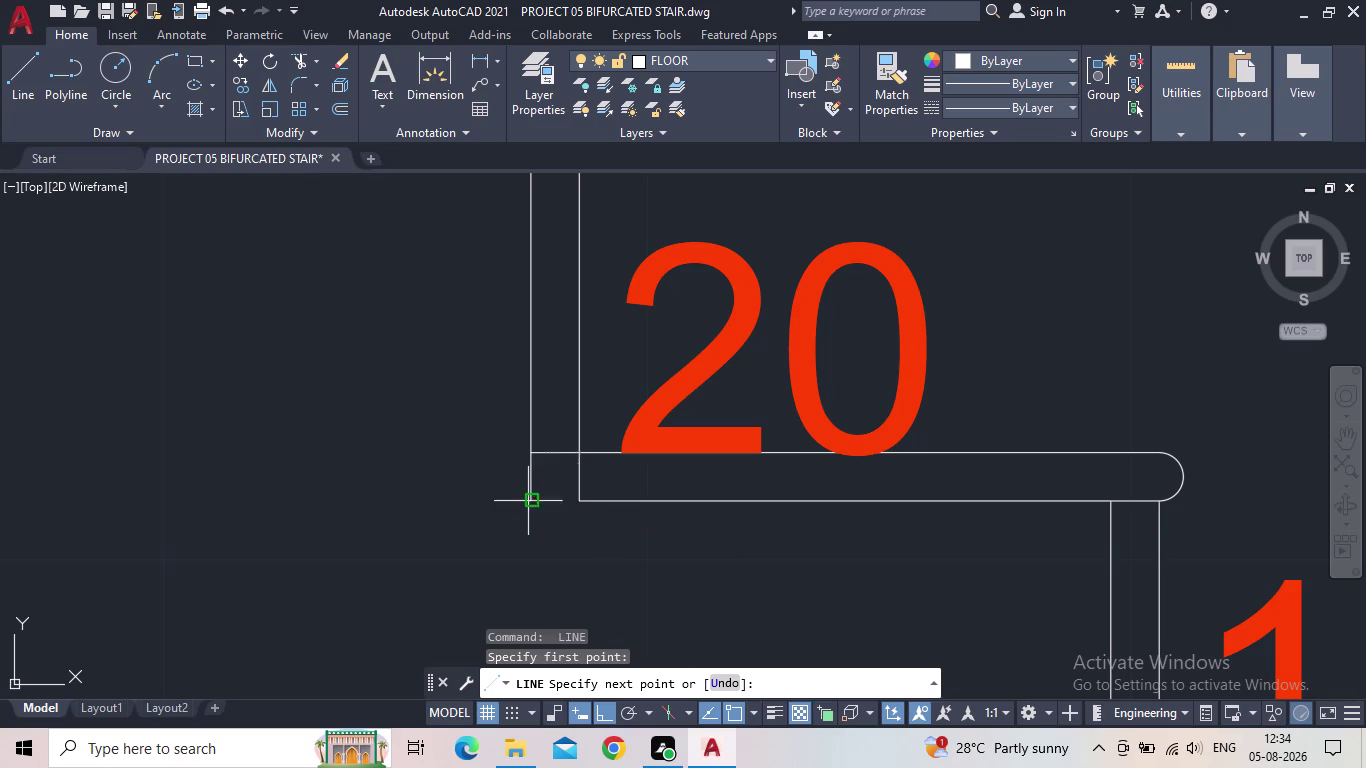
click(576, 500)
key(Escape)
Close the inner corner under tread 21 with a short two-segment line.
scroll(down, 3)
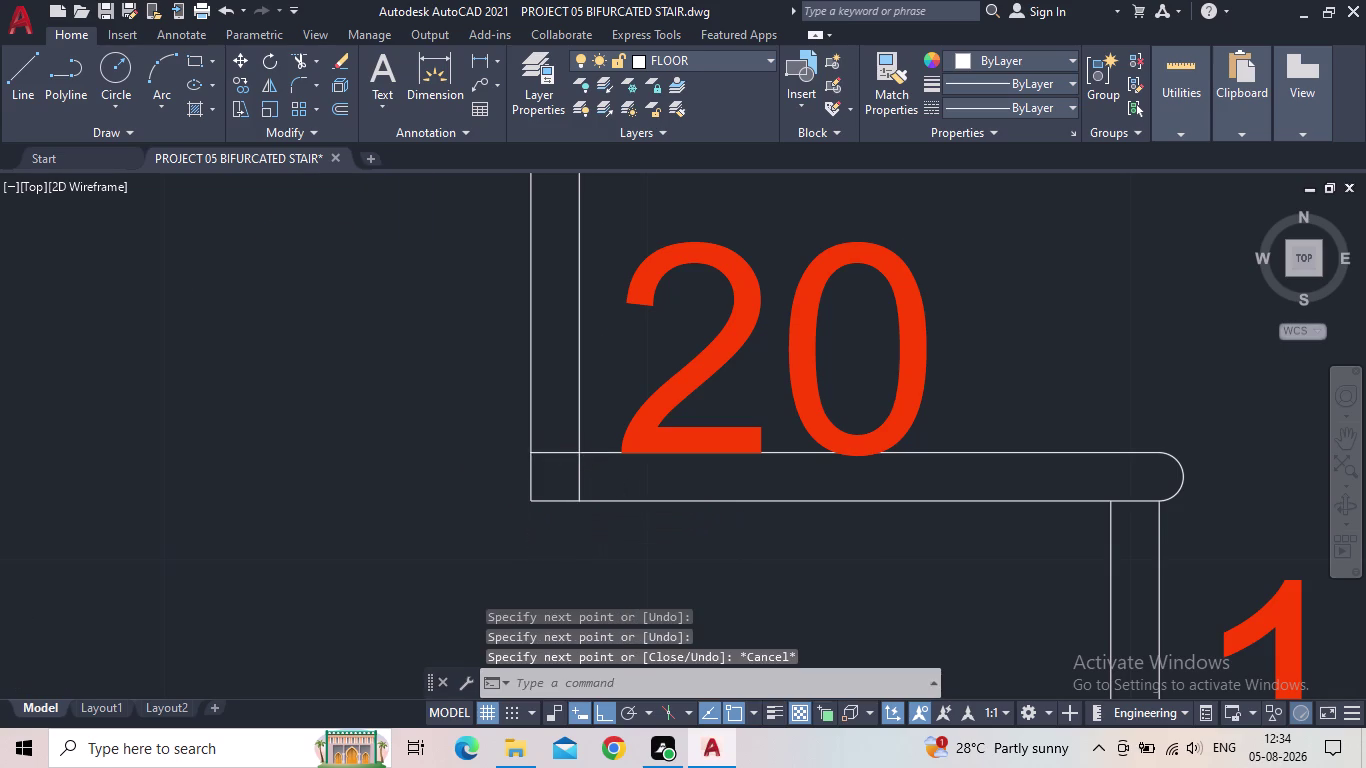
scroll(down, 3)
middle_drag(522, 488, 725, 553)
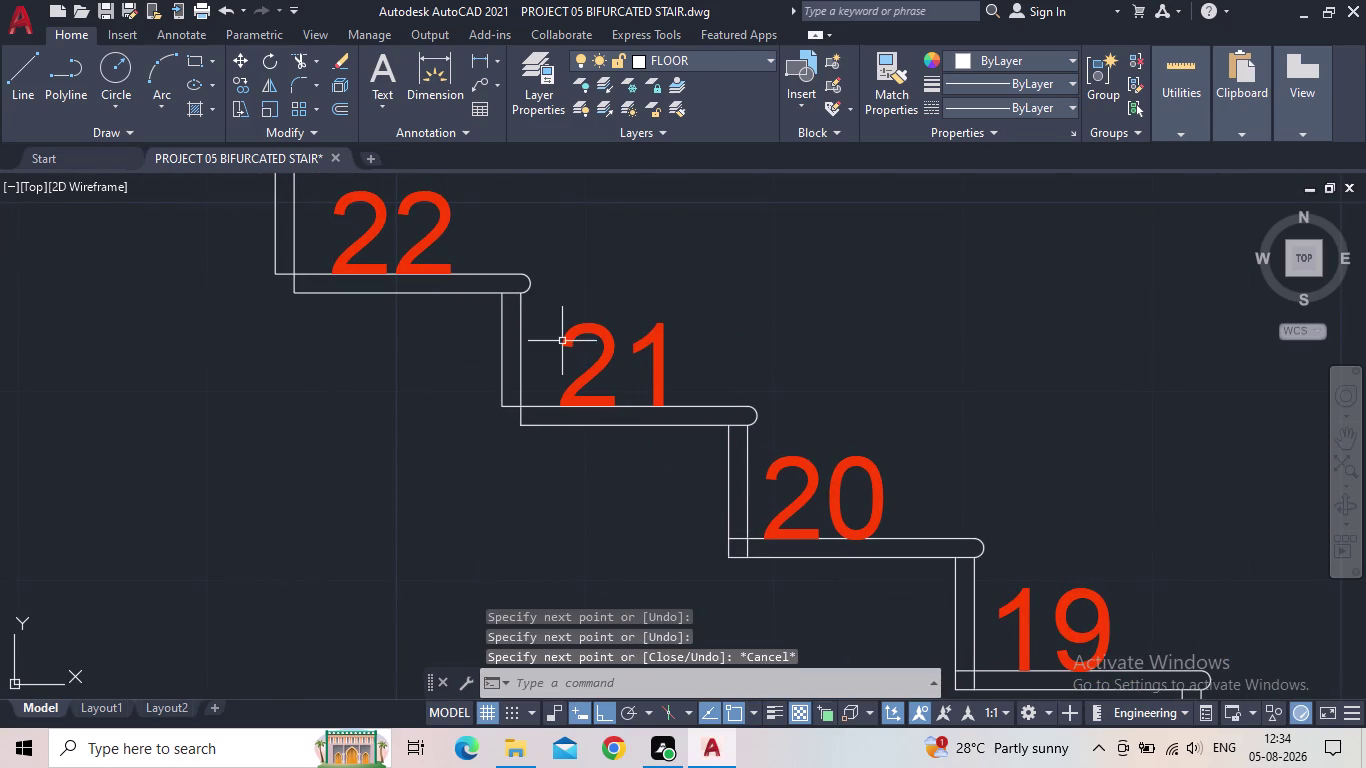
middle_drag(538, 423, 620, 491)
scroll(up, 3)
key(space)
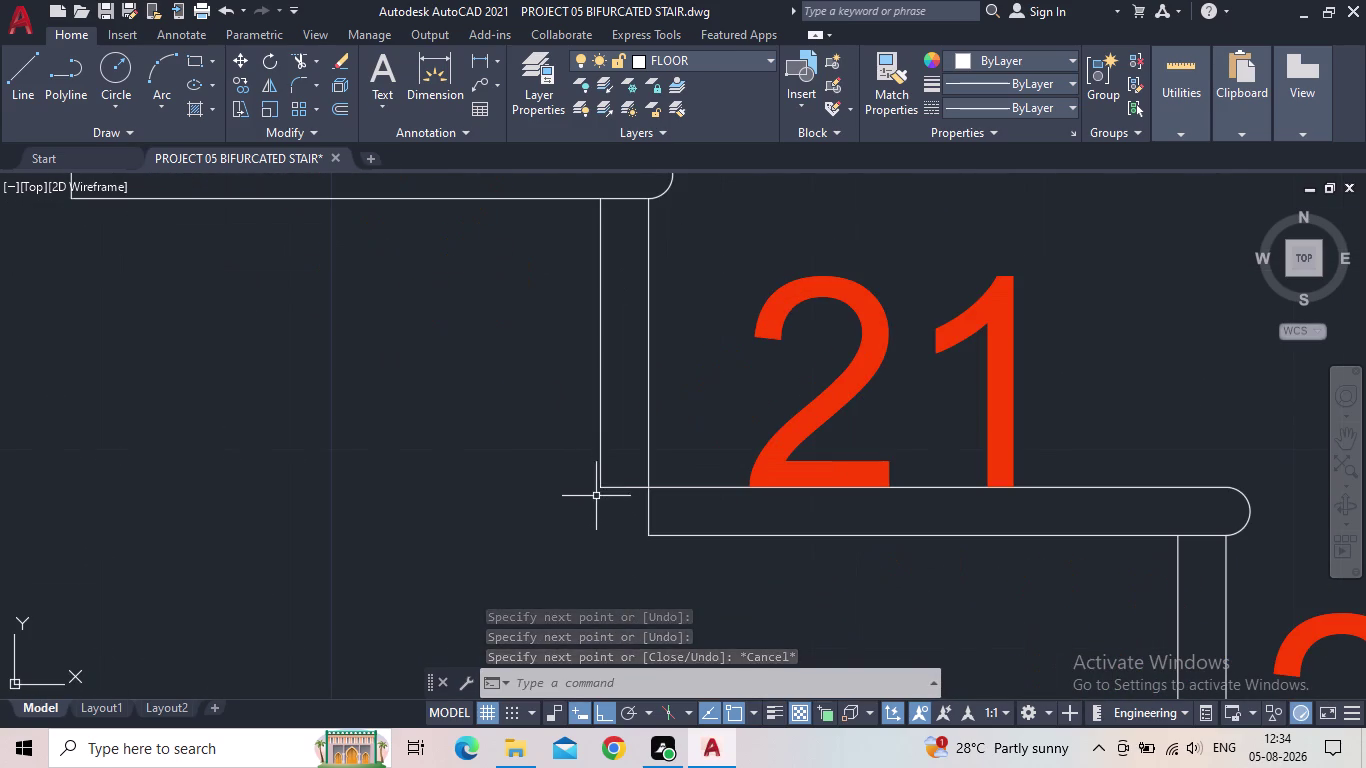
click(594, 486)
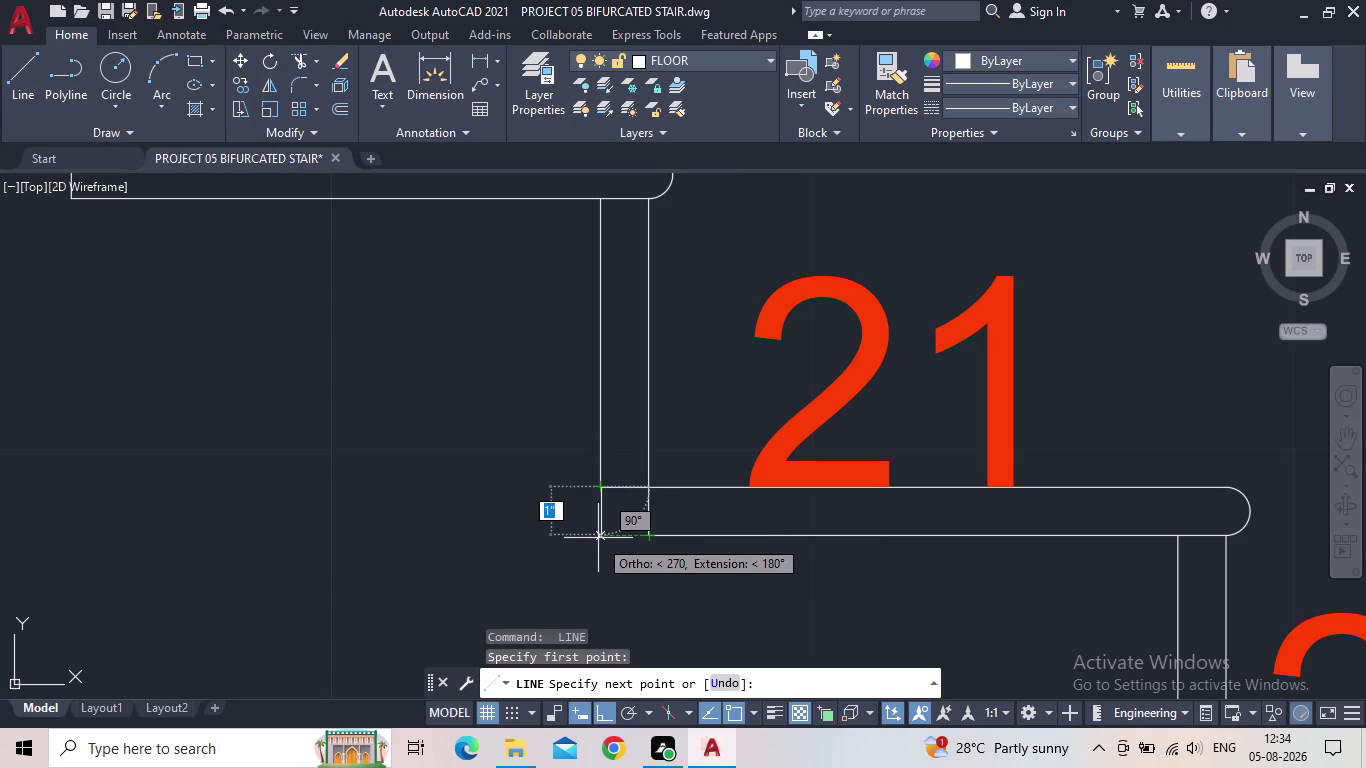
click(598, 537)
click(648, 540)
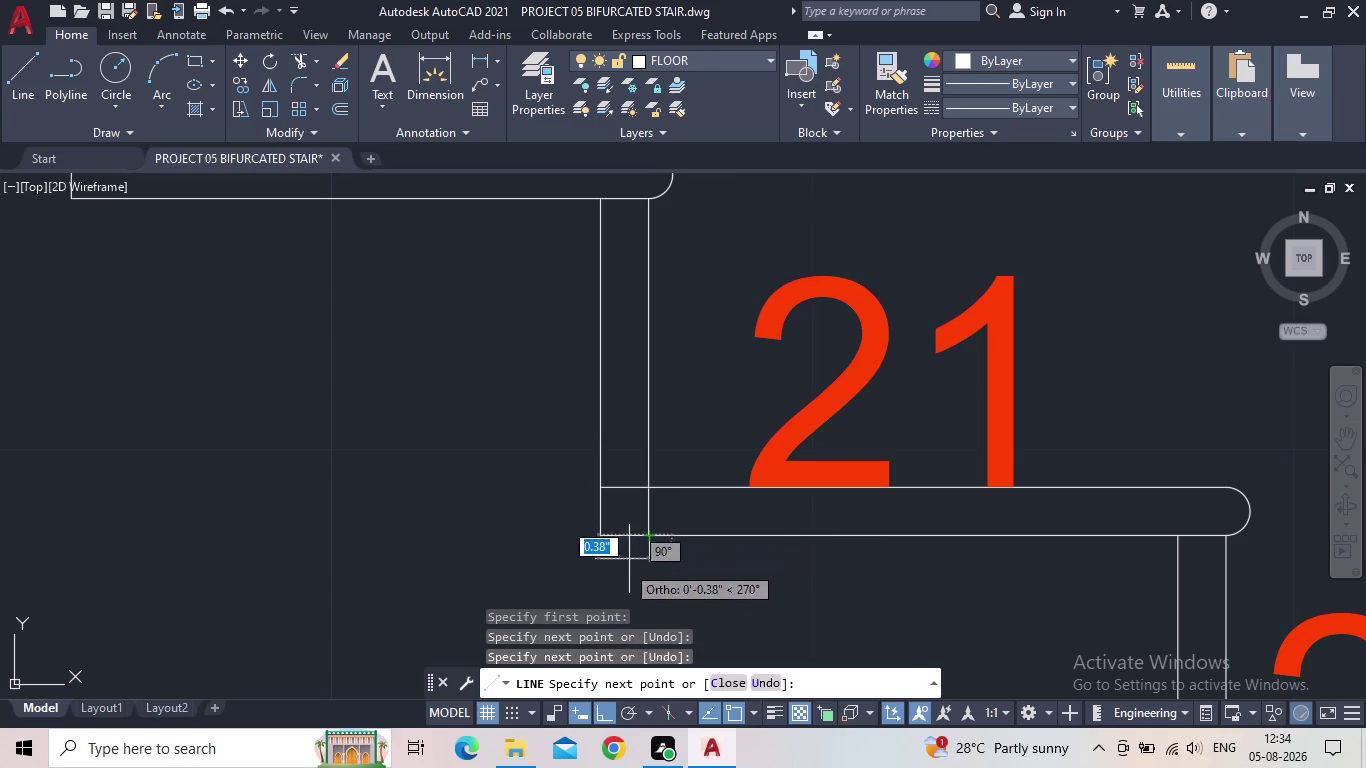
key(Escape)
Close the inner corner under tread 22 with a short two-segment line.
scroll(down, 3)
middle_drag(434, 531, 674, 565)
scroll(up, 3)
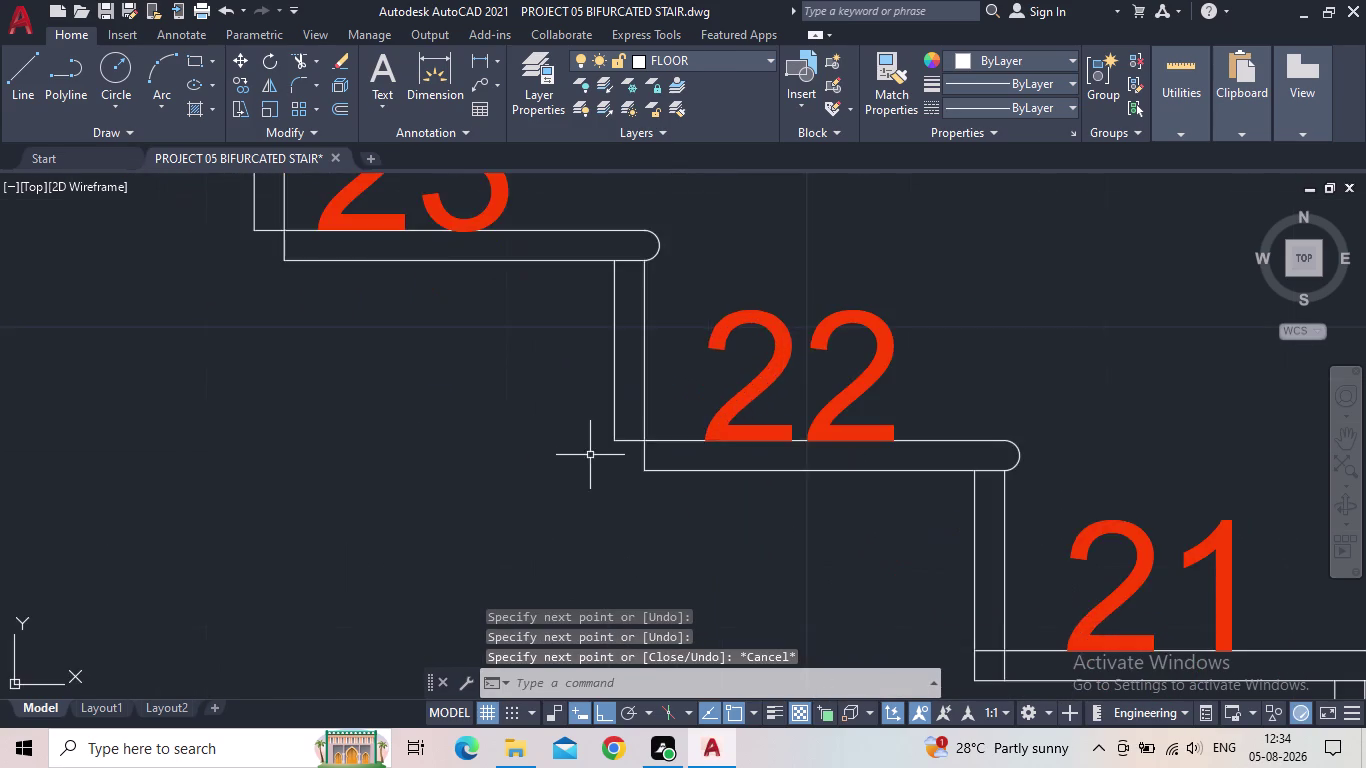
scroll(up, 3)
middle_drag(590, 452, 509, 635)
scroll(down, 3)
middle_drag(492, 592, 412, 458)
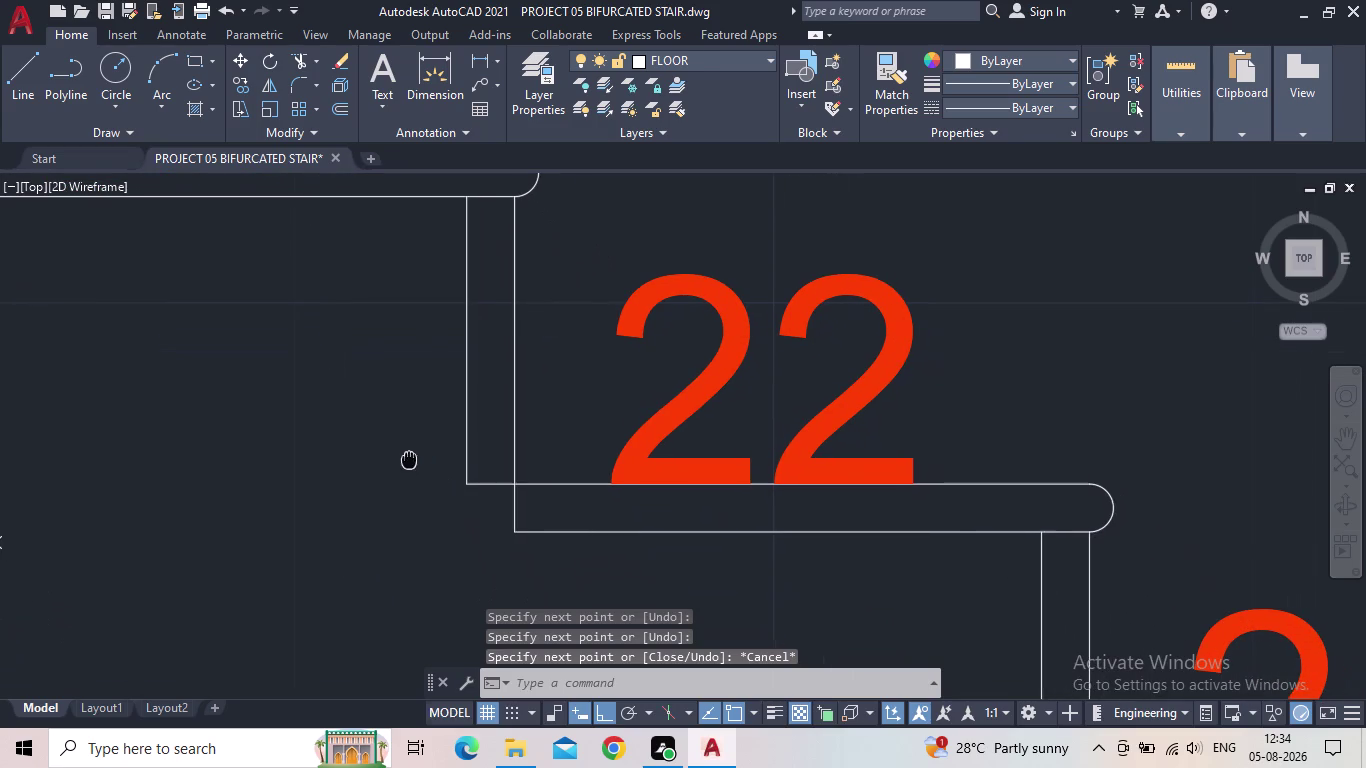
key(space)
click(469, 485)
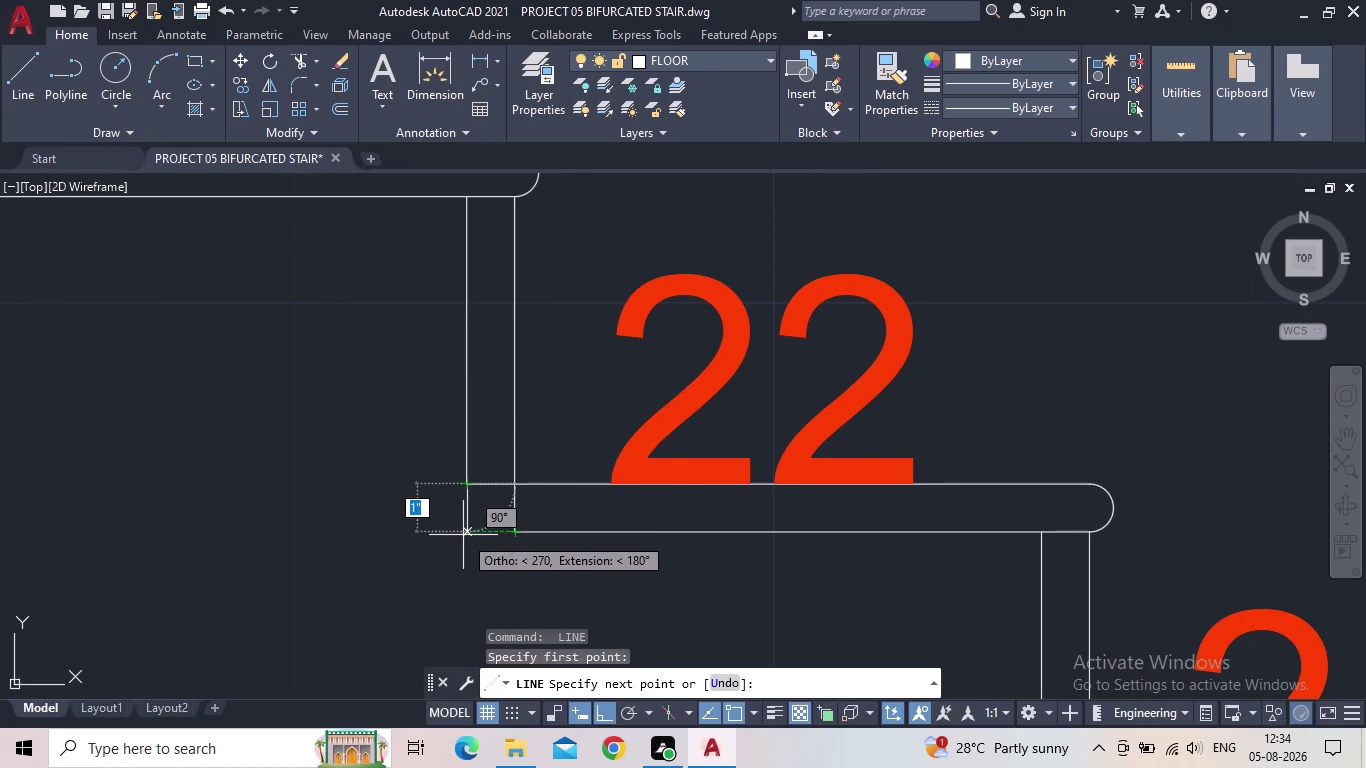
click(467, 532)
click(517, 530)
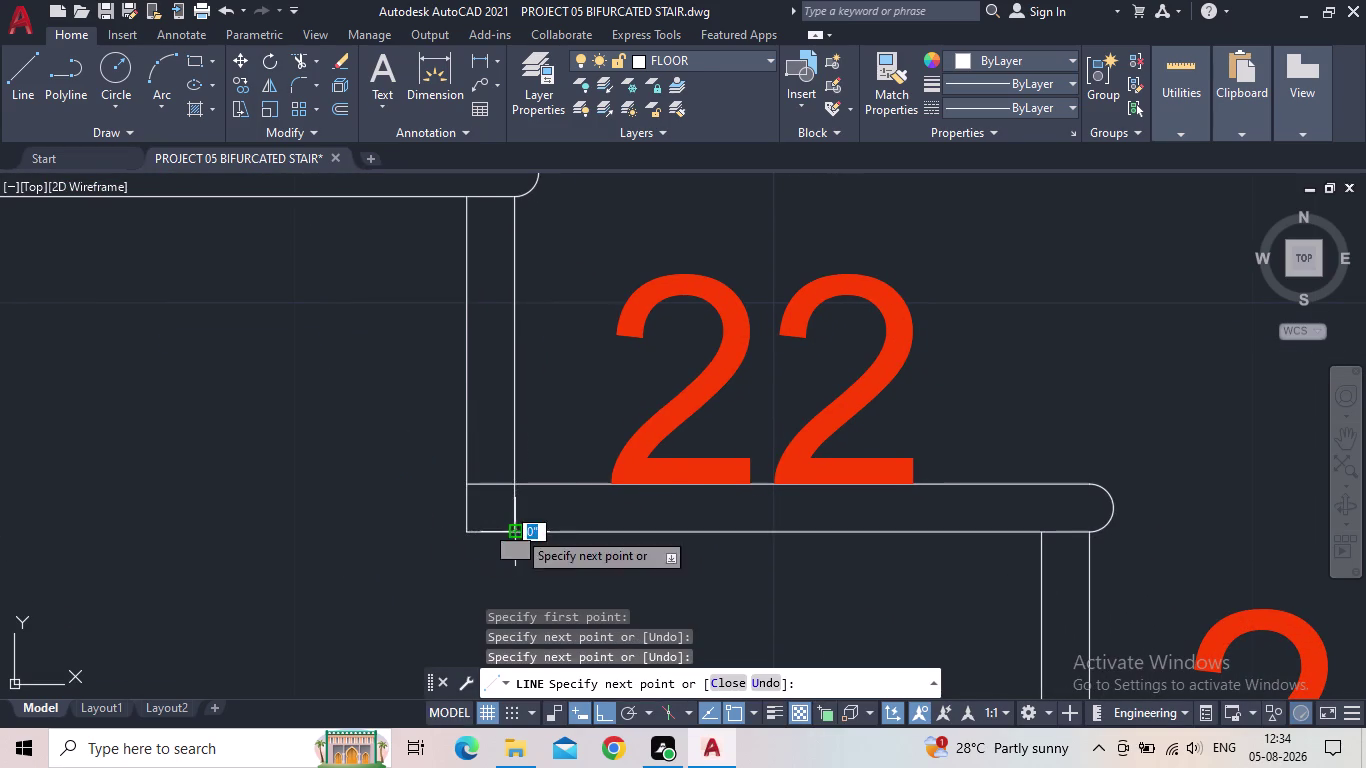
key(Escape)
Close the inner corner under tread 23 with a short two-segment line.
scroll(down, 3)
middle_drag(349, 497, 732, 591)
middle_drag(622, 495, 556, 548)
key(space)
scroll(up, 3)
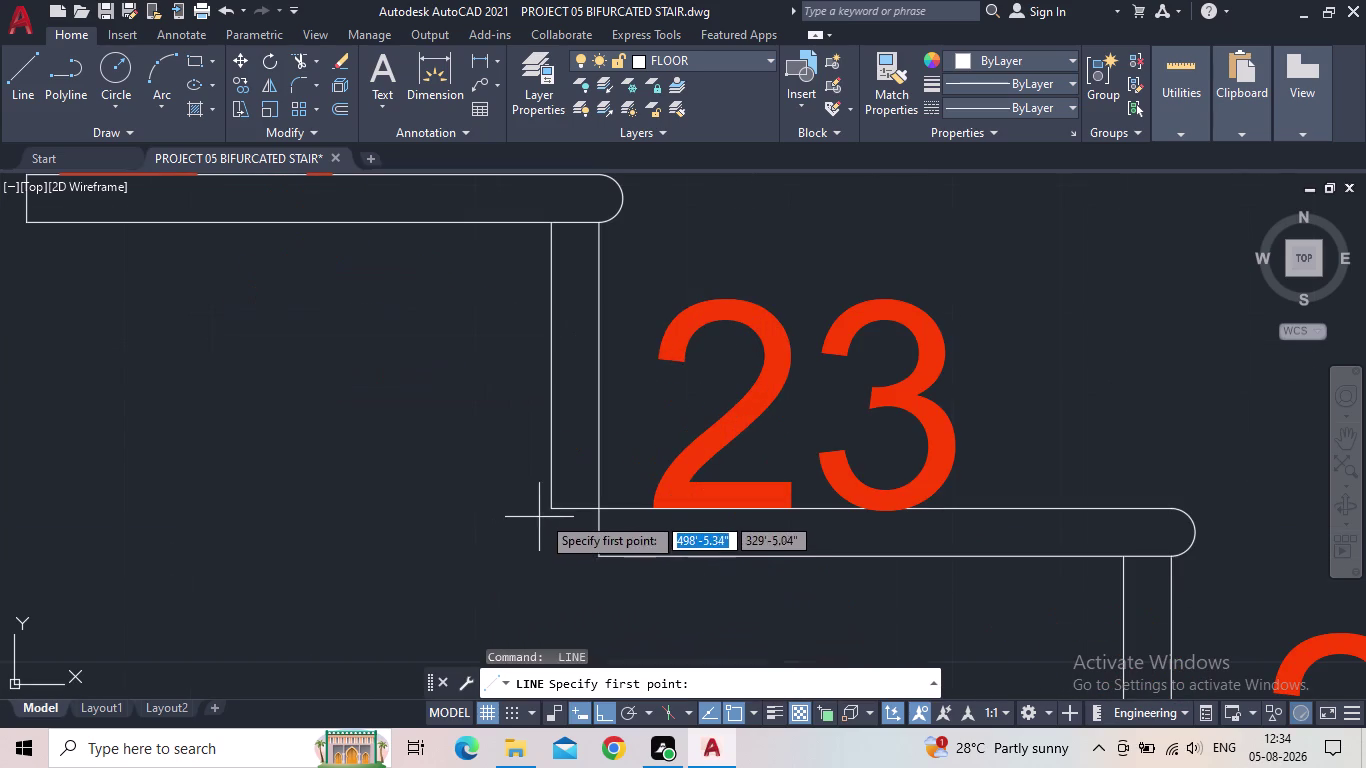
click(549, 510)
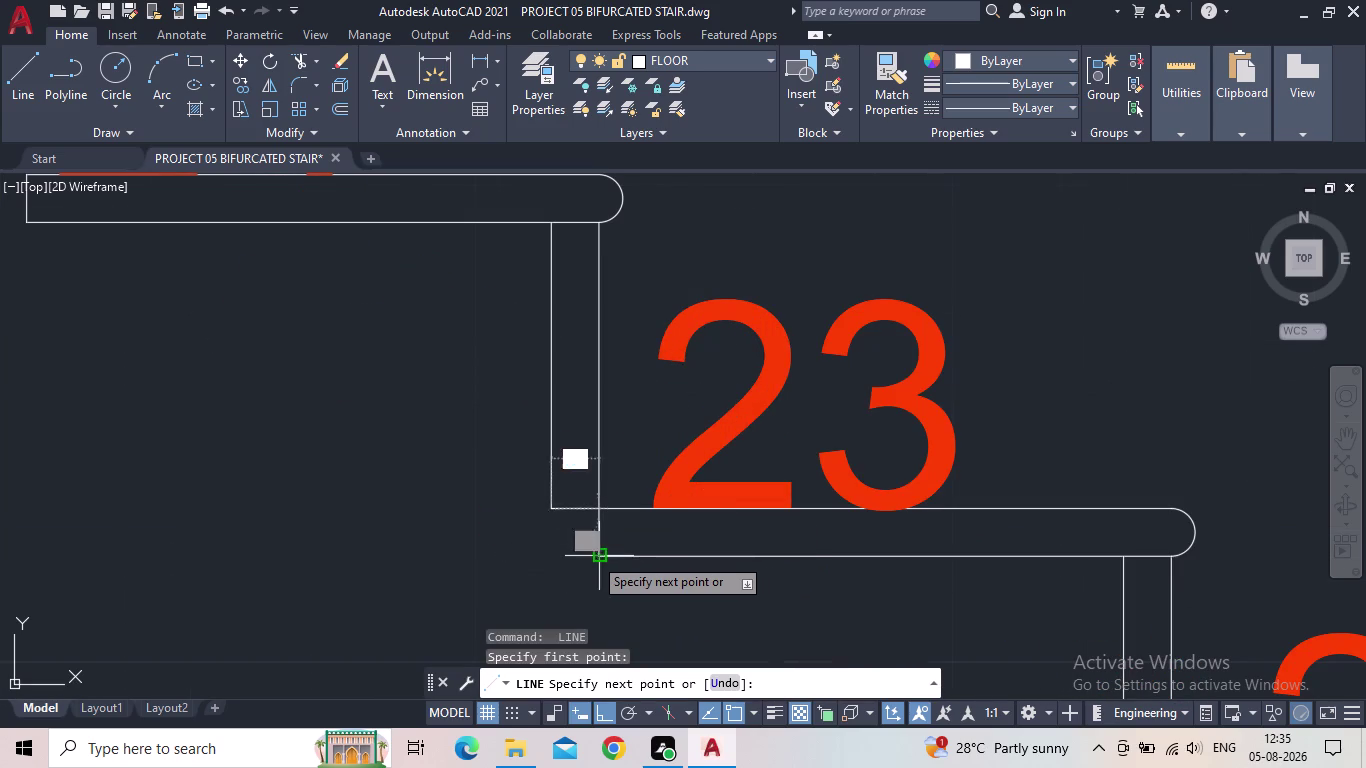
click(549, 558)
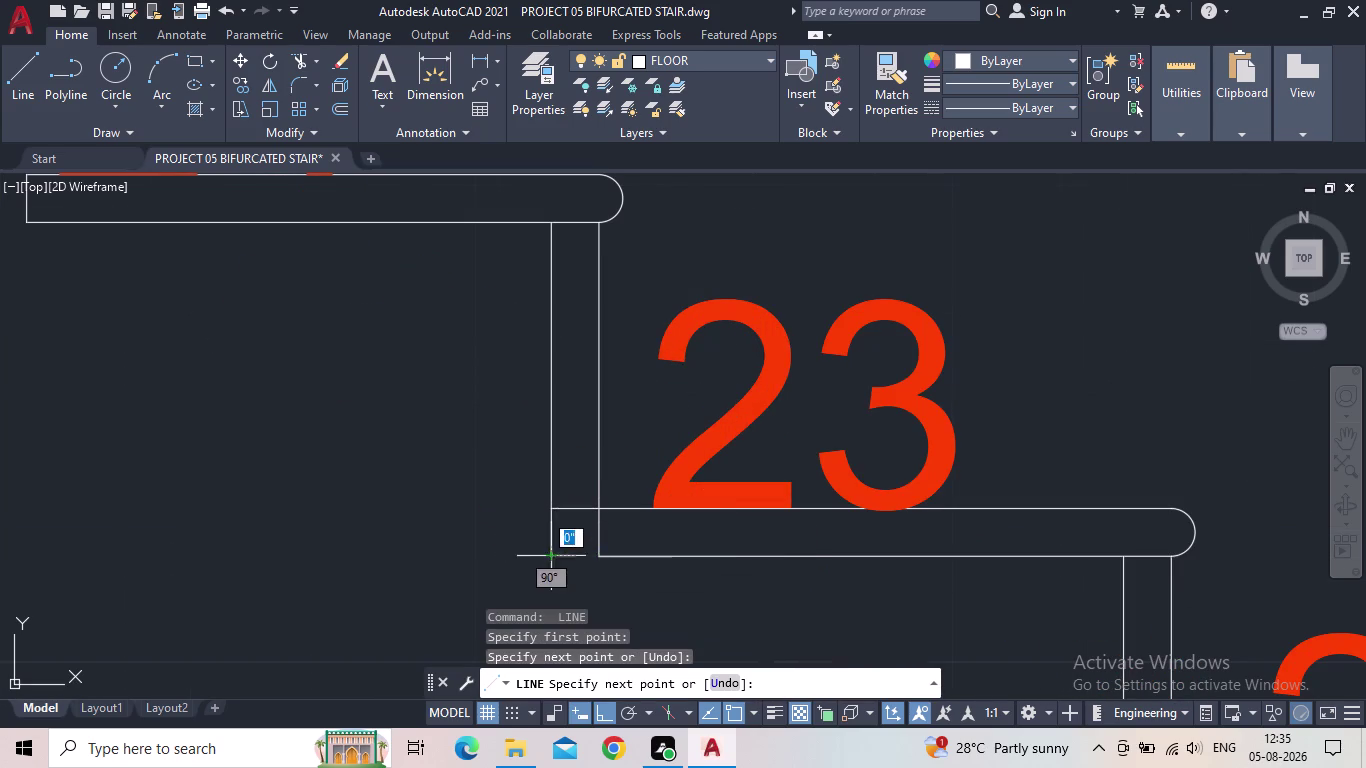
click(596, 557)
key(Escape)
scroll(down, 3)
middle_drag(573, 566, 576, 552)
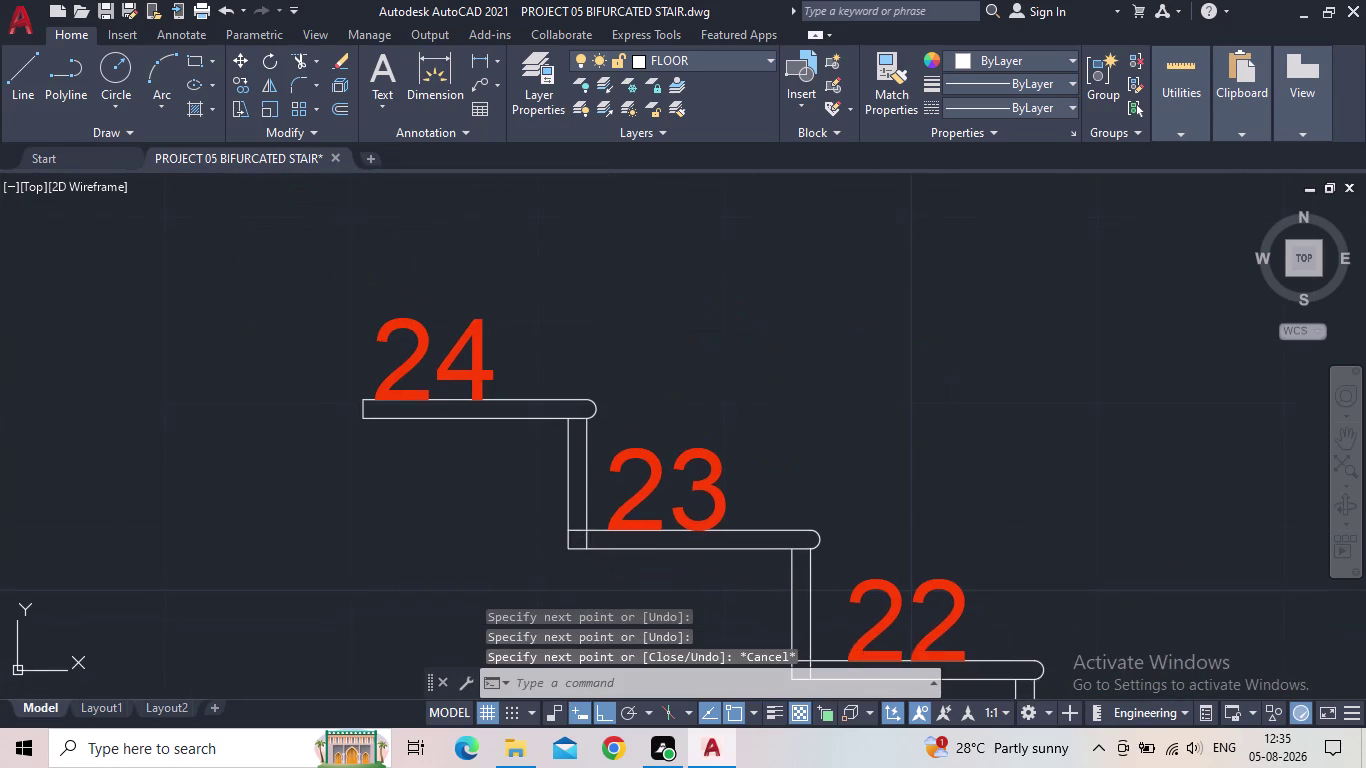
scroll(up, 3)
scroll(down, 3)
middle_drag(572, 510, 201, 280)
scroll(up, 3)
scroll(down, 3)
scroll(down, 3)
middle_drag(534, 521, 280, 369)
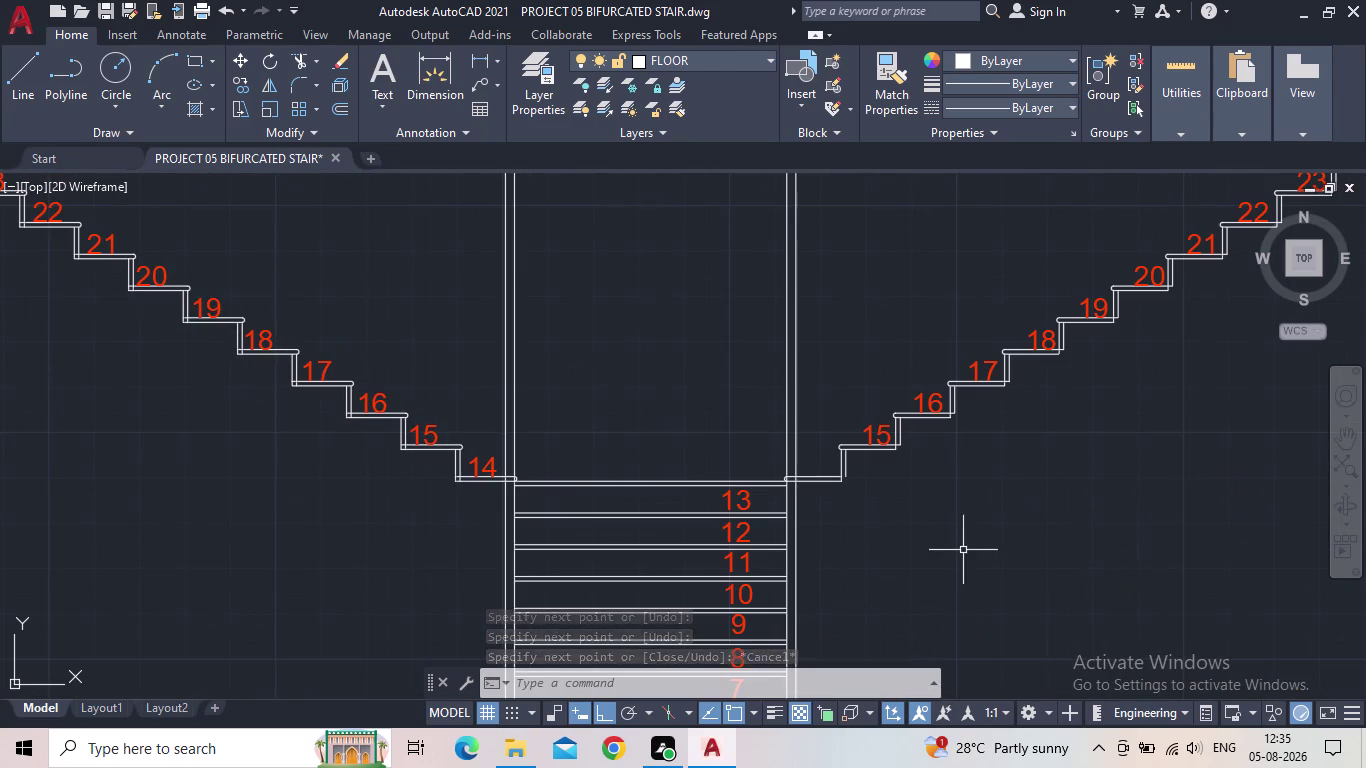
Draw the first post outline edges at the corner under tread 15.
scroll(up, 3)
middle_drag(864, 514, 722, 556)
scroll(up, 3)
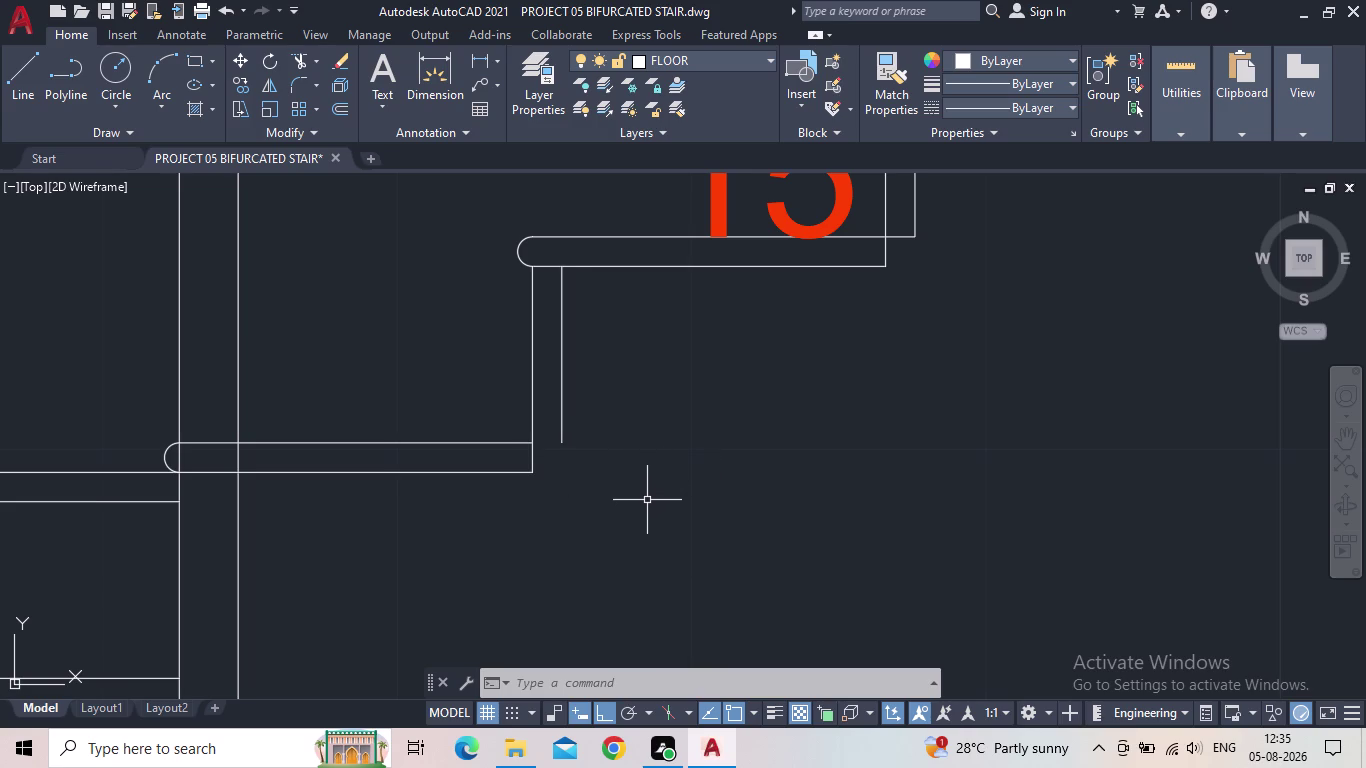
key(l)
key(space)
click(560, 445)
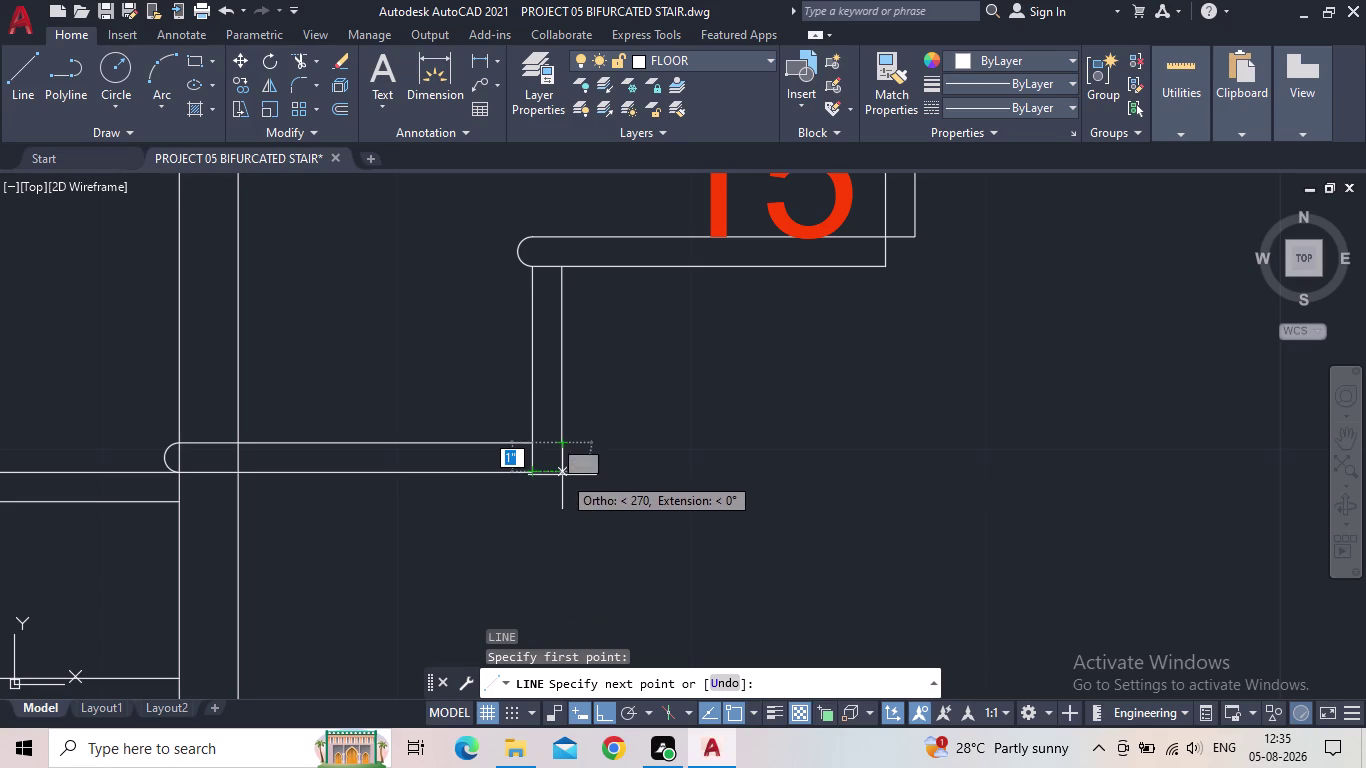
click(562, 475)
click(537, 474)
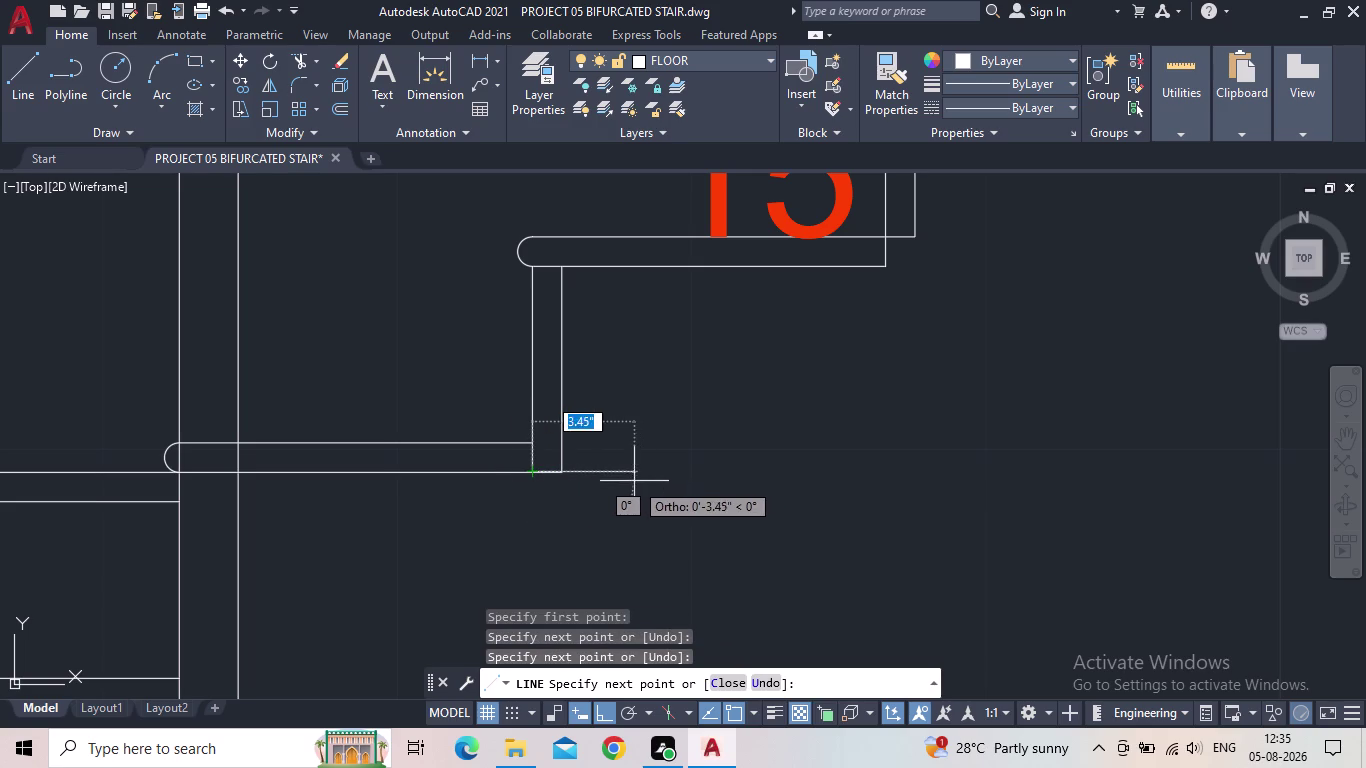
key(Escape)
Draw the post outline at tread 15's handrail corner.
middle_drag(632, 482, 419, 608)
key(space)
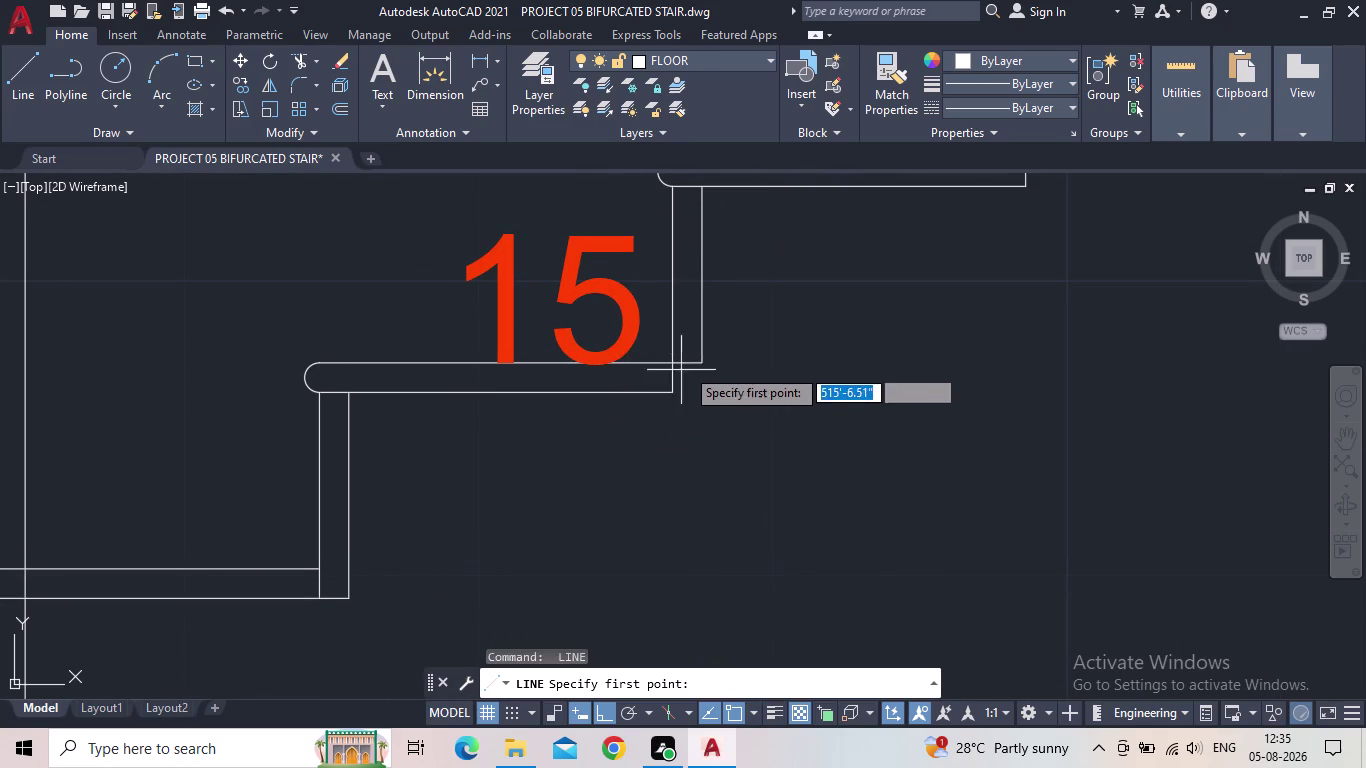
click(700, 360)
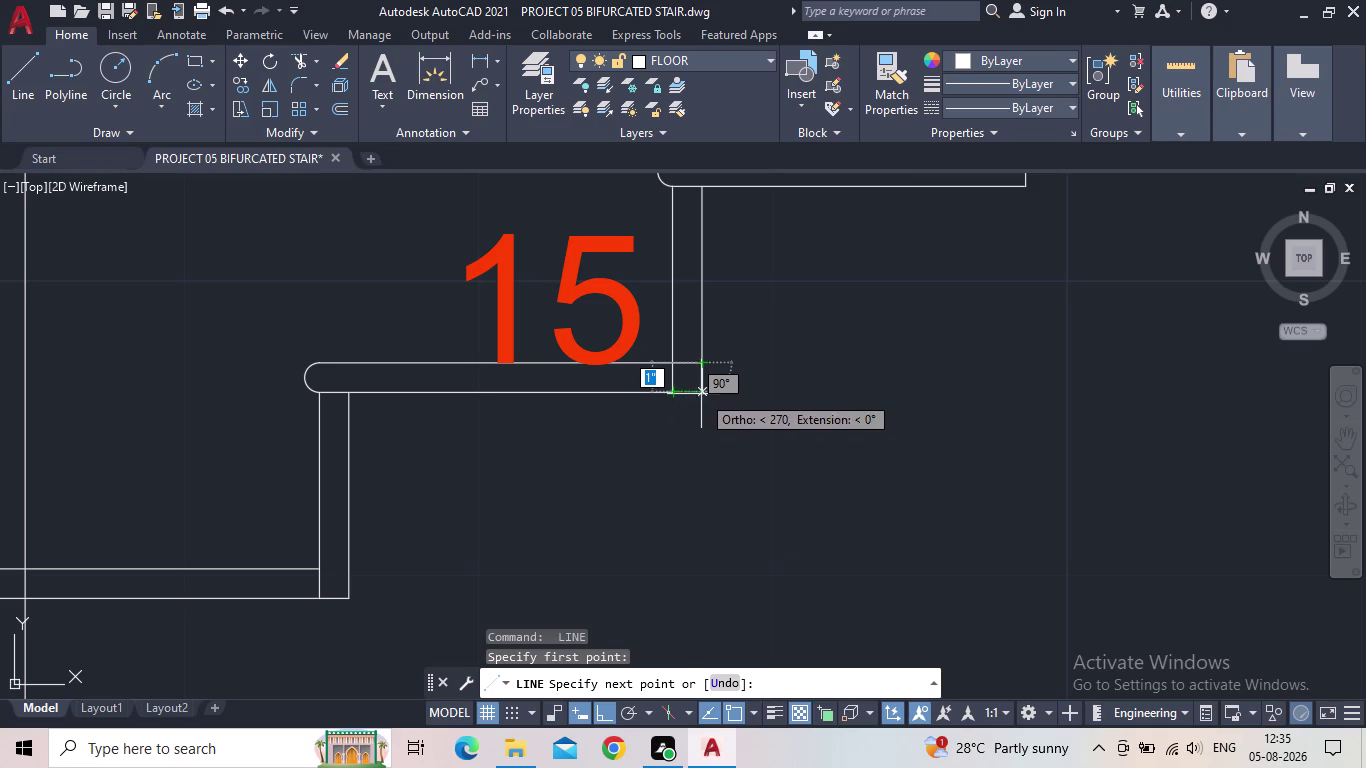
click(701, 394)
click(668, 392)
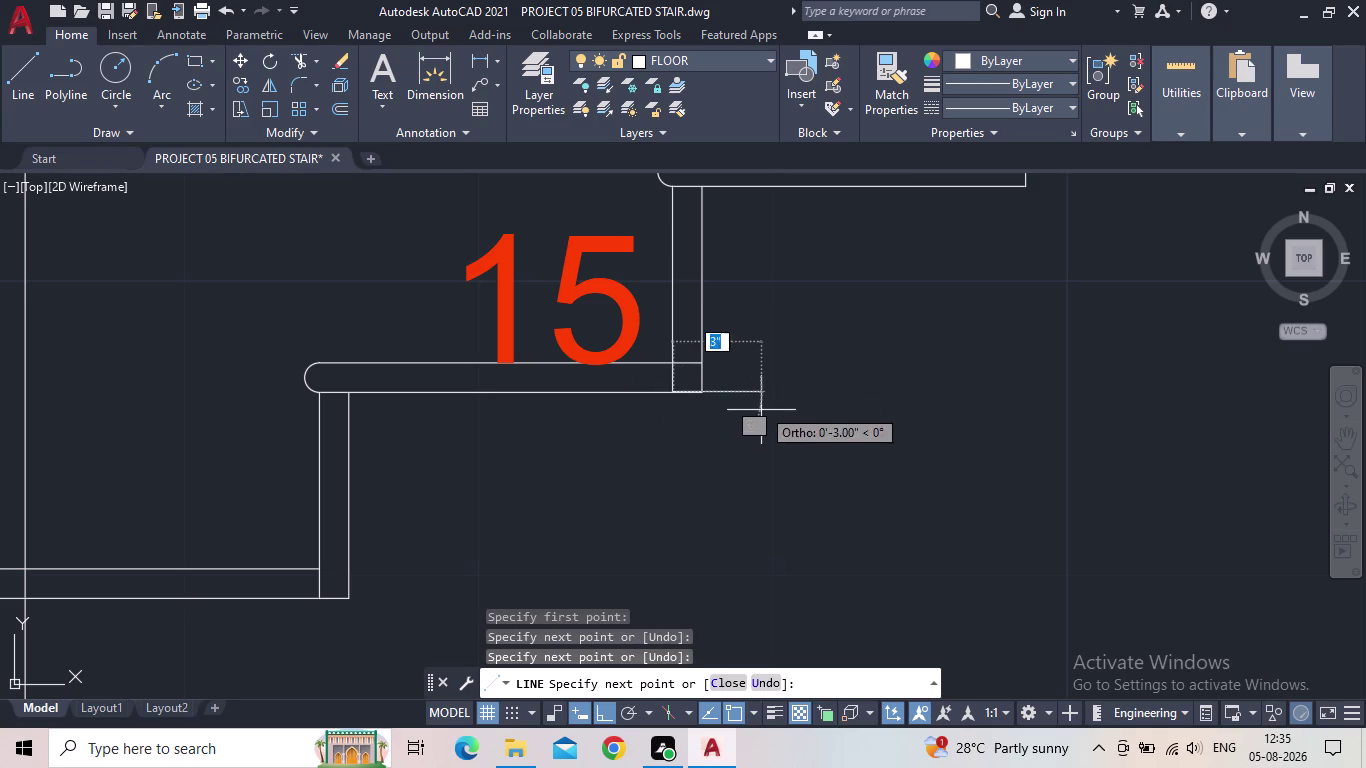
key(Escape)
Draw the post outline at tread 16's handrail corner.
scroll(down, 3)
middle_drag(755, 417, 431, 540)
scroll(up, 3)
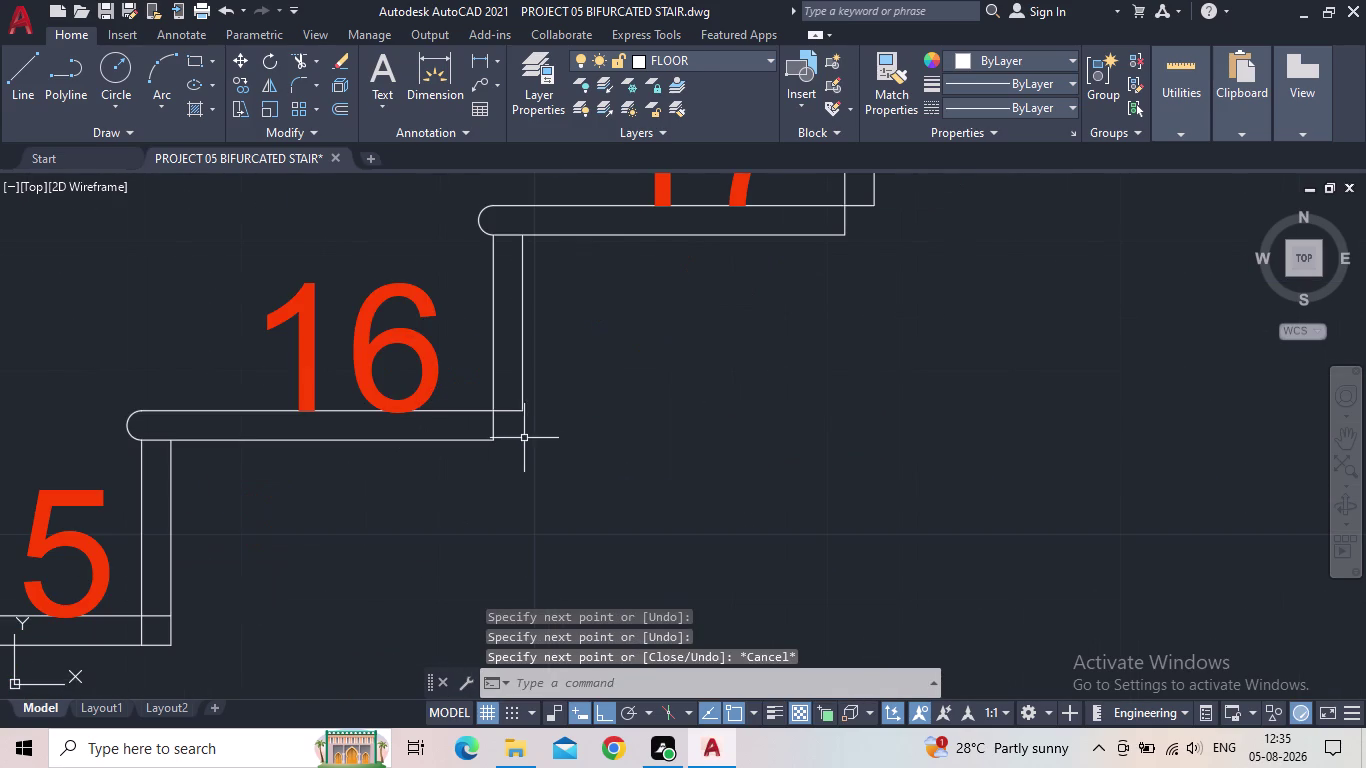
key(space)
click(522, 415)
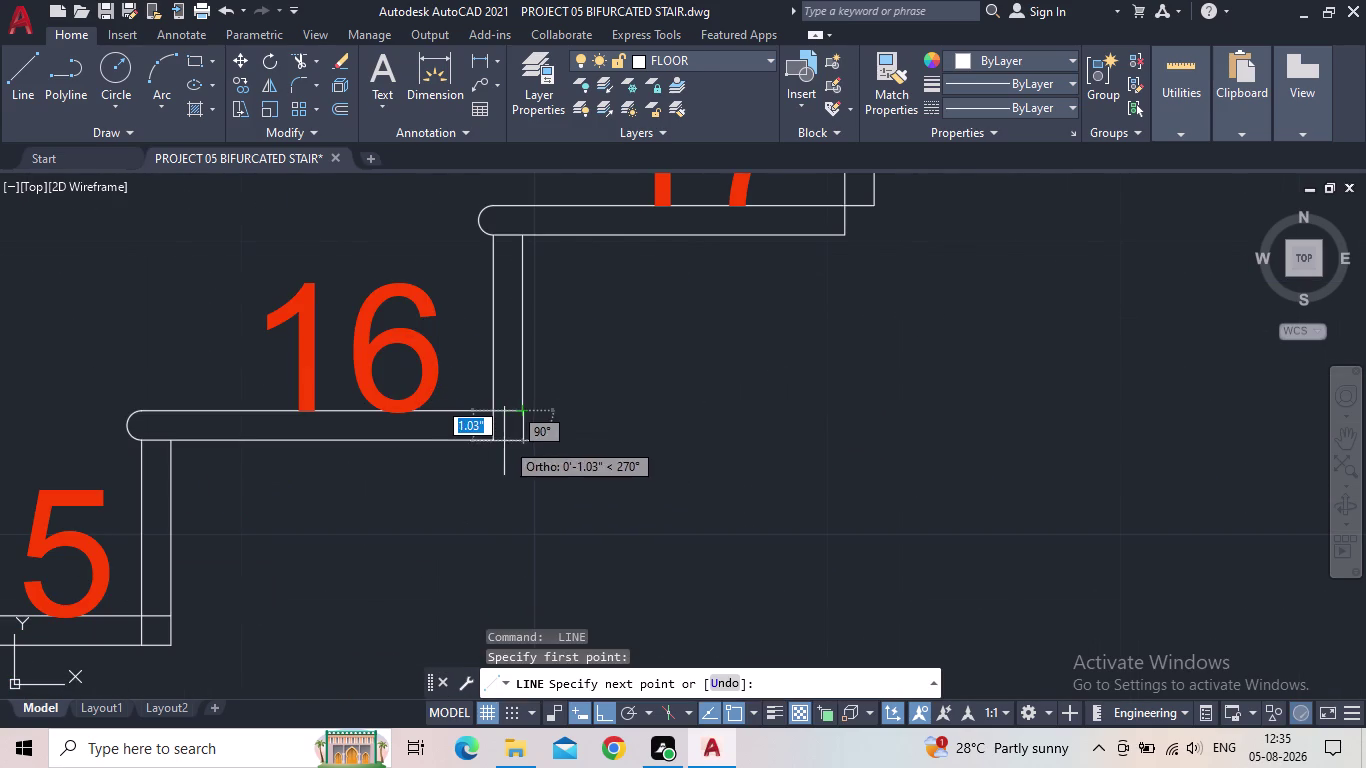
click(524, 442)
click(496, 441)
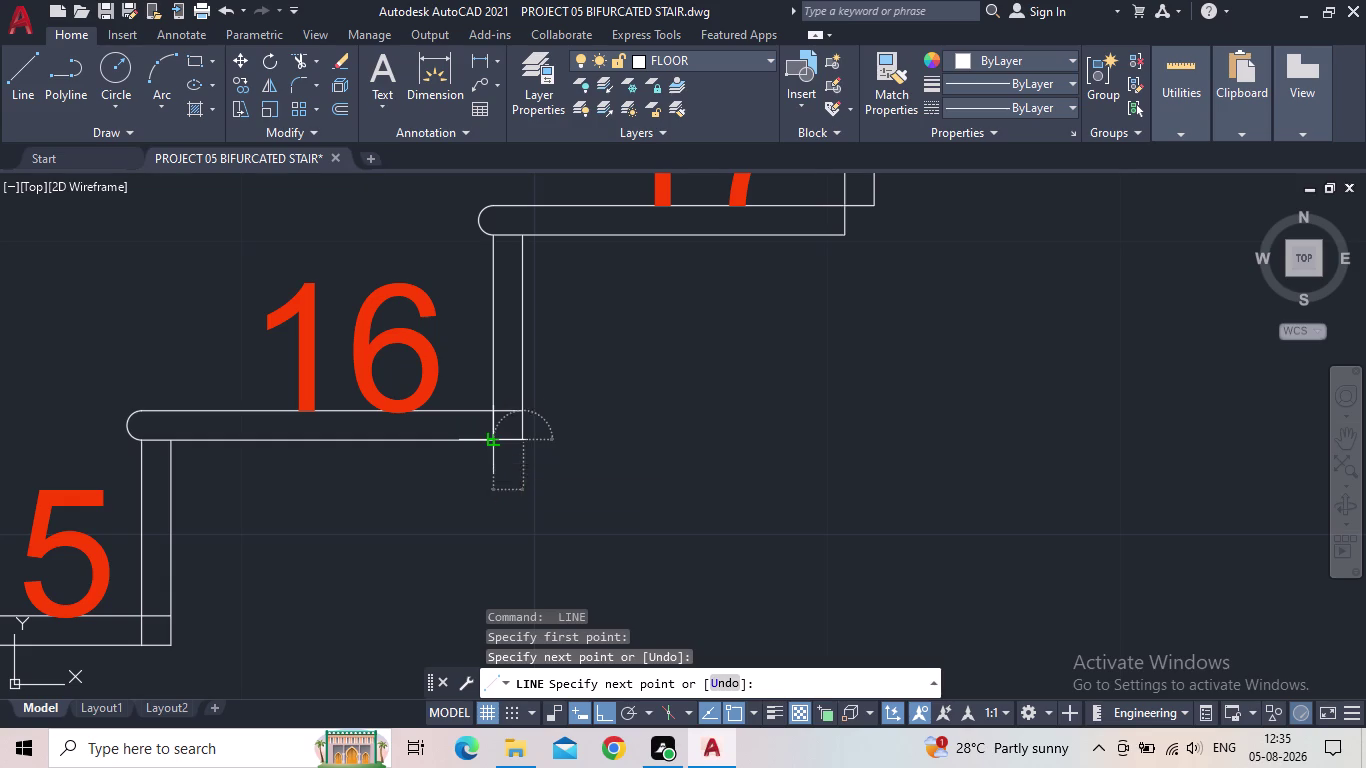
key(Escape)
Draw the post outline at tread 17's handrail corner.
middle_drag(567, 477, 281, 627)
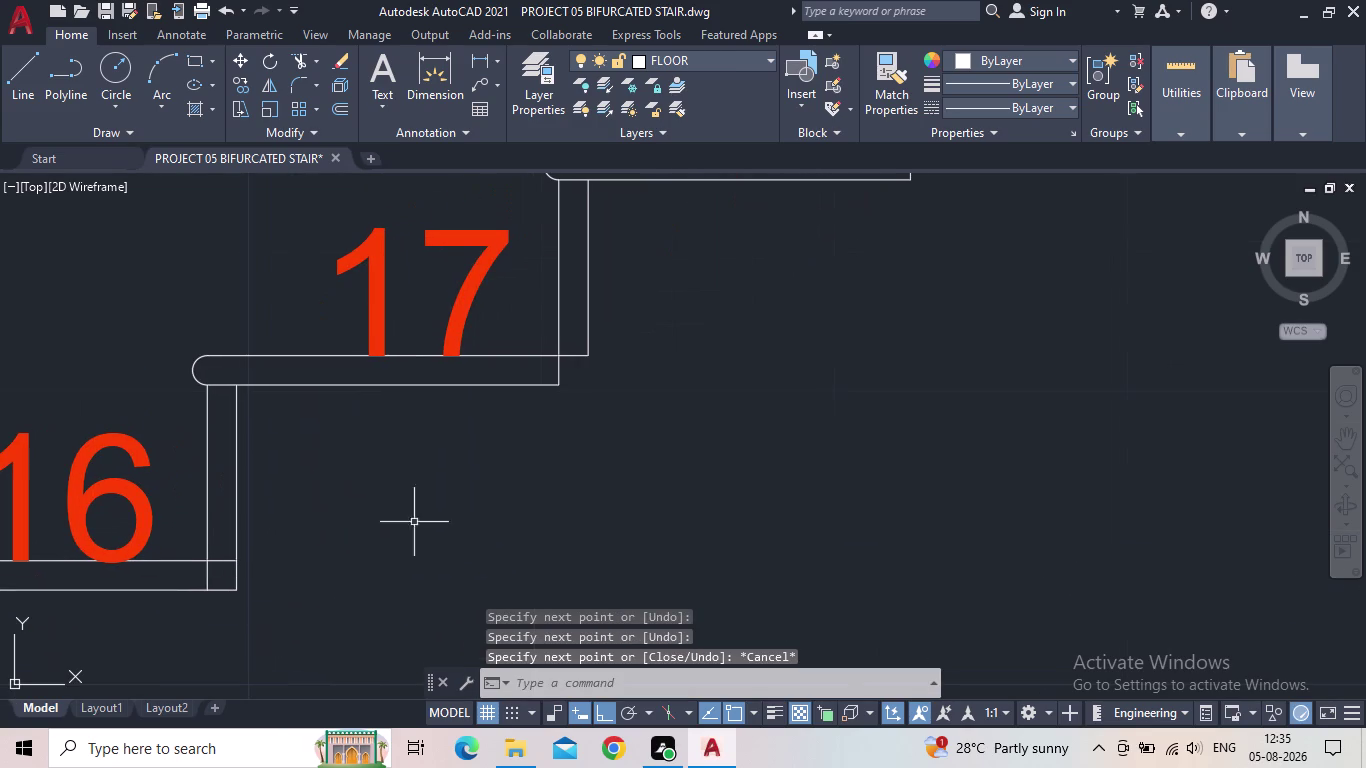
key(space)
click(585, 357)
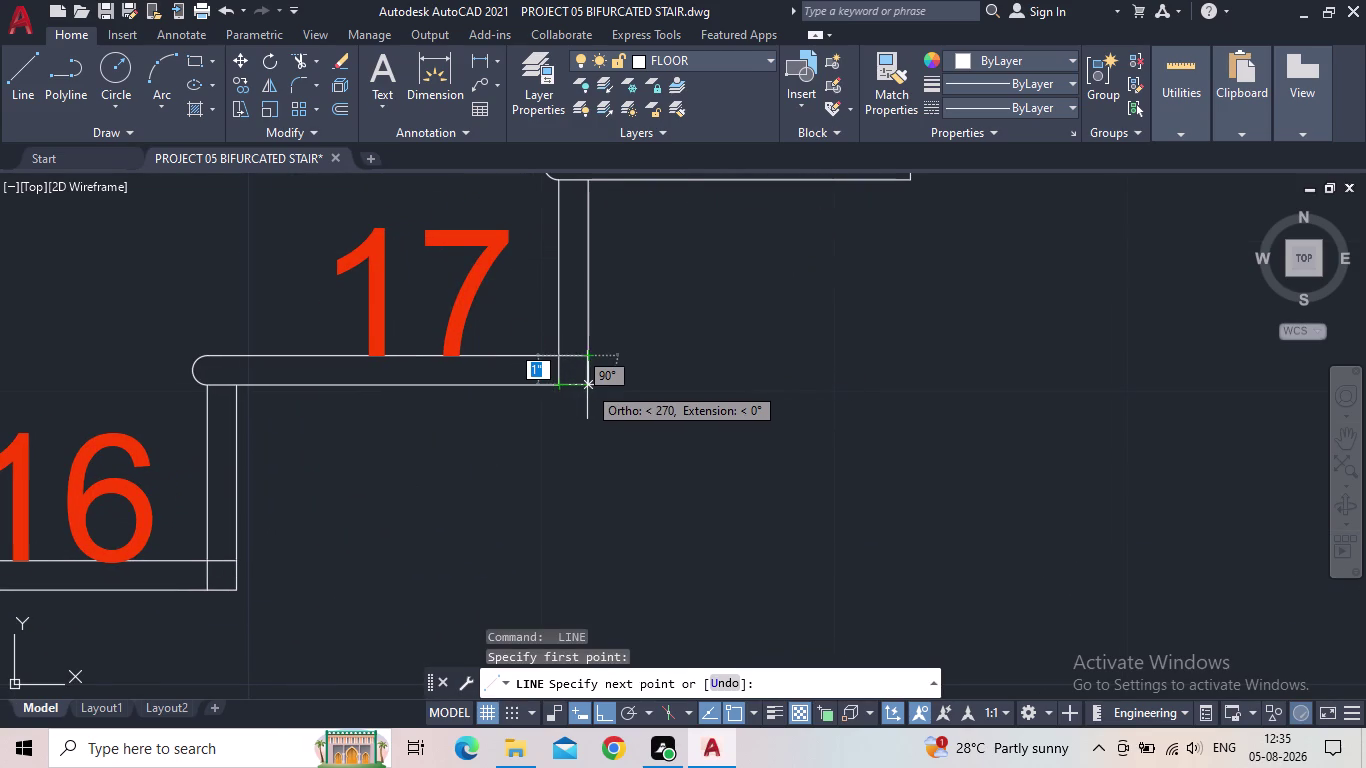
click(587, 385)
click(553, 385)
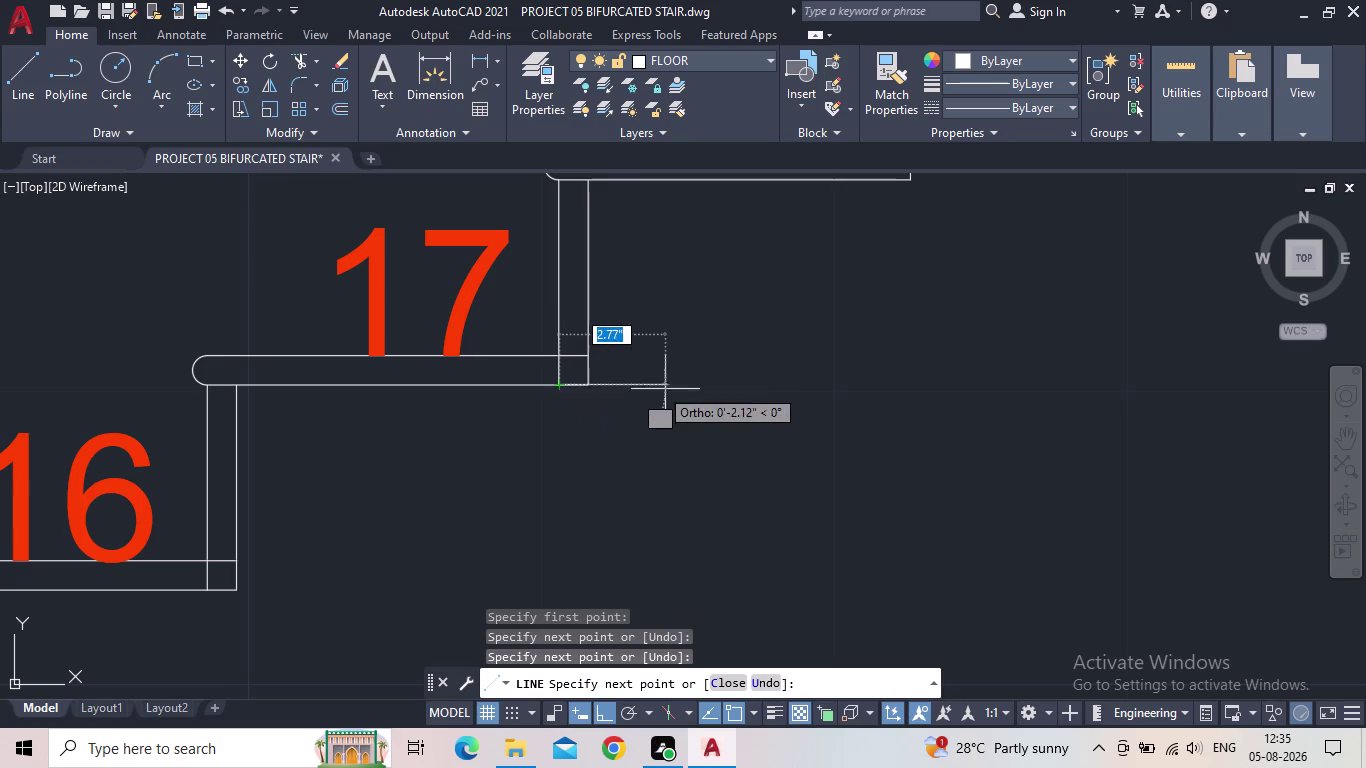
key(Escape)
middle_drag(665, 401, 343, 586)
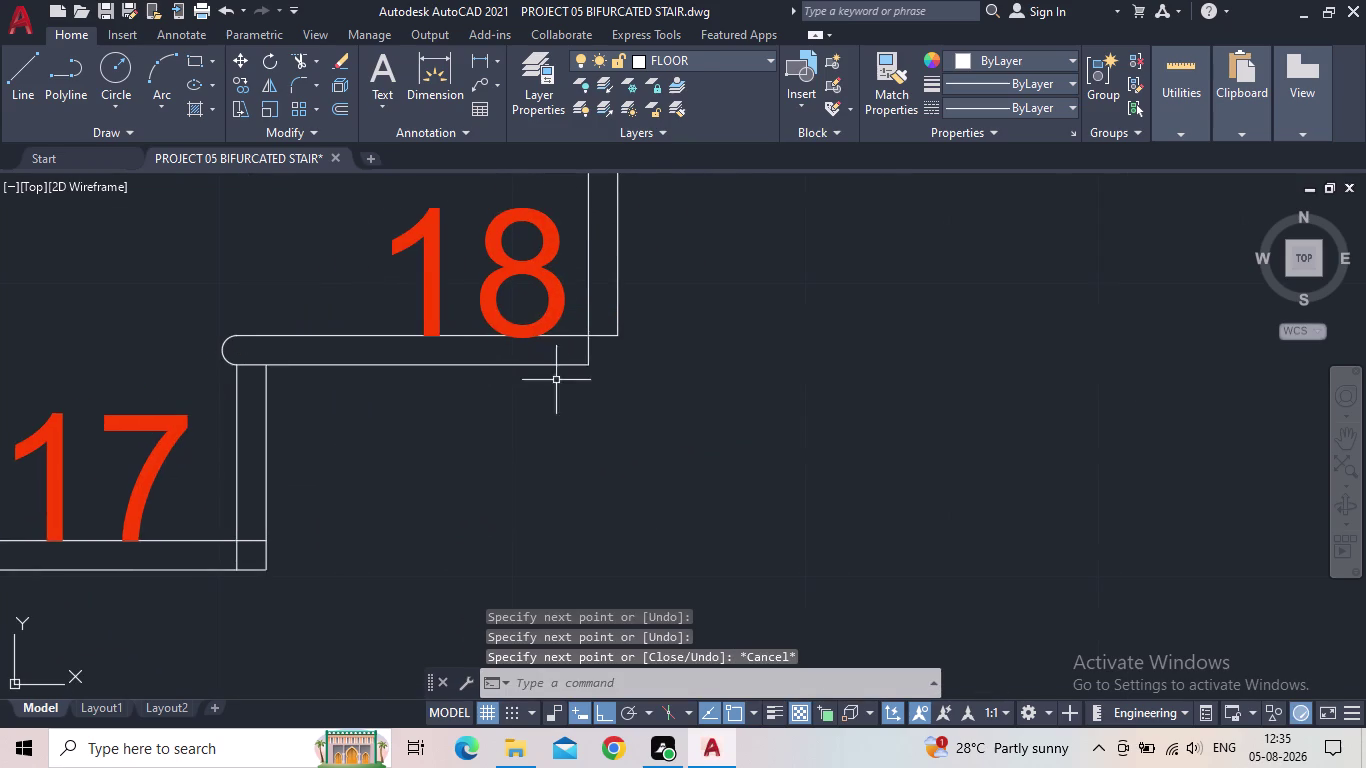
Draw the short three-point corner outlines at treads 18 and 19.
middle_drag(557, 380, 487, 488)
scroll(up, 3)
key(space)
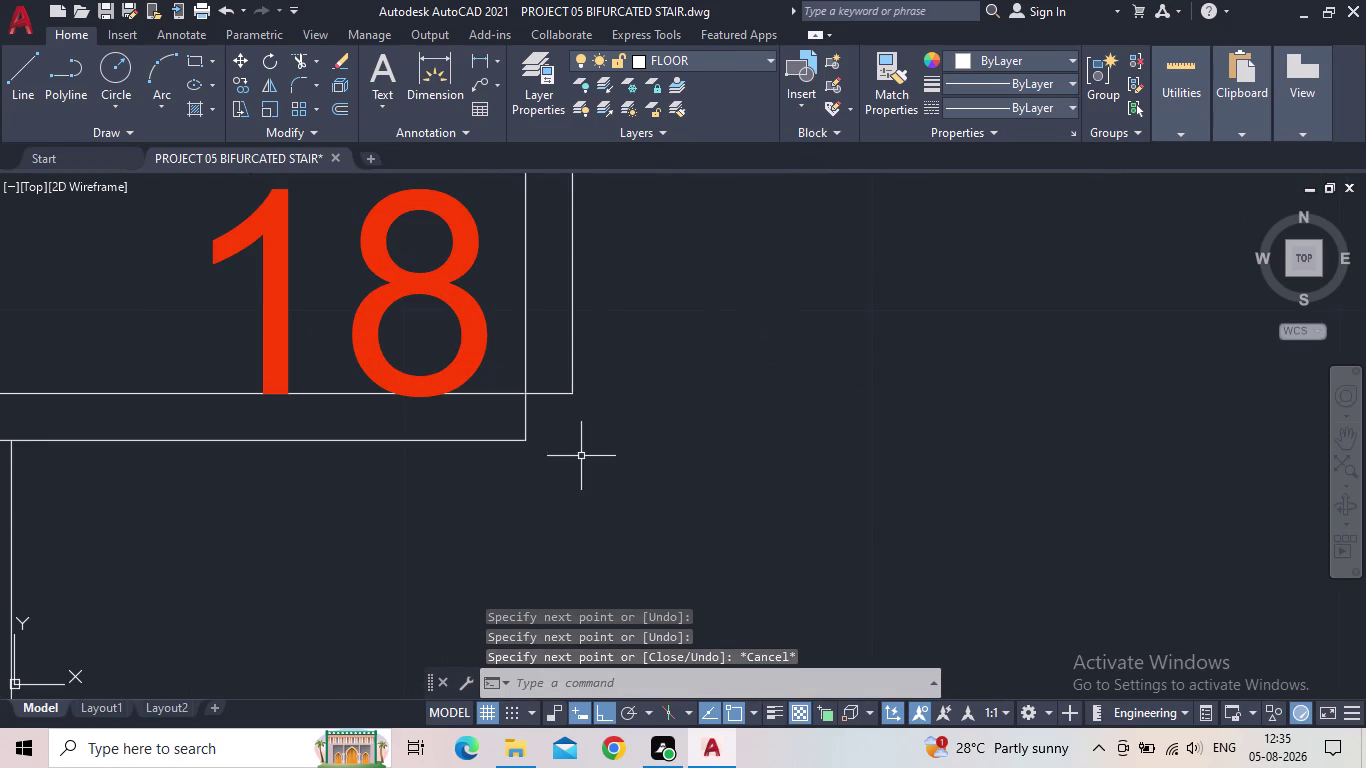
click(570, 395)
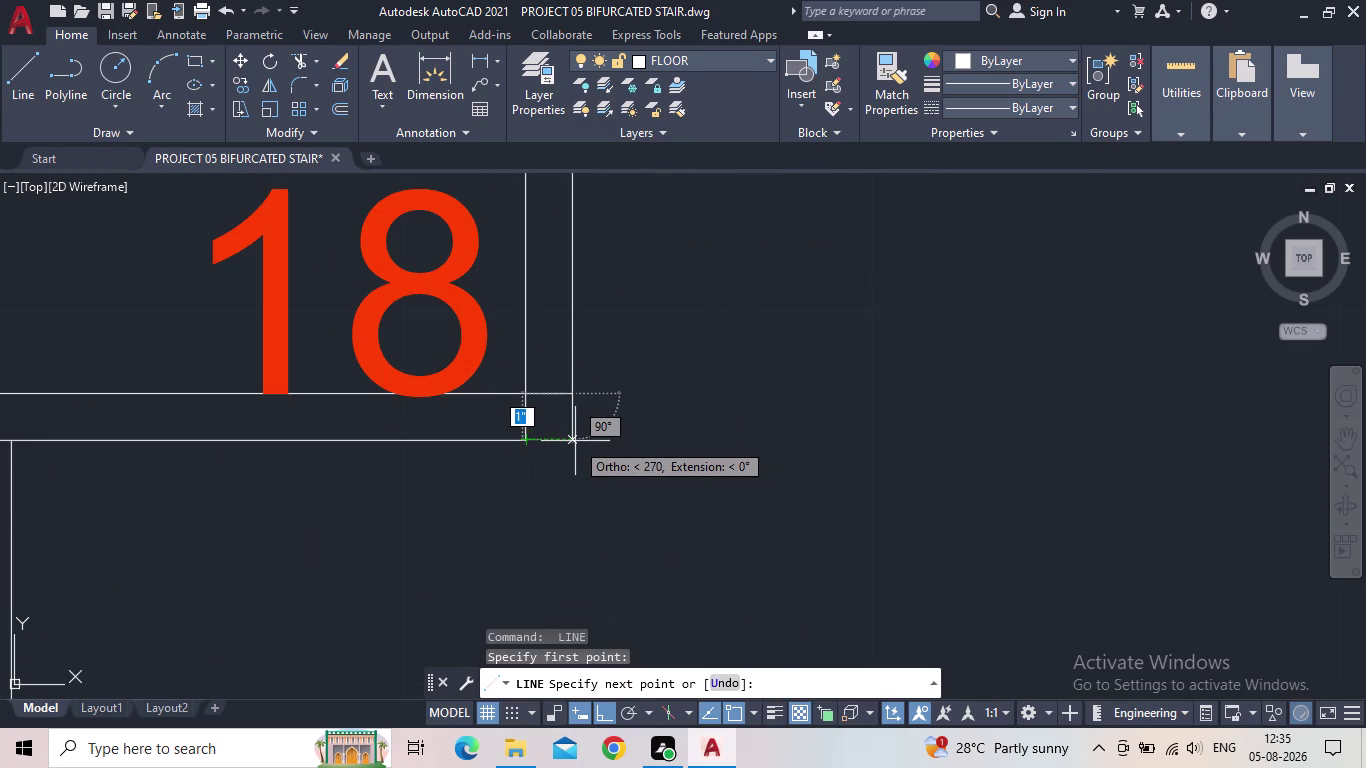
click(575, 441)
click(529, 440)
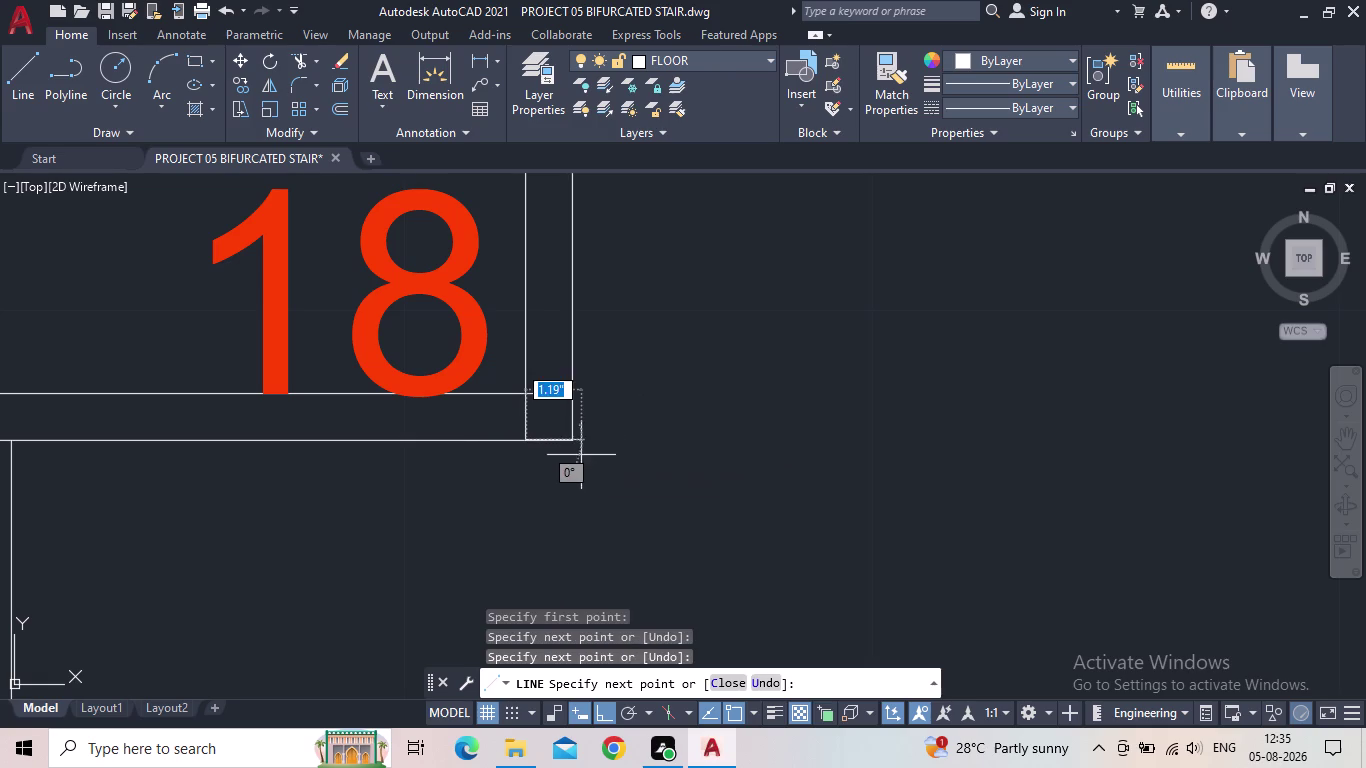
key(Escape)
scroll(down, 3)
middle_drag(577, 460, 279, 575)
scroll(up, 3)
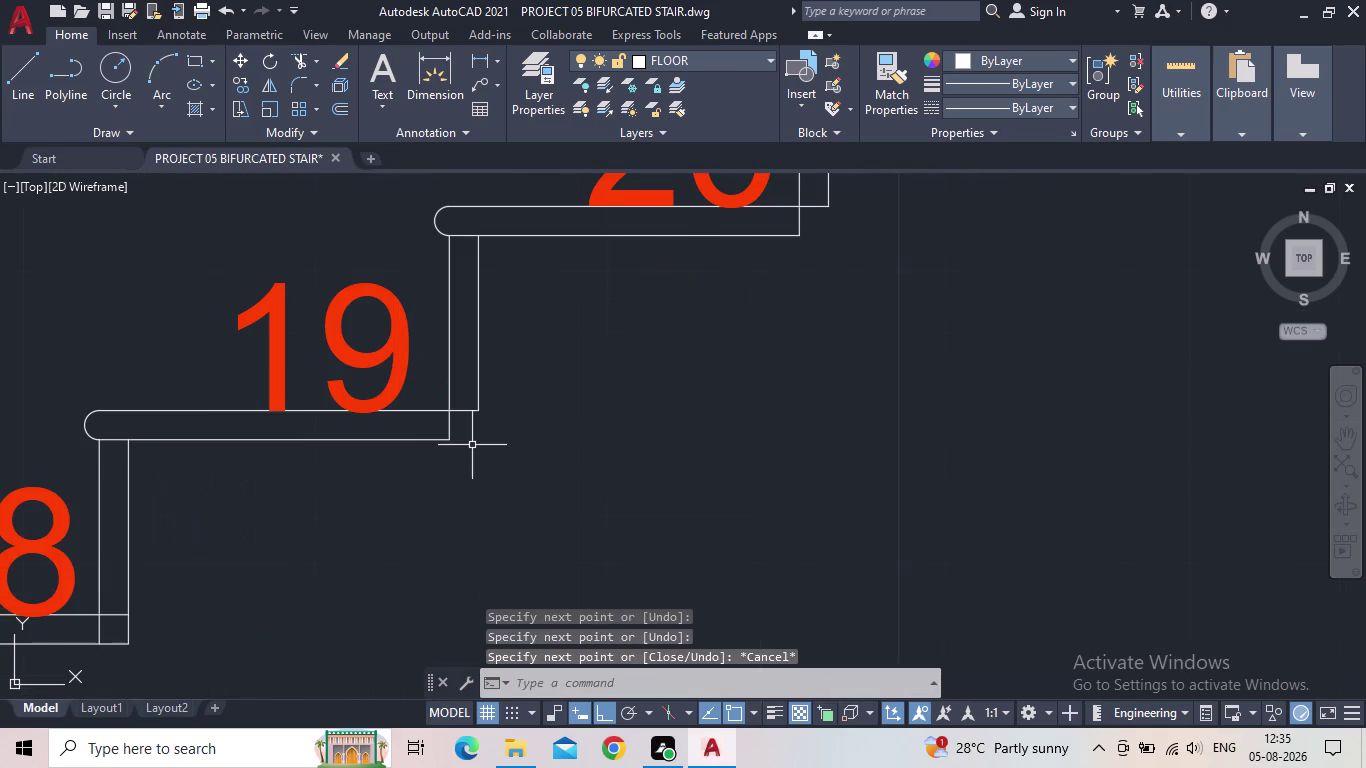
key(space)
click(479, 407)
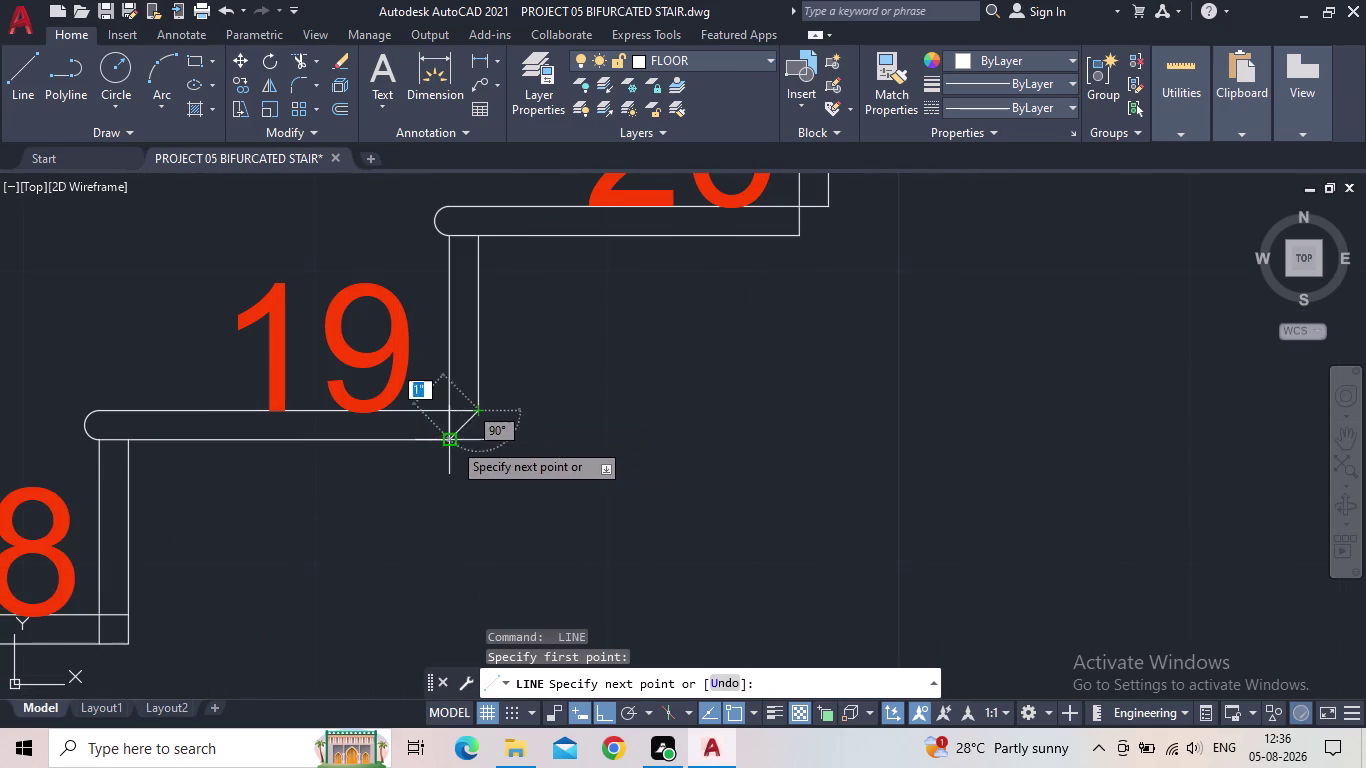
click(479, 440)
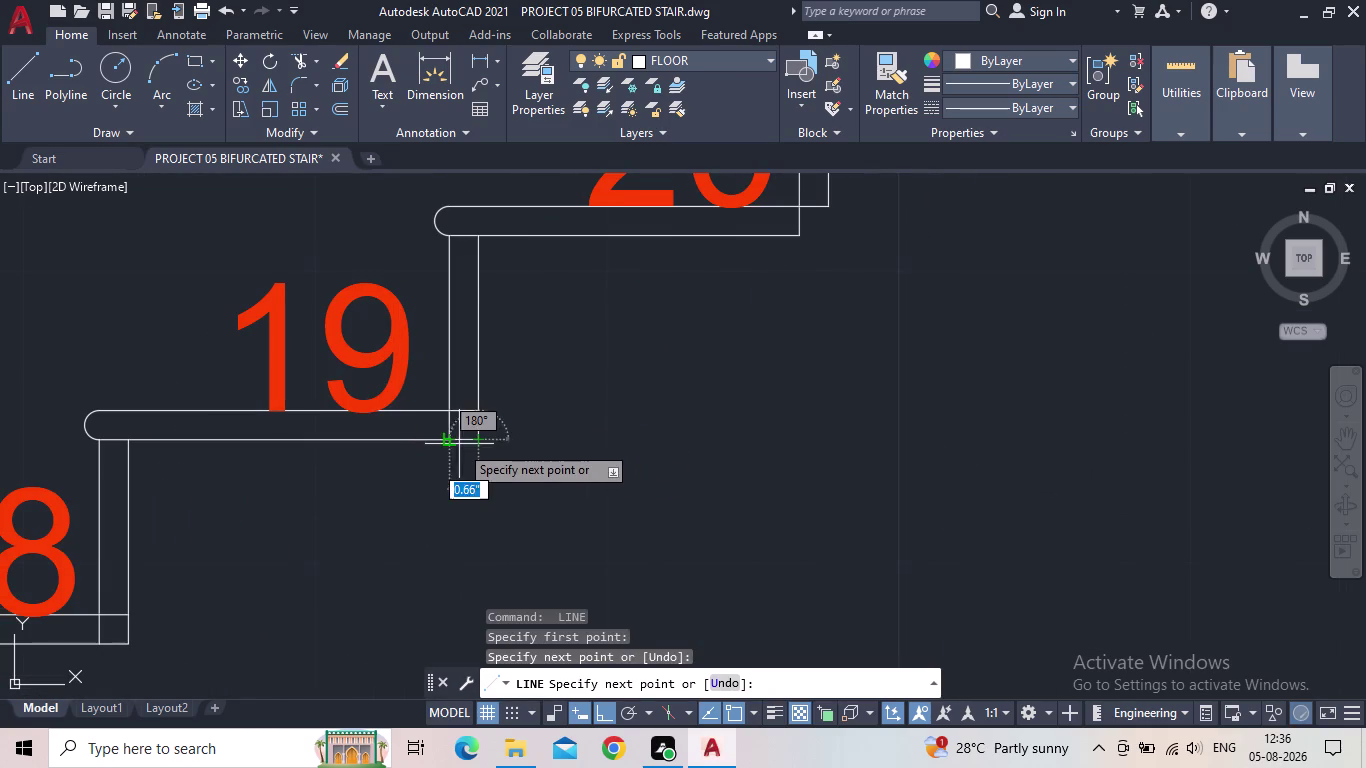
click(452, 441)
key(Escape)
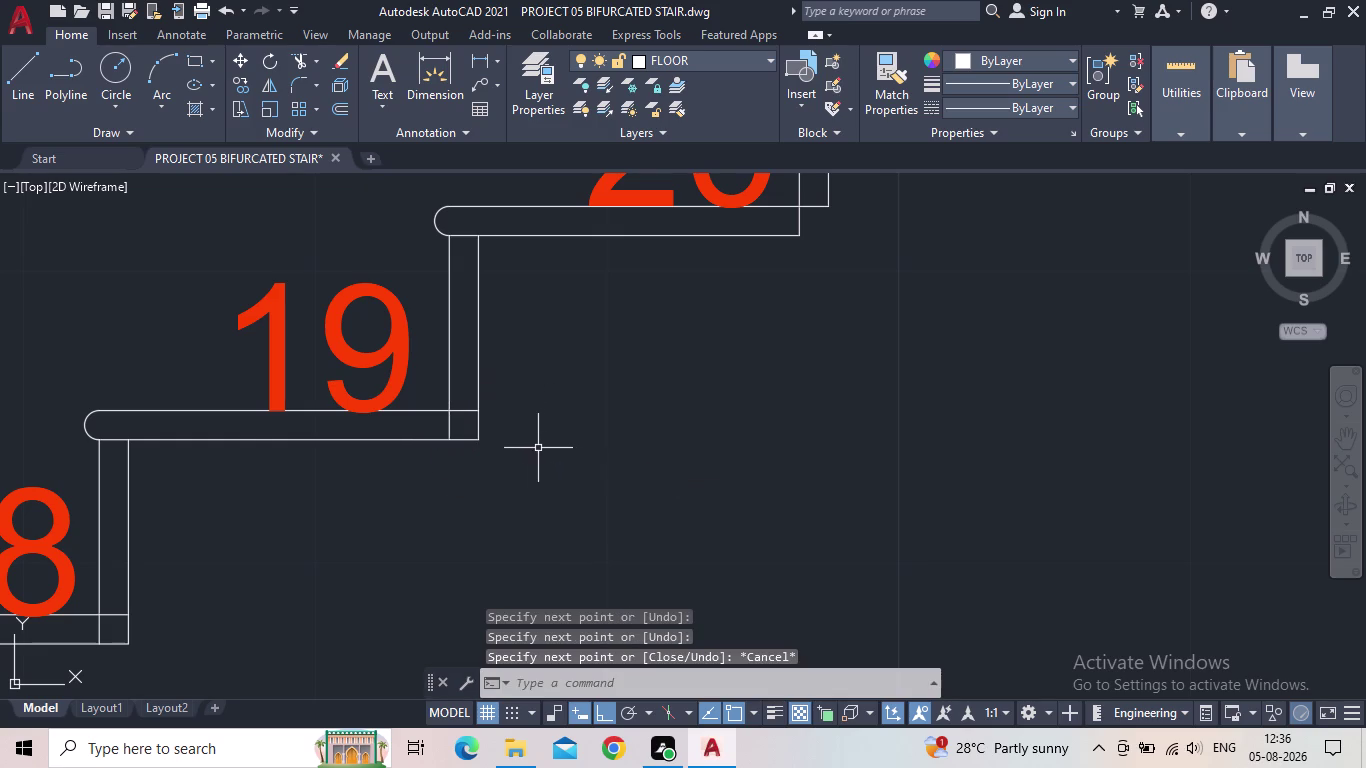
Draw the matching corner outlines at treads 20 and 21.
scroll(down, 3)
middle_drag(532, 447, 271, 564)
scroll(up, 3)
key(space)
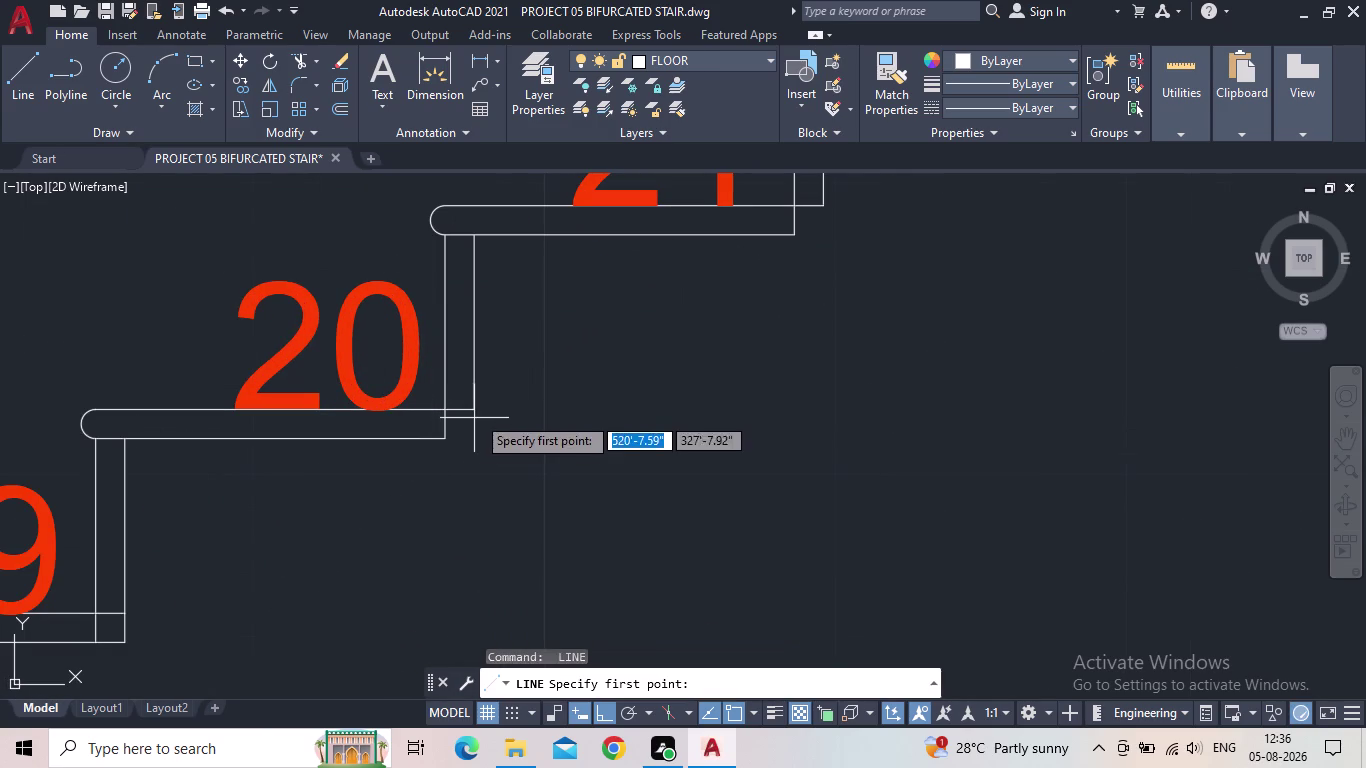
click(477, 404)
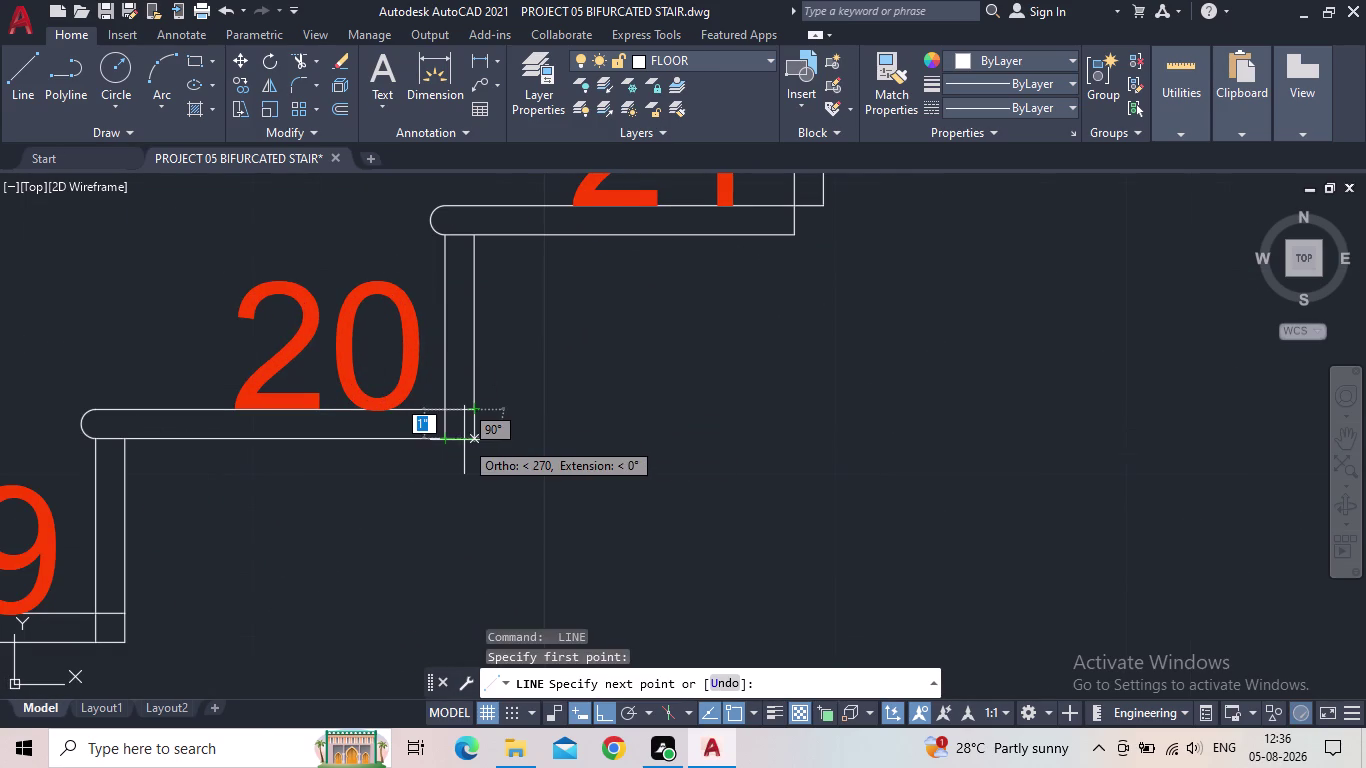
click(473, 439)
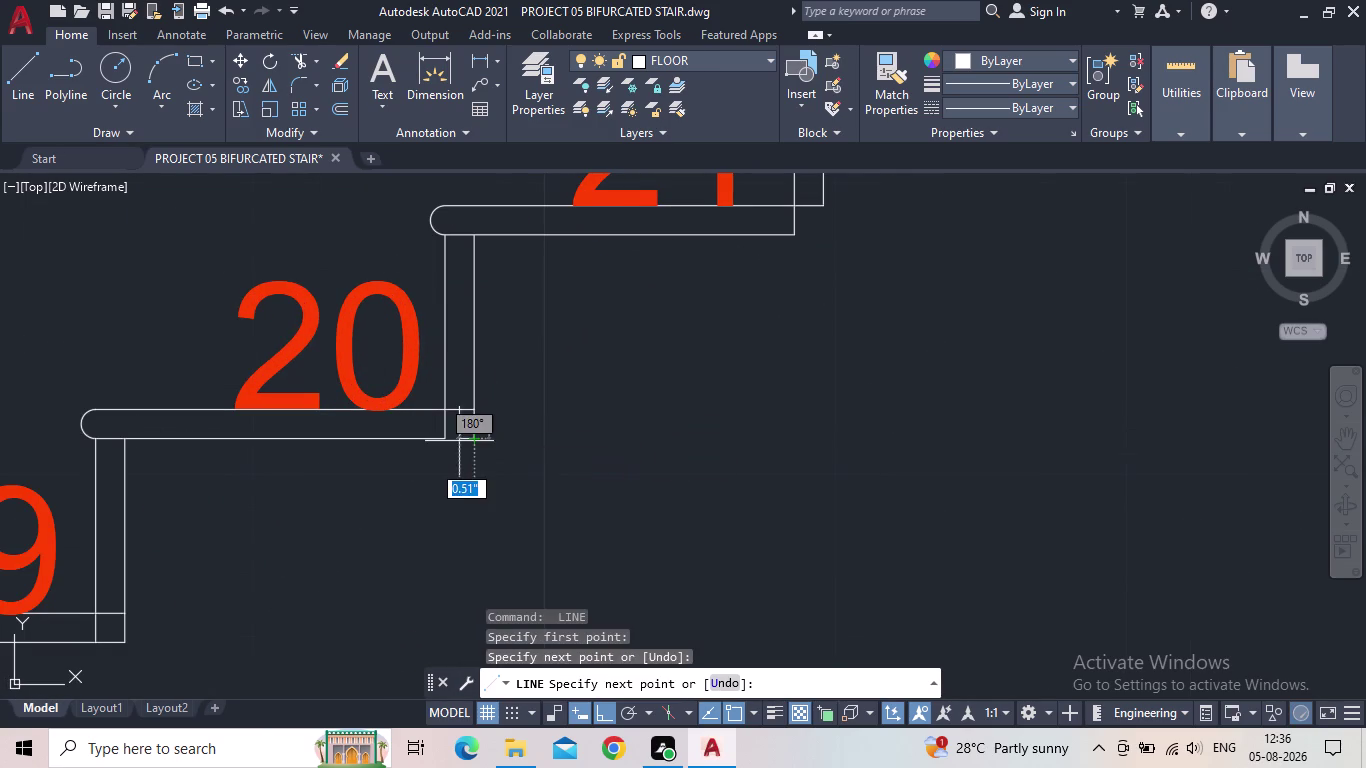
click(446, 441)
key(Escape)
middle_drag(482, 466, 397, 520)
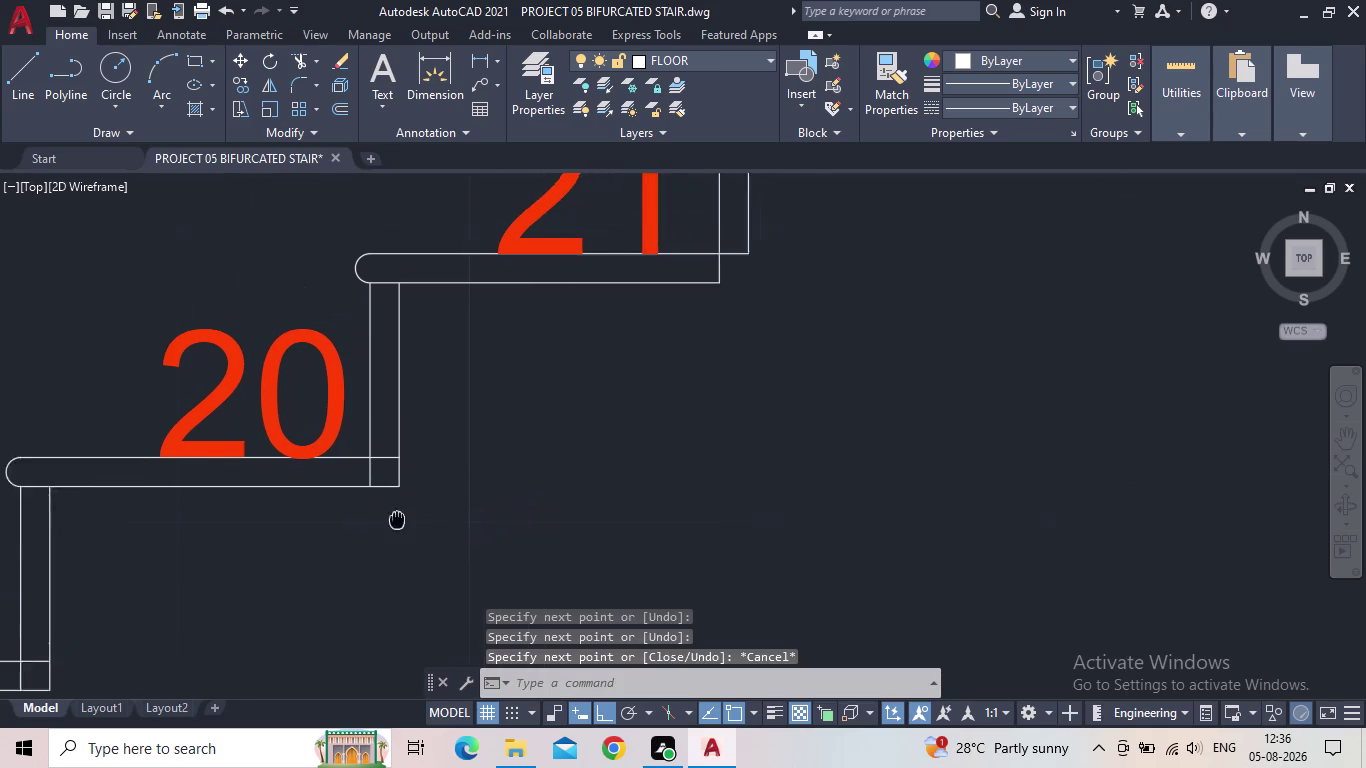
middle_drag(397, 520, 333, 552)
middle_drag(590, 387, 497, 505)
key(space)
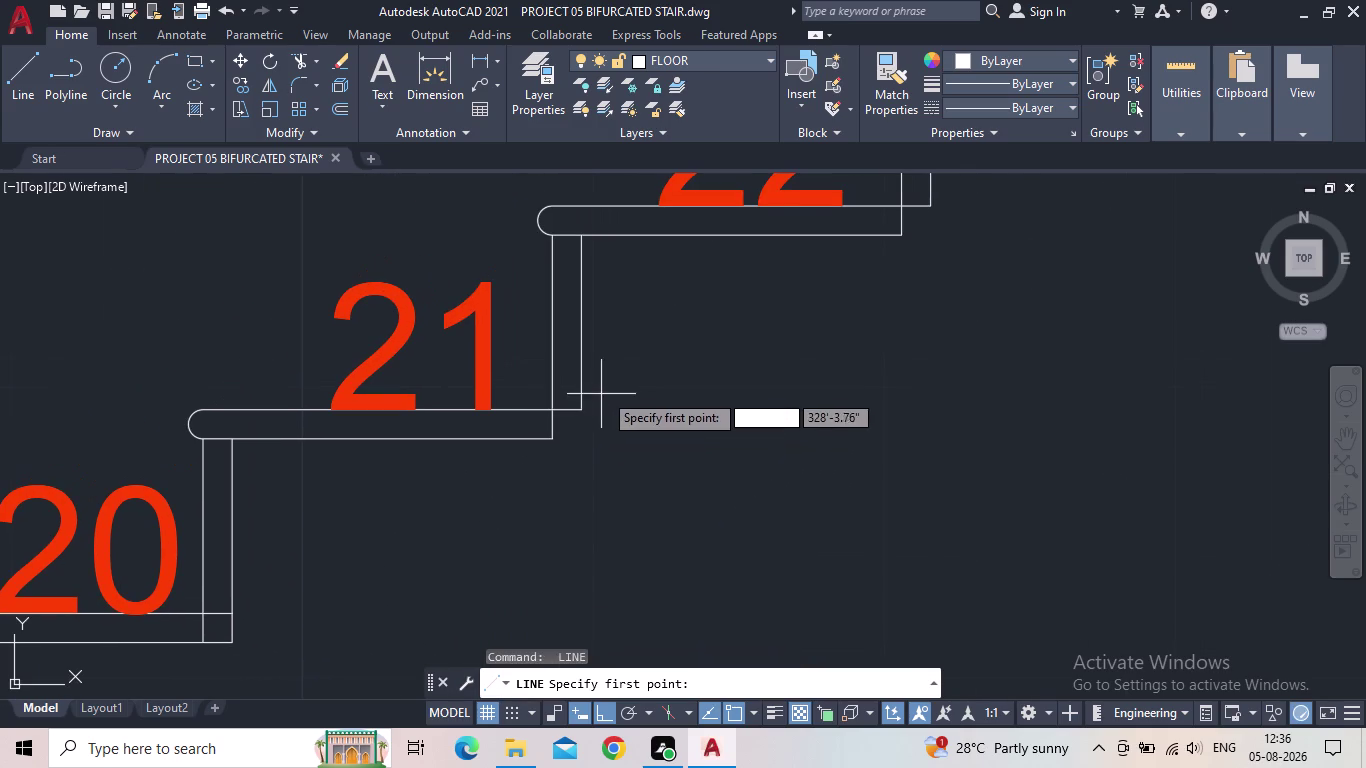
click(576, 404)
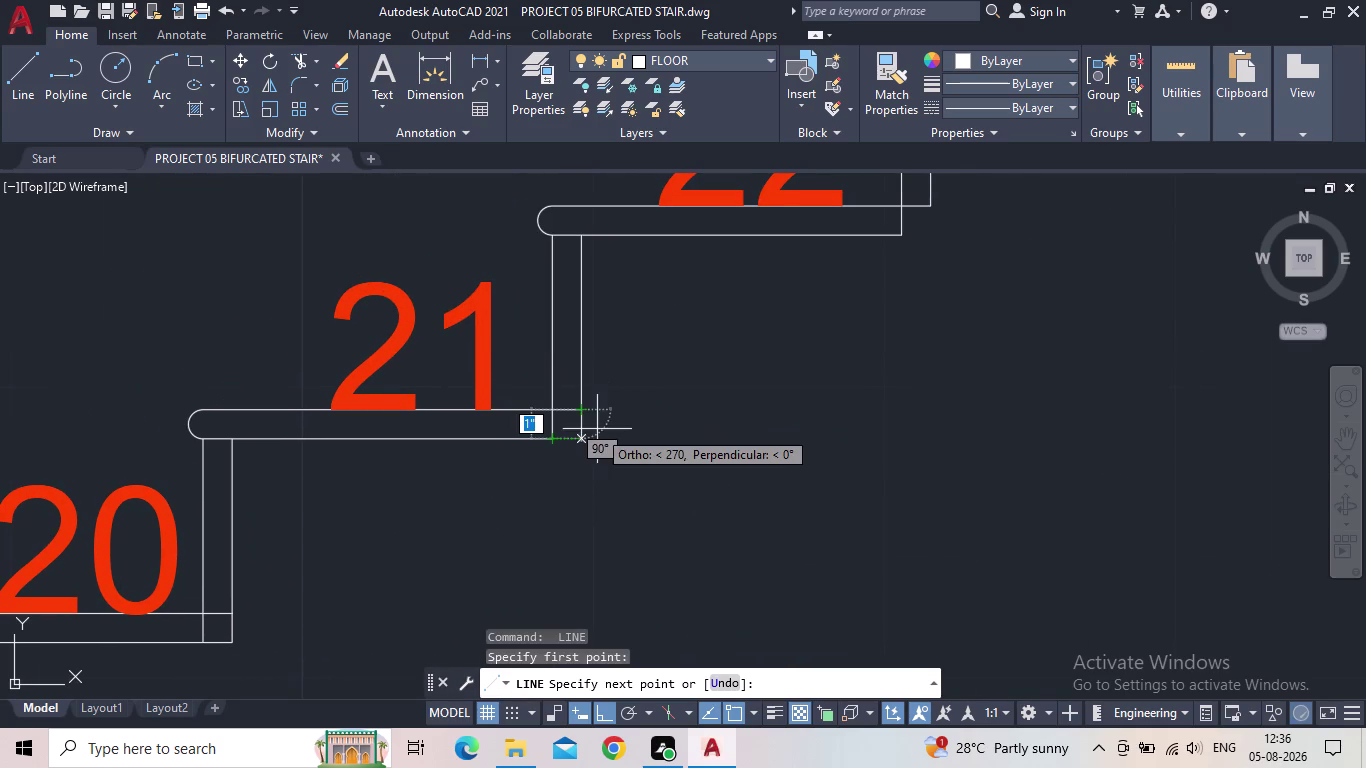
click(582, 439)
click(550, 440)
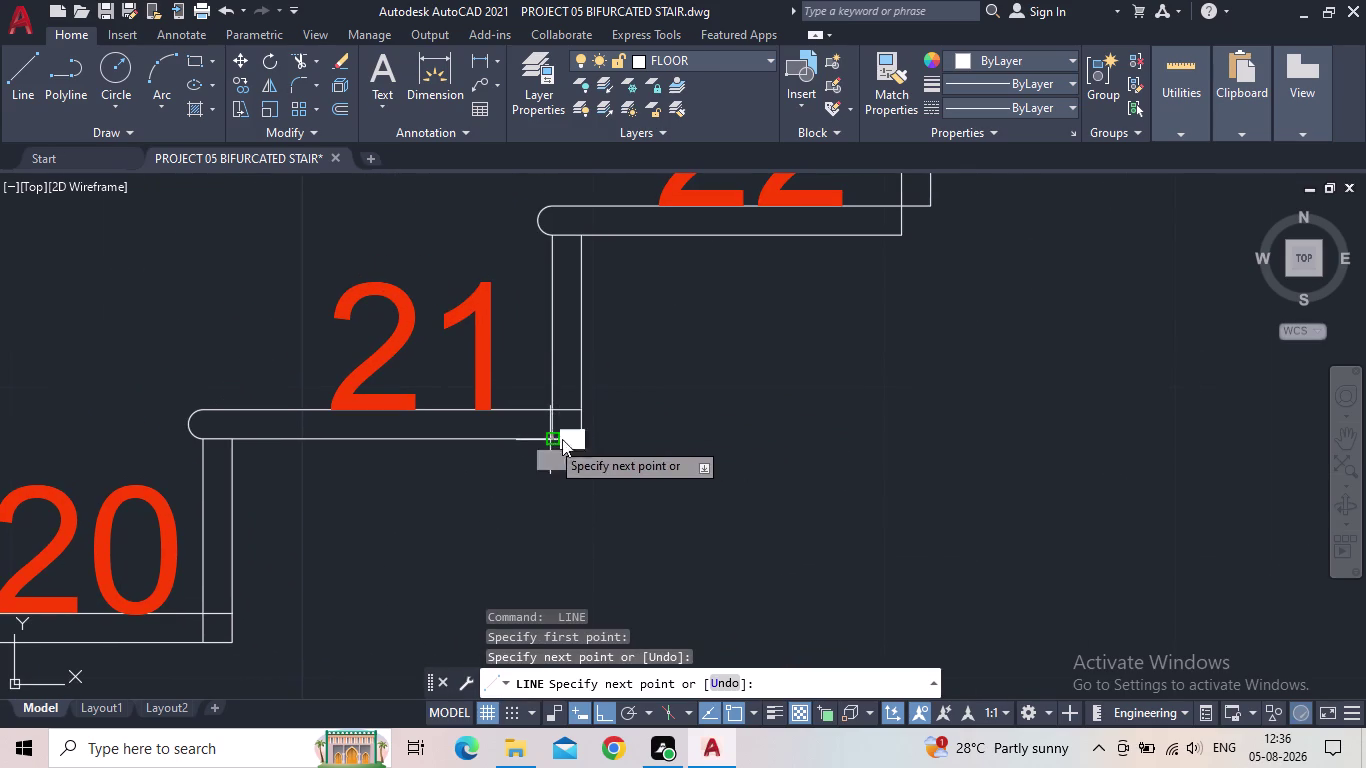
key(Escape)
Draw the corner outlines at treads 22 and 23, ending the line work there.
middle_drag(626, 447, 335, 614)
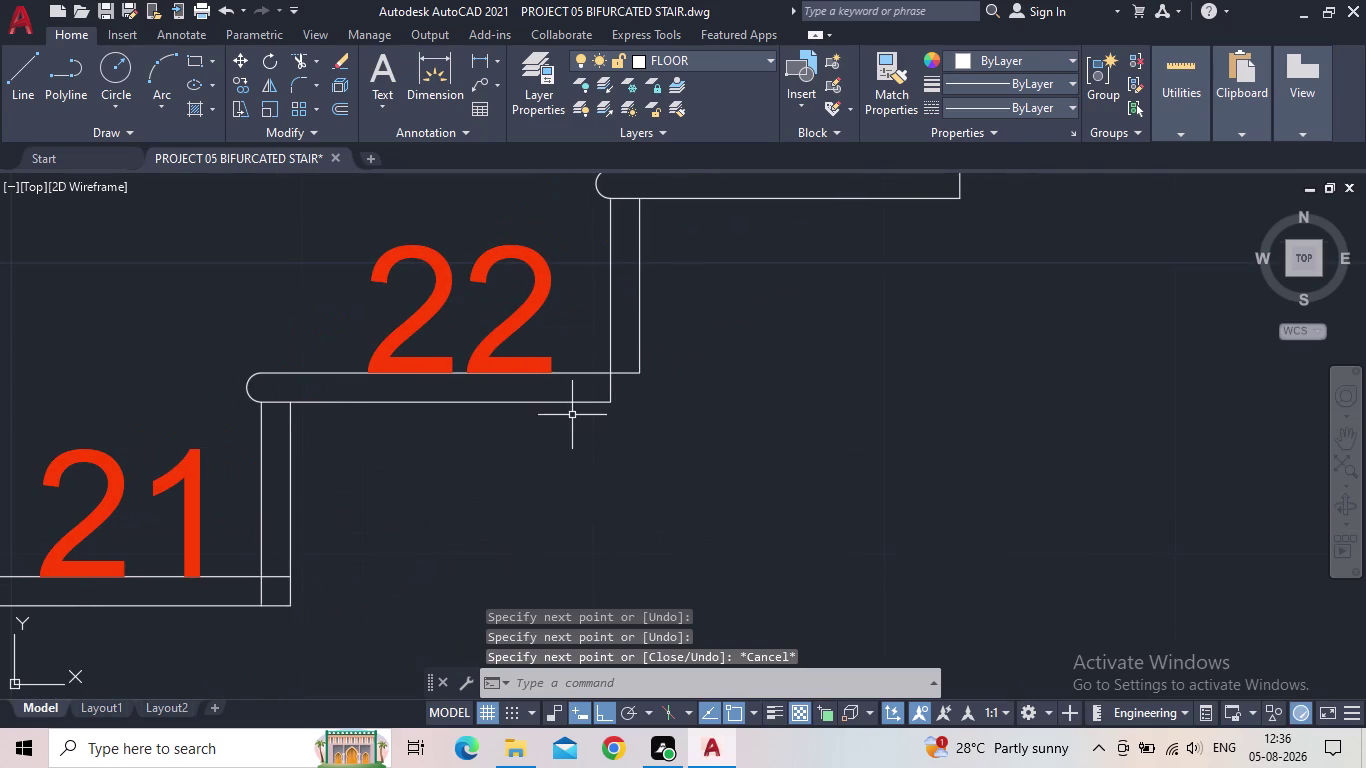
key(space)
click(637, 375)
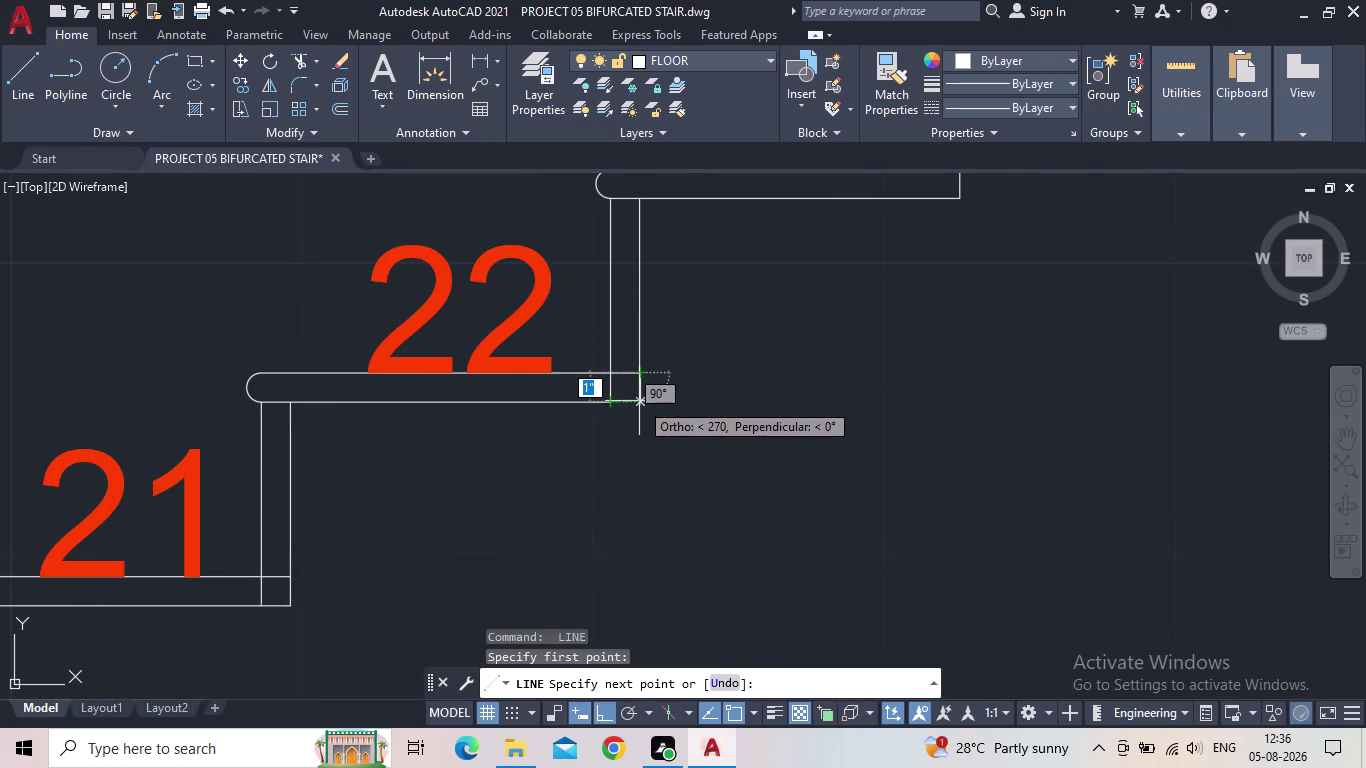
click(639, 402)
click(610, 401)
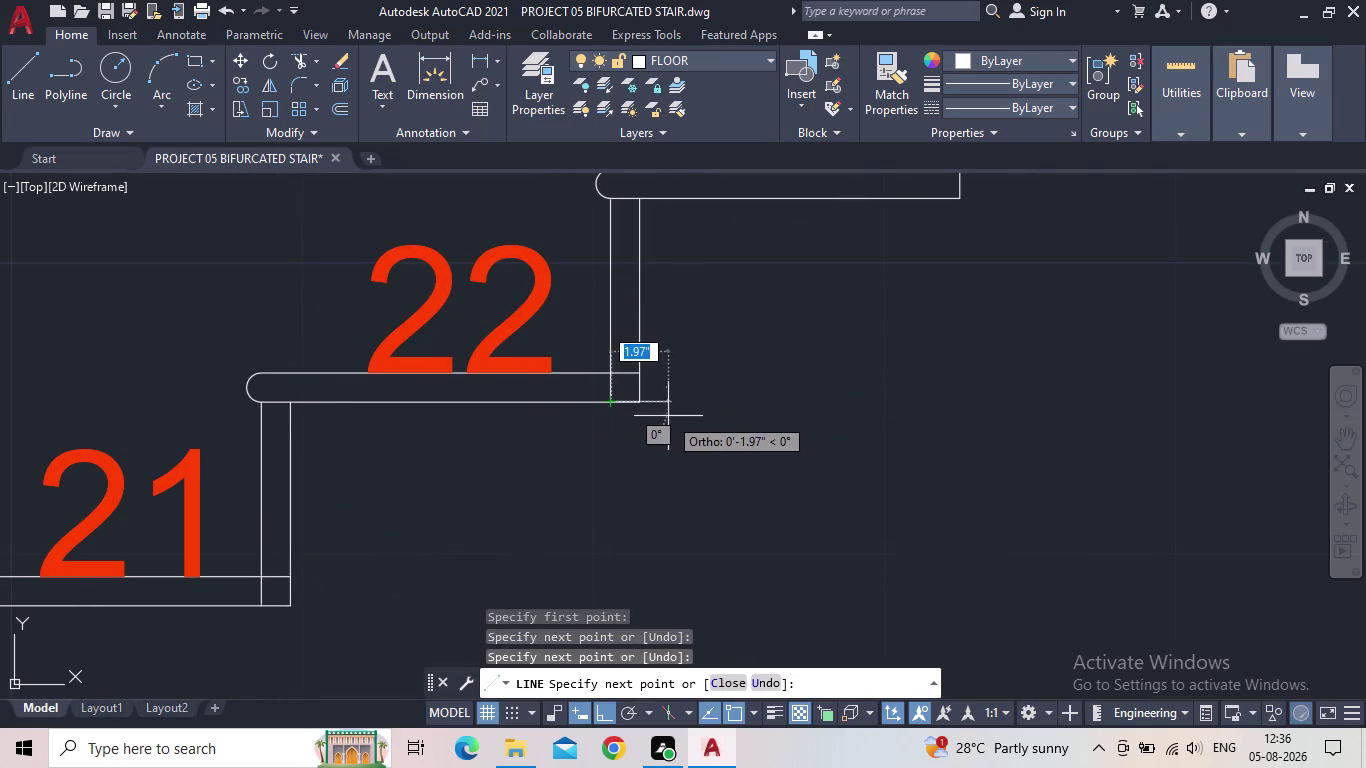
key(Escape)
middle_drag(668, 416, 302, 593)
scroll(down, 3)
scroll(up, 3)
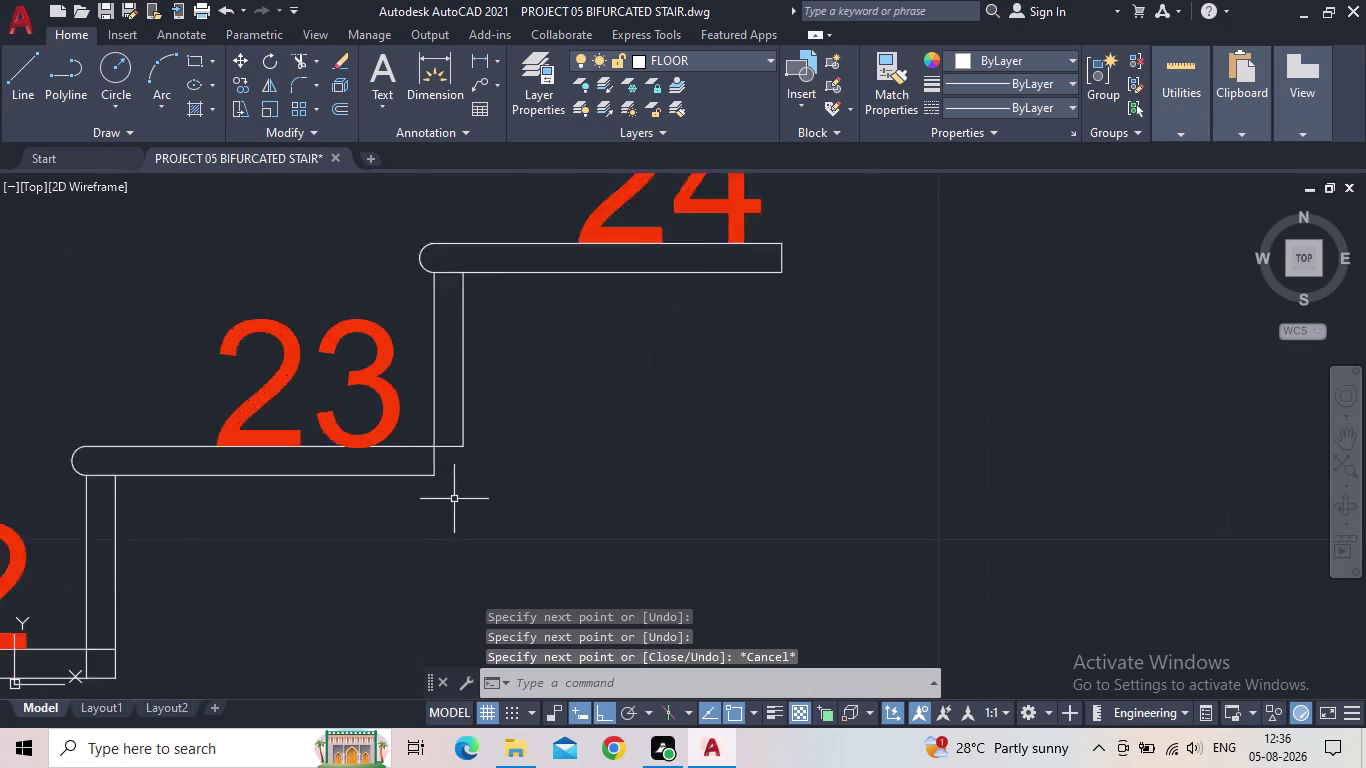
key(space)
click(466, 423)
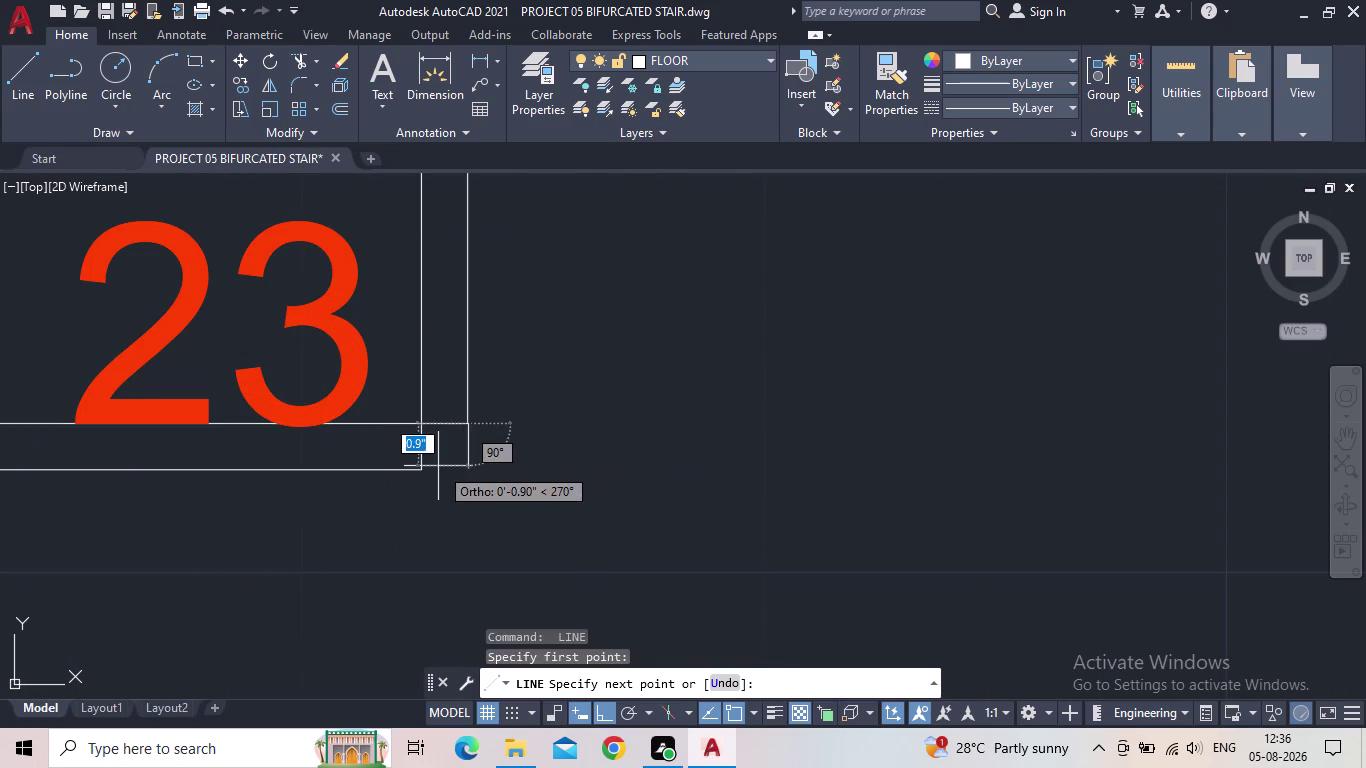
click(467, 469)
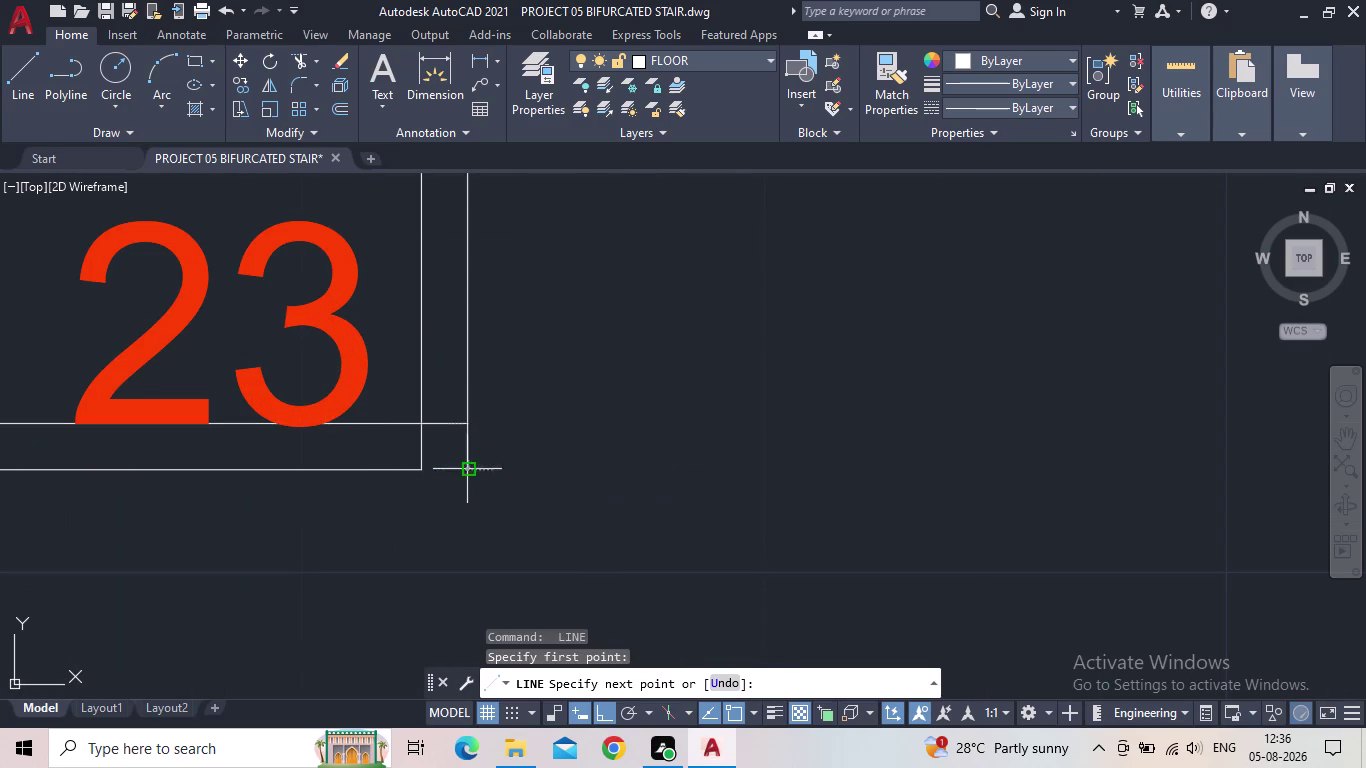
click(425, 468)
key(Escape)
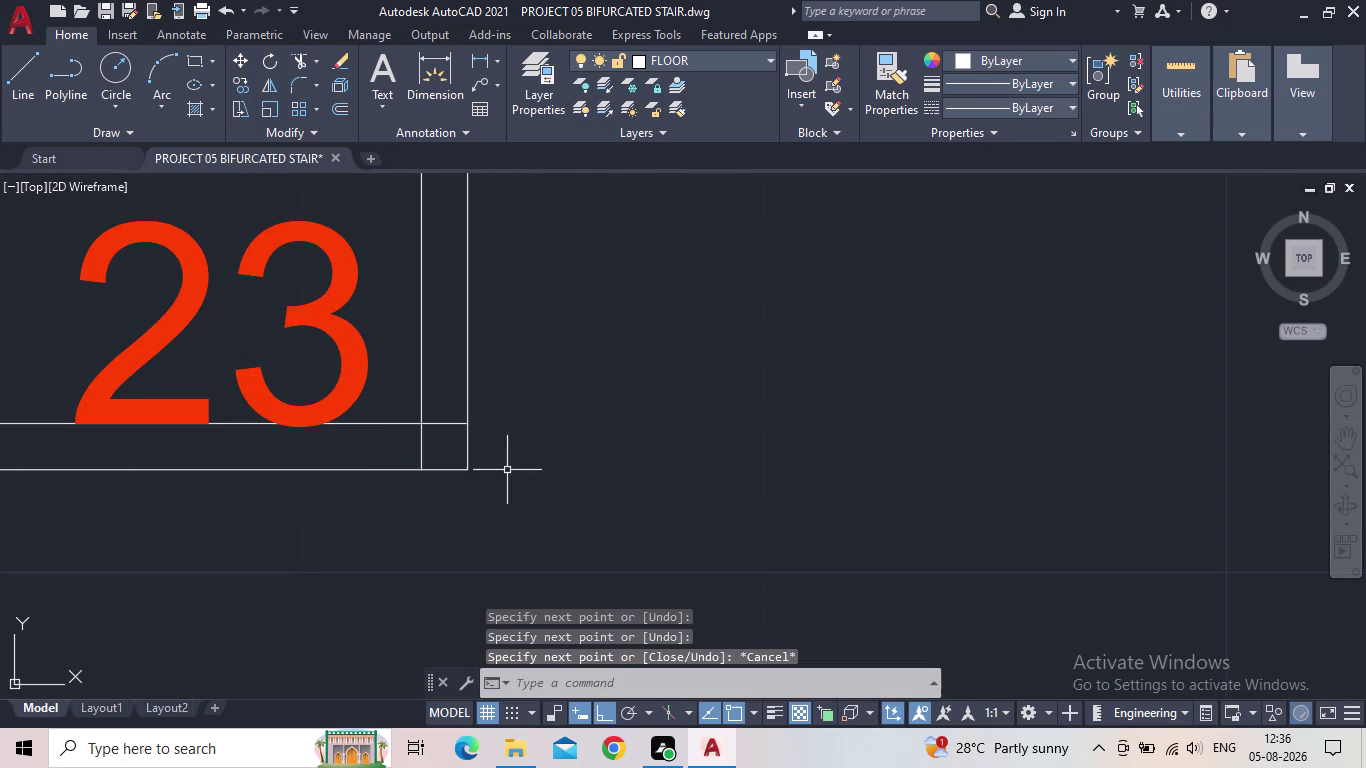
middle_drag(511, 471, 312, 632)
scroll(down, 3)
middle_drag(462, 492, 450, 504)
scroll(up, 3)
scroll(down, 3)
middle_drag(440, 528, 492, 504)
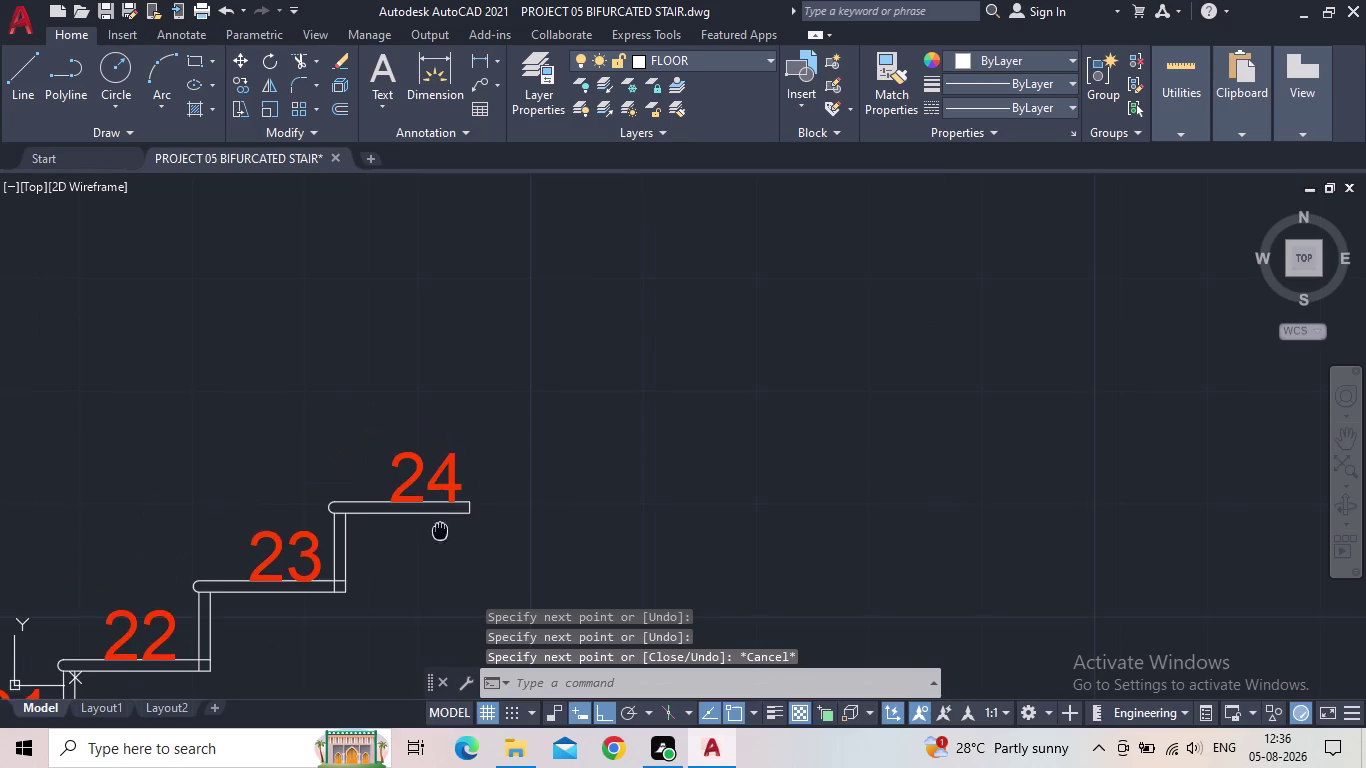
middle_drag(492, 504, 701, 417)
scroll(down, 3)
scroll(down, 3)
middle_drag(716, 519, 765, 410)
scroll(up, 3)
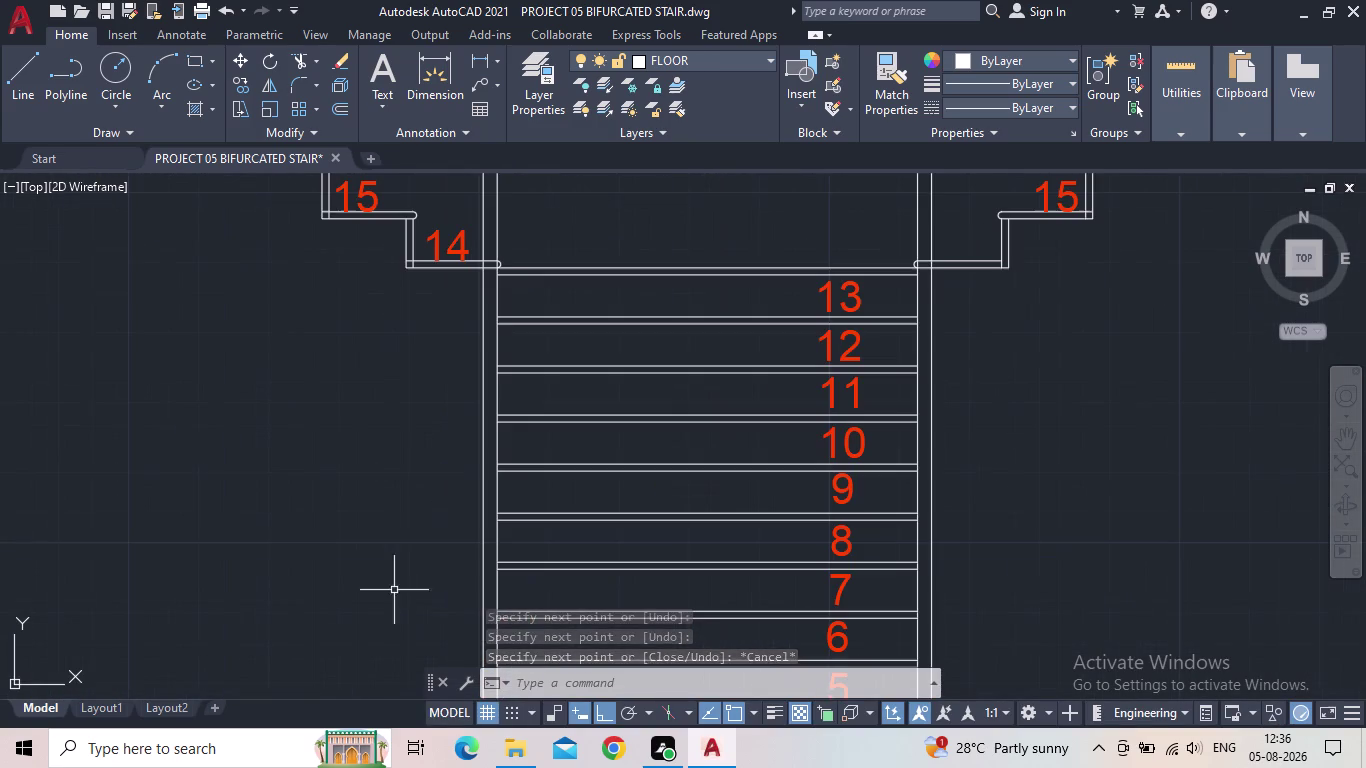
middle_drag(663, 256, 559, 281)
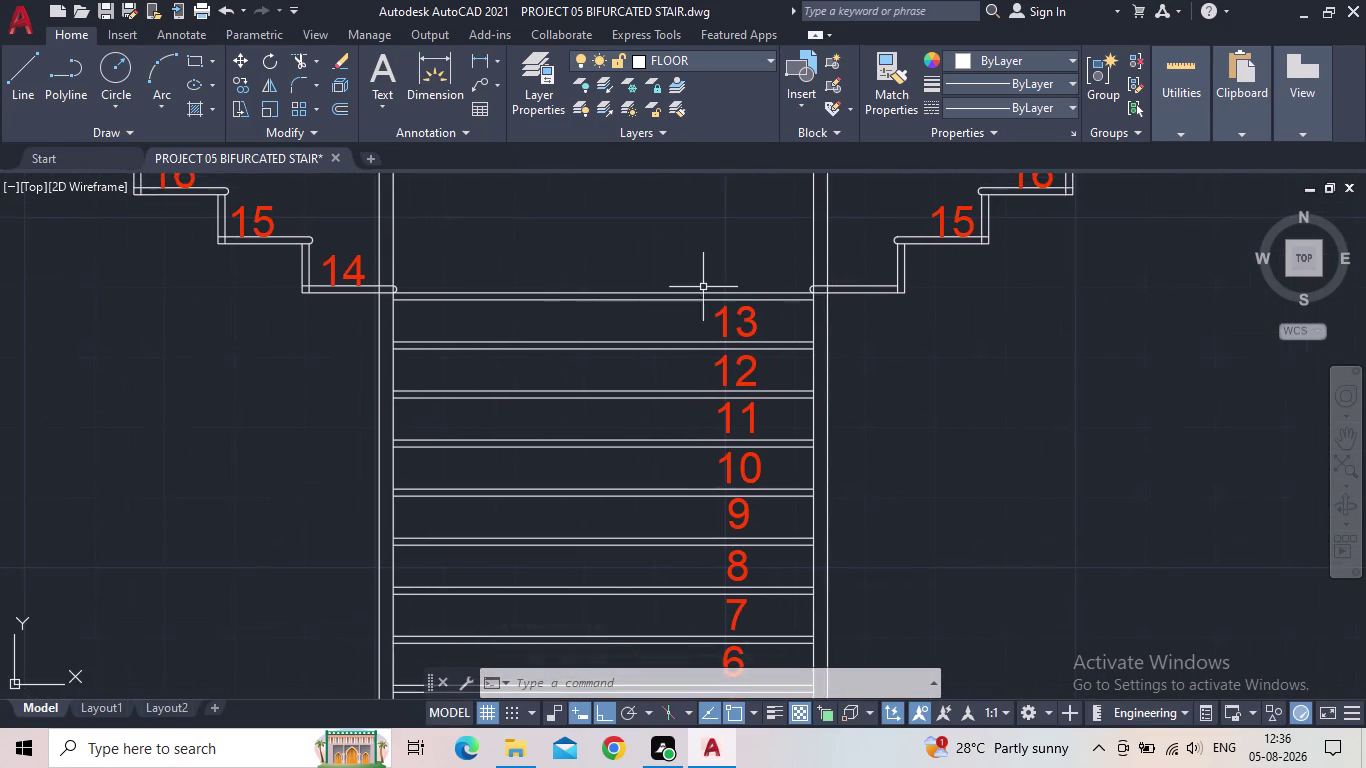
scroll(up, 3)
scroll(up, 3)
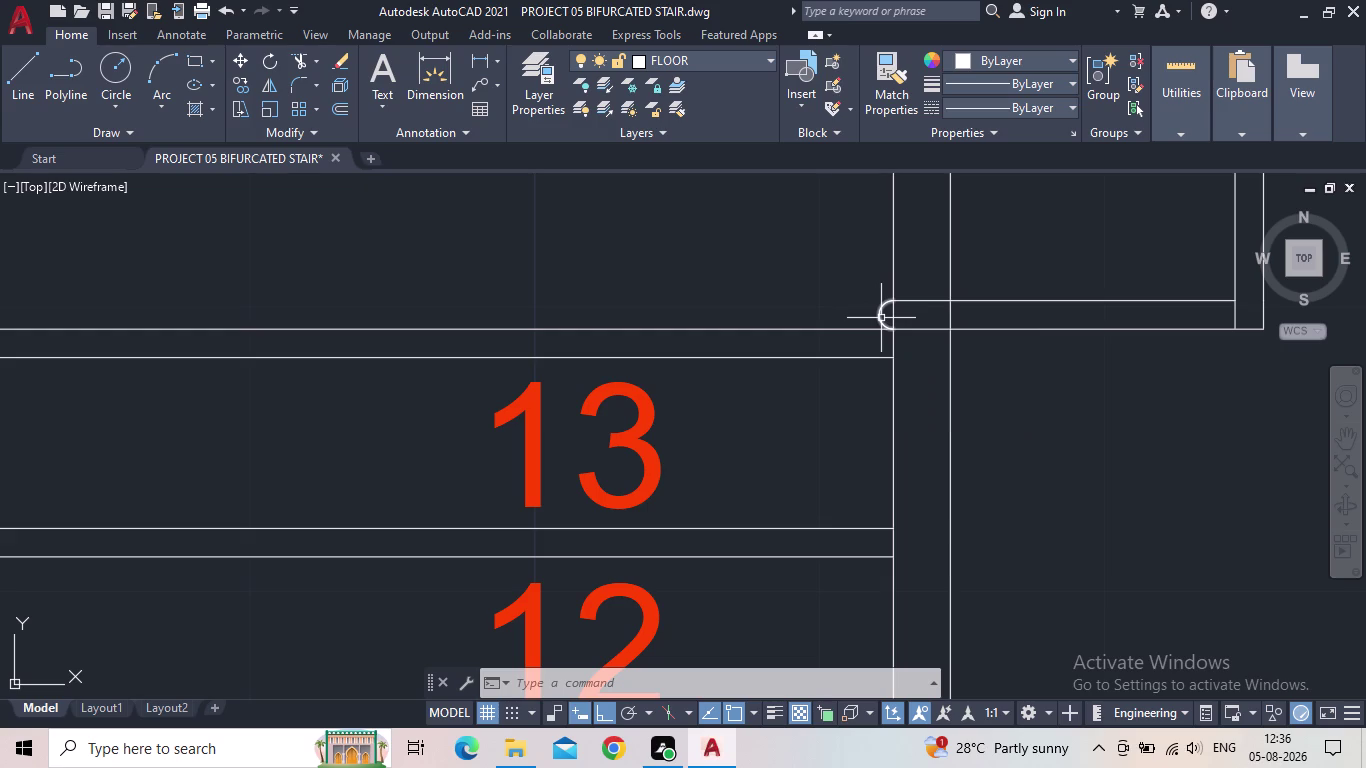
scroll(down, 3)
middle_drag(955, 376, 992, 401)
scroll(down, 3)
scroll(down, 3)
middle_drag(1005, 421, 884, 387)
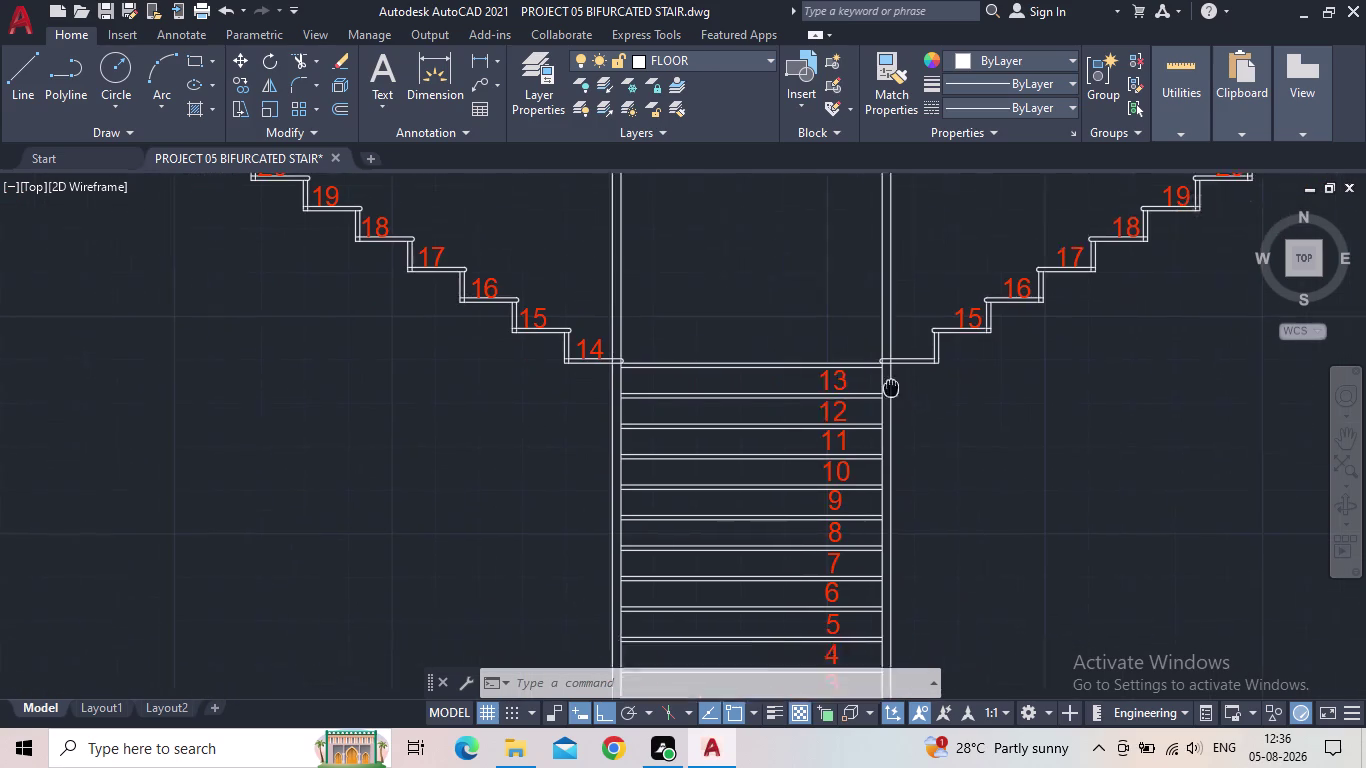
middle_drag(884, 387, 840, 383)
scroll(down, 3)
scroll(up, 3)
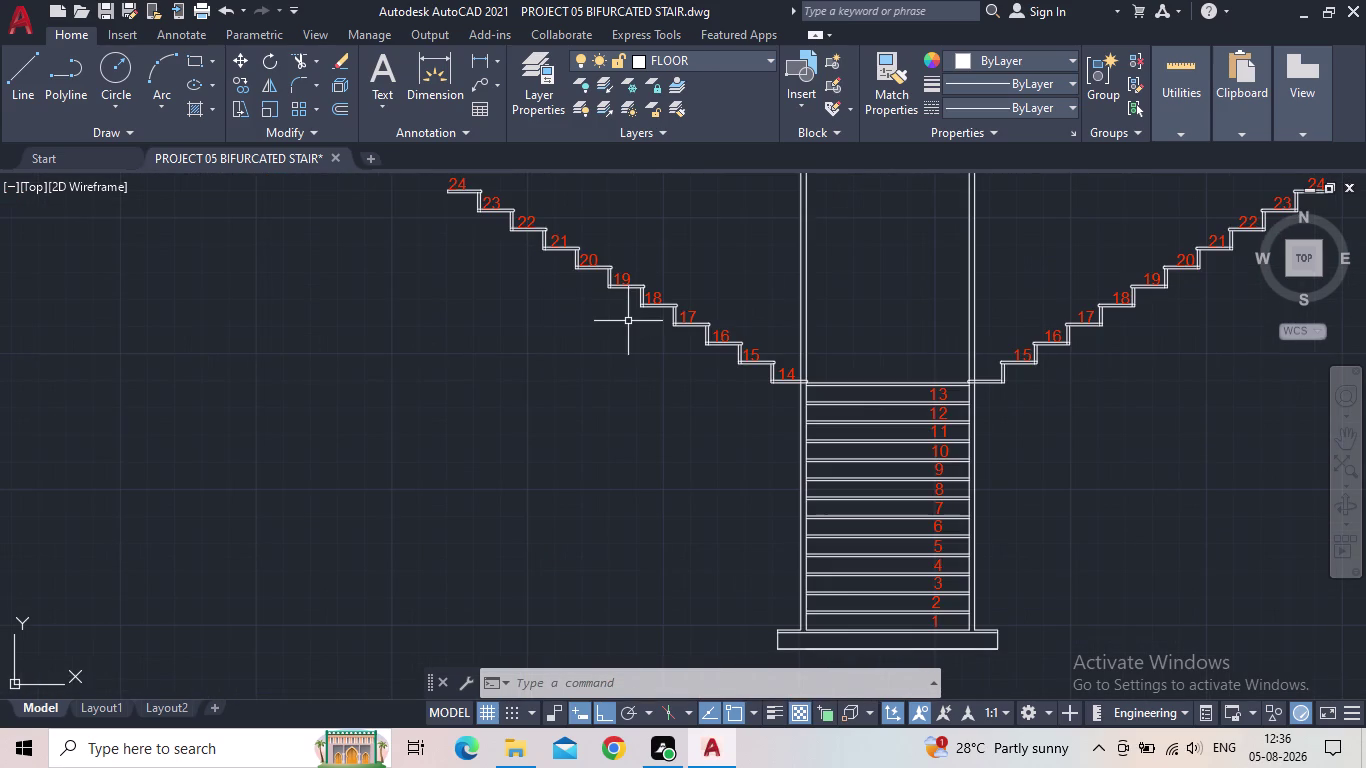
middle_drag(609, 335, 668, 426)
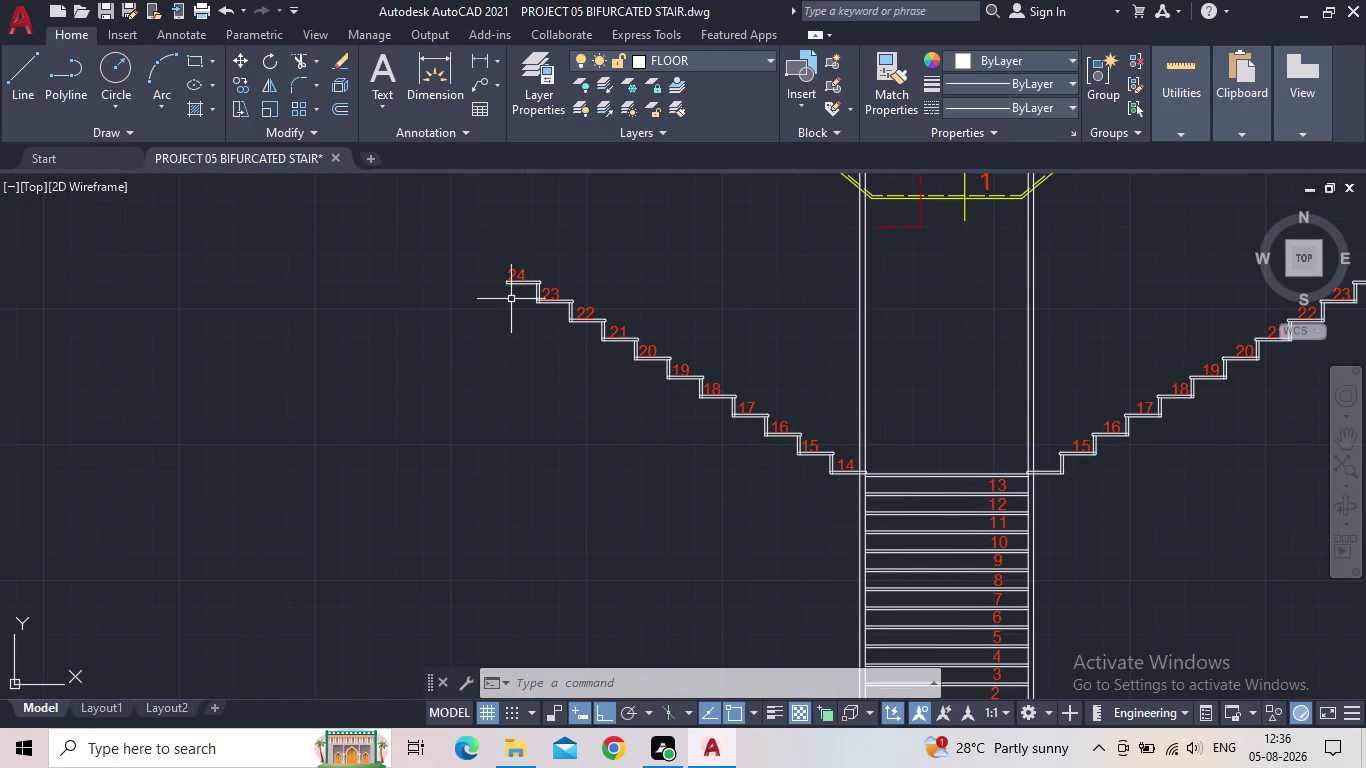
scroll(up, 3)
scroll(down, 3)
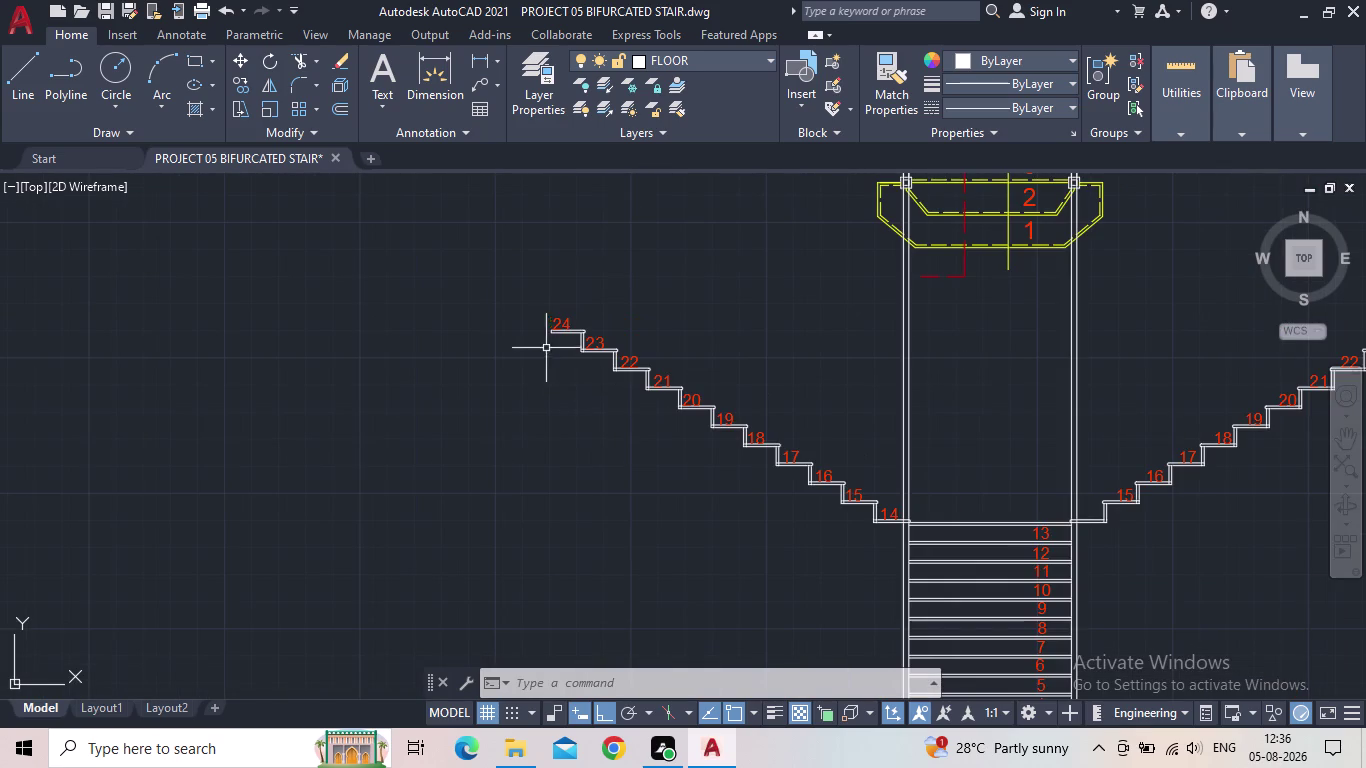
scroll(up, 3)
Draw a short horizontal line extending left from tread 24's end.
scroll(up, 3)
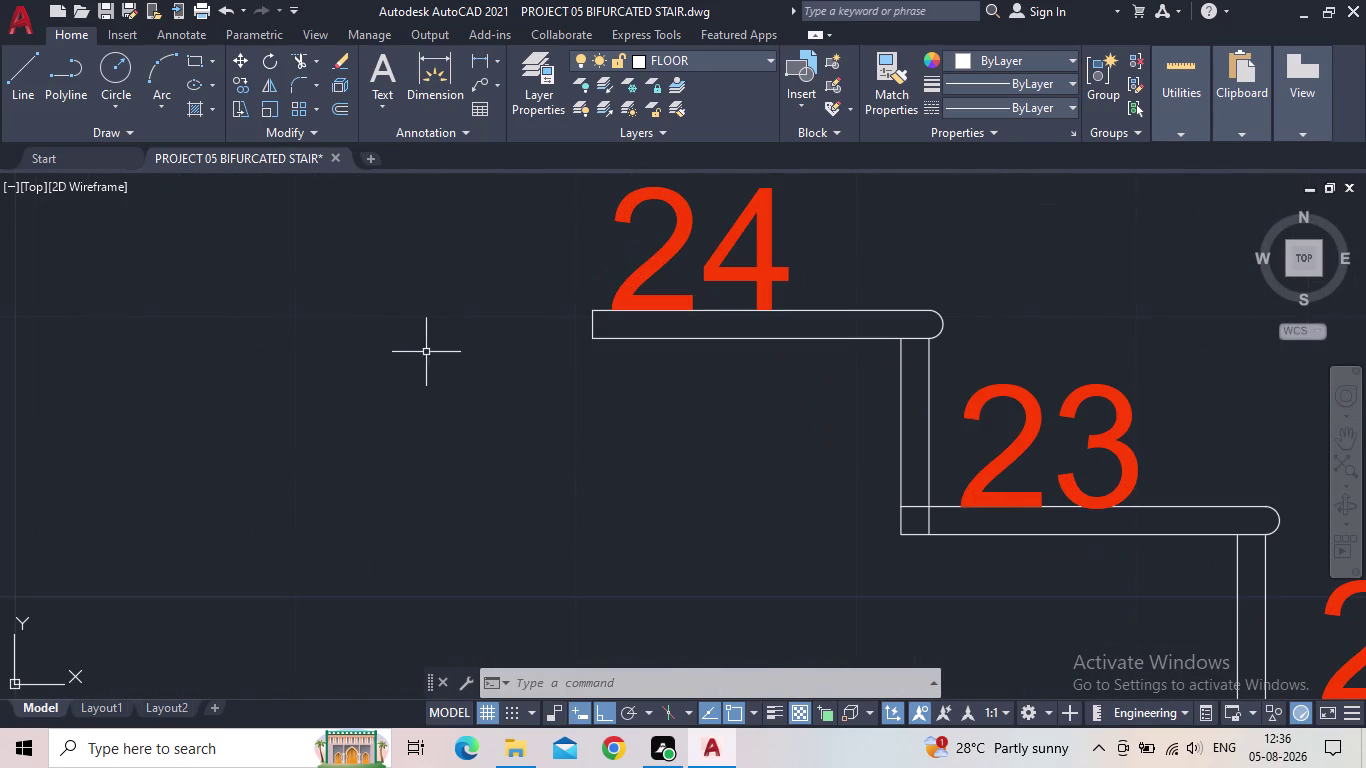
key(l)
key(Return)
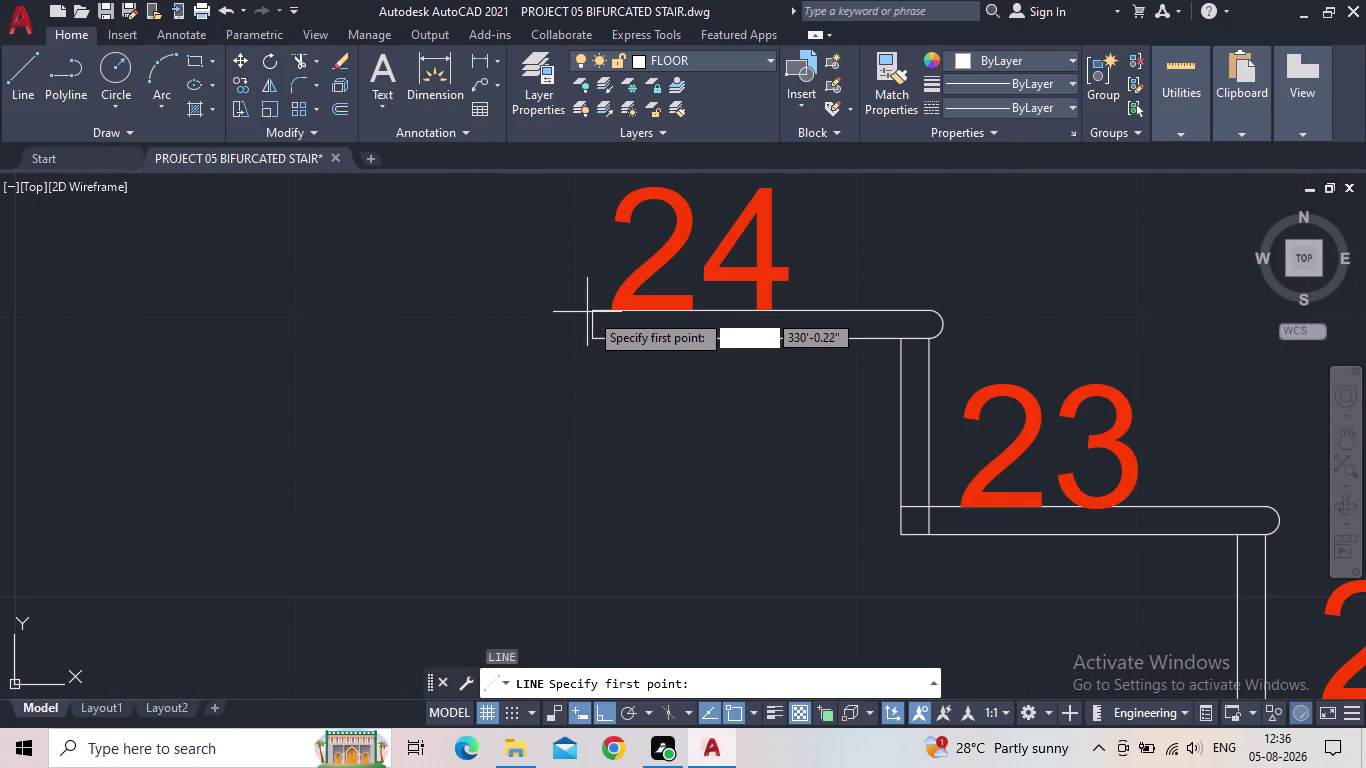
drag(596, 312, 573, 320)
click(178, 324)
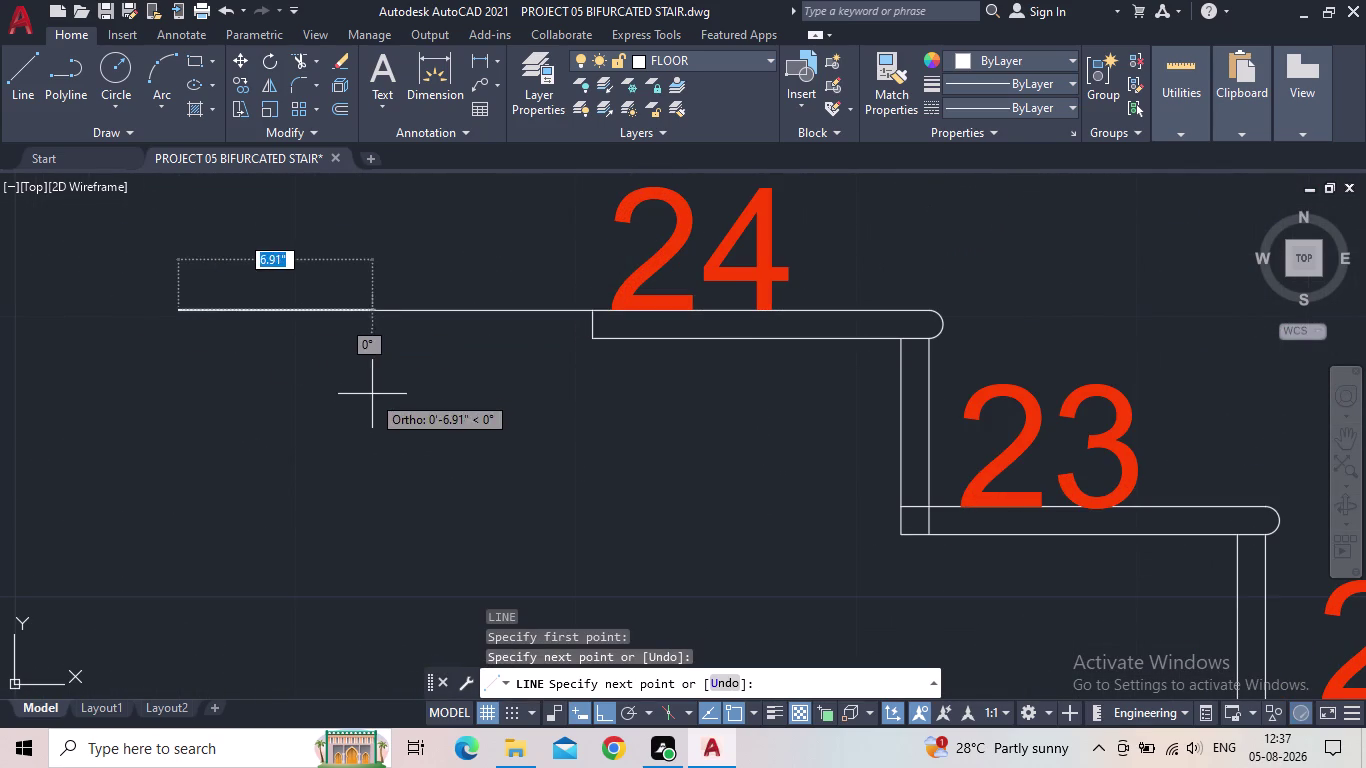
key(Escape)
key(space)
click(592, 340)
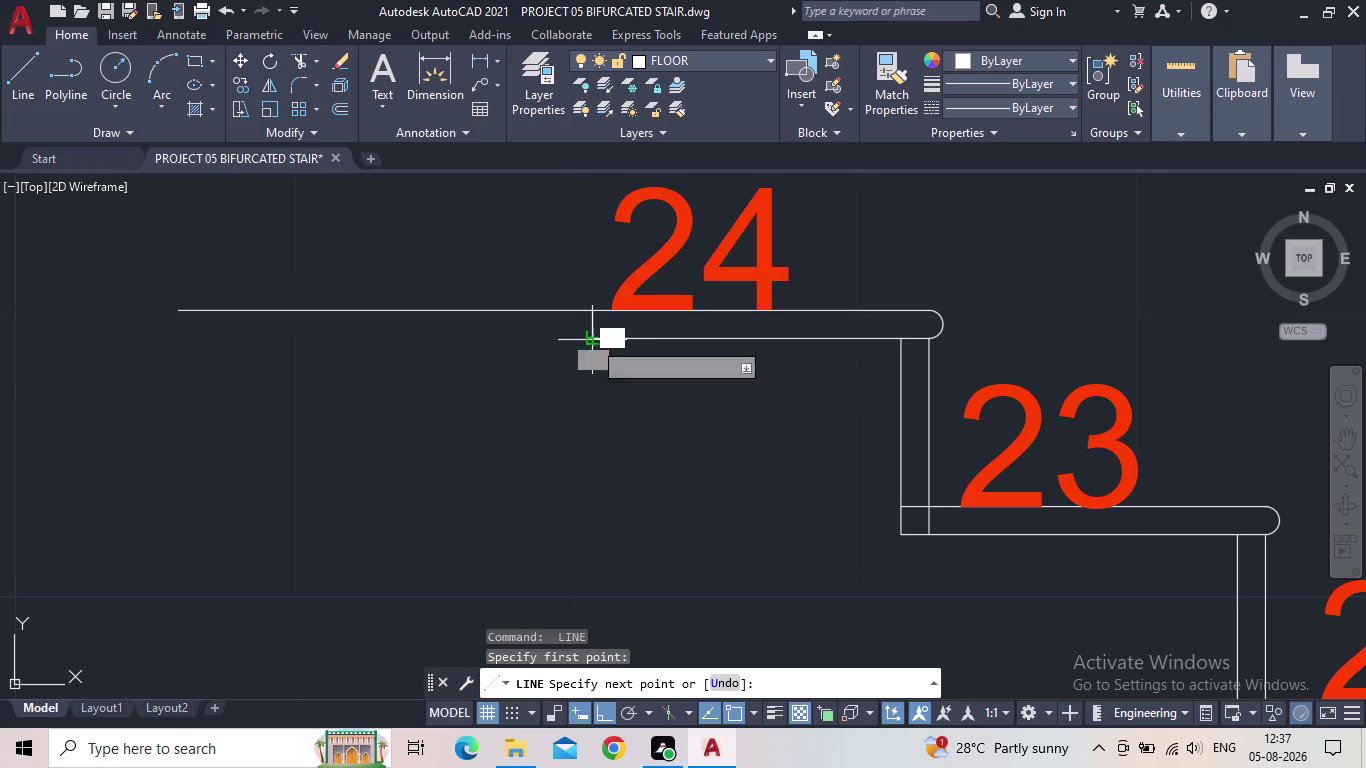
click(12, 335)
key(Escape)
scroll(down, 3)
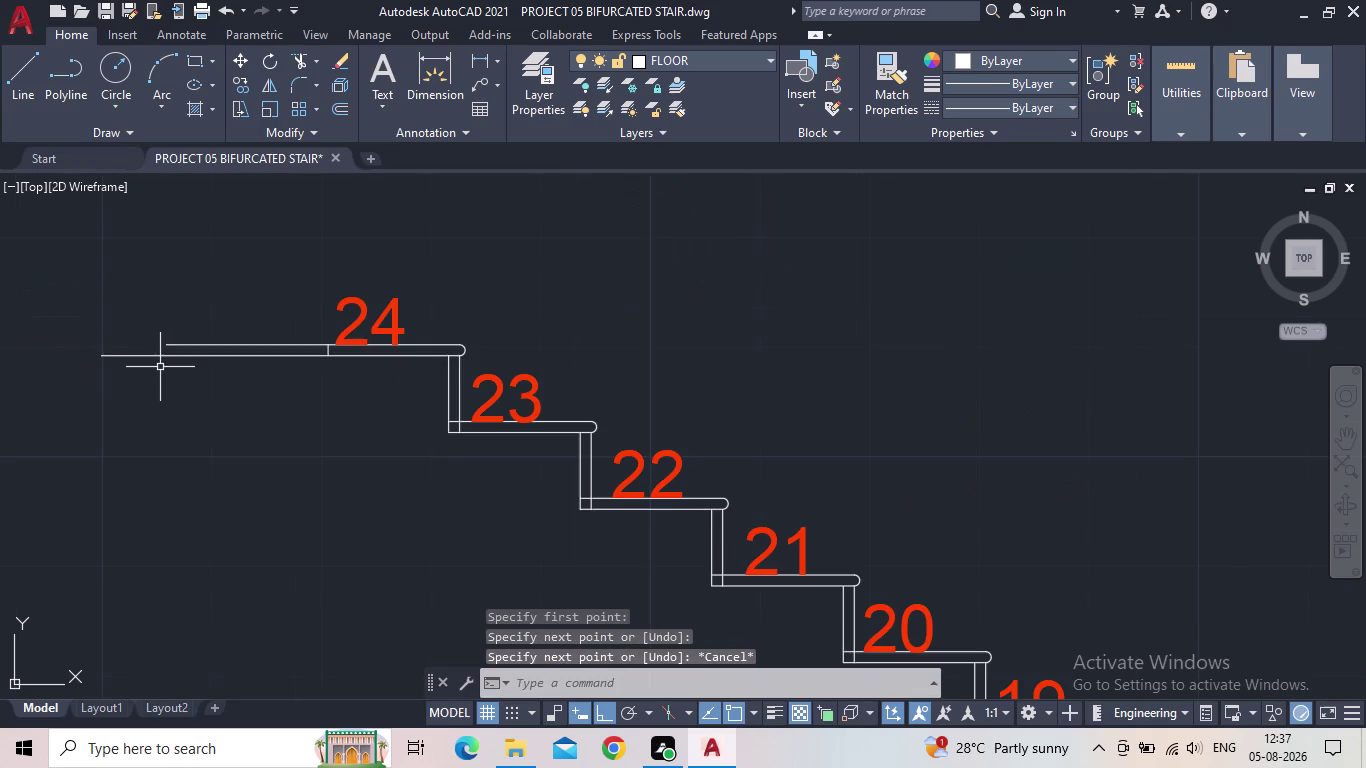
Draw a vertical line through the horizontal line's left end, extending below and above it.
key(l)
key(space)
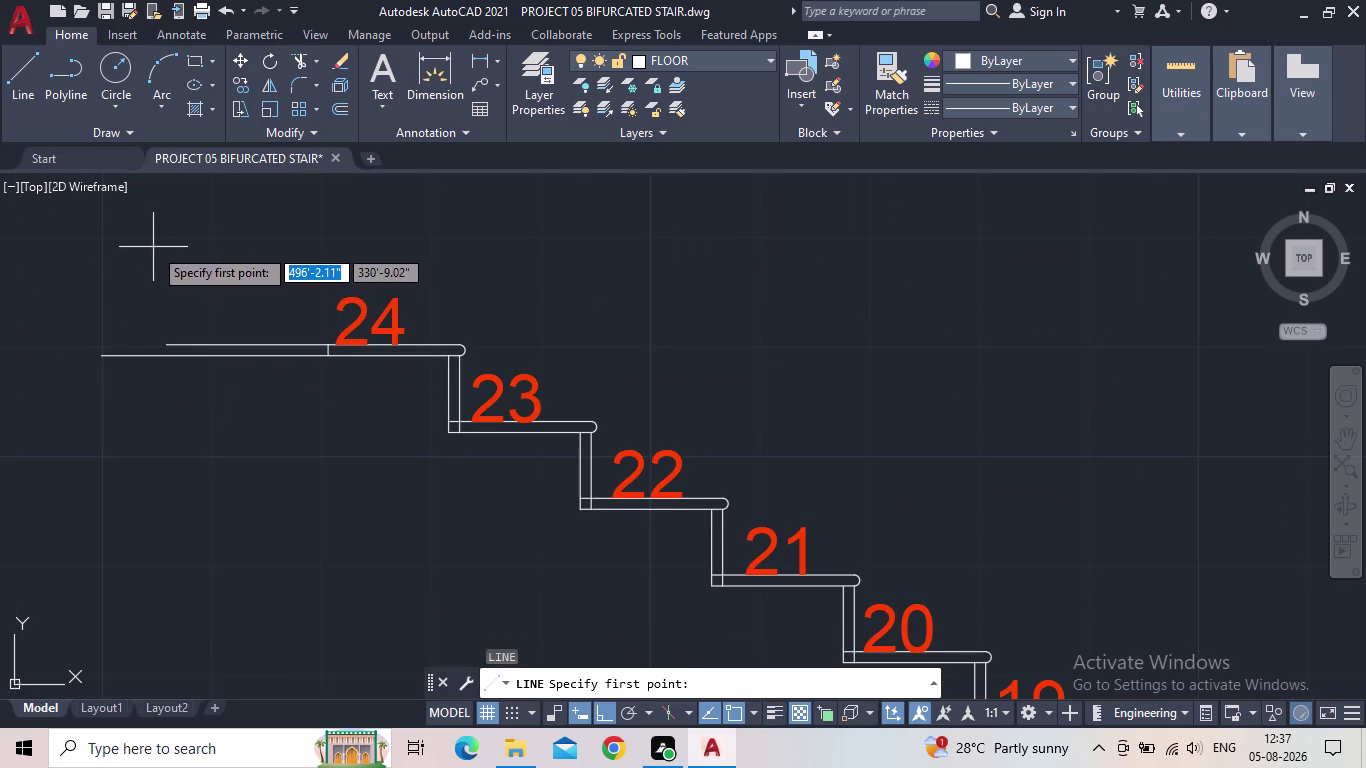
drag(171, 344, 169, 356)
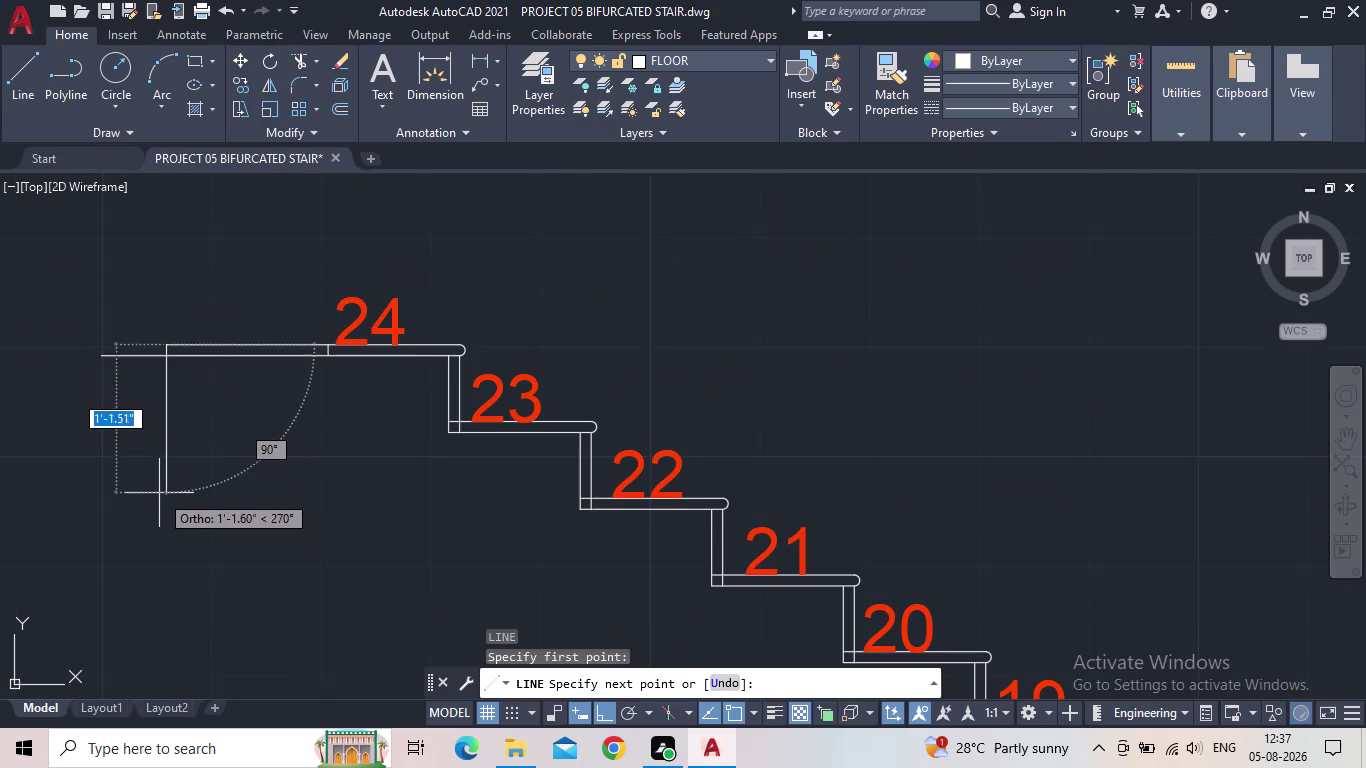
click(159, 492)
key(Escape)
key(space)
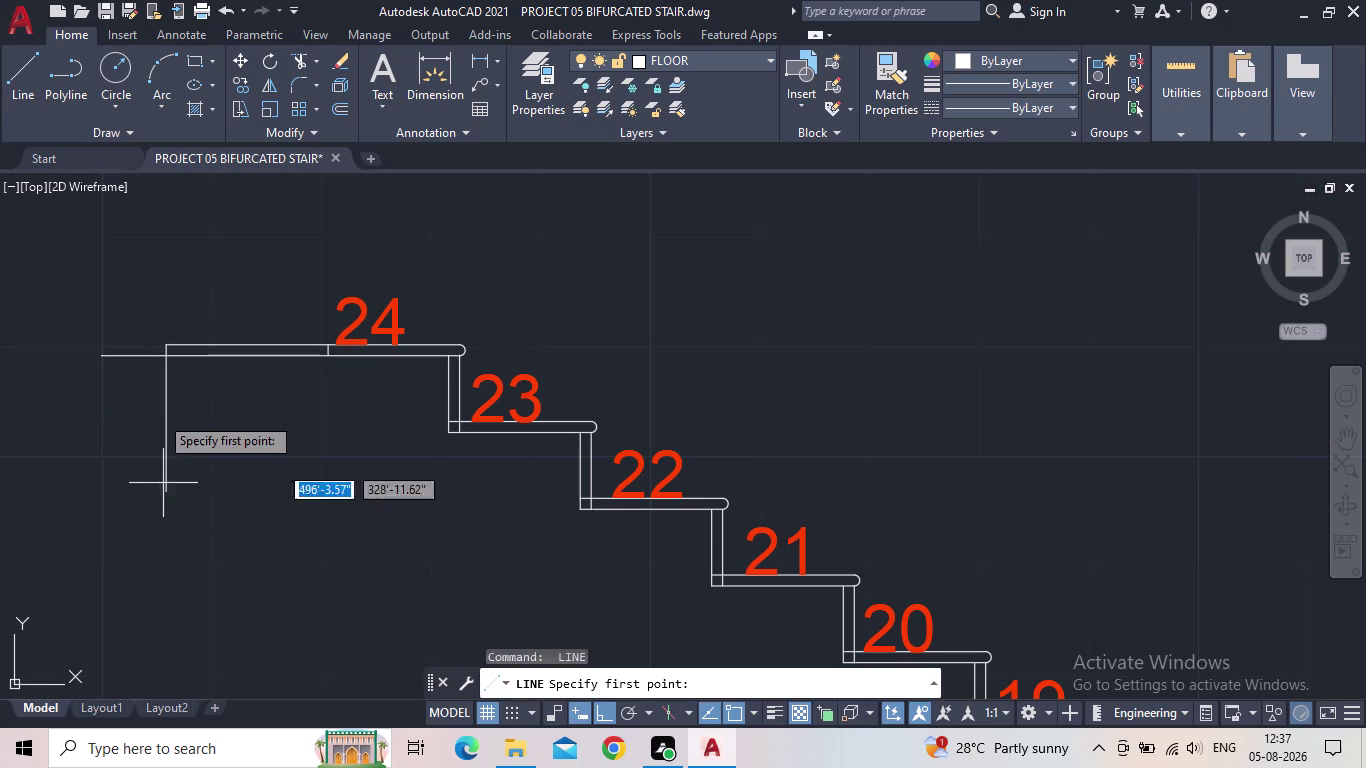
click(163, 345)
click(156, 217)
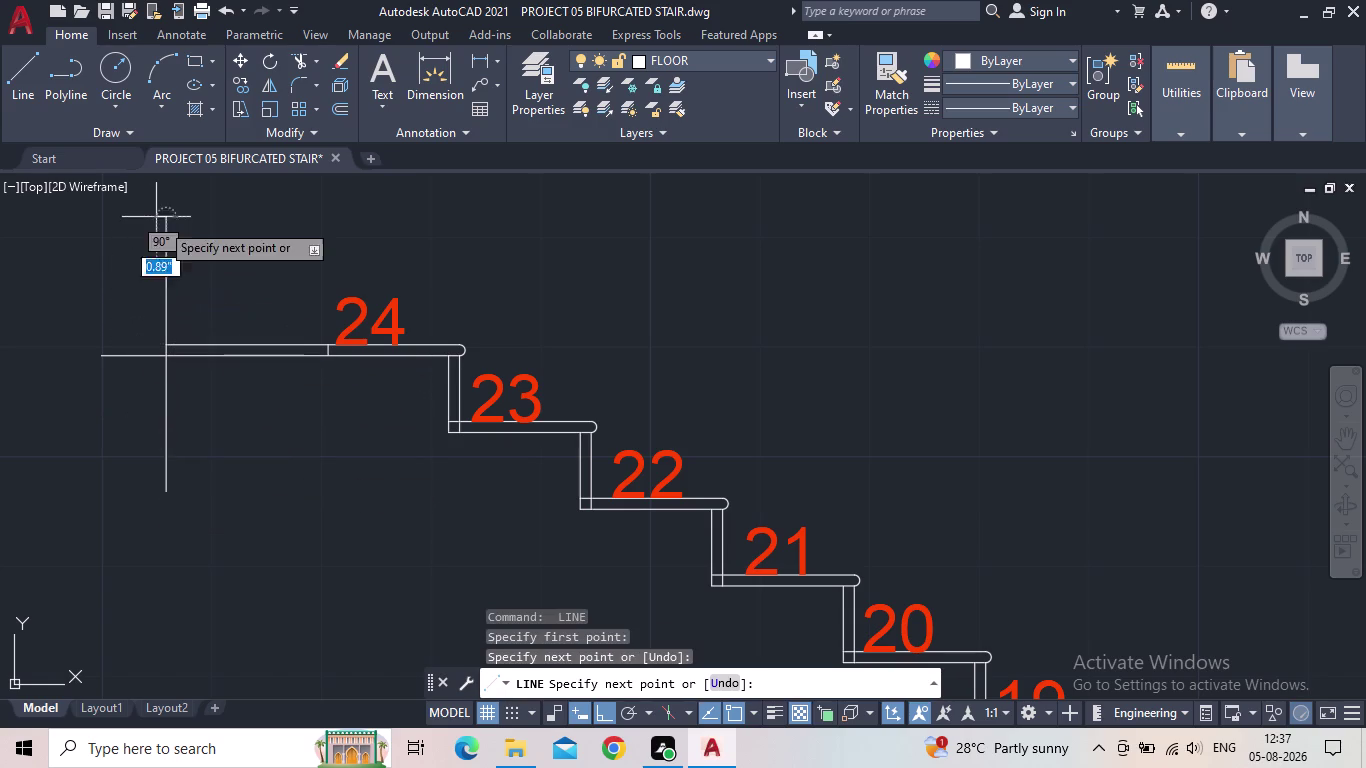
key(Escape)
scroll(down, 3)
Start TRIM with the TR alias and cut the overlapping line ends at tread 24.
key(t)
key(r)
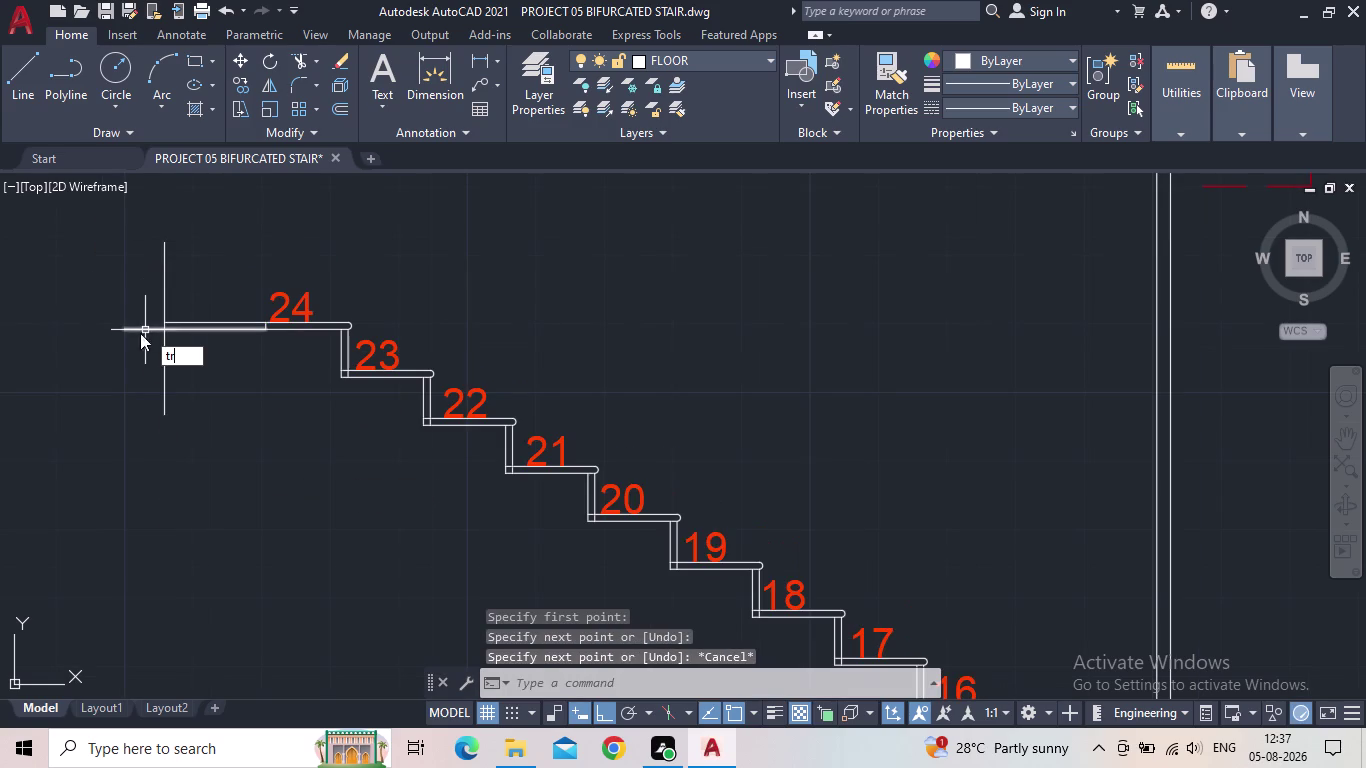
key(space)
click(135, 327)
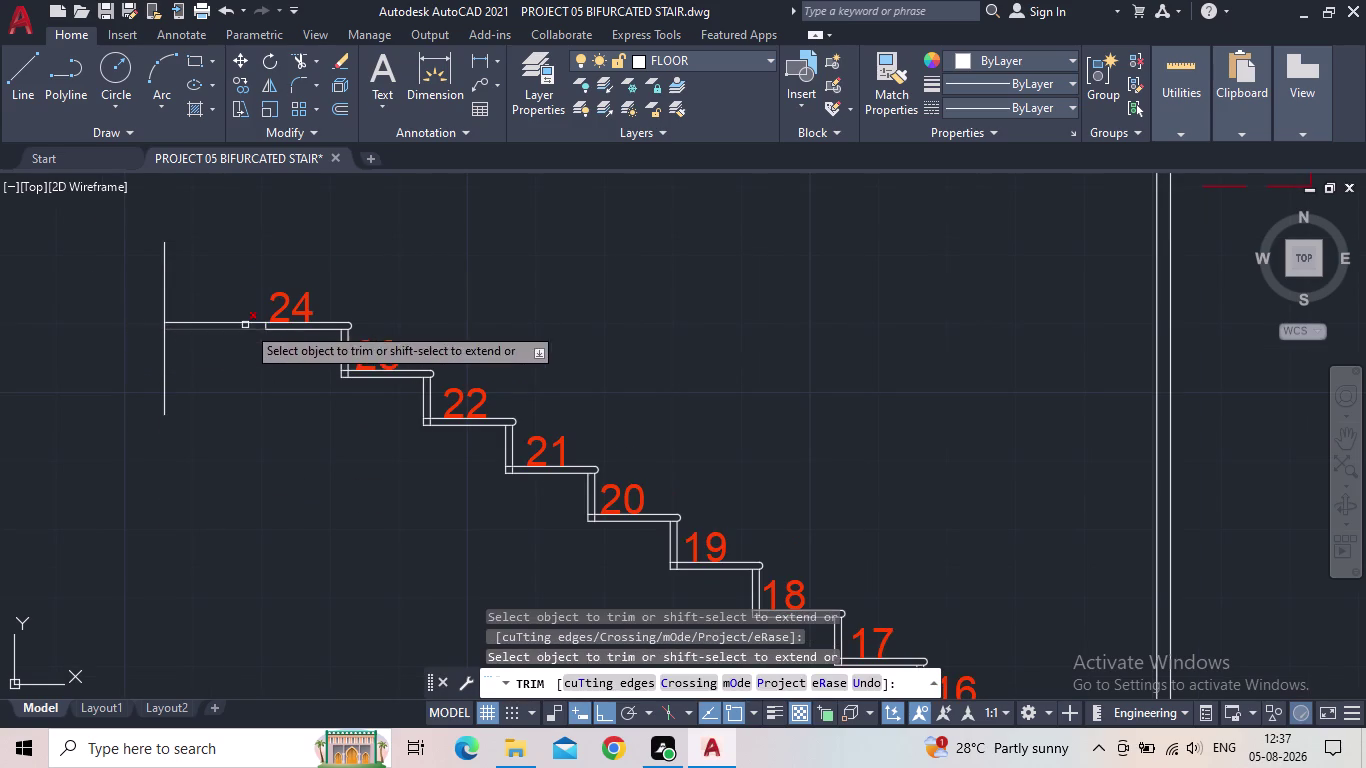
scroll(up, 3)
click(243, 327)
scroll(down, 3)
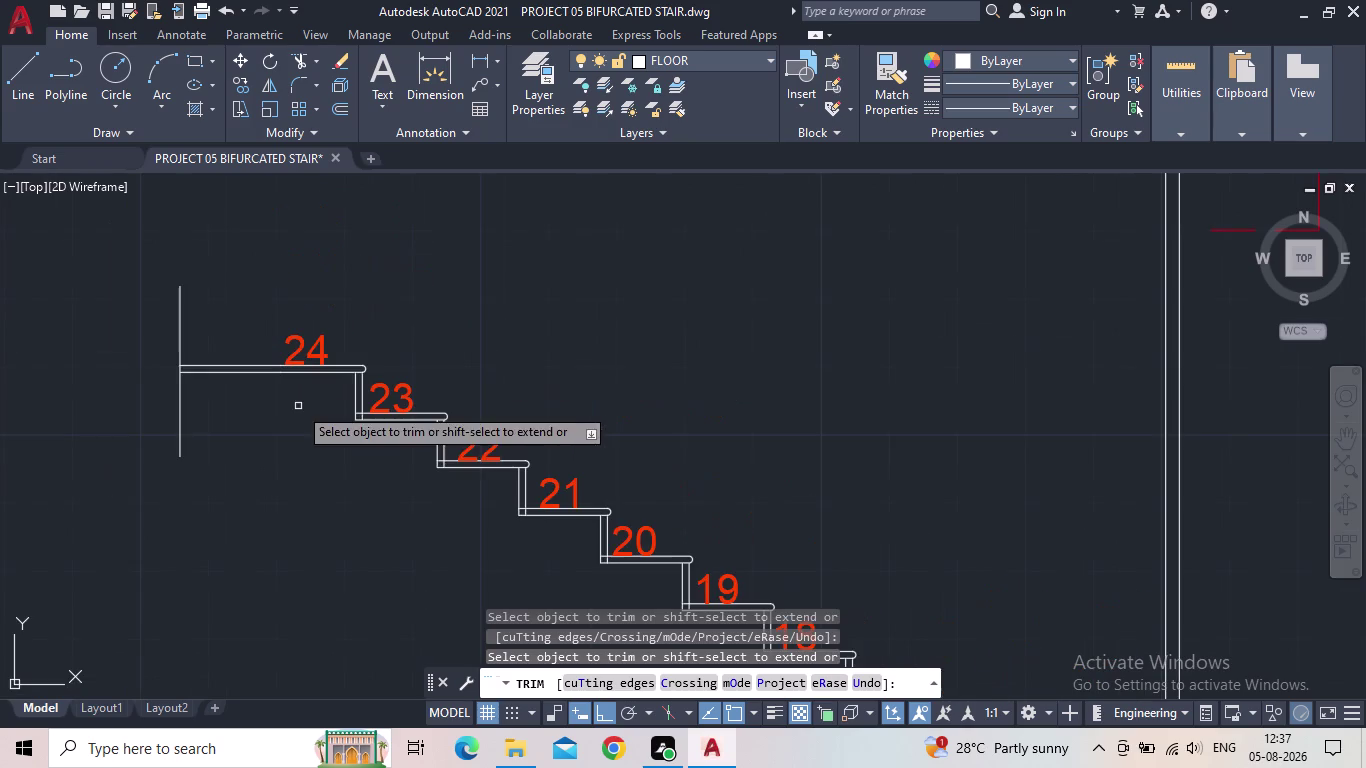
Pan down the left flight and fence-trim the overlapping lines at tread 23.
middle_drag(305, 424, 270, 371)
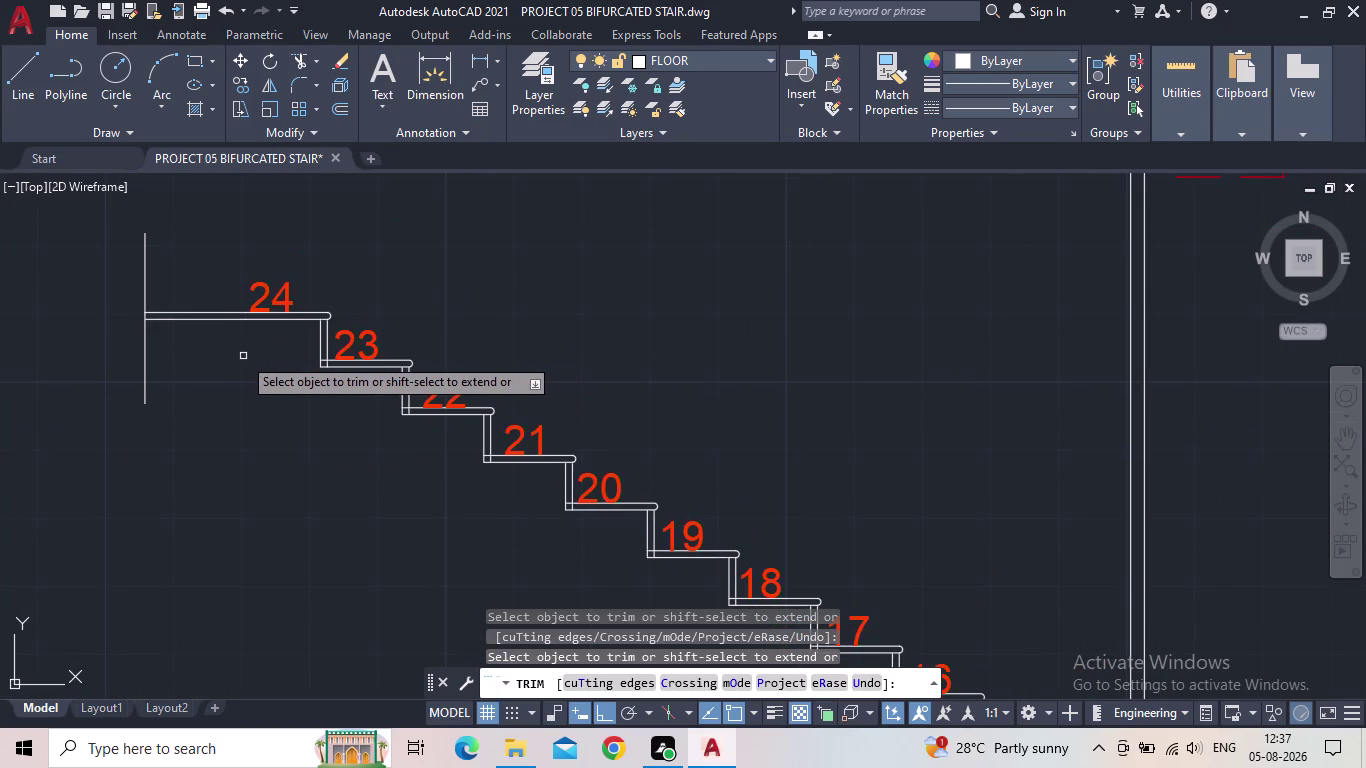
middle_drag(253, 393, 193, 395)
scroll(down, 3)
middle_drag(222, 401, 192, 333)
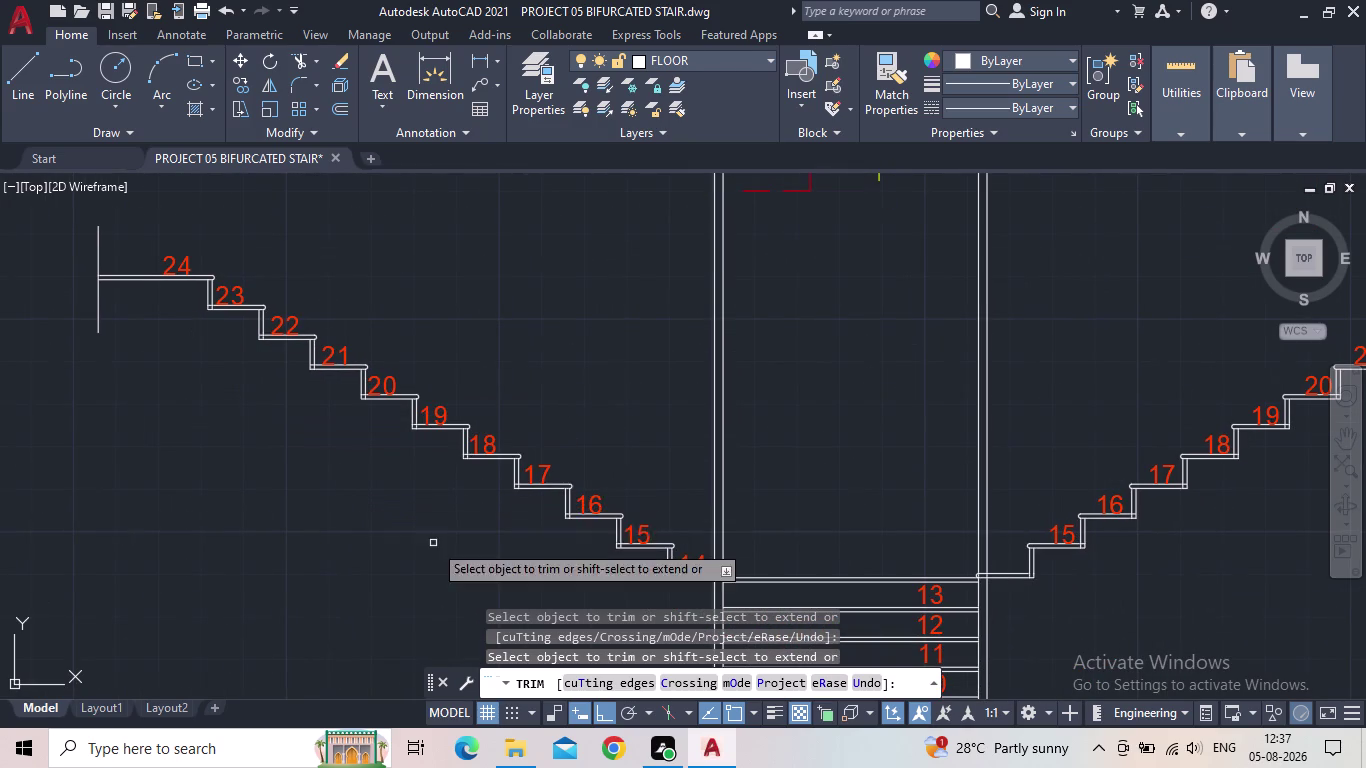
scroll(up, 3)
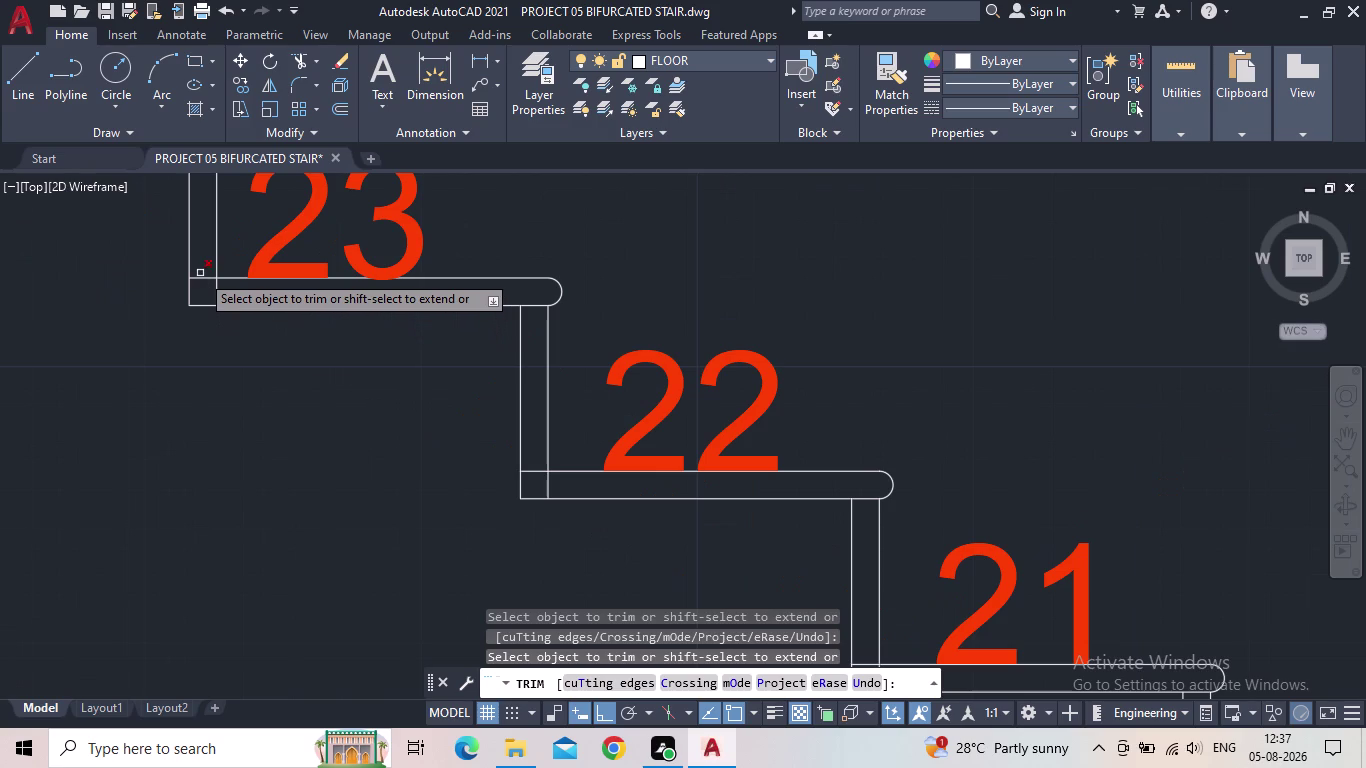
drag(200, 272, 224, 295)
scroll(down, 3)
Fence-trim the overlapping line stubs at tread 22.
middle_drag(226, 347, 246, 400)
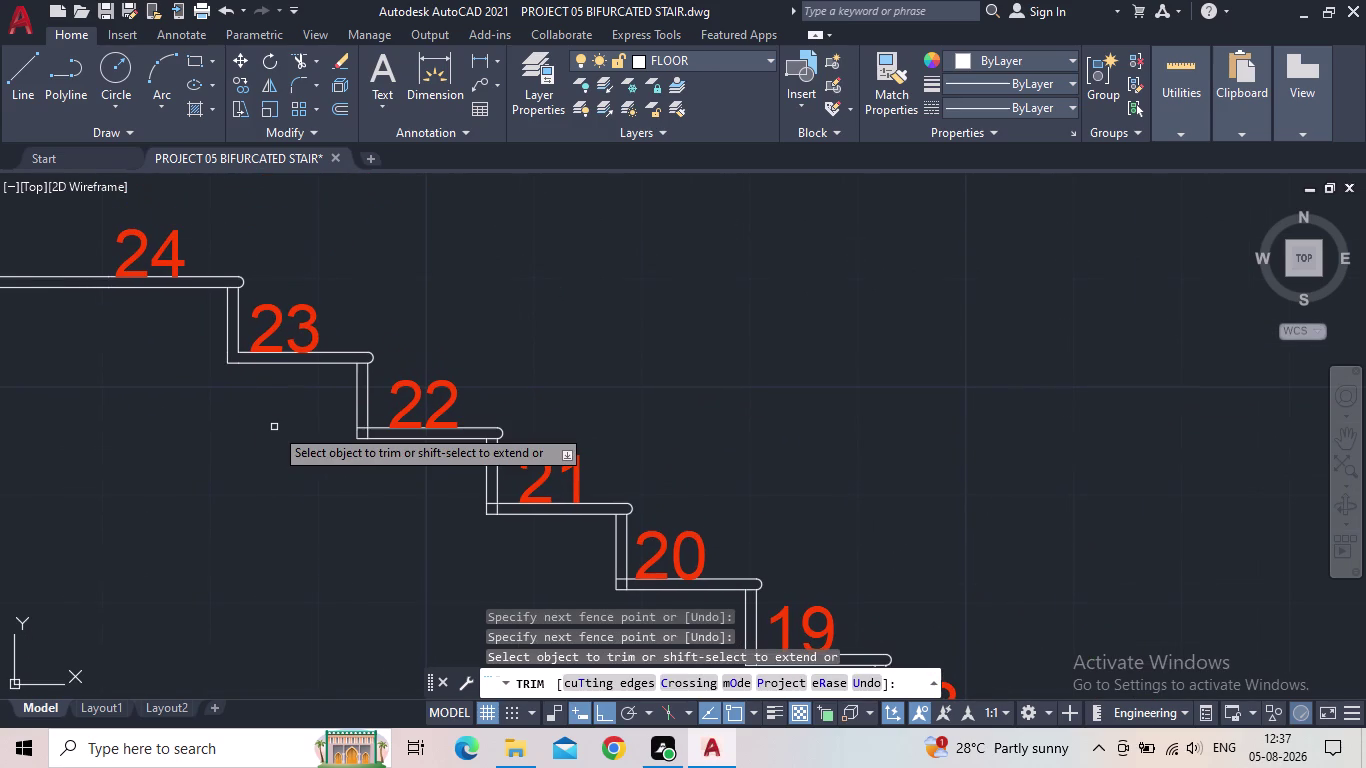
middle_drag(276, 427, 182, 390)
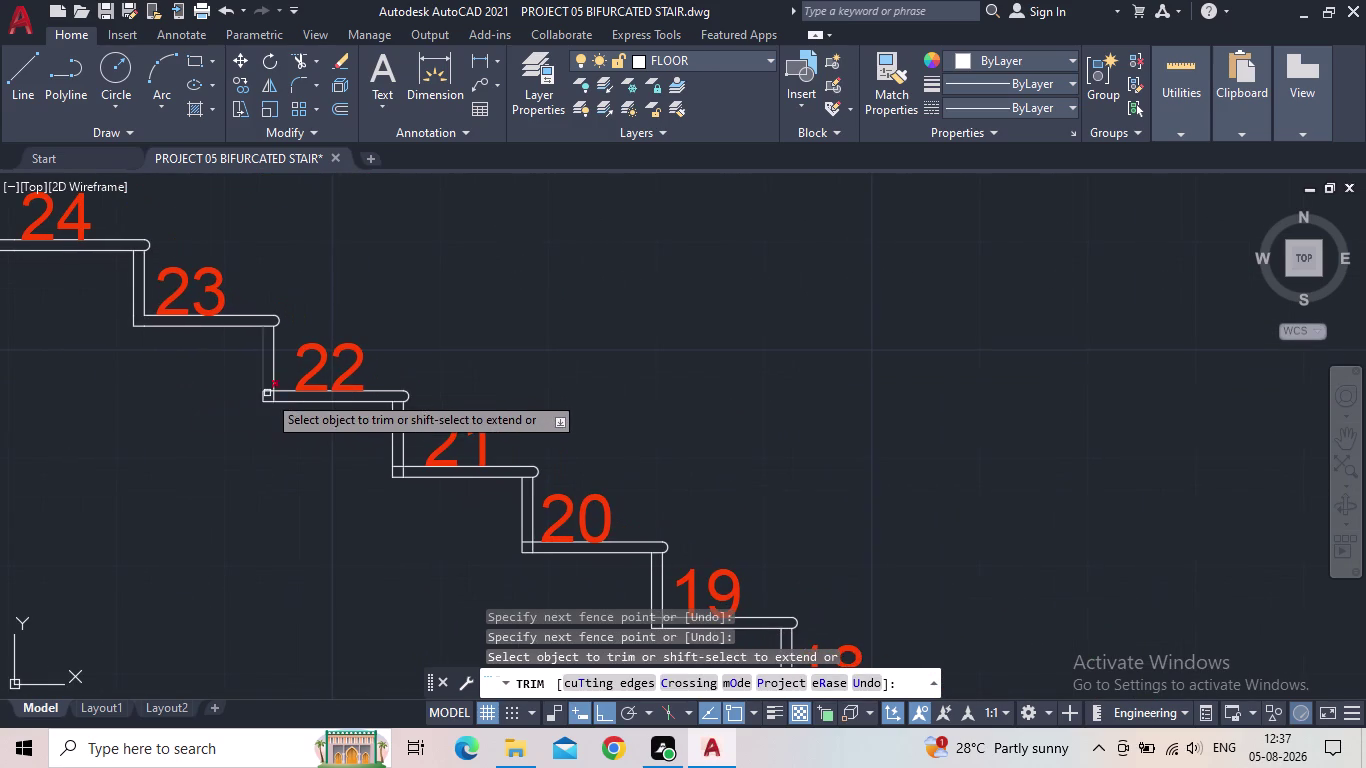
scroll(up, 3)
drag(261, 354, 296, 388)
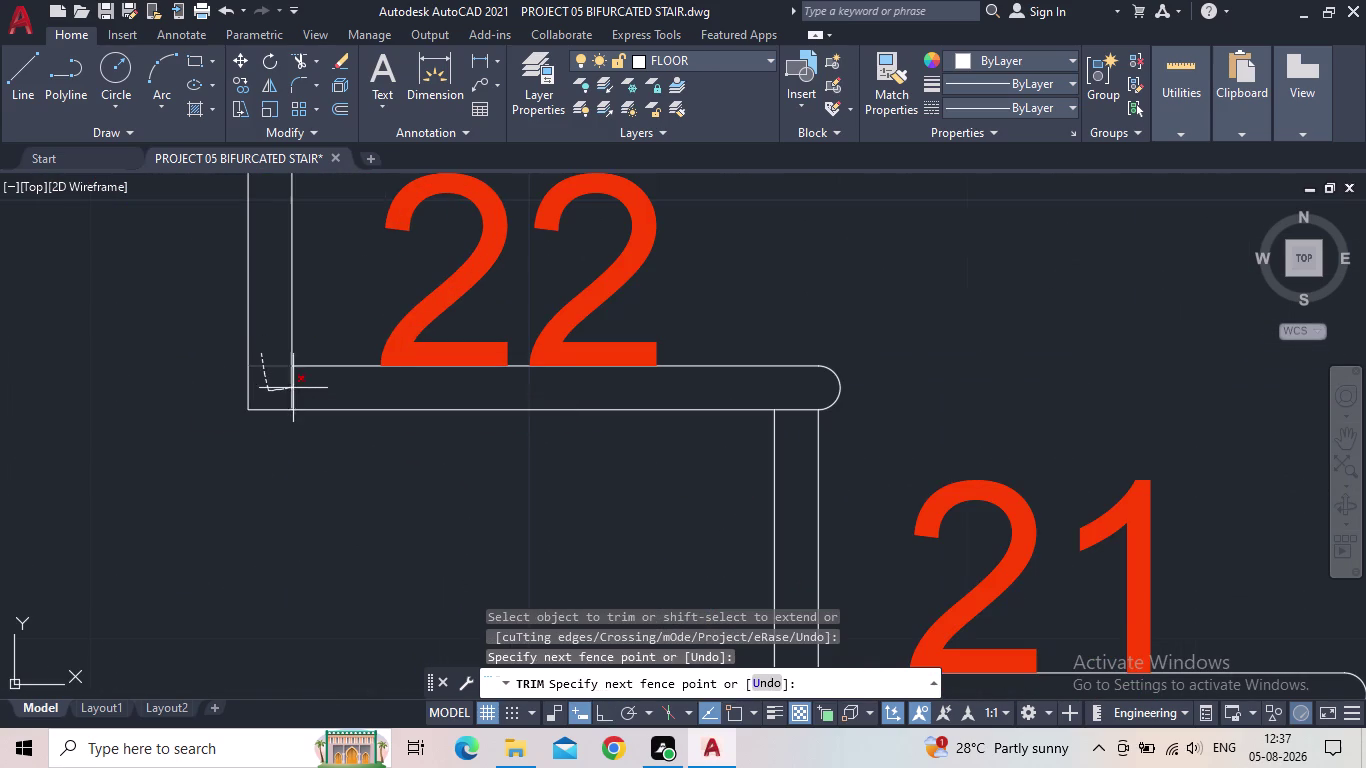
drag(296, 388, 299, 389)
scroll(down, 3)
Fence-trim the overlapping line stubs at tread 21's corner.
middle_drag(350, 442, 159, 436)
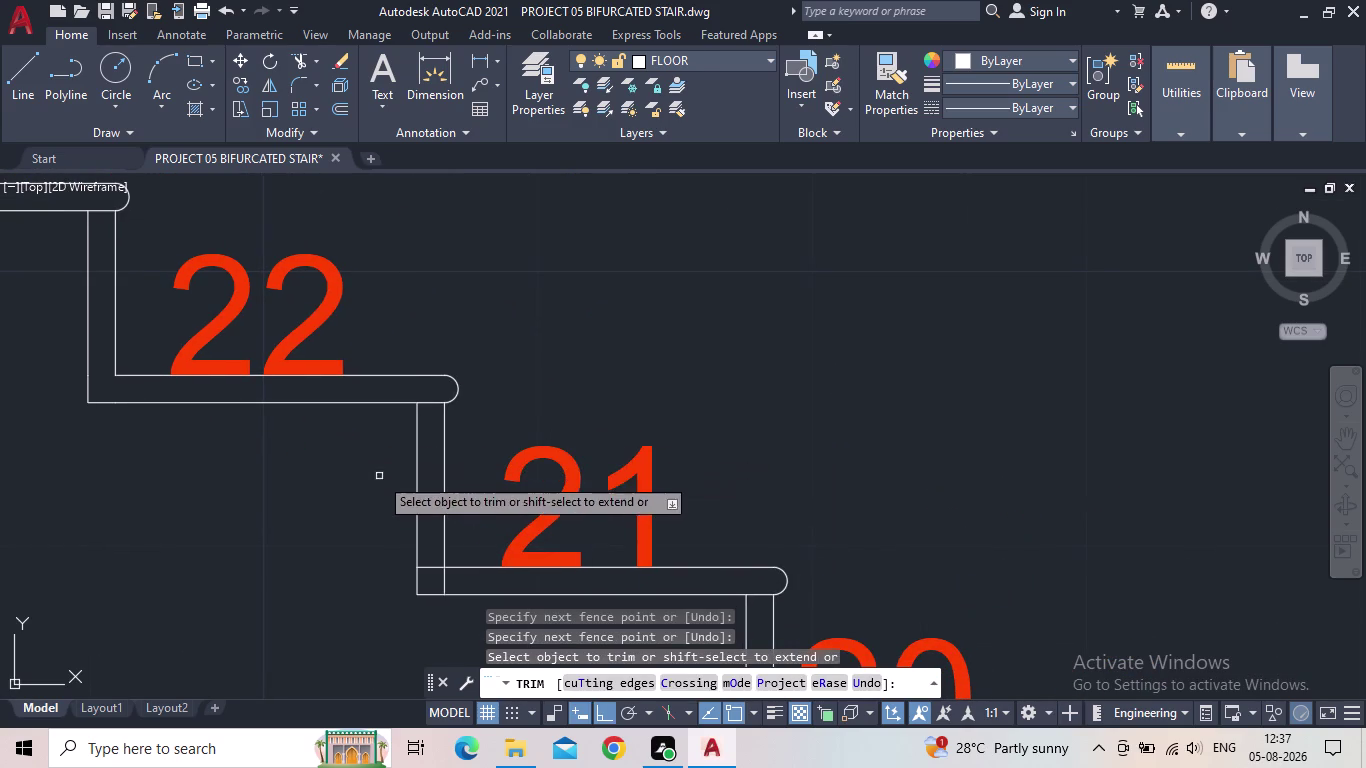
middle_drag(373, 480, 253, 344)
scroll(up, 3)
drag(310, 420, 314, 457)
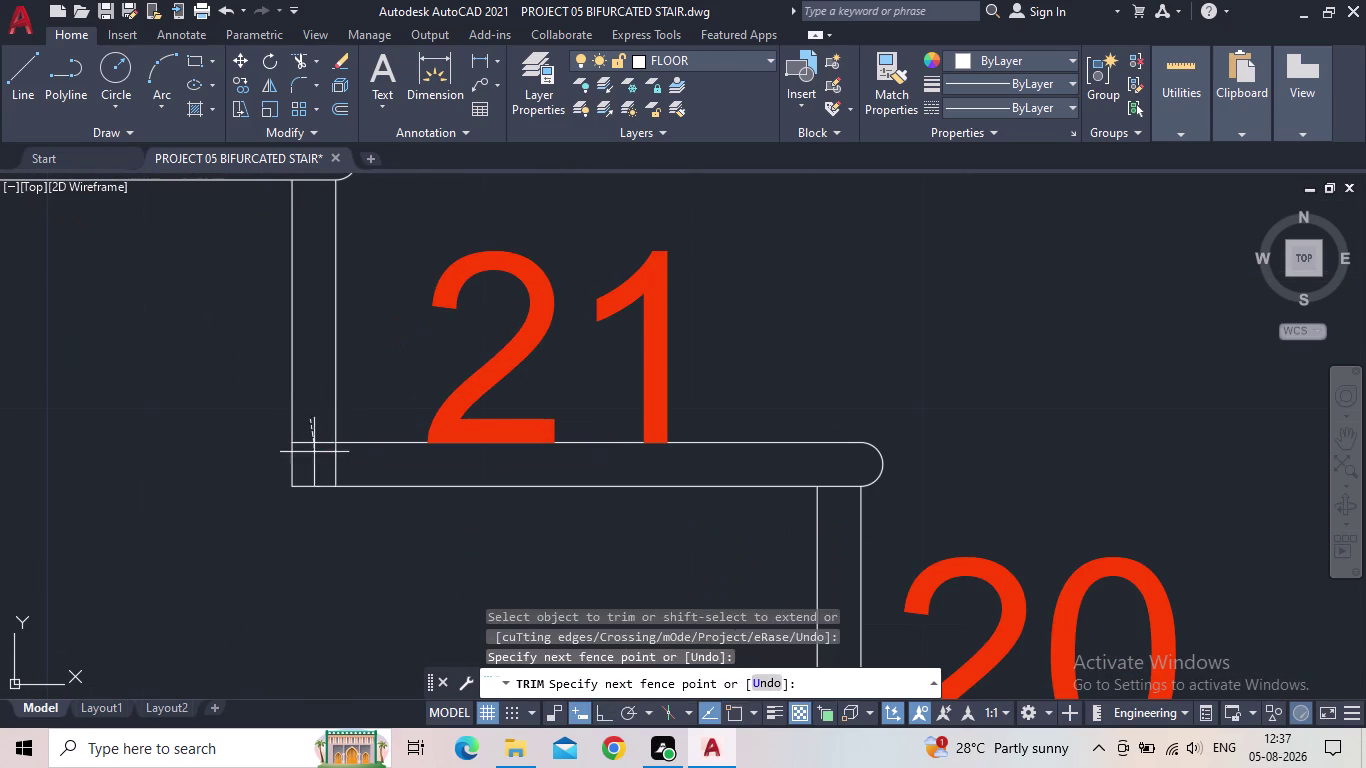
drag(314, 457, 314, 458)
drag(317, 461, 351, 468)
scroll(down, 3)
Fence-trim the overlapping line stubs at tread 20.
middle_drag(360, 476, 164, 452)
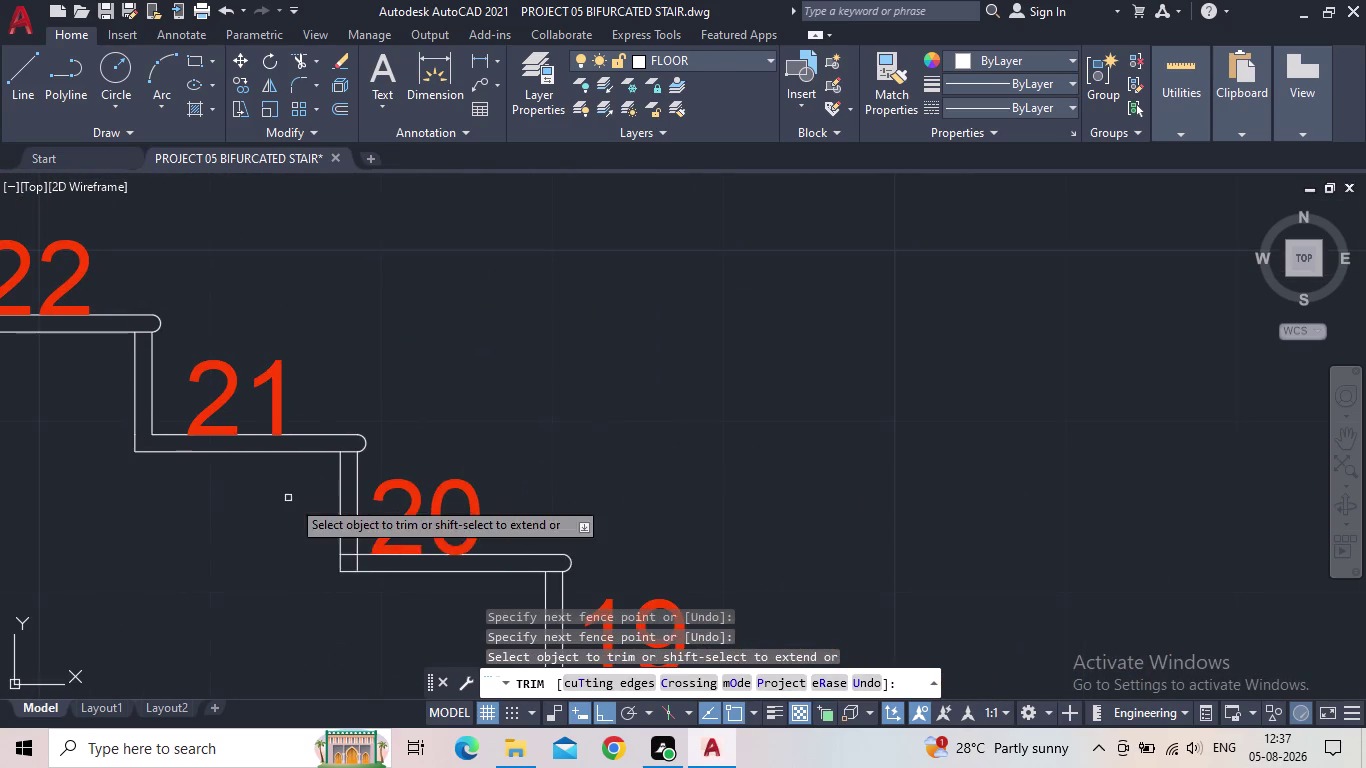
middle_drag(309, 529, 242, 367)
scroll(up, 3)
drag(259, 389, 263, 413)
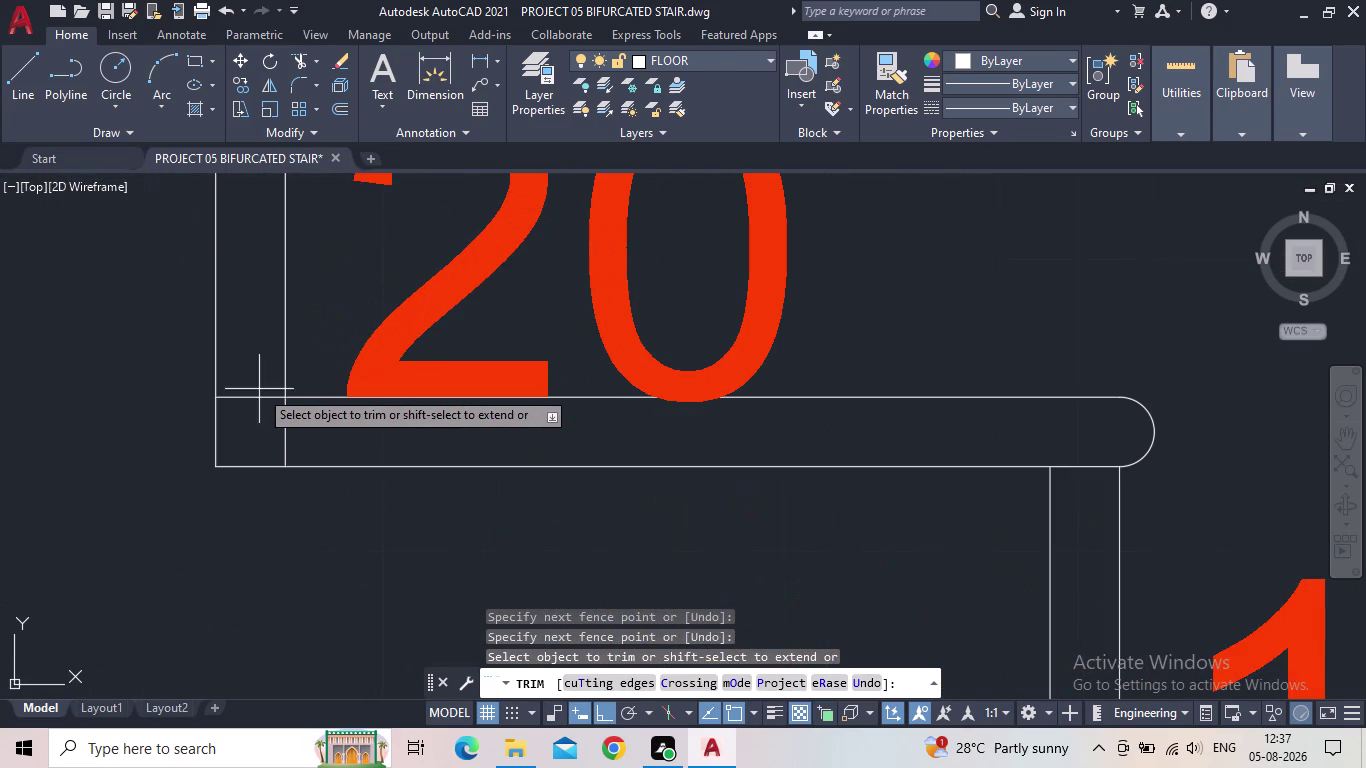
drag(263, 413, 263, 415)
drag(264, 421, 302, 431)
scroll(down, 3)
Trim the extra line segments at tread 19's inner corner.
middle_drag(347, 500, 190, 419)
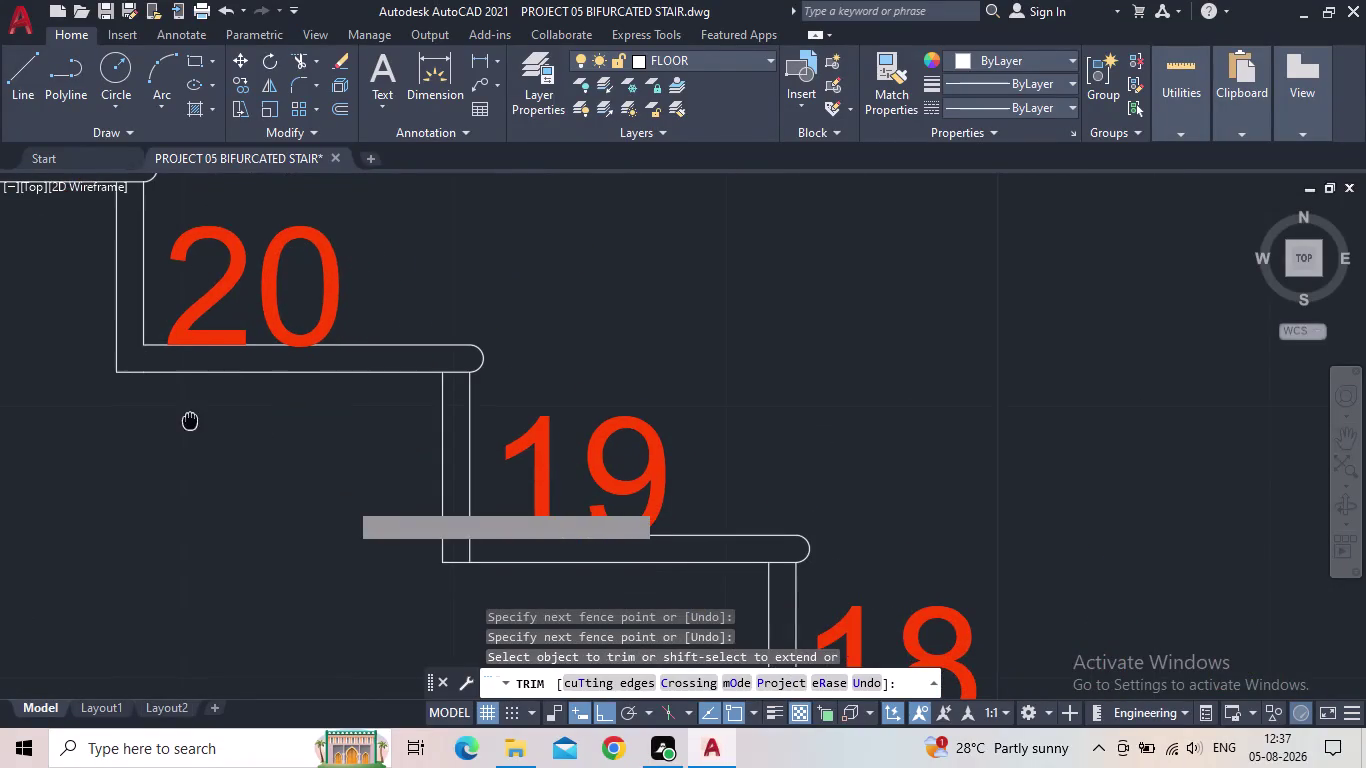
middle_drag(255, 521, 165, 407)
scroll(up, 3)
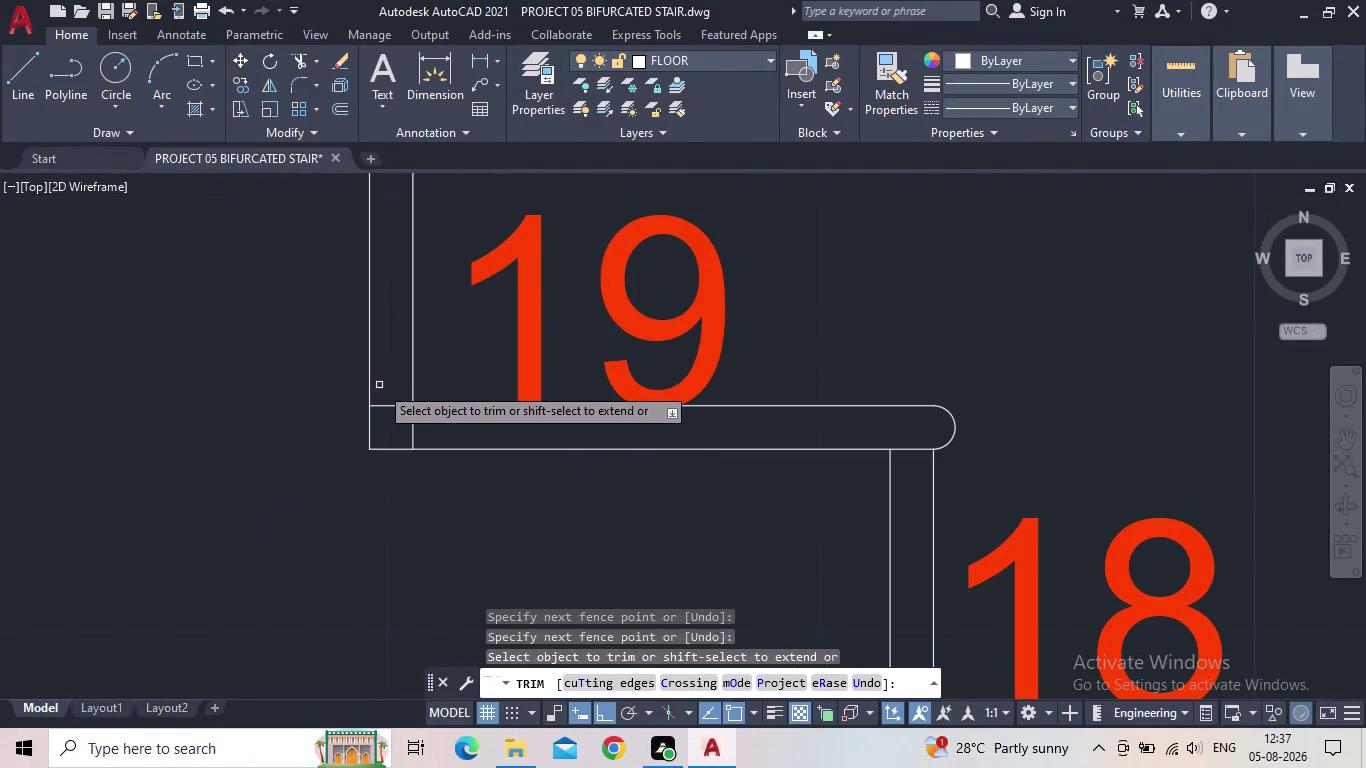
click(381, 395)
click(381, 414)
click(388, 420)
click(420, 424)
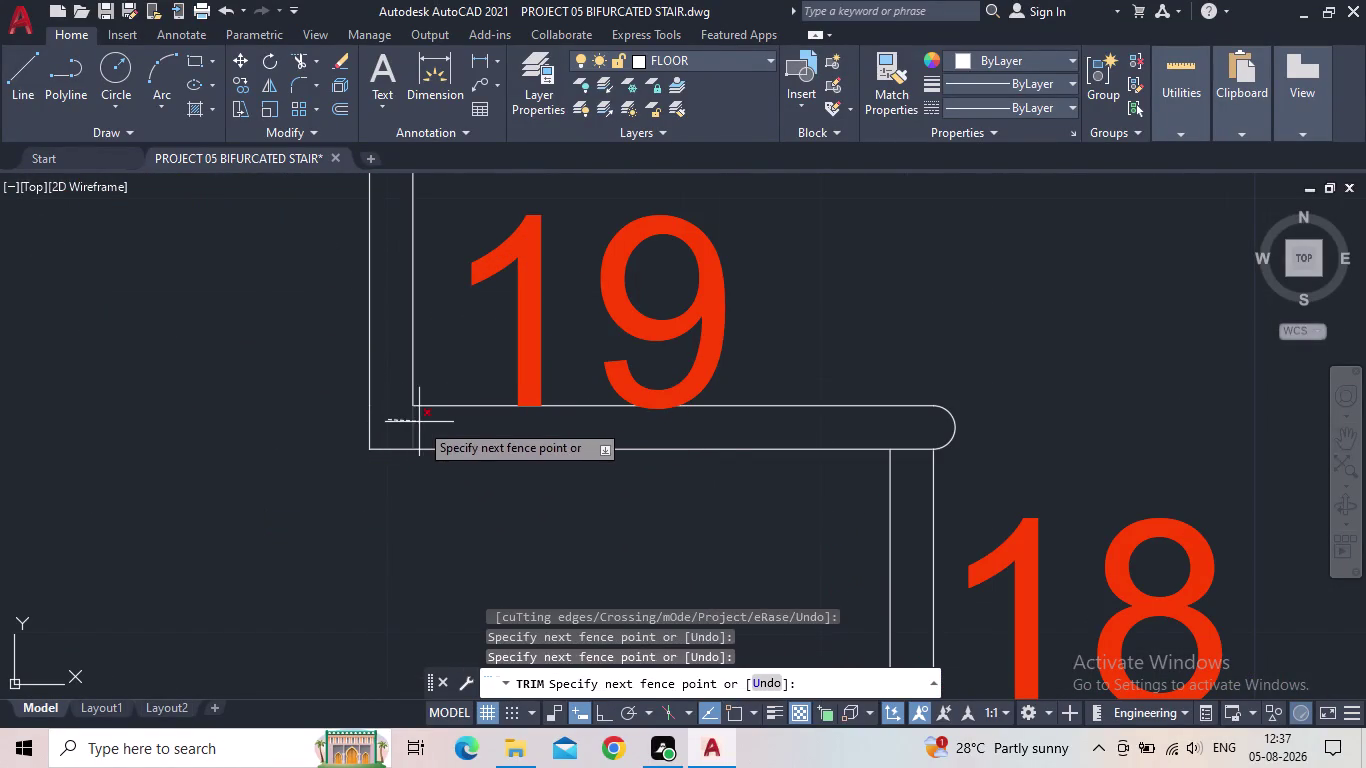
scroll(down, 3)
Trim the extra line segments at tread 18's inner corner.
middle_drag(462, 481, 218, 386)
scroll(up, 3)
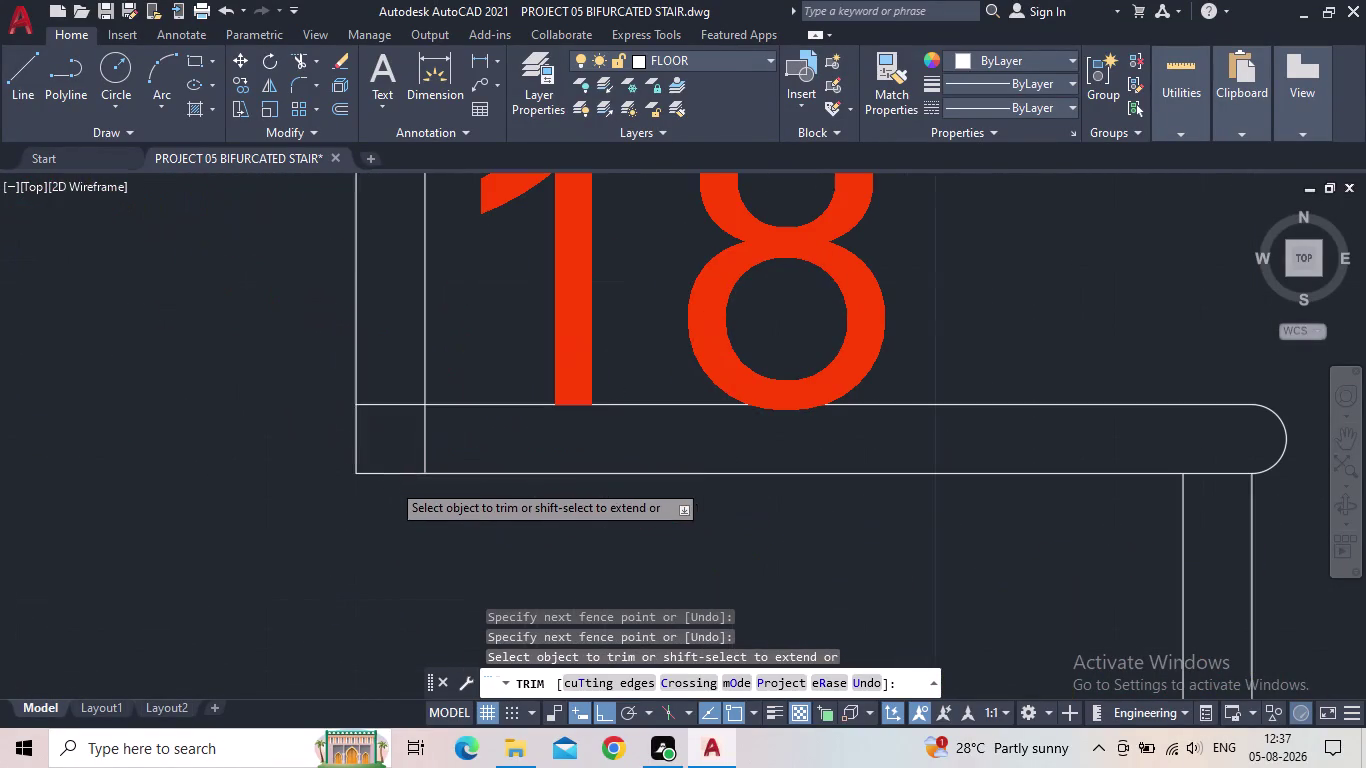
click(392, 398)
click(392, 420)
click(411, 438)
click(439, 441)
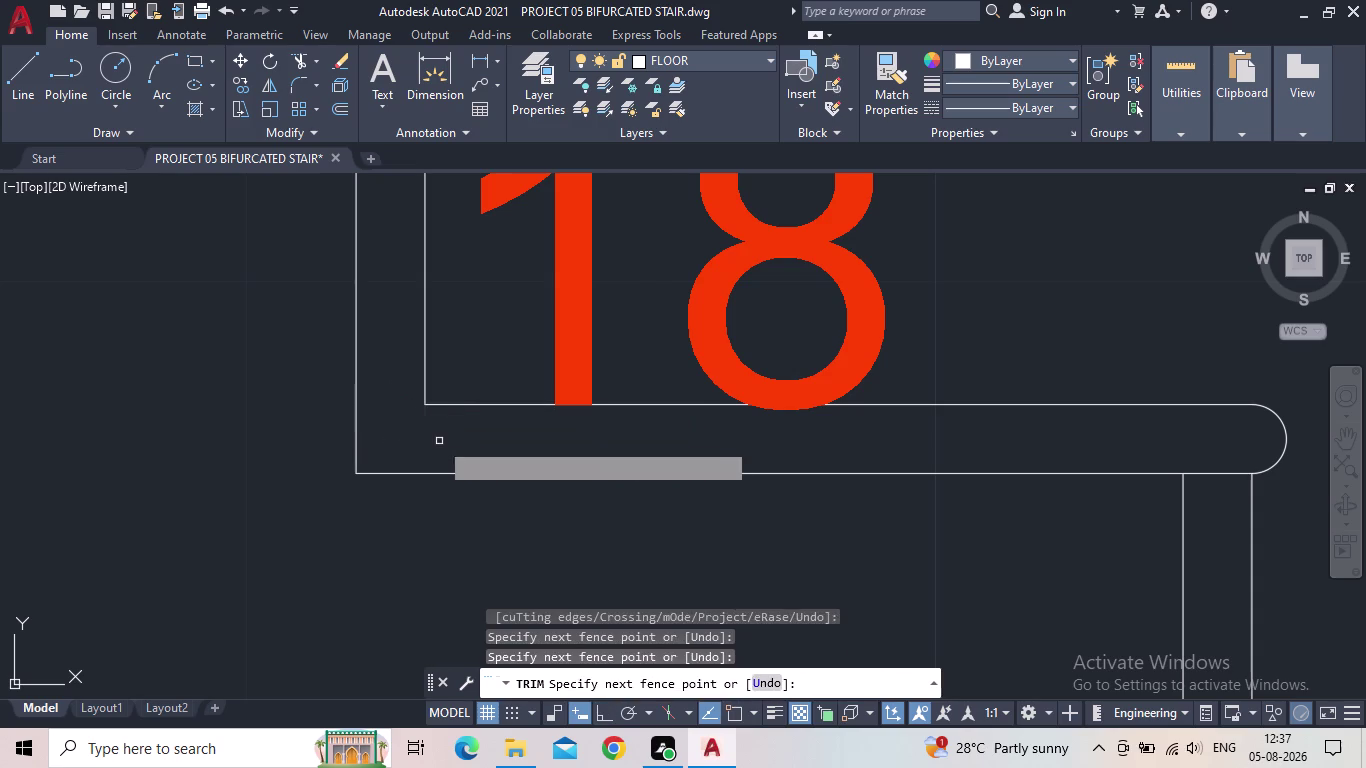
scroll(down, 3)
Trim the extra line segments at tread 17's inner corner.
middle_drag(478, 506, 192, 386)
scroll(up, 3)
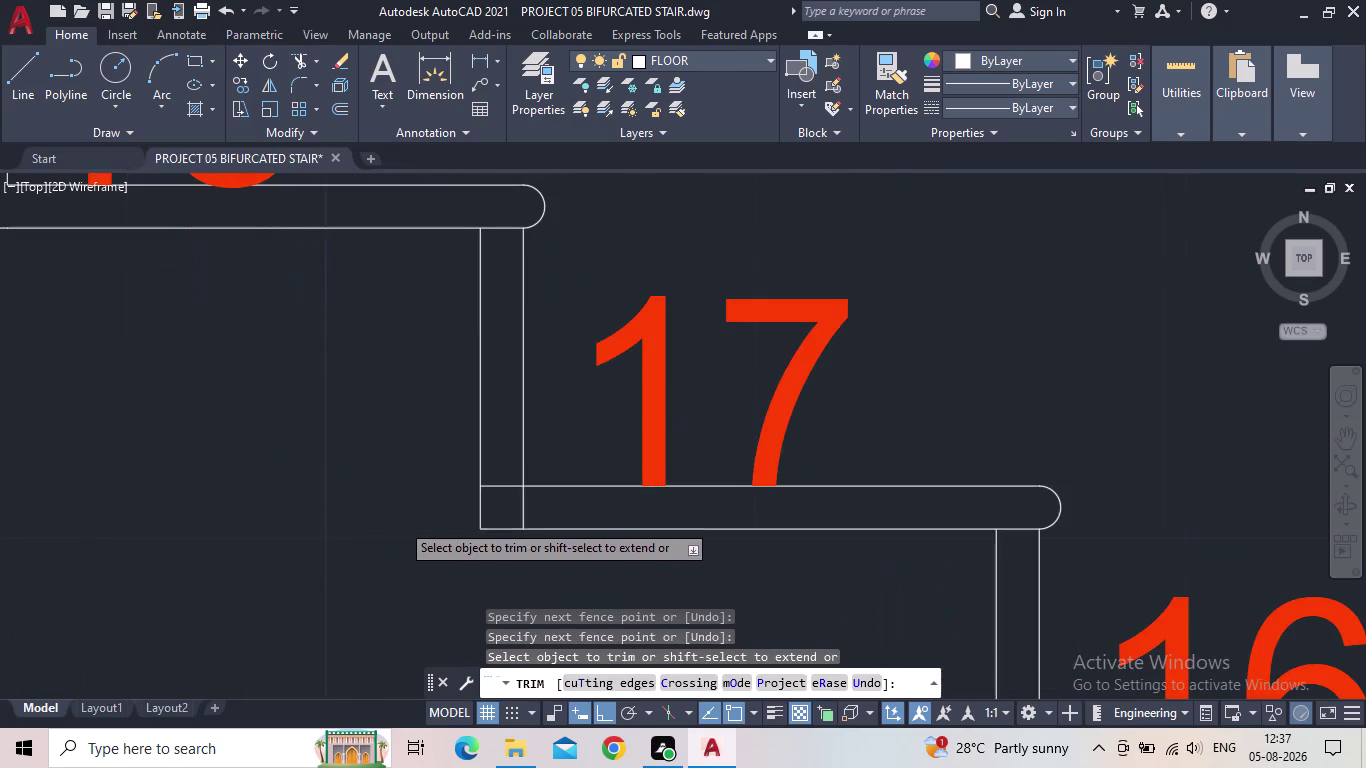
middle_drag(400, 522, 265, 443)
drag(376, 403, 374, 414)
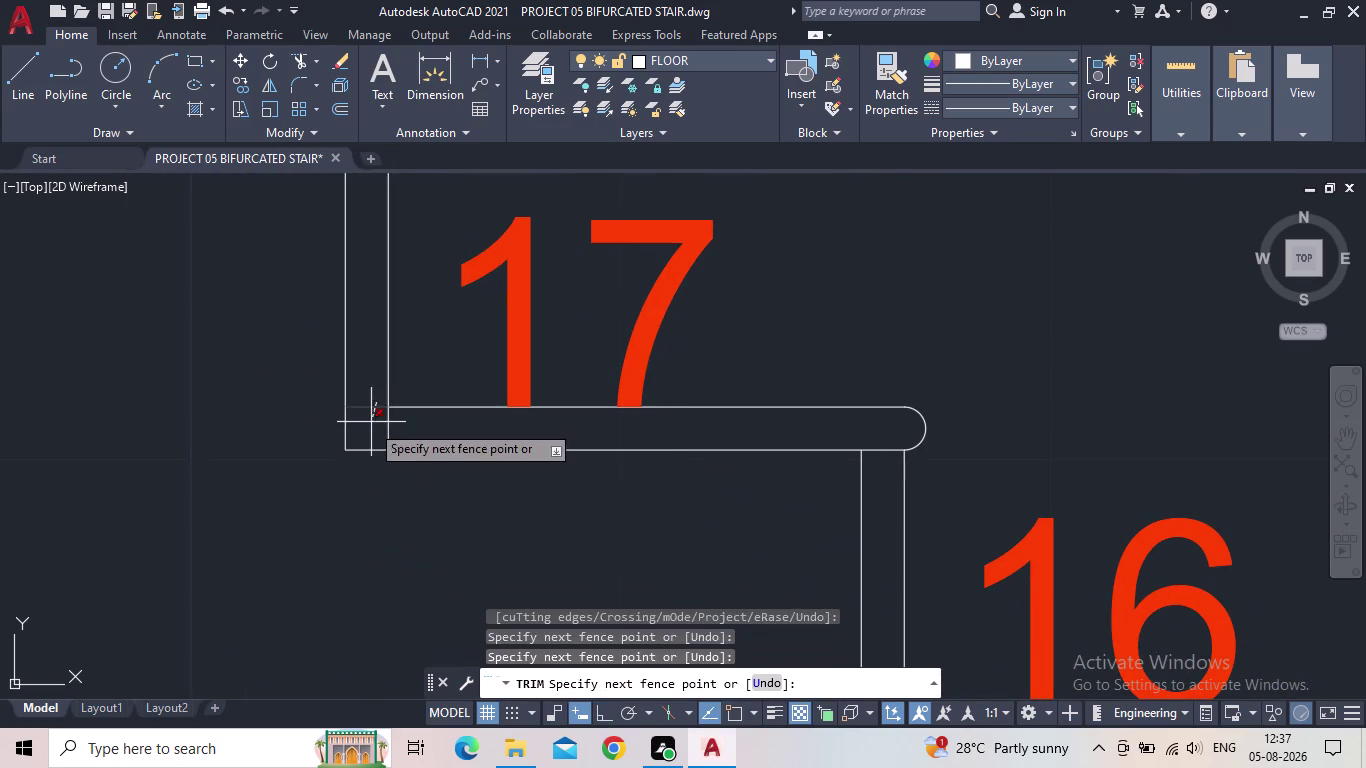
click(370, 426)
click(381, 431)
click(396, 430)
scroll(down, 3)
Trim the extra line segments at tread 16's inner corner.
middle_drag(430, 462, 296, 392)
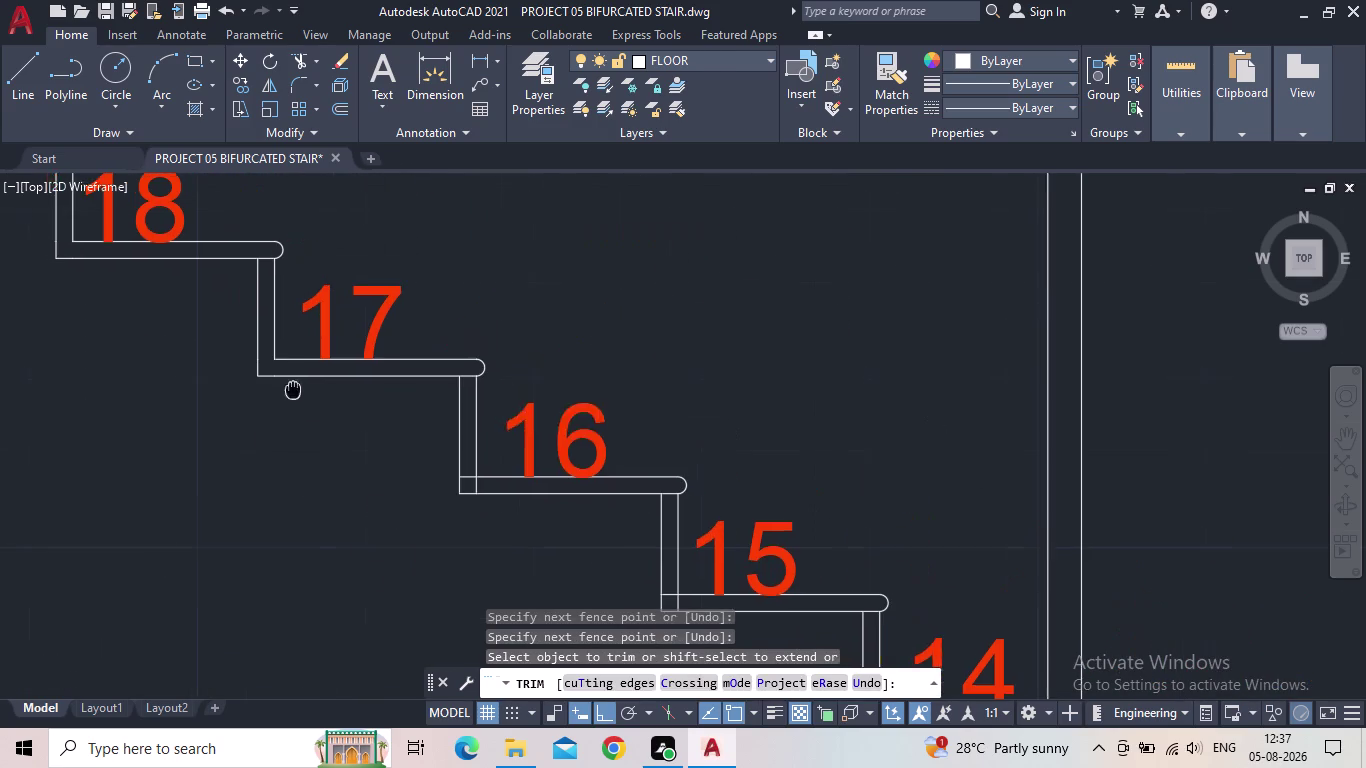
middle_drag(296, 392, 289, 387)
scroll(up, 3)
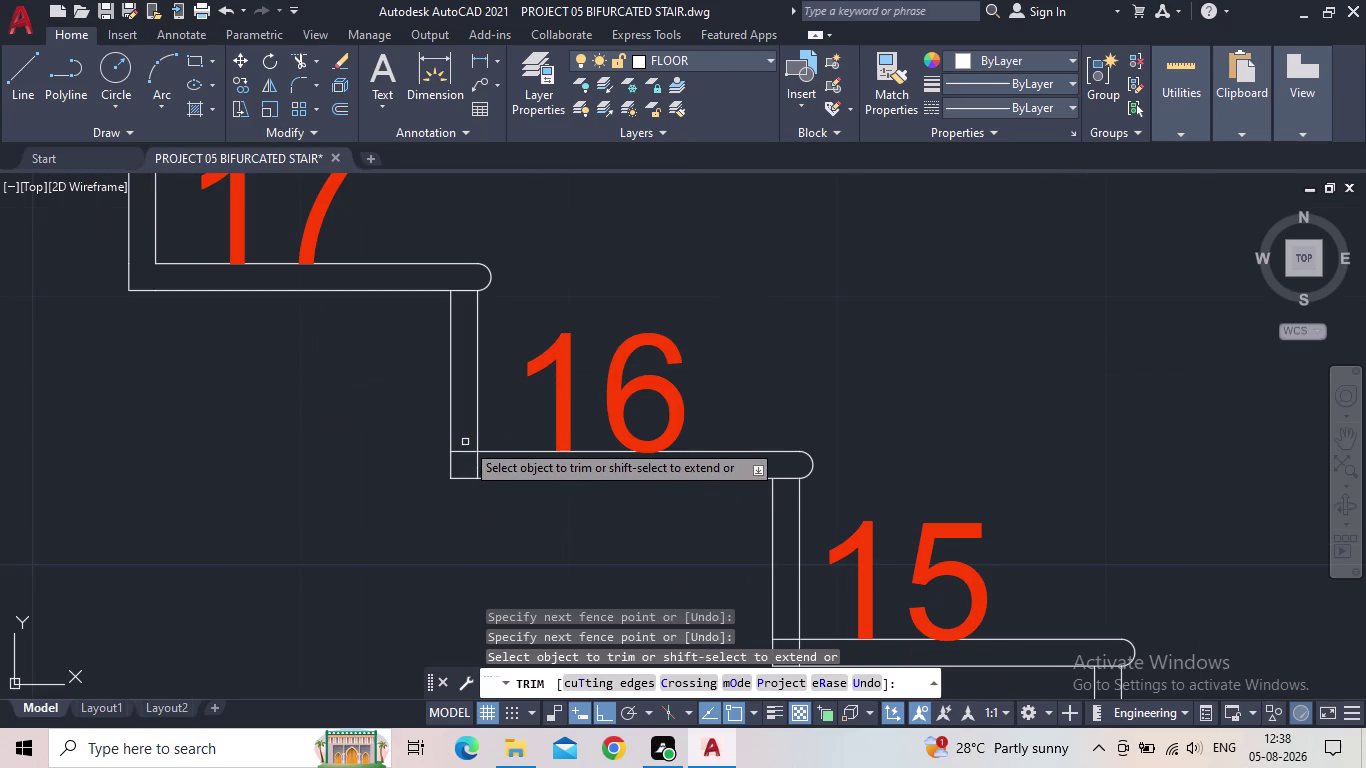
click(465, 442)
click(469, 460)
click(471, 467)
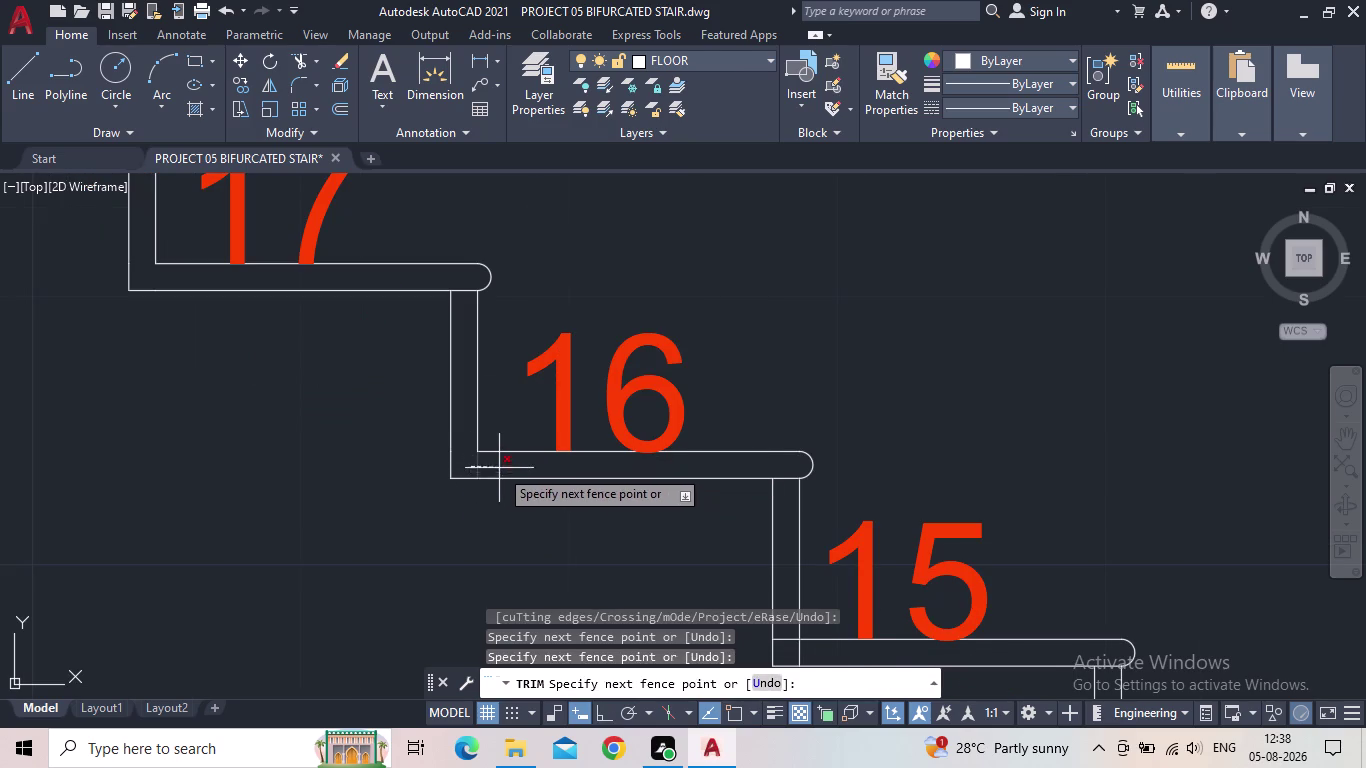
click(499, 468)
scroll(down, 3)
Trim the extra line segments at tread 15's inner corner.
middle_drag(520, 508, 227, 404)
scroll(up, 3)
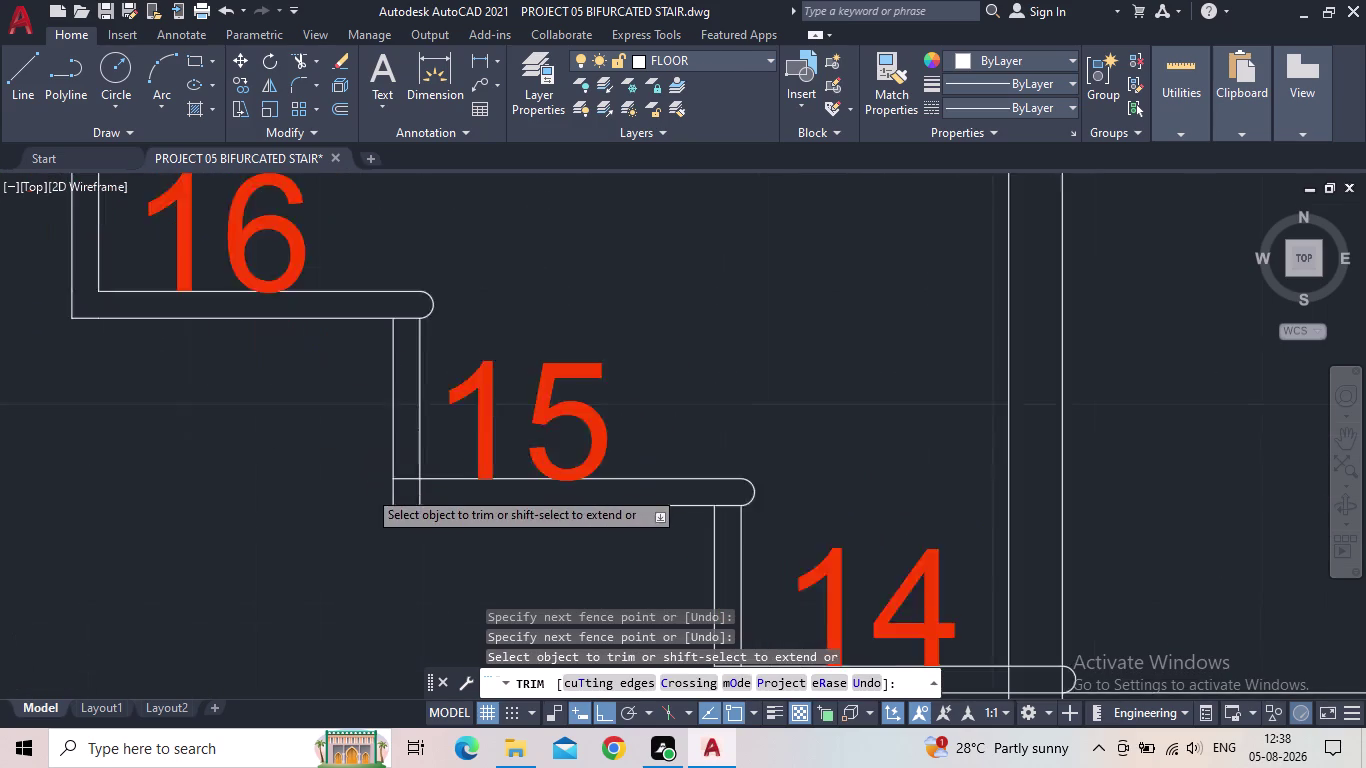
scroll(up, 3)
click(419, 459)
click(419, 474)
click(419, 485)
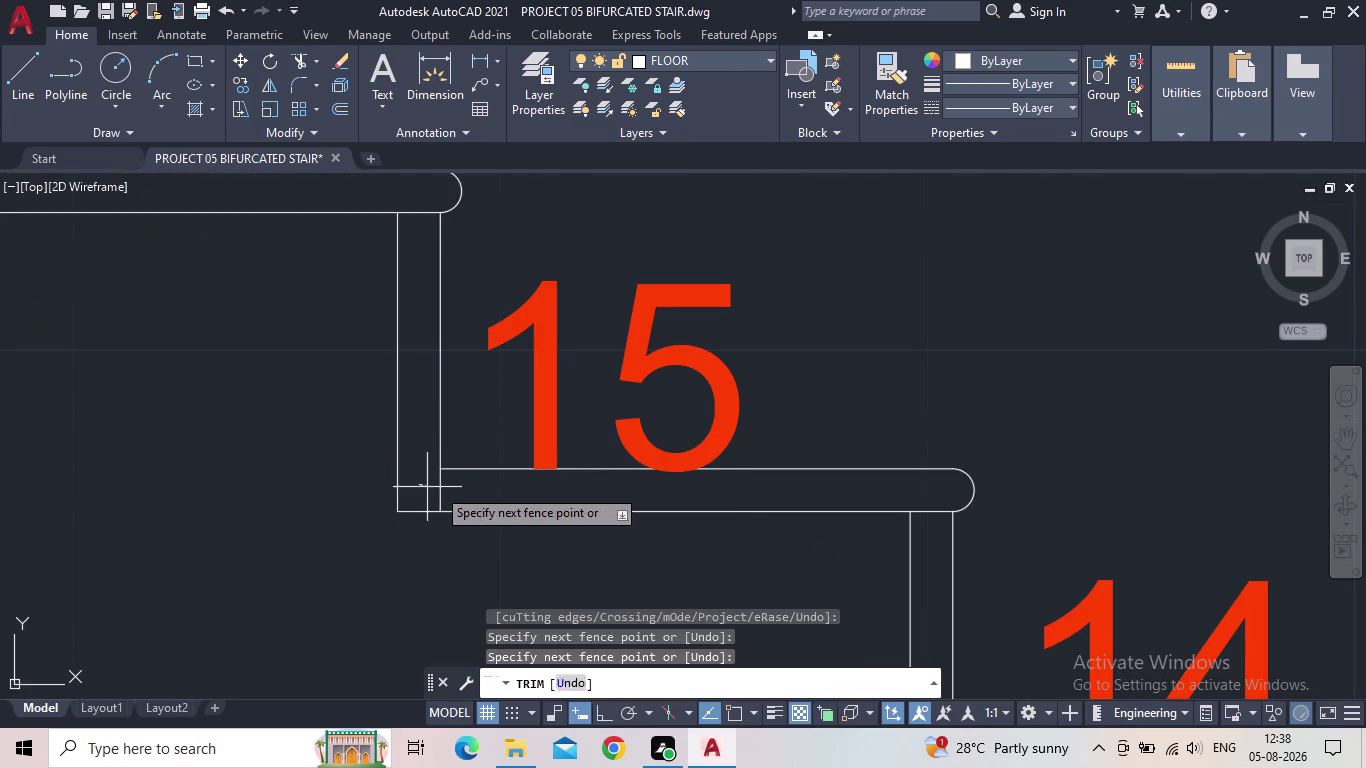
click(449, 487)
scroll(down, 3)
Trim the extra line segments at tread 14's inner corner.
middle_drag(485, 520, 312, 478)
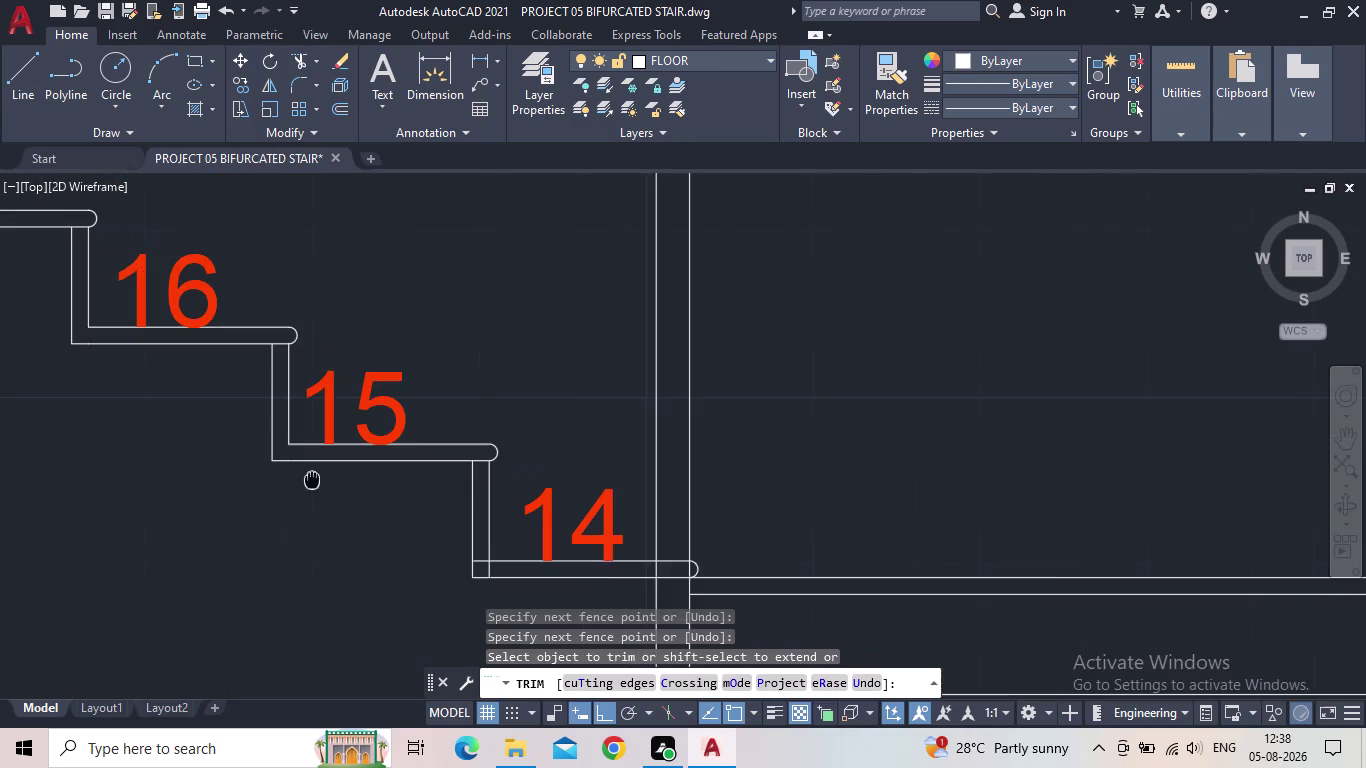
middle_drag(444, 549, 293, 431)
scroll(up, 3)
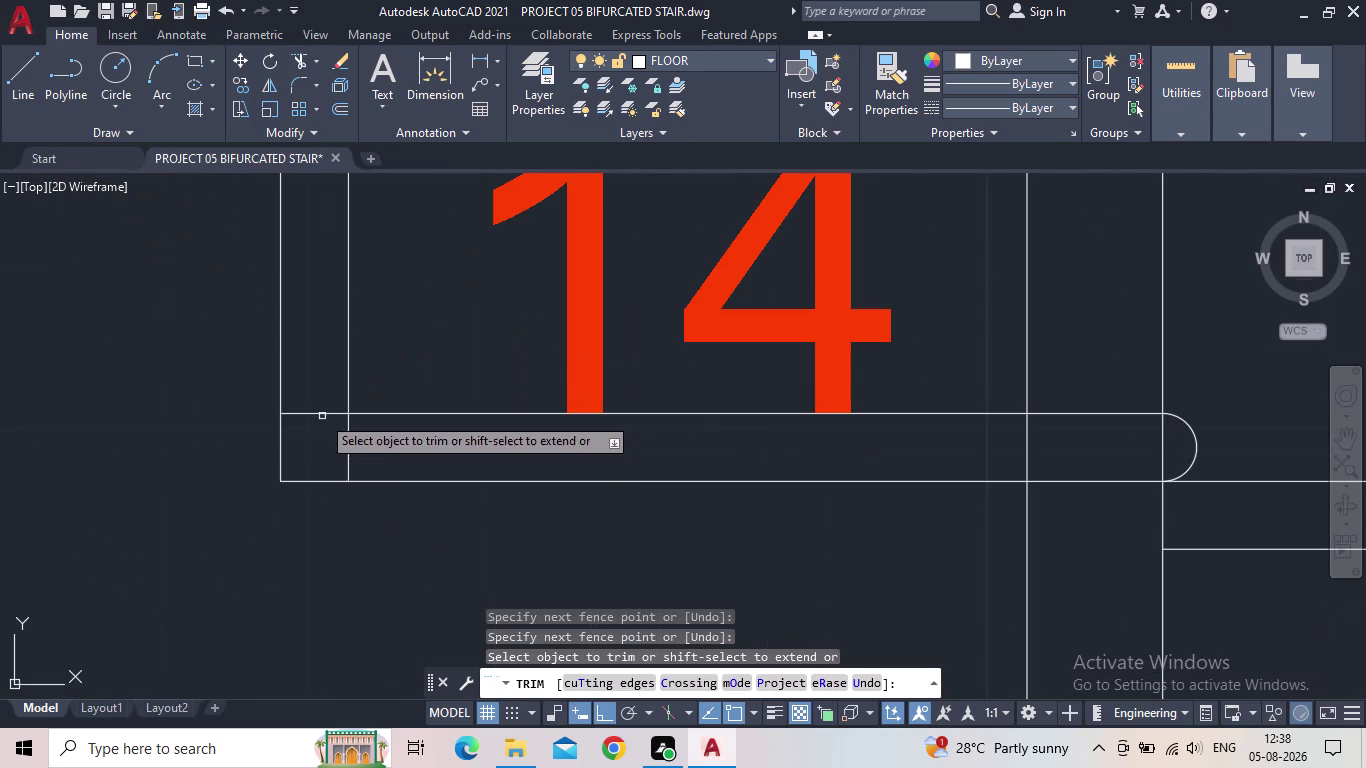
drag(319, 408, 319, 417)
click(321, 424)
drag(334, 445, 355, 451)
click(380, 448)
scroll(down, 3)
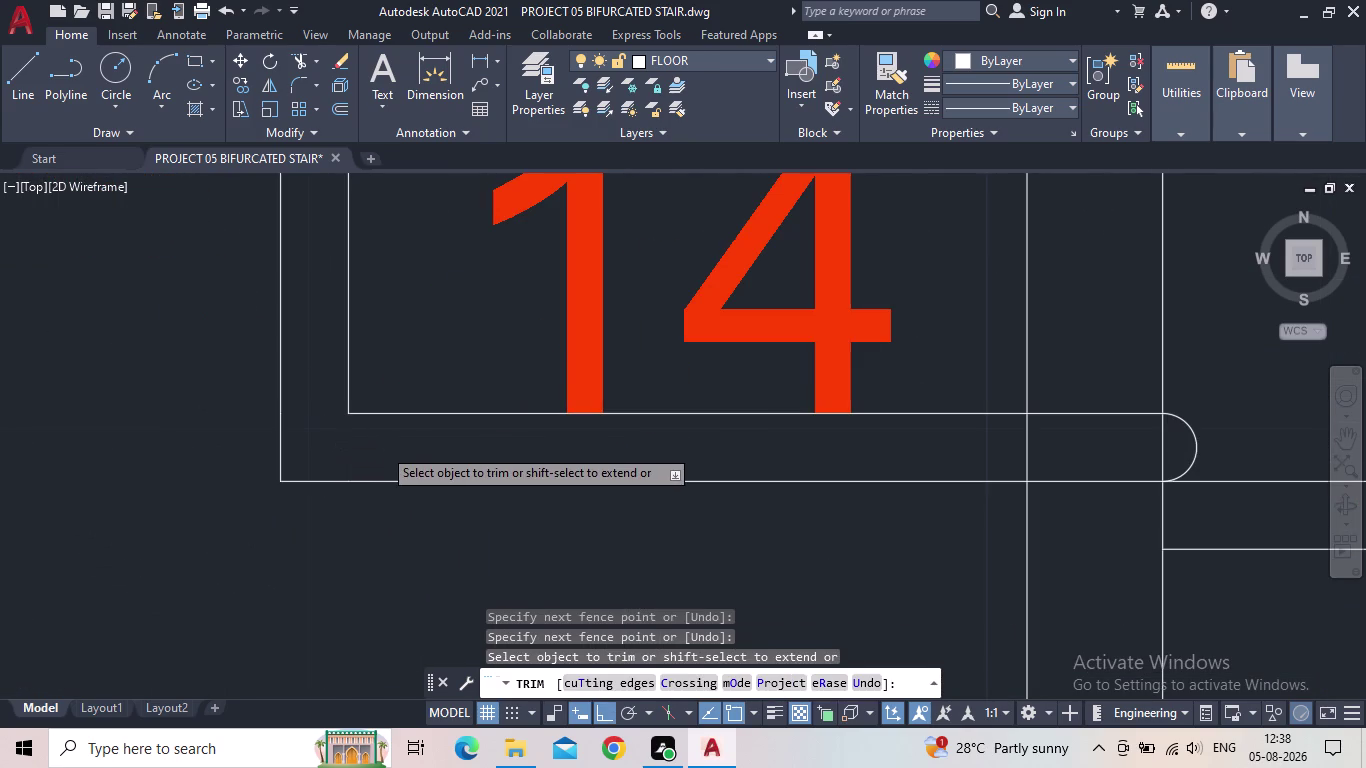
scroll(down, 3)
Trim the overlapping handrail lines at the landing corner and tread 15's corner.
middle_drag(437, 500, 30, 467)
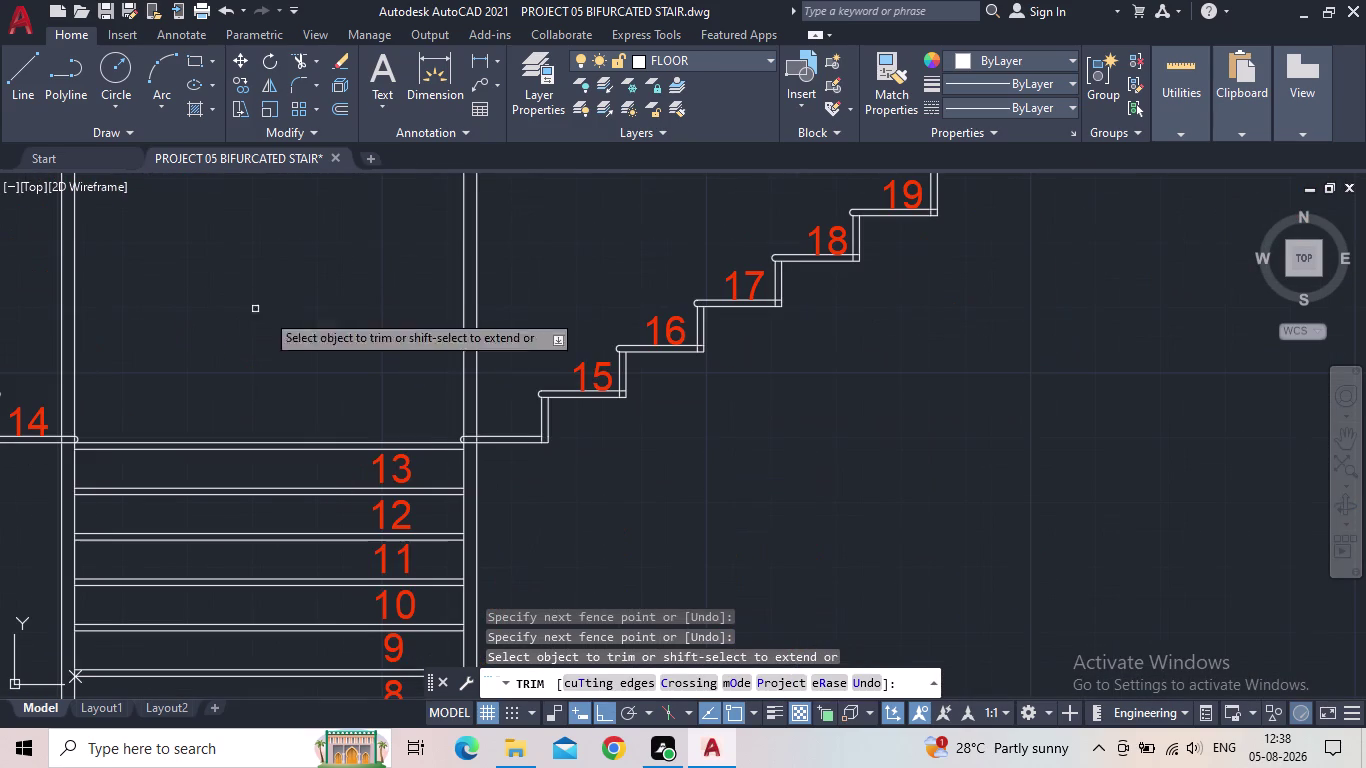
scroll(up, 3)
click(578, 422)
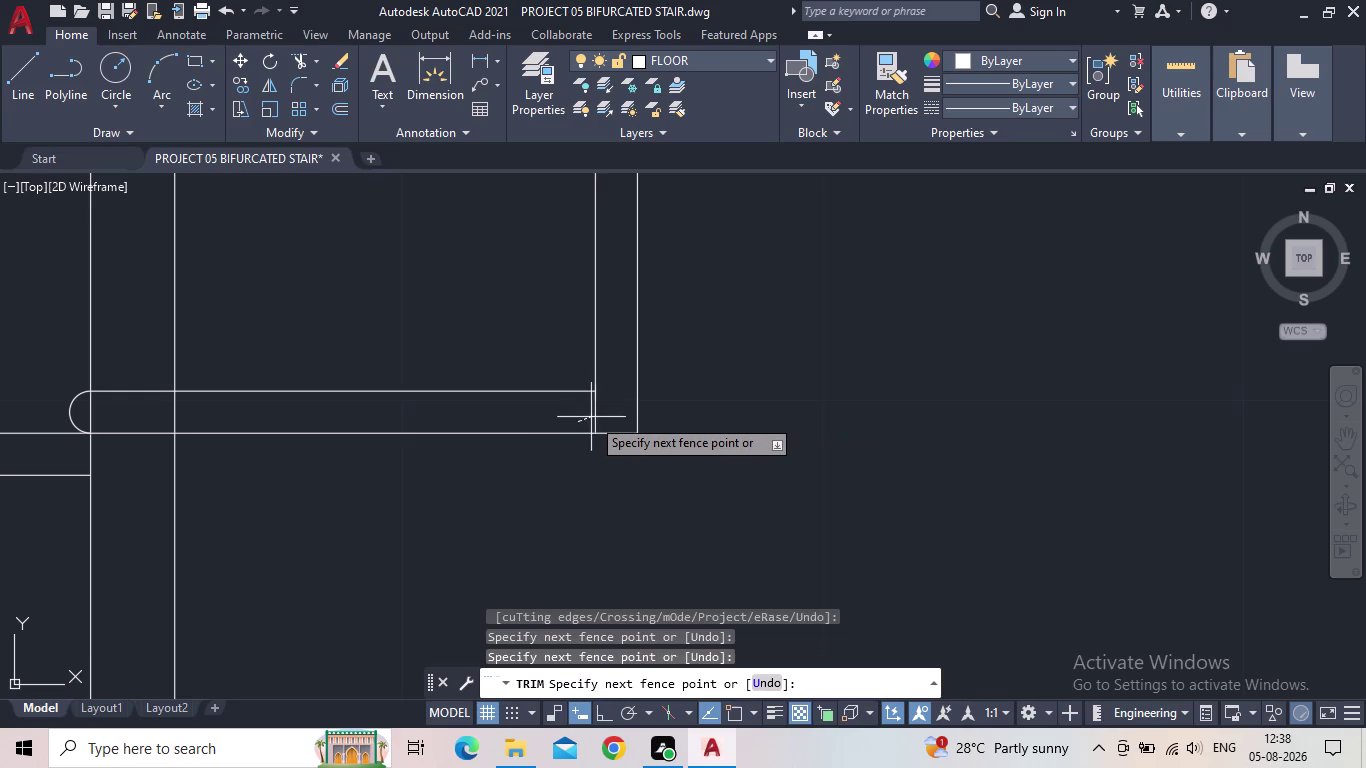
click(602, 412)
scroll(down, 3)
middle_drag(739, 359, 588, 495)
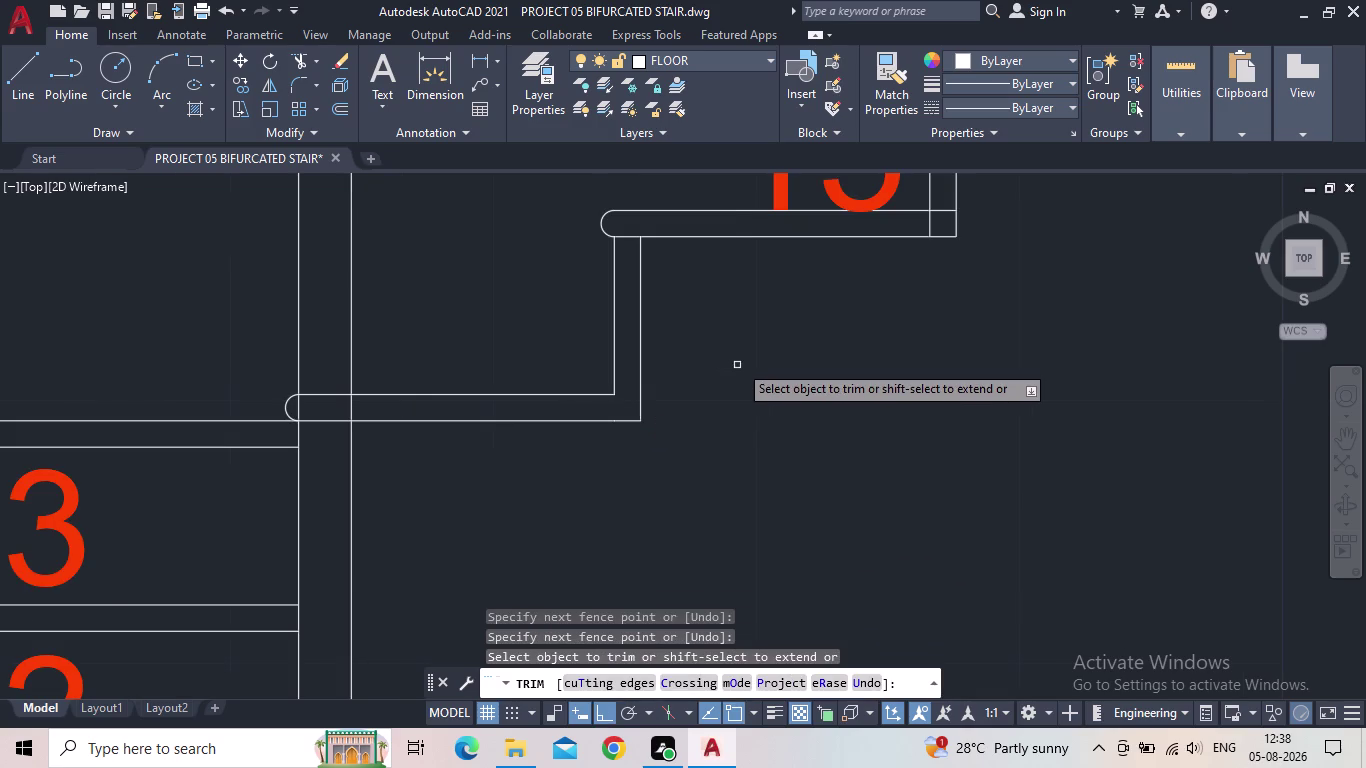
middle_drag(588, 495, 529, 543)
middle_drag(674, 455, 480, 525)
scroll(up, 3)
drag(533, 373, 537, 397)
click(537, 409)
click(492, 433)
click(457, 433)
scroll(down, 3)
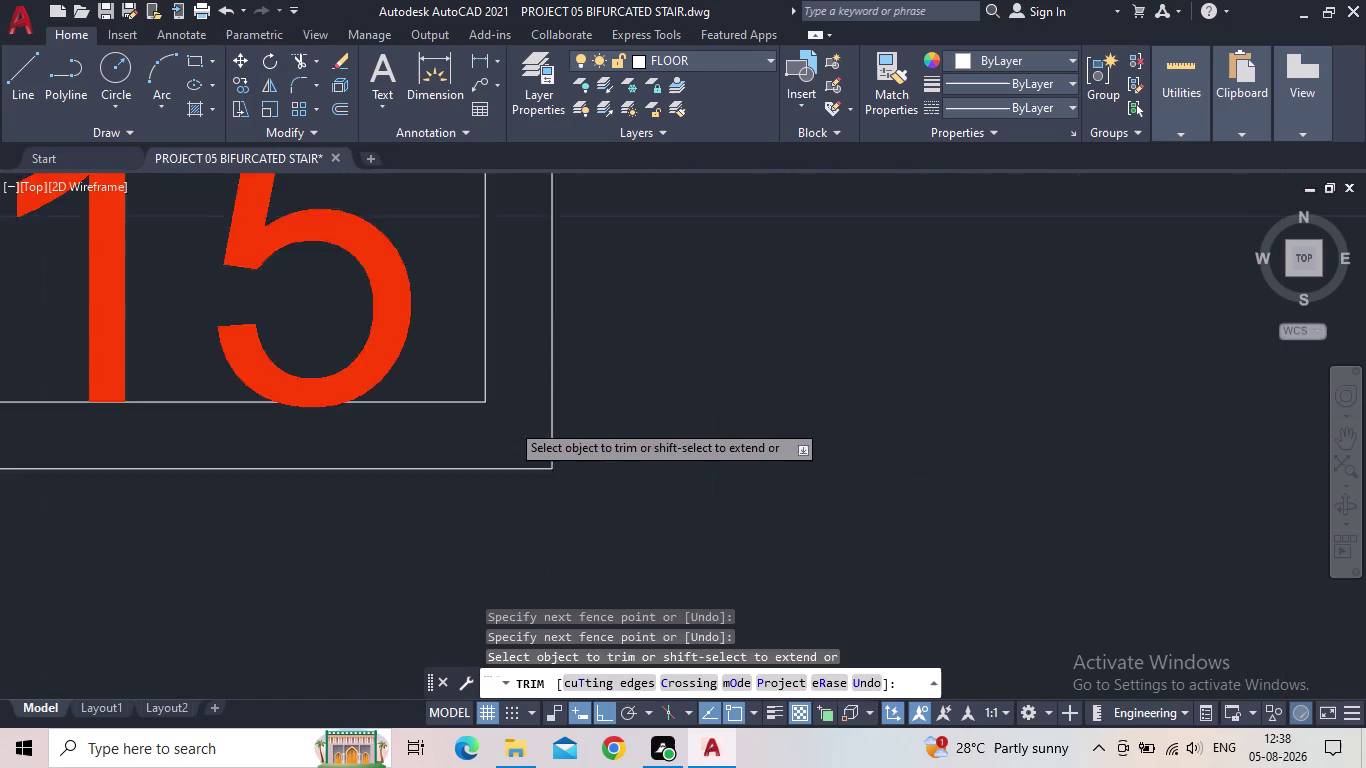
Trim the overlapping line ends at the corners of treads 16 and 17.
middle_drag(643, 406, 477, 604)
scroll(down, 3)
middle_drag(654, 478, 377, 566)
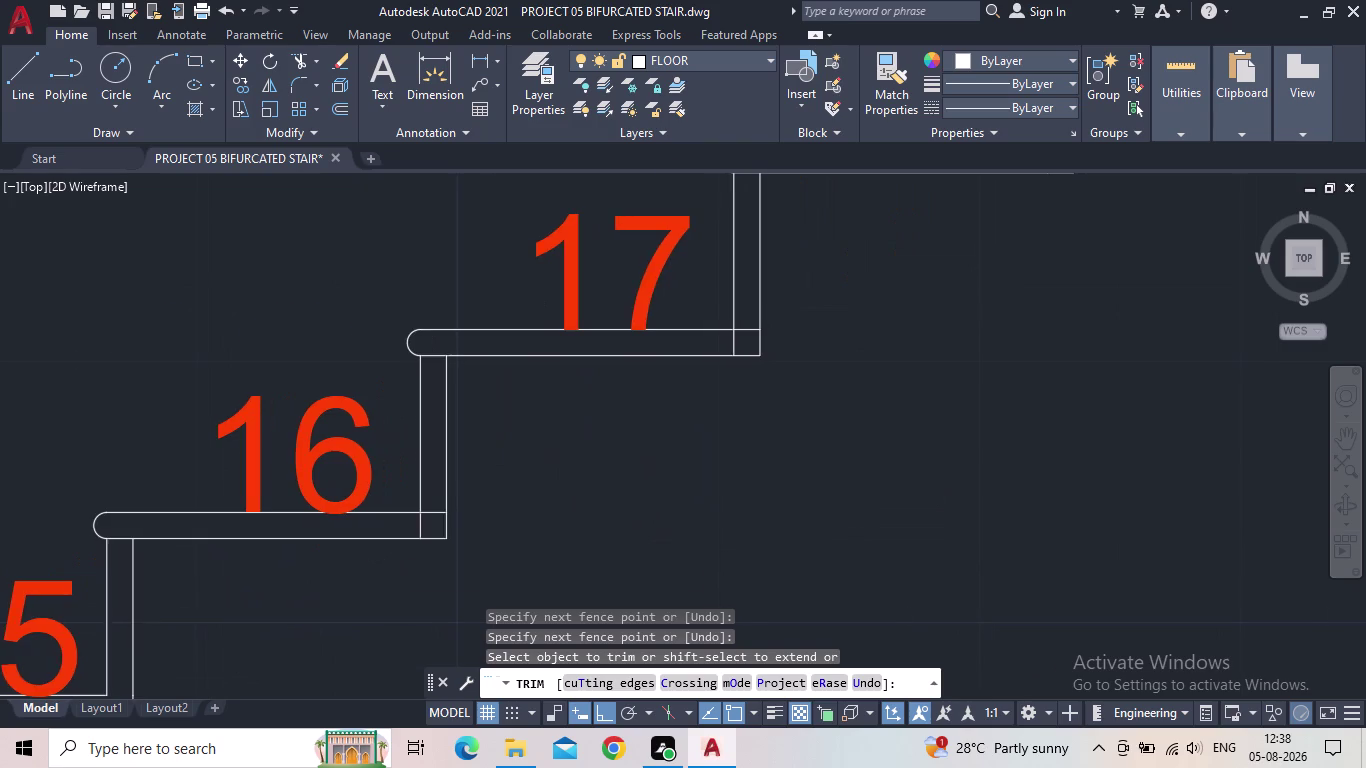
scroll(up, 3)
drag(481, 449, 484, 471)
click(483, 498)
drag(468, 504, 438, 502)
drag(438, 502, 459, 502)
scroll(down, 3)
middle_drag(517, 501, 330, 613)
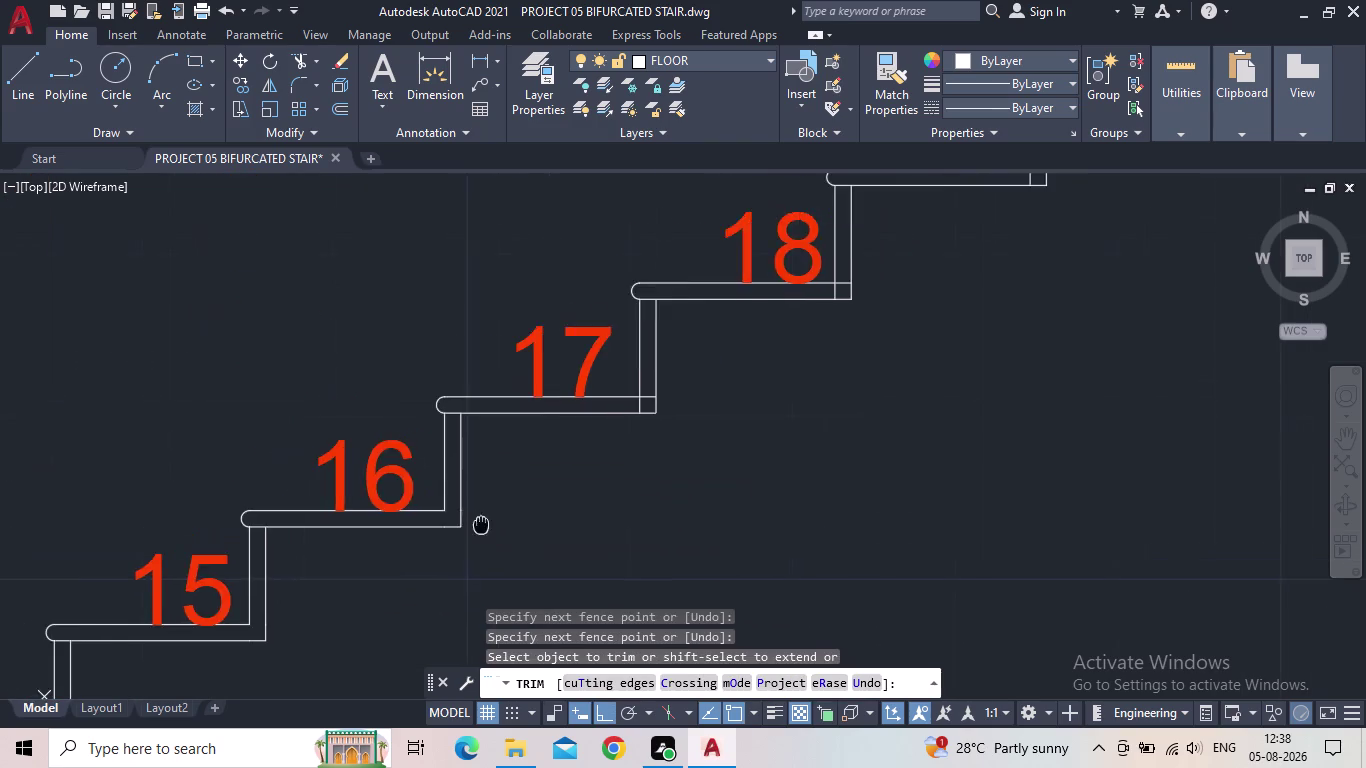
middle_drag(330, 613, 192, 648)
scroll(up, 3)
drag(395, 459, 395, 484)
drag(380, 491, 354, 498)
scroll(down, 3)
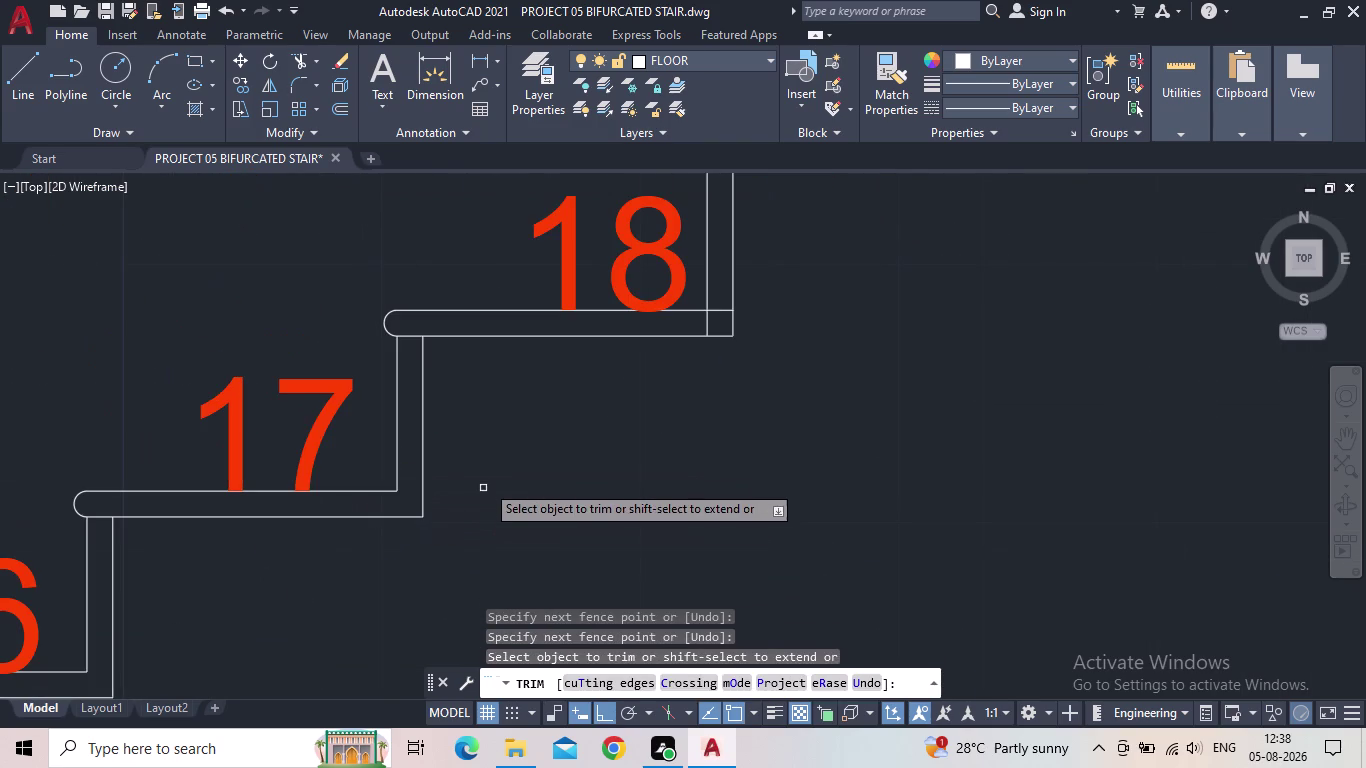
Trim the overlapping line ends at the corners of treads 18 and 19.
middle_drag(555, 399, 304, 608)
scroll(up, 3)
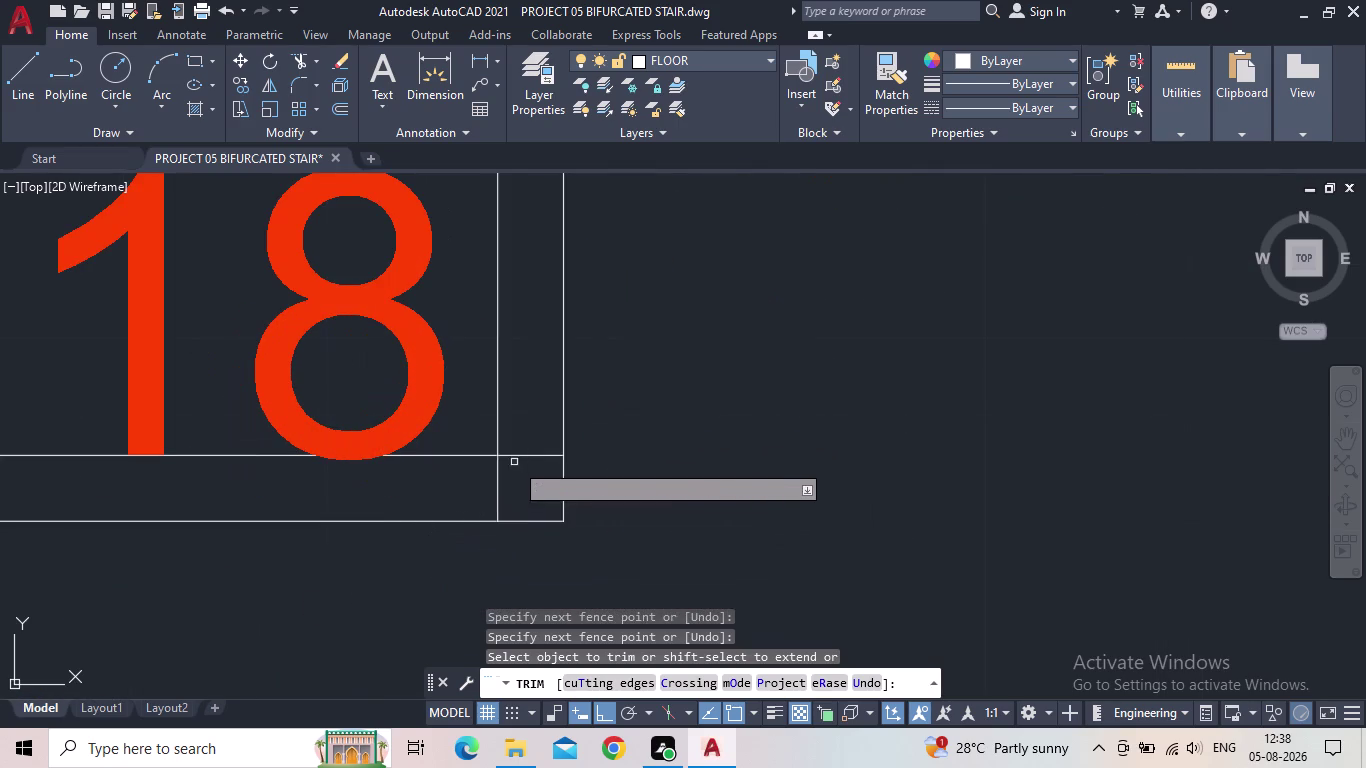
drag(526, 438, 529, 453)
click(526, 468)
drag(509, 480, 481, 489)
scroll(down, 3)
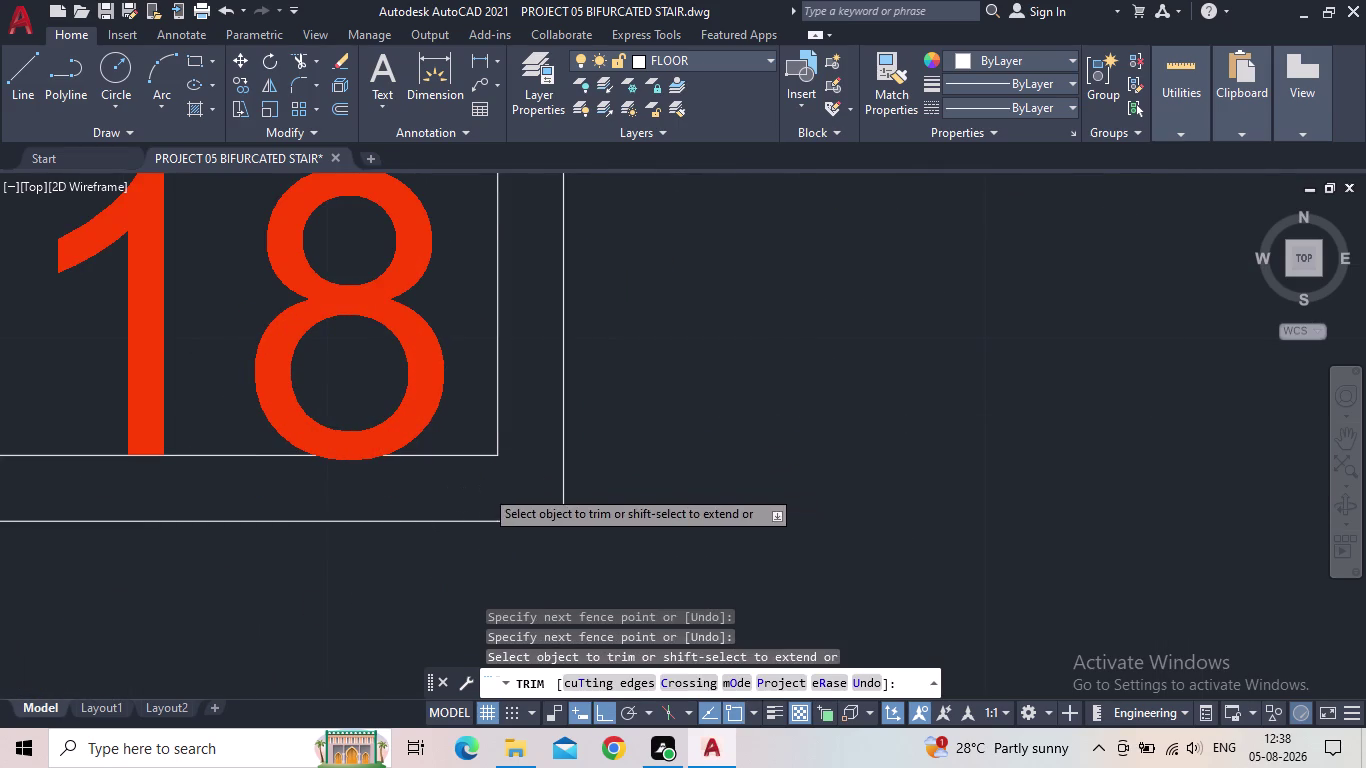
scroll(down, 3)
middle_drag(595, 473, 211, 636)
scroll(up, 3)
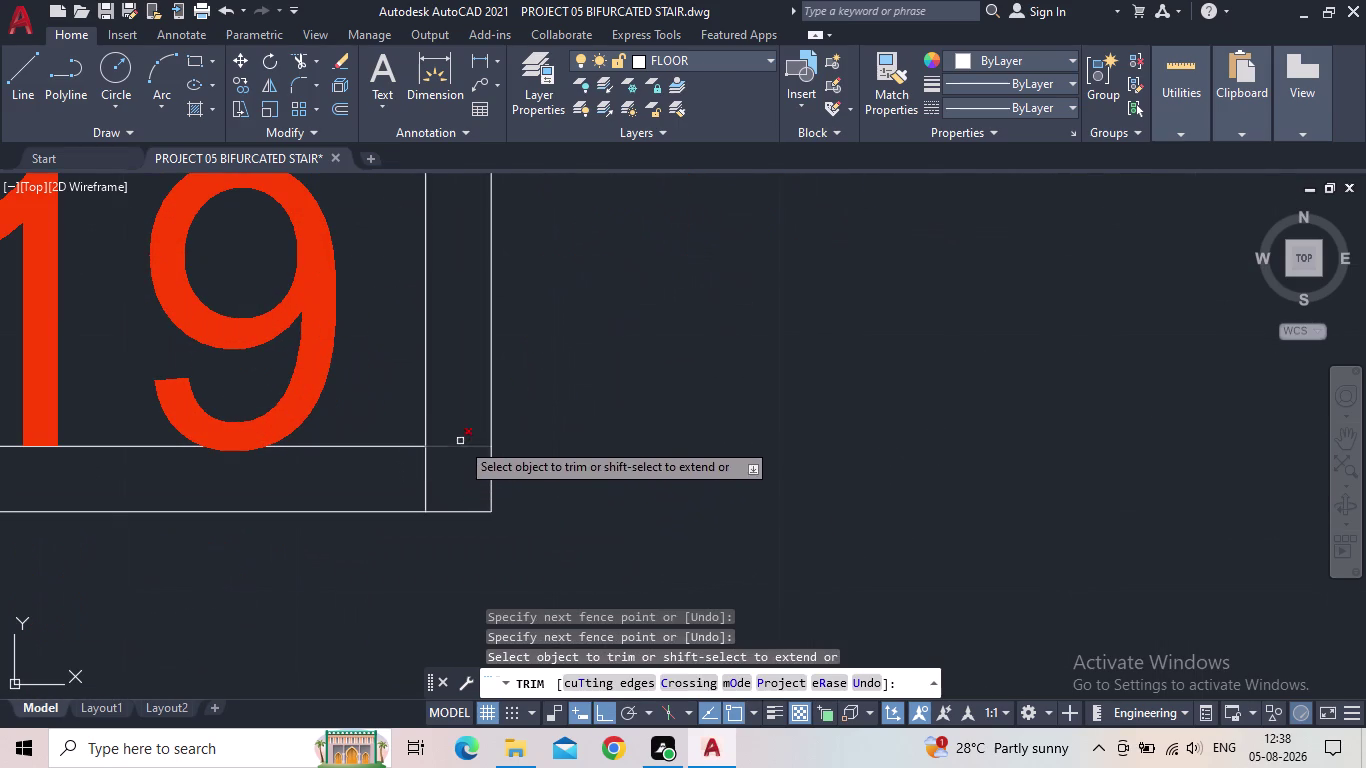
drag(460, 439, 460, 471)
drag(433, 473, 419, 477)
scroll(down, 3)
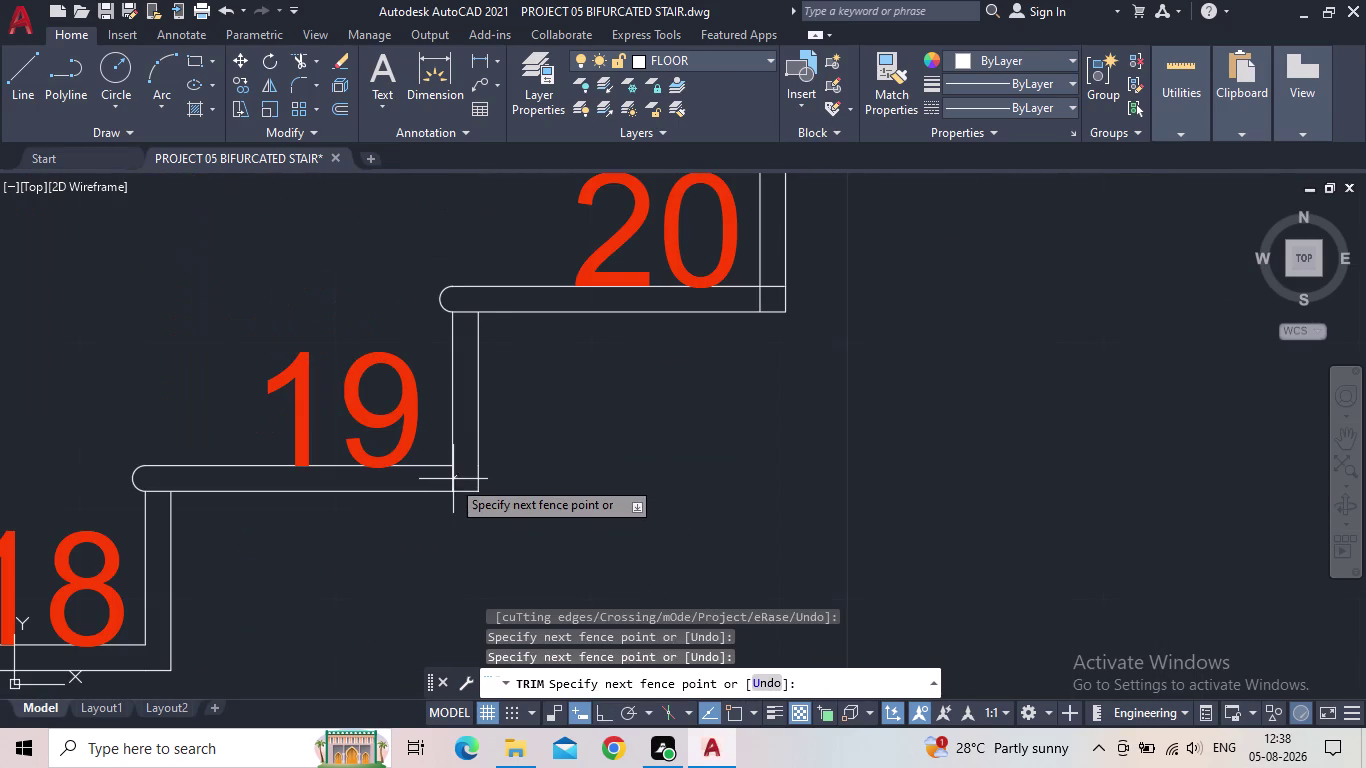
click(441, 479)
Trim the overlapping line ends at the corners of treads 20 and 21.
middle_drag(572, 444, 421, 563)
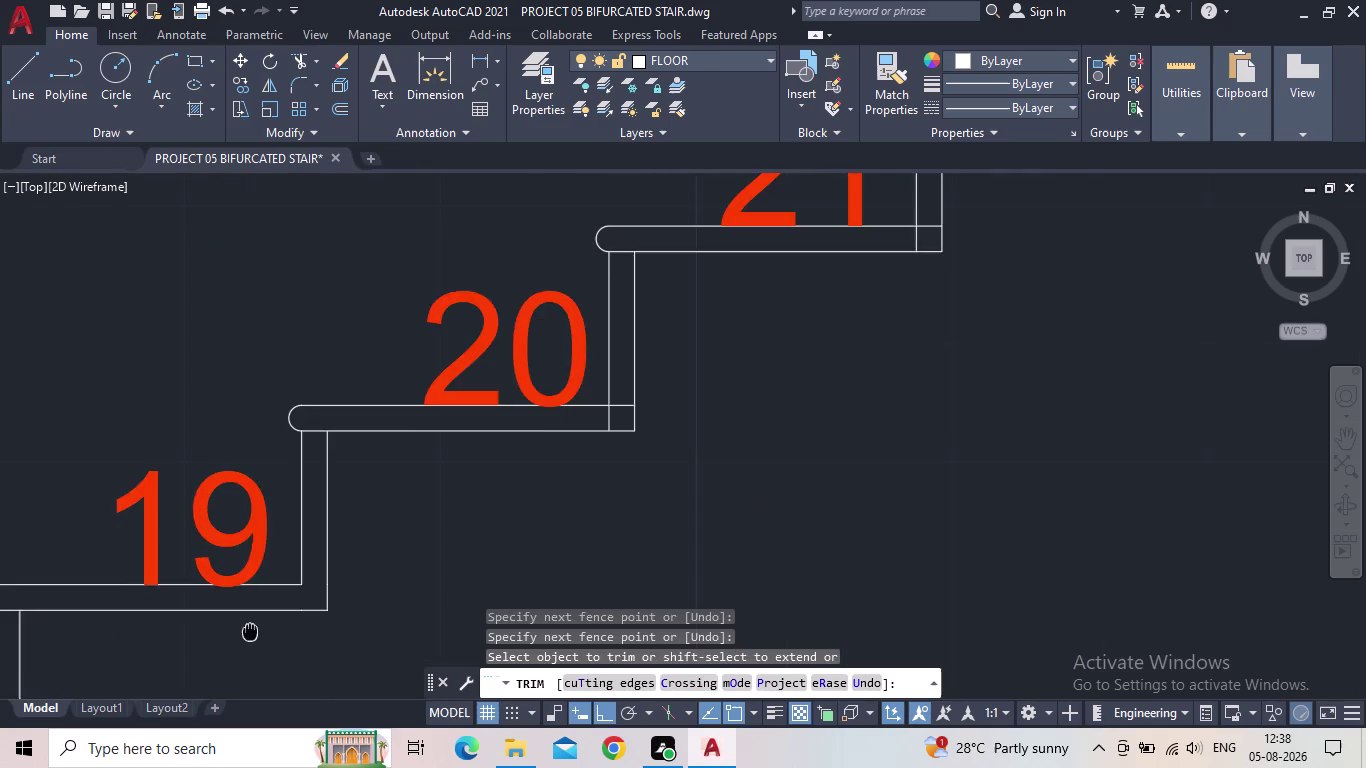
middle_drag(421, 563, 187, 647)
middle_drag(413, 505, 367, 558)
scroll(up, 3)
drag(353, 530, 360, 552)
drag(353, 559, 312, 568)
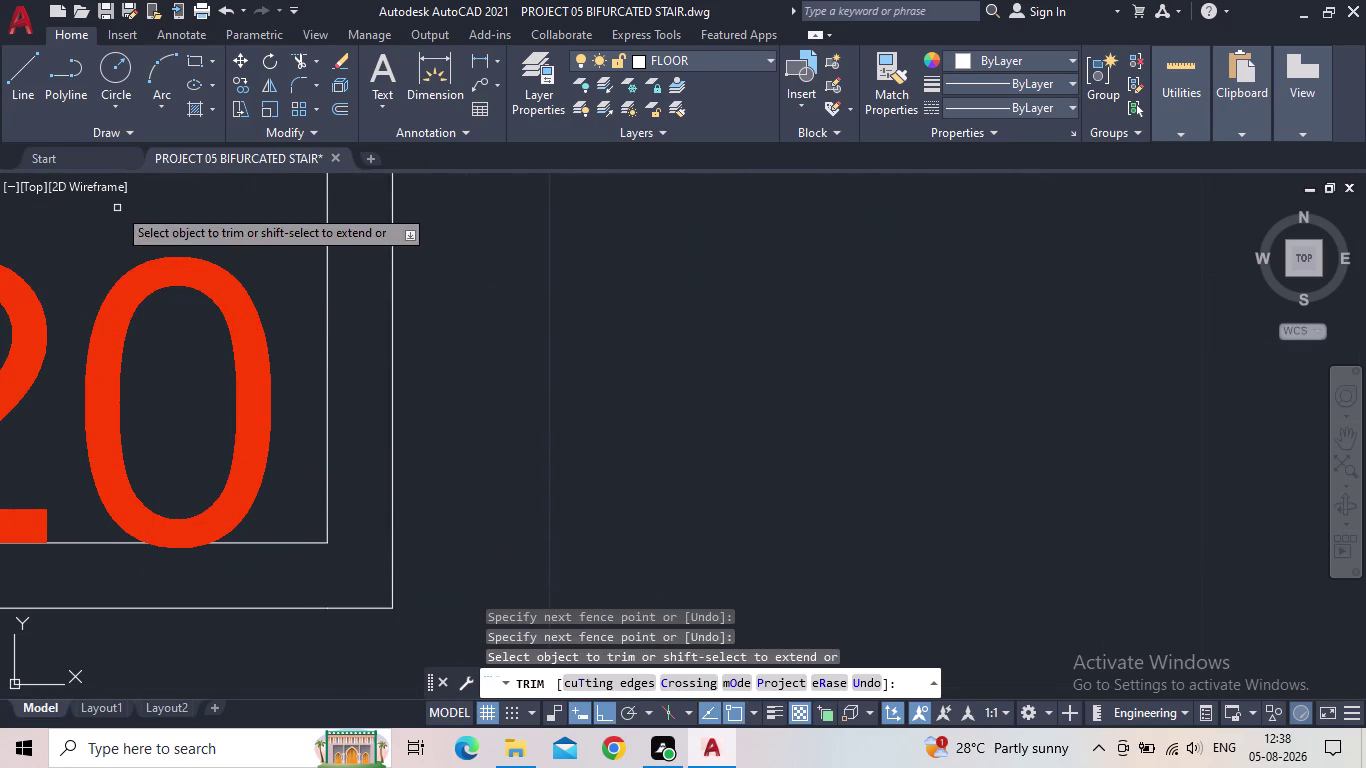
scroll(down, 3)
middle_drag(563, 451, 283, 667)
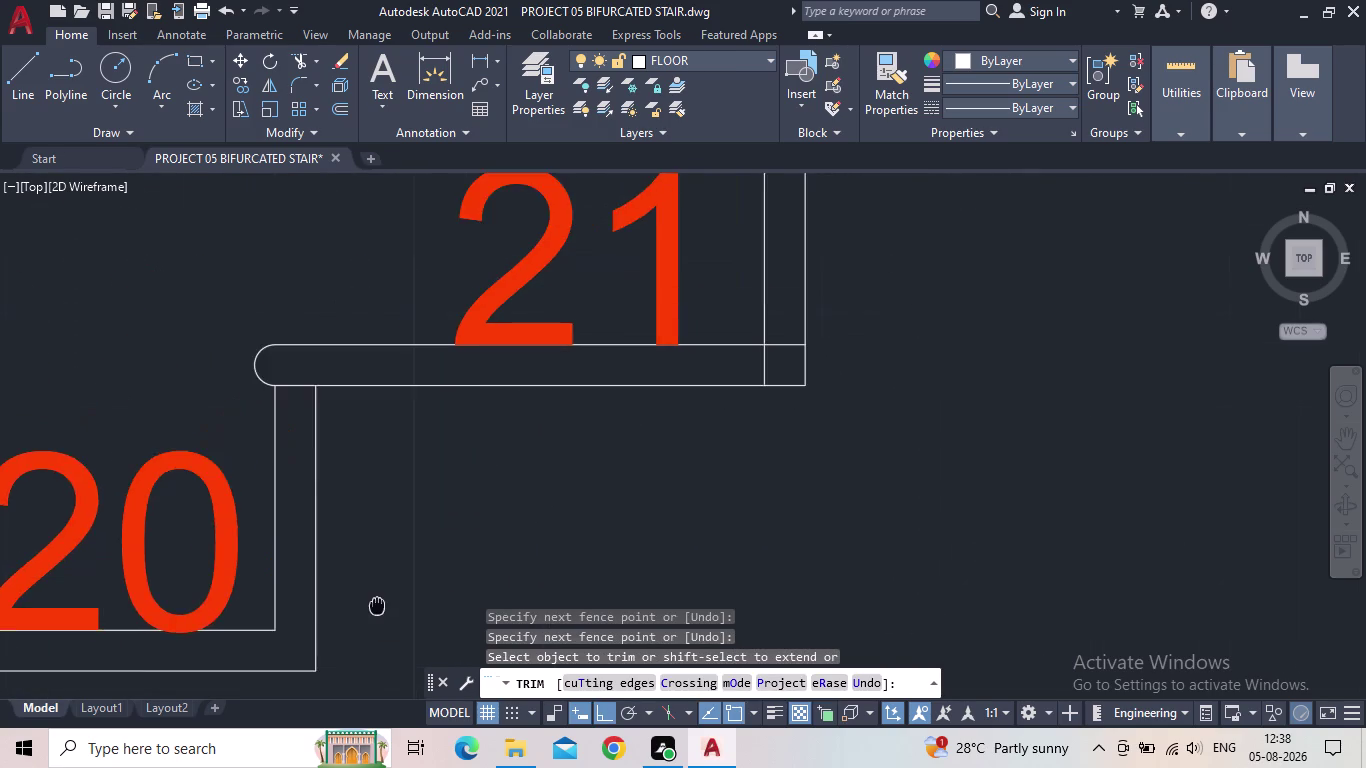
drag(638, 435, 637, 455)
click(635, 461)
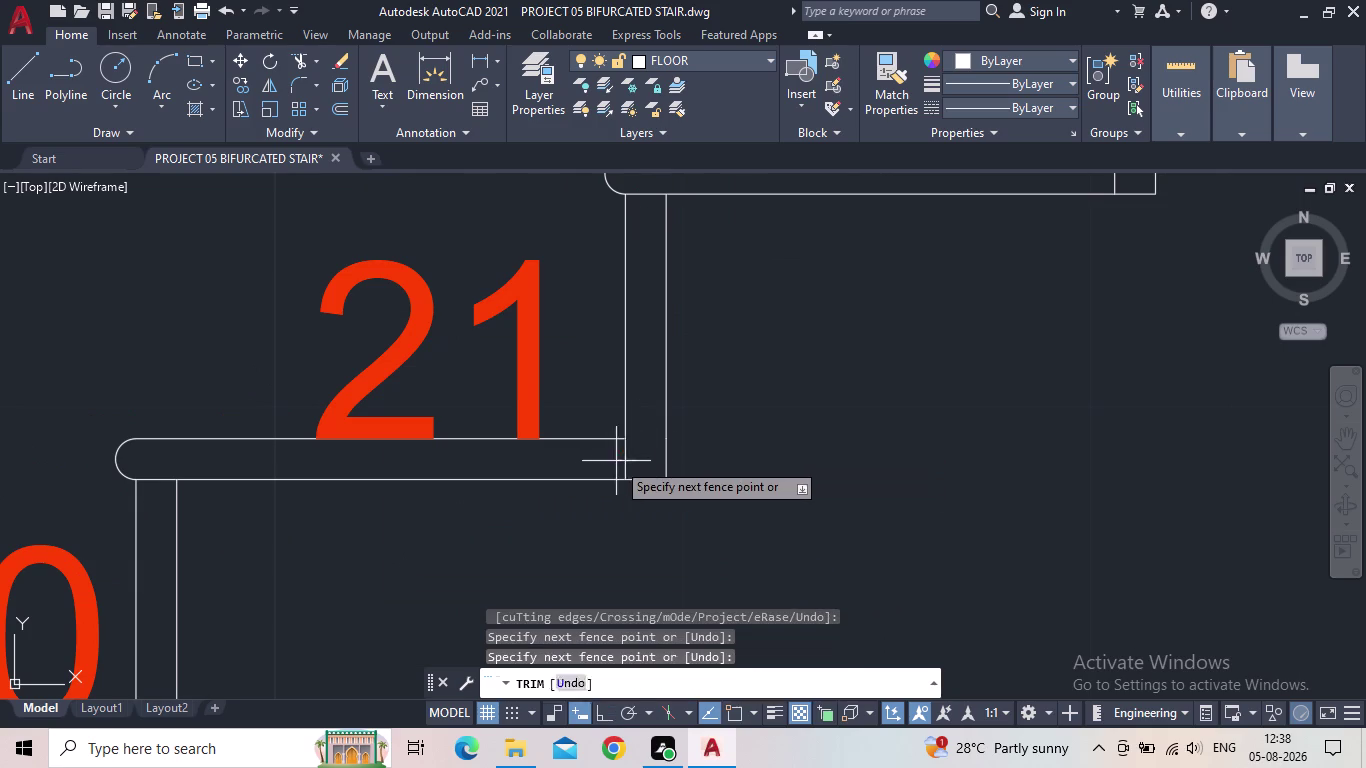
click(609, 462)
scroll(down, 3)
Fence-trim the overlapping rail line ends at tread 22's corner.
middle_drag(756, 467, 468, 634)
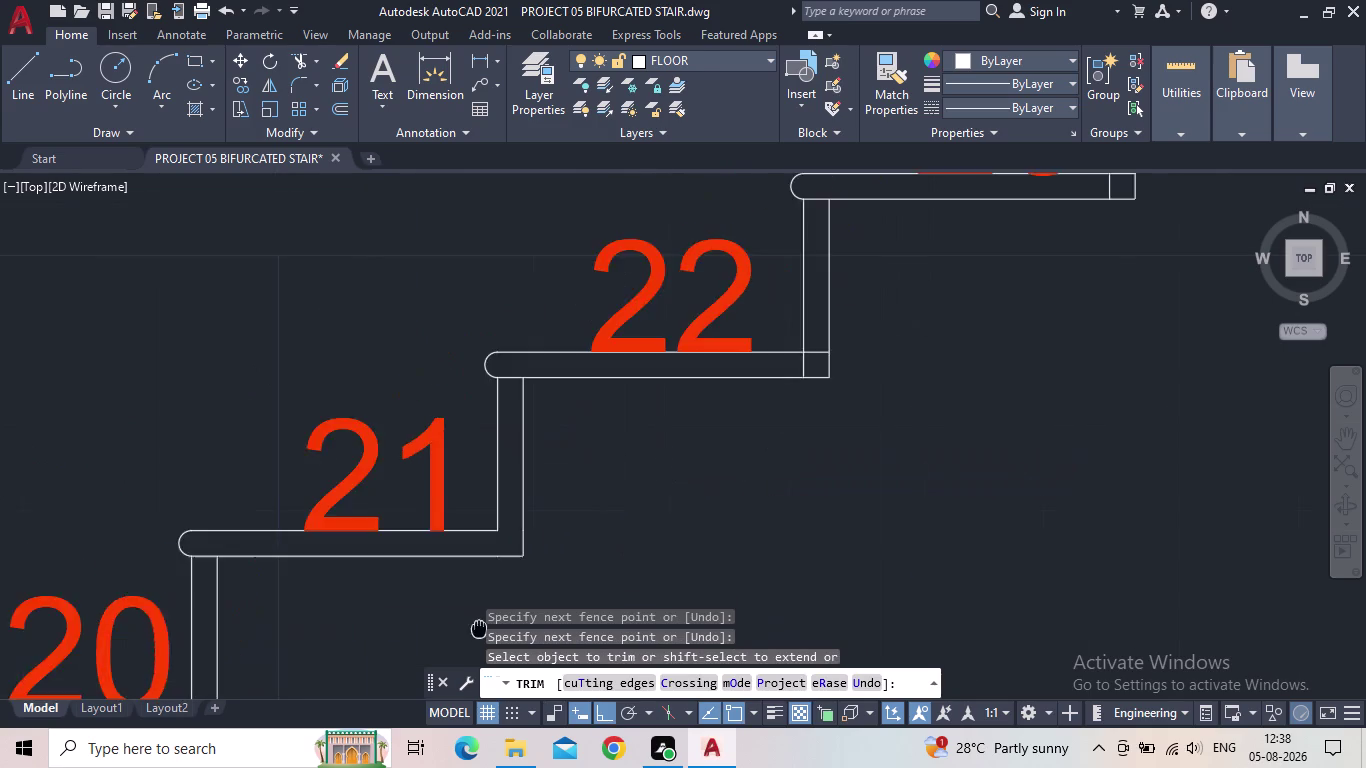
middle_drag(468, 634, 409, 653)
scroll(up, 3)
drag(609, 435, 608, 445)
click(604, 451)
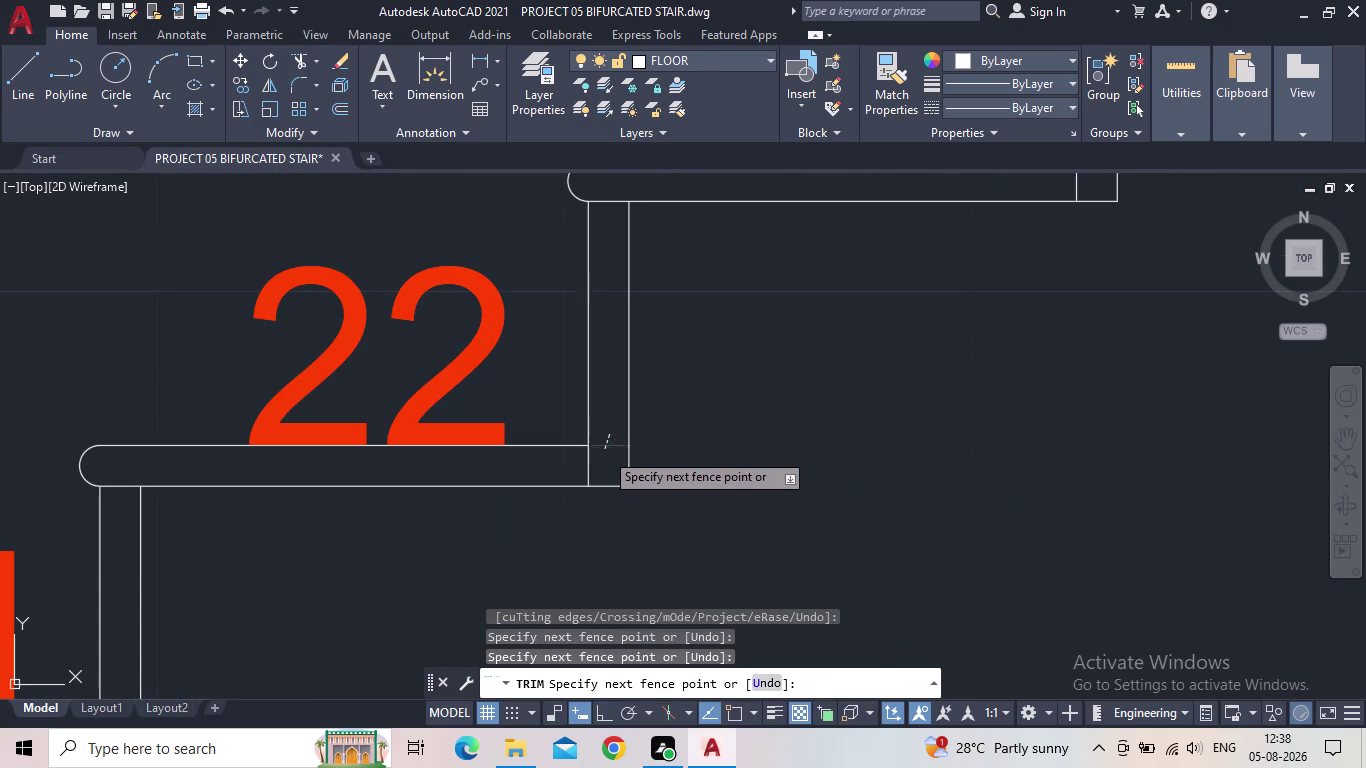
drag(595, 457, 576, 464)
click(570, 463)
click(570, 463)
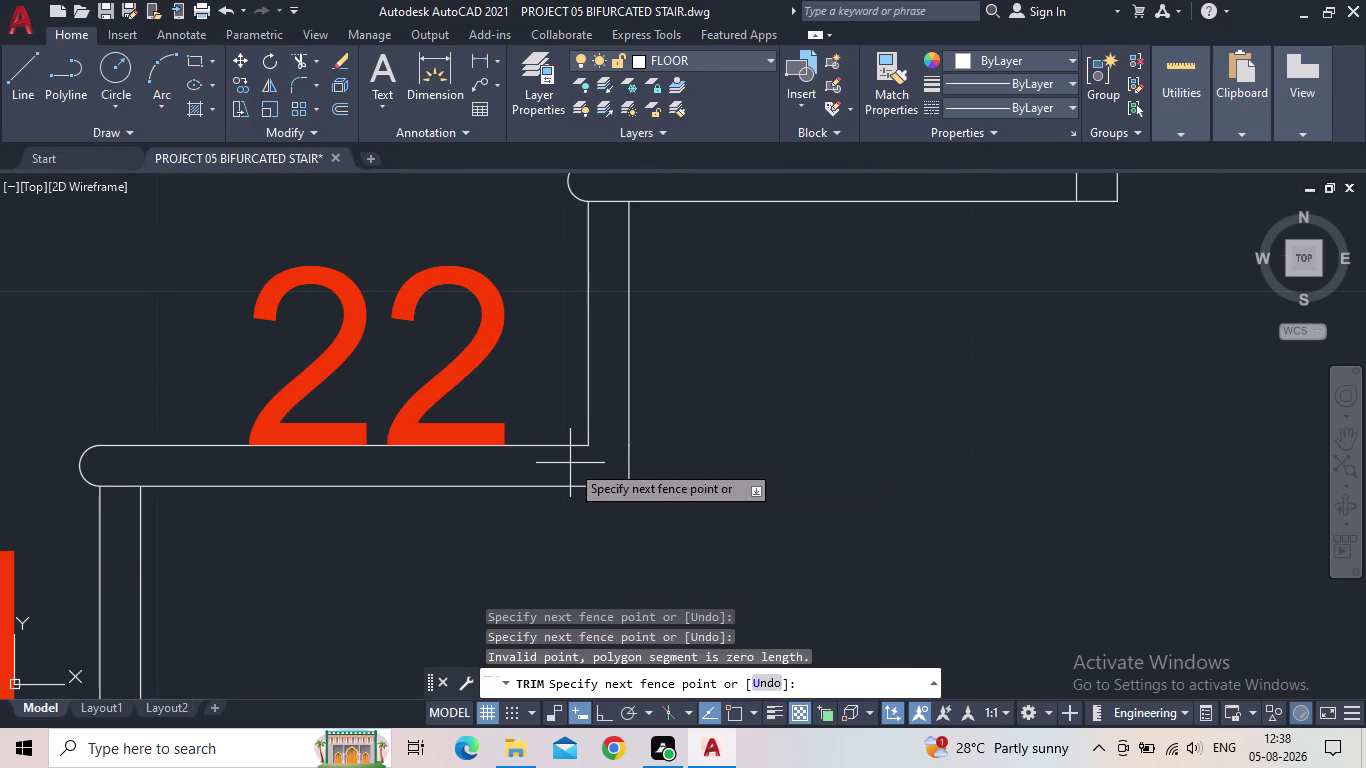
click(596, 460)
Trim the overlapping and leftover ends at tread 23, then end TRIM.
middle_drag(660, 460, 317, 651)
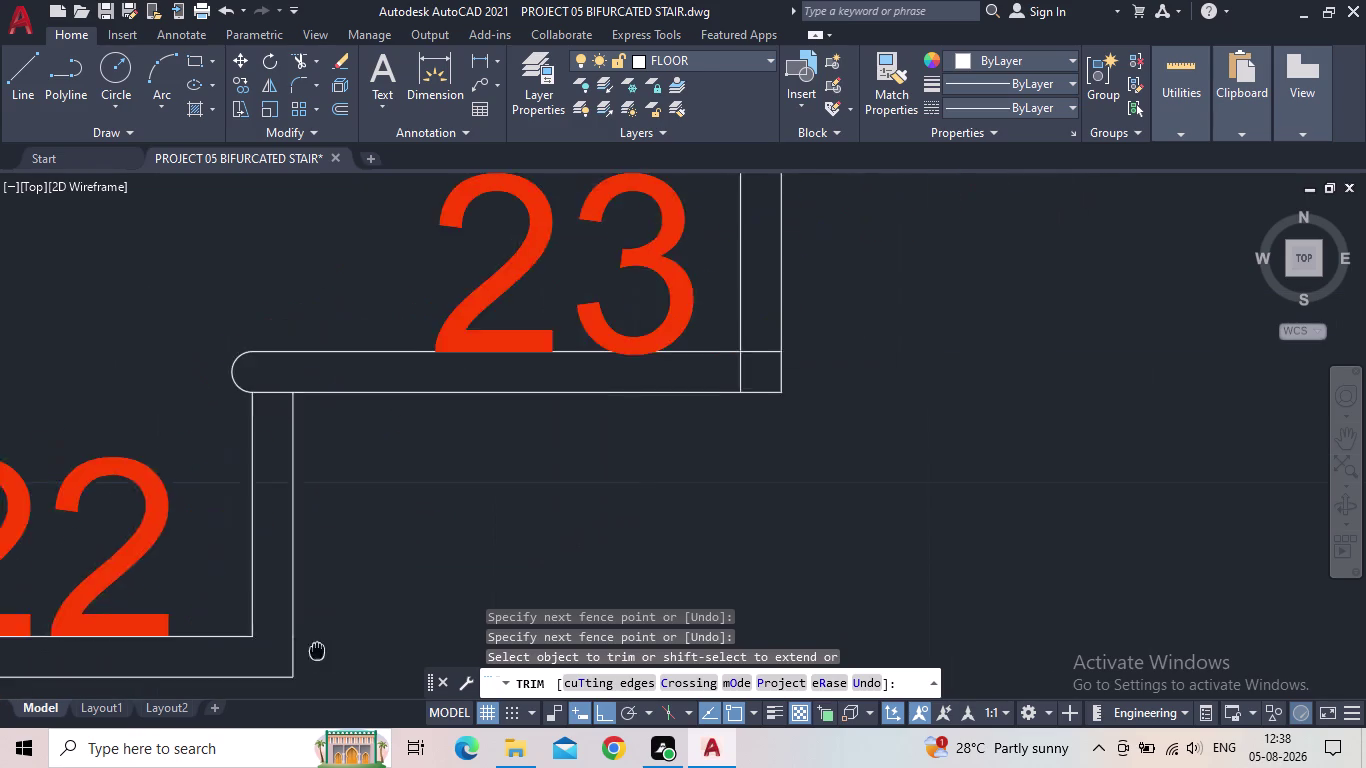
scroll(down, 3)
scroll(up, 3)
drag(513, 511, 517, 538)
drag(507, 554, 484, 559)
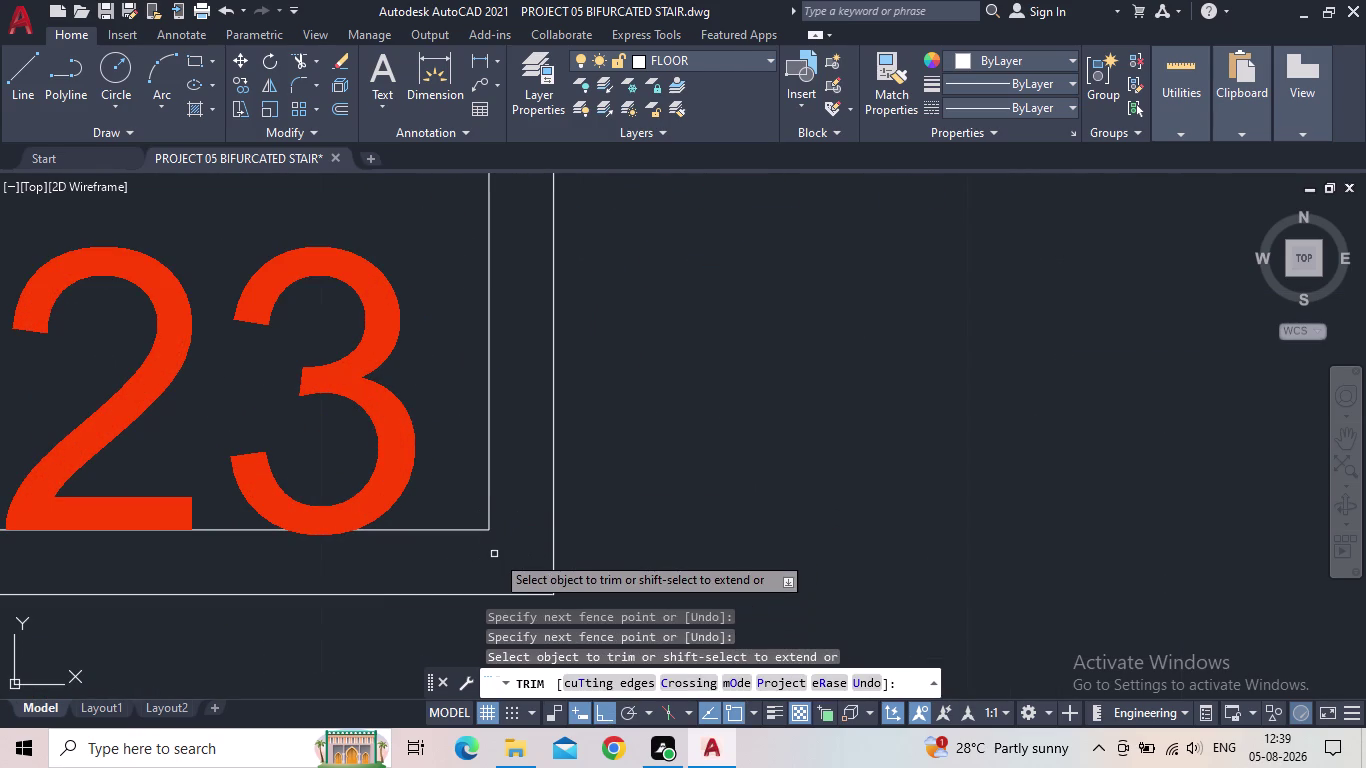
scroll(down, 3)
scroll(down, 3)
scroll(down, 3)
scroll(down, 3)
middle_drag(714, 553, 696, 526)
scroll(up, 3)
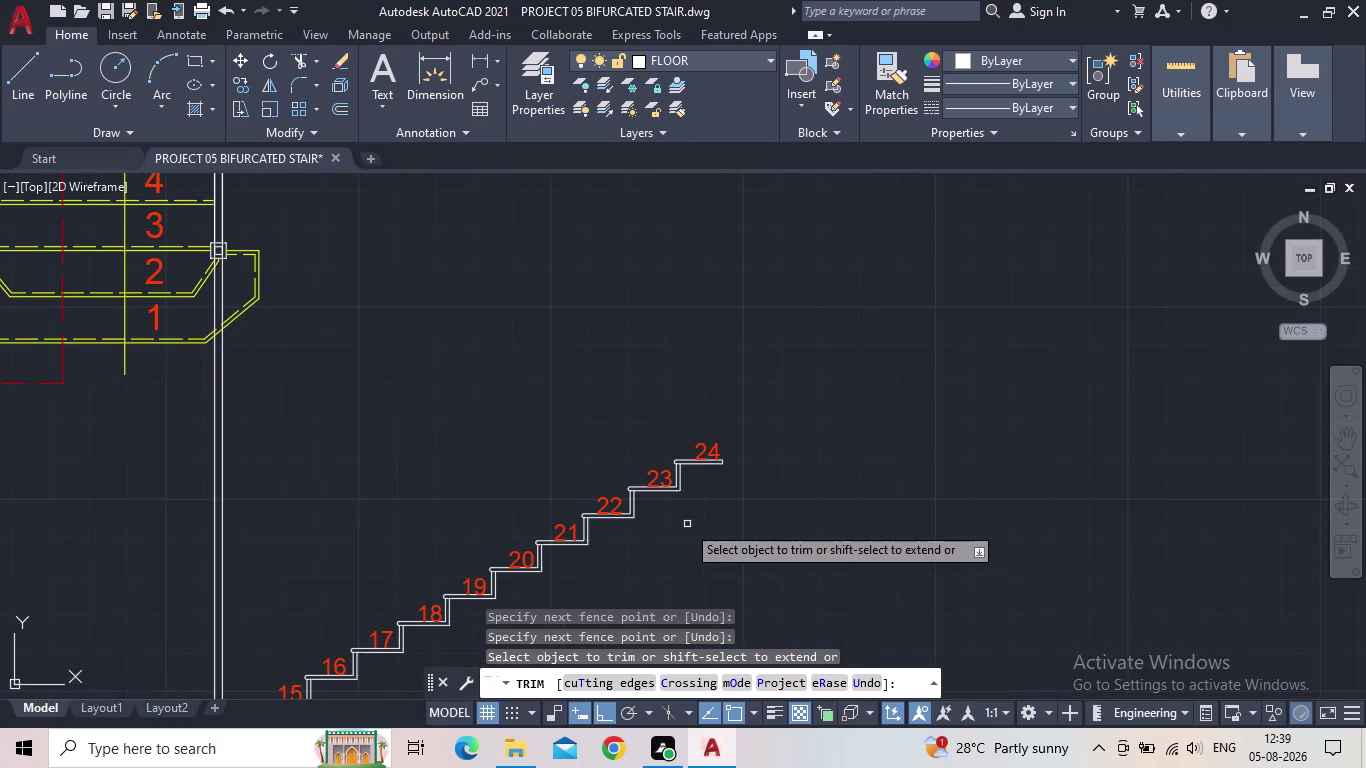
scroll(up, 3)
key(Escape)
middle_drag(689, 513, 459, 564)
scroll(up, 3)
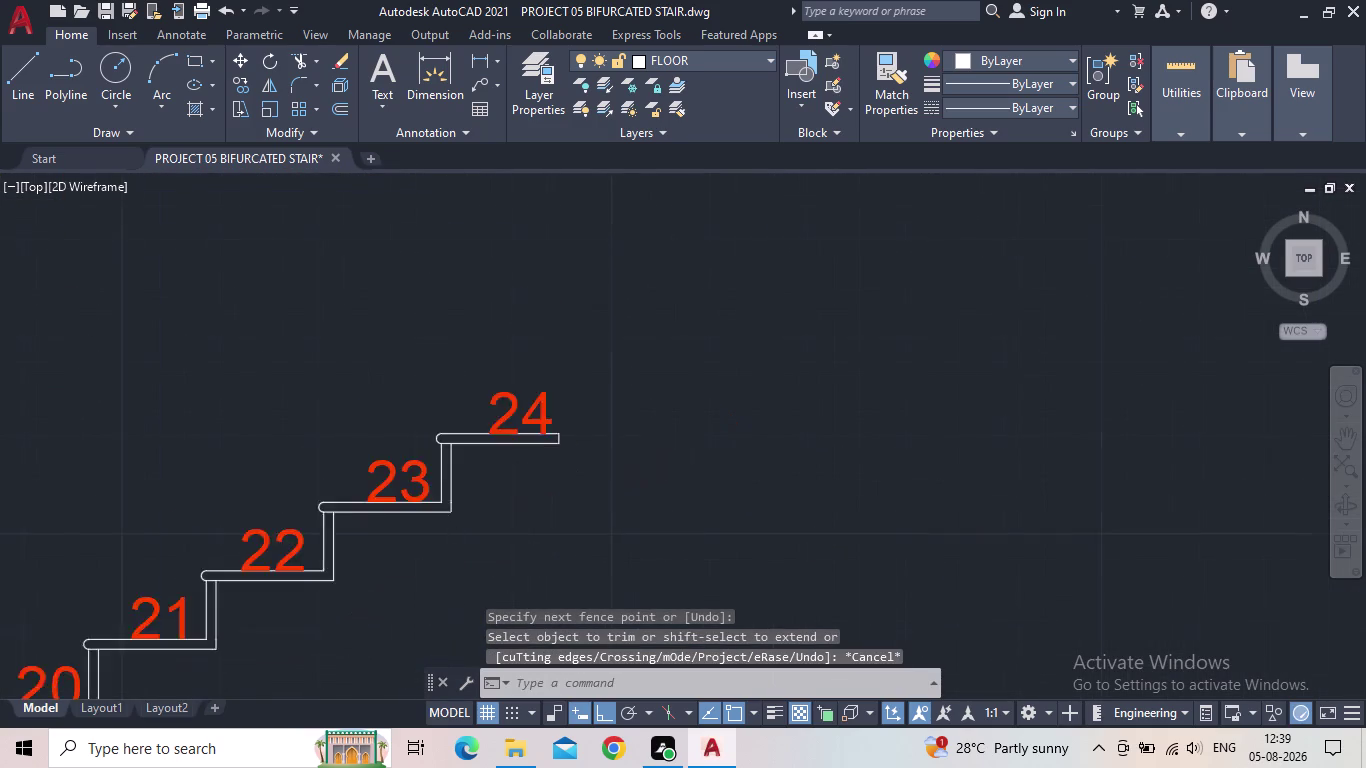
Draw horizontal landing lines running right from tread 24's corner.
key(l)
key(Return)
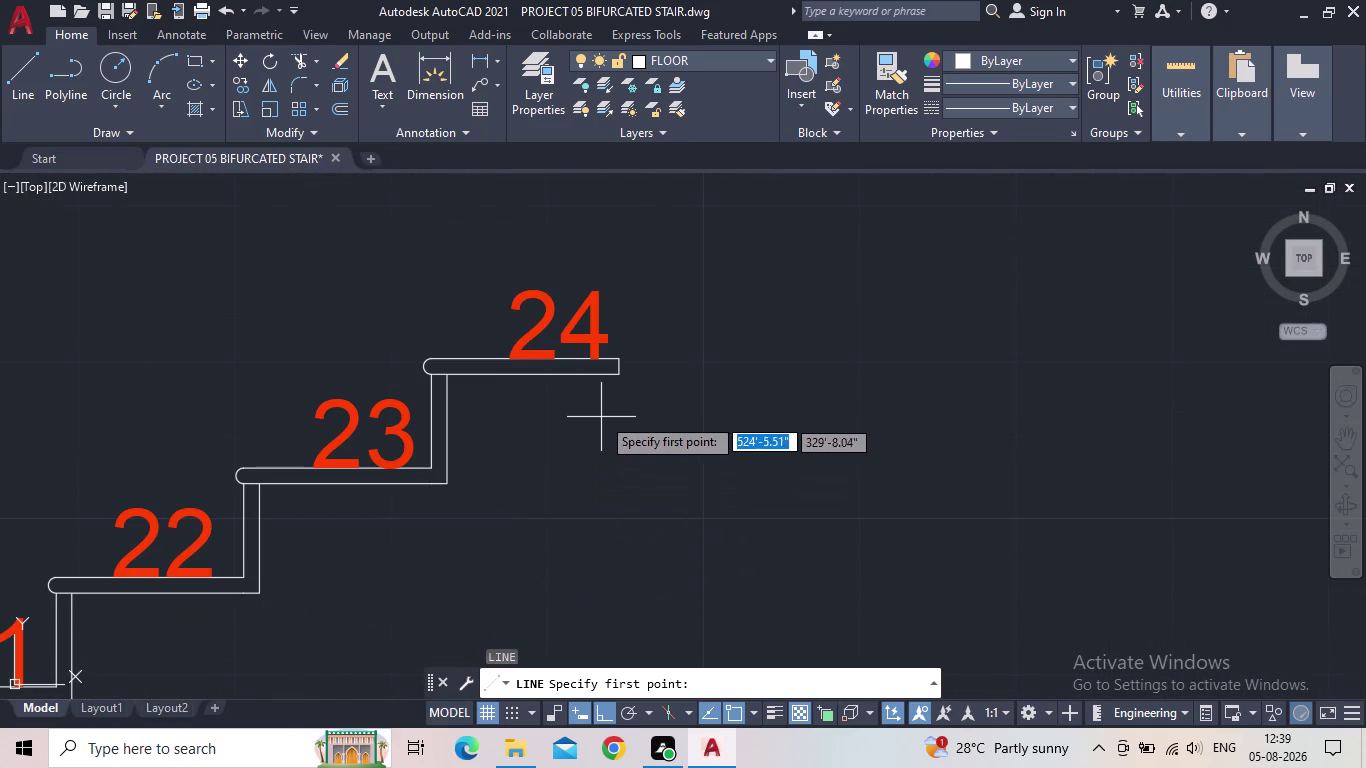
scroll(up, 3)
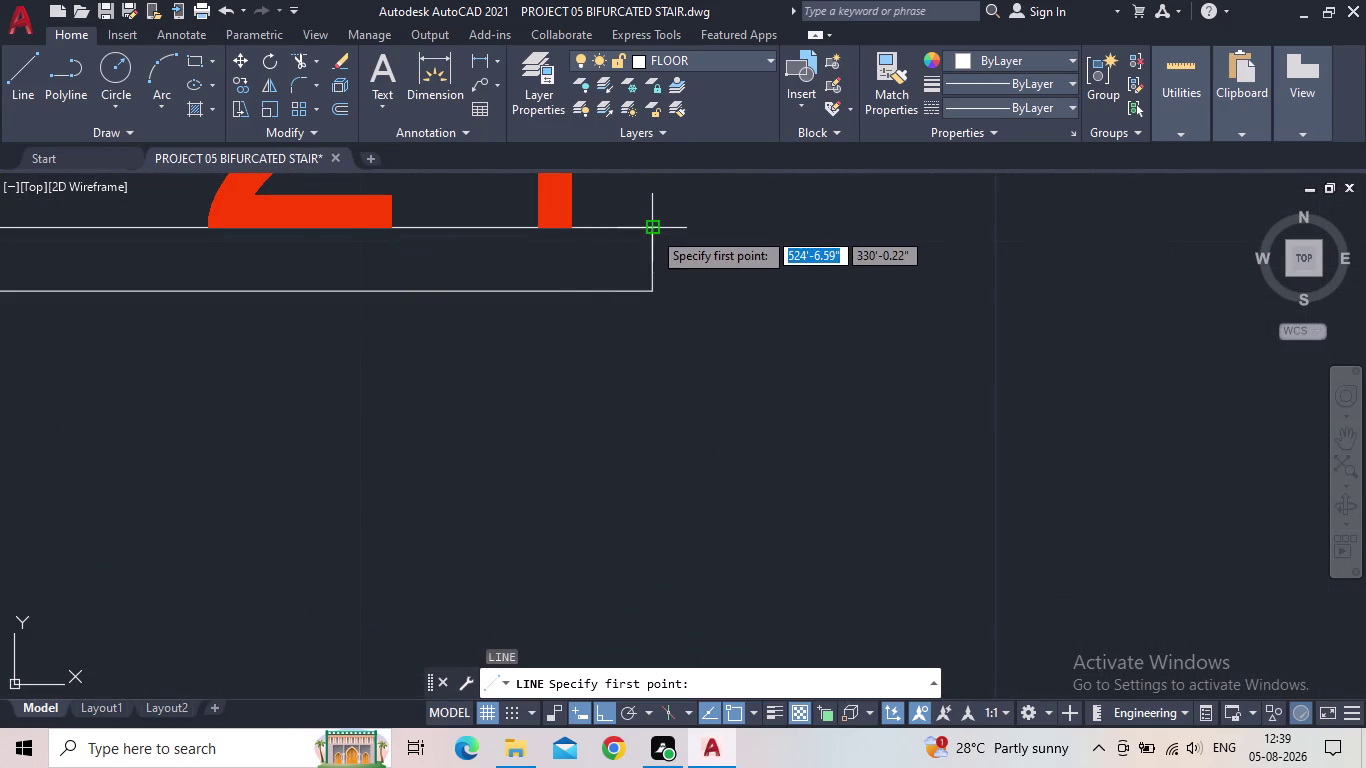
click(652, 230)
middle_drag(911, 223, 664, 479)
scroll(down, 3)
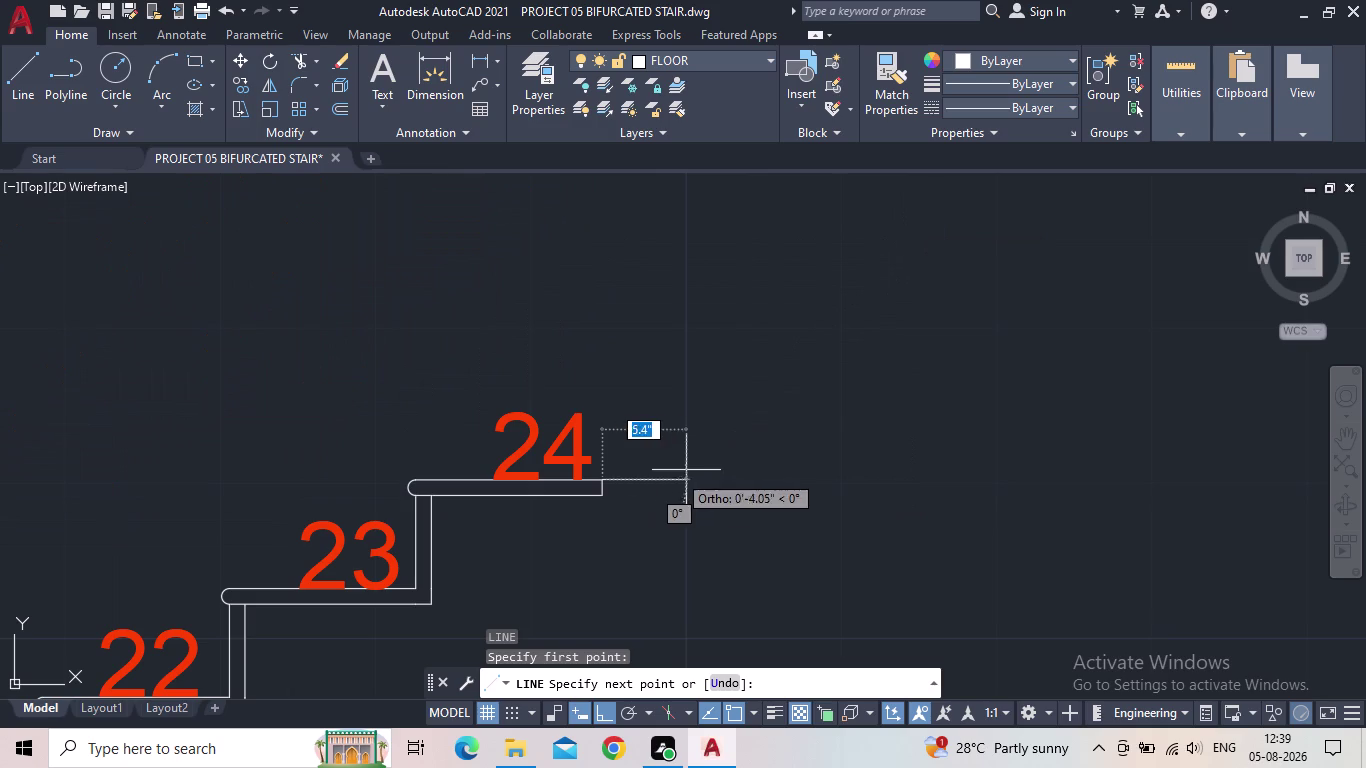
click(1017, 454)
key(Escape)
key(space)
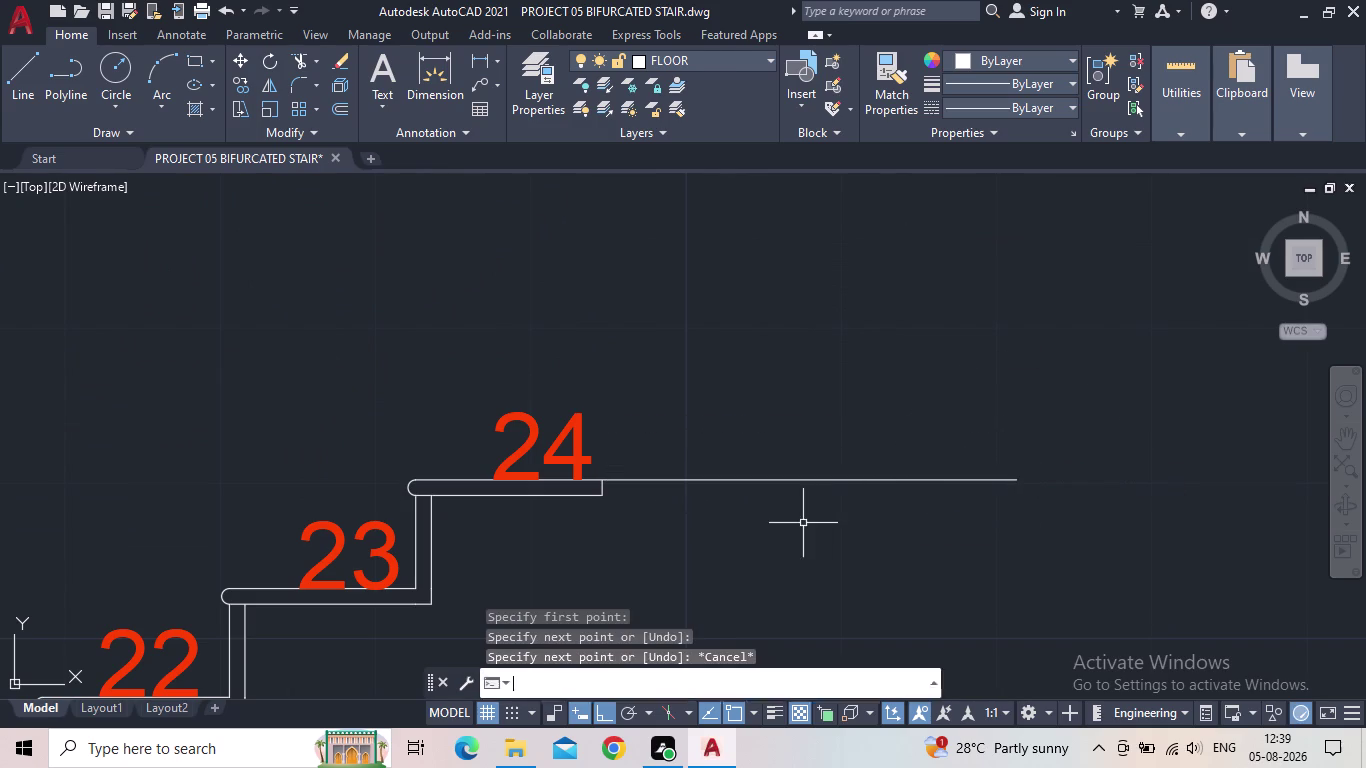
drag(604, 497, 702, 509)
click(1027, 486)
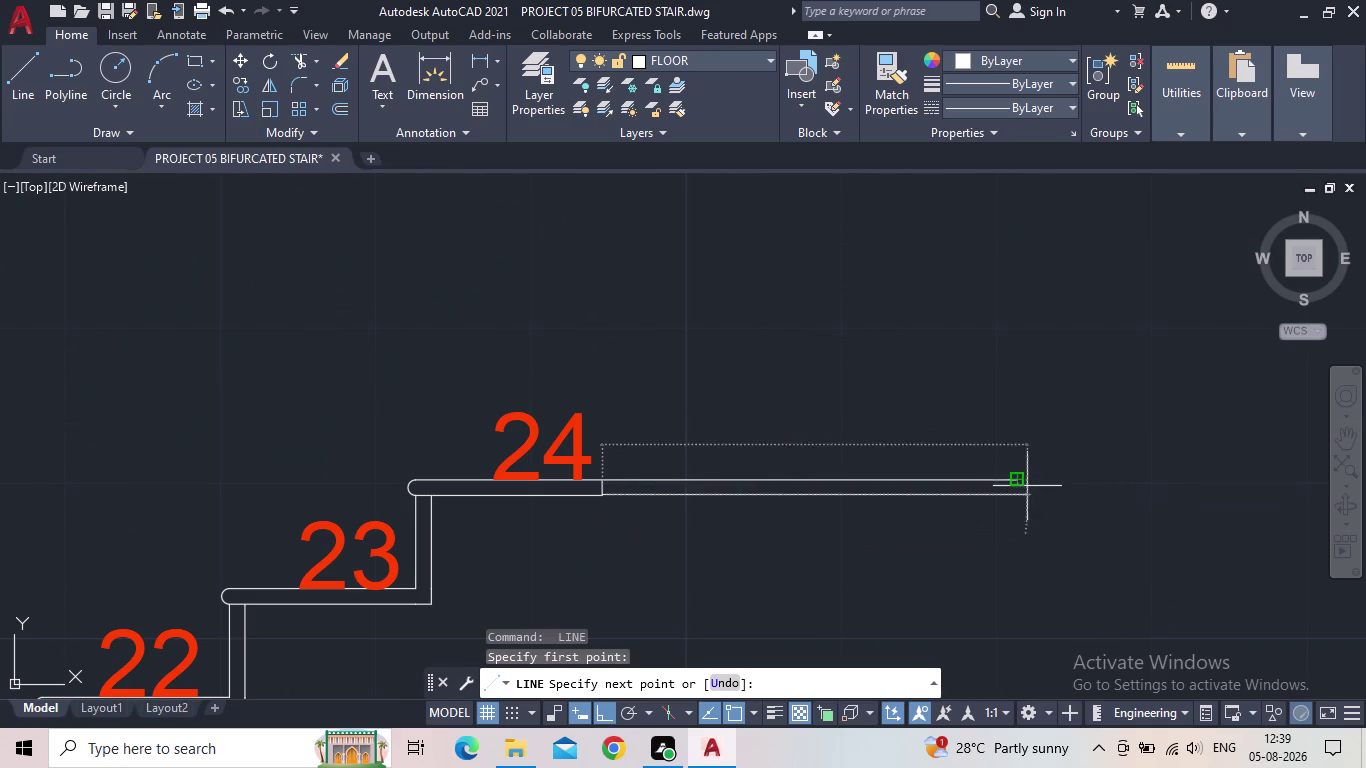
key(Escape)
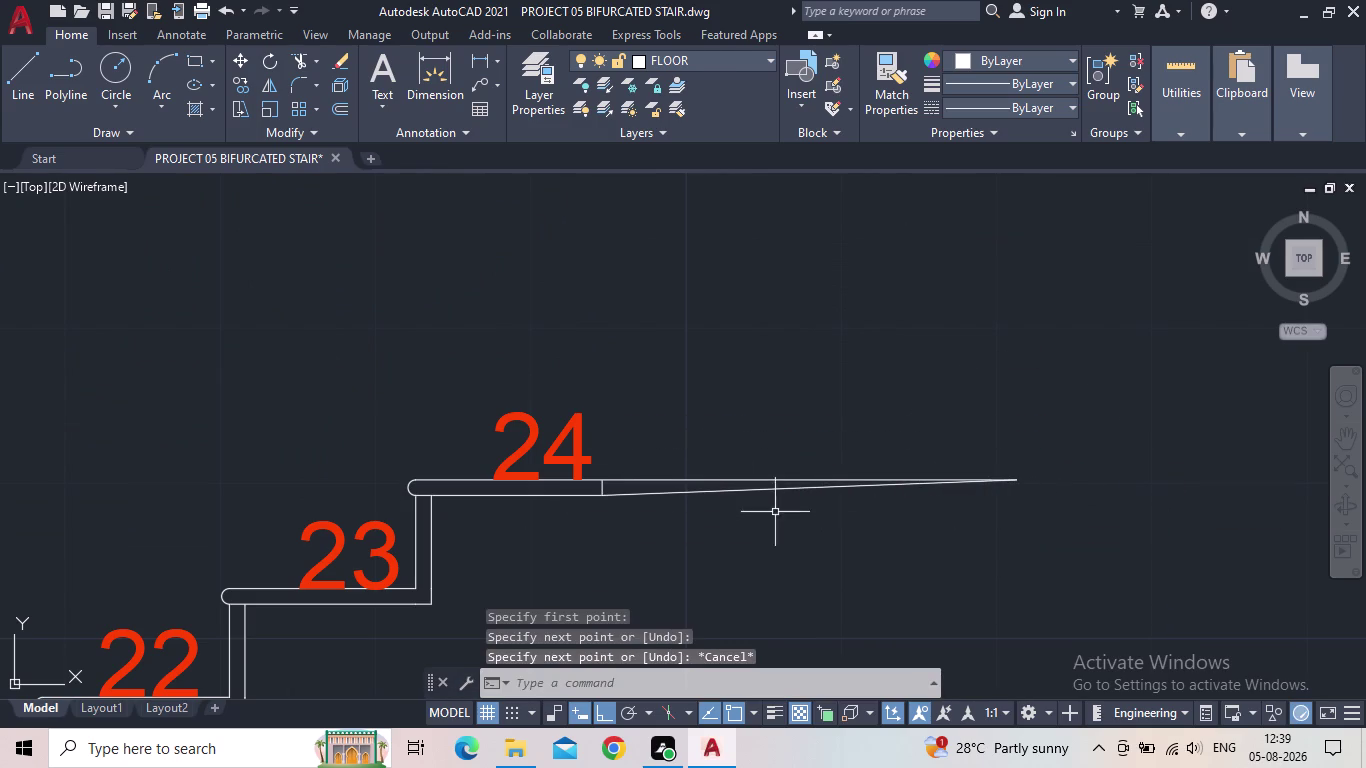
Delete the stray slanted line.
click(745, 490)
key(Delete)
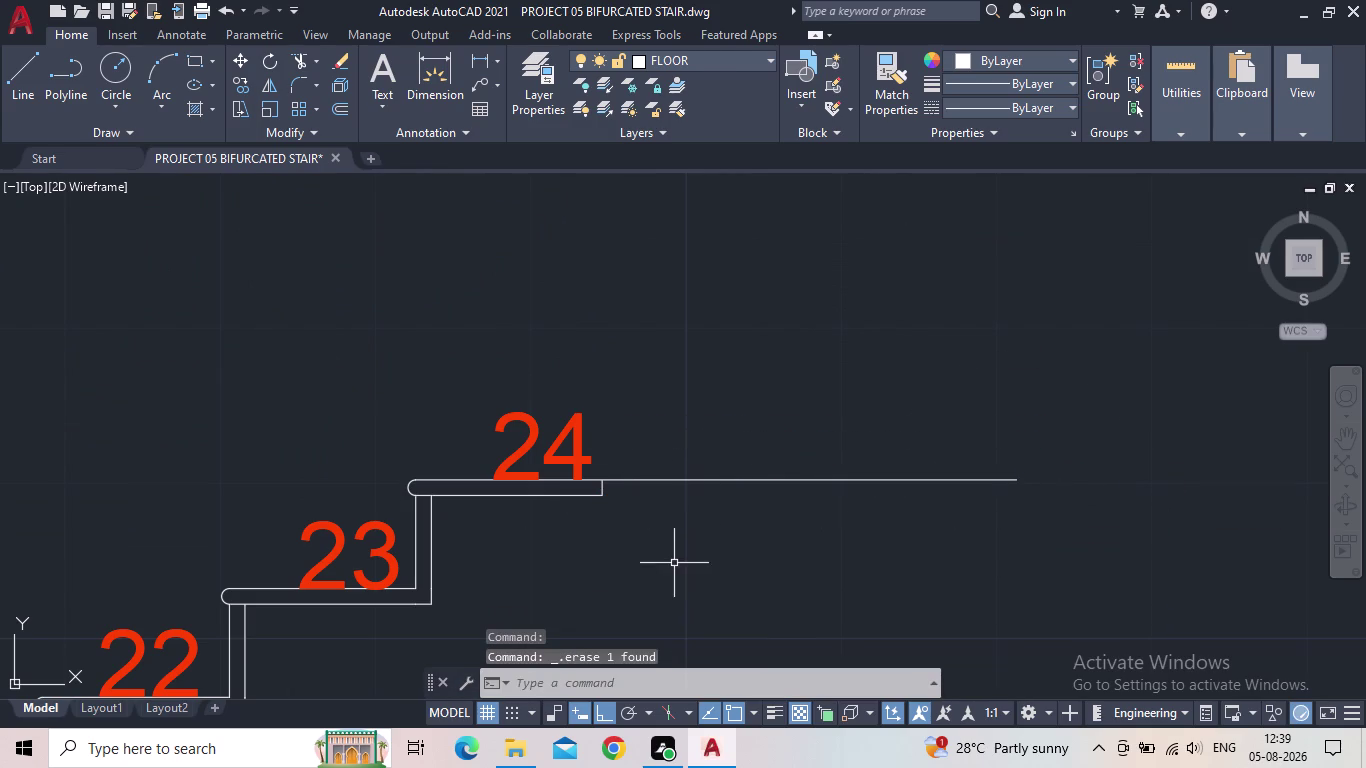
key(space)
key(Escape)
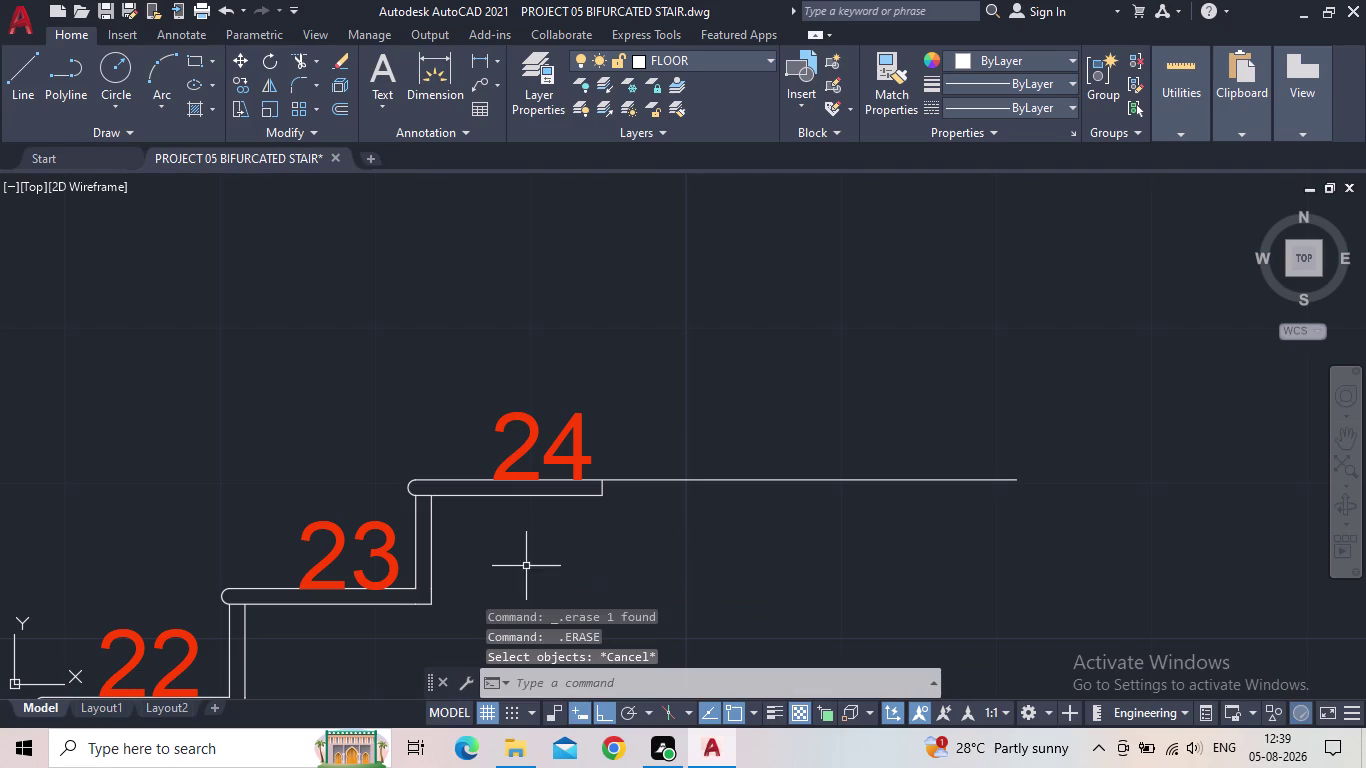
Draw the lower landing line from tread 24 and a vertical end line crossing it.
click(26, 82)
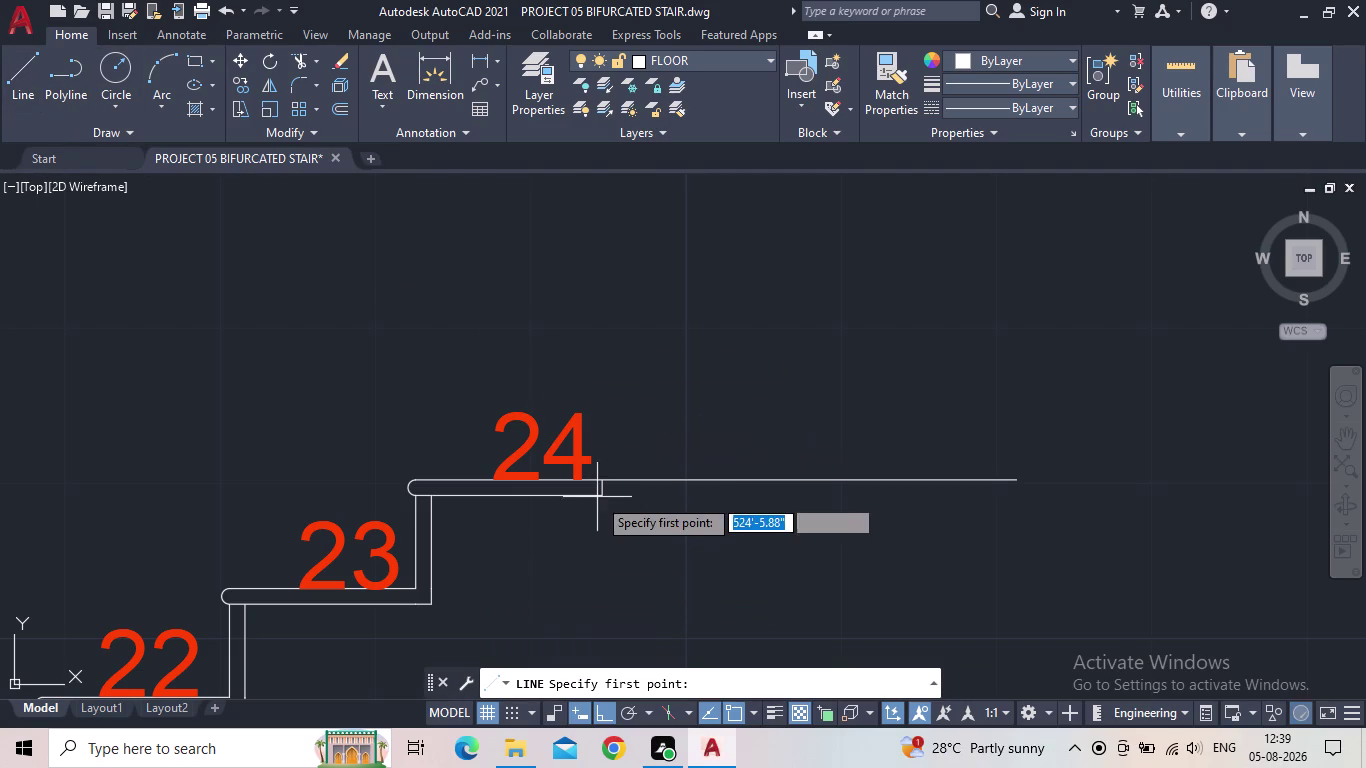
click(600, 498)
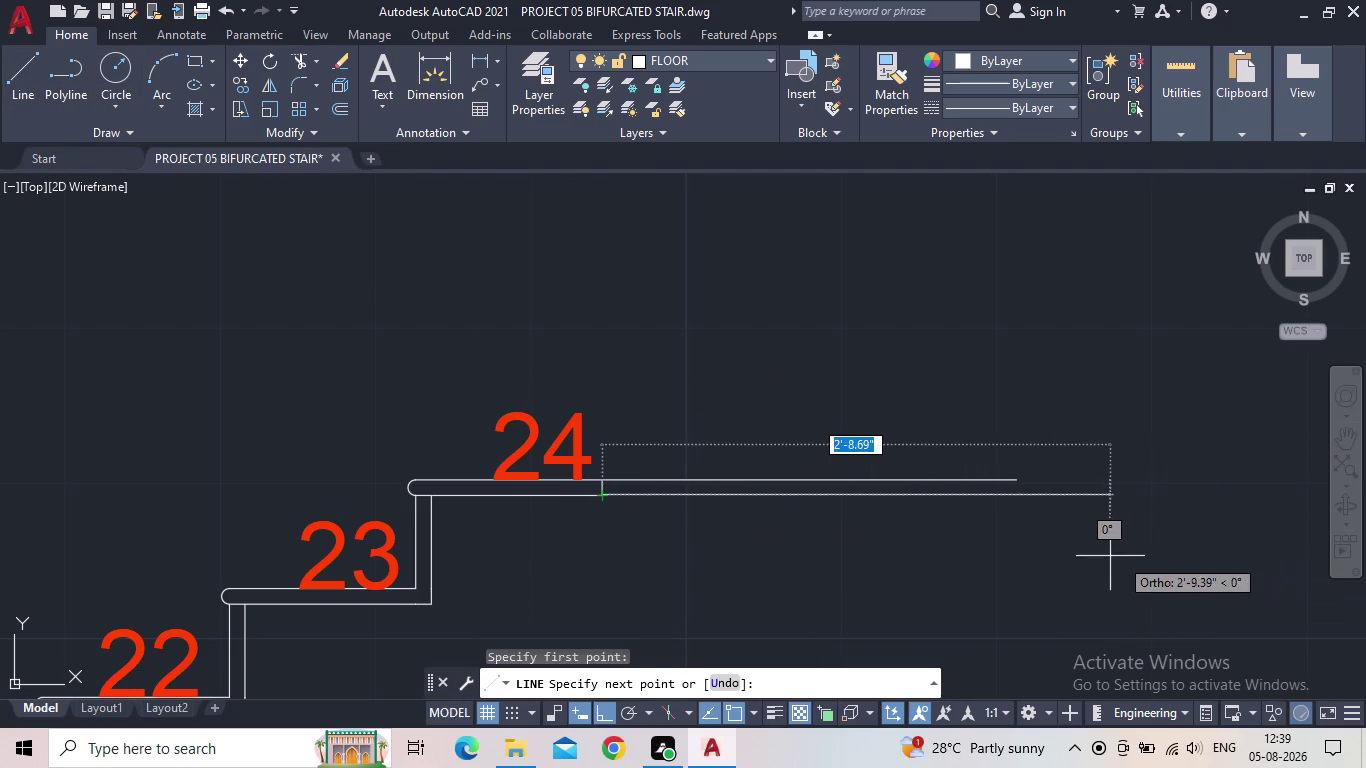
click(1057, 542)
key(Escape)
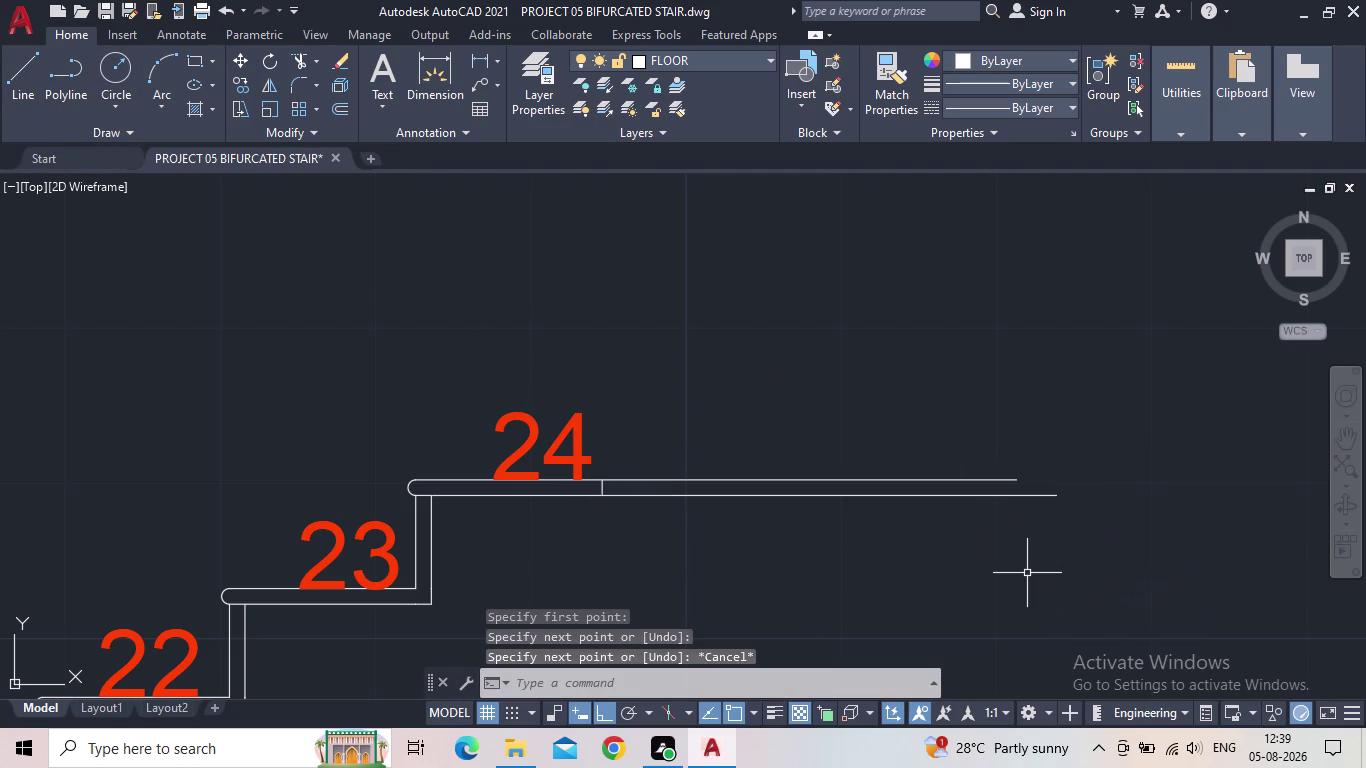
key(l)
key(space)
click(1004, 343)
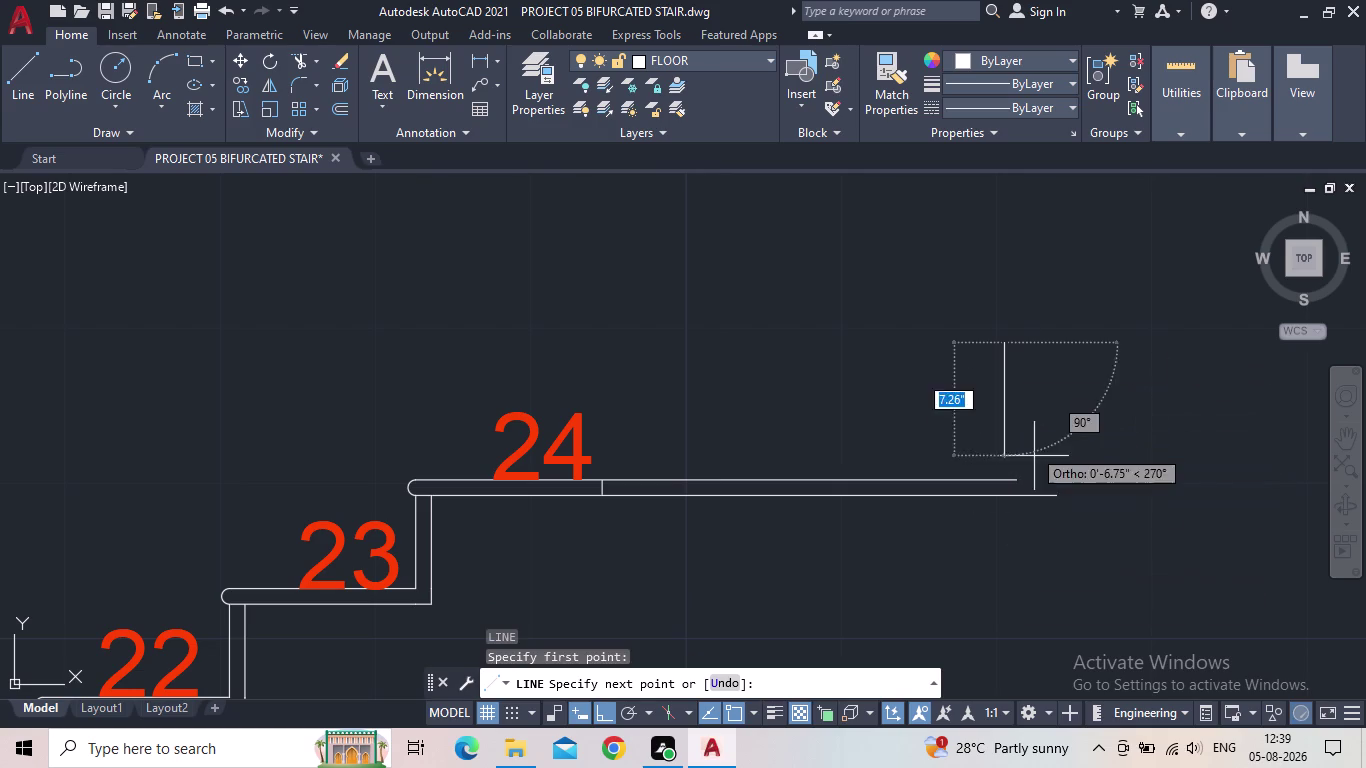
click(1057, 671)
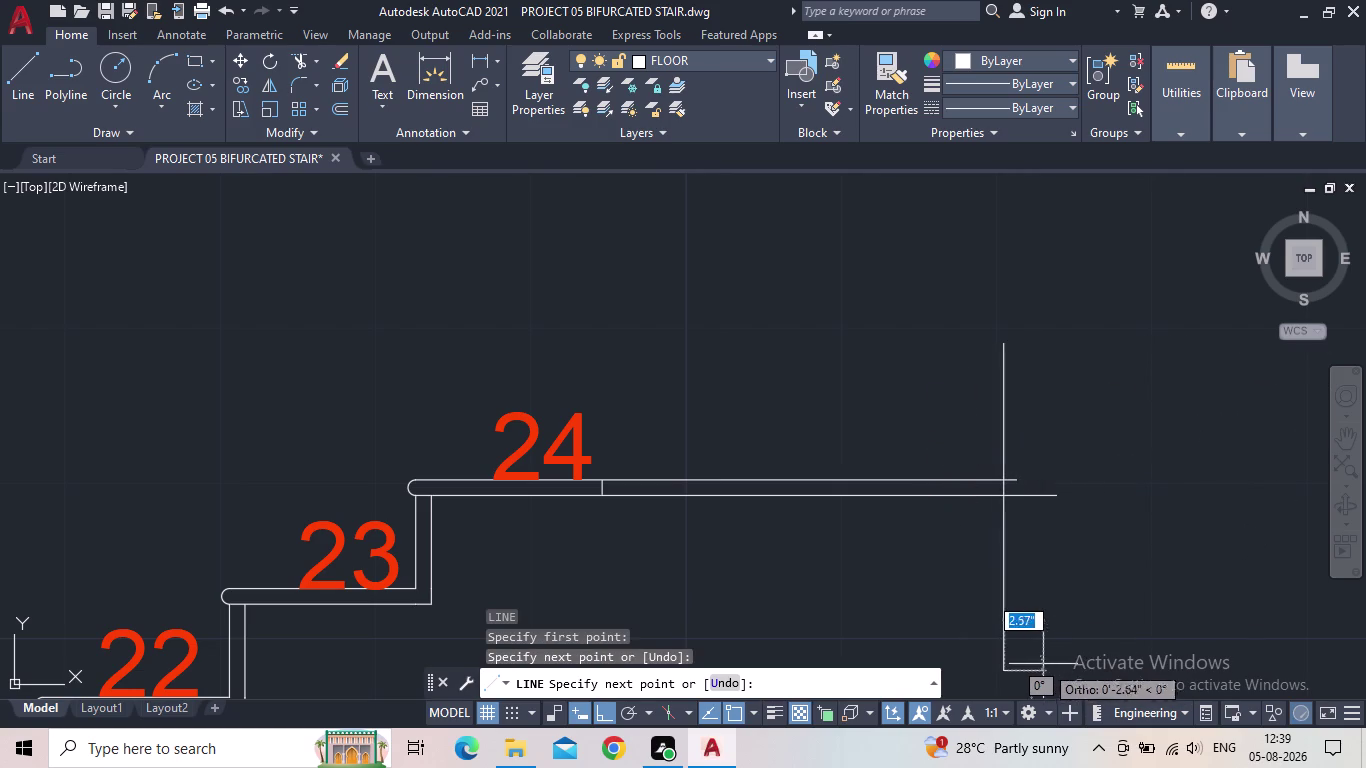
key(Escape)
Start TRIM with TR and fence across the line ends beyond the vertical line.
text(tr)
key(space)
drag(1032, 529, 1033, 498)
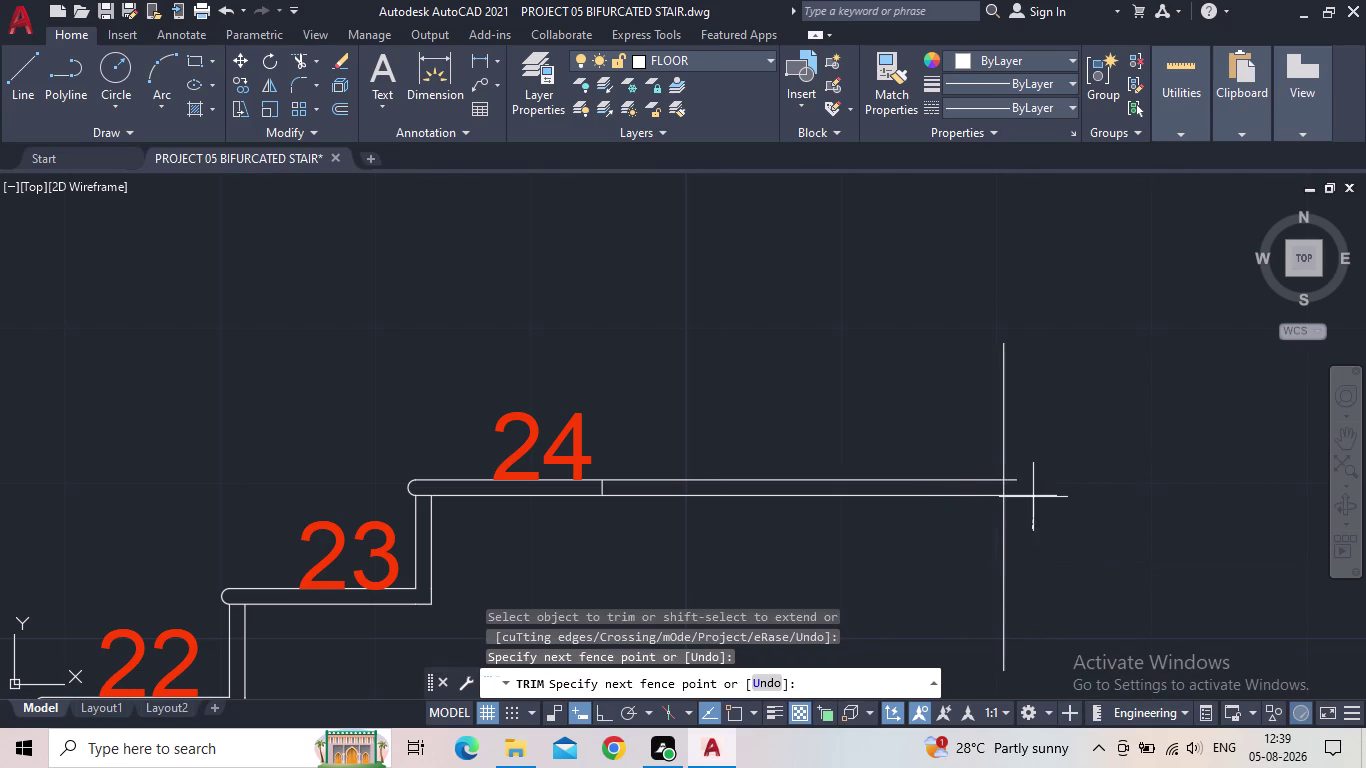
Cut off the landing line overhang past the vertical end line.
drag(1033, 498, 1016, 484)
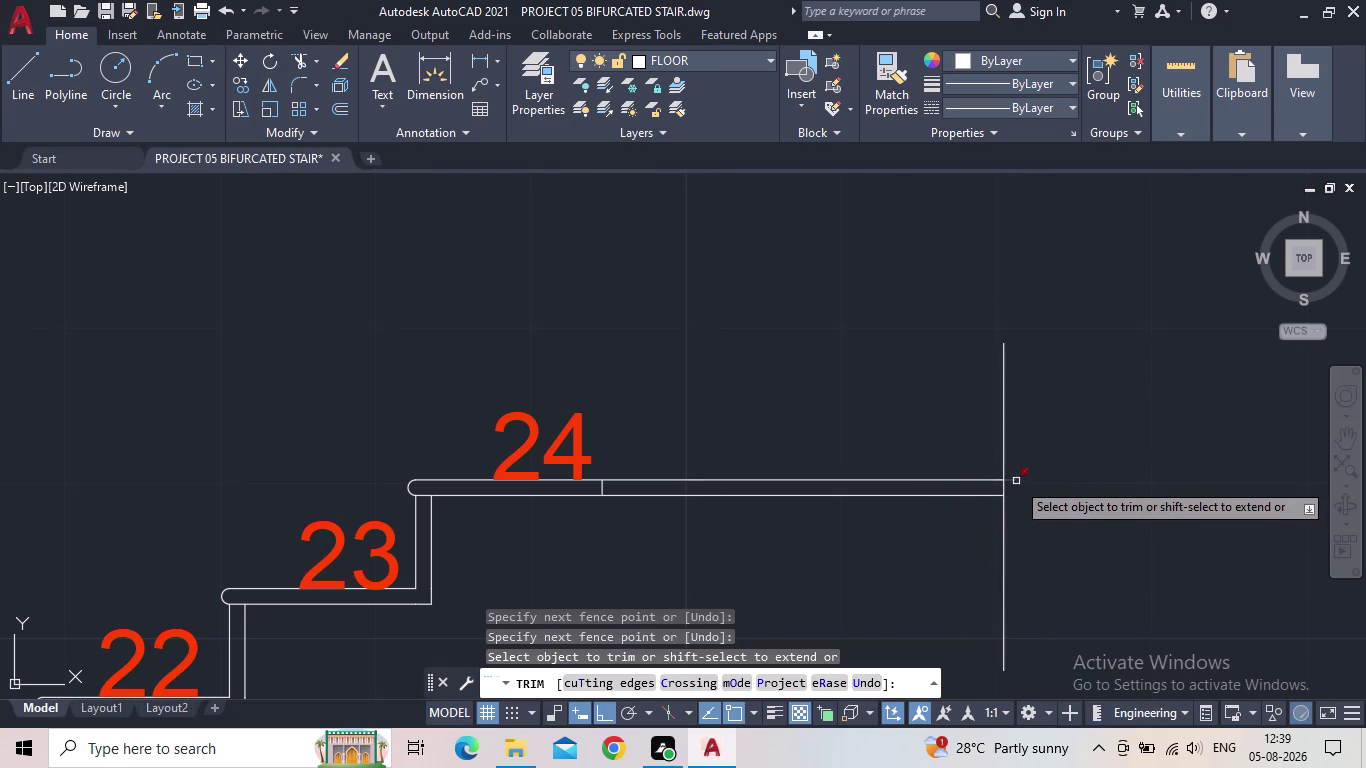
click(1016, 481)
scroll(down, 3)
scroll(down, 3)
middle_click(1069, 530)
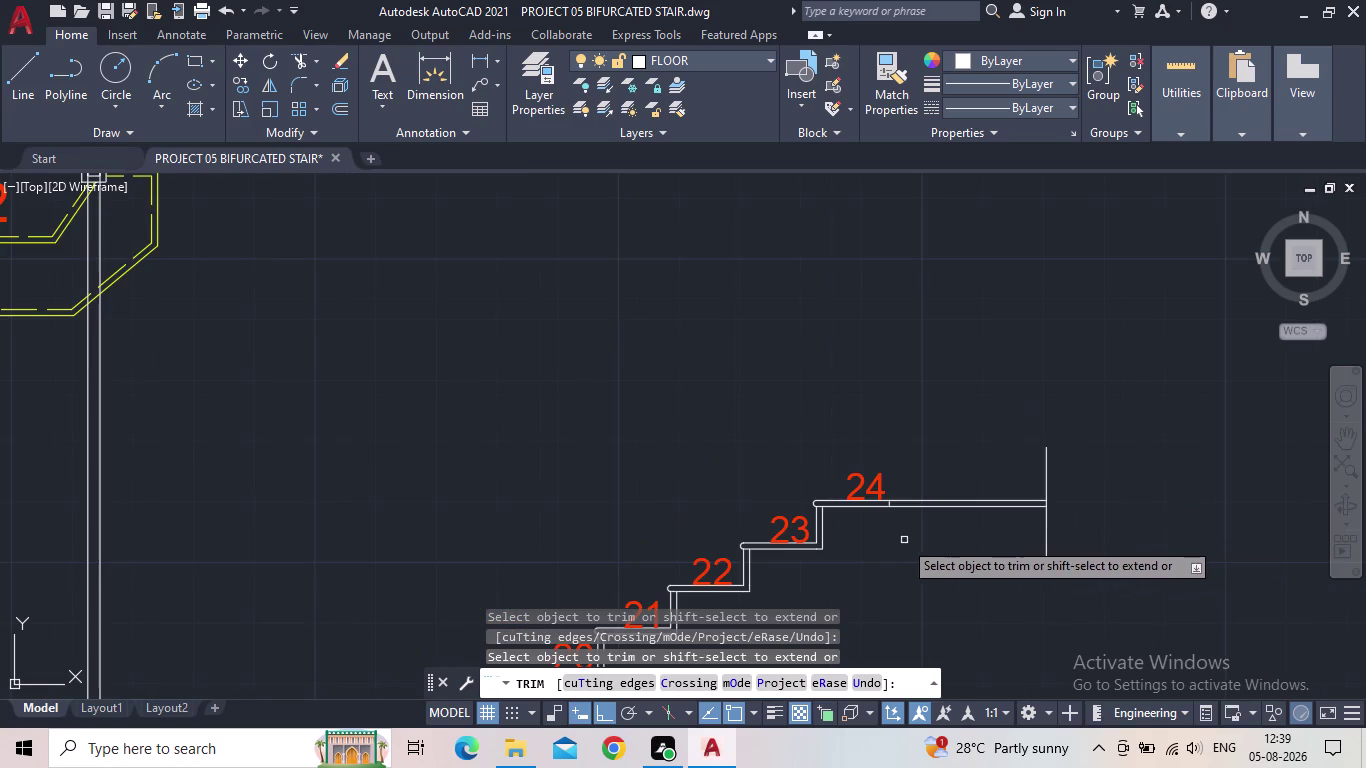
scroll(up, 3)
scroll(up, 3)
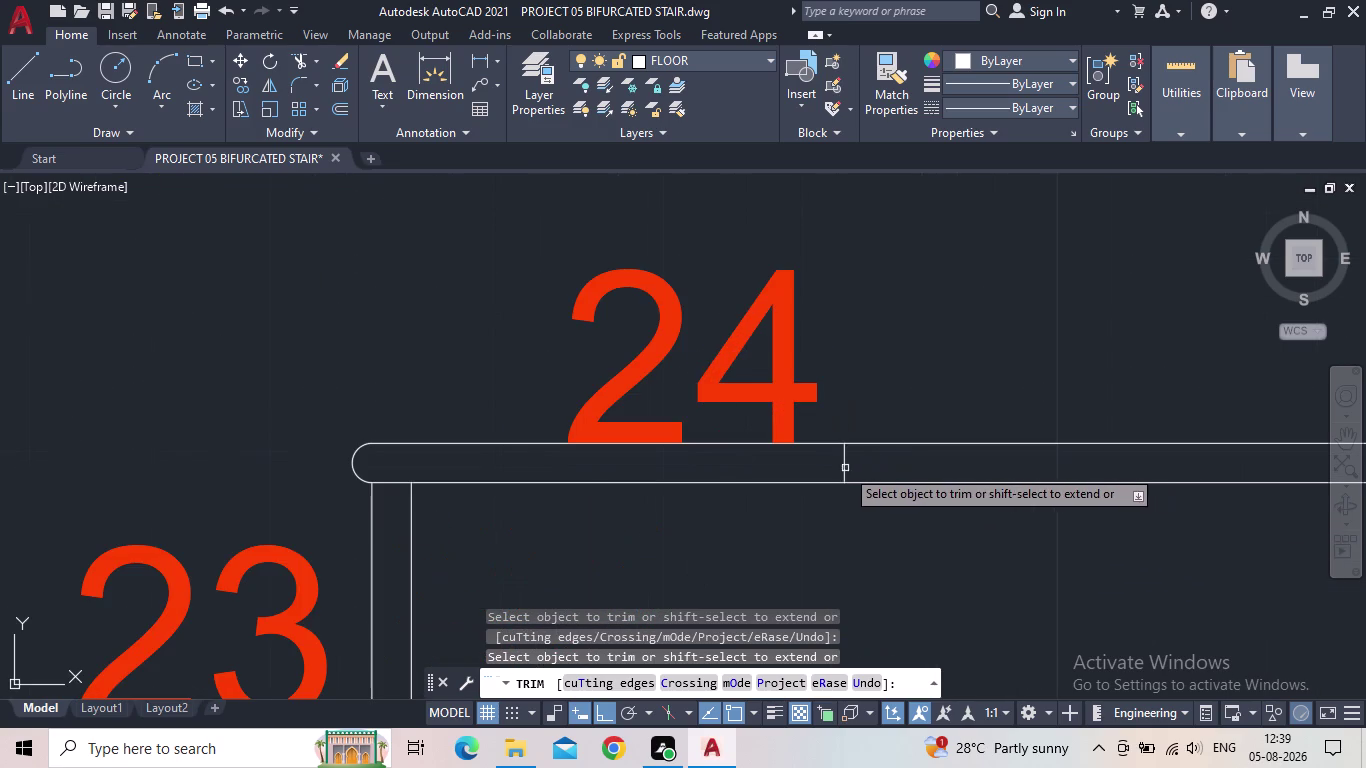
Trim the rail overlap at tread 24, exit TRIM, and save the drawing.
drag(841, 468, 852, 468)
click(853, 468)
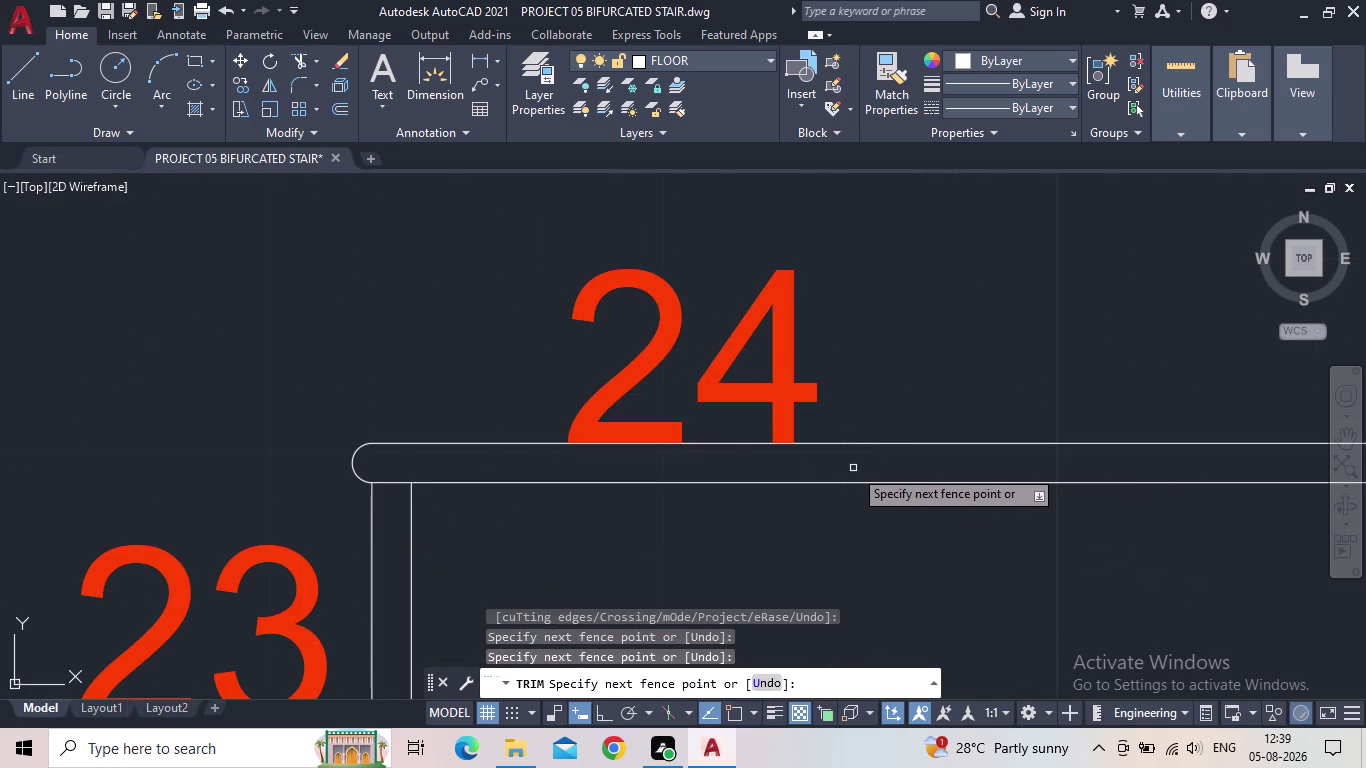
scroll(down, 3)
middle_drag(881, 601, 957, 494)
scroll(down, 3)
scroll(down, 3)
middle_drag(954, 539, 954, 456)
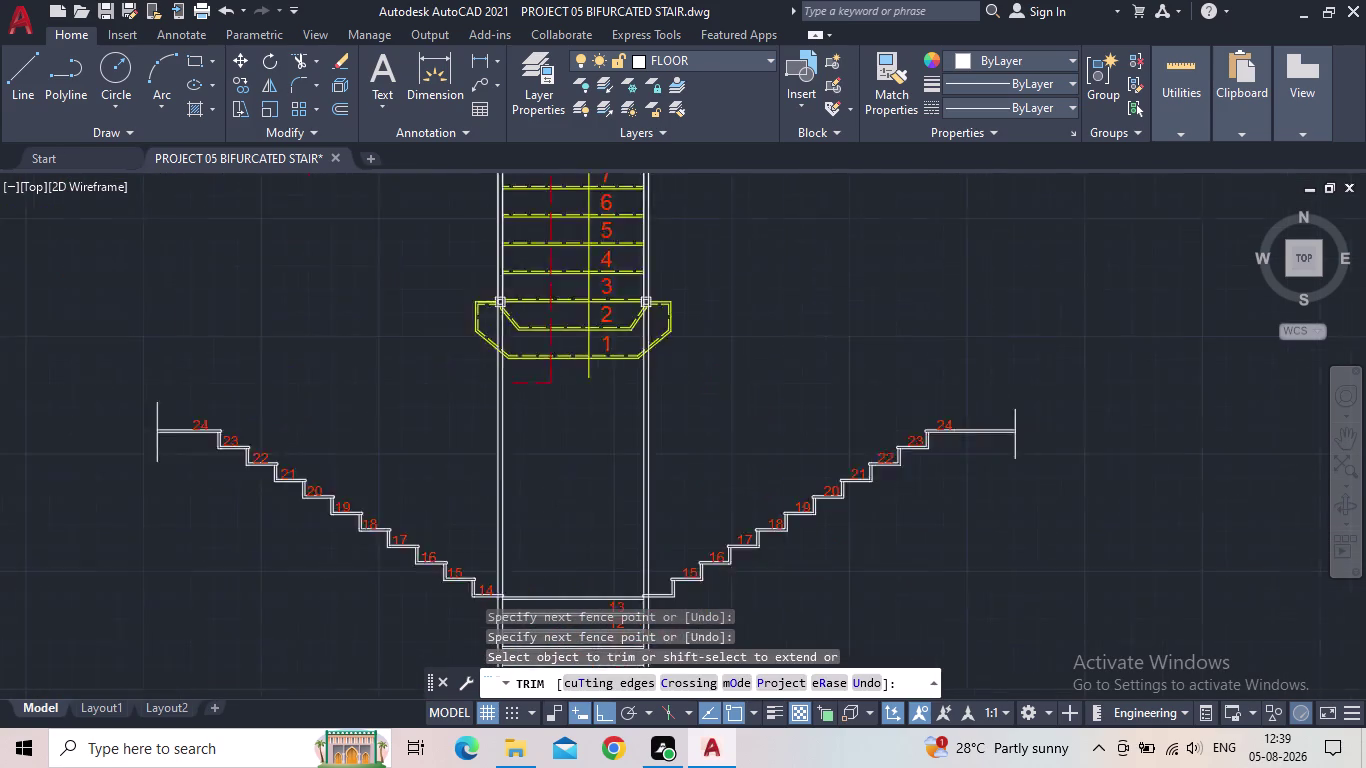
middle_drag(841, 581, 838, 518)
key(Escape)
middle_drag(831, 520, 768, 423)
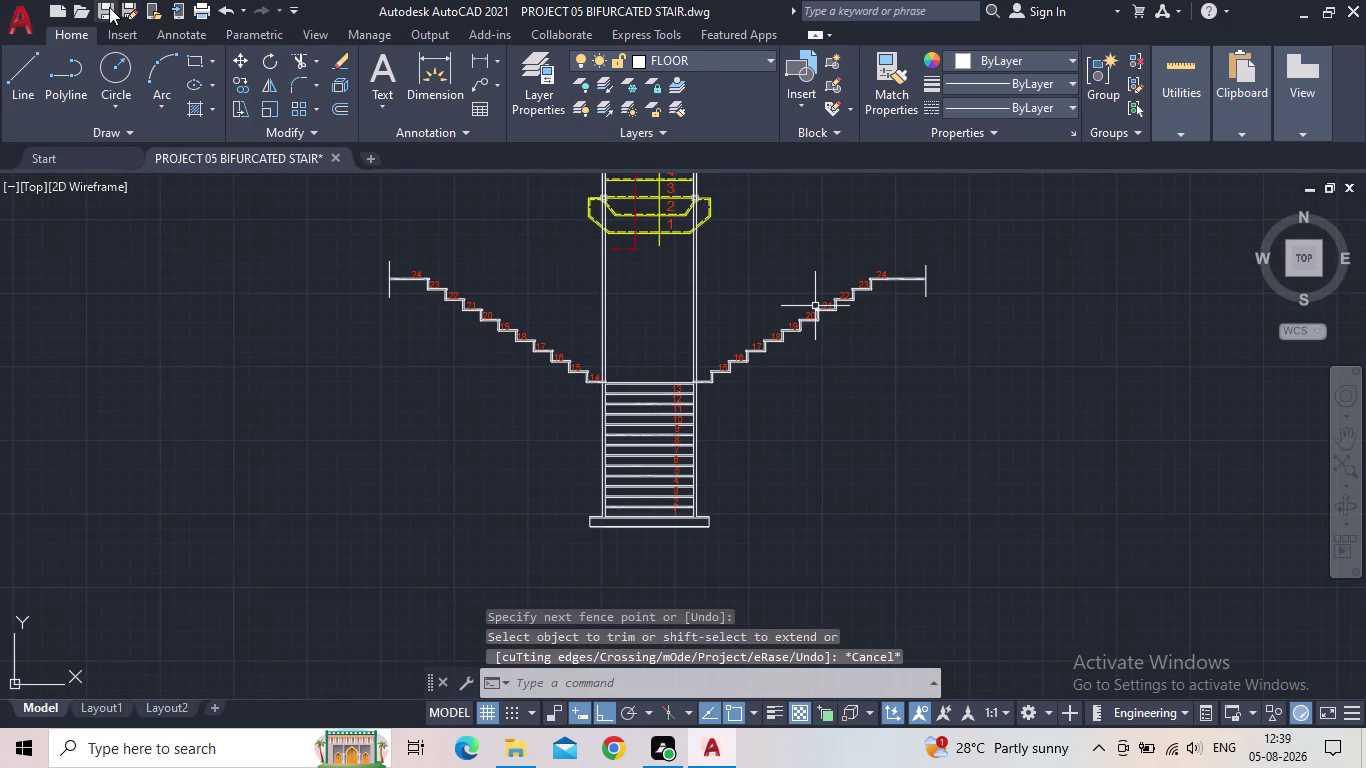
click(109, 7)
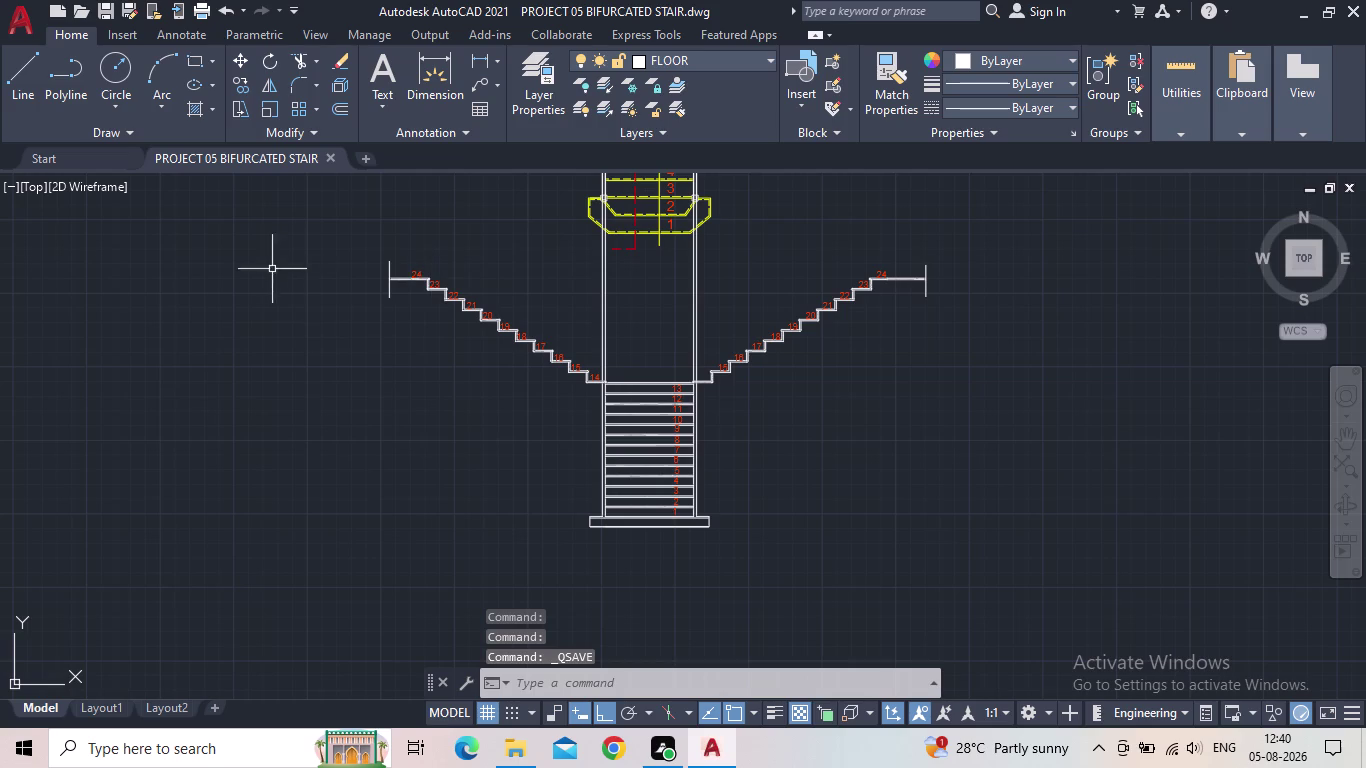
Pan across the left, central and right flights to review the finished stair plan.
scroll(up, 3)
middle_drag(472, 334, 179, 284)
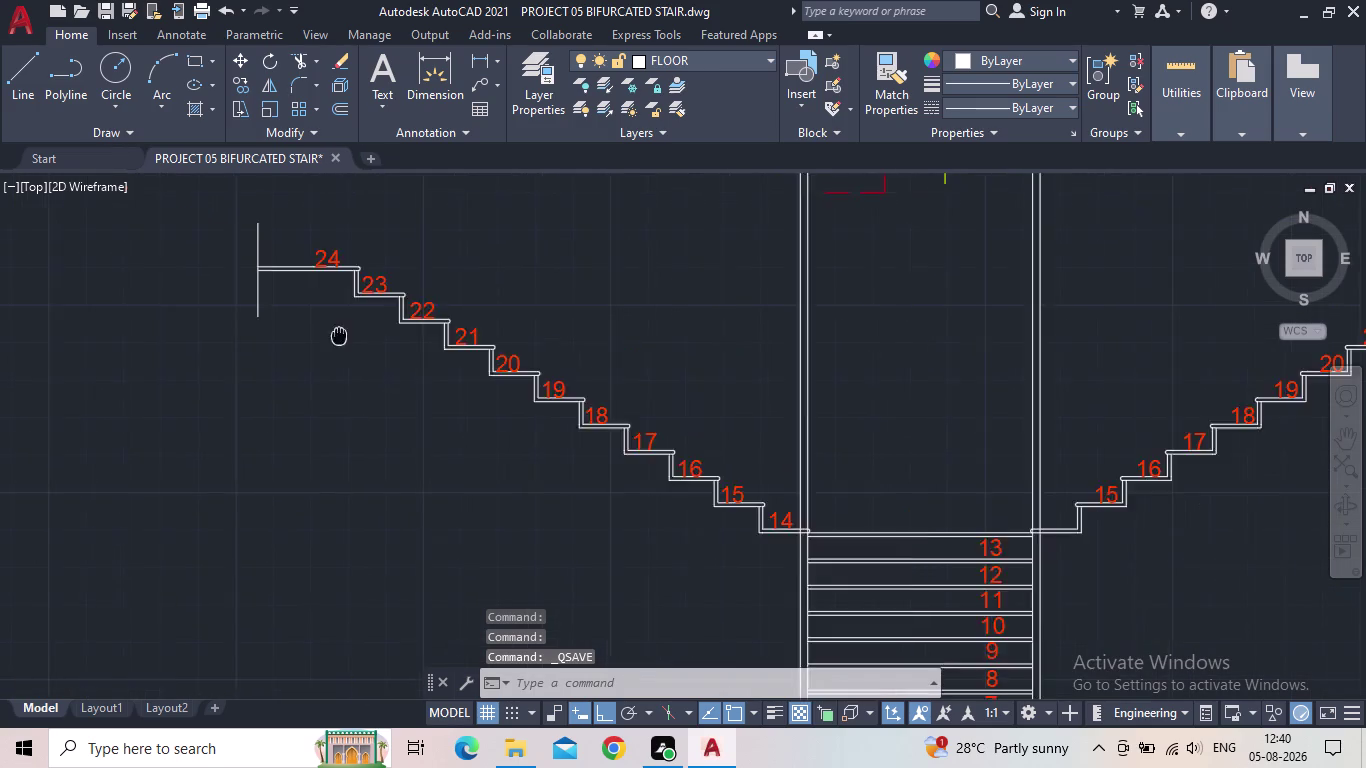
middle_drag(179, 284, 162, 274)
scroll(down, 3)
middle_drag(231, 320, 240, 283)
scroll(up, 3)
middle_drag(634, 381, 702, 387)
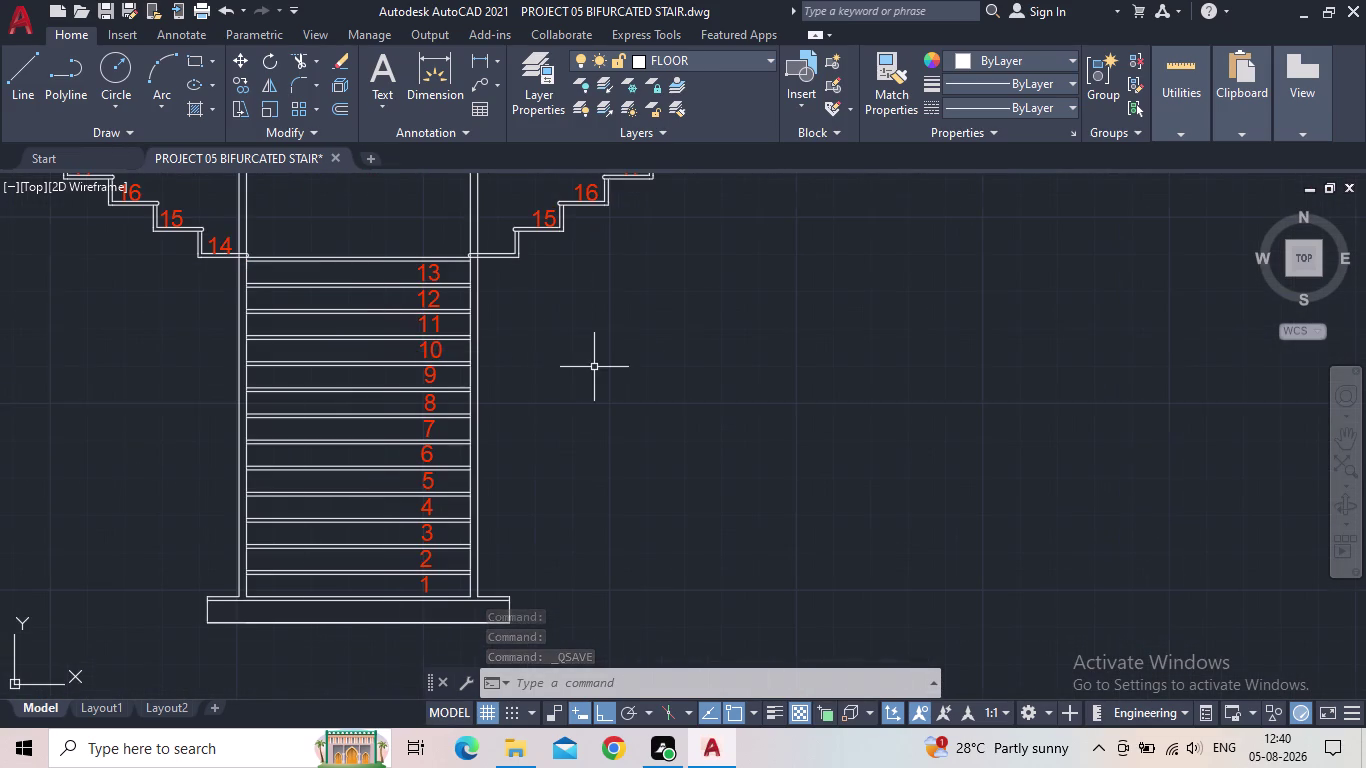
middle_drag(702, 387, 805, 395)
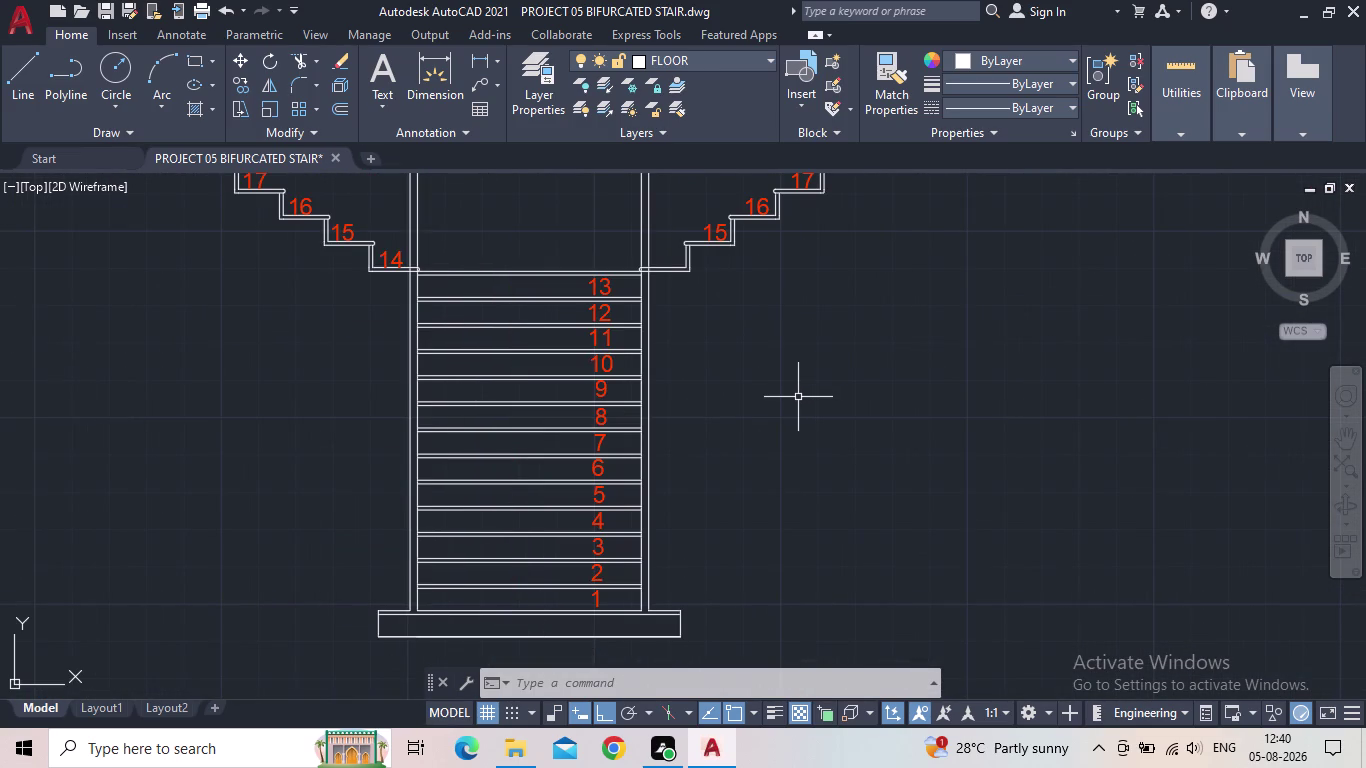
middle_drag(809, 420, 843, 486)
scroll(down, 3)
middle_drag(832, 472, 683, 430)
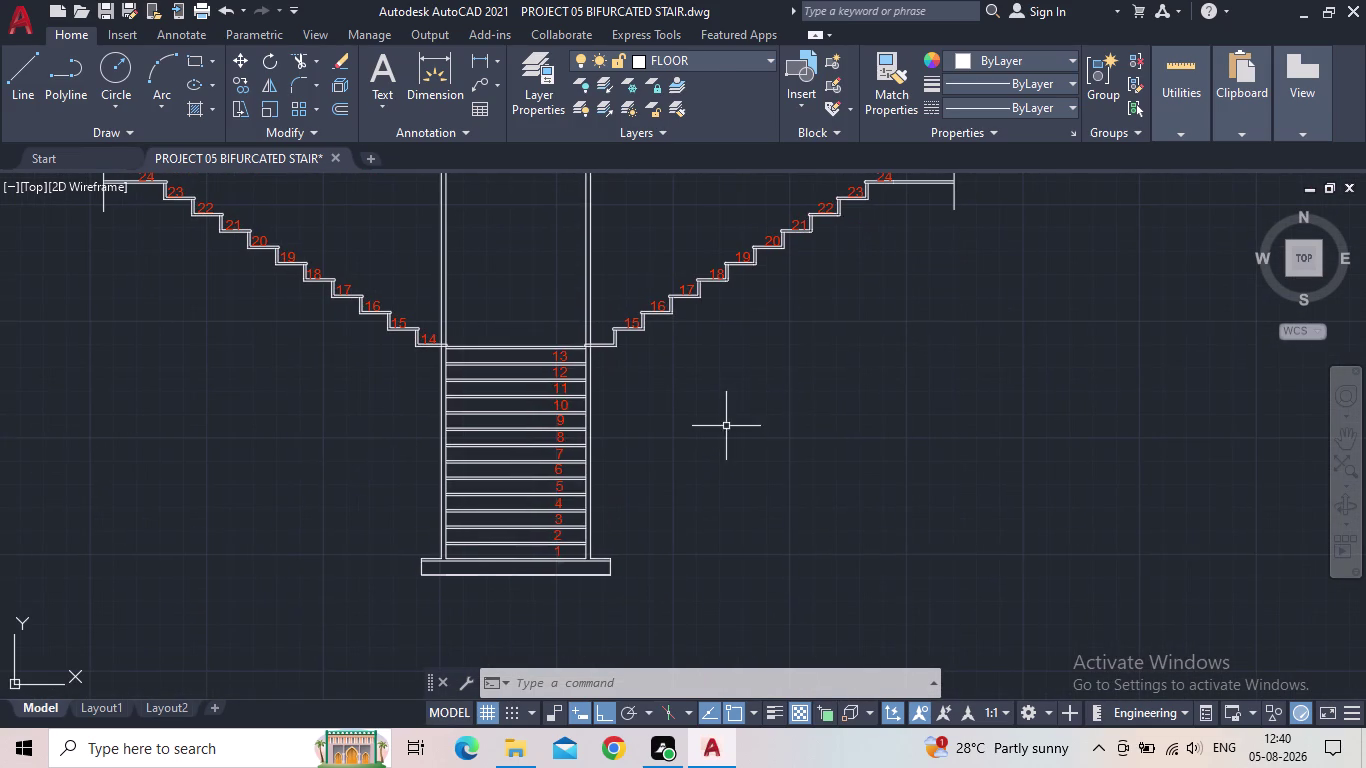
Draw a 1-inch by 3-foot baluster bar rectangle to the right of the stair.
click(193, 68)
drag(776, 401, 794, 408)
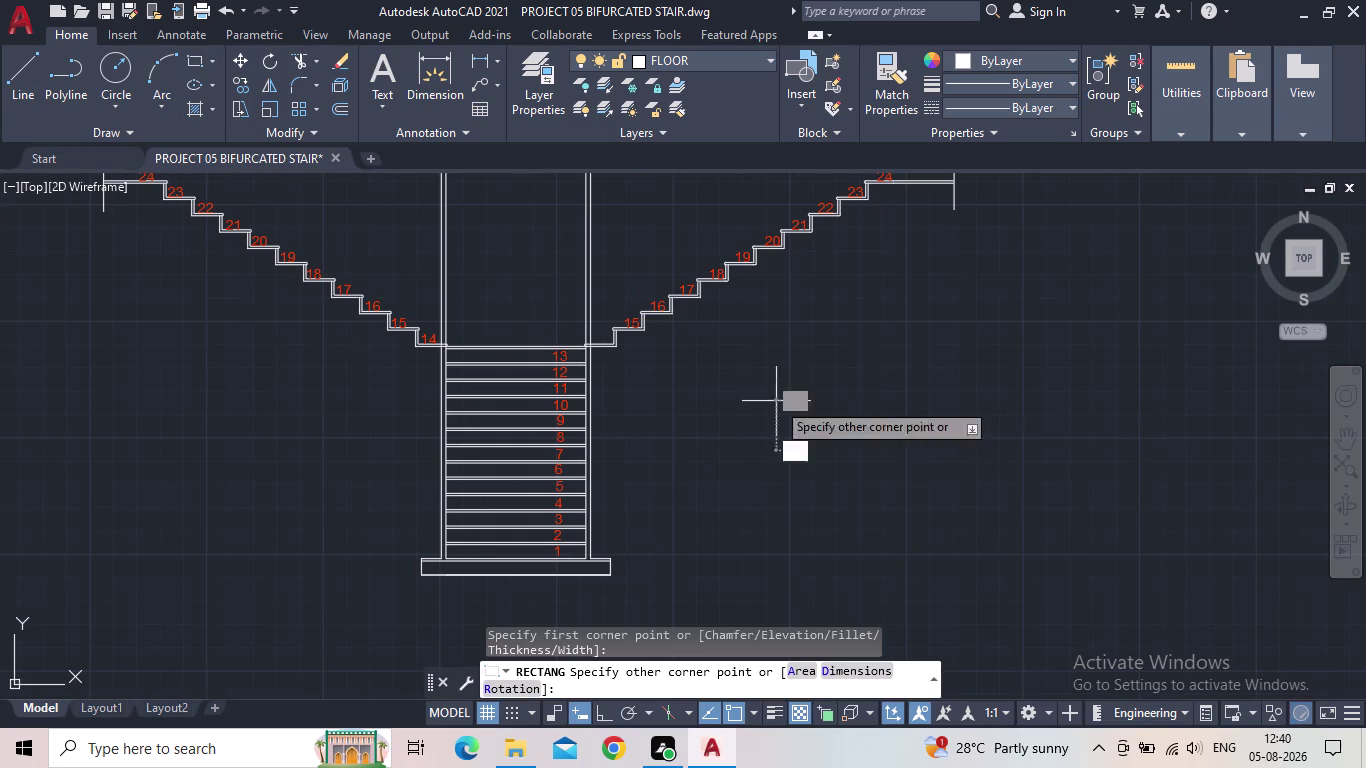
key(d)
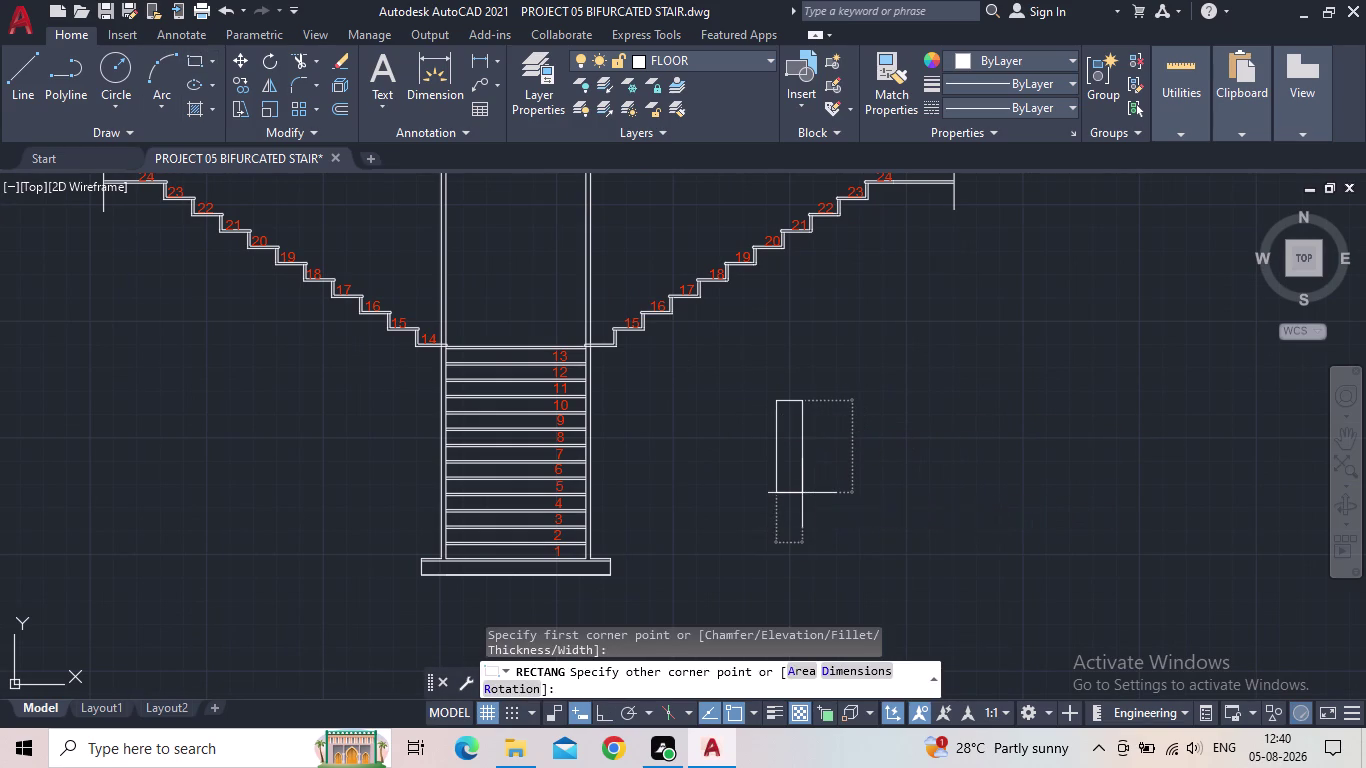
key(Return)
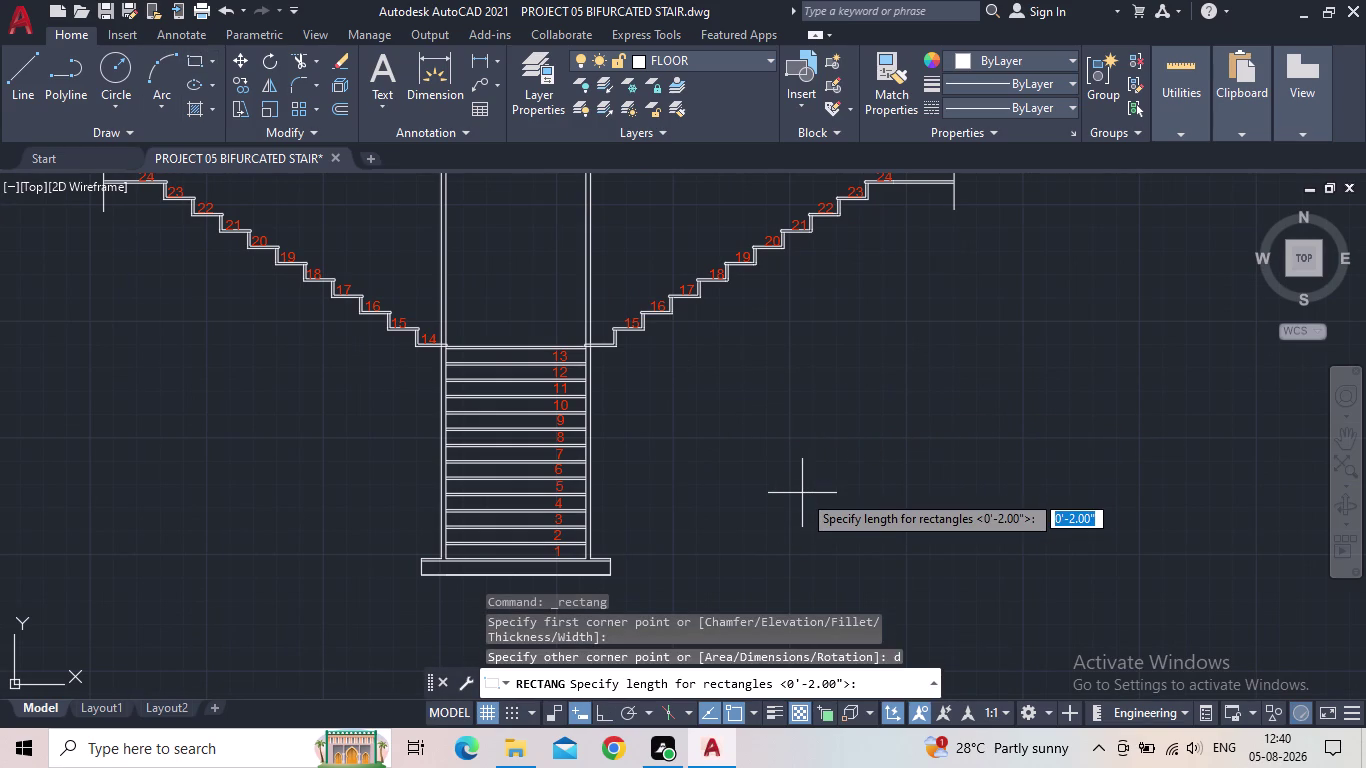
text(1)
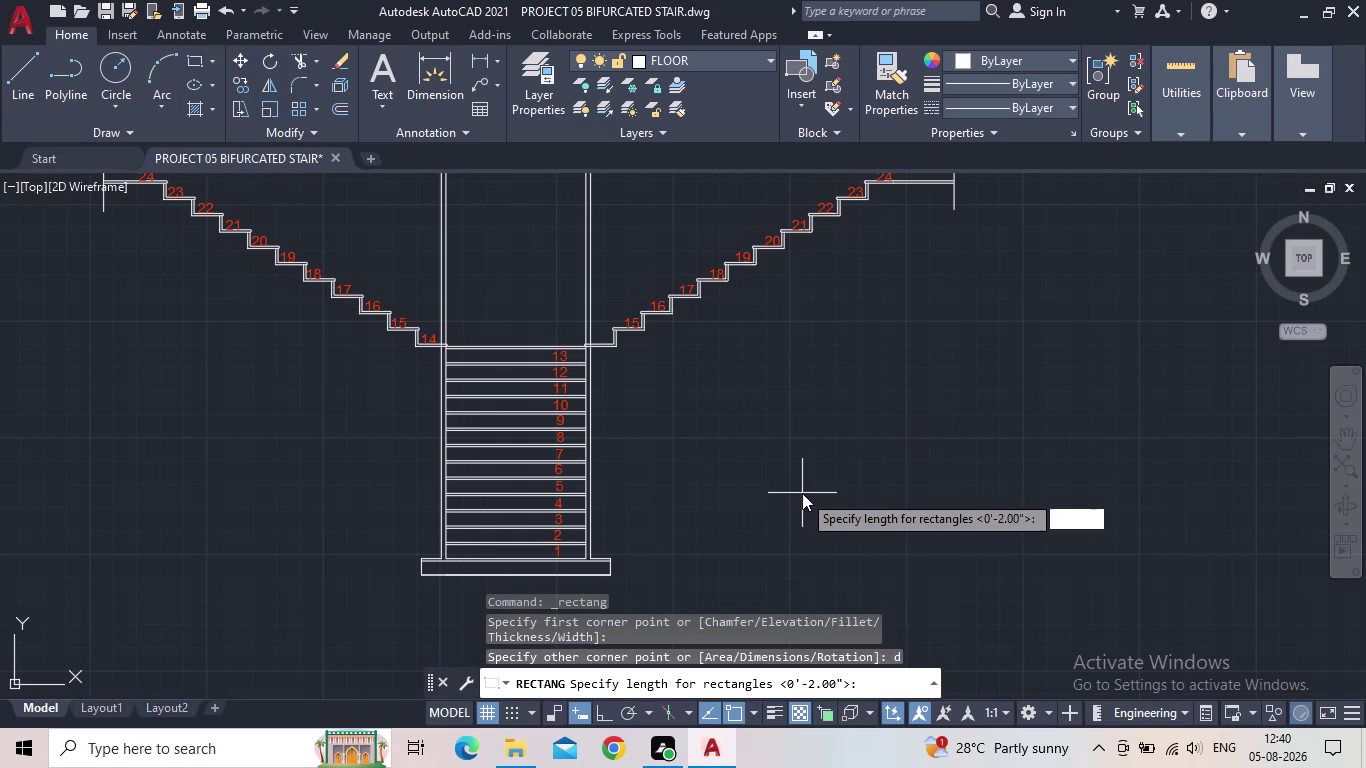
text(")
key(Return)
text(3)
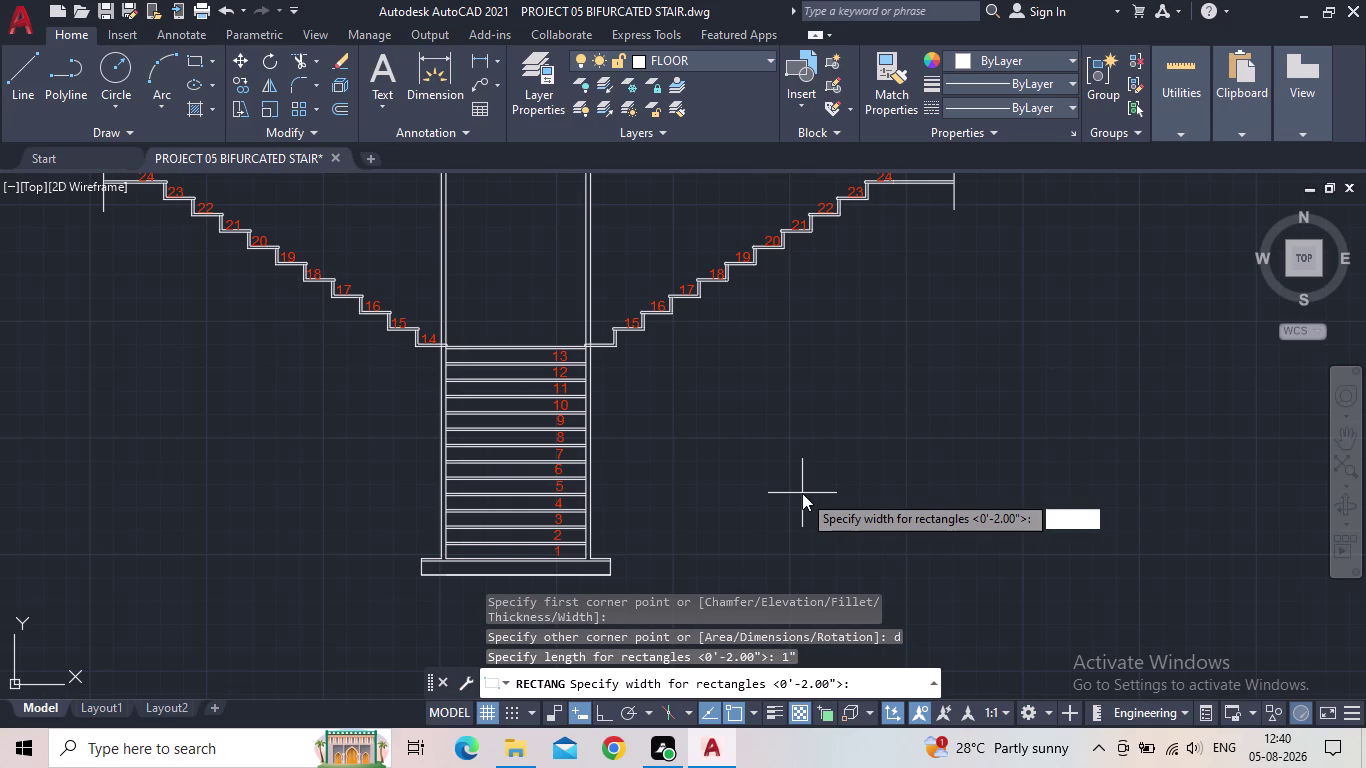
text(')
key(Return)
click(829, 490)
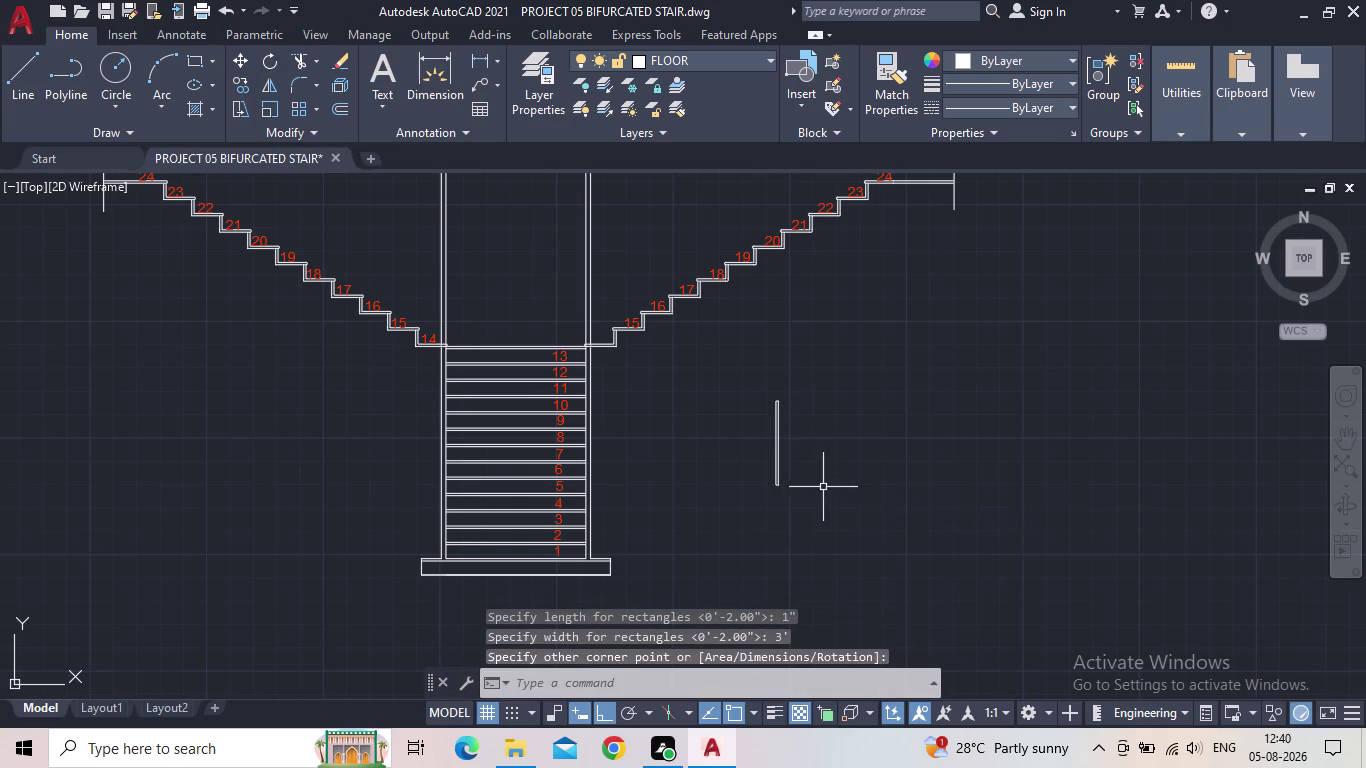
scroll(up, 3)
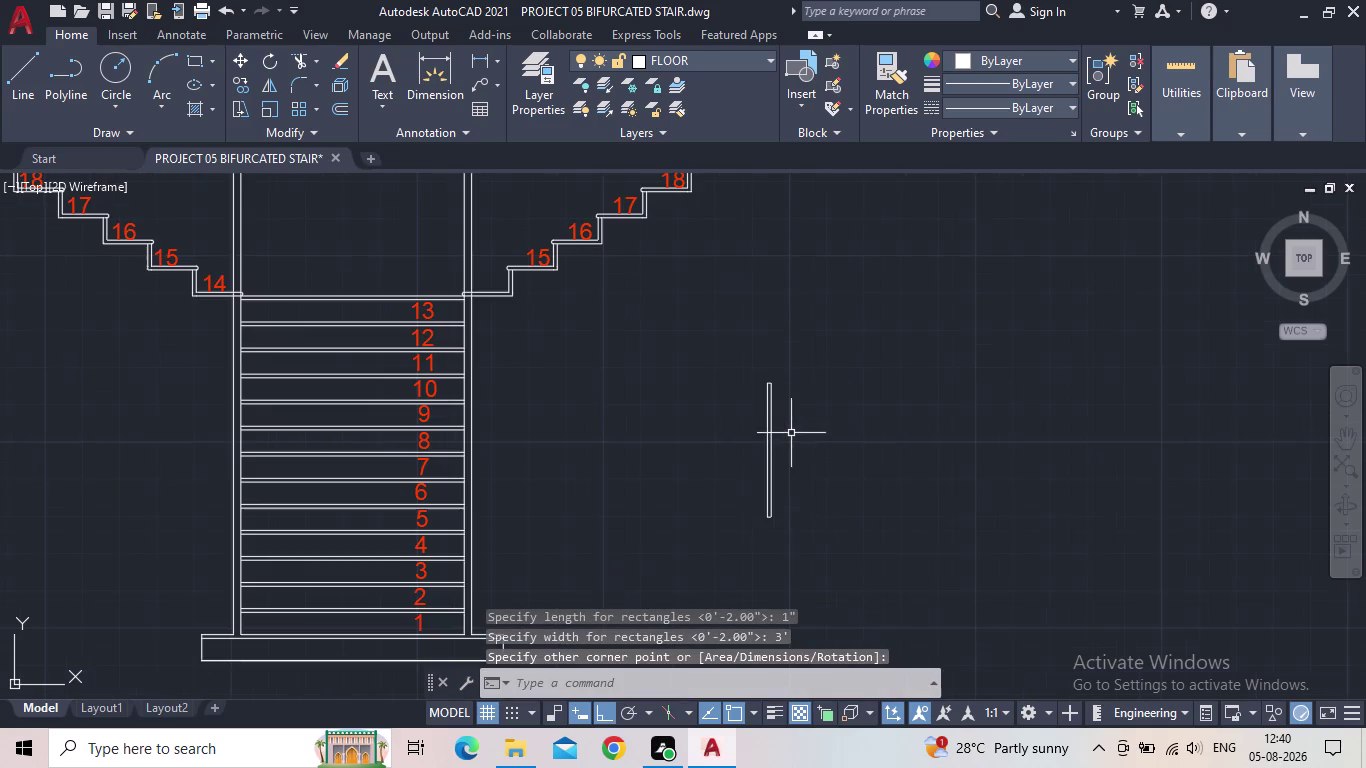
middle_drag(875, 442, 836, 438)
scroll(down, 3)
middle_drag(160, 498, 496, 515)
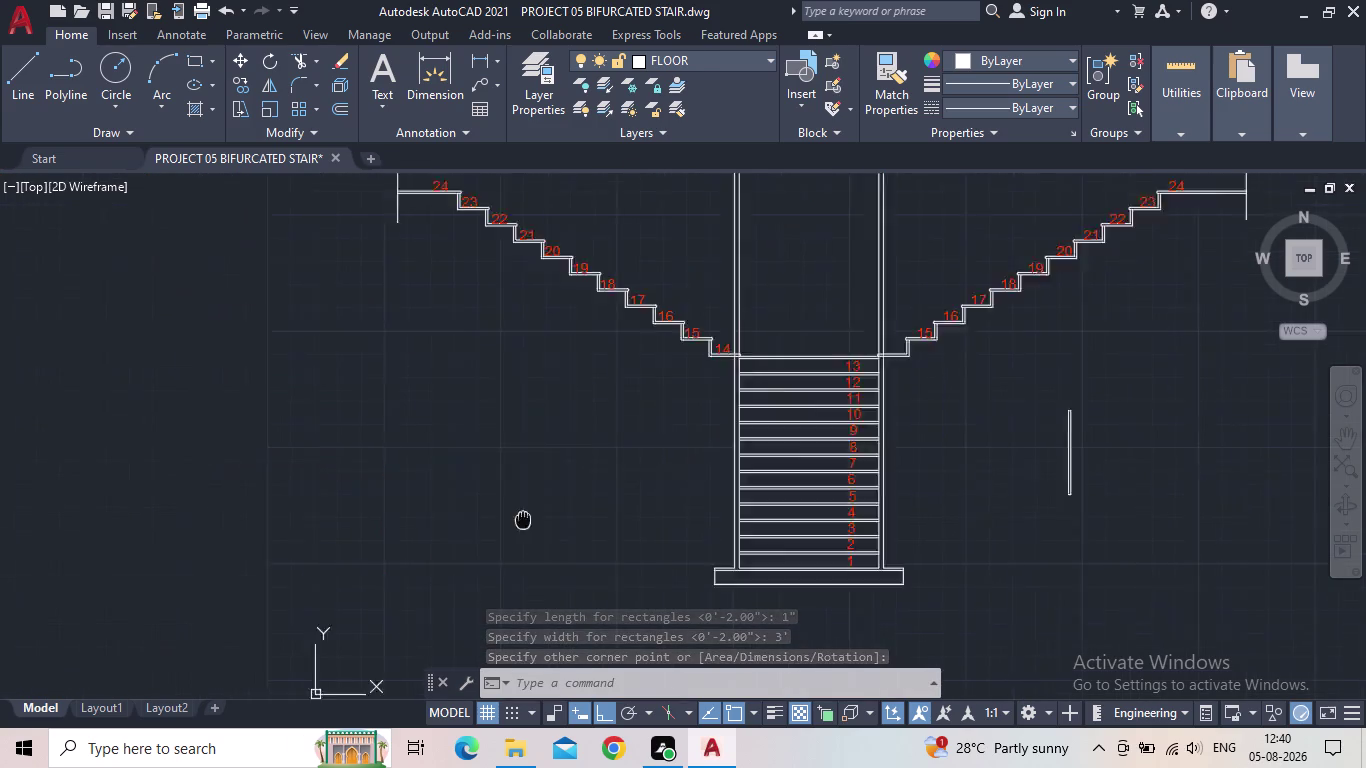
middle_drag(496, 515, 546, 526)
Draw a 3-inch by 3-foot handrail post rectangle to the left of the stair.
click(192, 57)
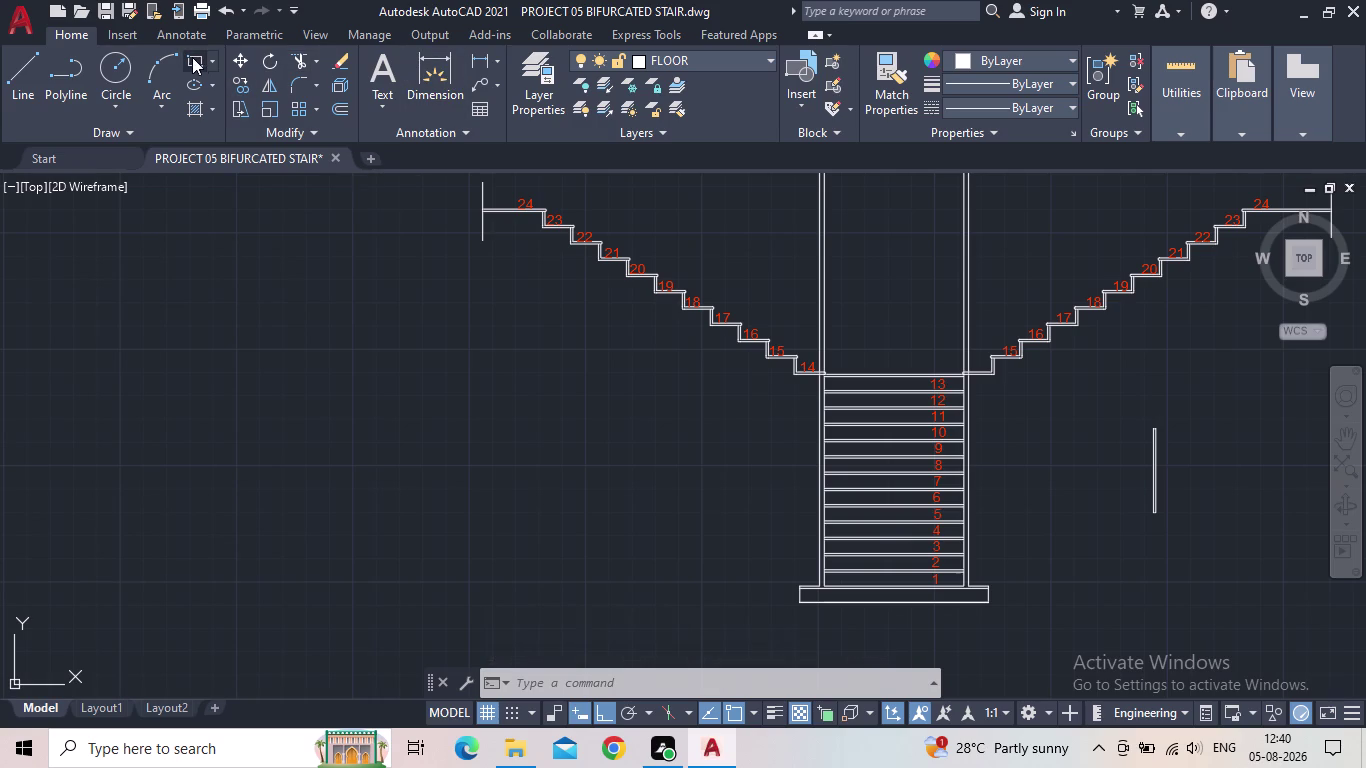
drag(537, 419, 553, 432)
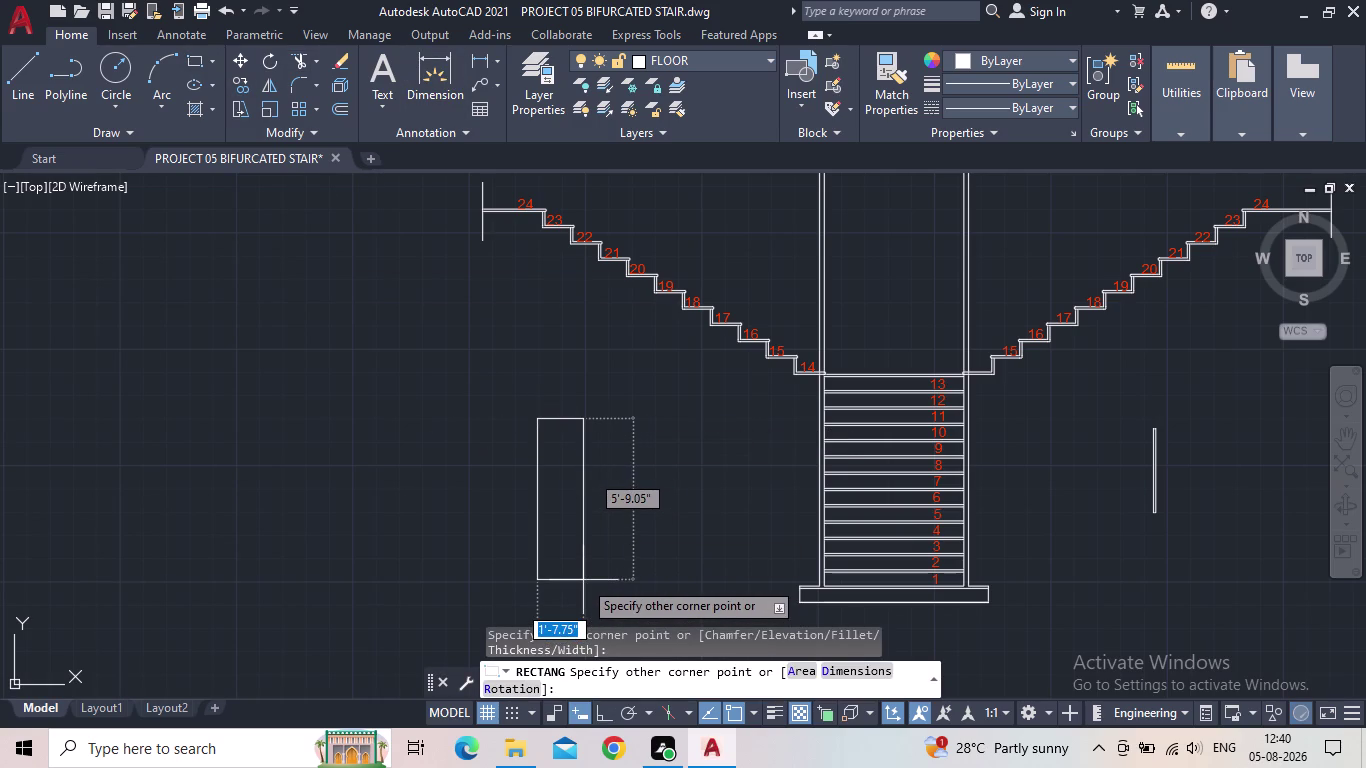
key(d)
key(Return)
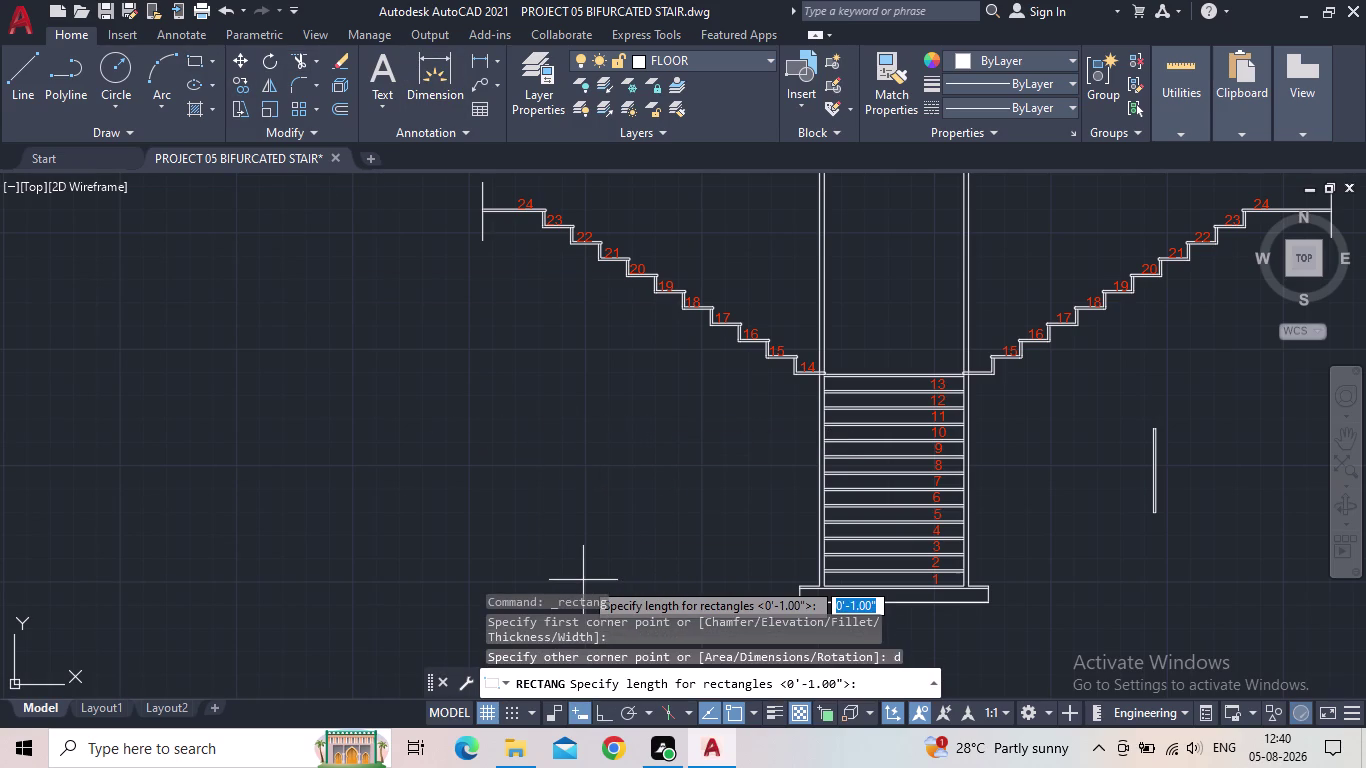
text(3)
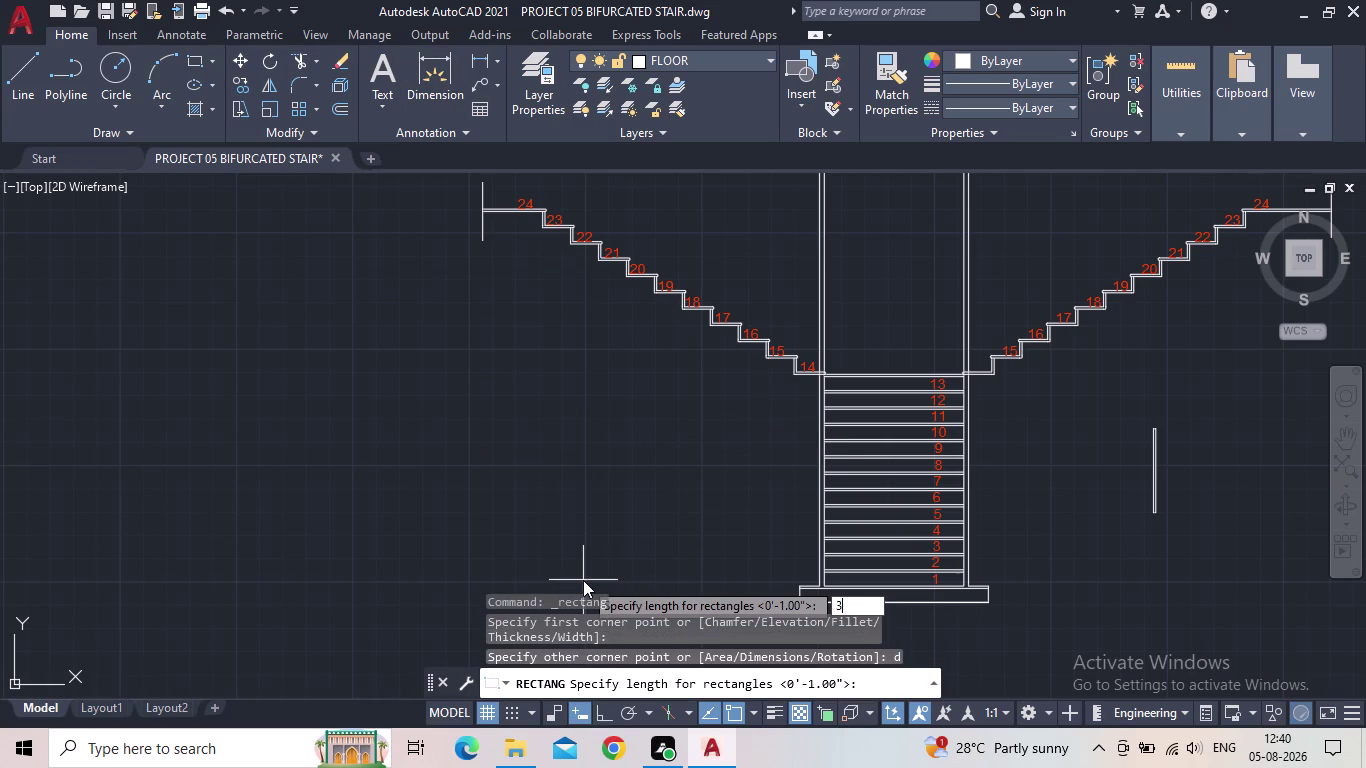
text(")
key(Return)
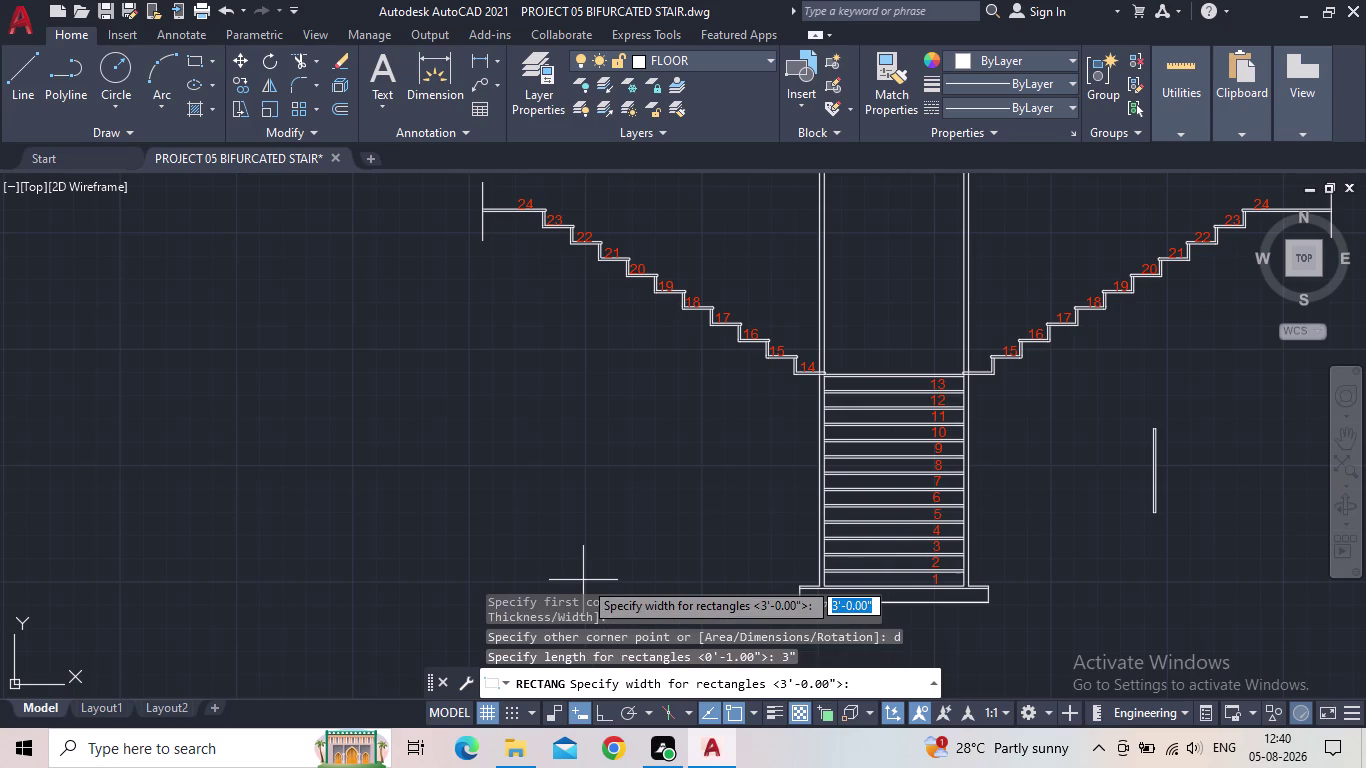
text(3')
key(Return)
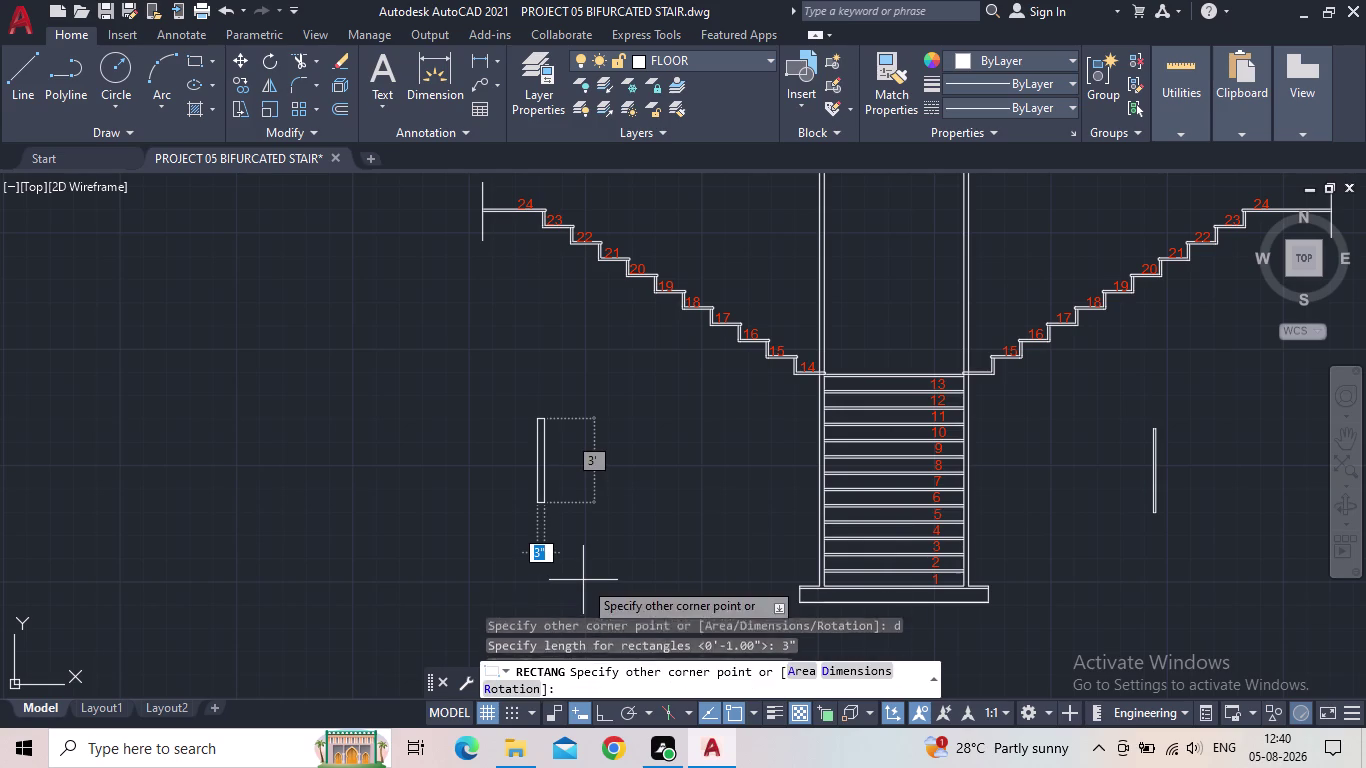
click(595, 563)
scroll(up, 3)
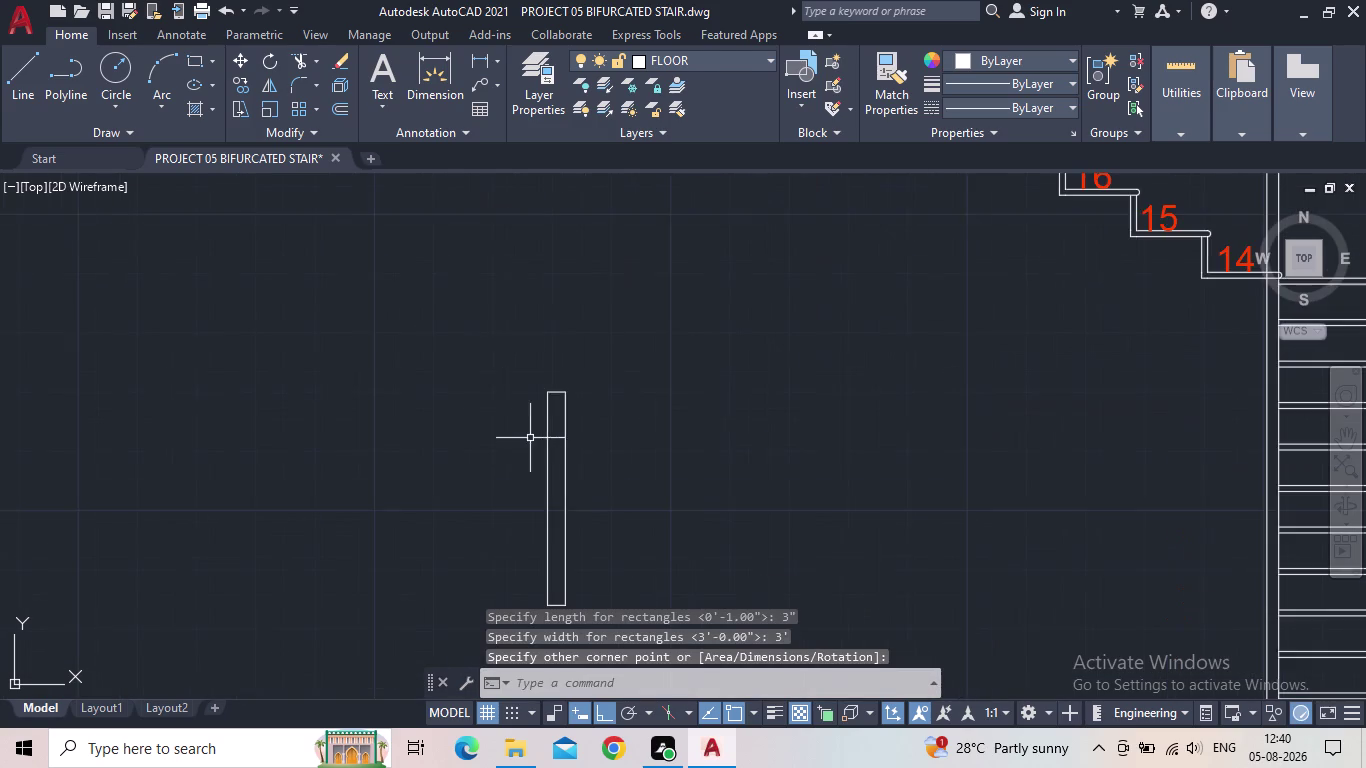
scroll(up, 3)
scroll(up, 3)
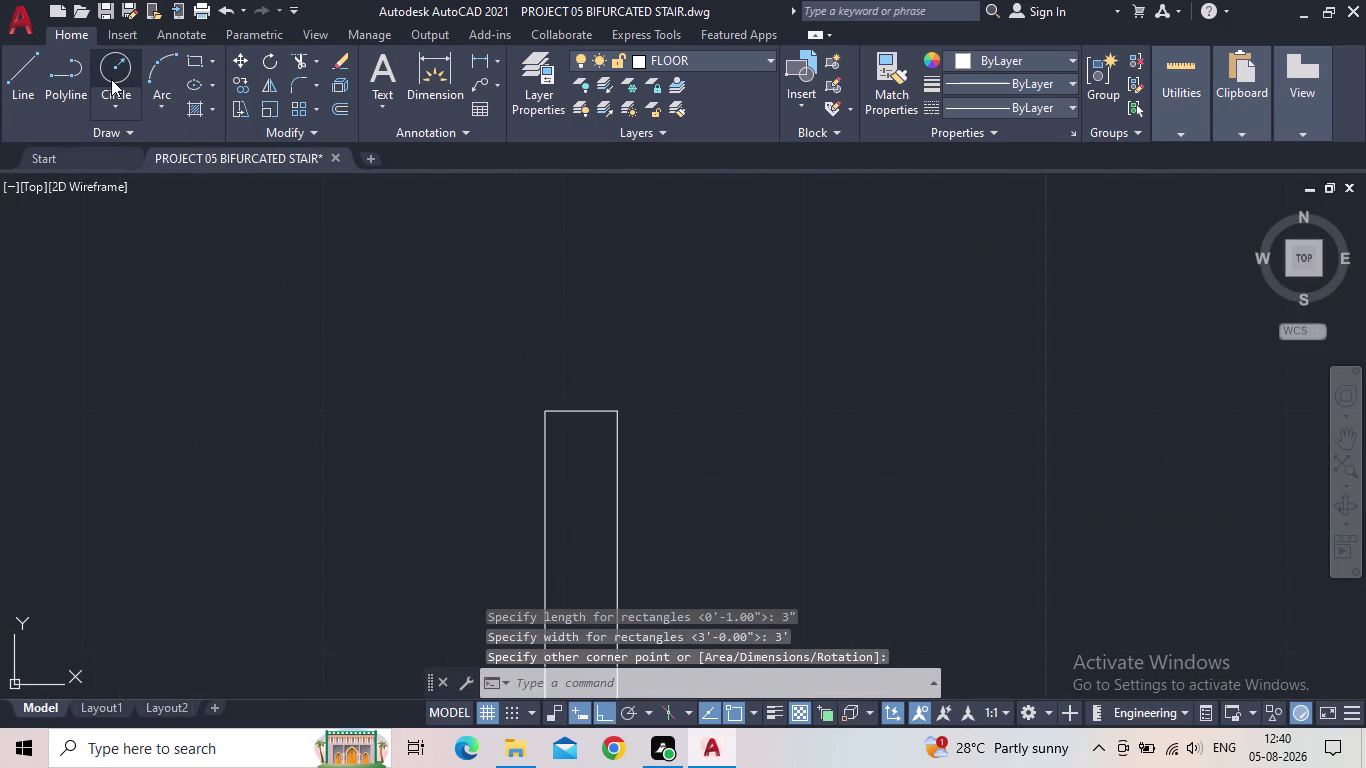
click(111, 79)
Draw concentric circles of increasing radius centred on the post's top-edge midpoint.
scroll(up, 3)
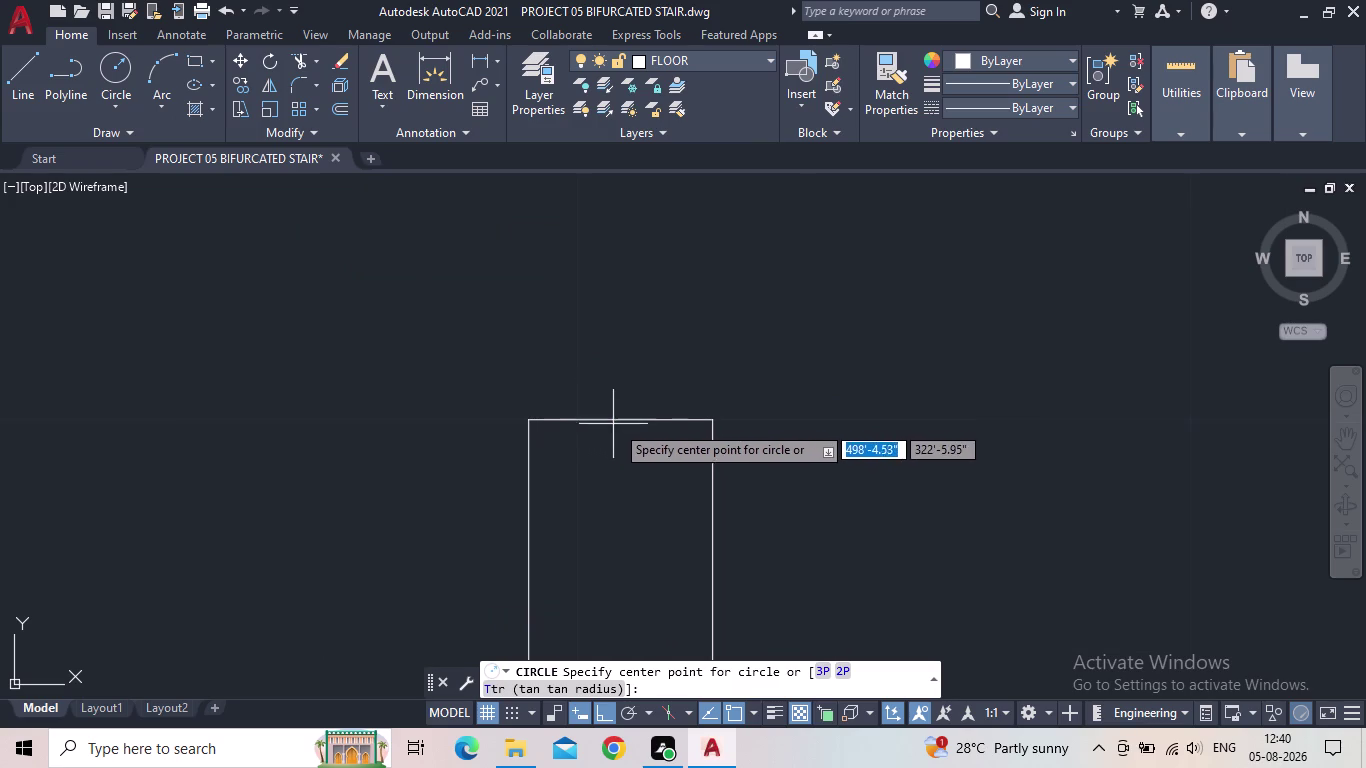
click(621, 422)
click(624, 440)
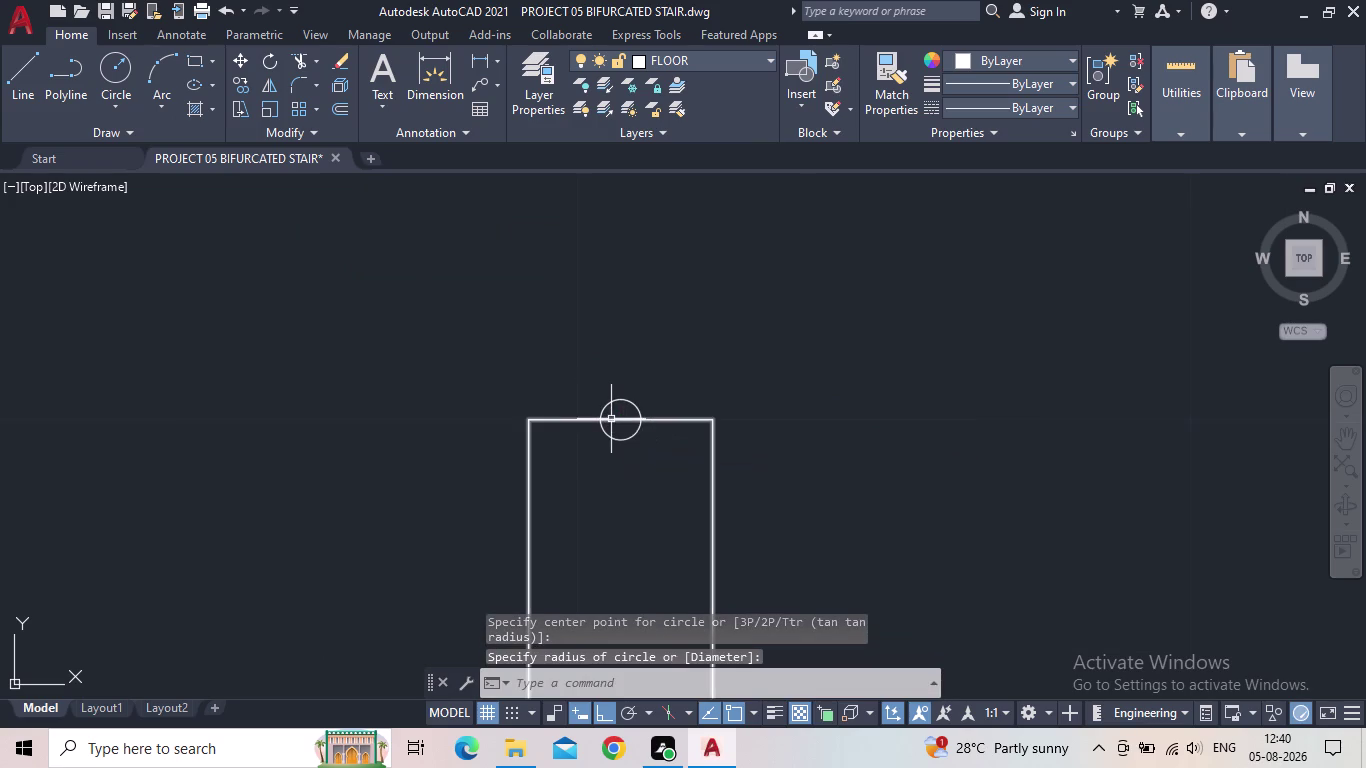
key(space)
click(621, 419)
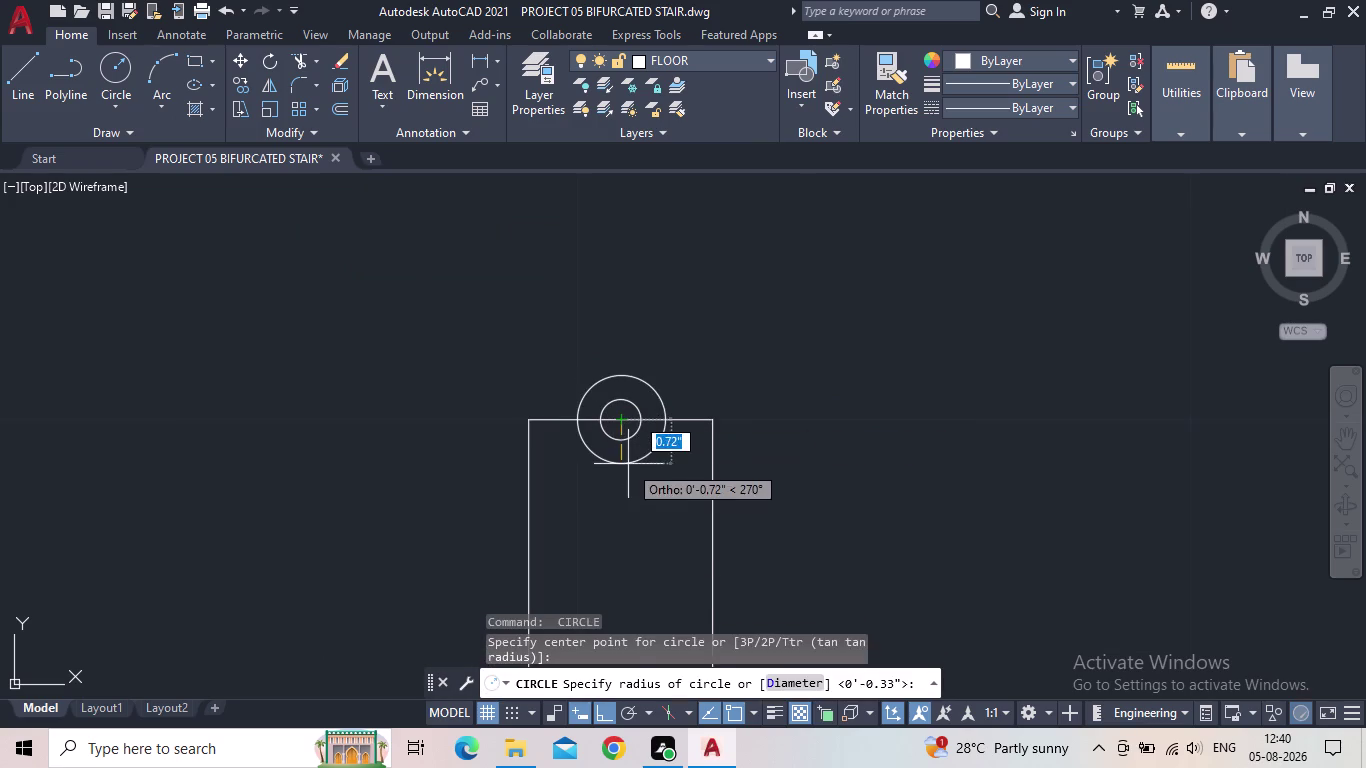
click(628, 464)
key(space)
click(622, 421)
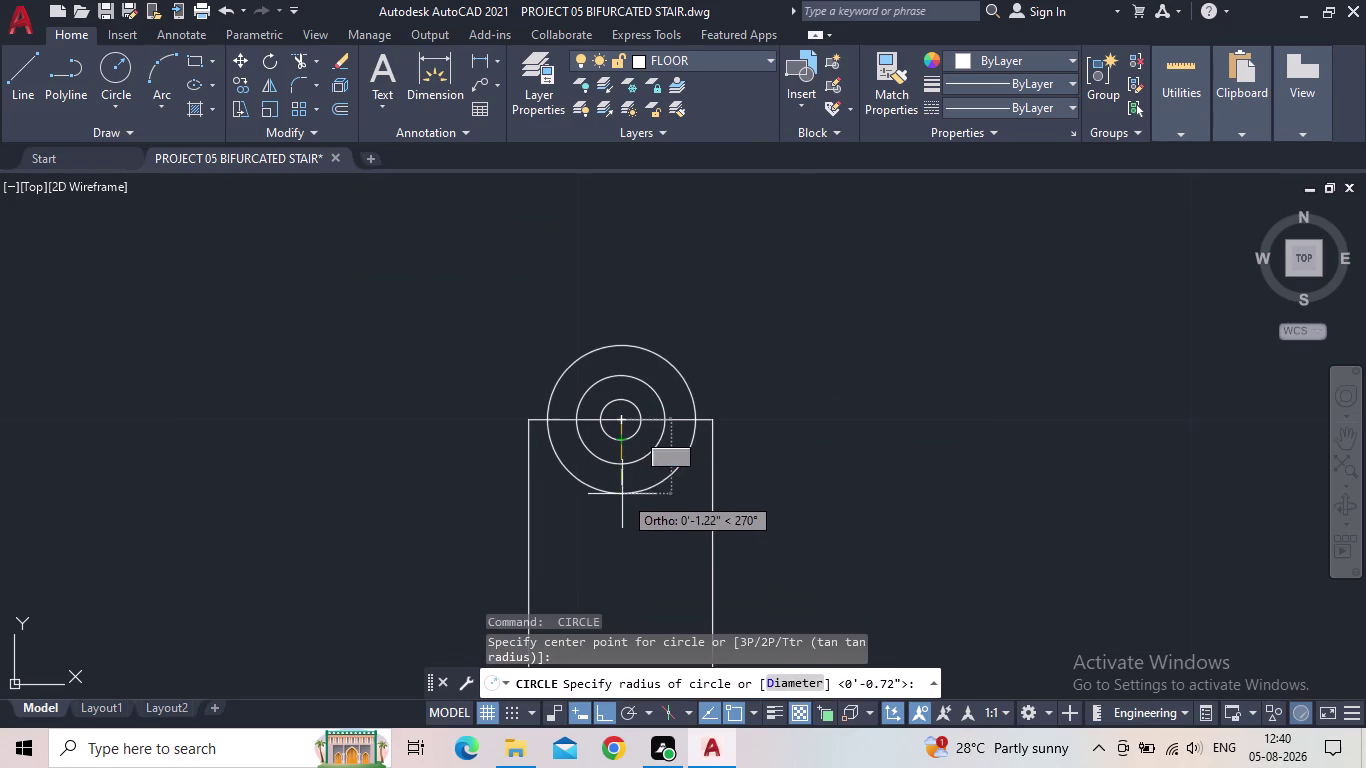
click(618, 487)
key(space)
click(622, 419)
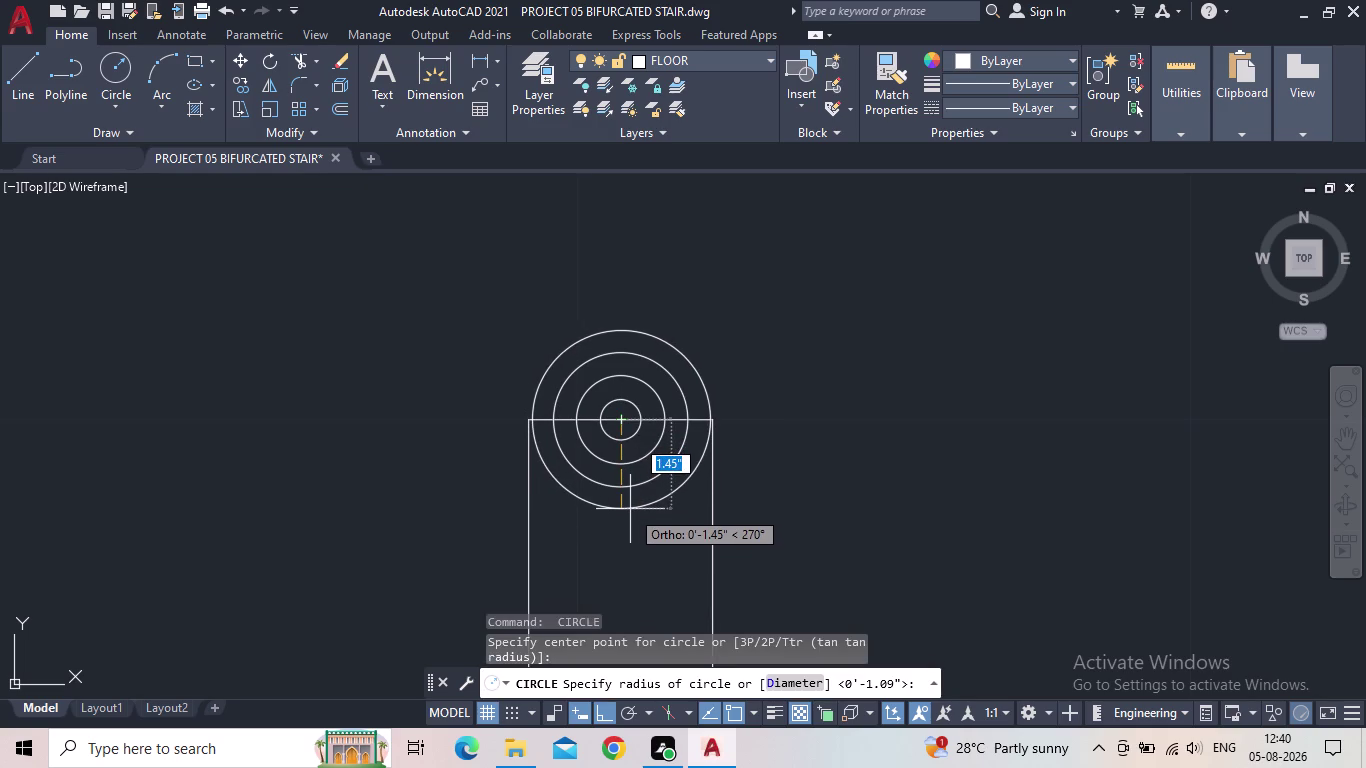
click(630, 510)
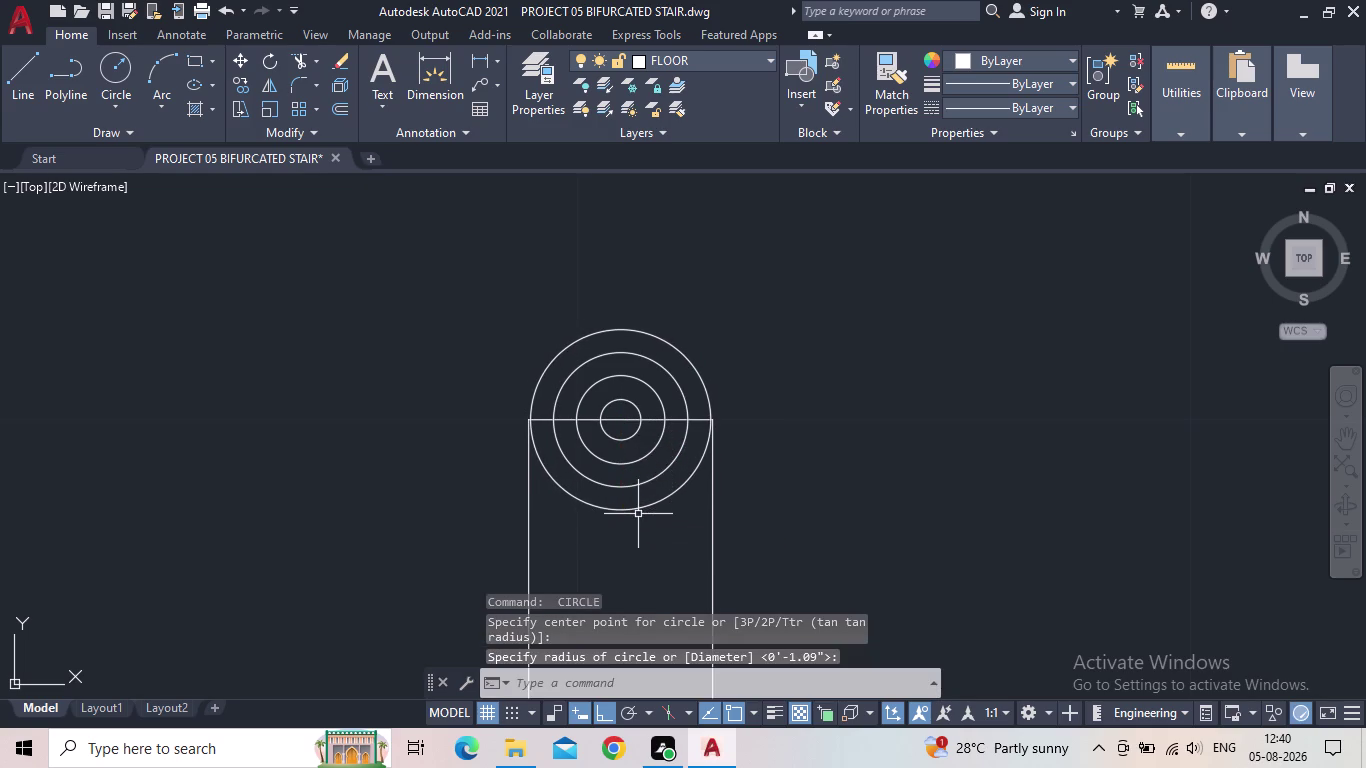
Trim the circle portions below the post top with a fence, leaving arcs.
key(t)
key(r)
key(space)
drag(600, 523, 622, 438)
scroll(down, 3)
middle_drag(630, 470, 597, 483)
scroll(down, 3)
key(Escape)
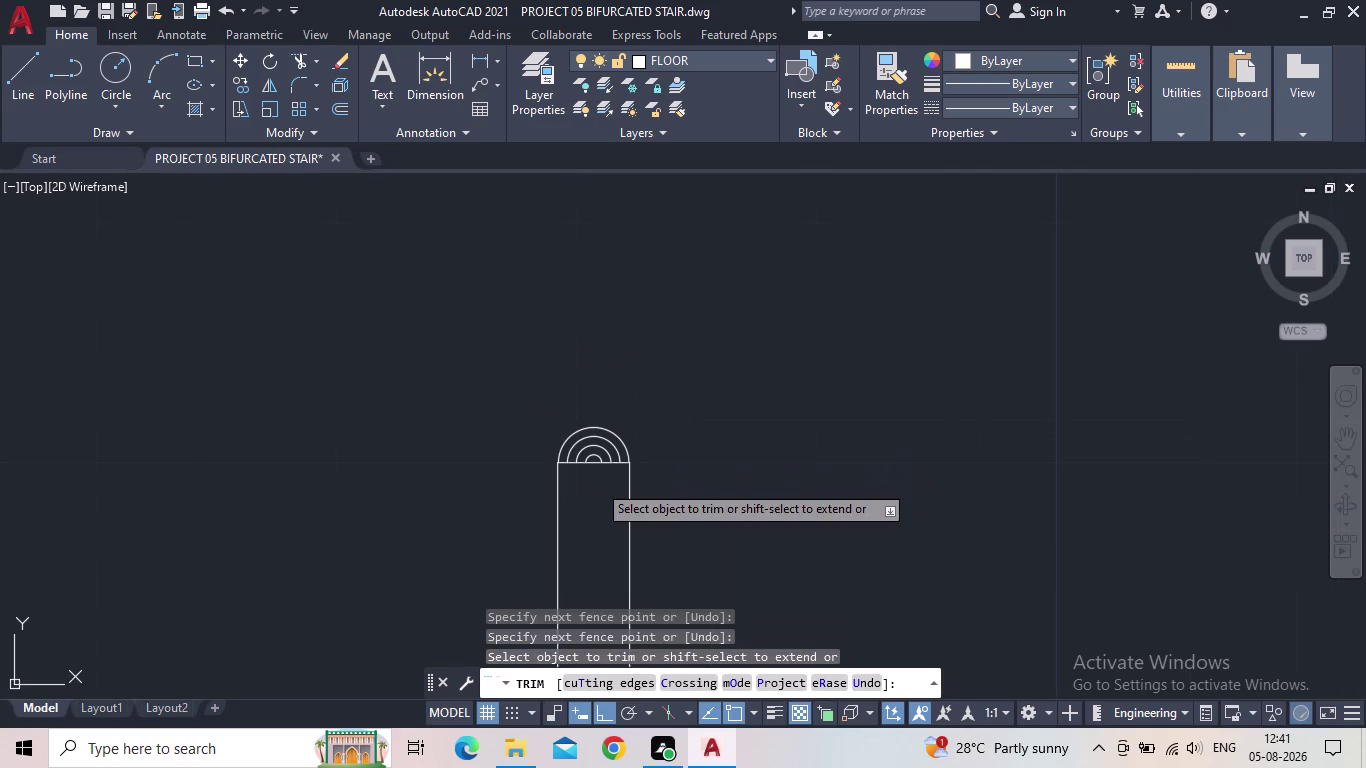
Pan and zoom to centre the arc-capped handrail post in the view.
scroll(down, 3)
middle_drag(602, 513, 580, 411)
scroll(down, 3)
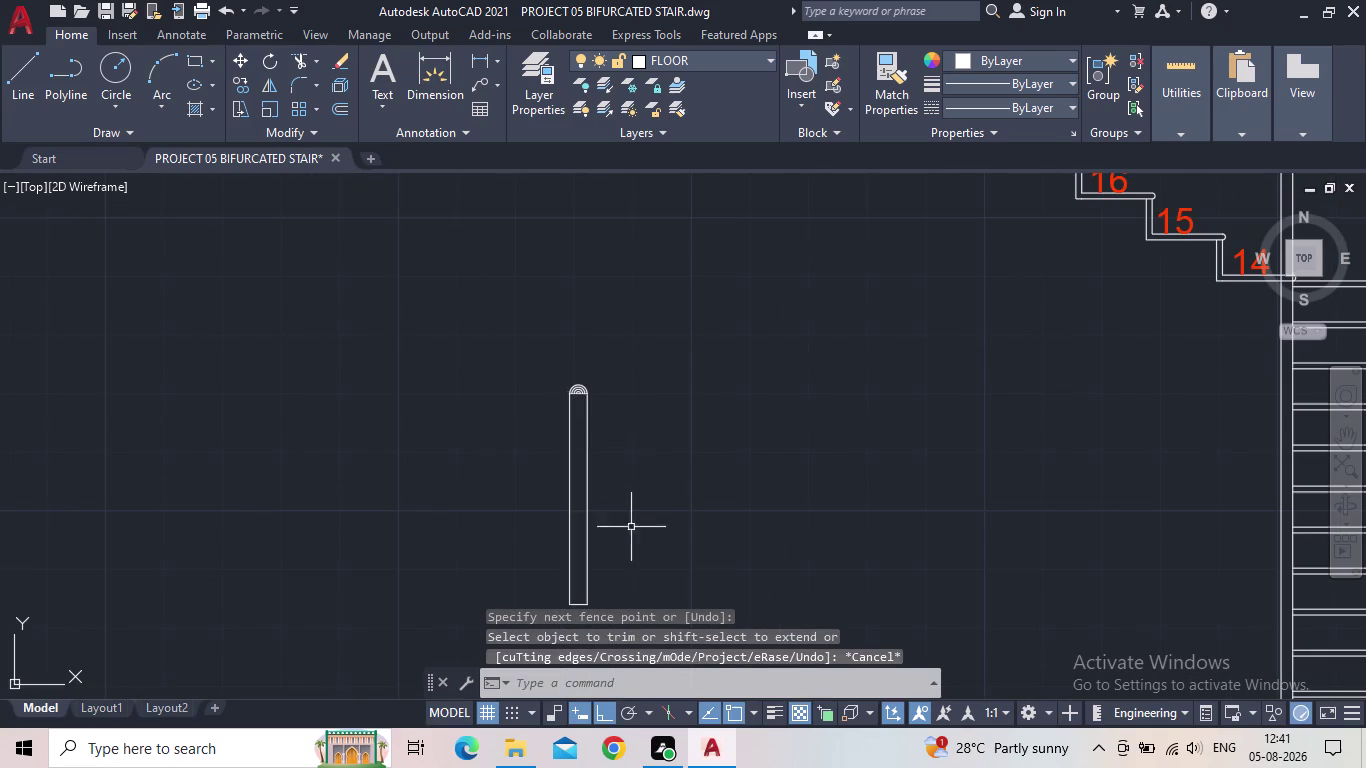
middle_drag(639, 535, 637, 471)
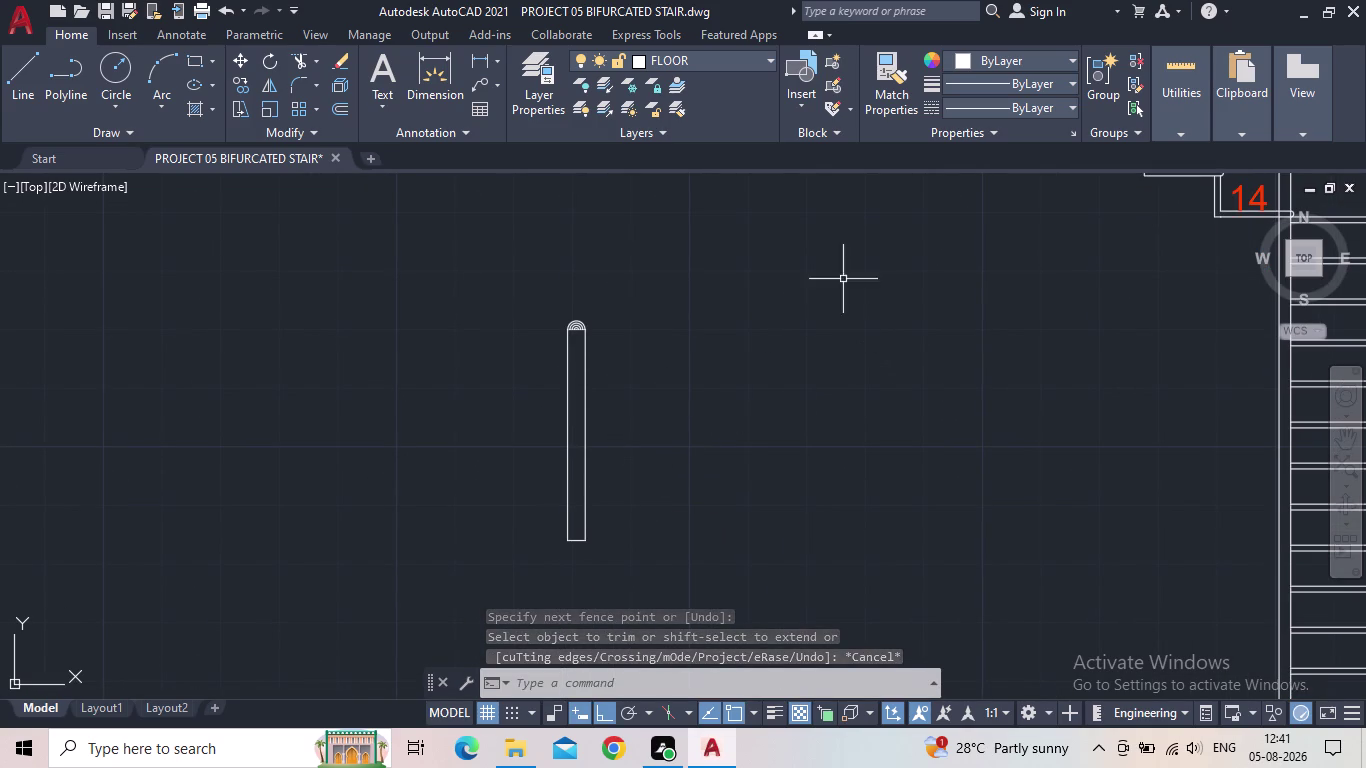
middle_click(778, 353)
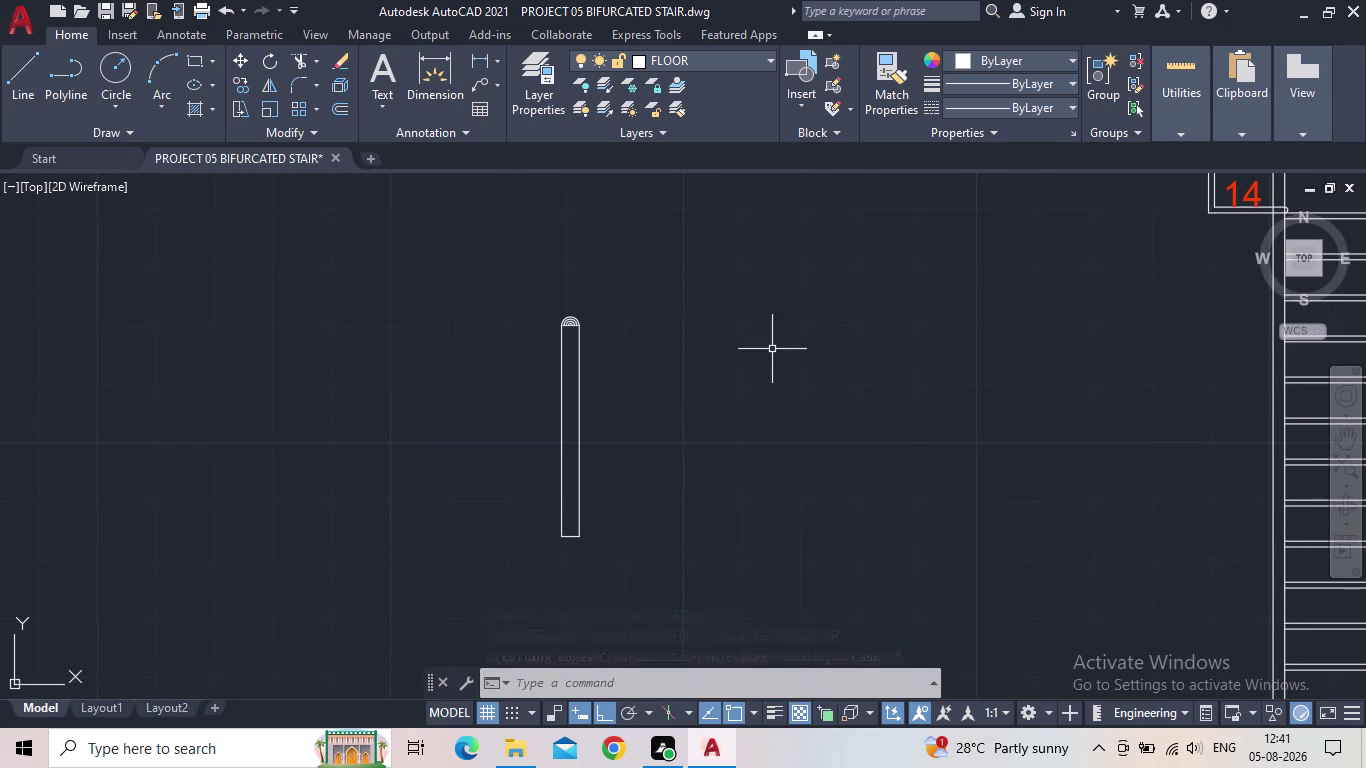
scroll(up, 3)
scroll(down, 3)
middle_drag(718, 388, 595, 419)
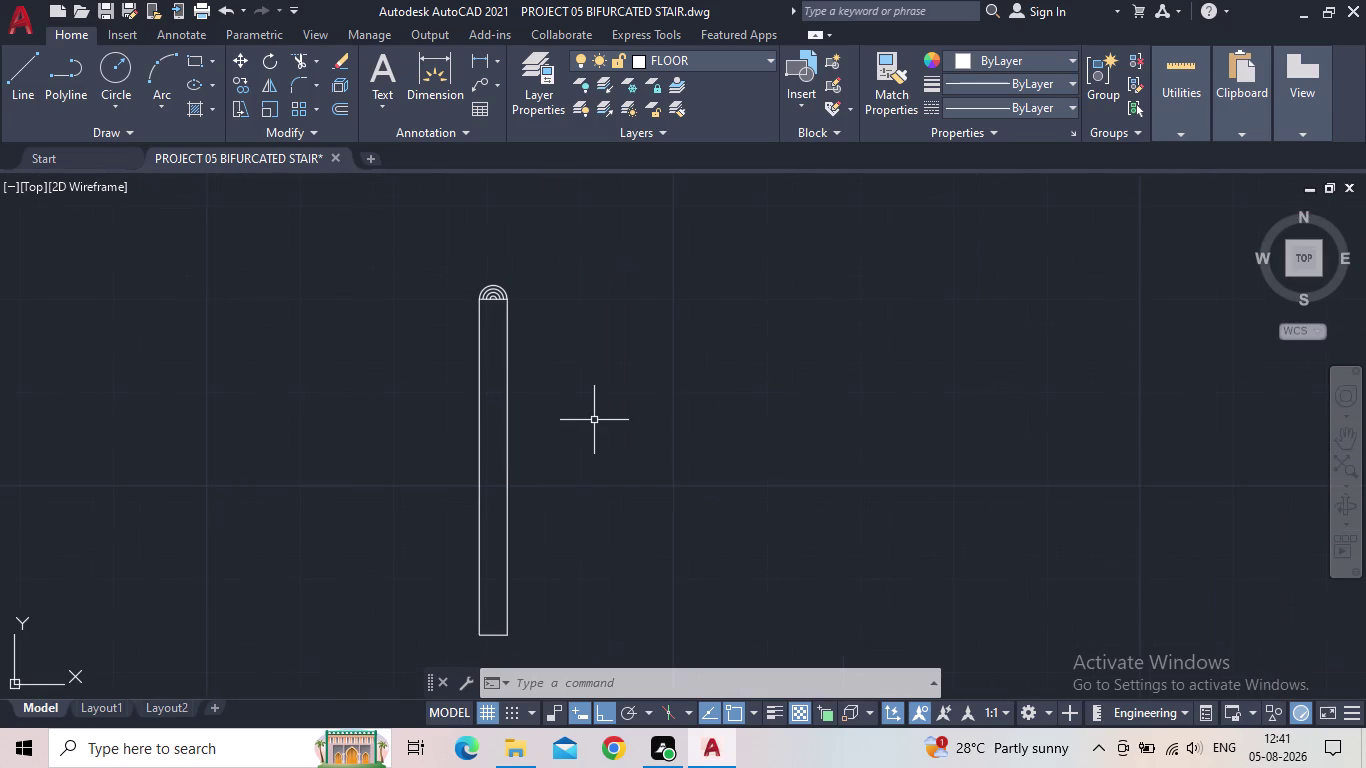
key(h)
key(Return)
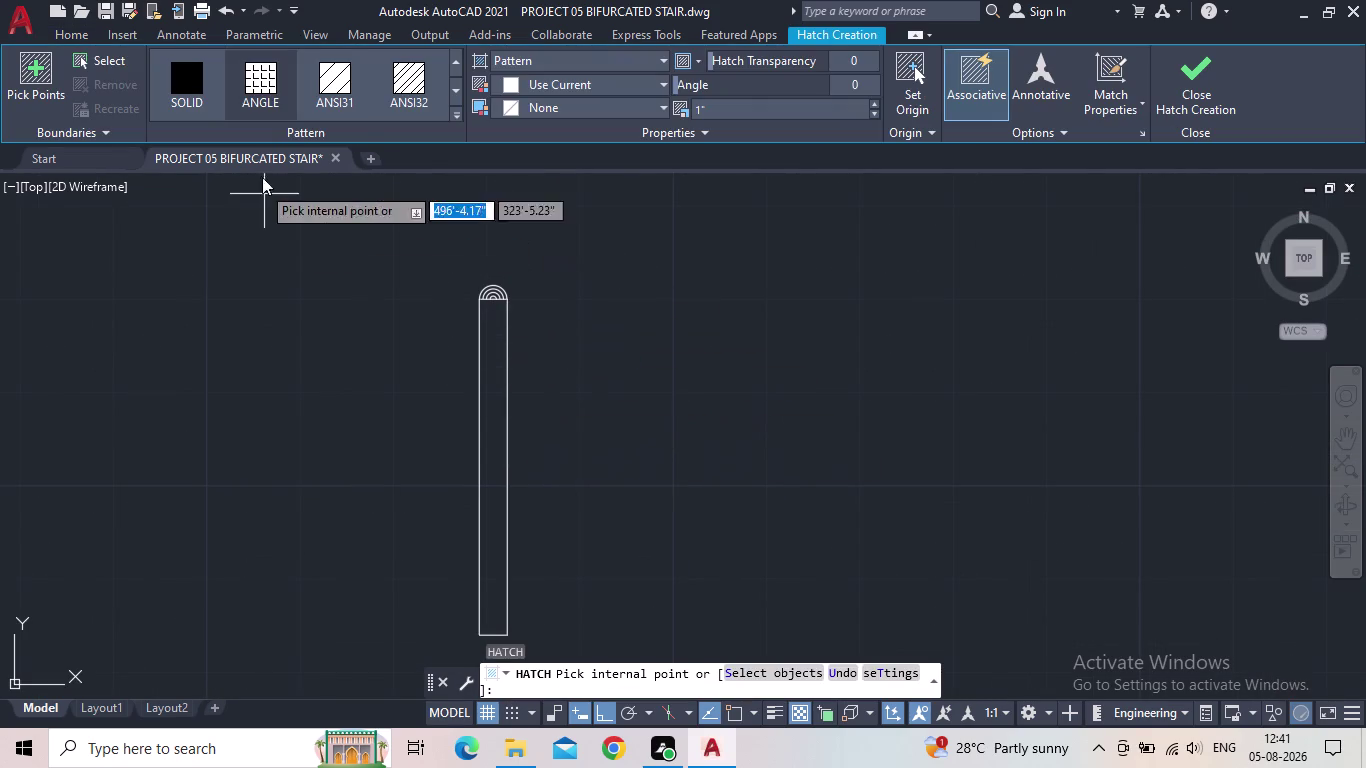
Fill the handrail post with the GRATE hatch pattern and adjust its scale.
click(454, 116)
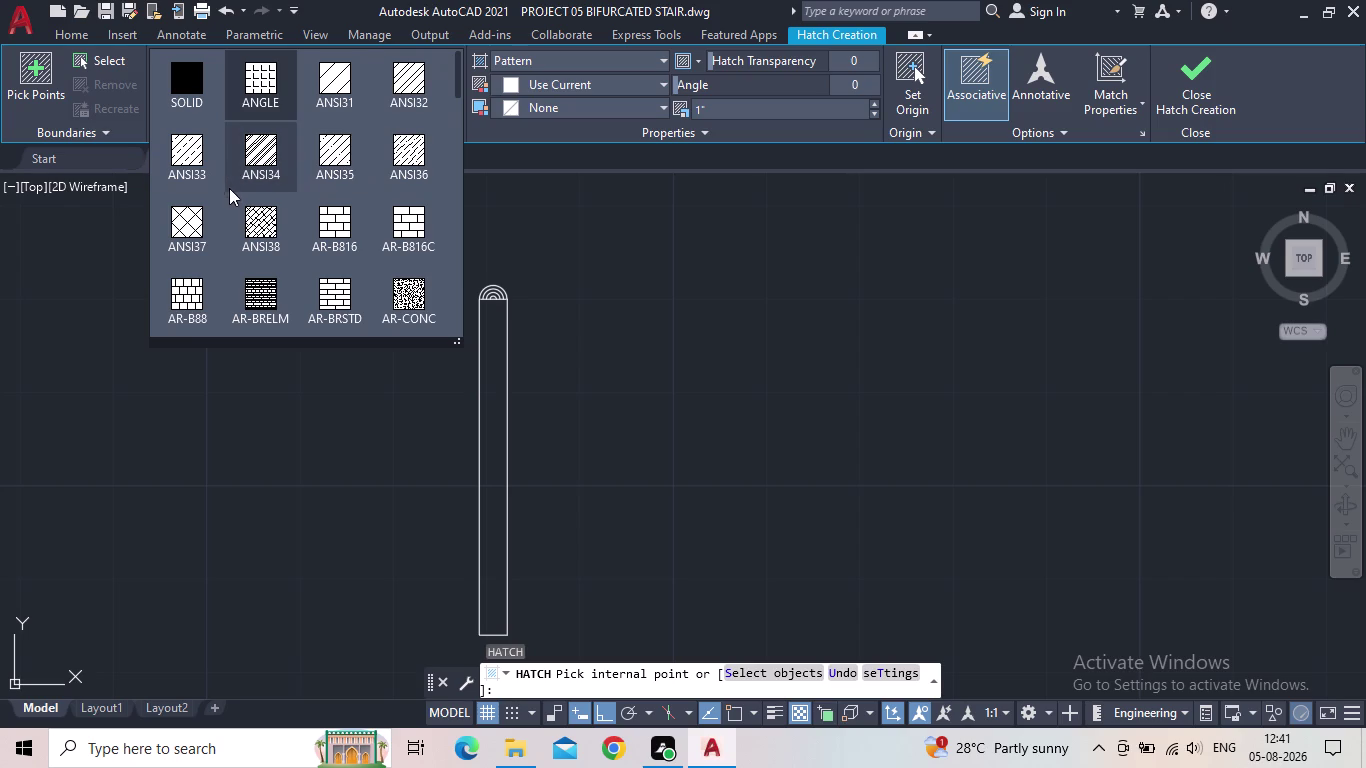
scroll(down, 3)
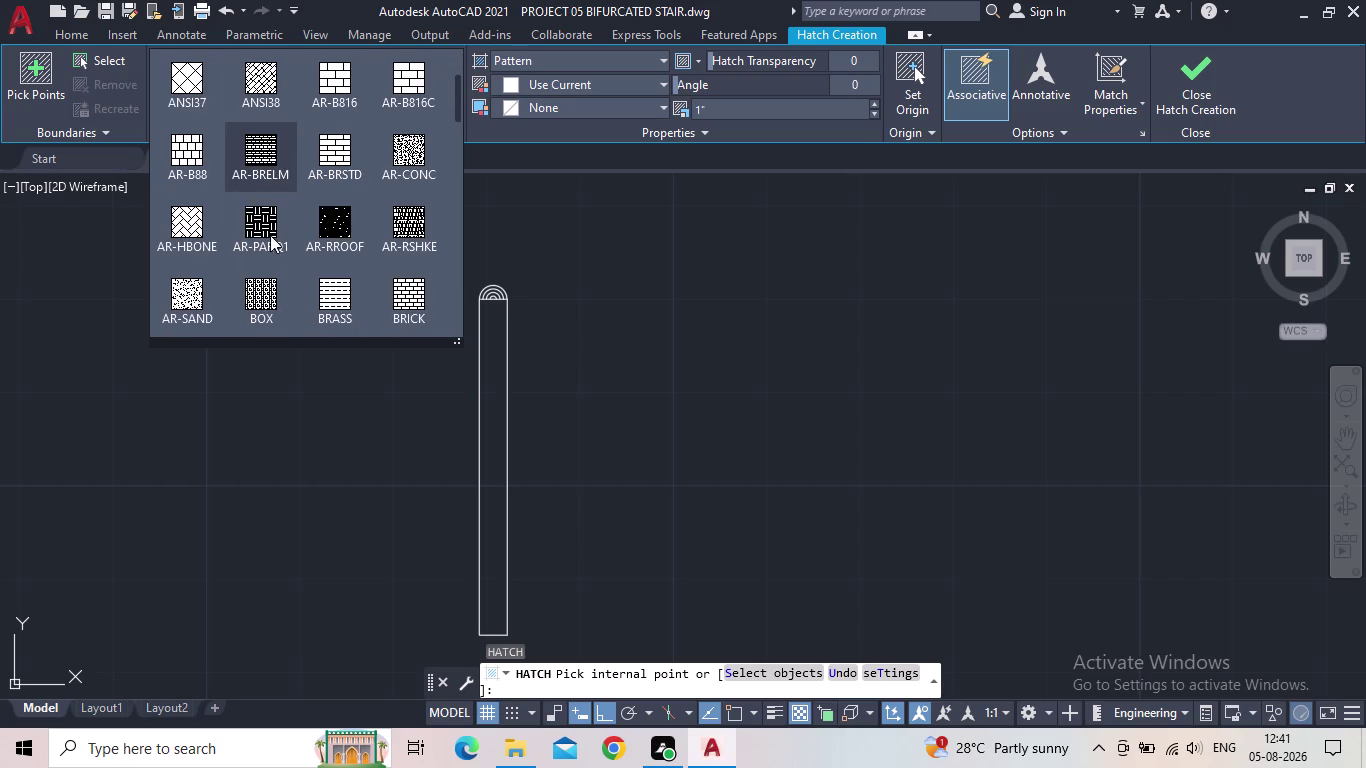
scroll(down, 3)
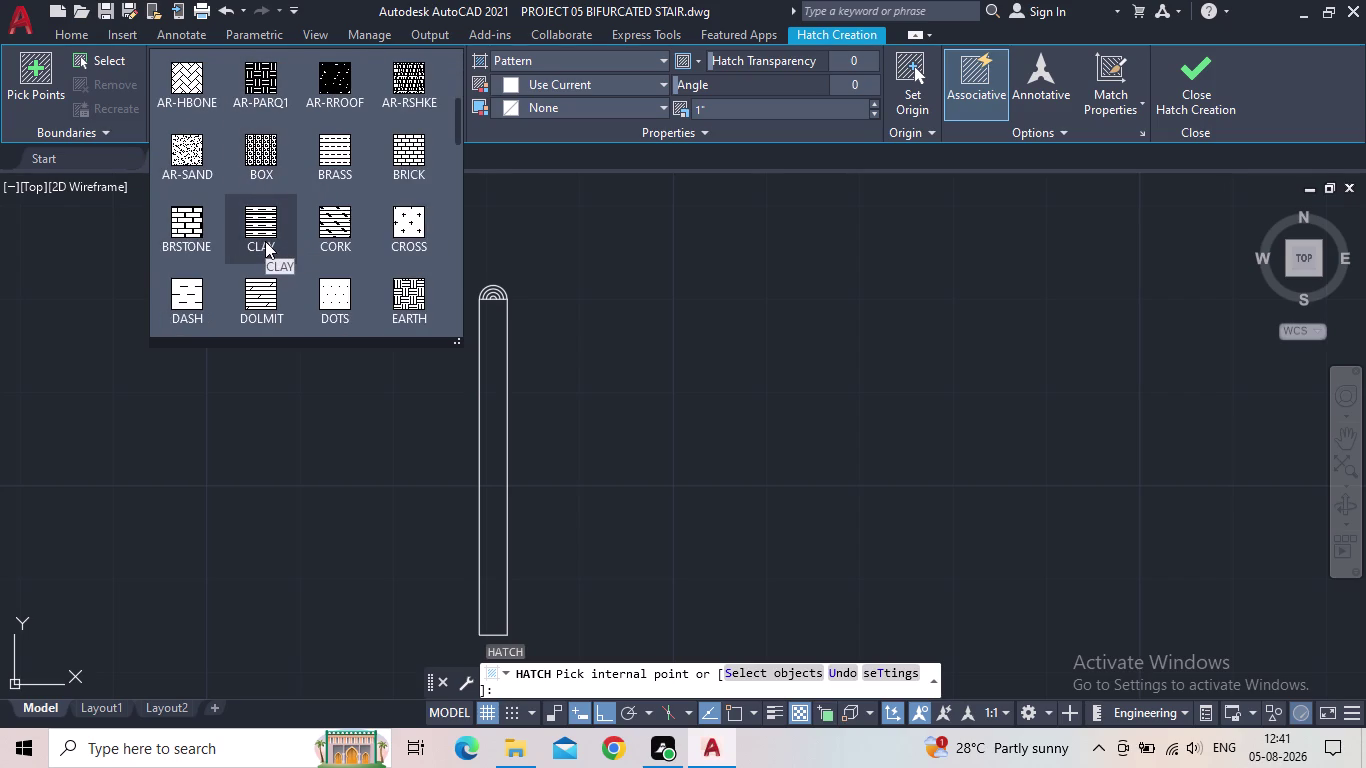
scroll(down, 3)
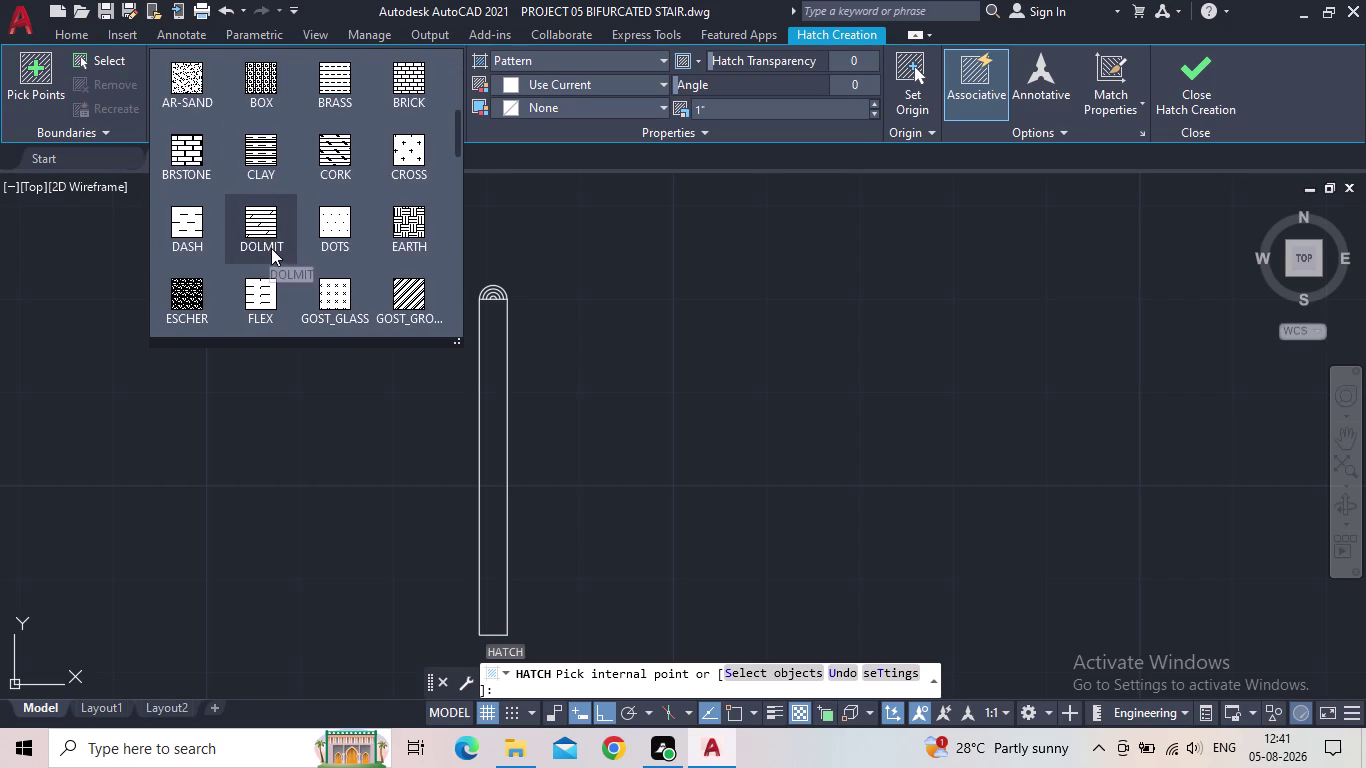
scroll(down, 3)
scroll(down, 3)
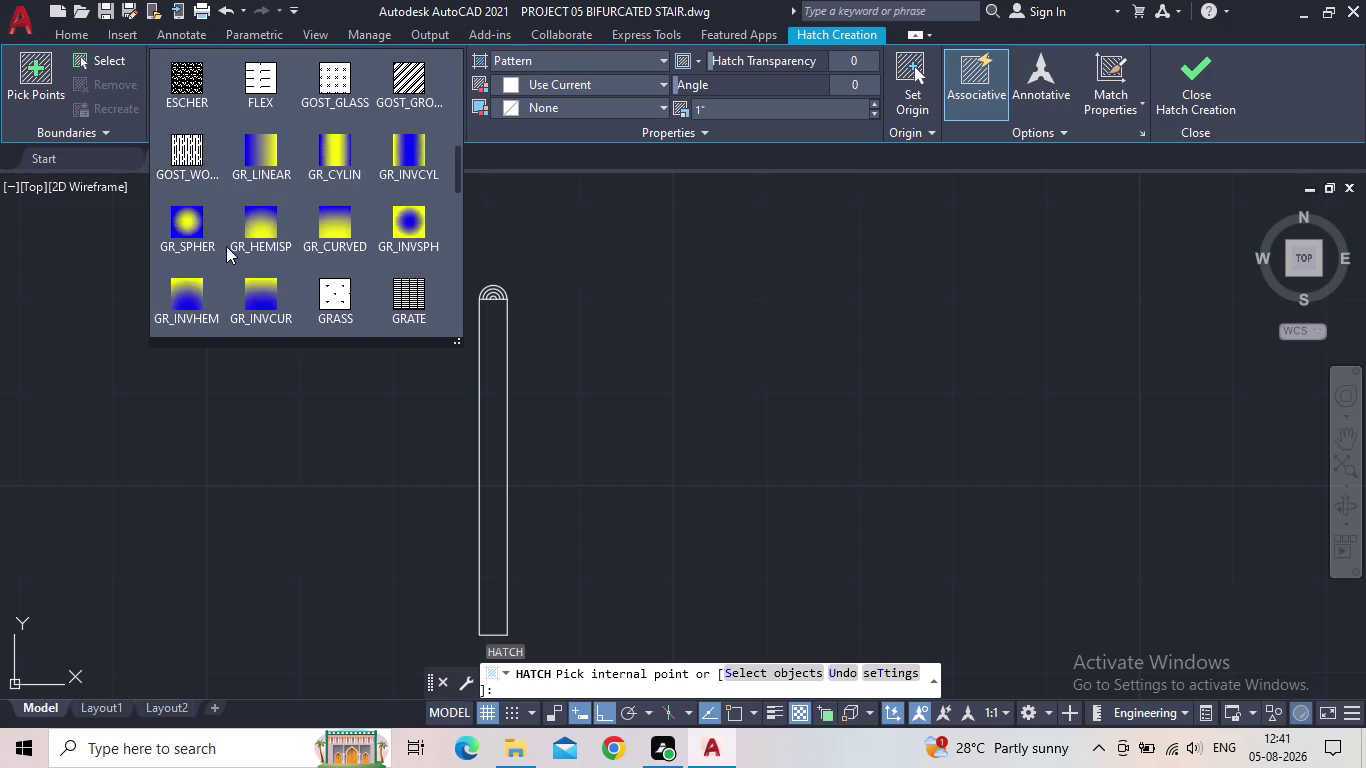
scroll(down, 3)
scroll(down, 3)
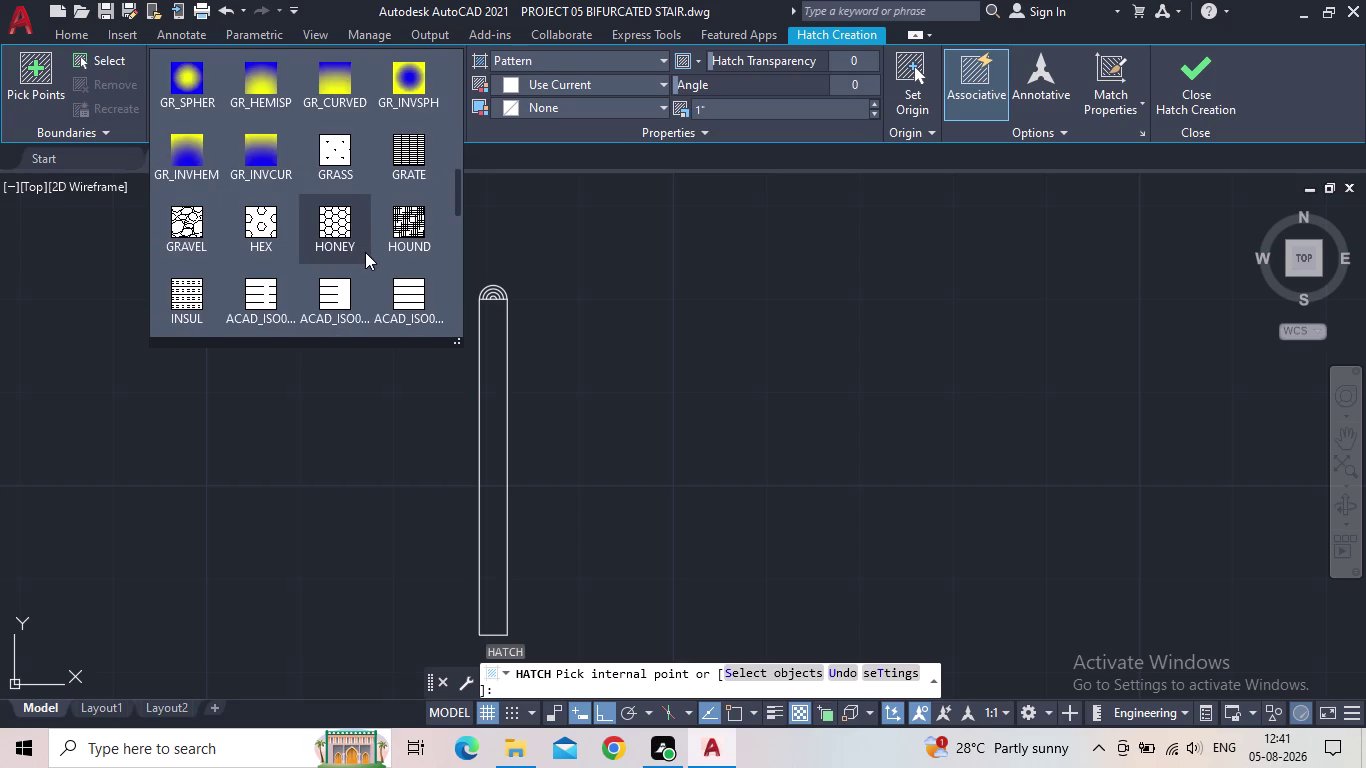
scroll(up, 3)
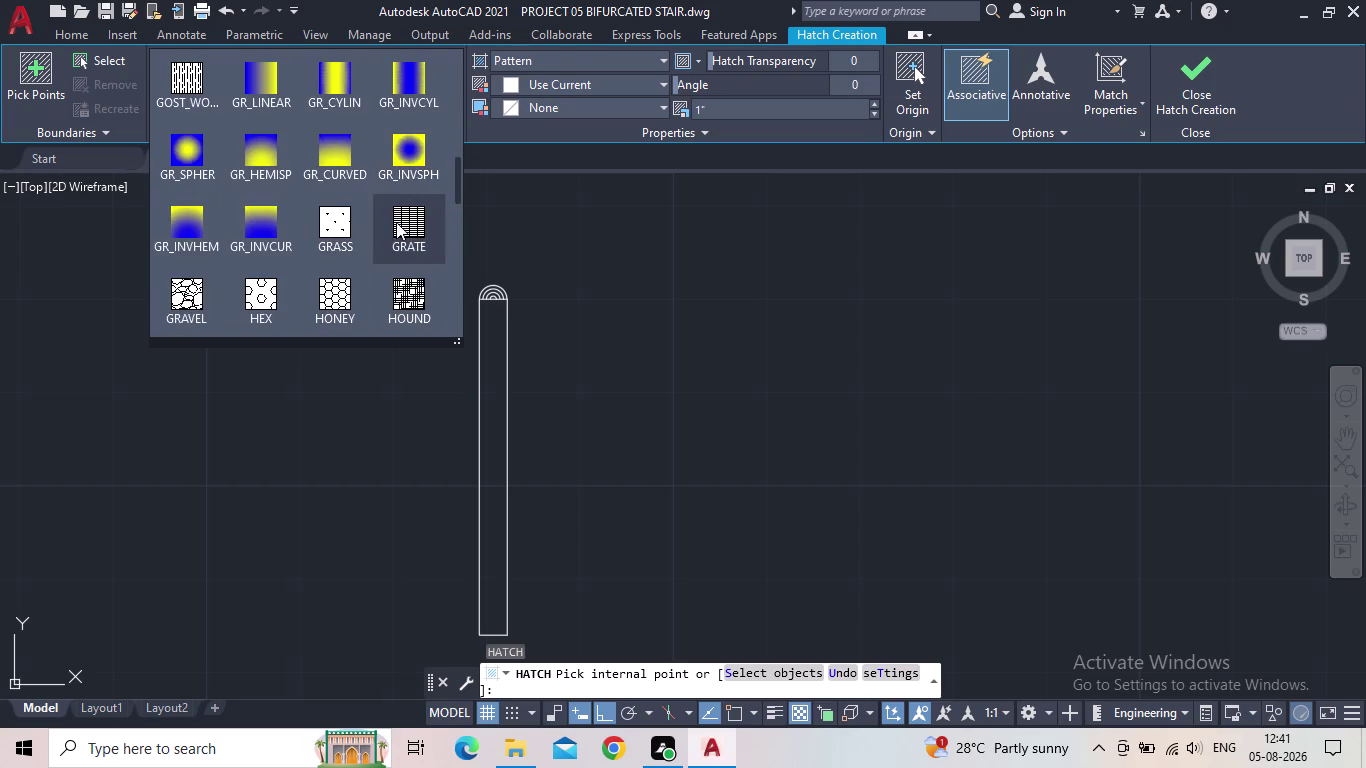
click(400, 223)
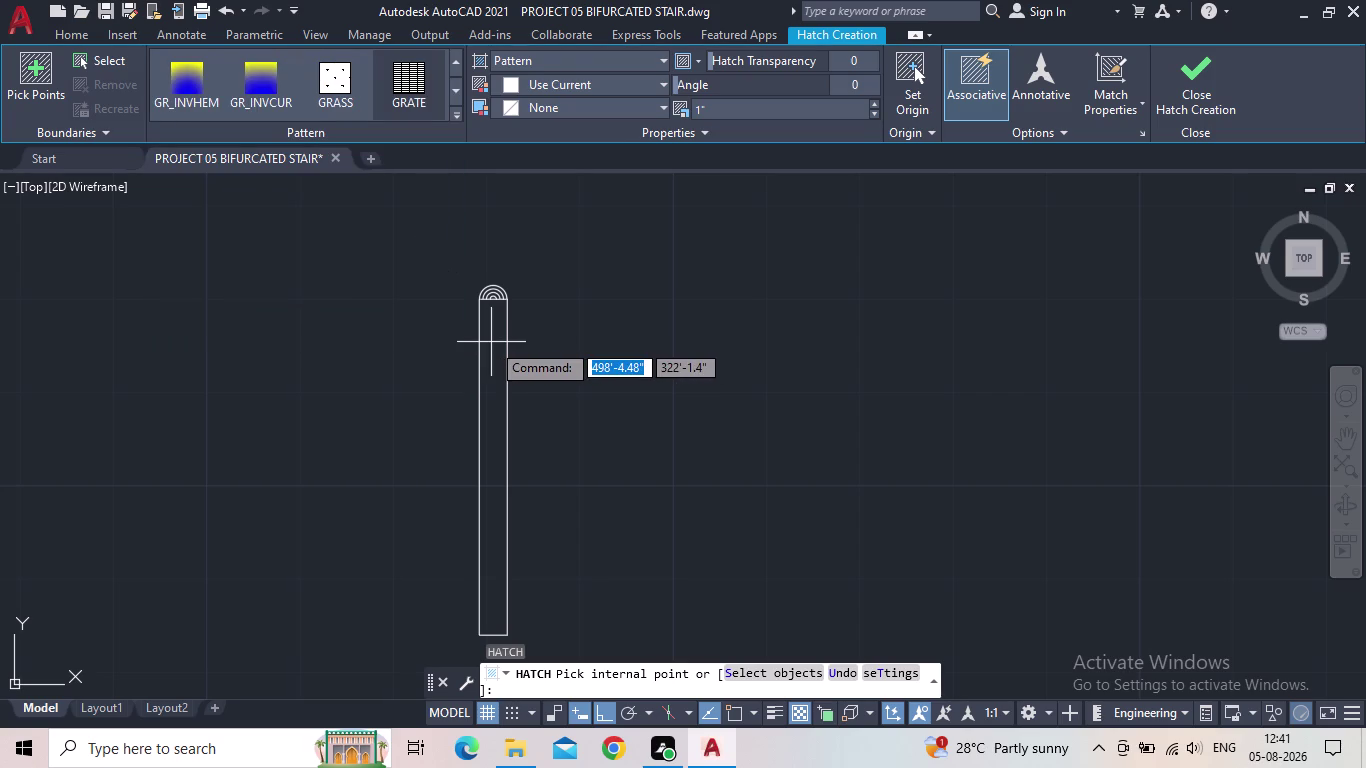
click(491, 342)
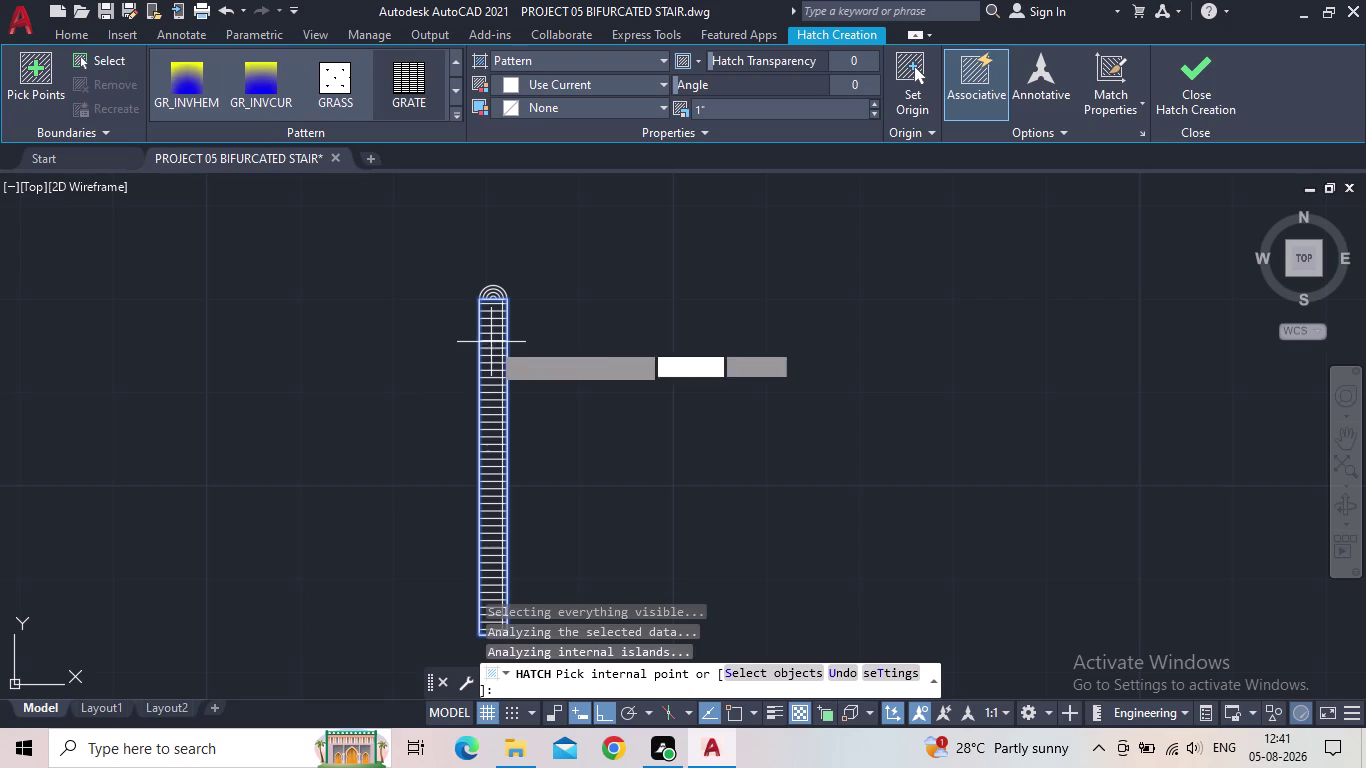
click(879, 114)
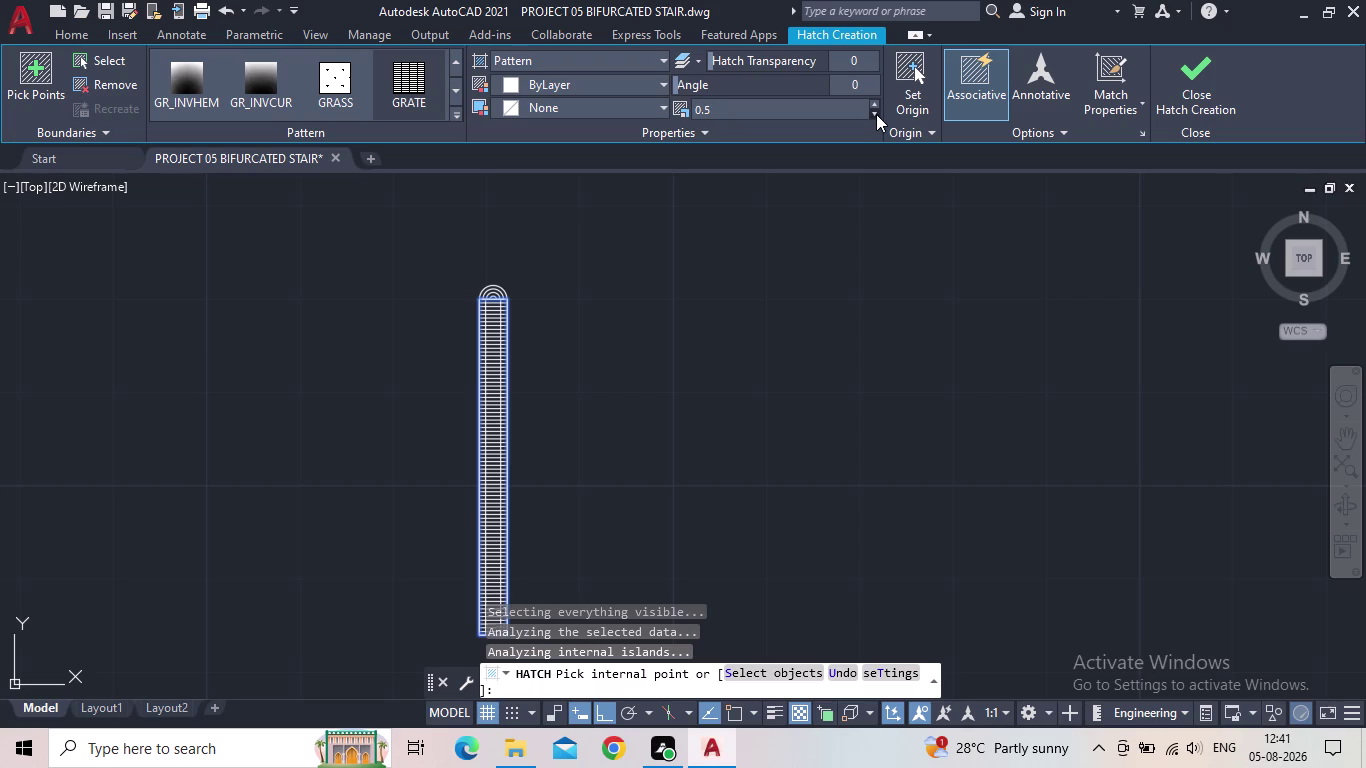
click(461, 119)
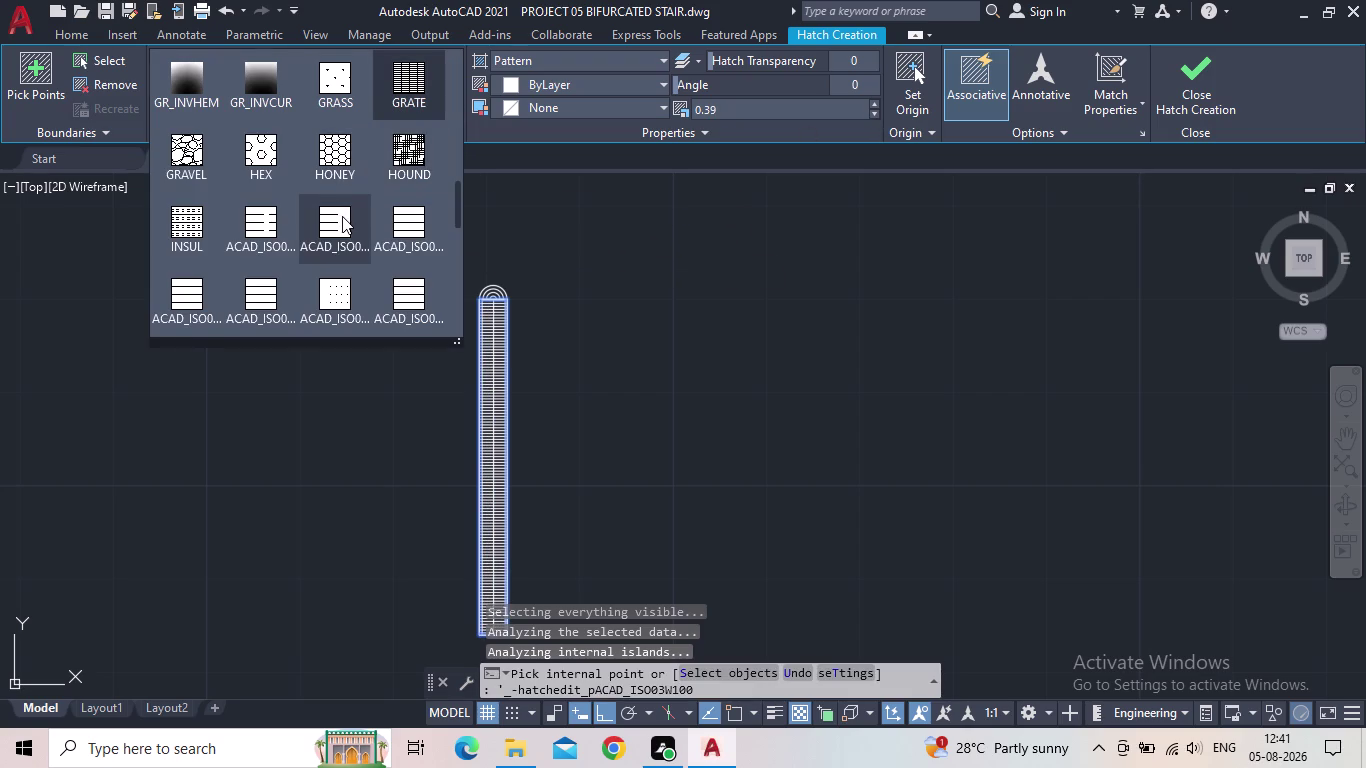
Switch the post's hatch to the JIS_RC_18 diagonal-line pattern.
click(213, 222)
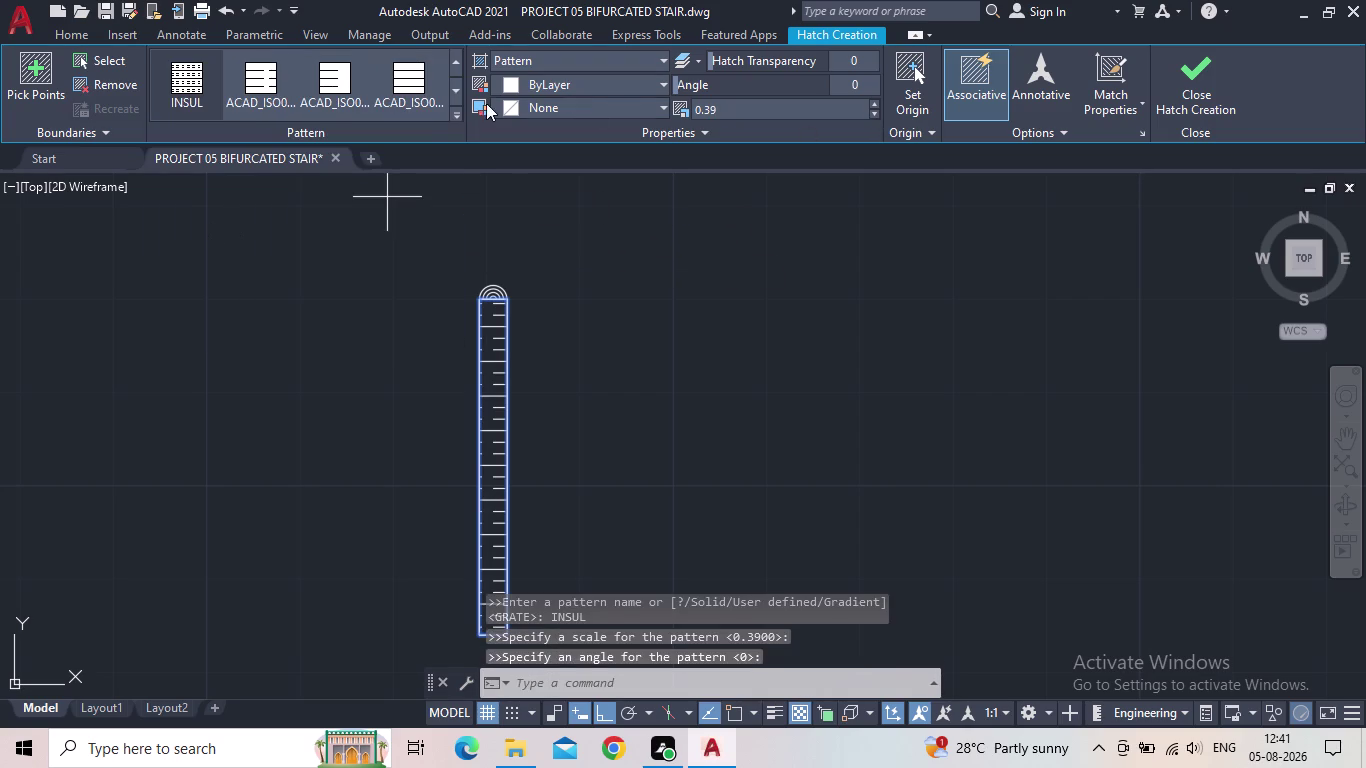
click(459, 114)
scroll(down, 3)
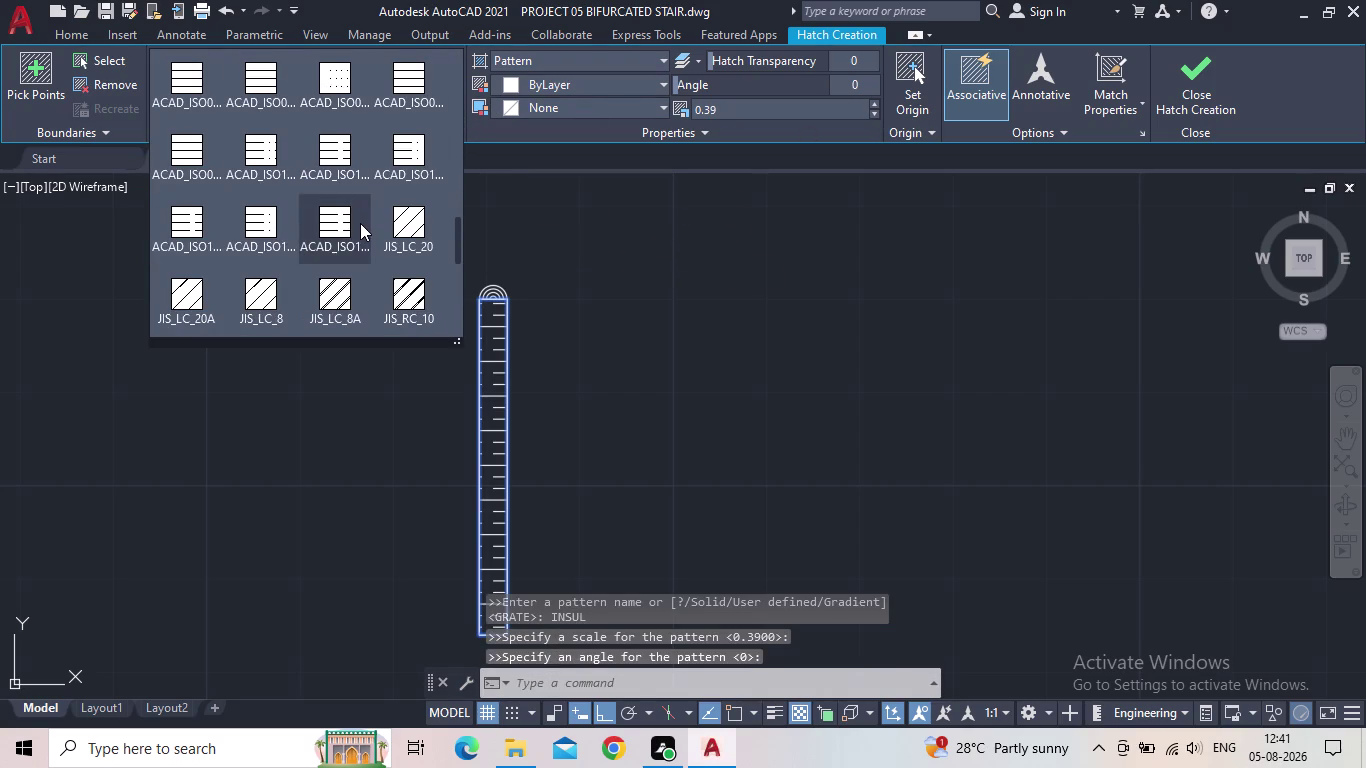
scroll(down, 3)
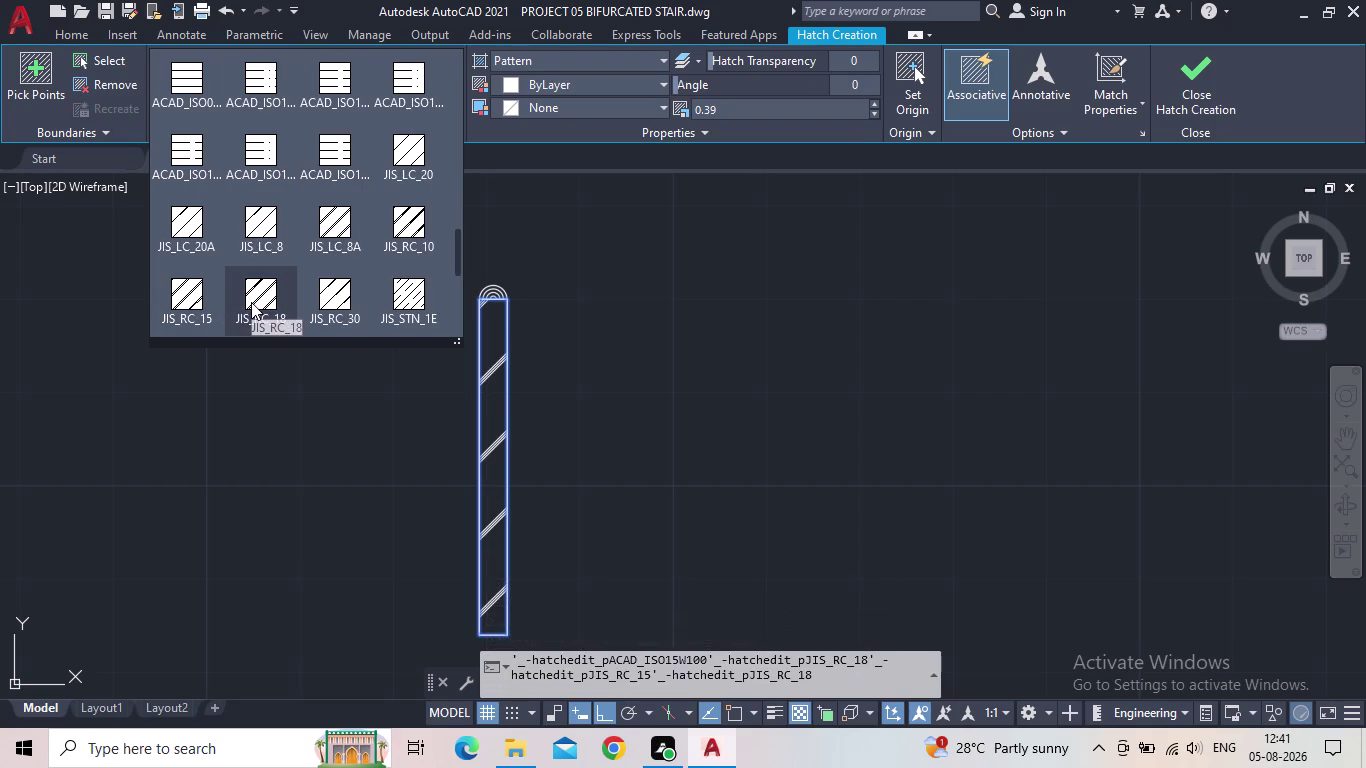
click(251, 302)
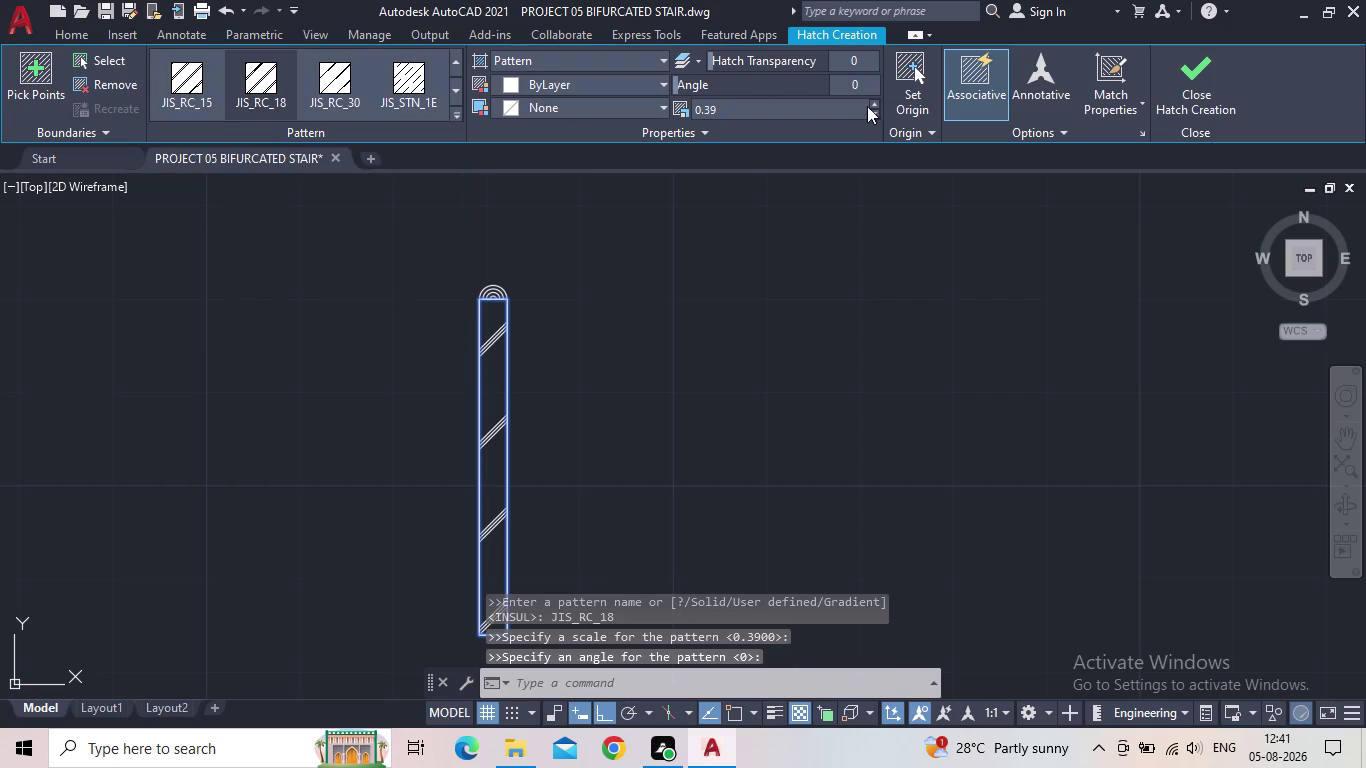
Lower the hatch scale to 0.25 for tighter diagonal spacing.
double_click(872, 104)
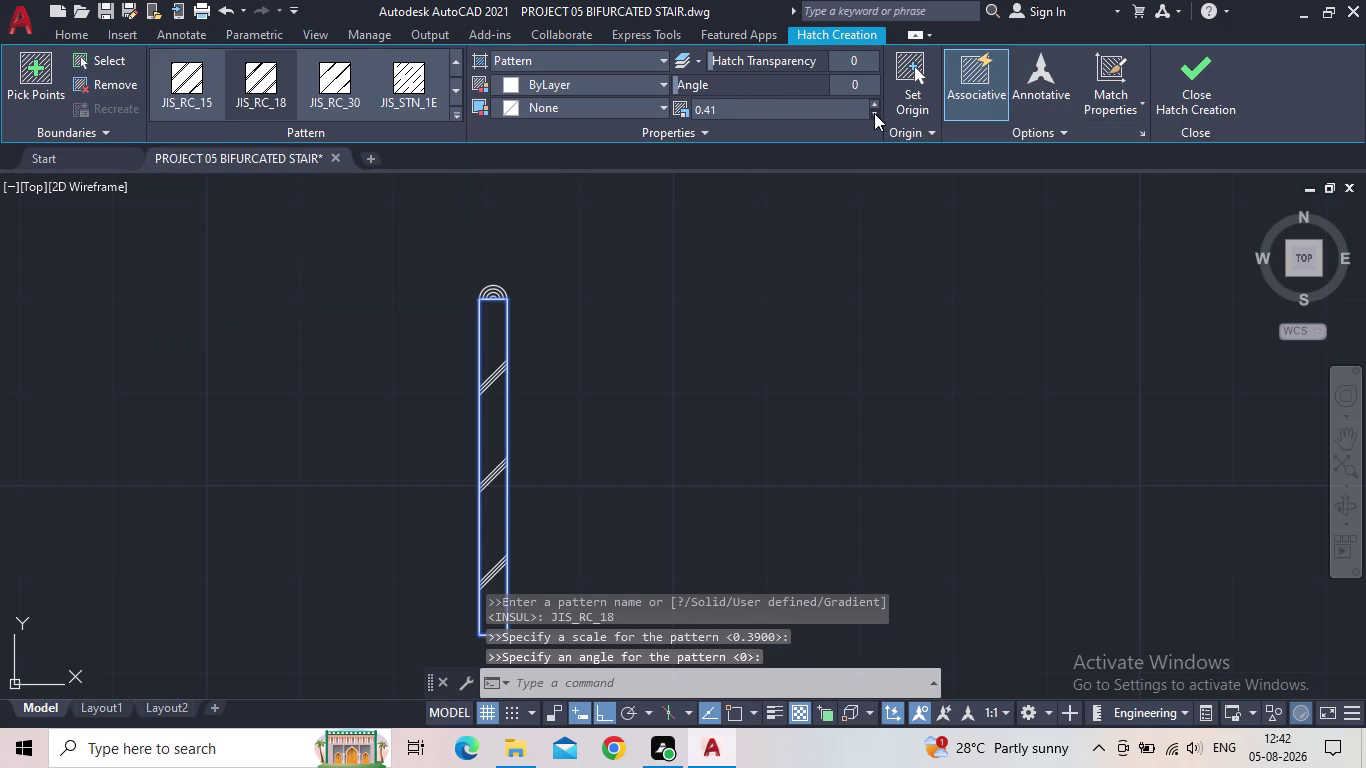
triple_click(874, 113)
click(874, 113)
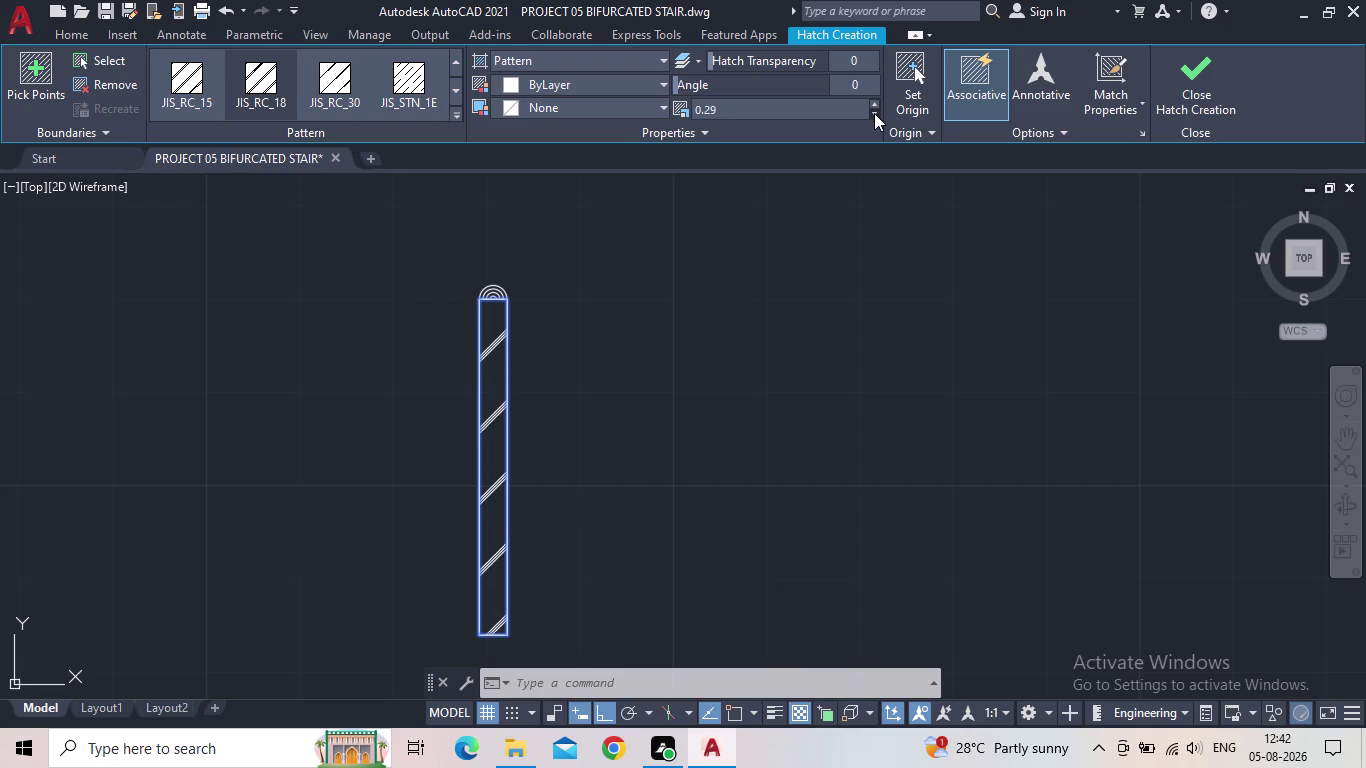
click(874, 114)
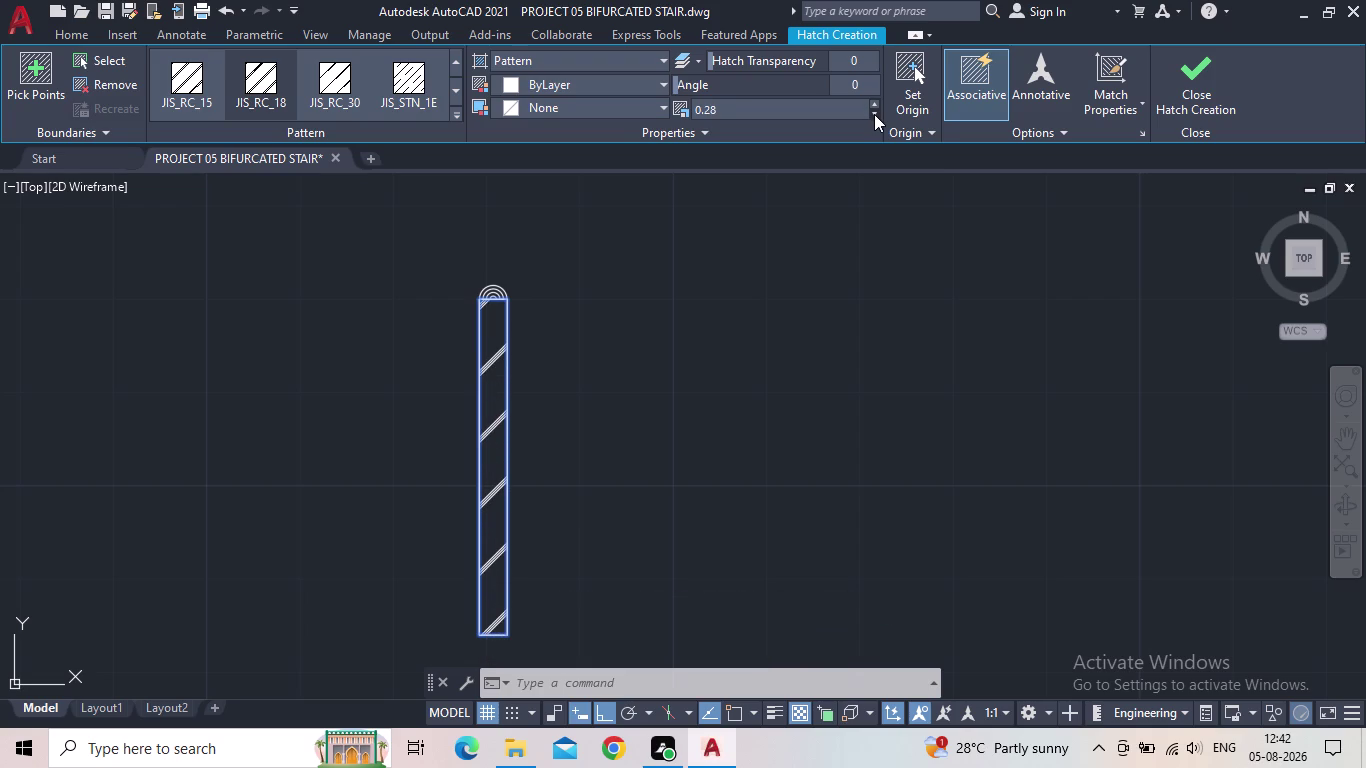
click(874, 114)
click(874, 114)
click(874, 114)
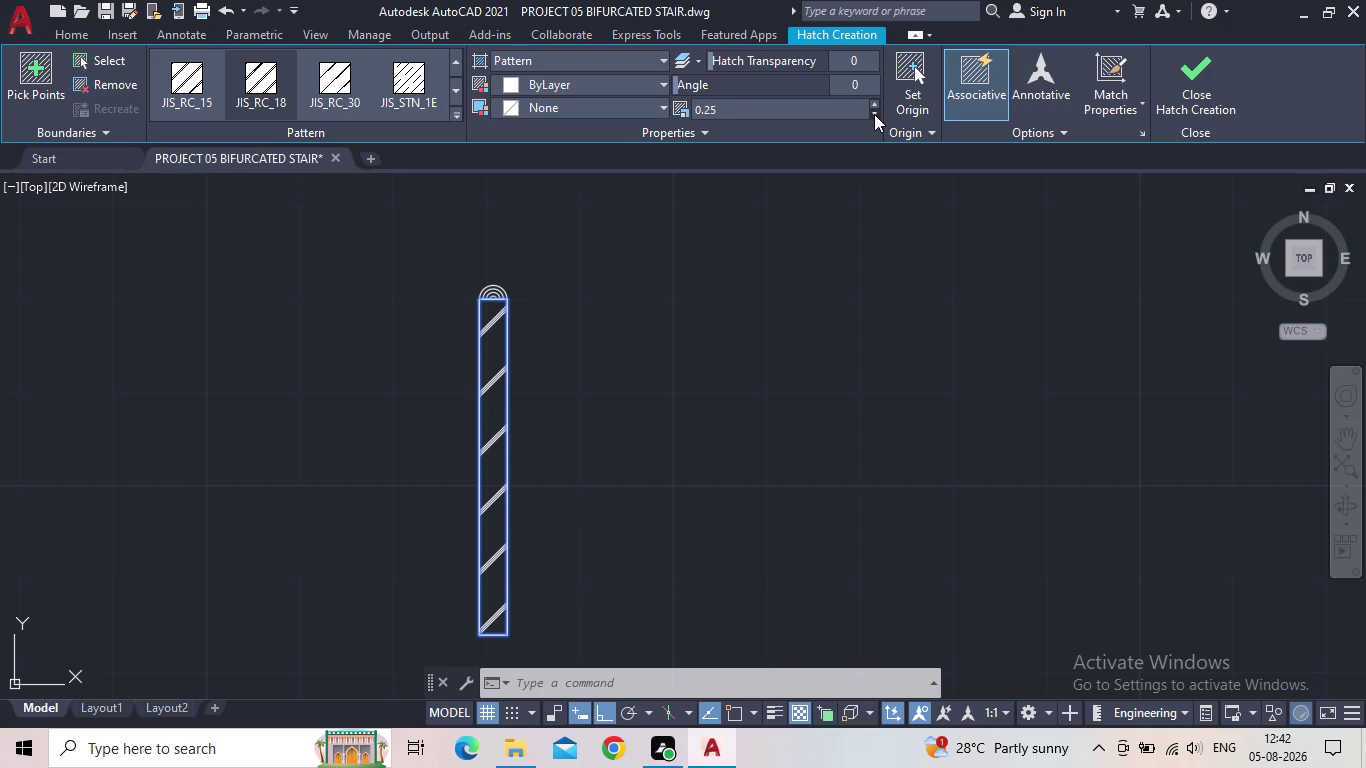
click(1187, 78)
scroll(down, 3)
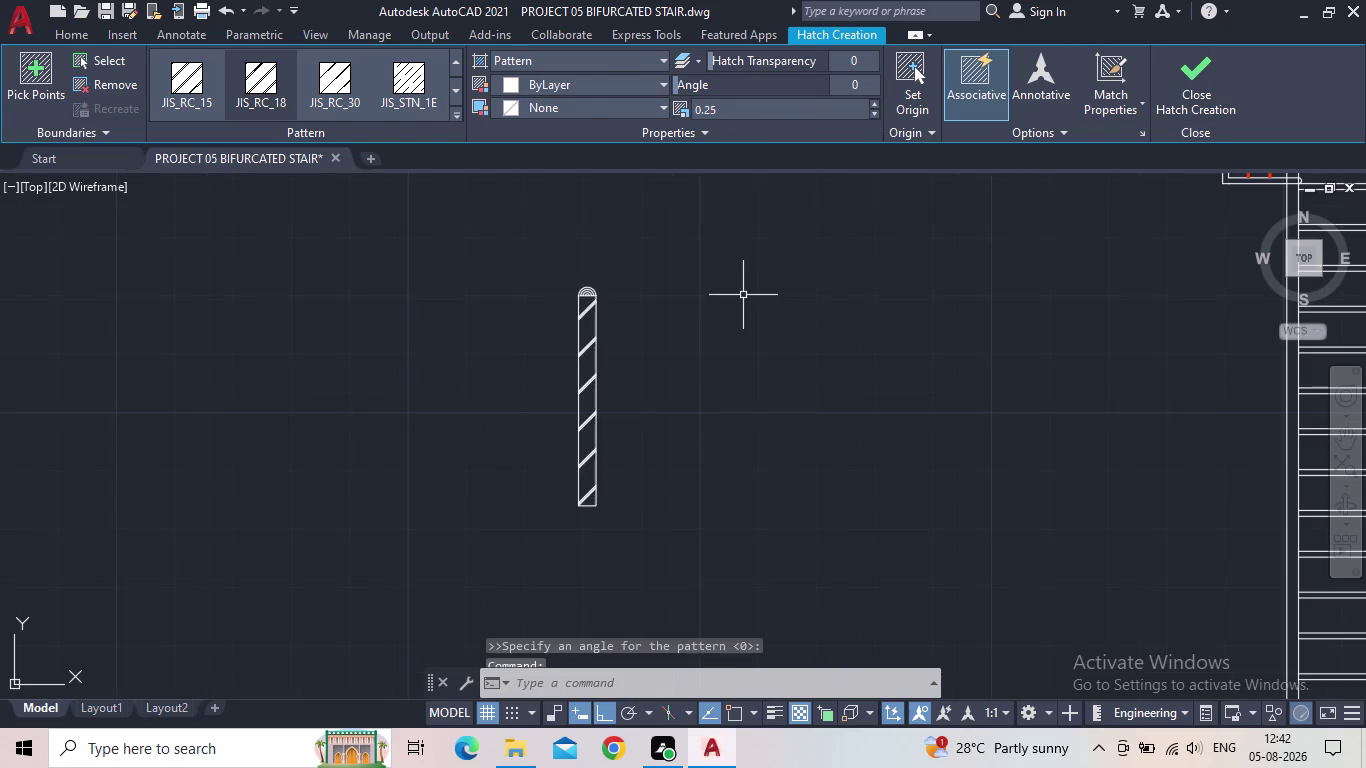
middle_drag(773, 316, 680, 278)
scroll(down, 3)
scroll(up, 3)
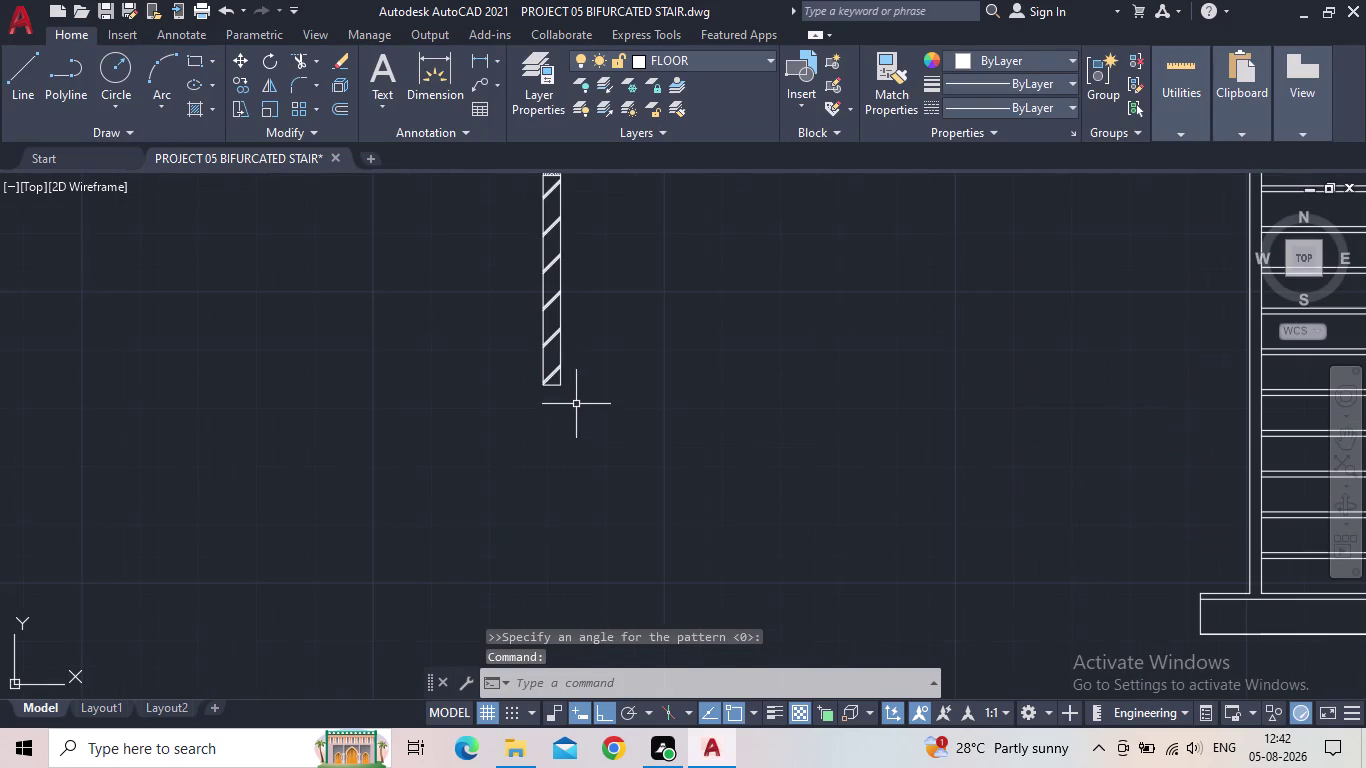
middle_drag(612, 412, 634, 512)
drag(696, 529, 656, 511)
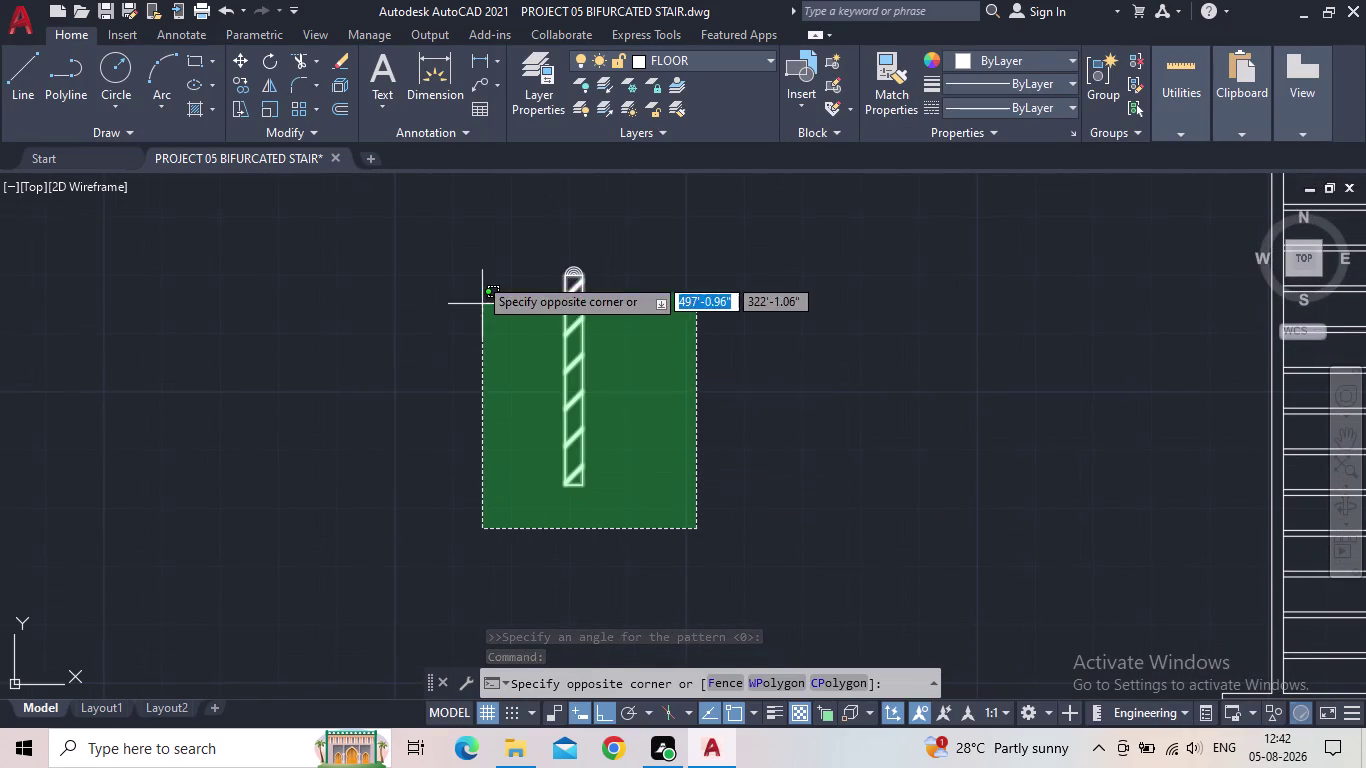
click(460, 239)
key(c)
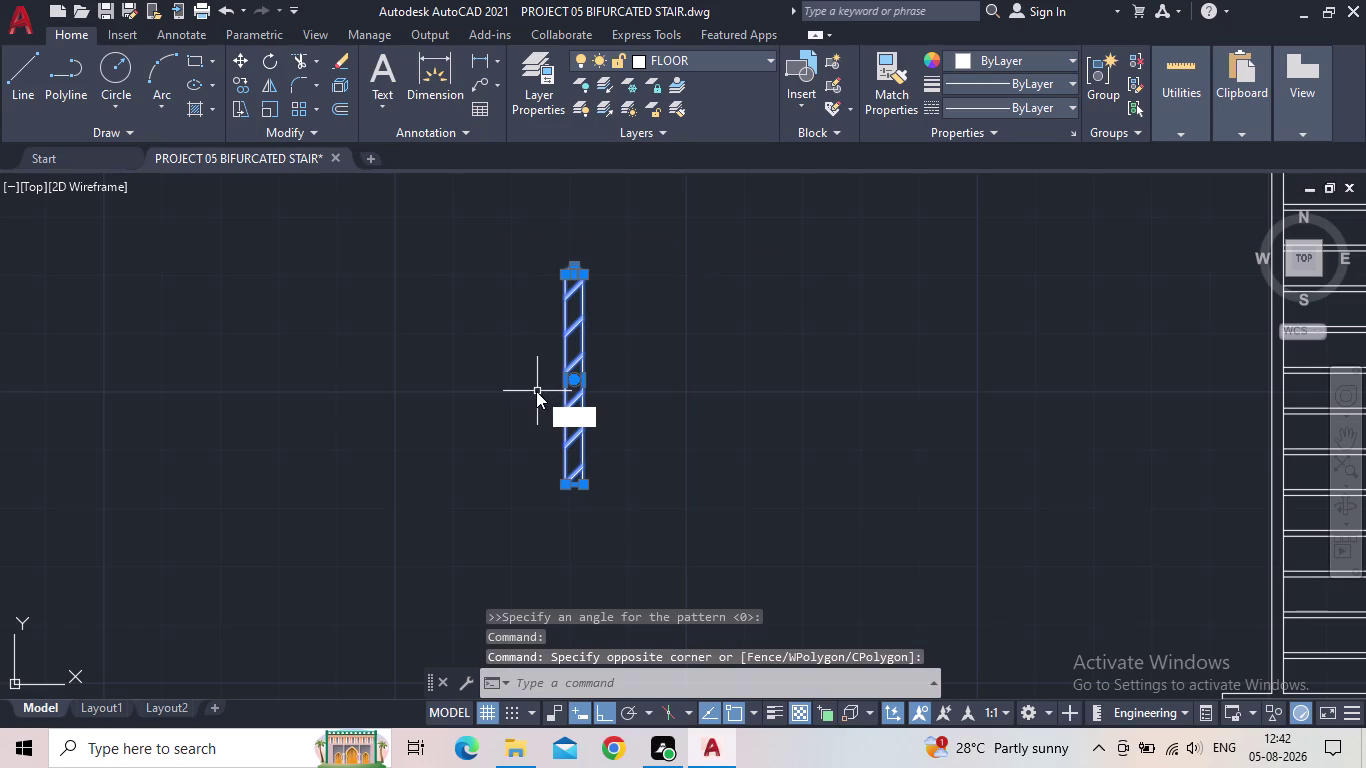
key(o)
key(Return)
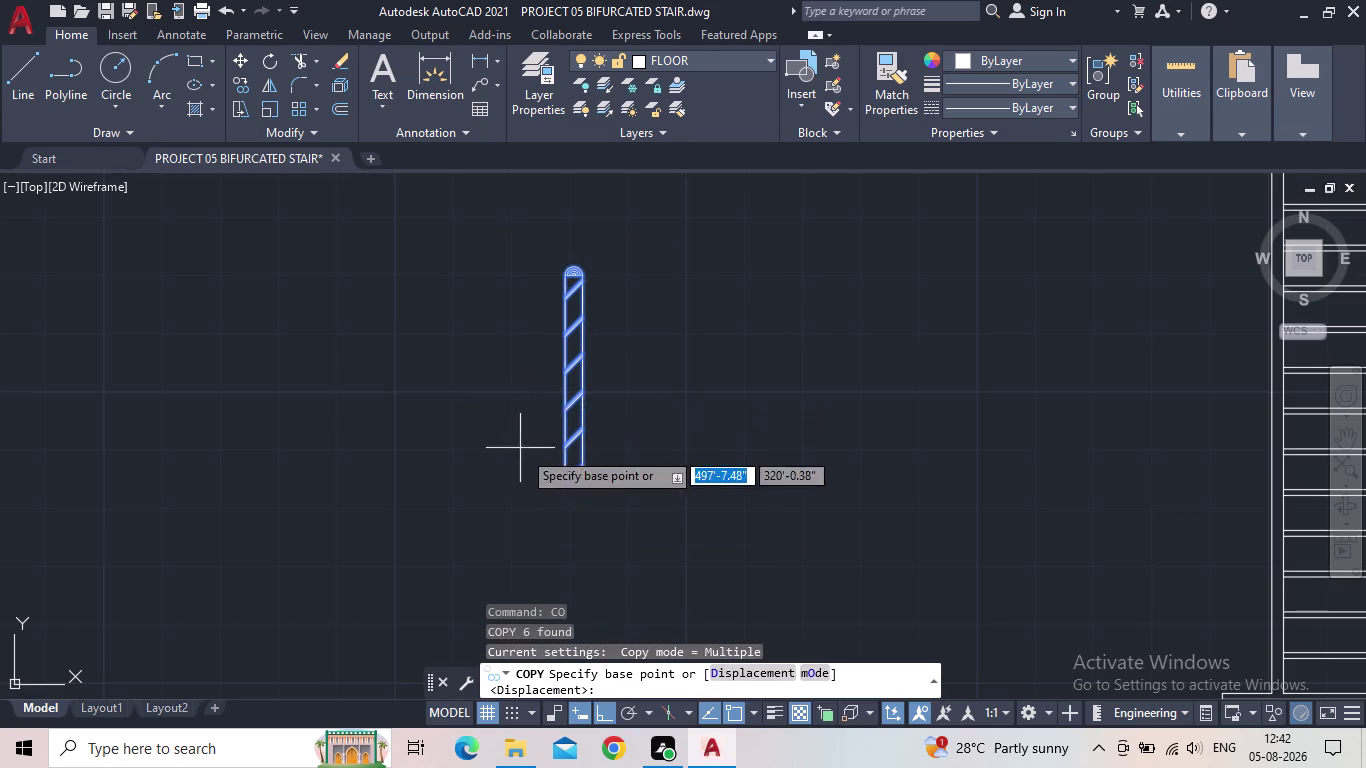
scroll(up, 3)
drag(603, 519, 623, 523)
middle_drag(996, 559, 824, 548)
scroll(down, 3)
click(607, 716)
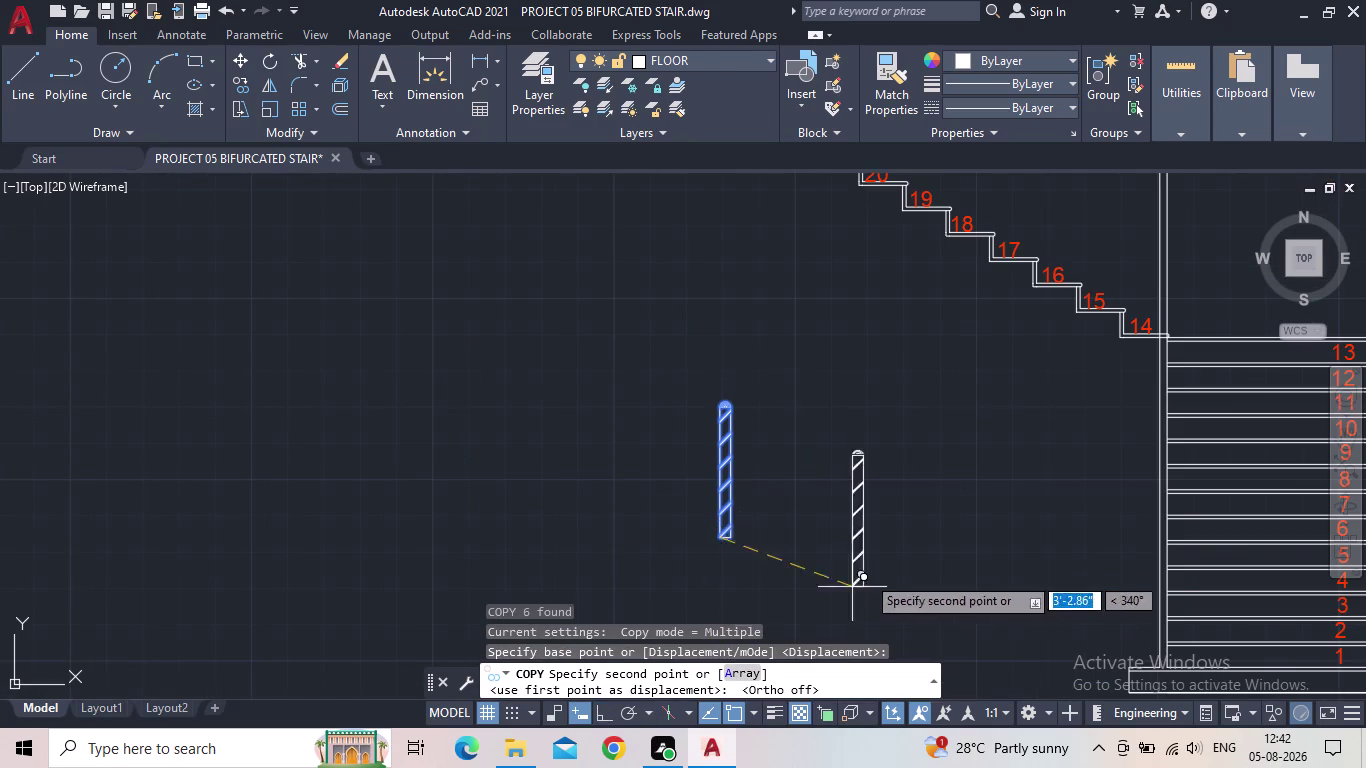
middle_drag(888, 565, 576, 382)
scroll(down, 3)
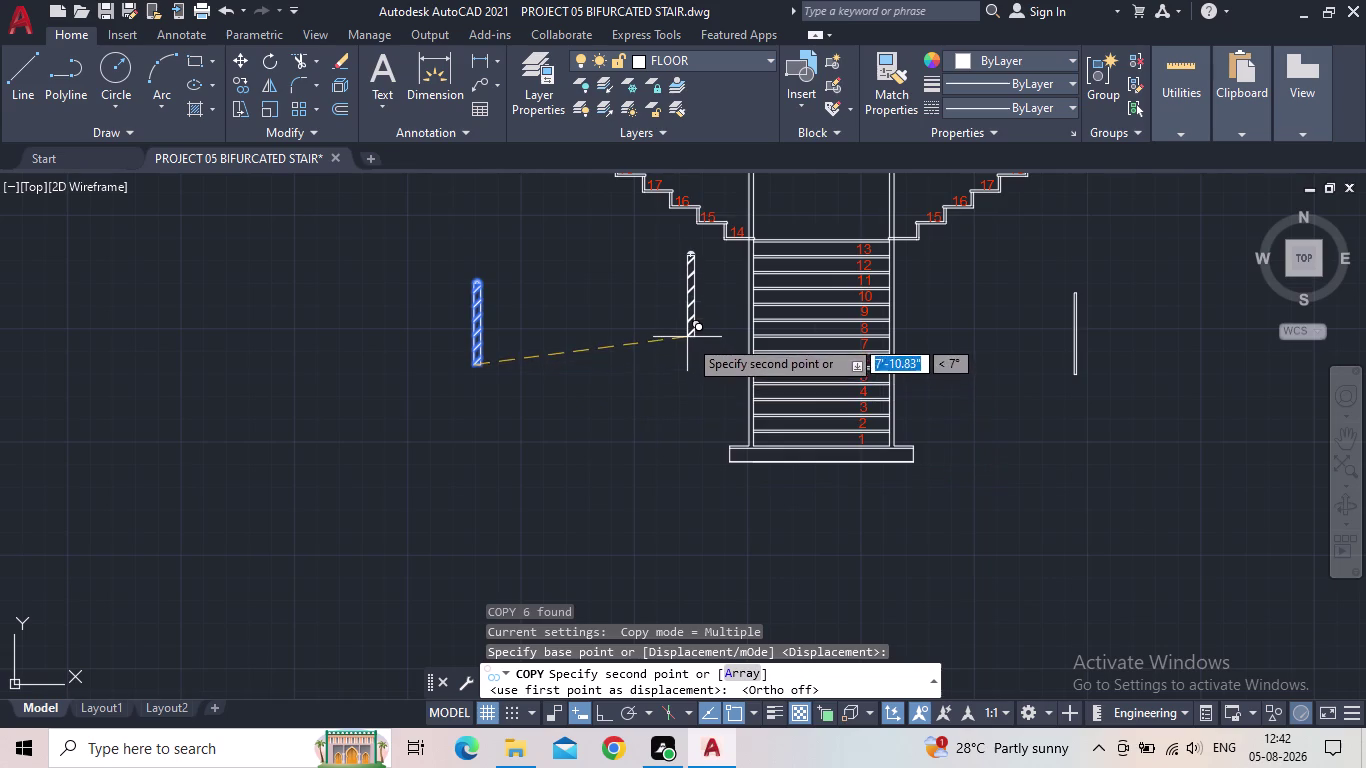
scroll(up, 3)
middle_drag(893, 532, 712, 268)
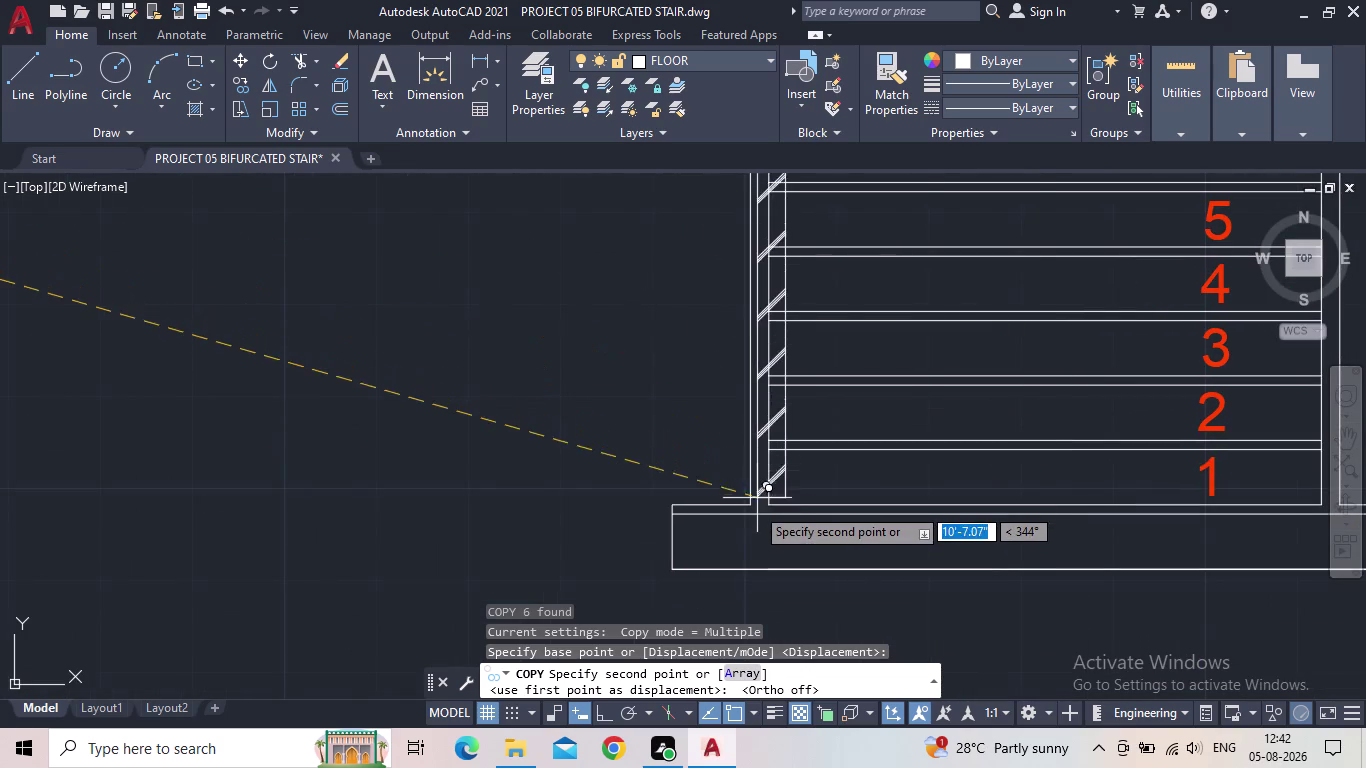
scroll(up, 3)
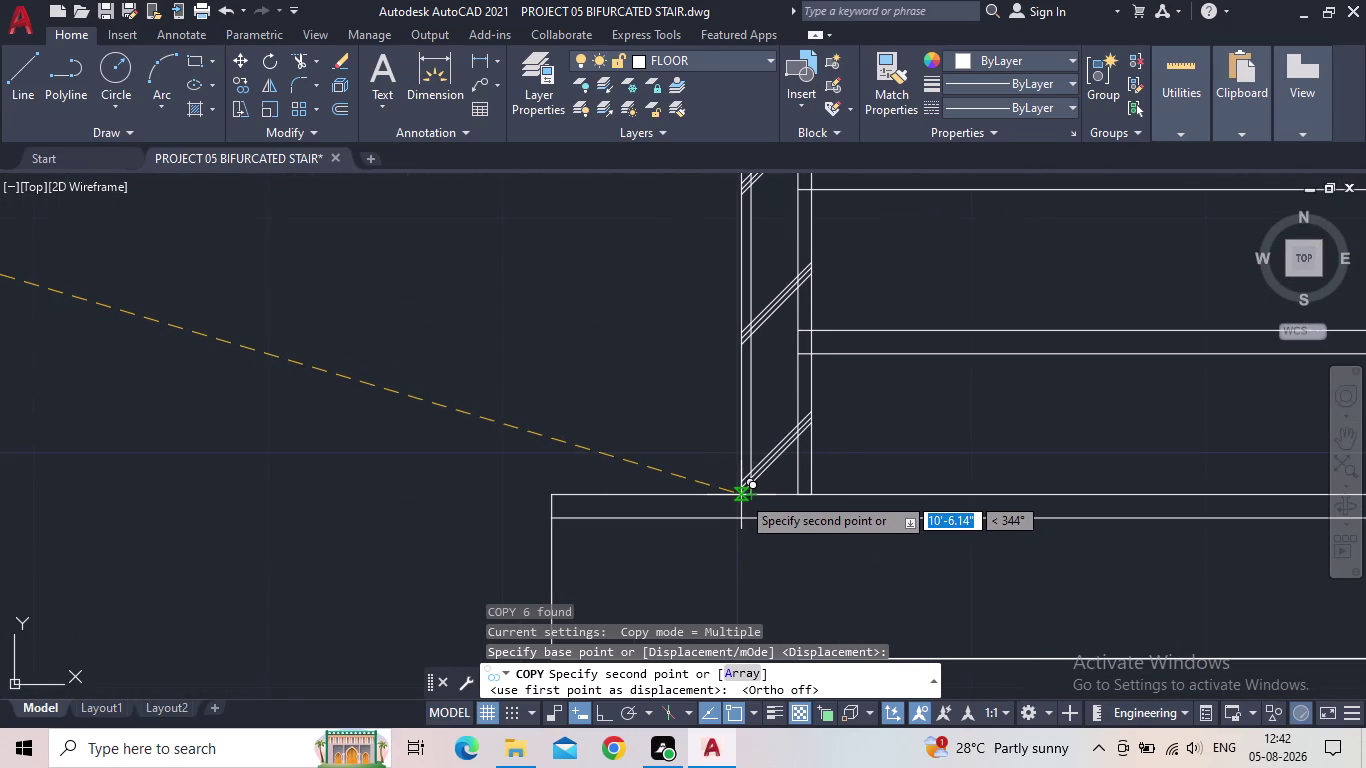
scroll(up, 3)
scroll(up, 3)
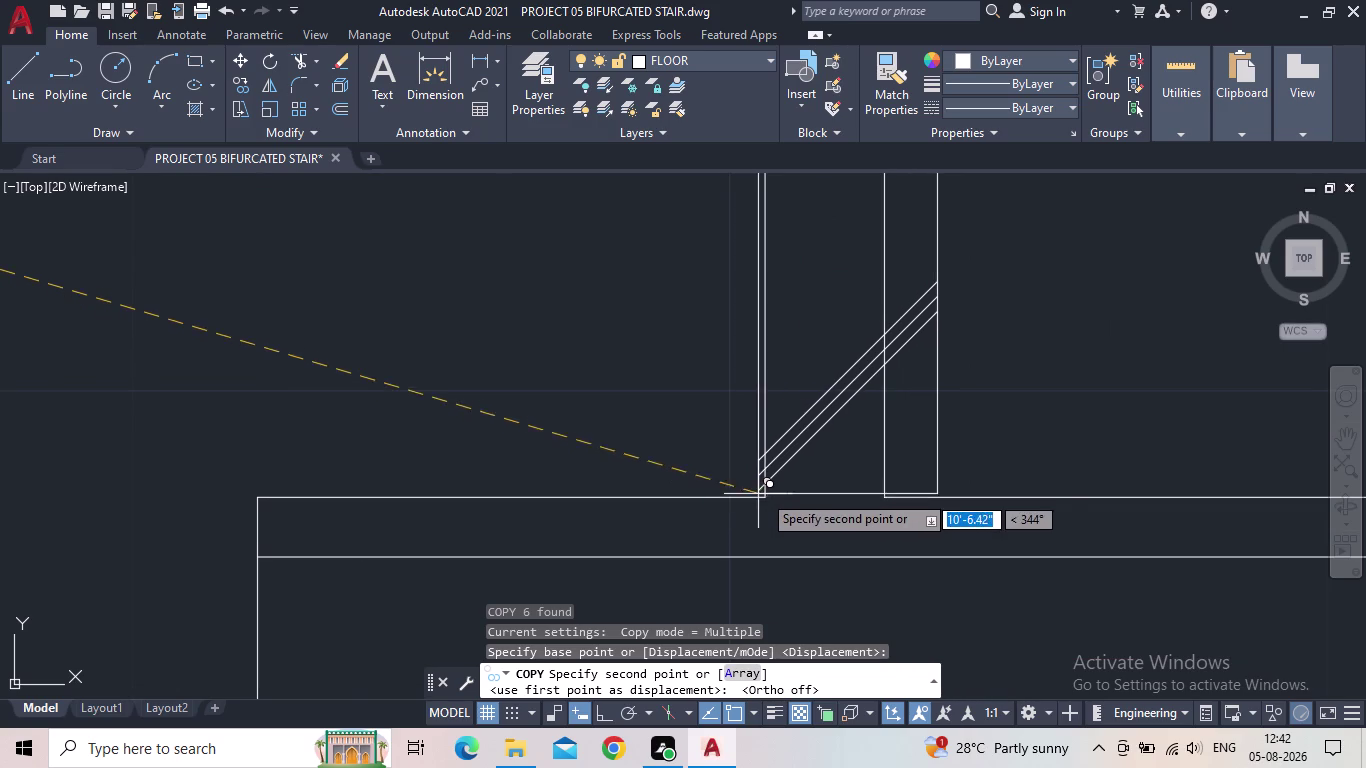
scroll(down, 3)
scroll(down, 3)
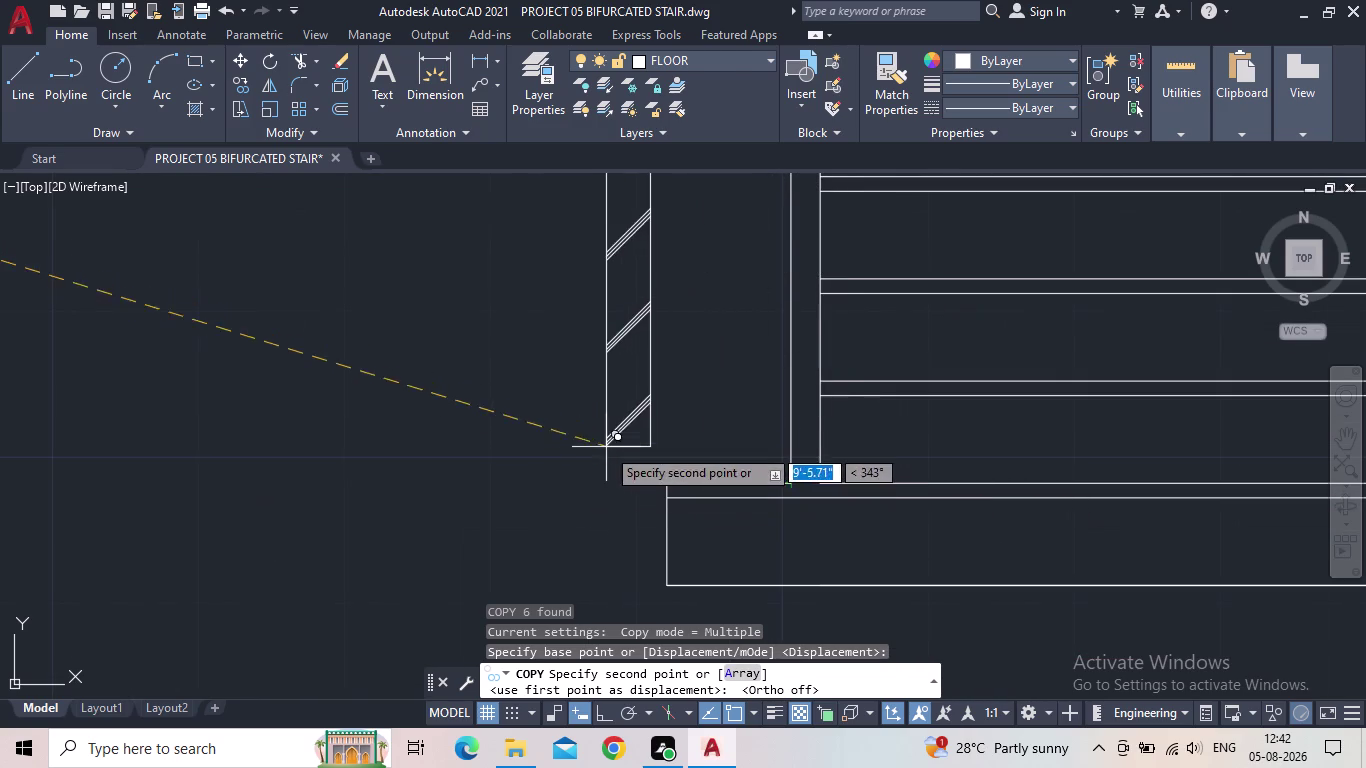
middle_click(606, 447)
middle_drag(606, 441, 499, 477)
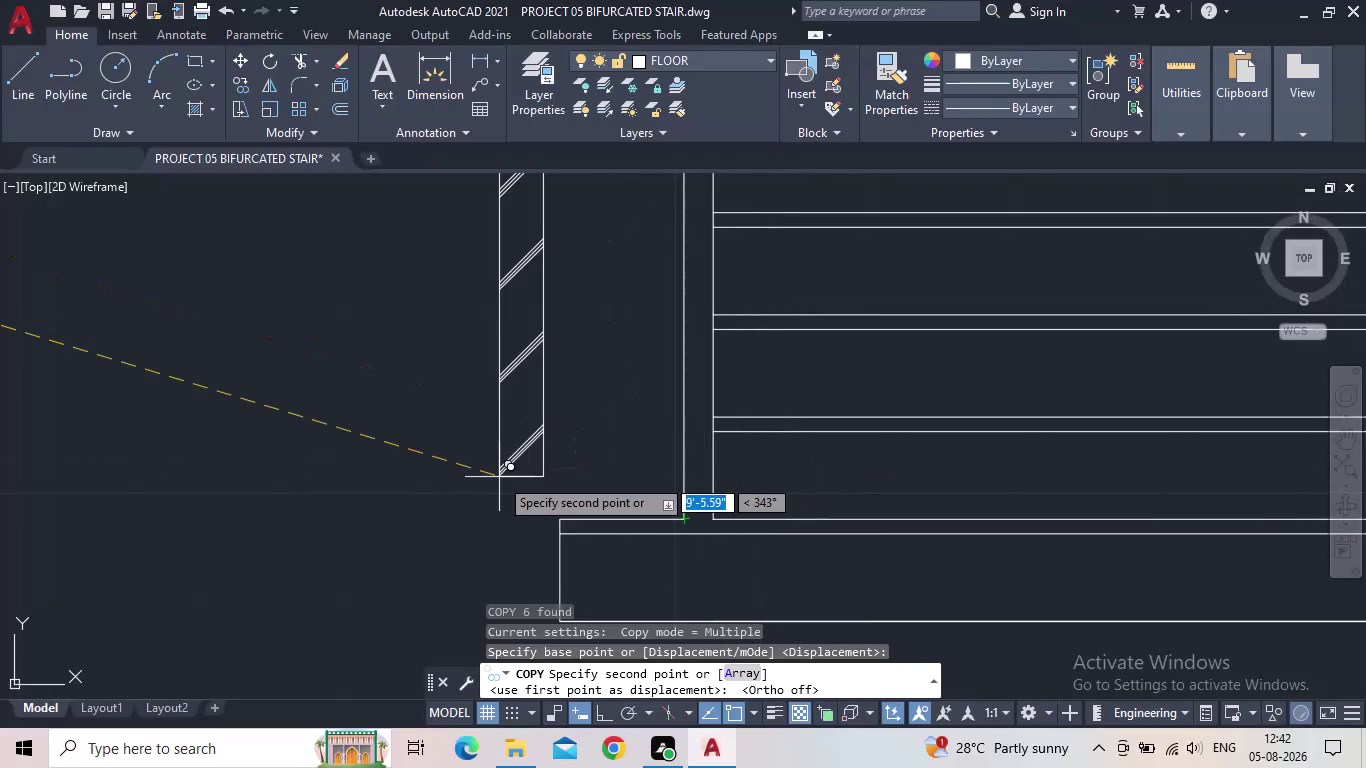
scroll(up, 3)
scroll(up, 3)
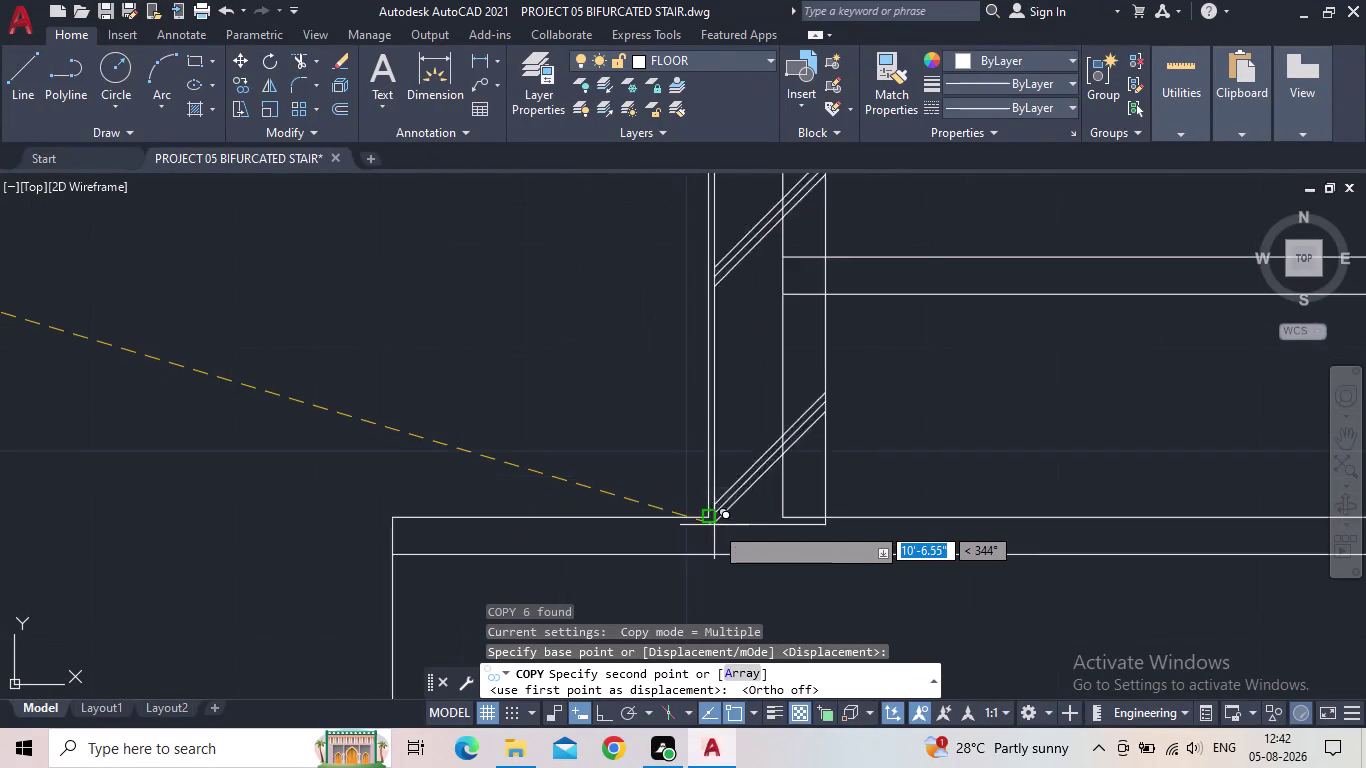
scroll(up, 3)
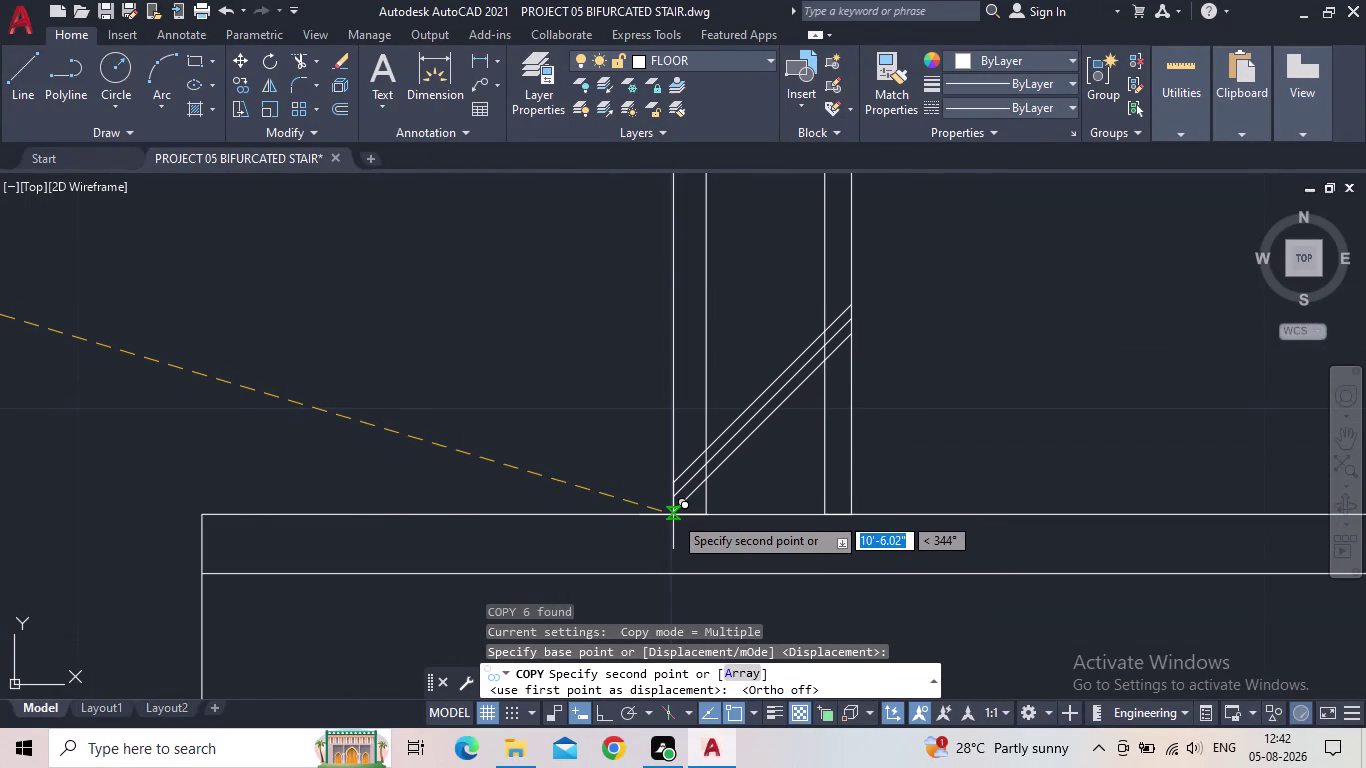
click(674, 515)
middle_drag(427, 430, 322, 473)
scroll(down, 3)
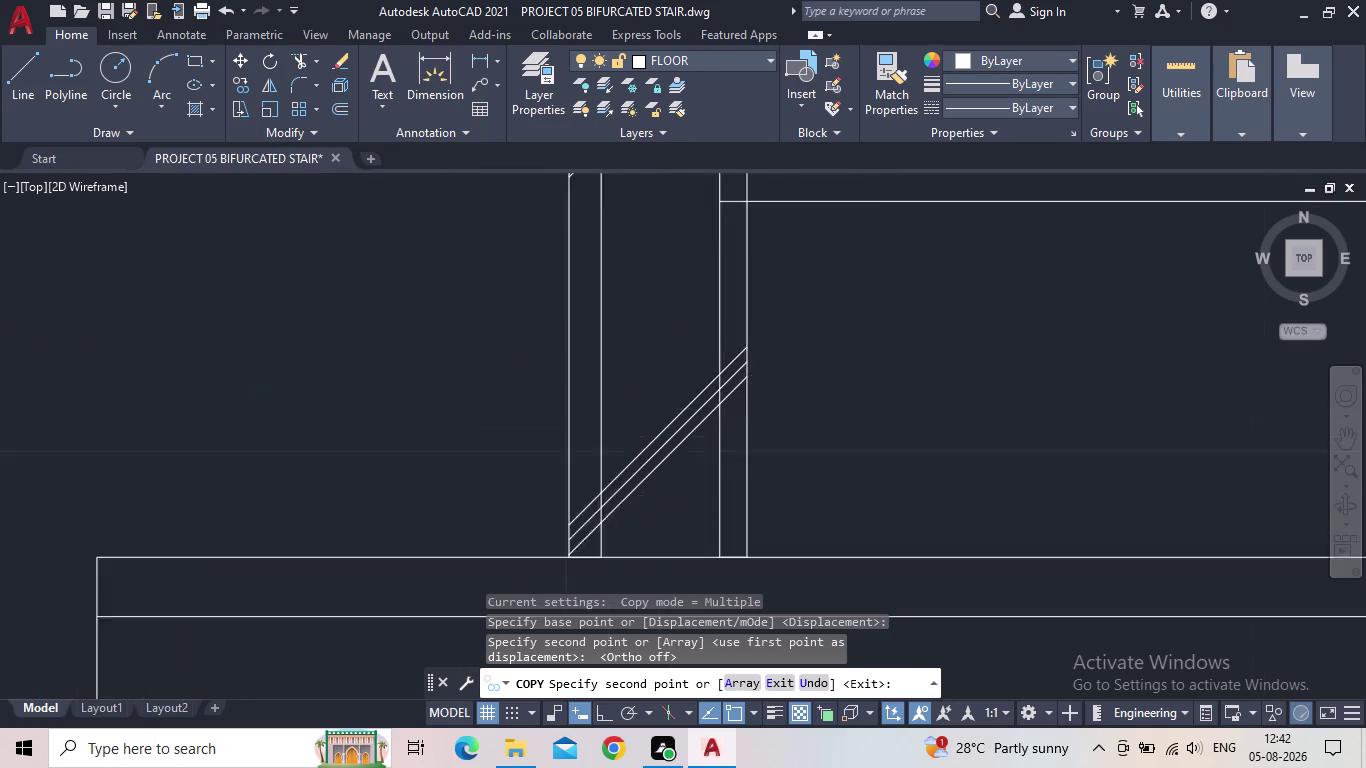
middle_drag(576, 467, 796, 588)
scroll(down, 3)
middle_drag(771, 503, 761, 574)
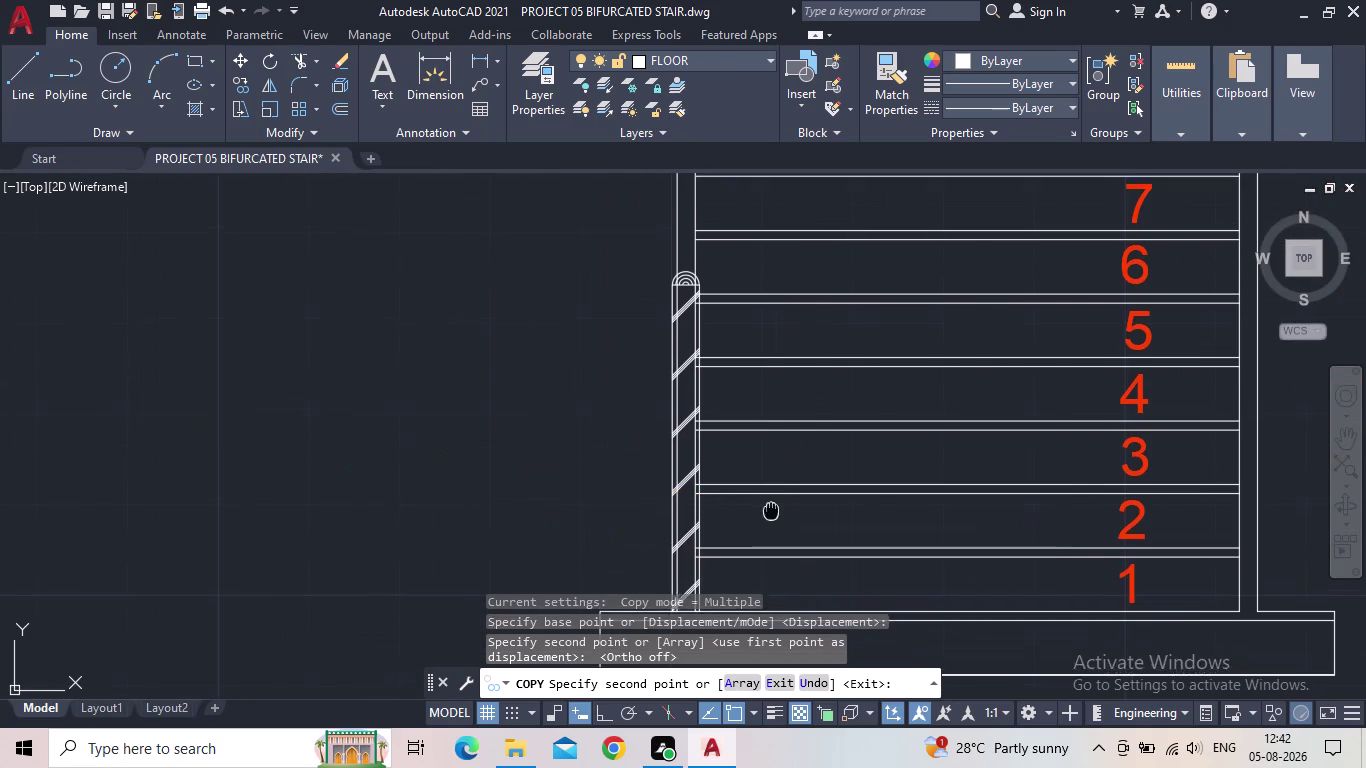
middle_drag(761, 574, 754, 615)
scroll(down, 3)
middle_drag(561, 411, 416, 529)
scroll(up, 3)
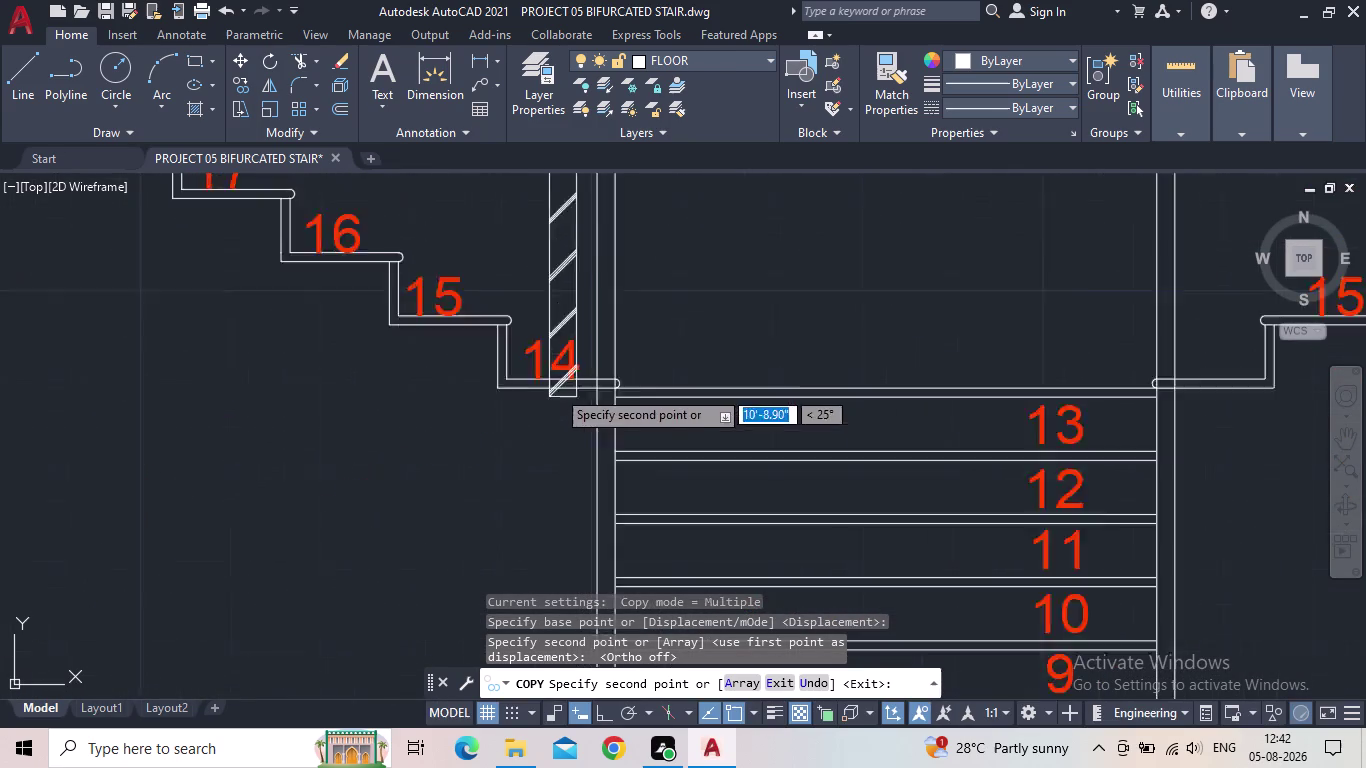
scroll(up, 3)
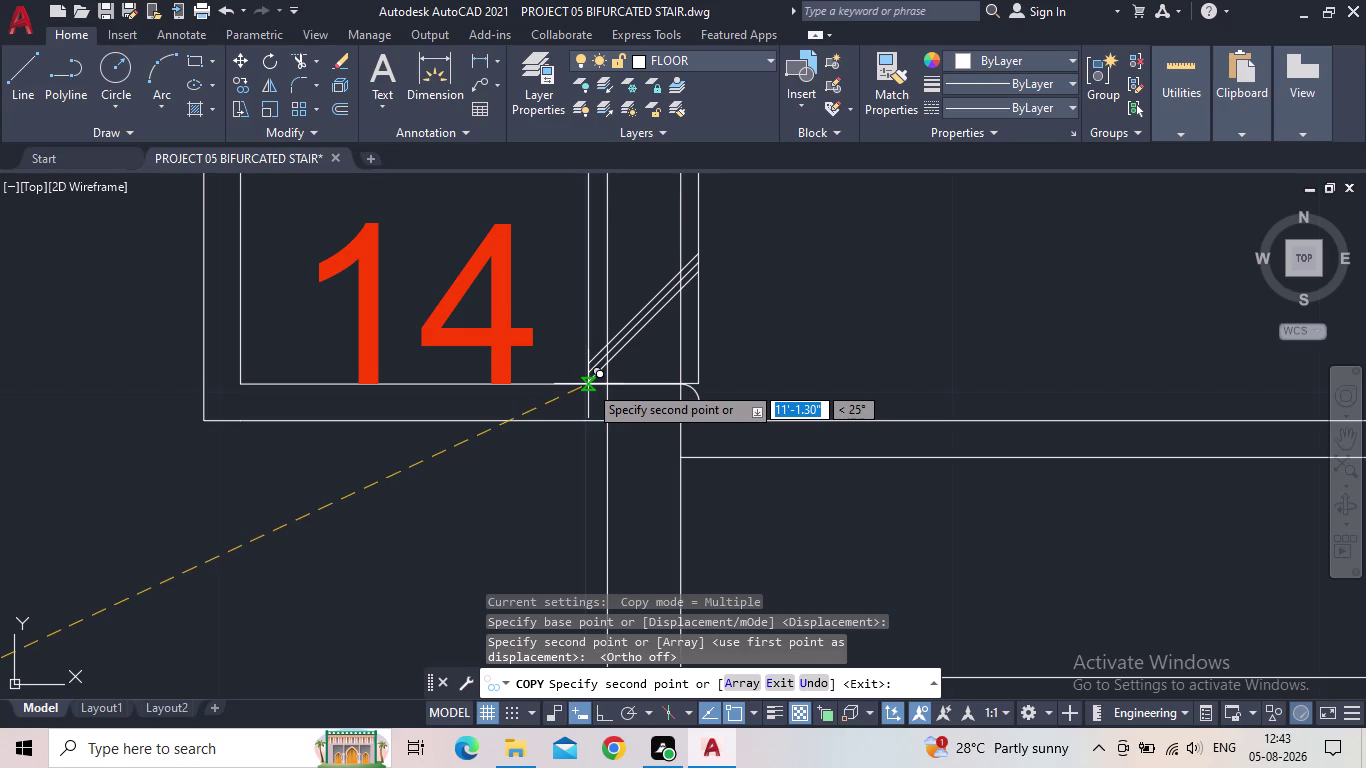
scroll(up, 3)
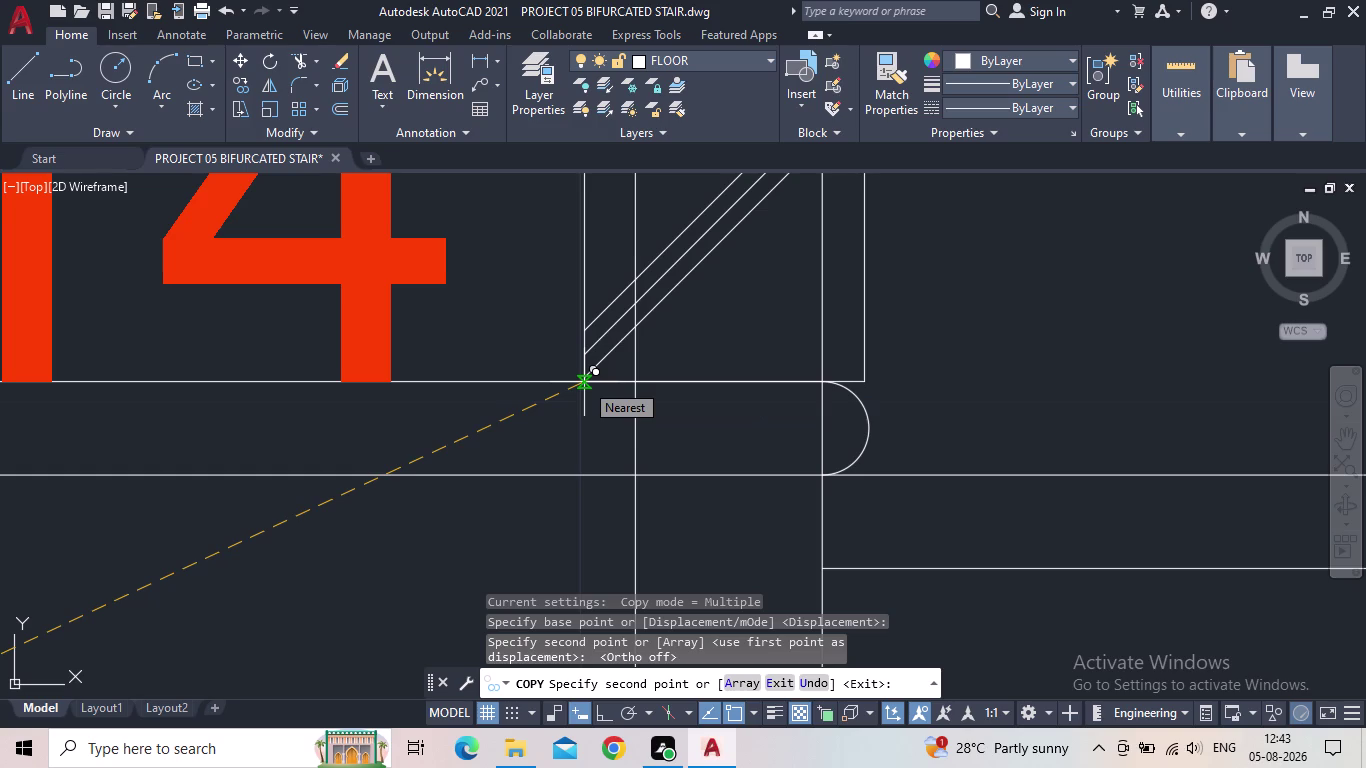
scroll(down, 3)
scroll(down, 3)
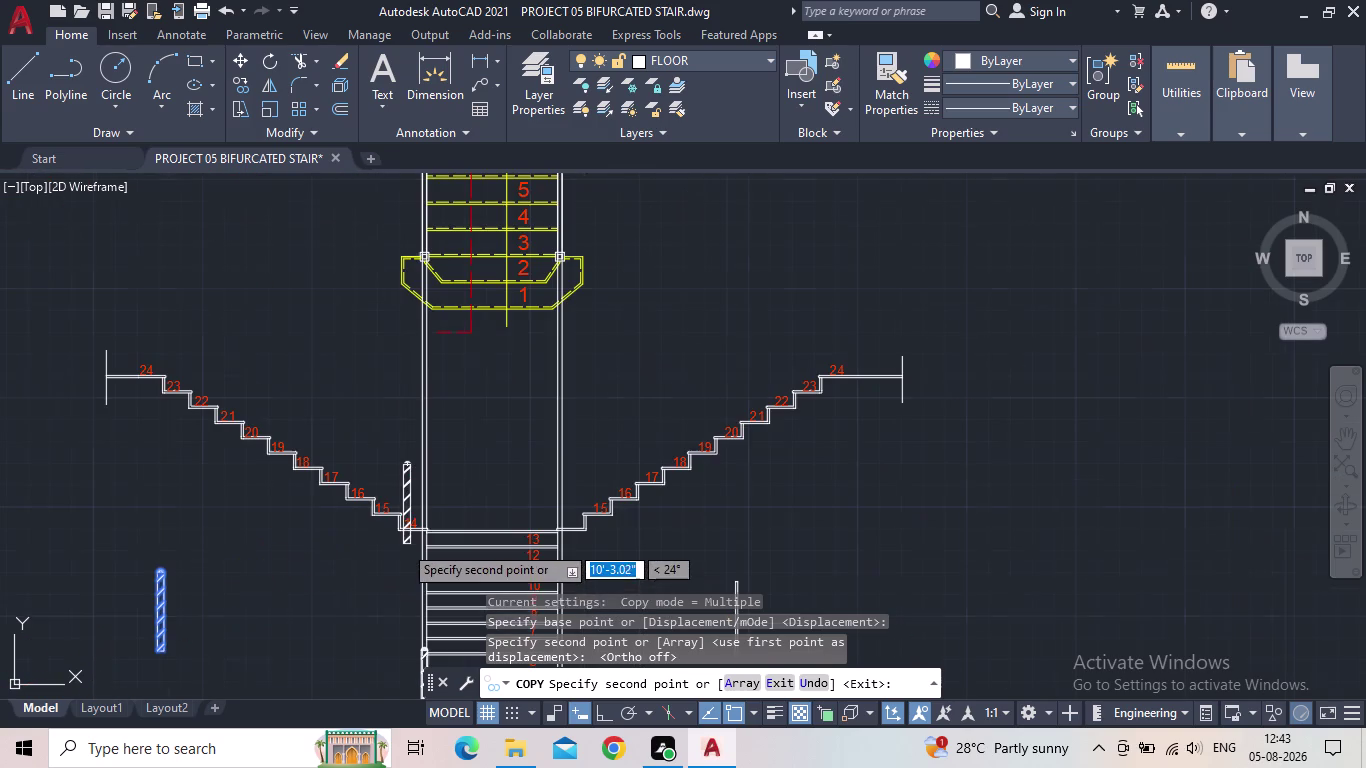
key(Escape)
middle_drag(395, 554, 309, 362)
scroll(up, 3)
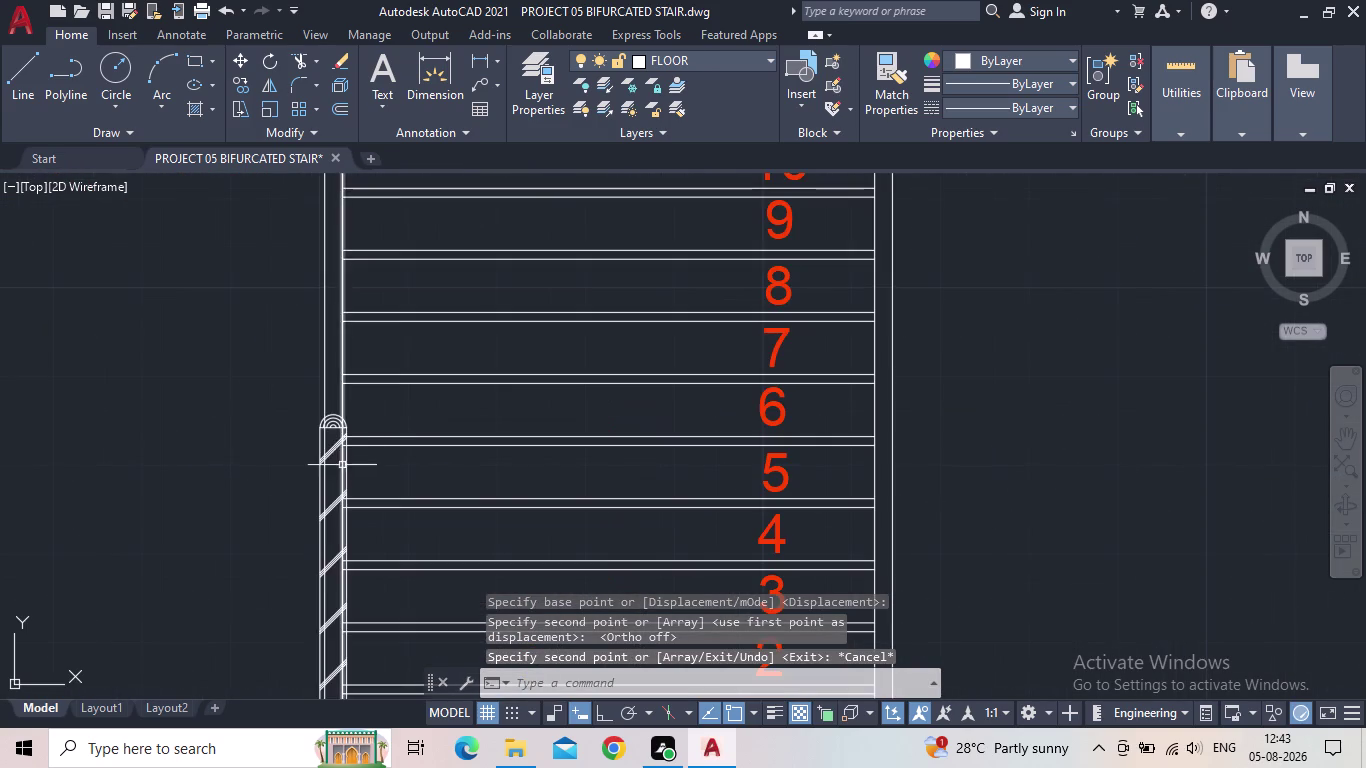
Copy the hatched handrail post, using its bottom corner as the base point.
scroll(up, 3)
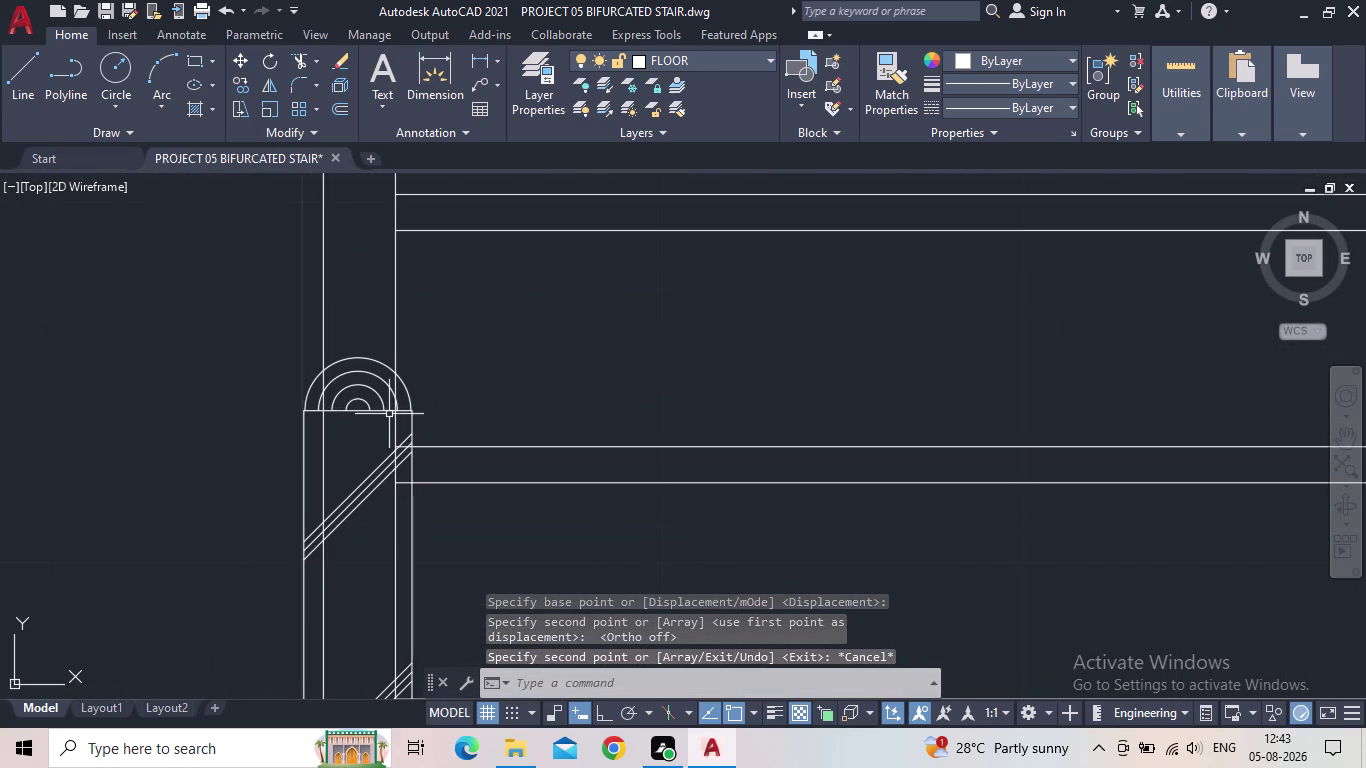
scroll(down, 3)
middle_drag(279, 423, 640, 447)
scroll(down, 3)
scroll(down, 3)
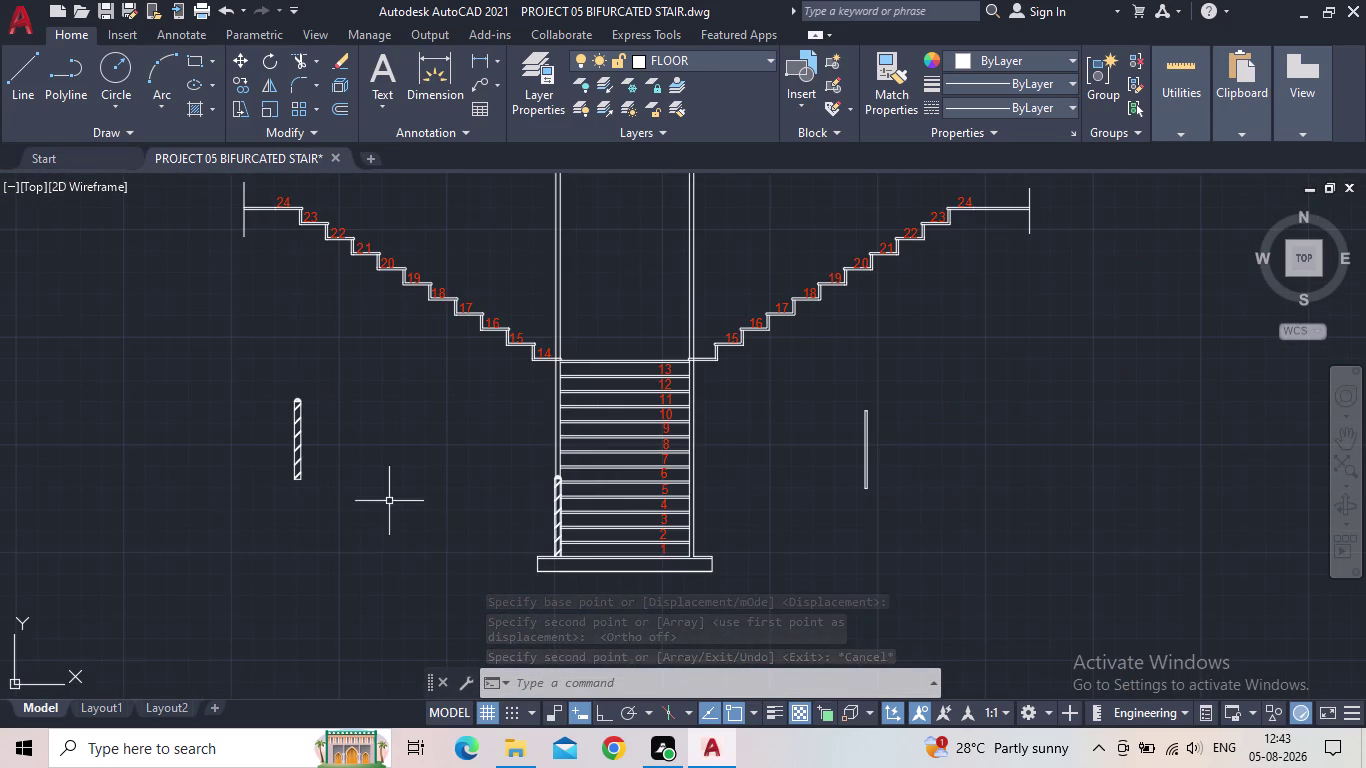
drag(368, 508, 344, 487)
click(170, 342)
key(c)
key(o)
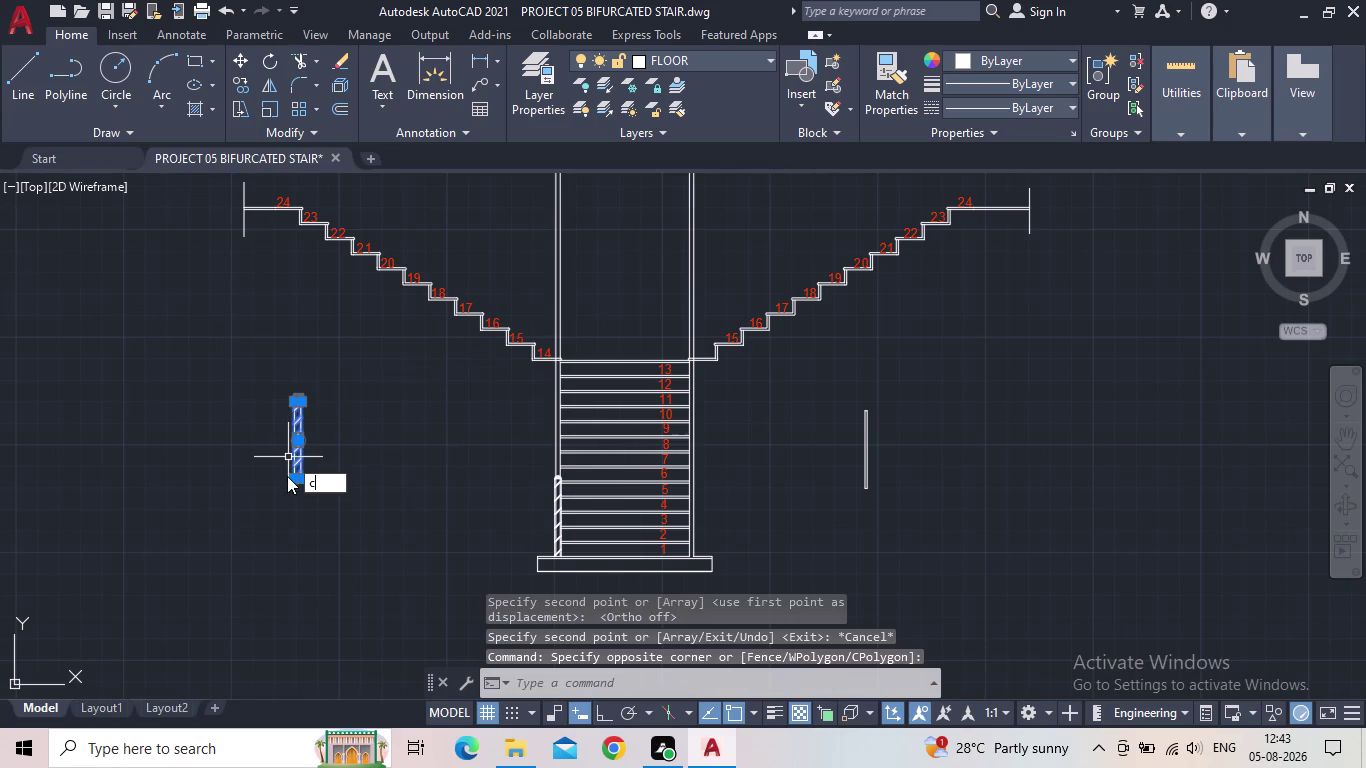
key(Return)
scroll(up, 3)
scroll(up, 3)
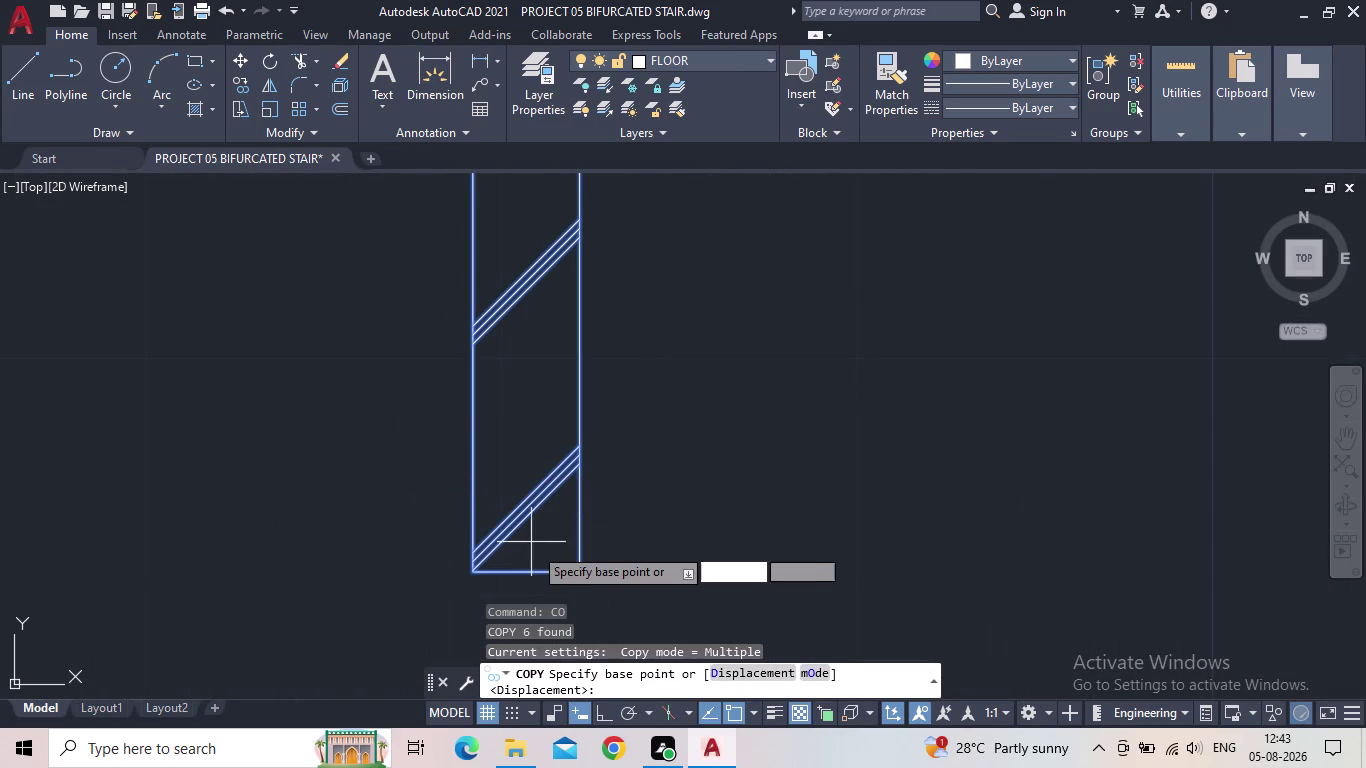
click(521, 570)
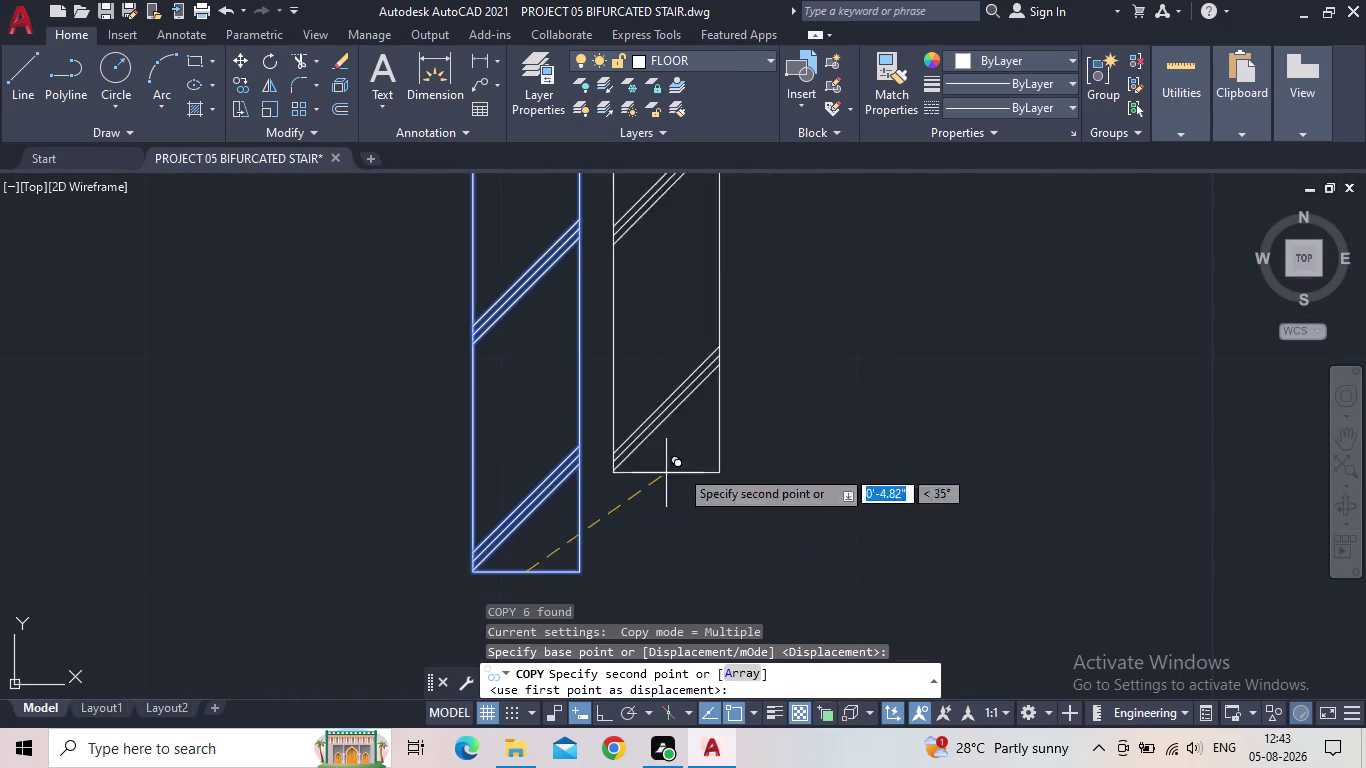
Place a post copy at the tread 14 corner of the left side flight.
middle_drag(802, 439, 634, 527)
scroll(down, 3)
middle_drag(745, 485, 408, 692)
scroll(down, 3)
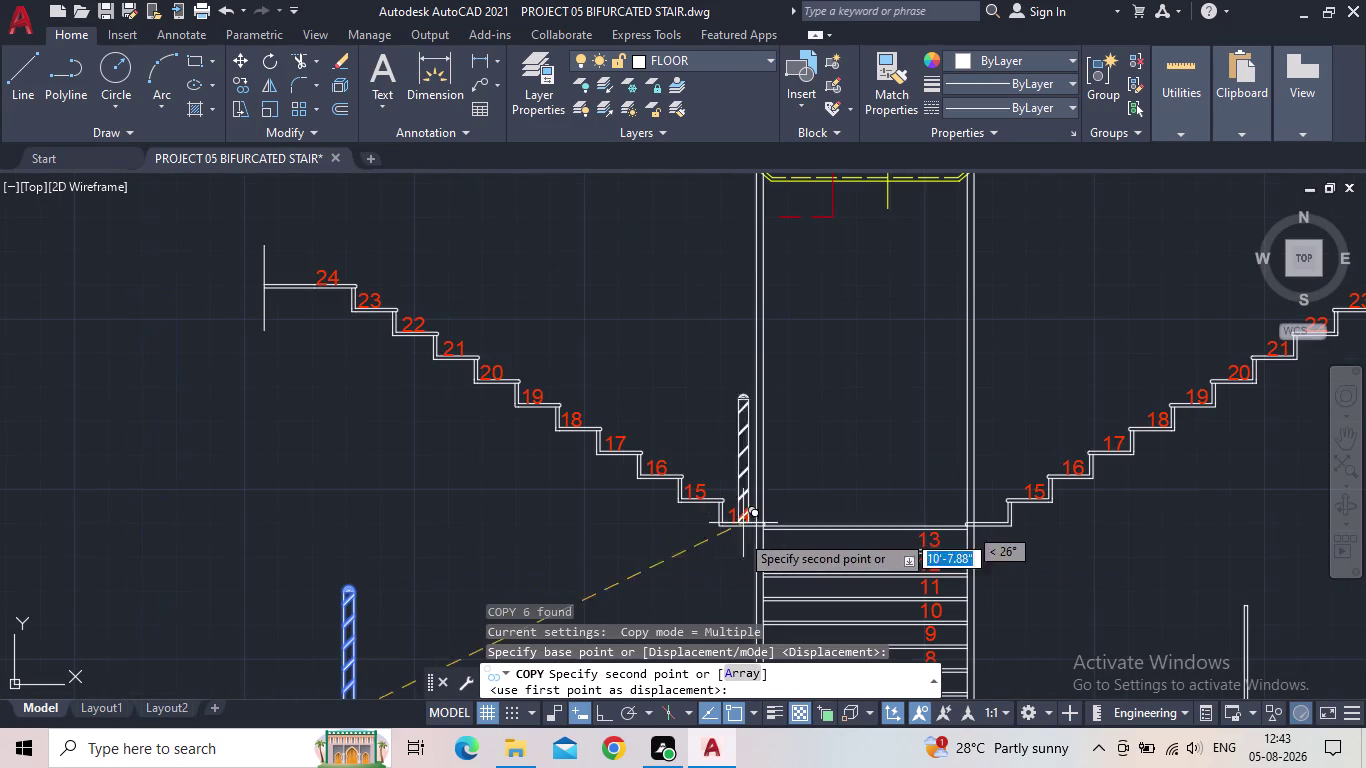
scroll(up, 3)
scroll(up, 3)
scroll(up, 3)
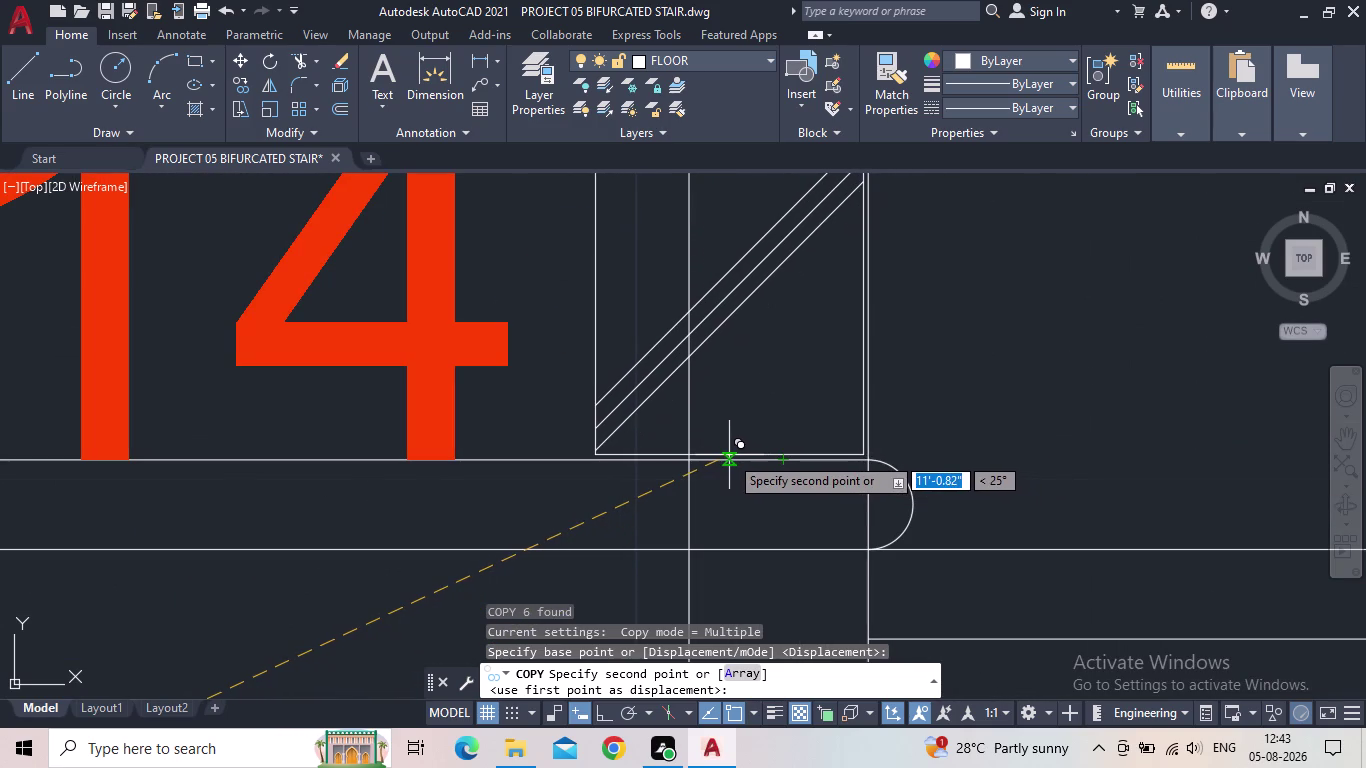
scroll(up, 3)
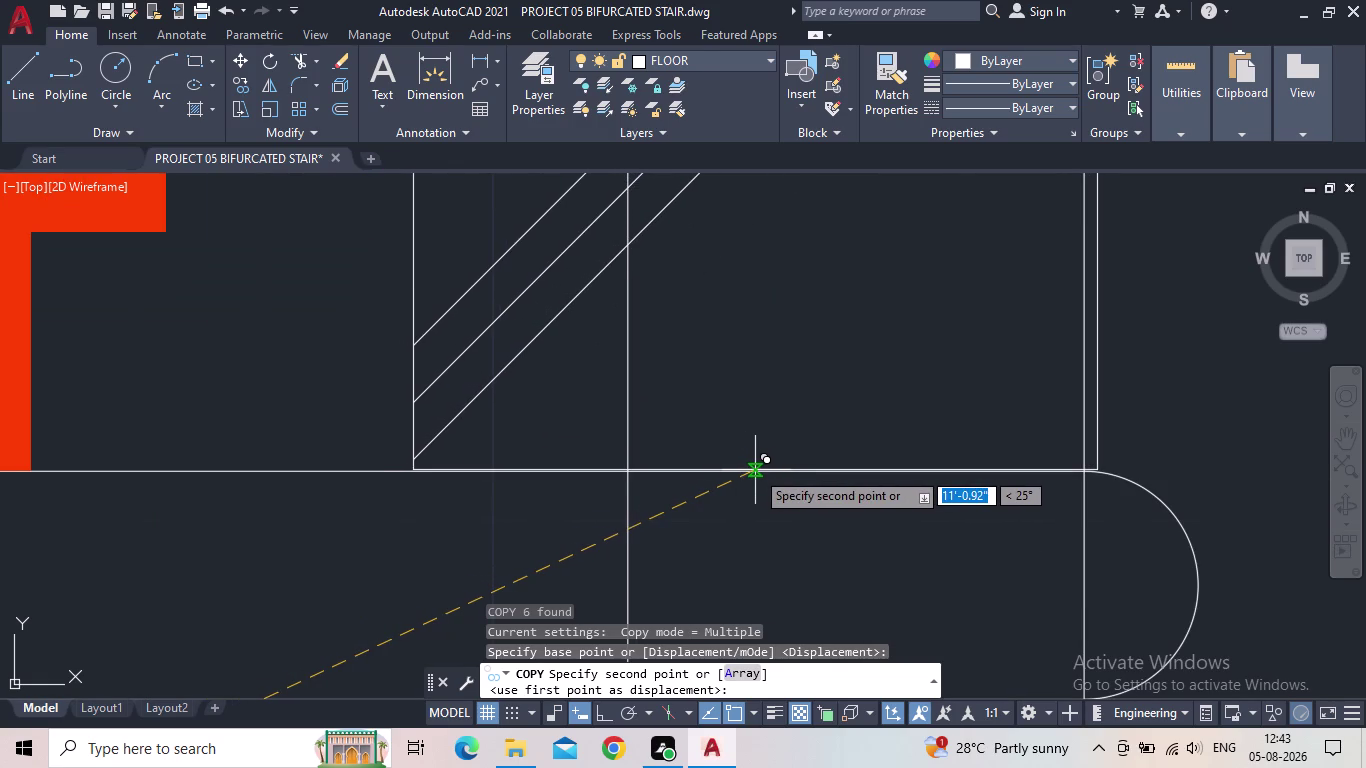
scroll(down, 3)
scroll(down, 3)
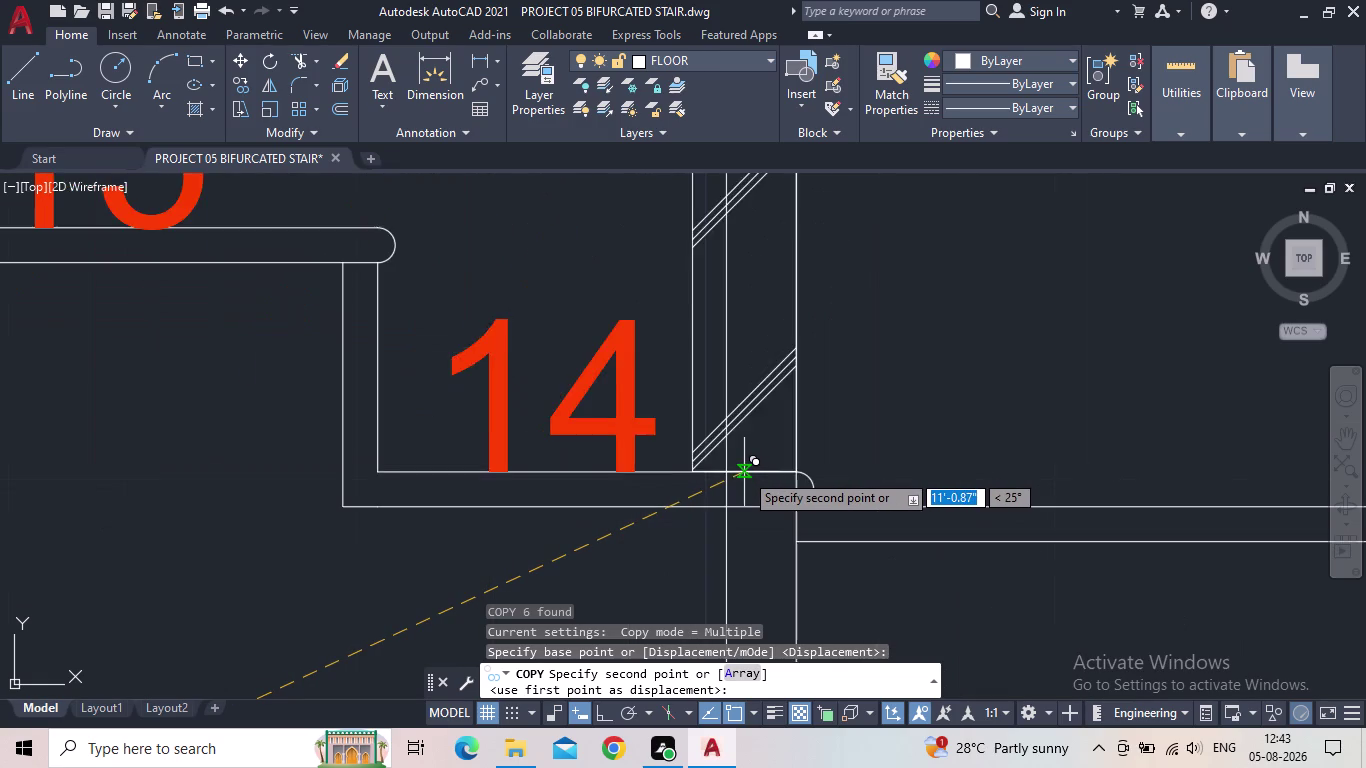
scroll(down, 3)
scroll(up, 3)
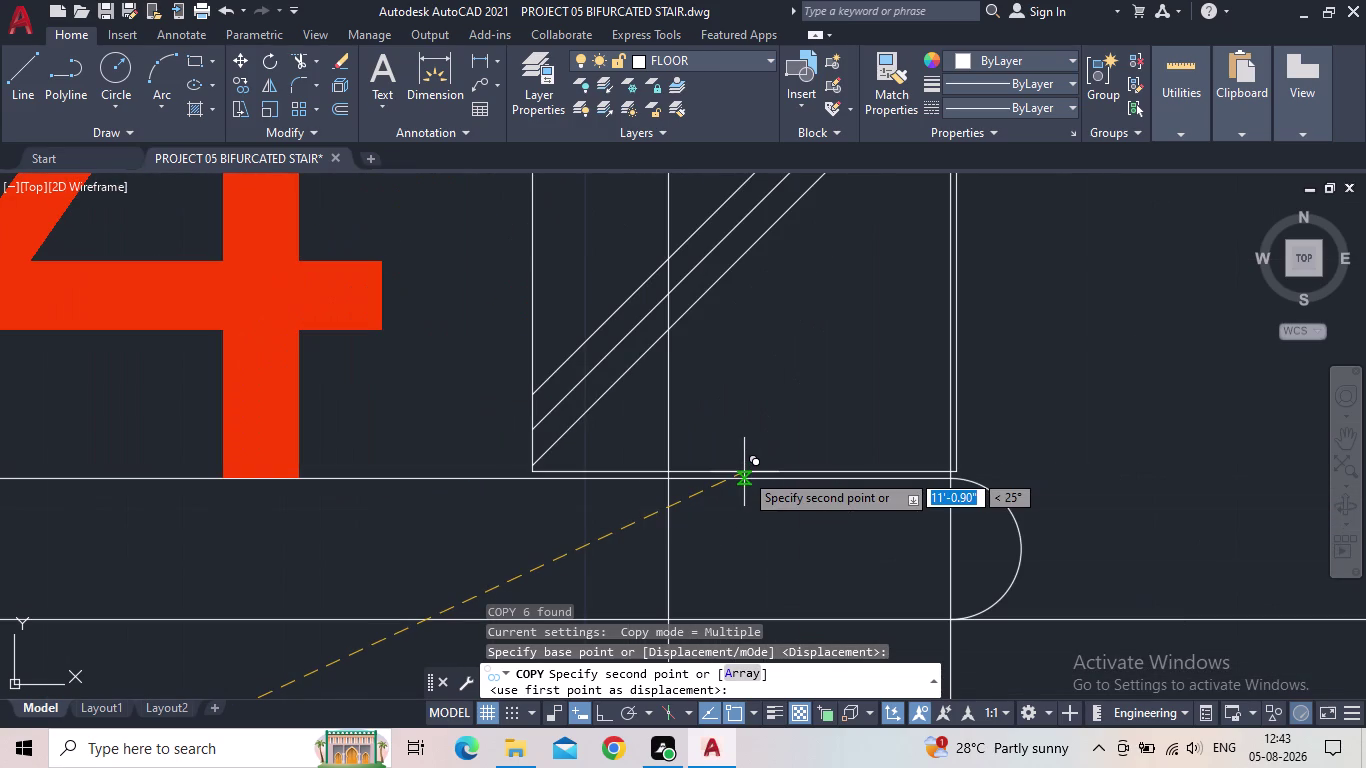
scroll(up, 3)
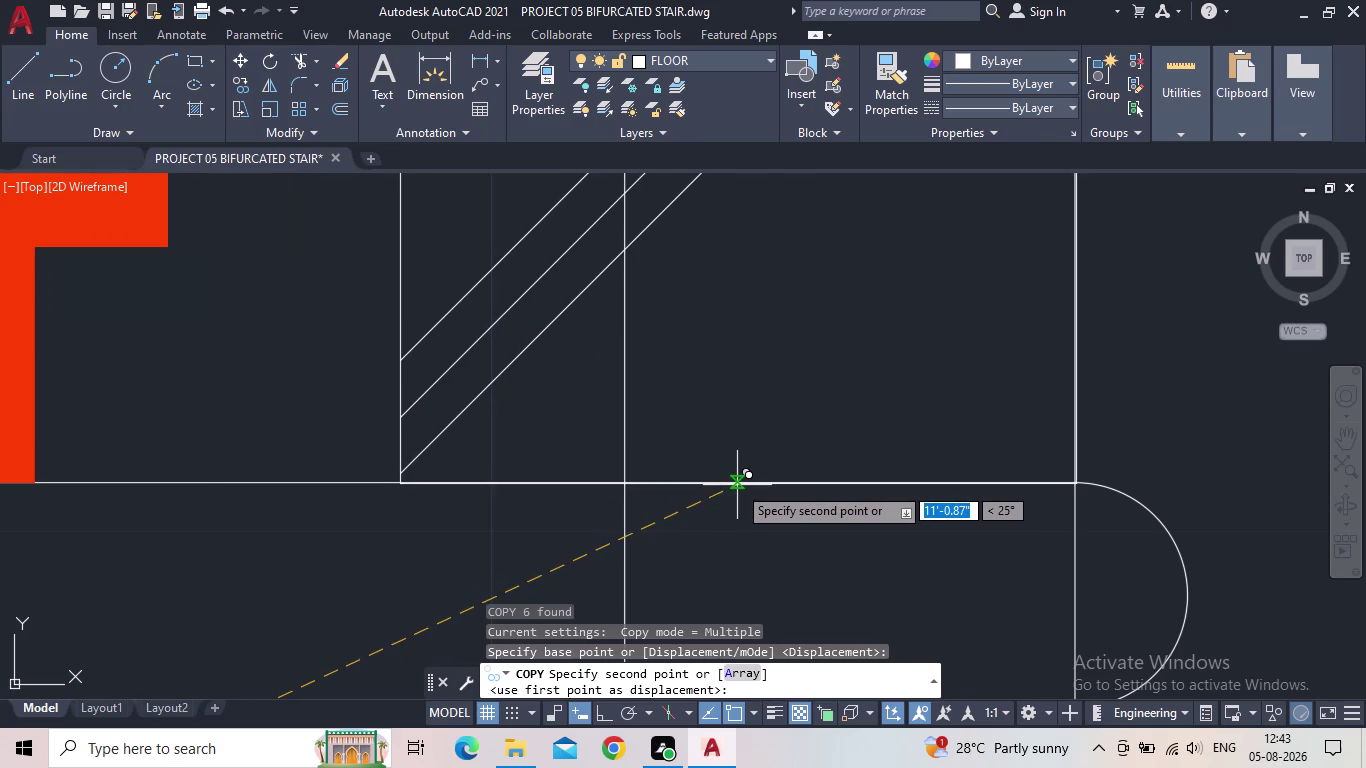
click(737, 482)
Place another post copy at the right side flight's tread 14 corner.
scroll(down, 3)
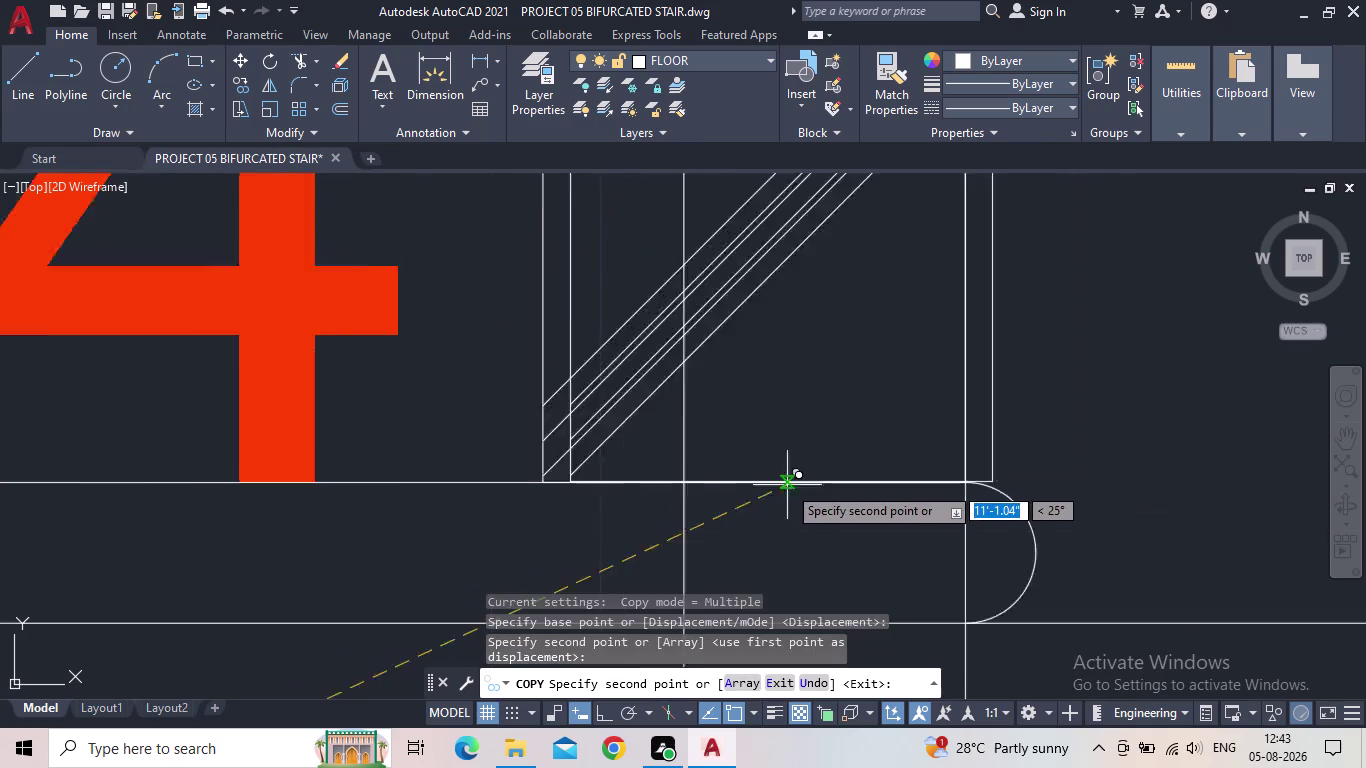
scroll(down, 3)
middle_drag(784, 494, 693, 513)
scroll(down, 3)
scroll(down, 3)
middle_drag(810, 476, 654, 376)
scroll(down, 3)
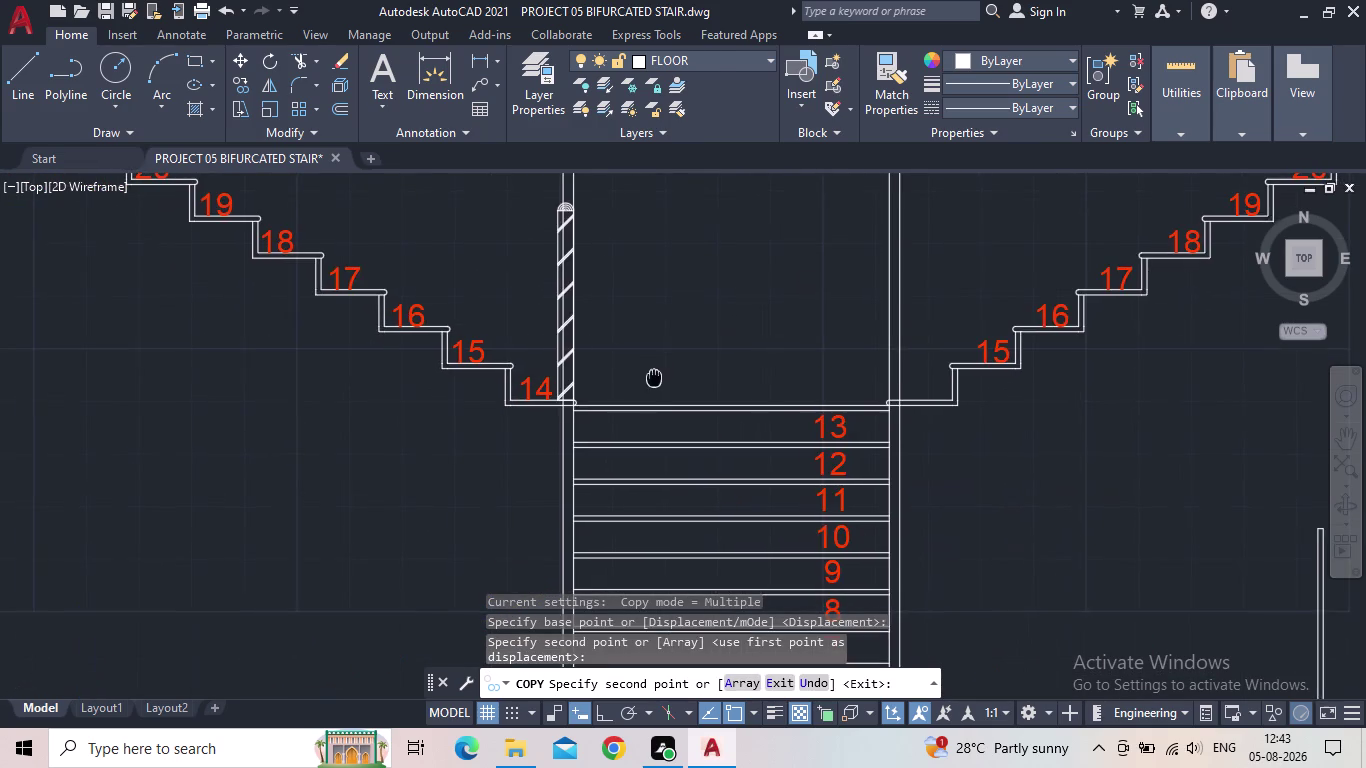
middle_drag(723, 415, 548, 408)
scroll(up, 3)
scroll(up, 3)
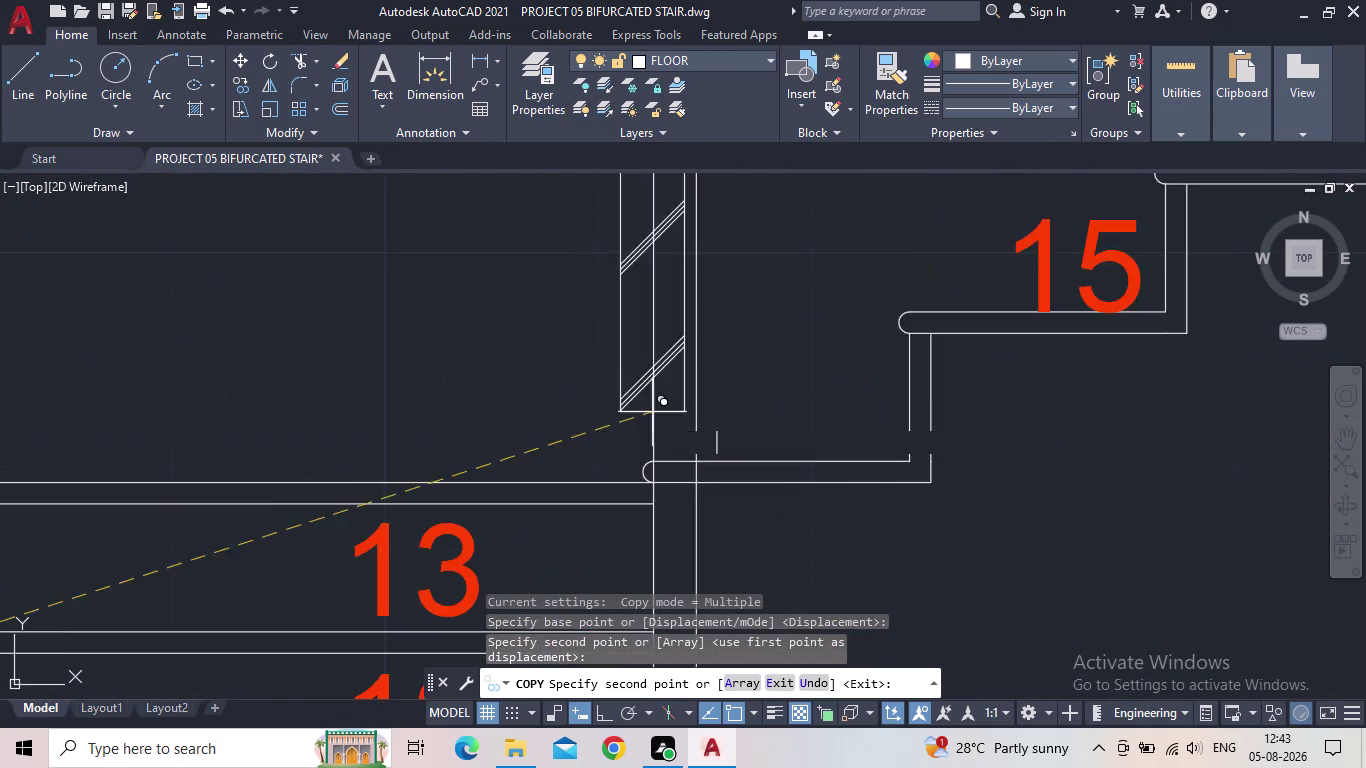
scroll(up, 3)
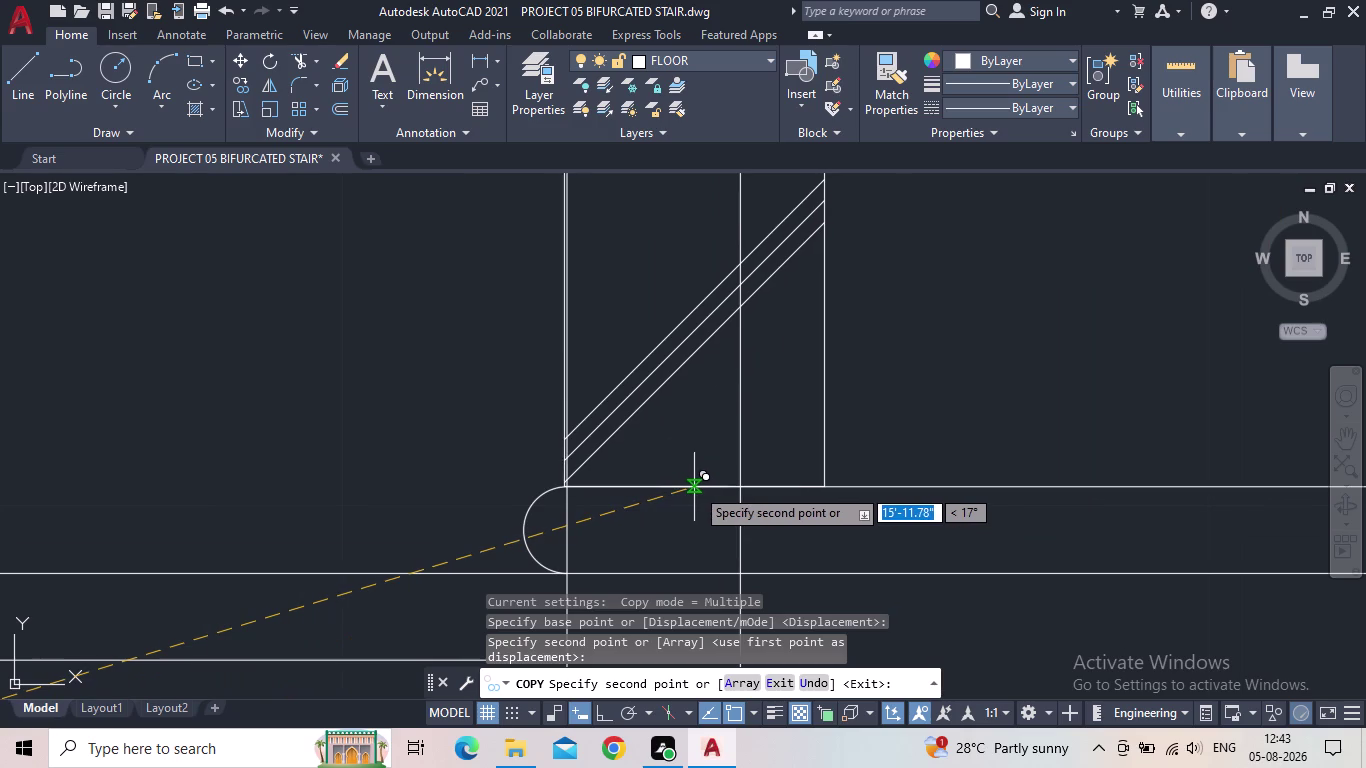
scroll(up, 3)
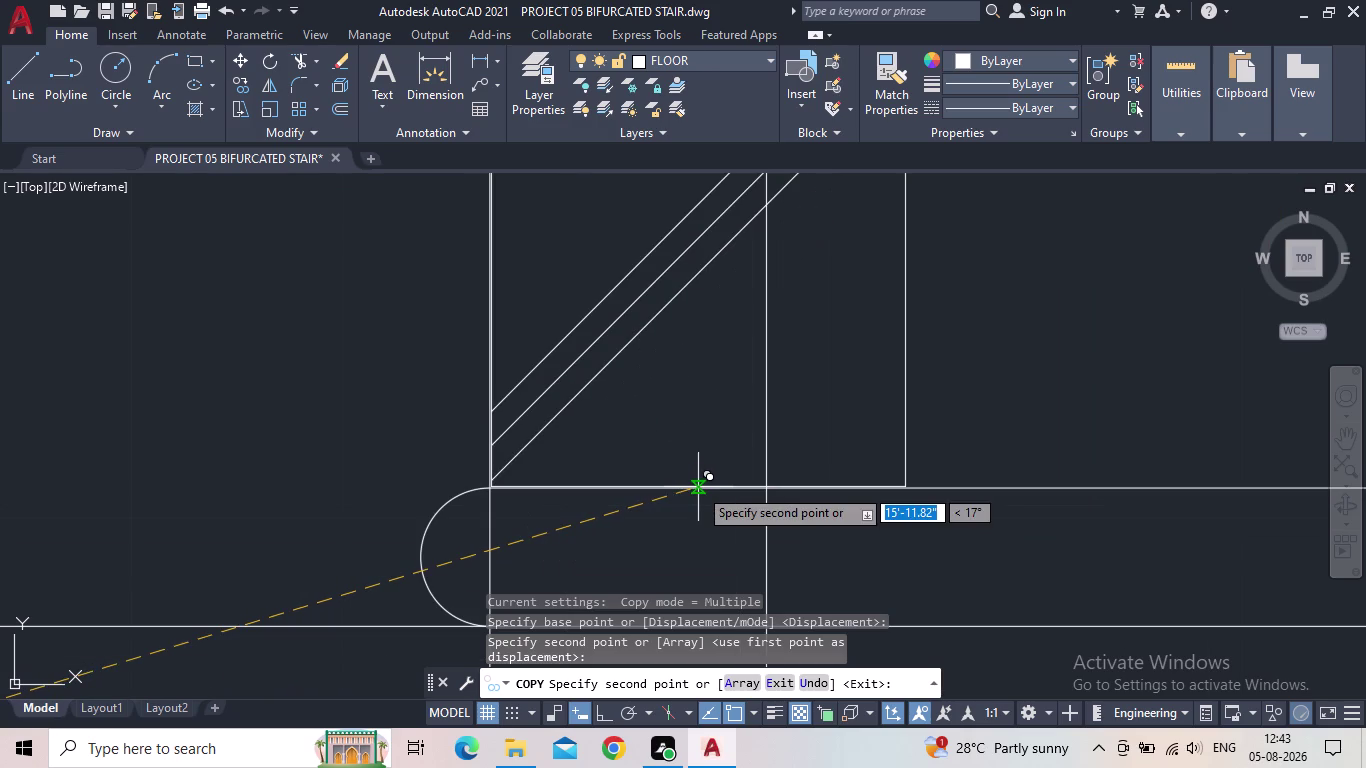
click(696, 487)
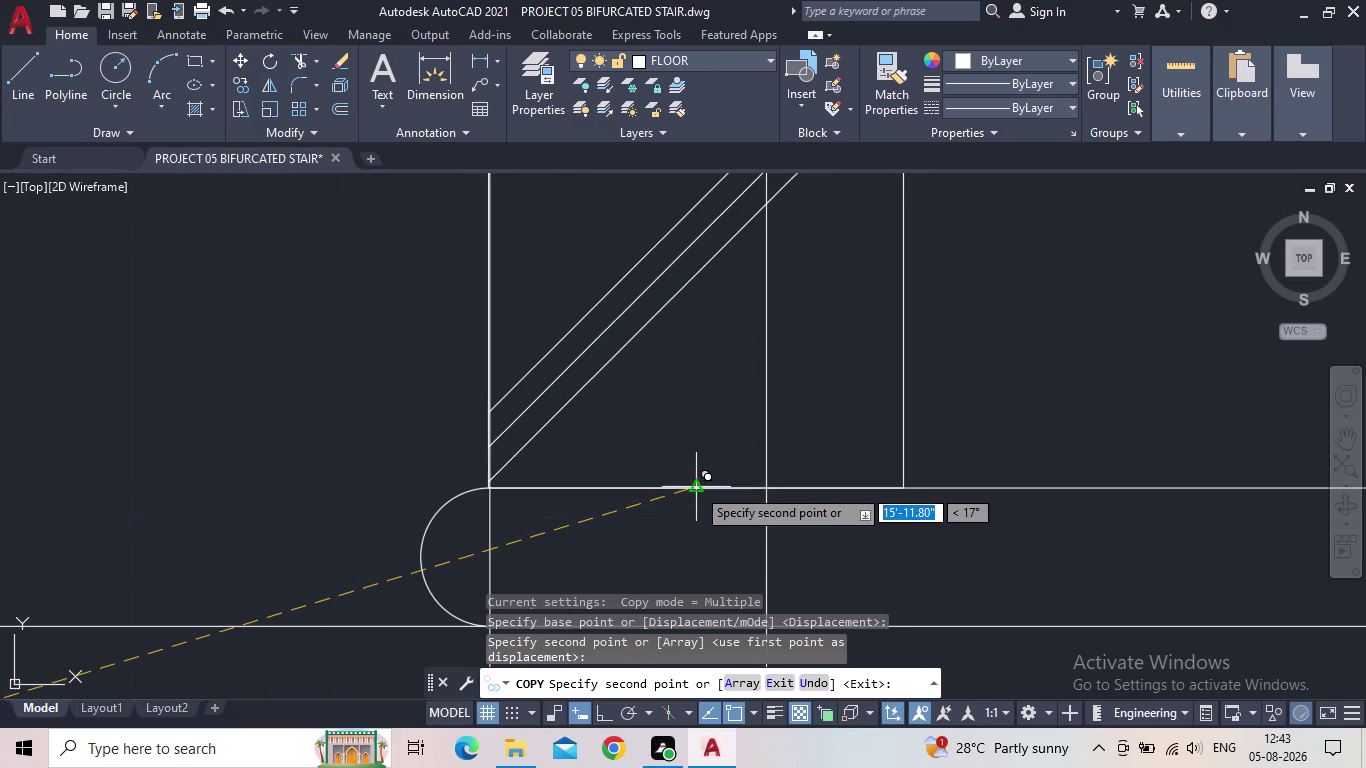
scroll(down, 3)
scroll(down, 3)
scroll(down, 3)
middle_drag(909, 552, 1044, 527)
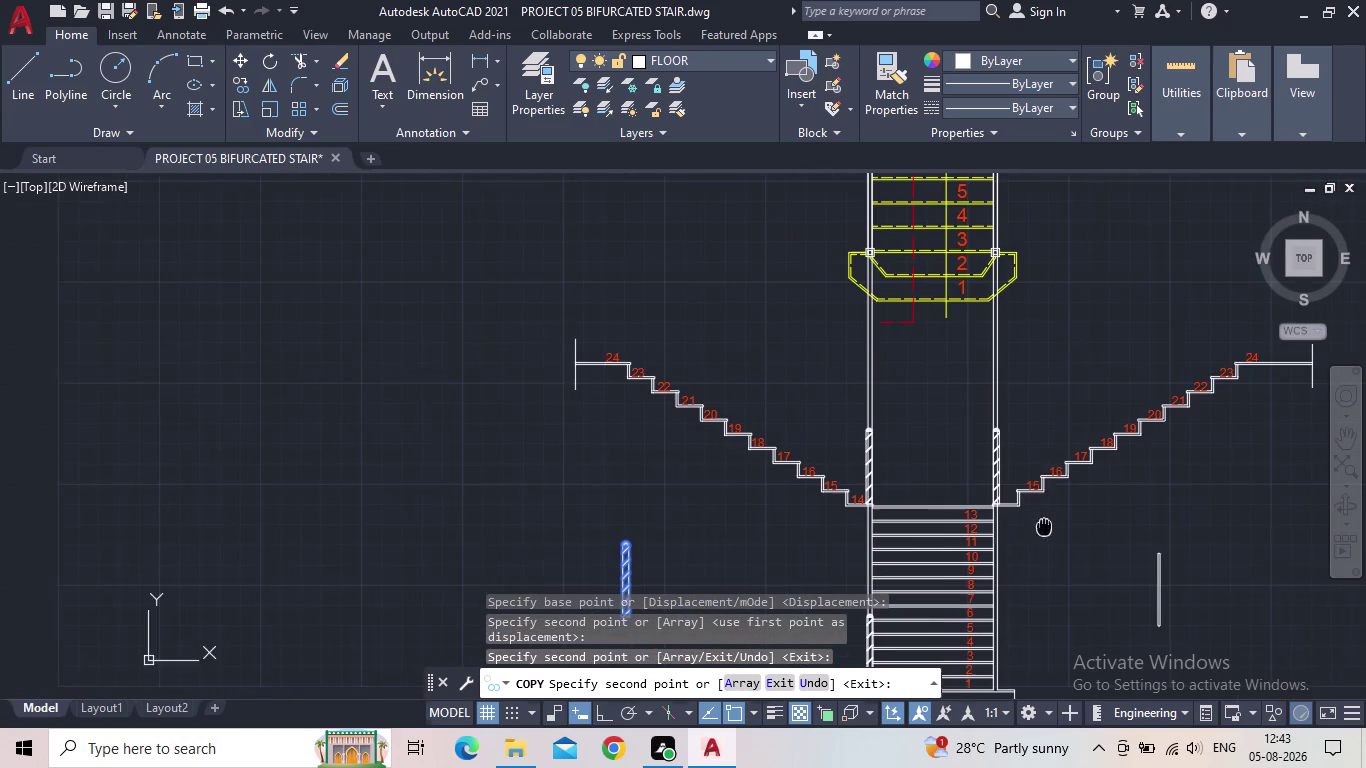
Place hatched post copies at the tread 24 ends of both side flights.
scroll(up, 3)
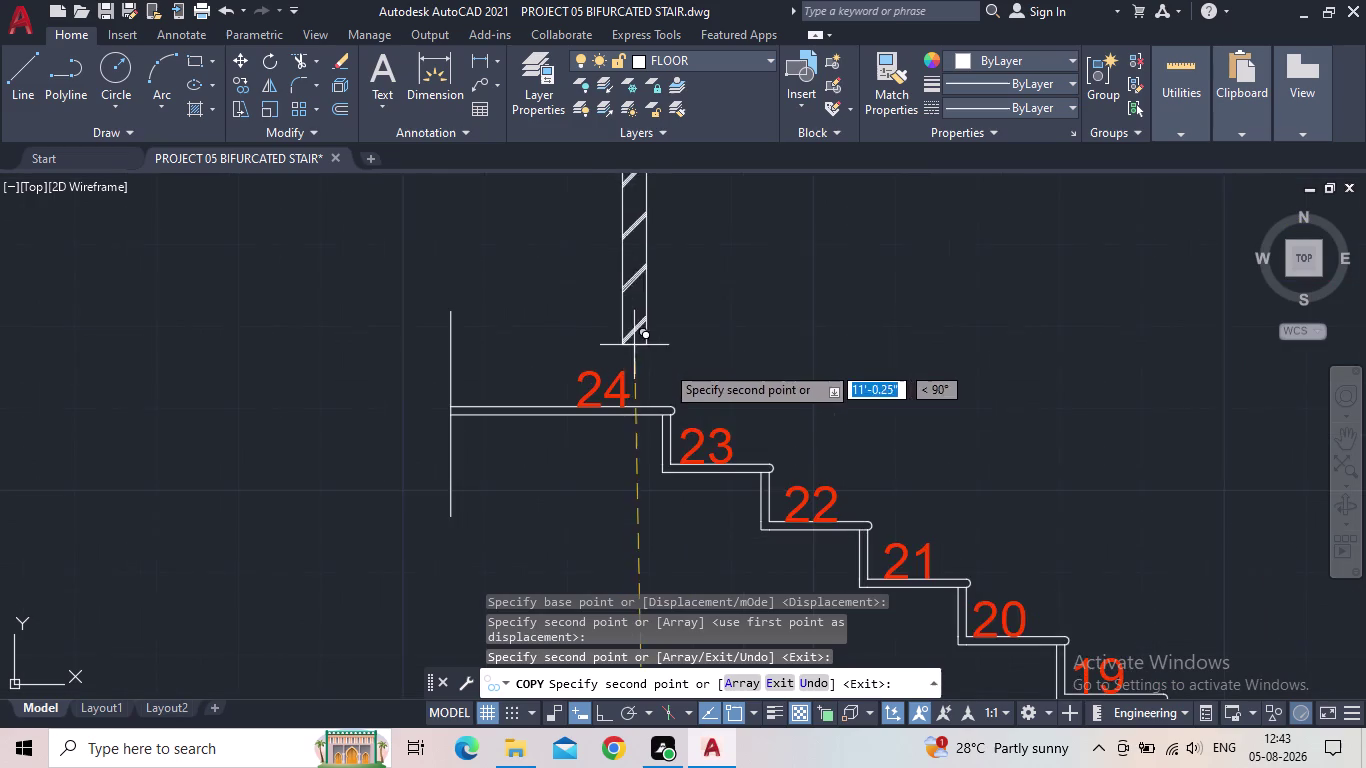
scroll(up, 3)
scroll(up, 3)
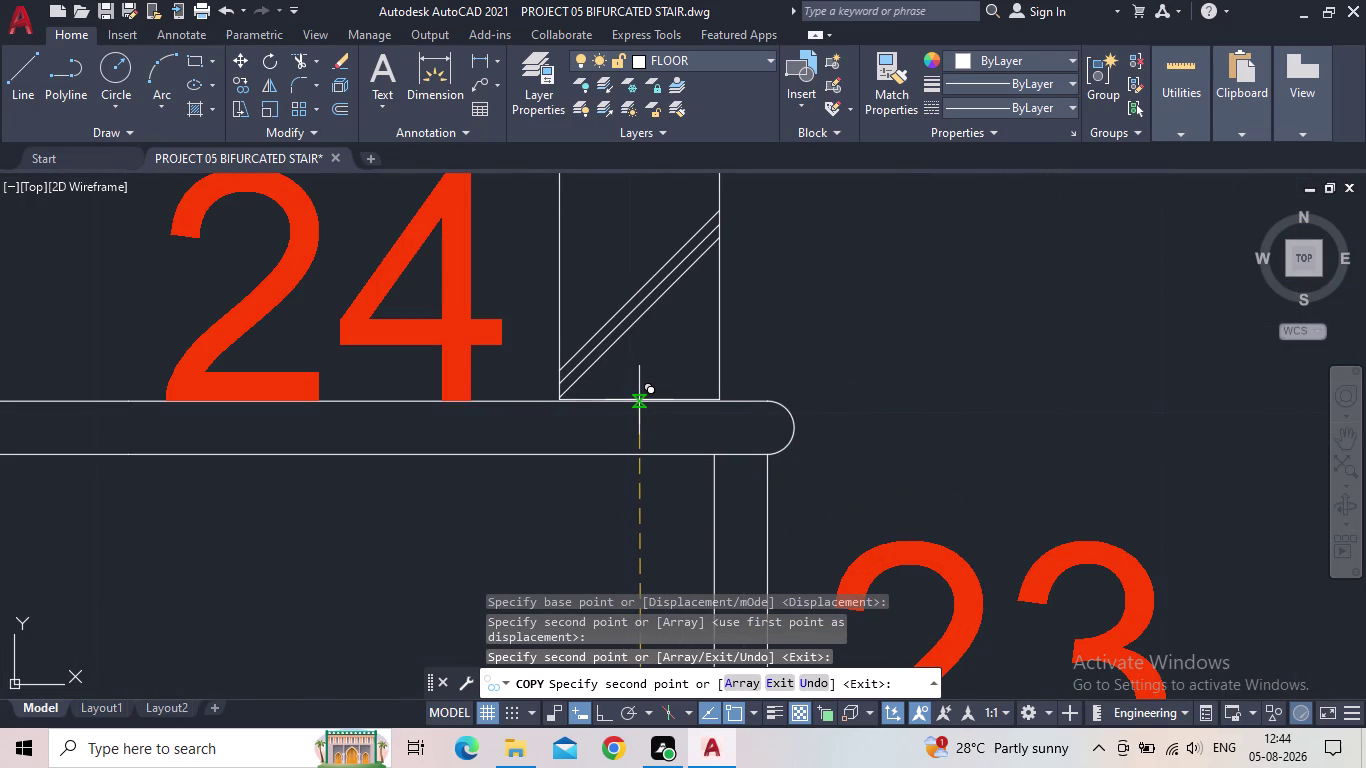
scroll(up, 3)
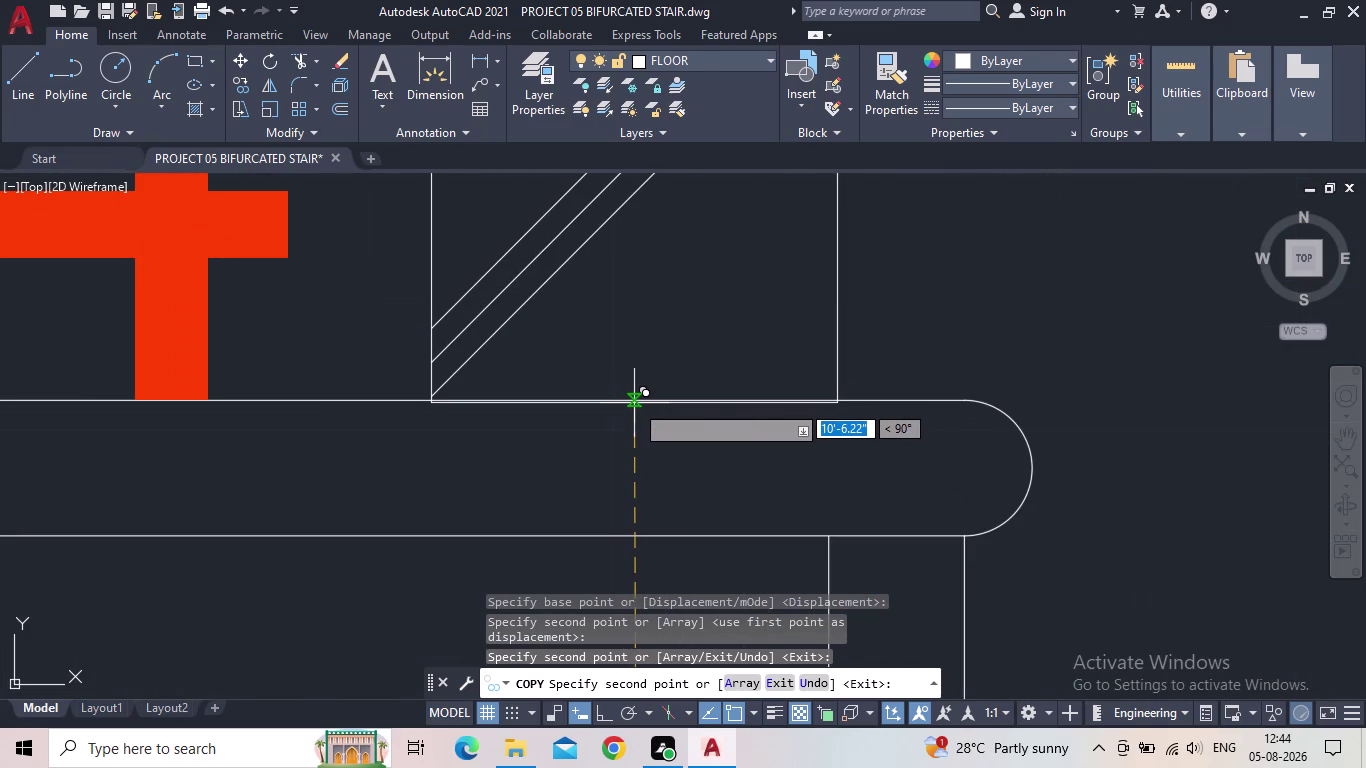
click(634, 401)
scroll(down, 3)
scroll(down, 3)
middle_drag(732, 465, 335, 455)
scroll(down, 3)
middle_drag(500, 458, 0, 326)
scroll(down, 3)
scroll(up, 3)
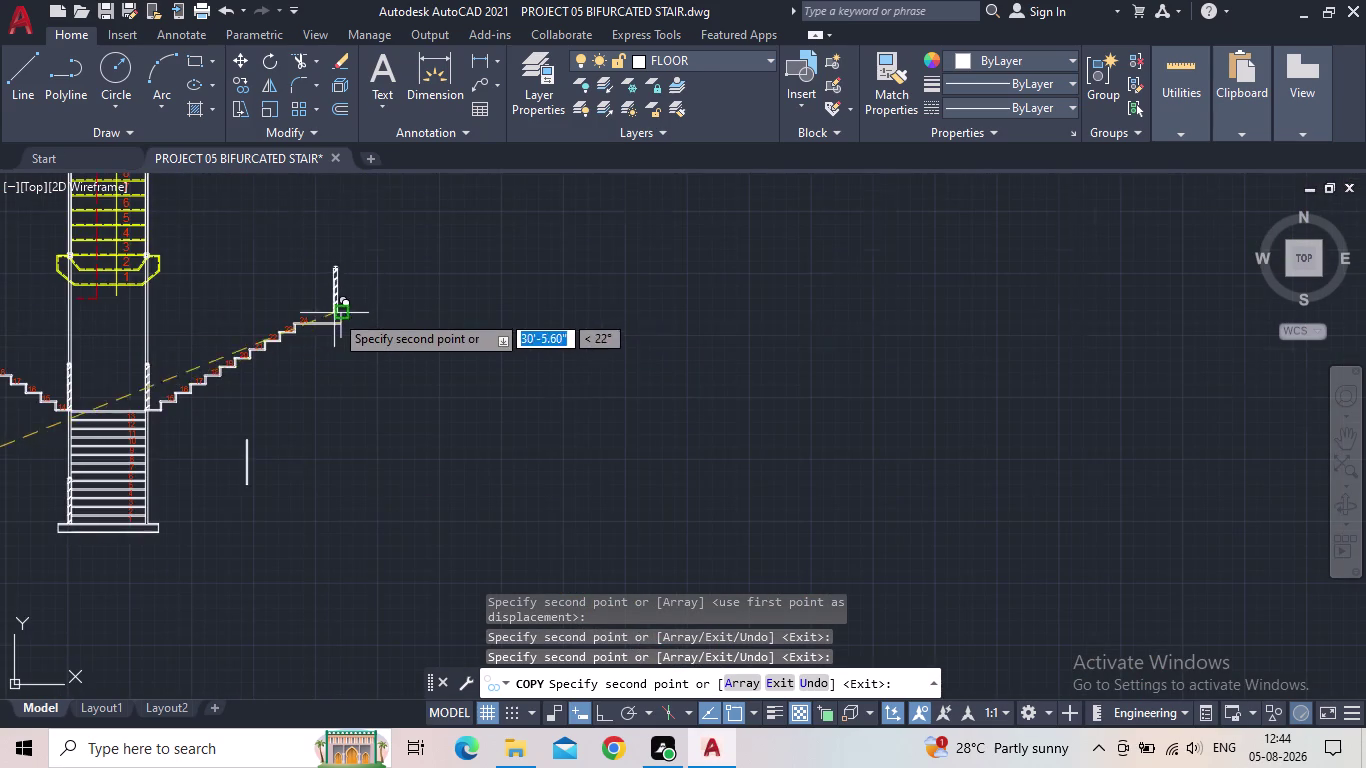
scroll(up, 3)
middle_drag(213, 375, 696, 383)
scroll(up, 3)
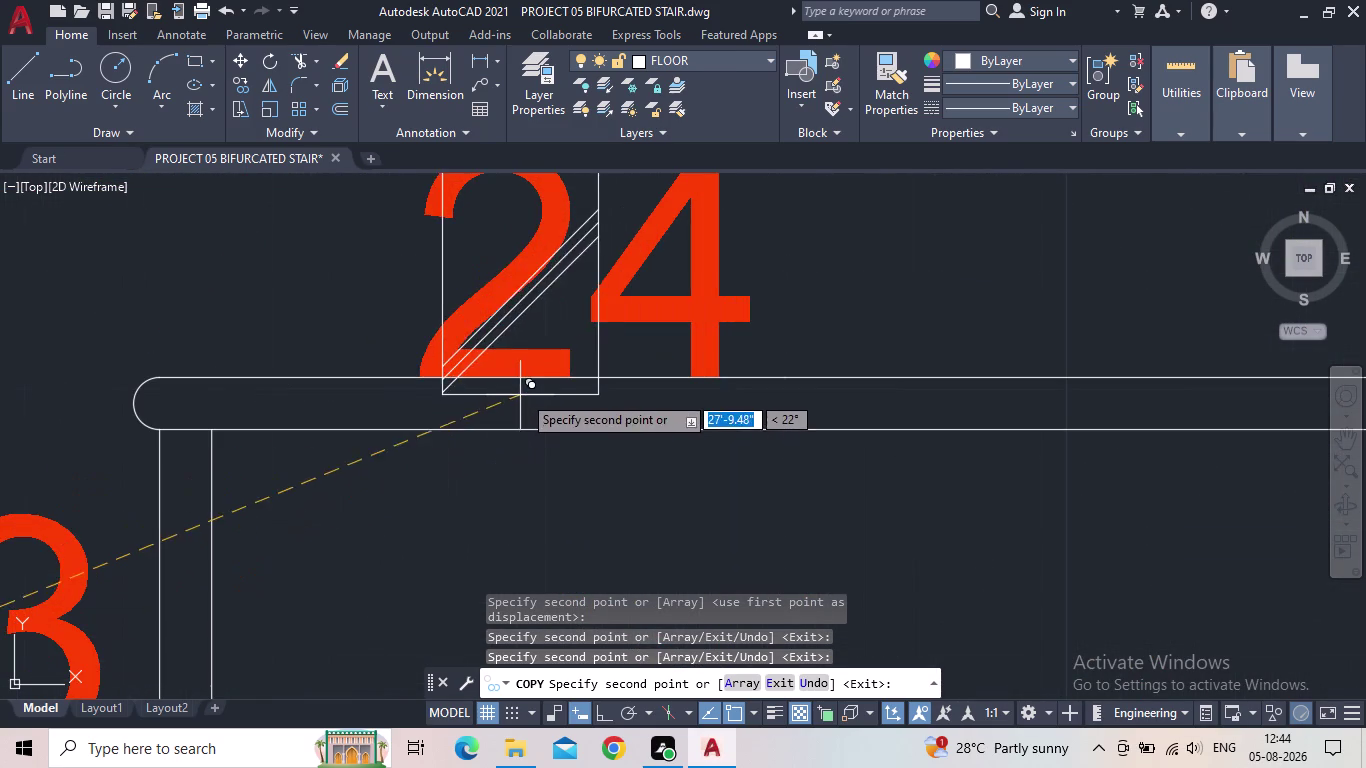
middle_drag(330, 388, 592, 372)
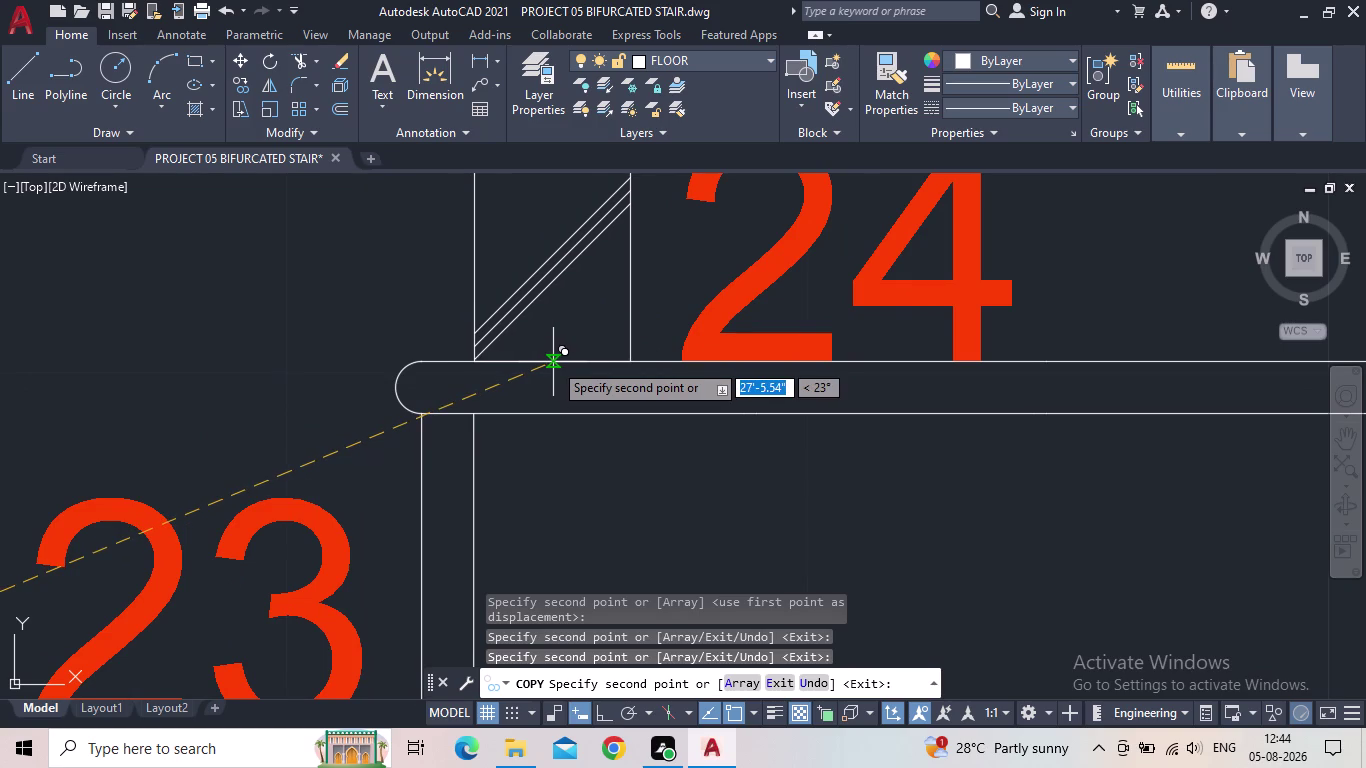
click(554, 362)
End the copy command and bring the right flight's tread numbers into view.
scroll(down, 3)
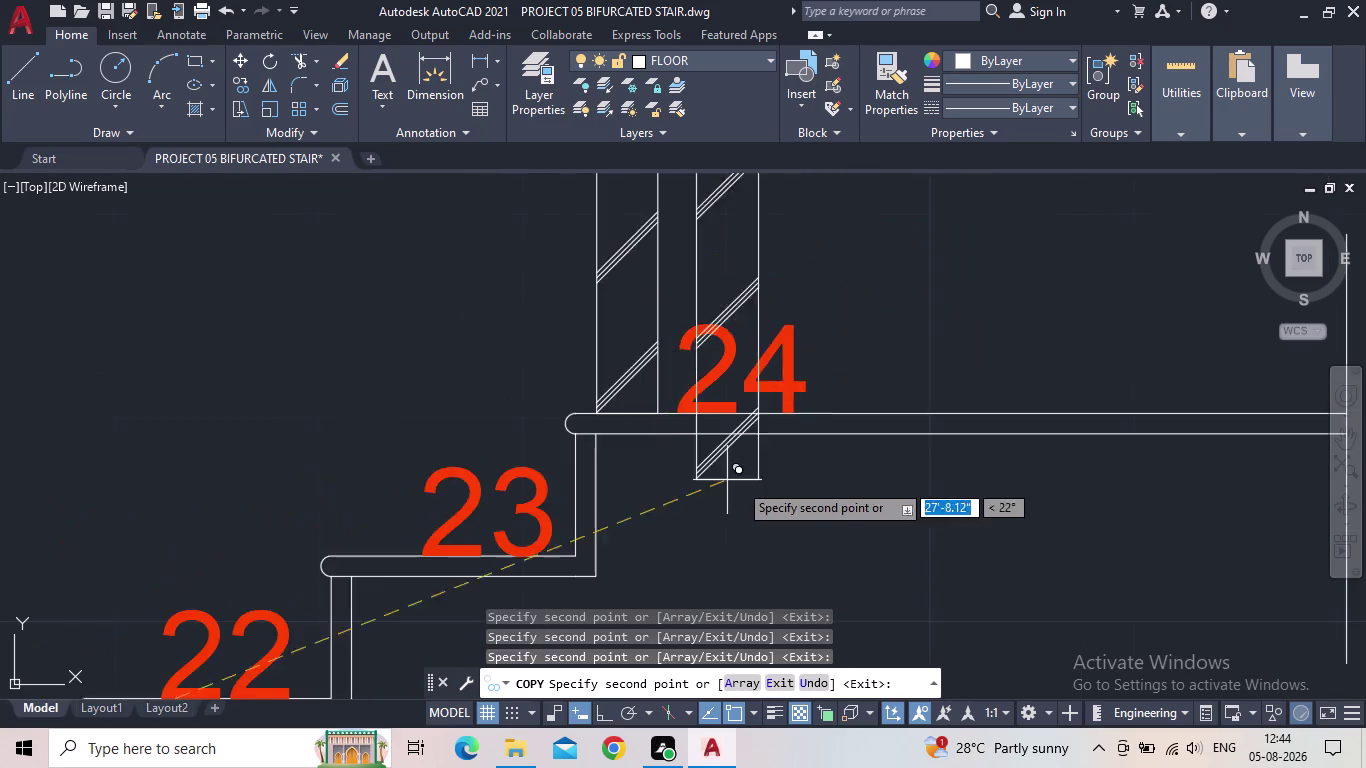
scroll(down, 3)
key(Escape)
scroll(down, 3)
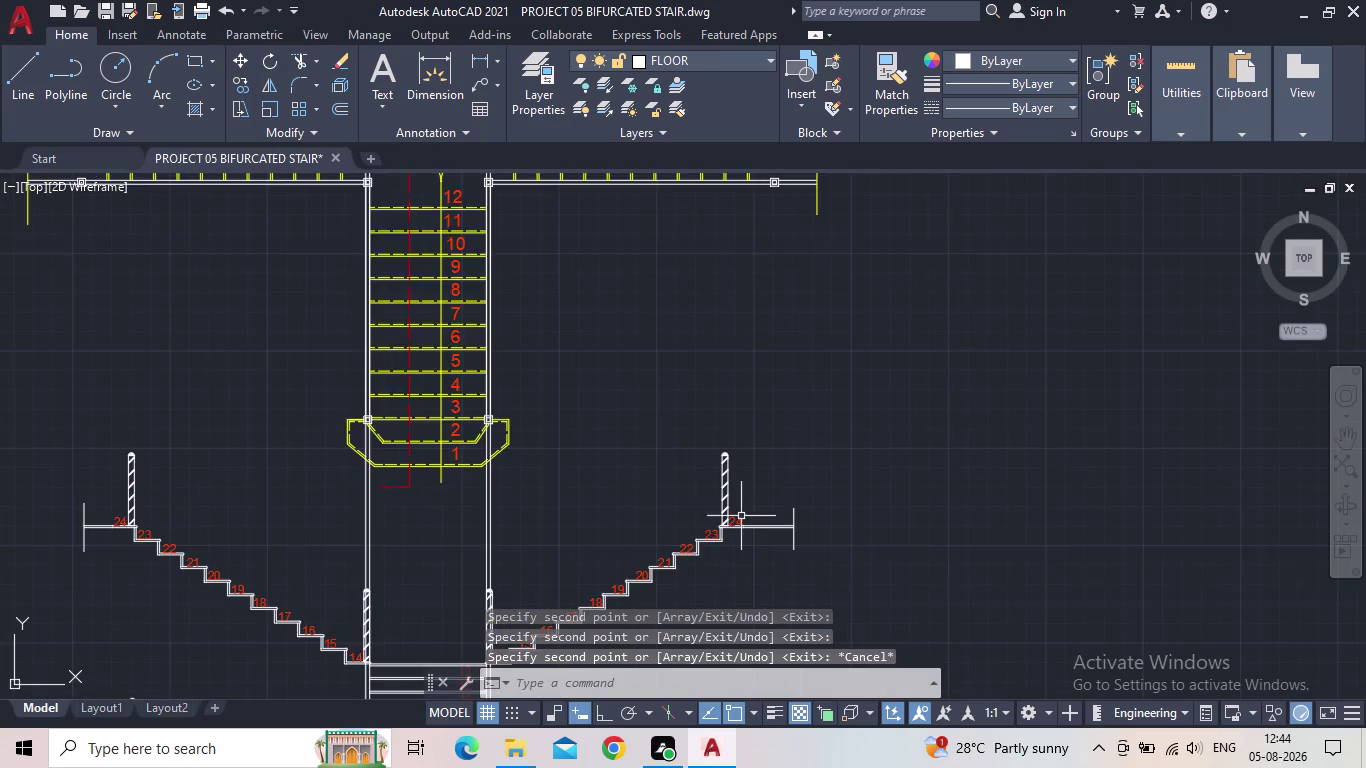
scroll(up, 3)
middle_drag(745, 511, 813, 275)
Select right-flight tread numbers 24 down to 17, then clear the mistaken selection.
click(789, 291)
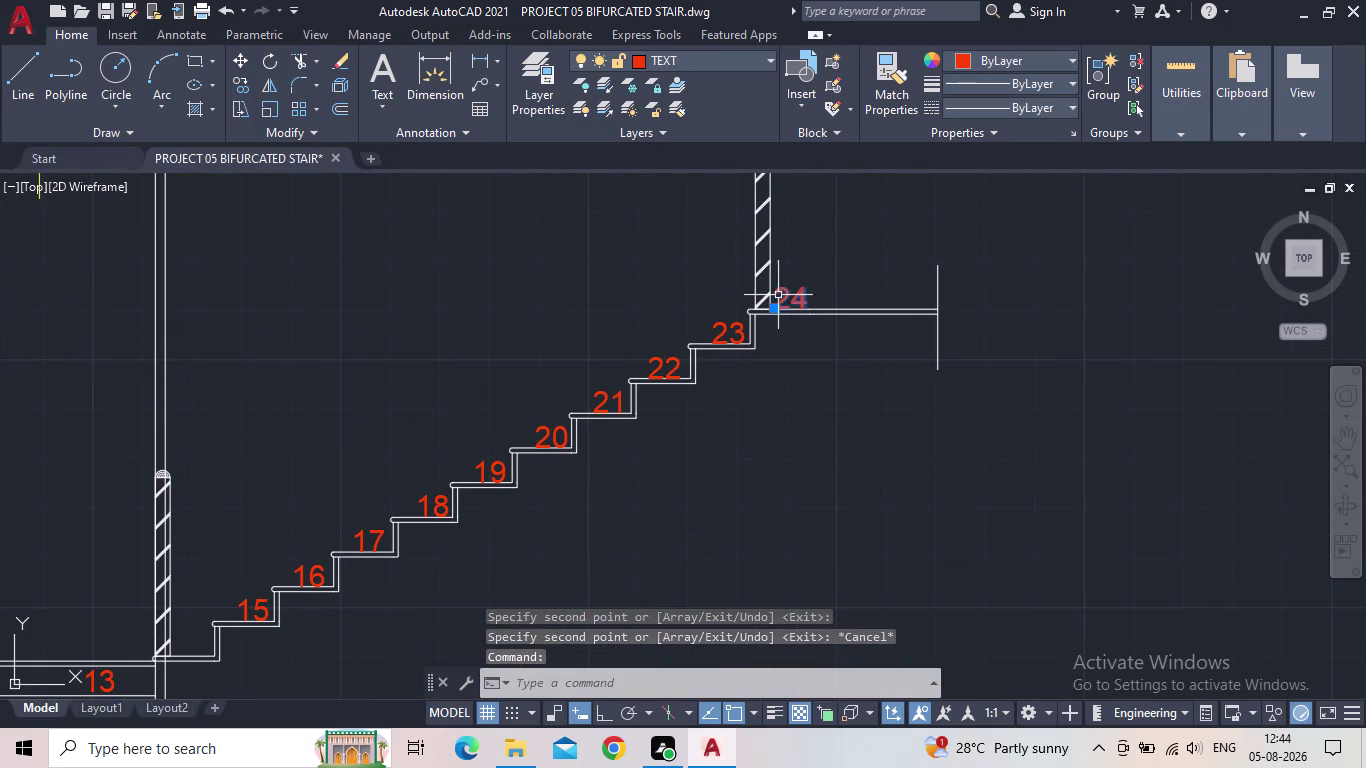
click(729, 327)
click(660, 371)
click(610, 397)
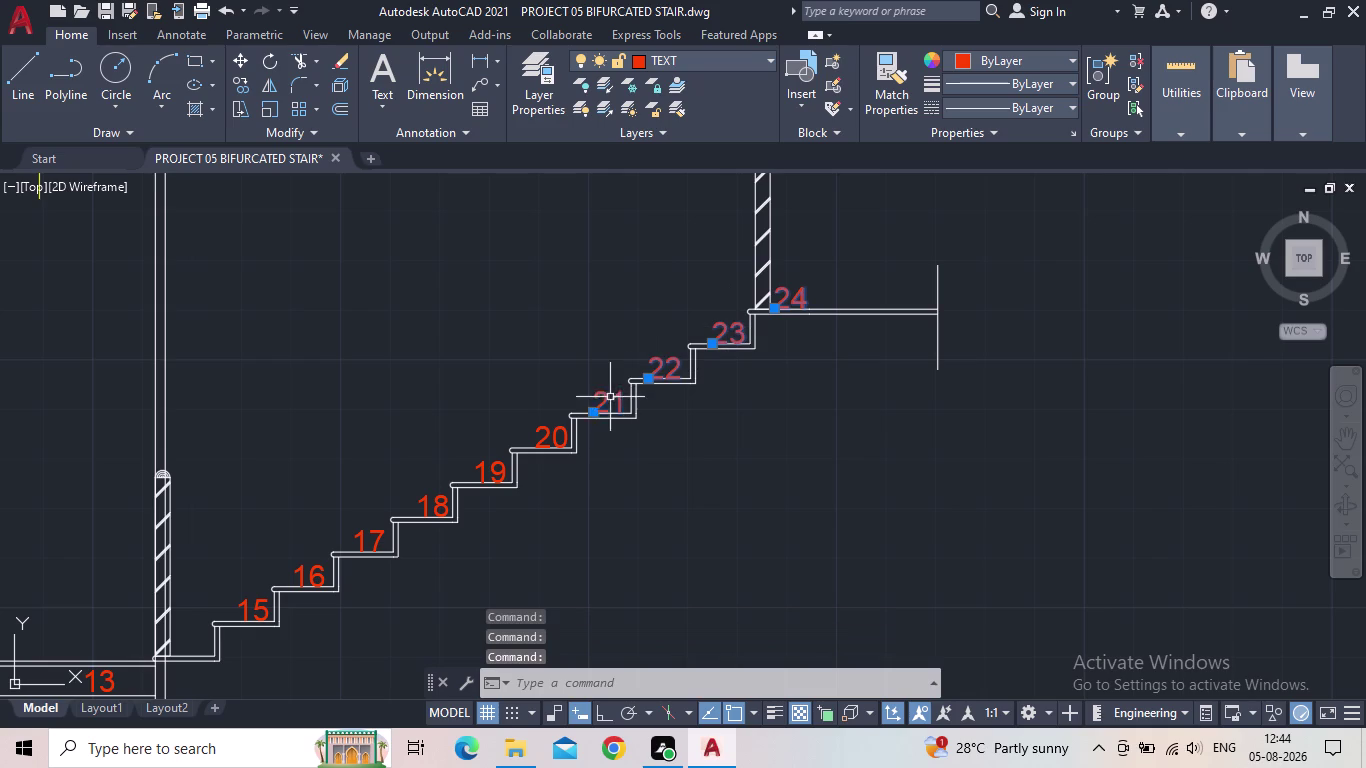
click(550, 429)
click(489, 474)
click(421, 506)
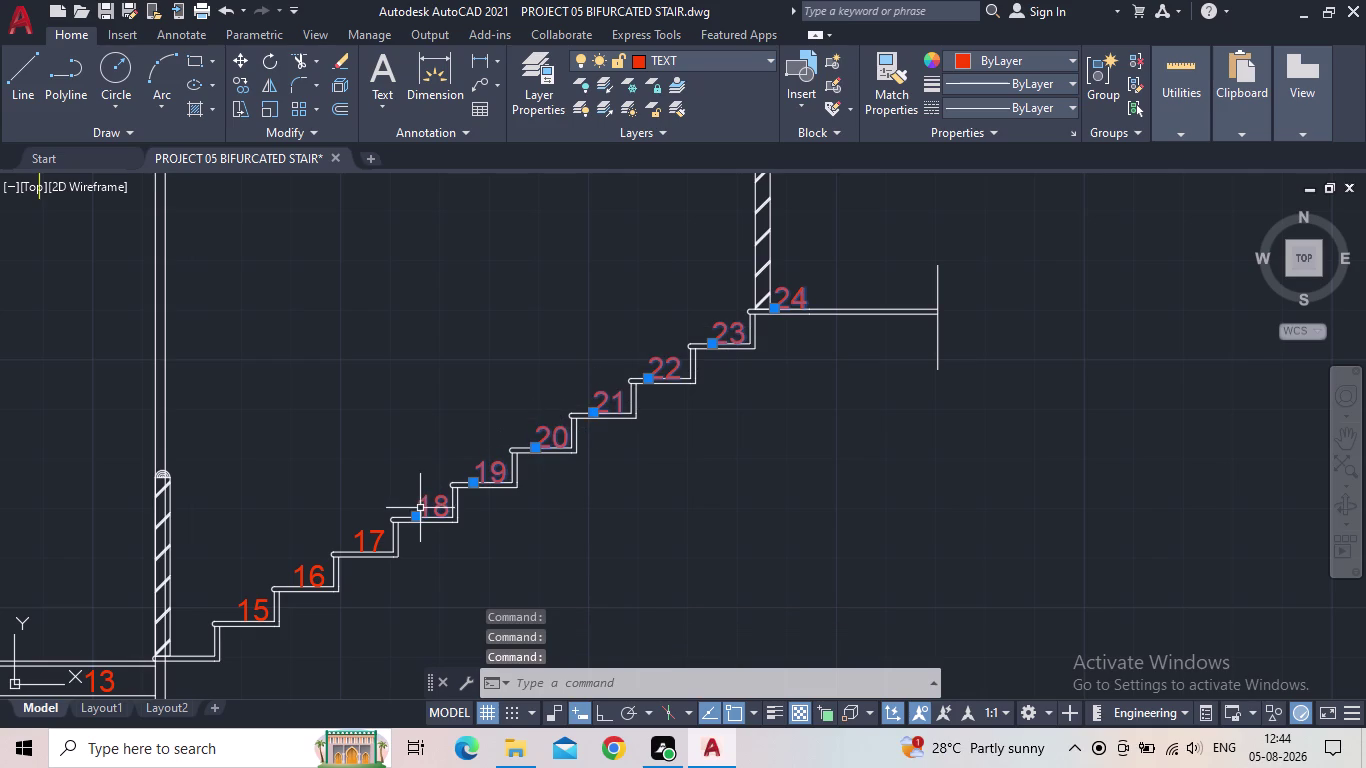
click(363, 527)
click(307, 567)
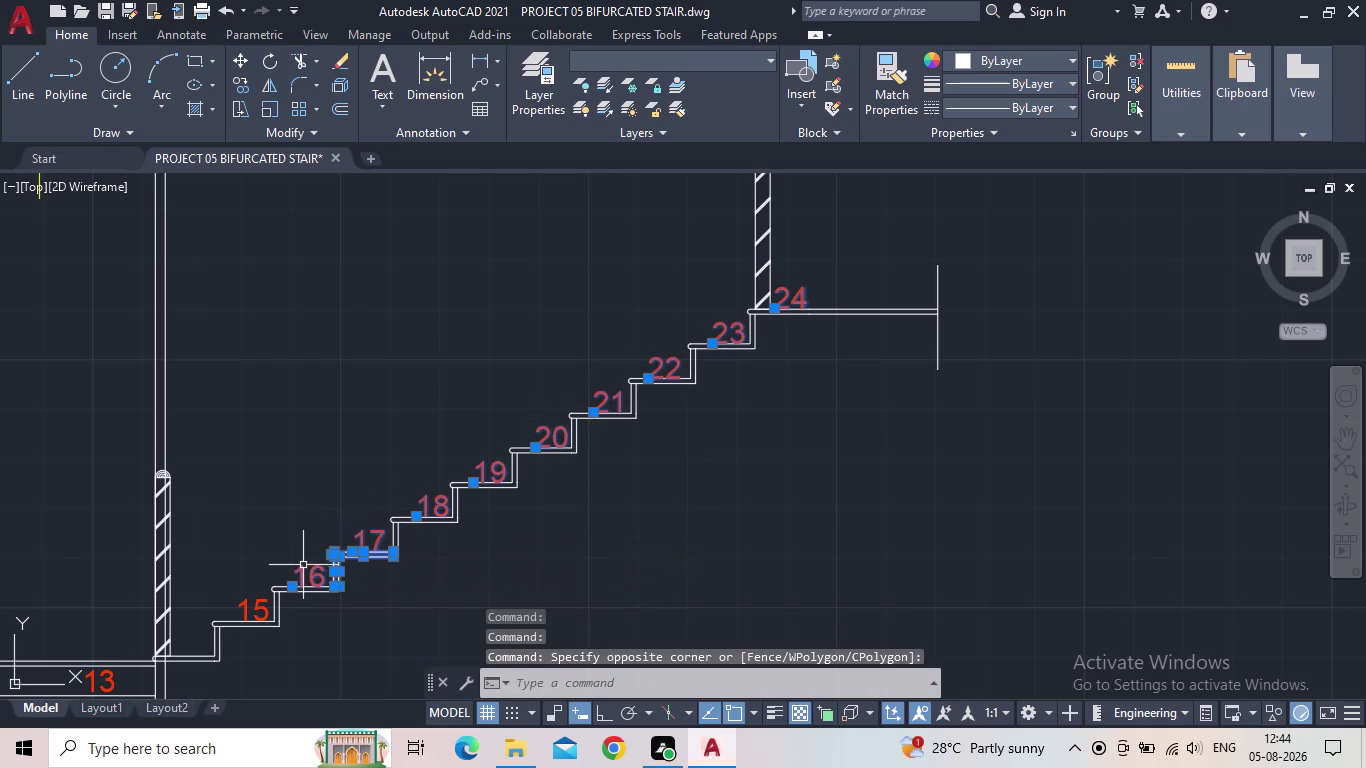
key(Escape)
key(Escape)
key(Escape)
Reselect the right flight's tread numbers 24 through 15 and delete them.
click(783, 291)
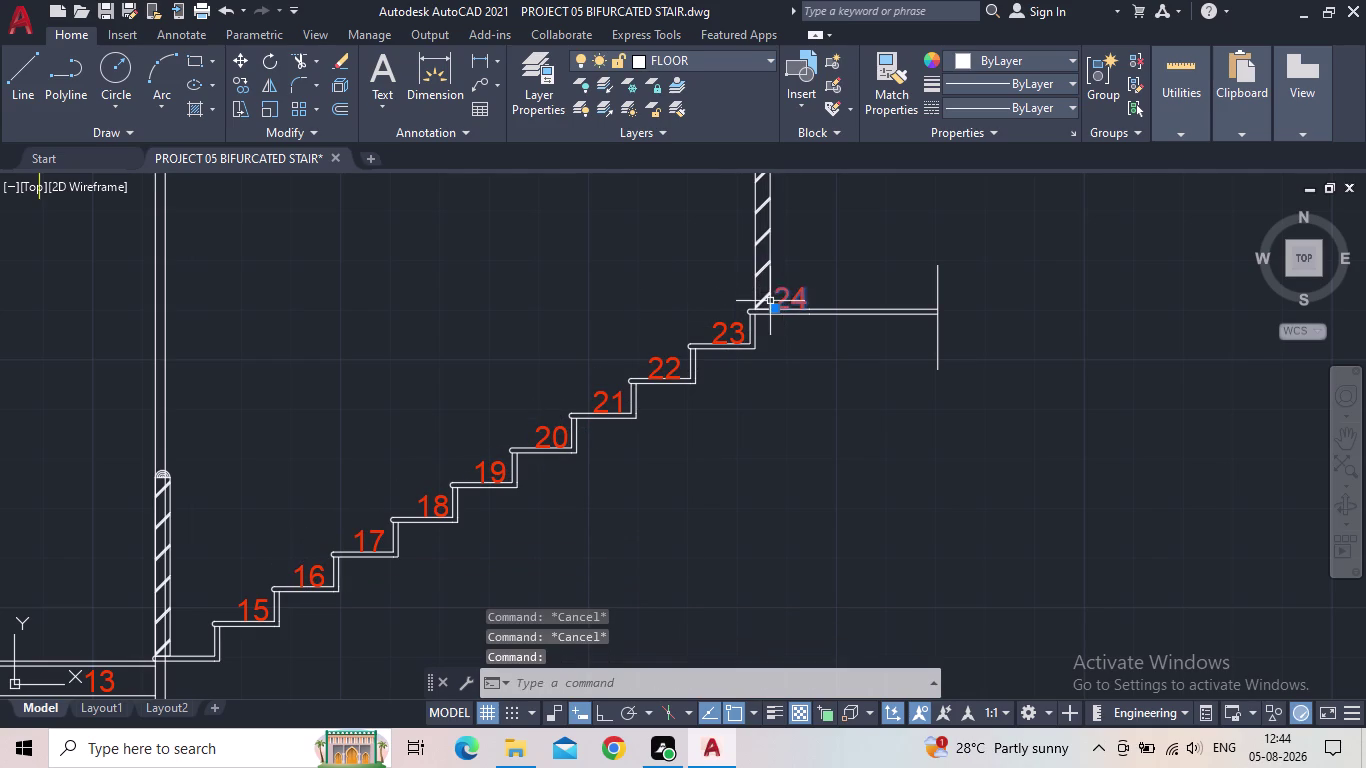
click(719, 333)
click(654, 356)
click(609, 390)
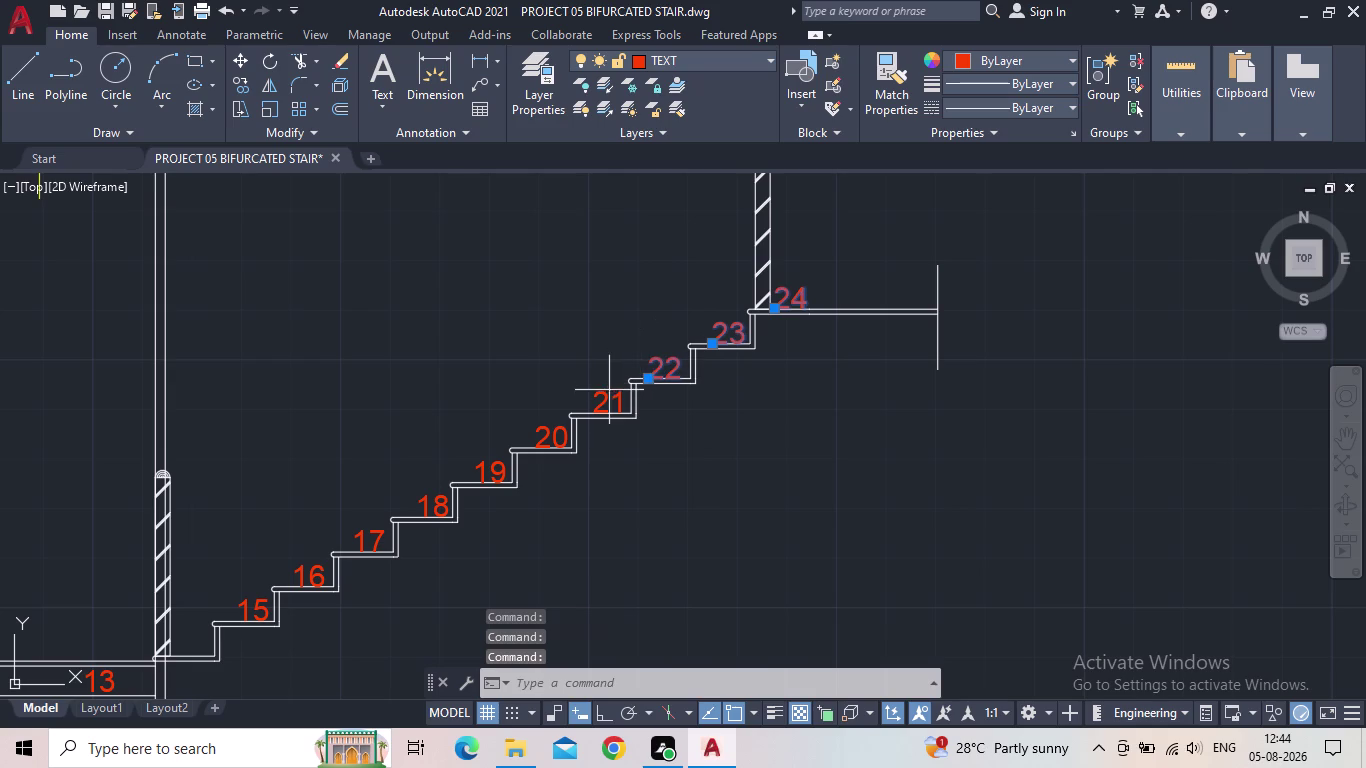
click(595, 400)
click(560, 431)
click(491, 467)
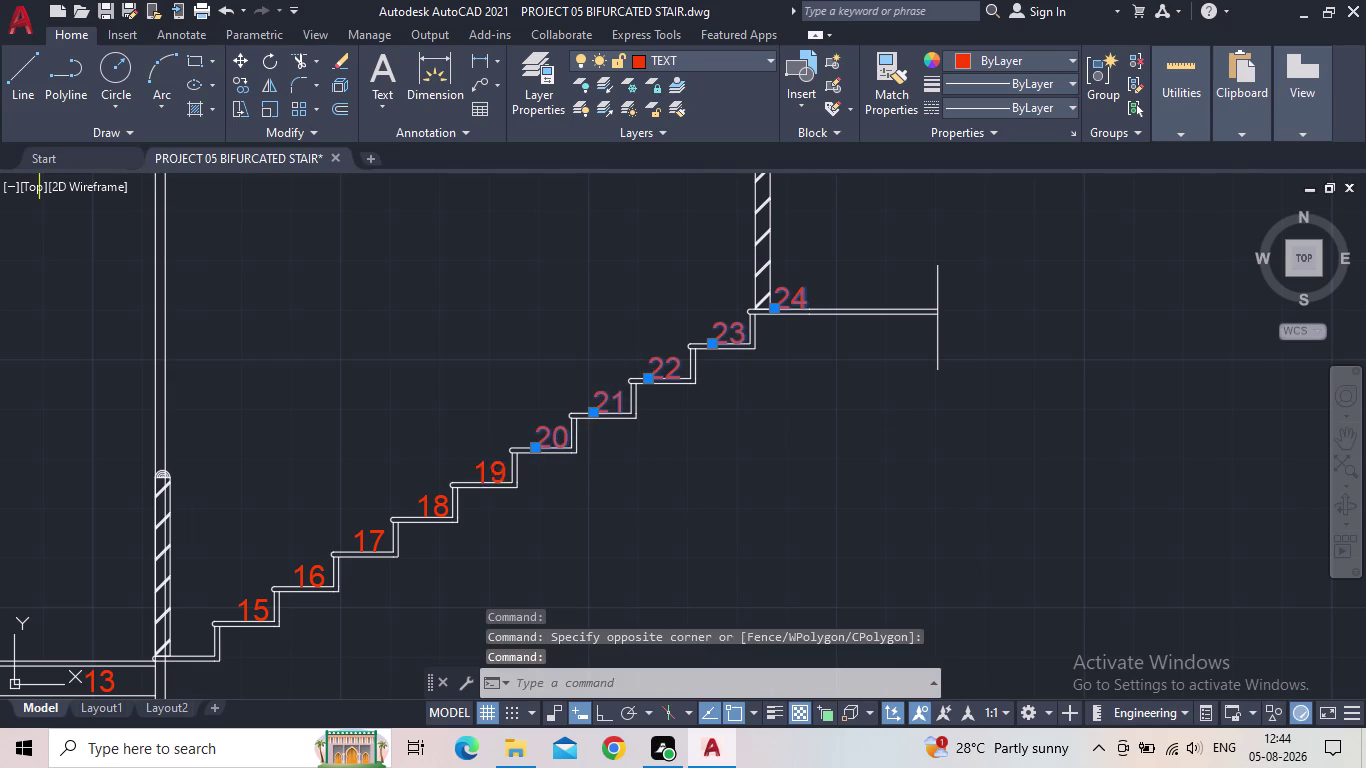
click(426, 509)
click(372, 533)
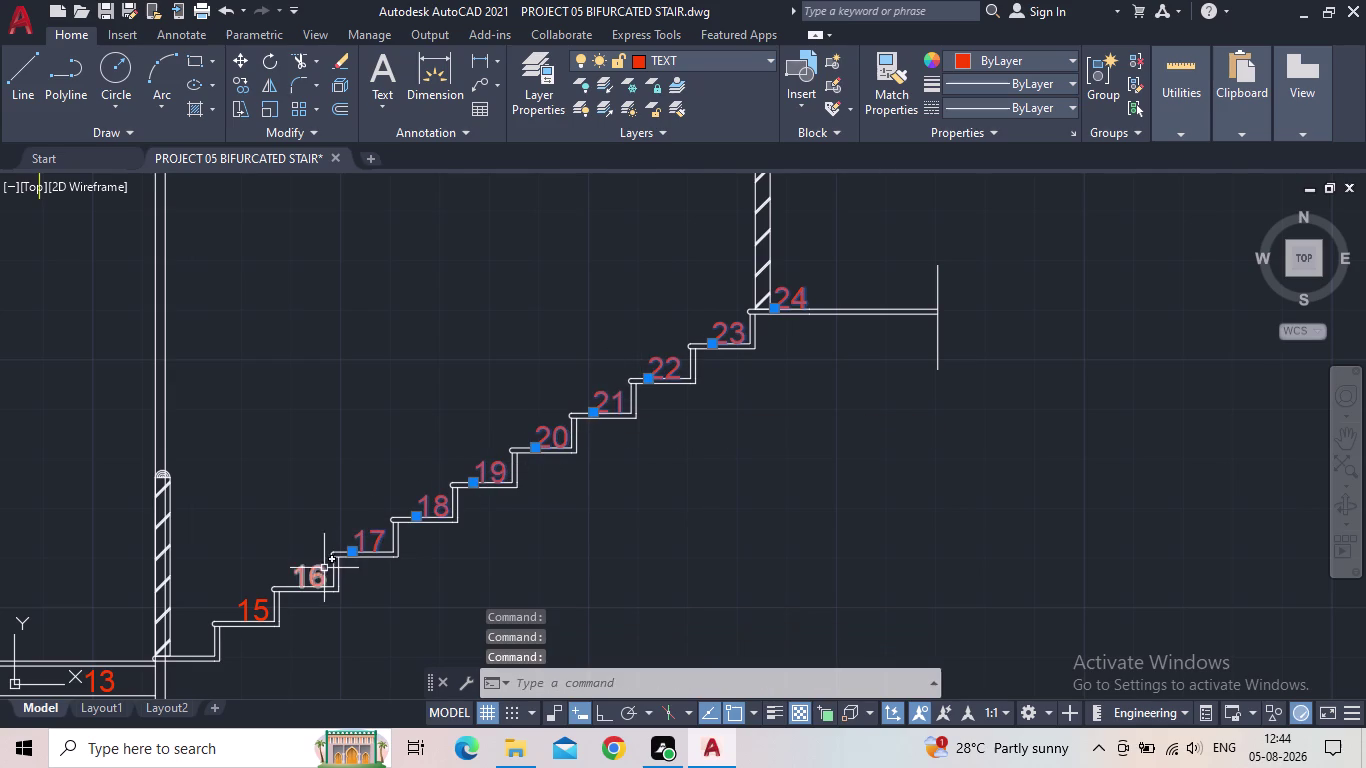
click(323, 570)
click(257, 604)
middle_drag(316, 531, 504, 397)
scroll(down, 3)
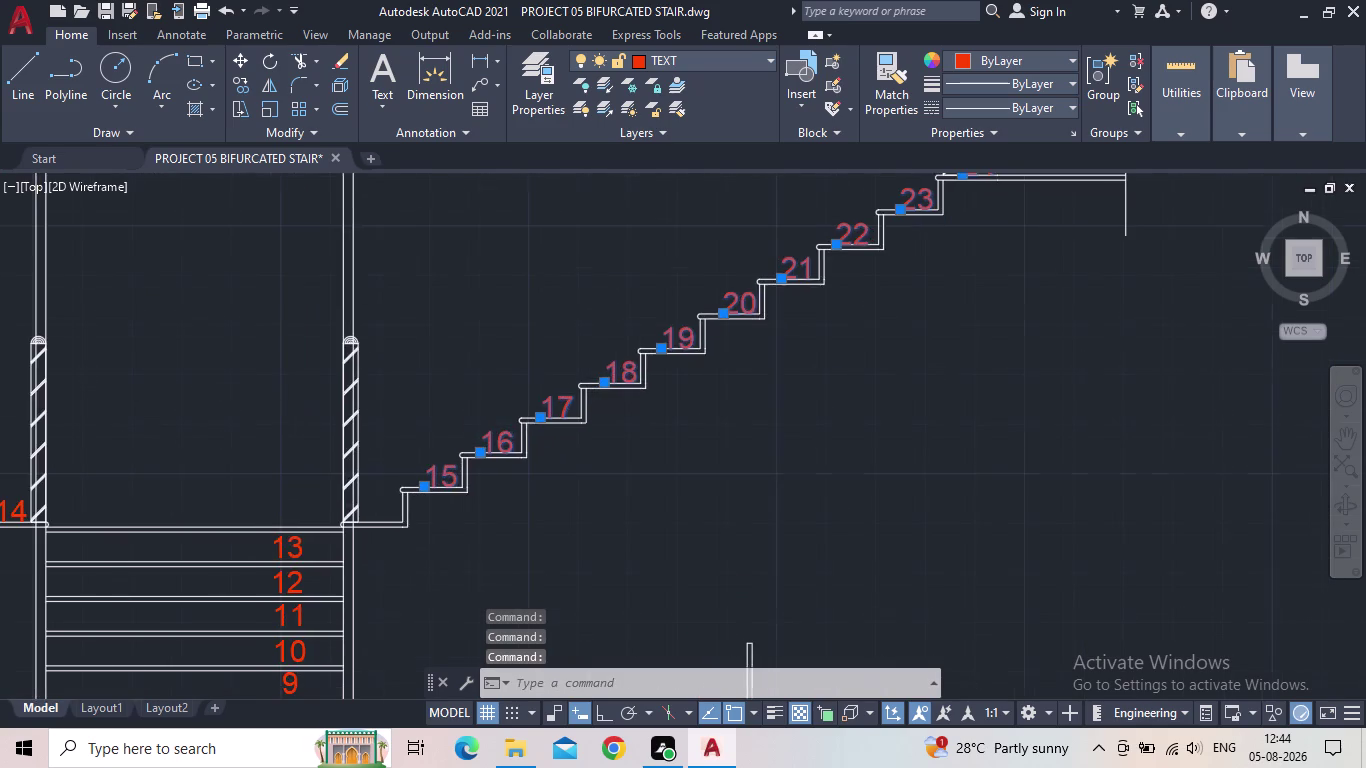
key(Delete)
scroll(down, 3)
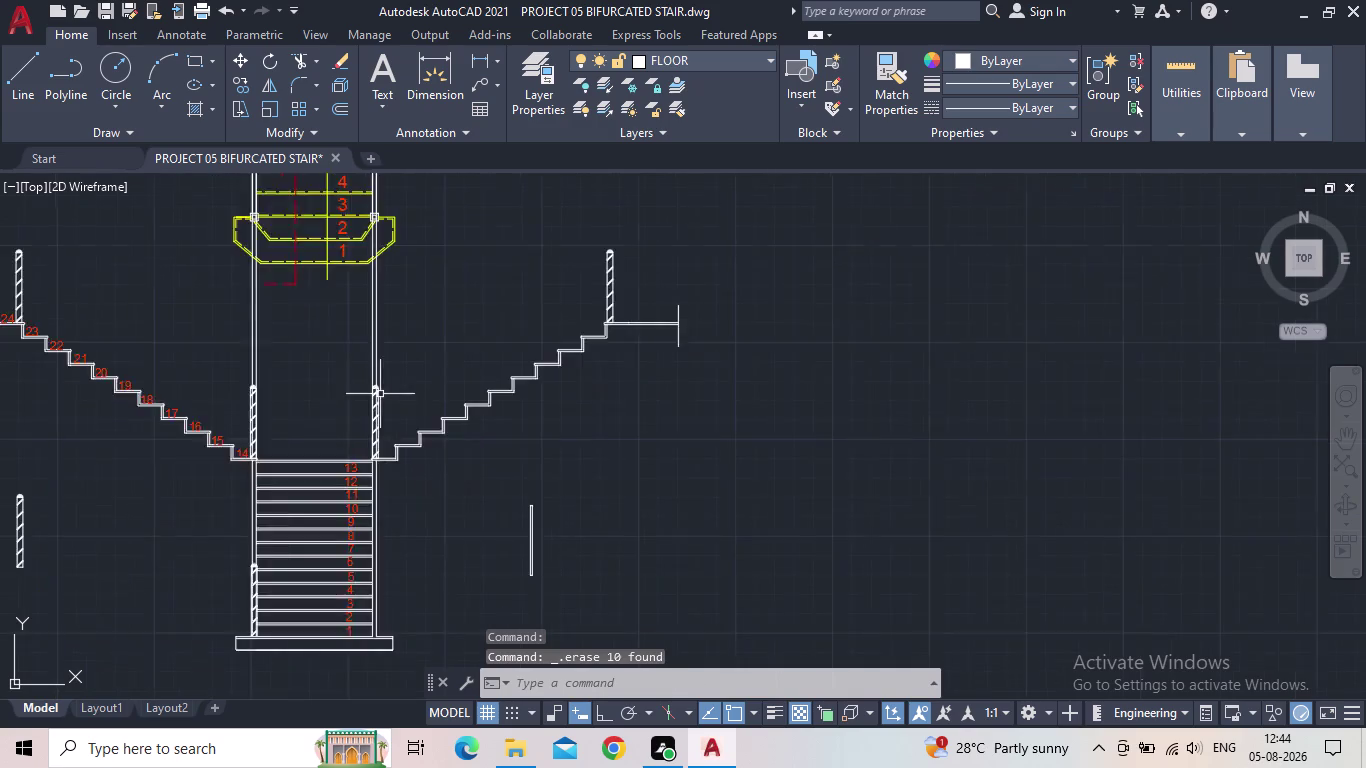
scroll(down, 3)
middle_drag(466, 457, 644, 523)
scroll(up, 3)
middle_drag(514, 537, 538, 450)
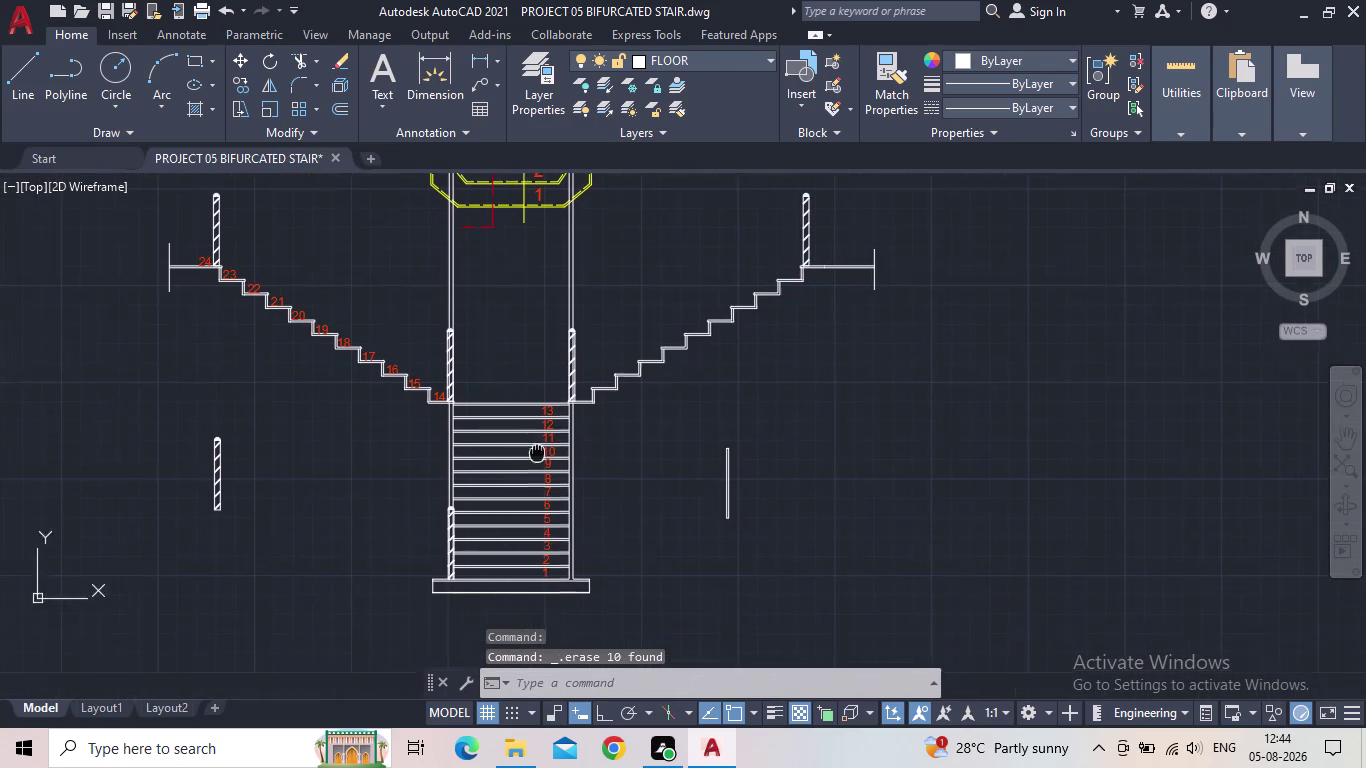
middle_drag(538, 450, 538, 449)
drag(291, 549, 281, 542)
click(51, 388)
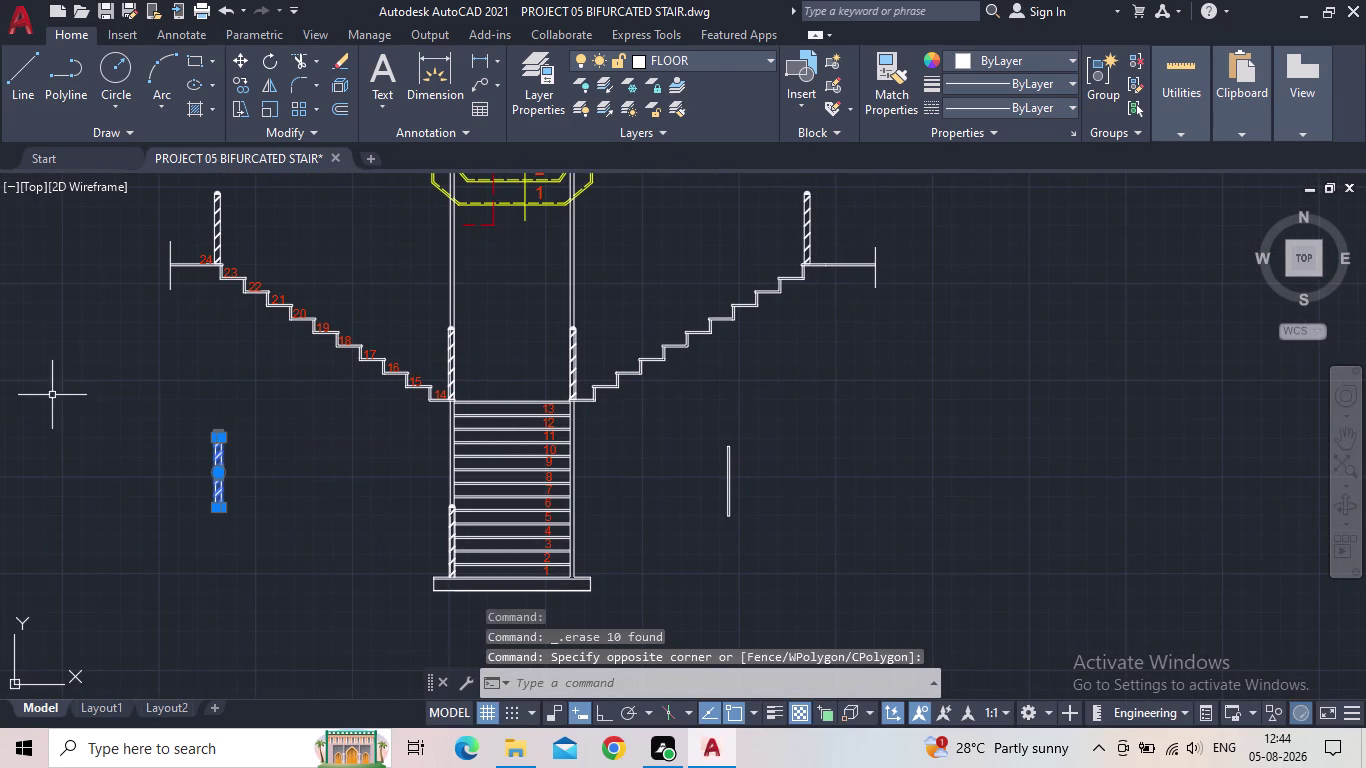
key(Escape)
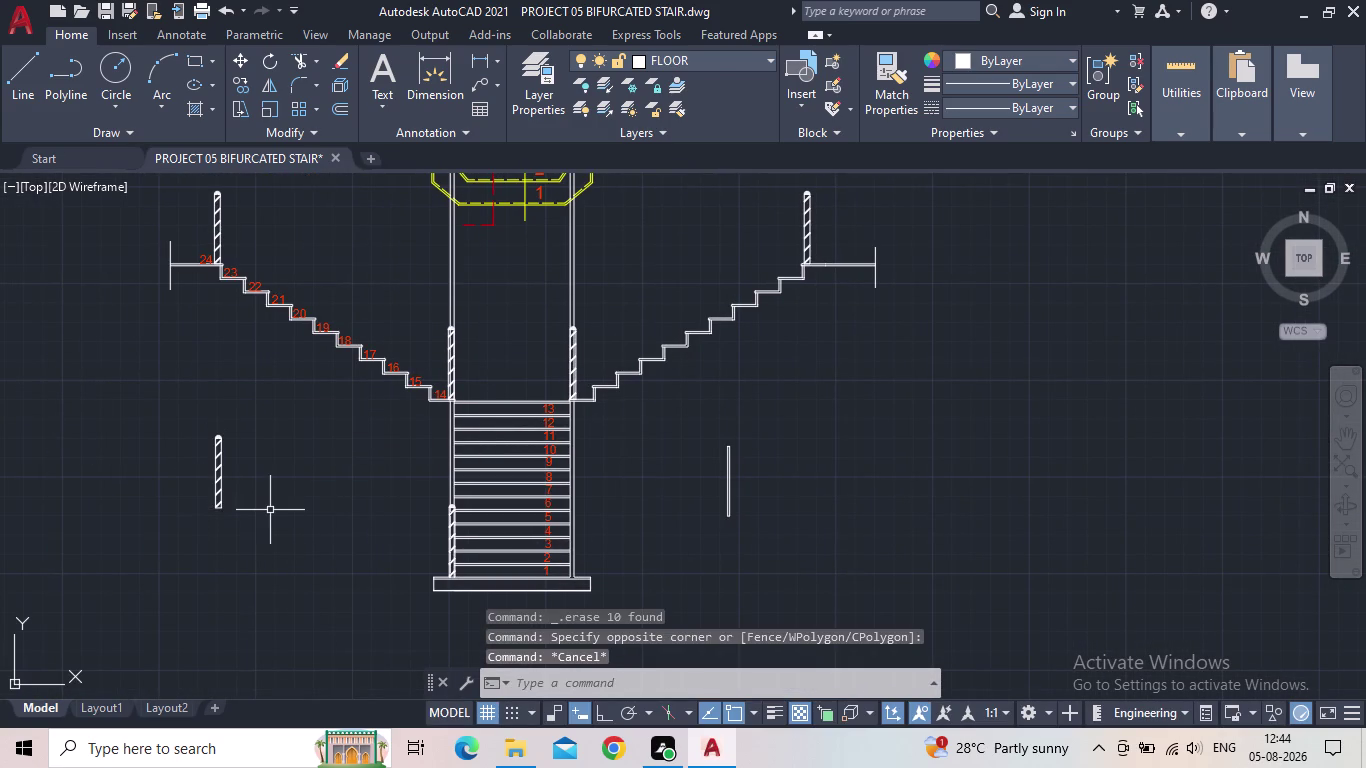
scroll(up, 3)
middle_drag(706, 492, 726, 489)
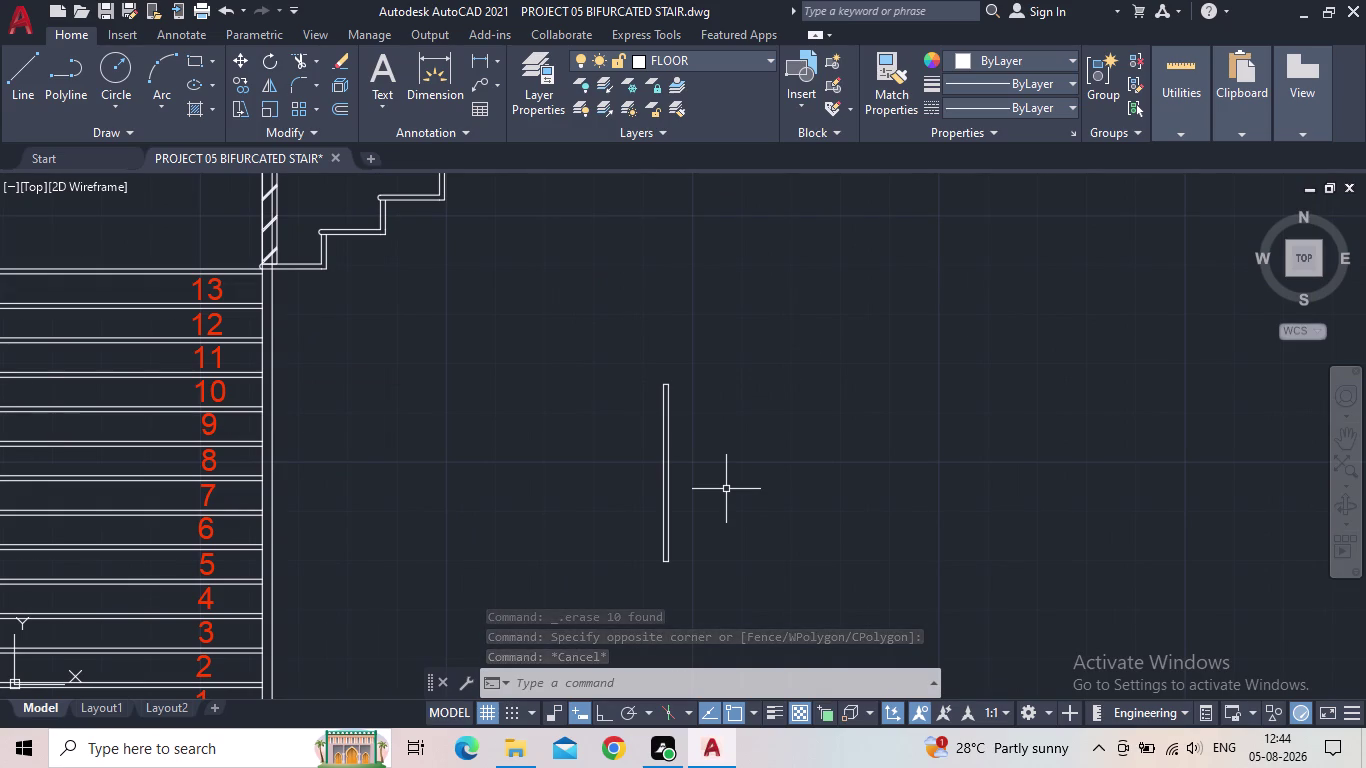
scroll(up, 3)
middle_drag(659, 493, 743, 453)
scroll(up, 3)
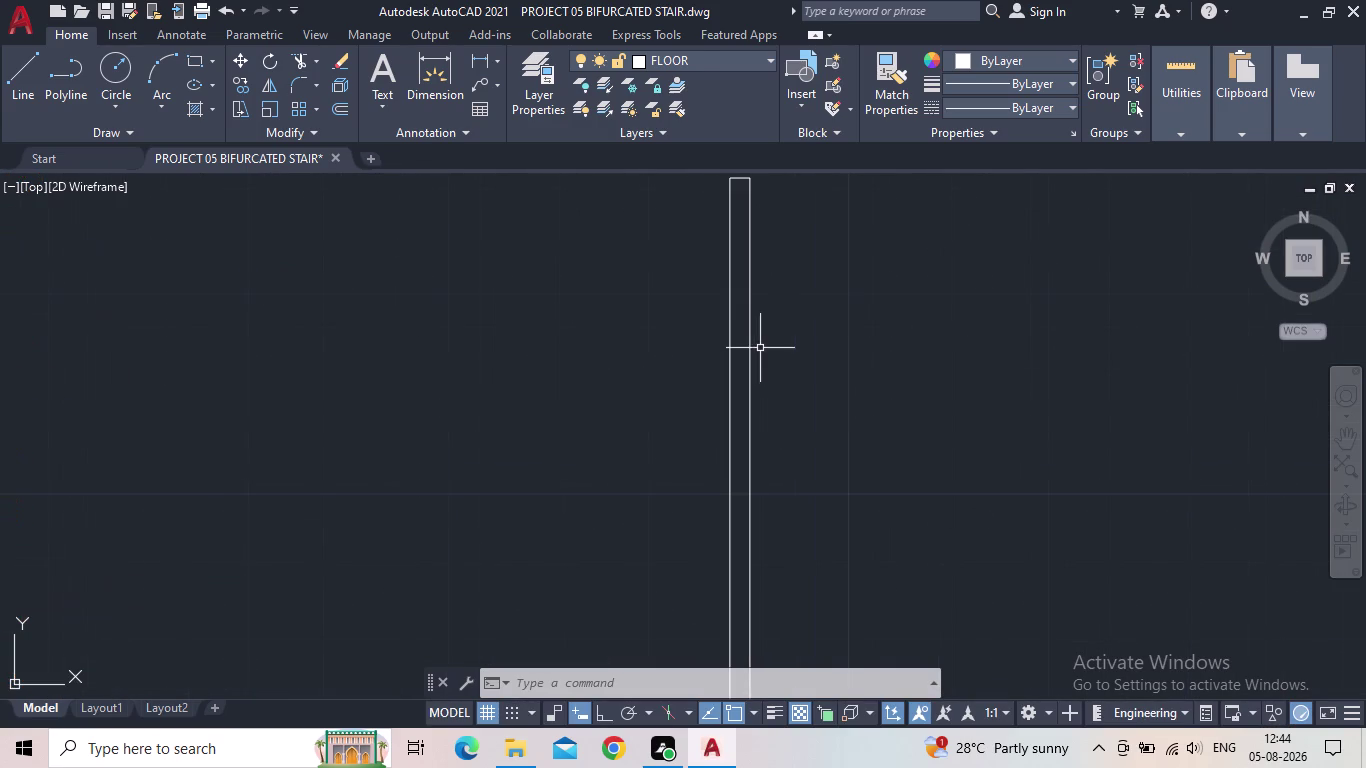
middle_drag(759, 351, 764, 317)
scroll(down, 3)
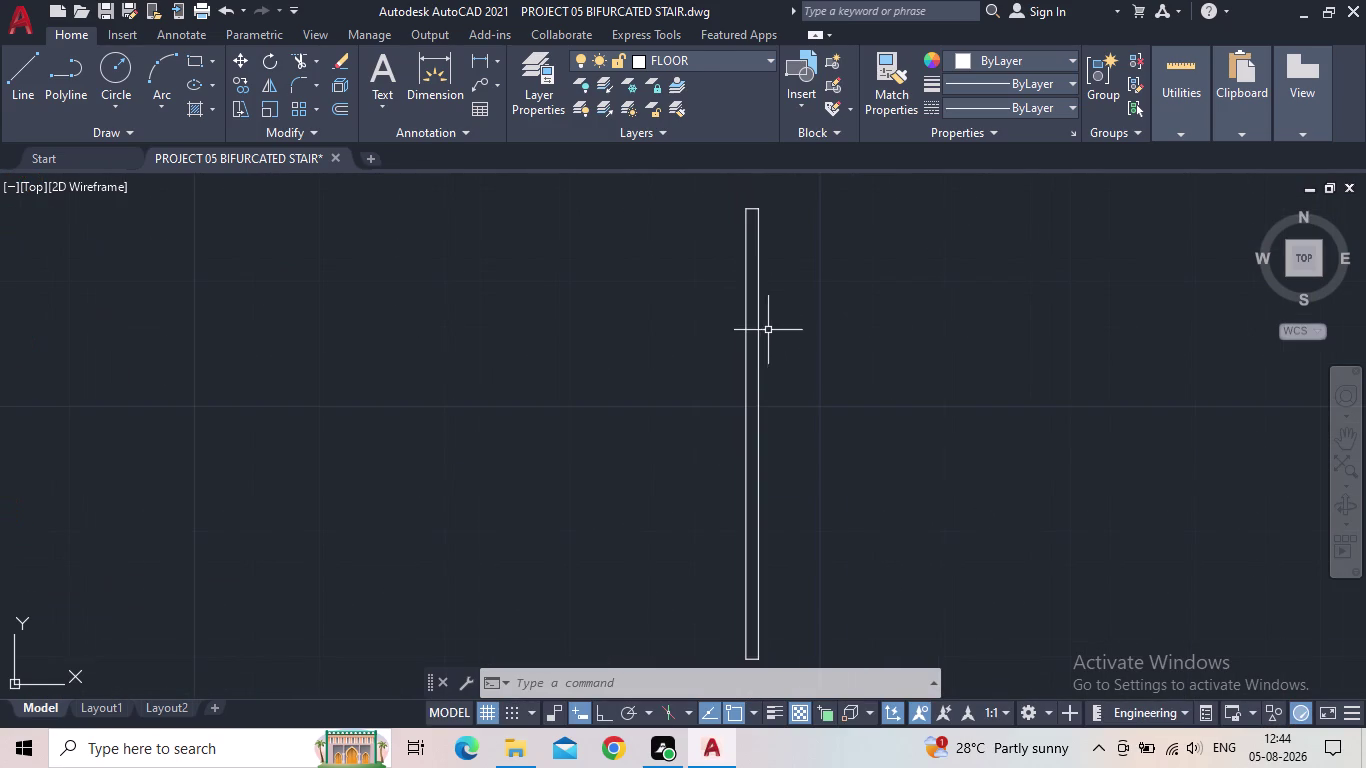
scroll(down, 3)
drag(826, 571, 813, 565)
Start copying the thin bar with CO, using its bottom endpoint as base point.
click(669, 223)
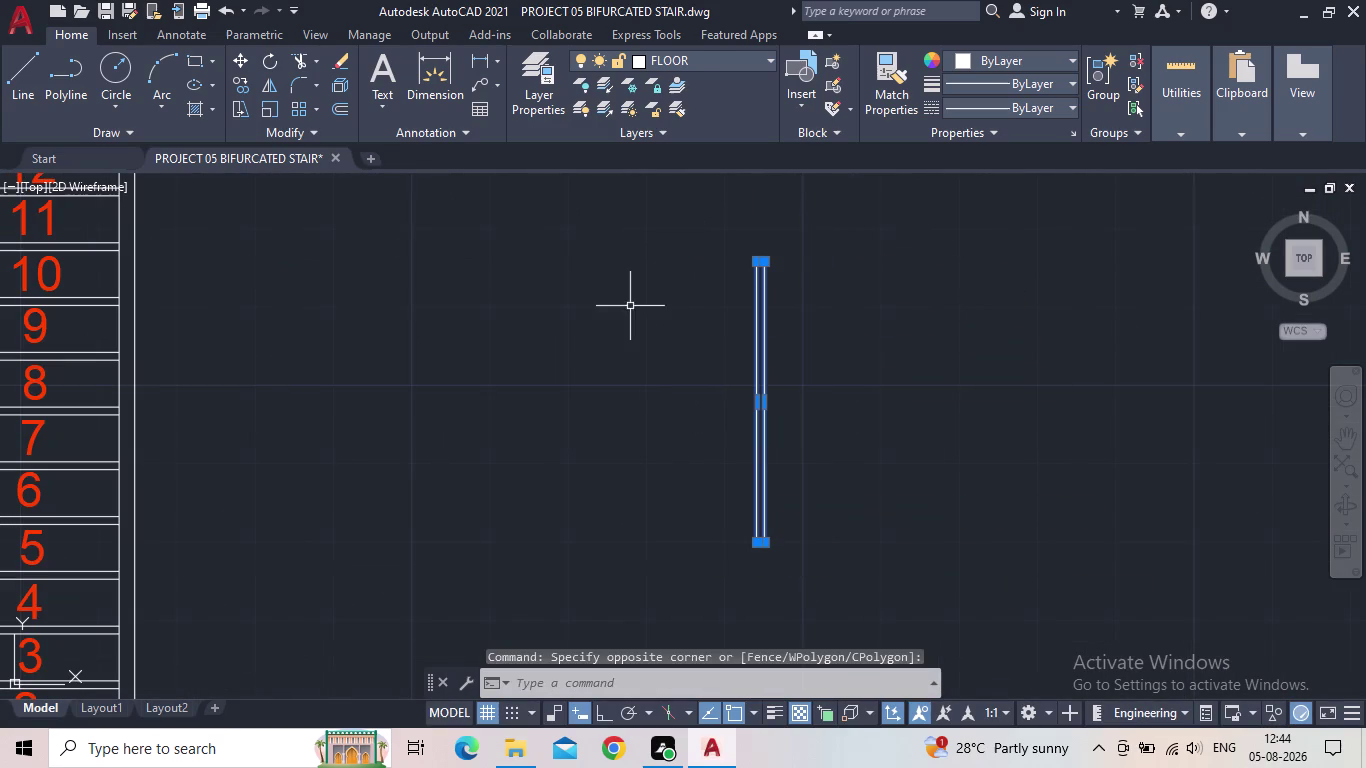
key(c)
key(o)
key(Return)
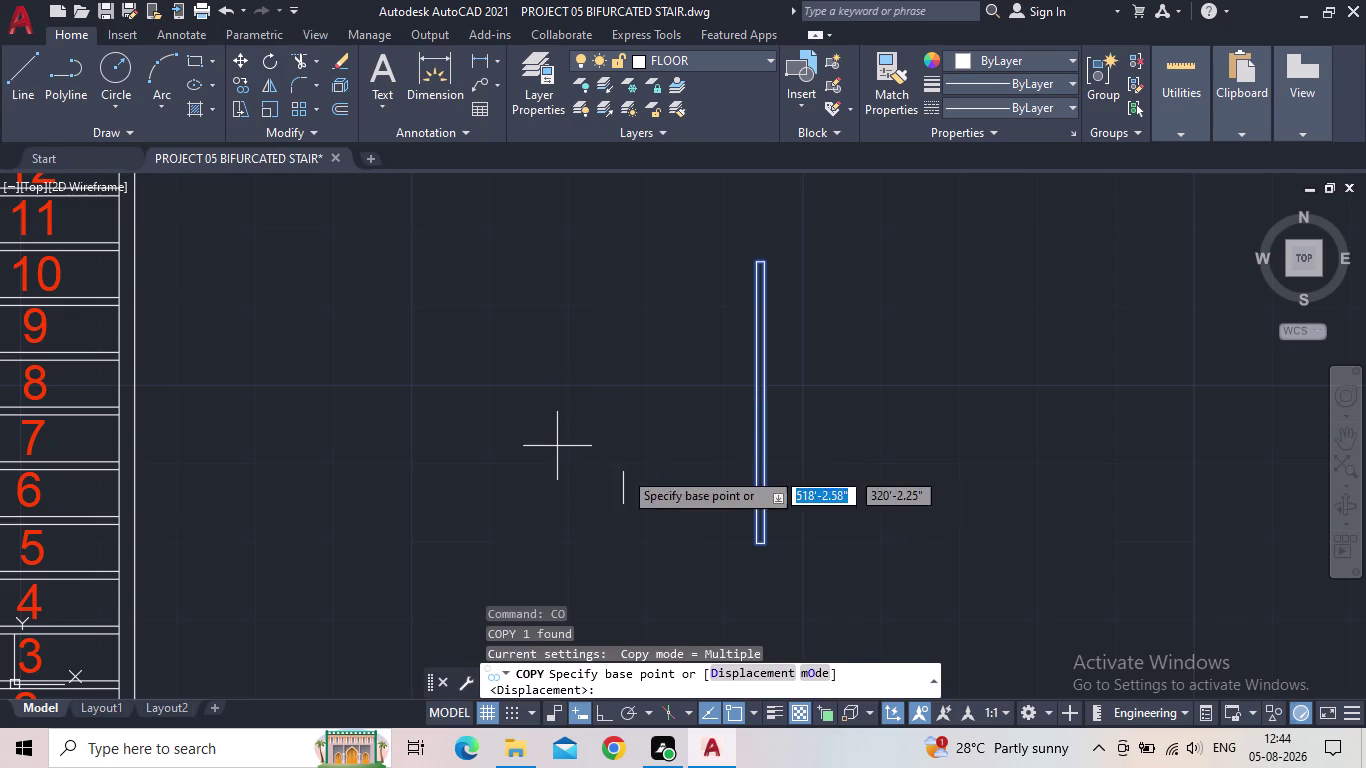
scroll(up, 3)
click(787, 489)
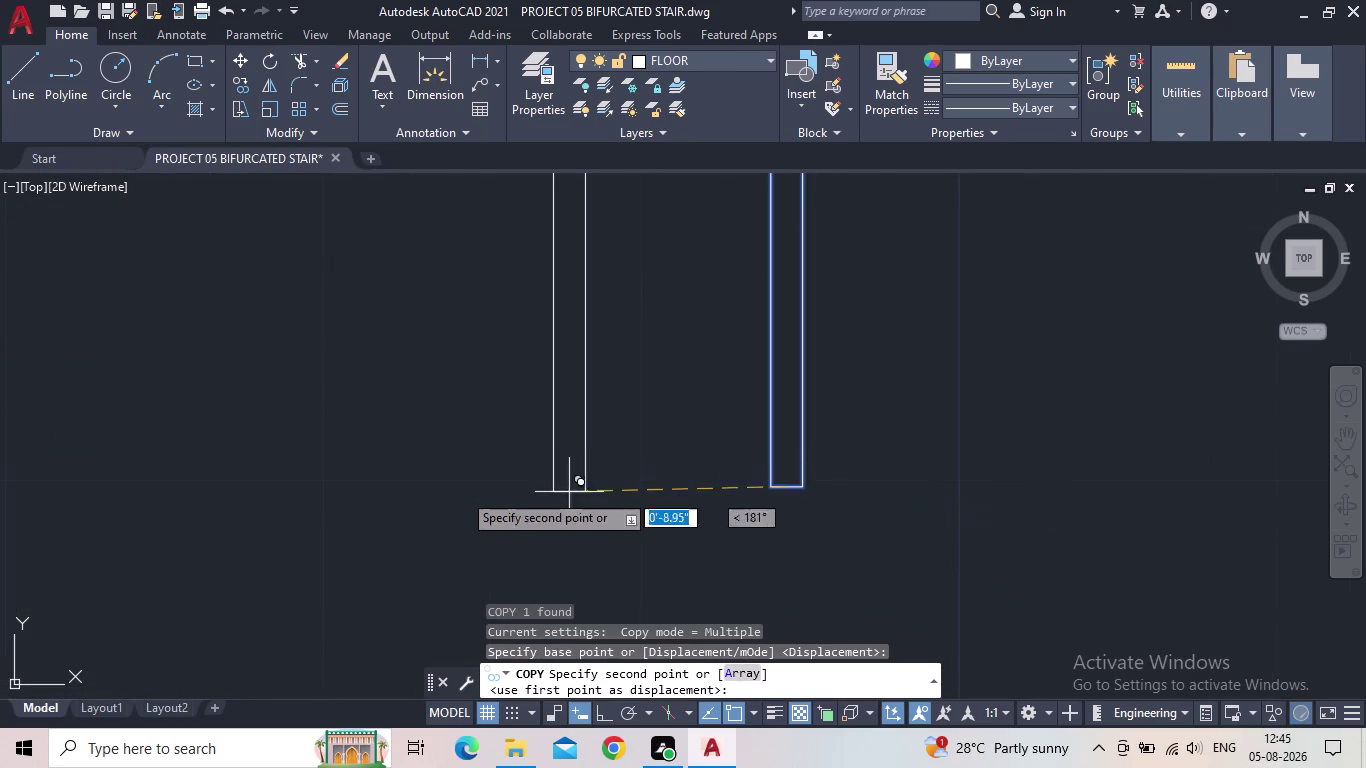
Pan past the main flight and landing to the right flight's first treads.
middle_drag(348, 488, 603, 475)
scroll(down, 3)
middle_drag(420, 577, 426, 574)
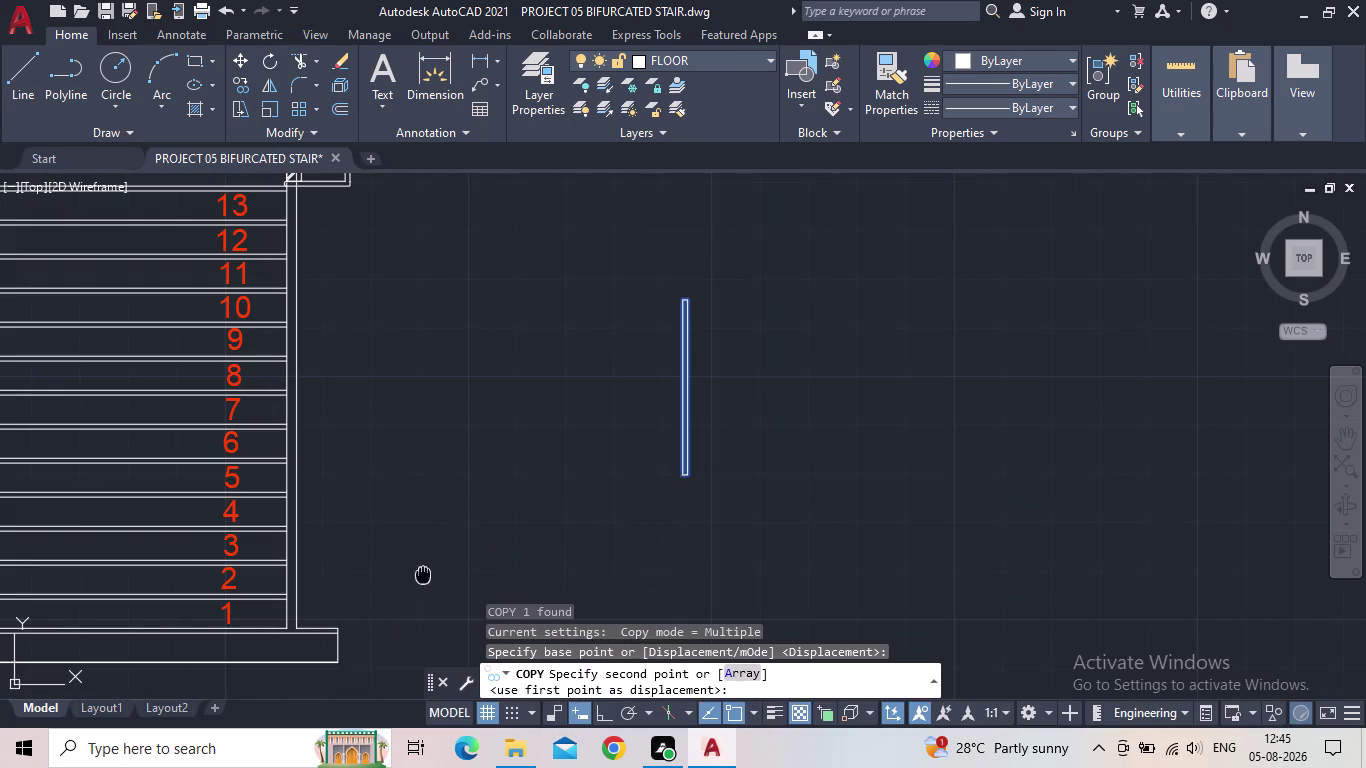
middle_drag(426, 574, 752, 481)
scroll(down, 3)
scroll(up, 3)
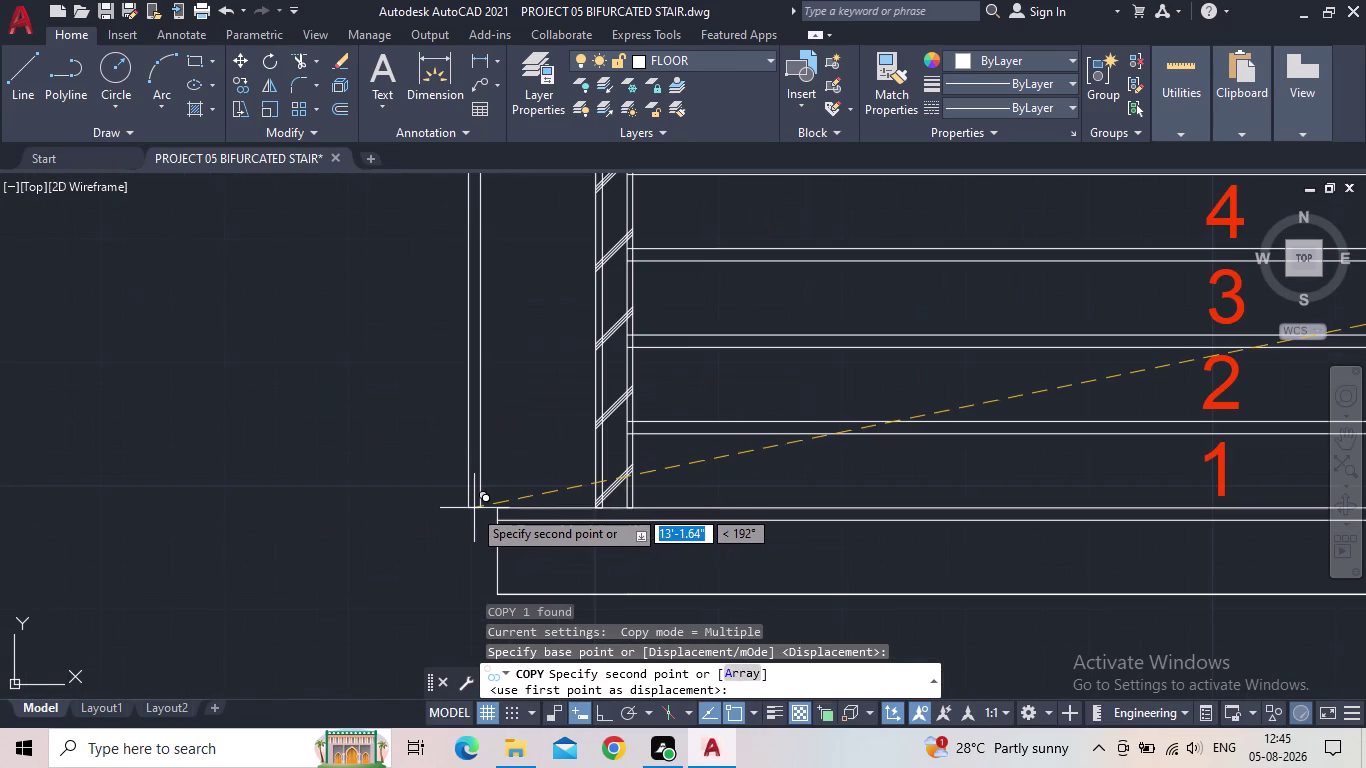
middle_drag(573, 410, 523, 681)
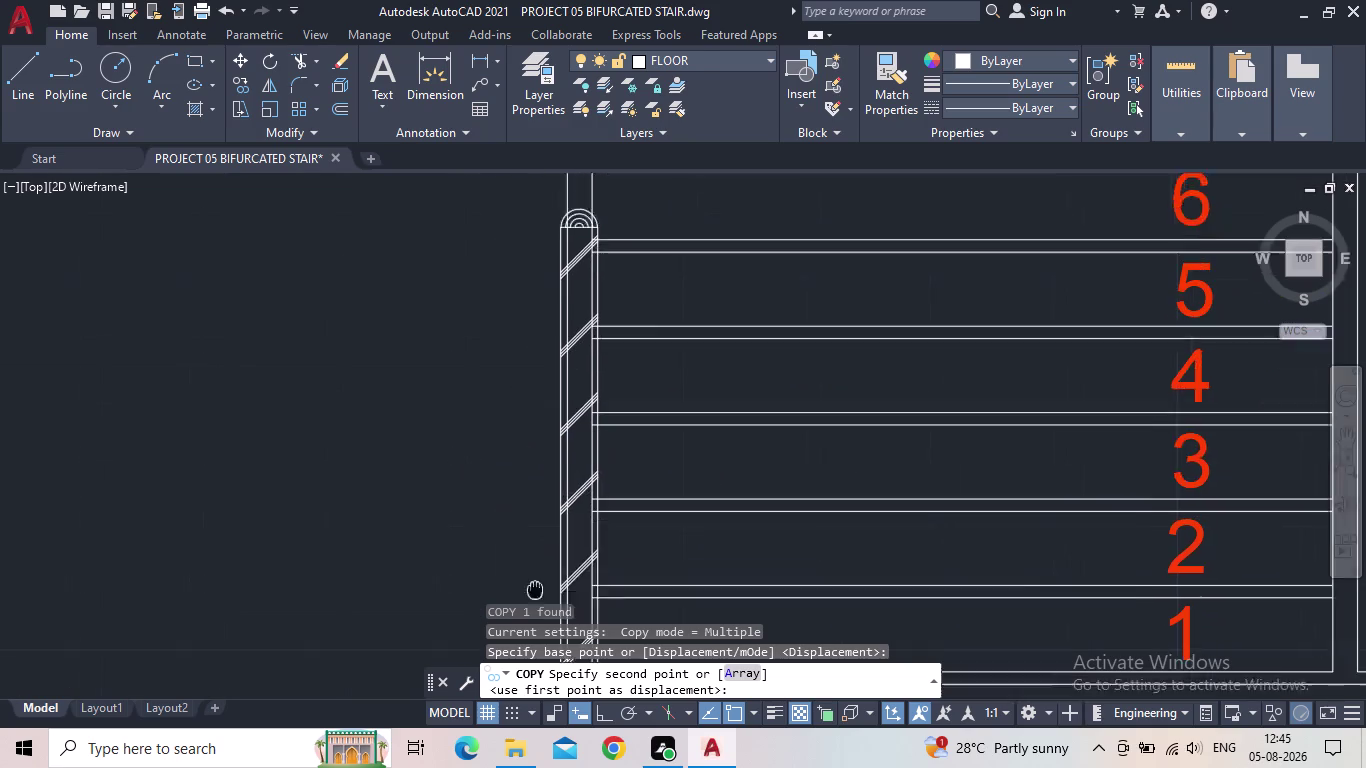
scroll(down, 3)
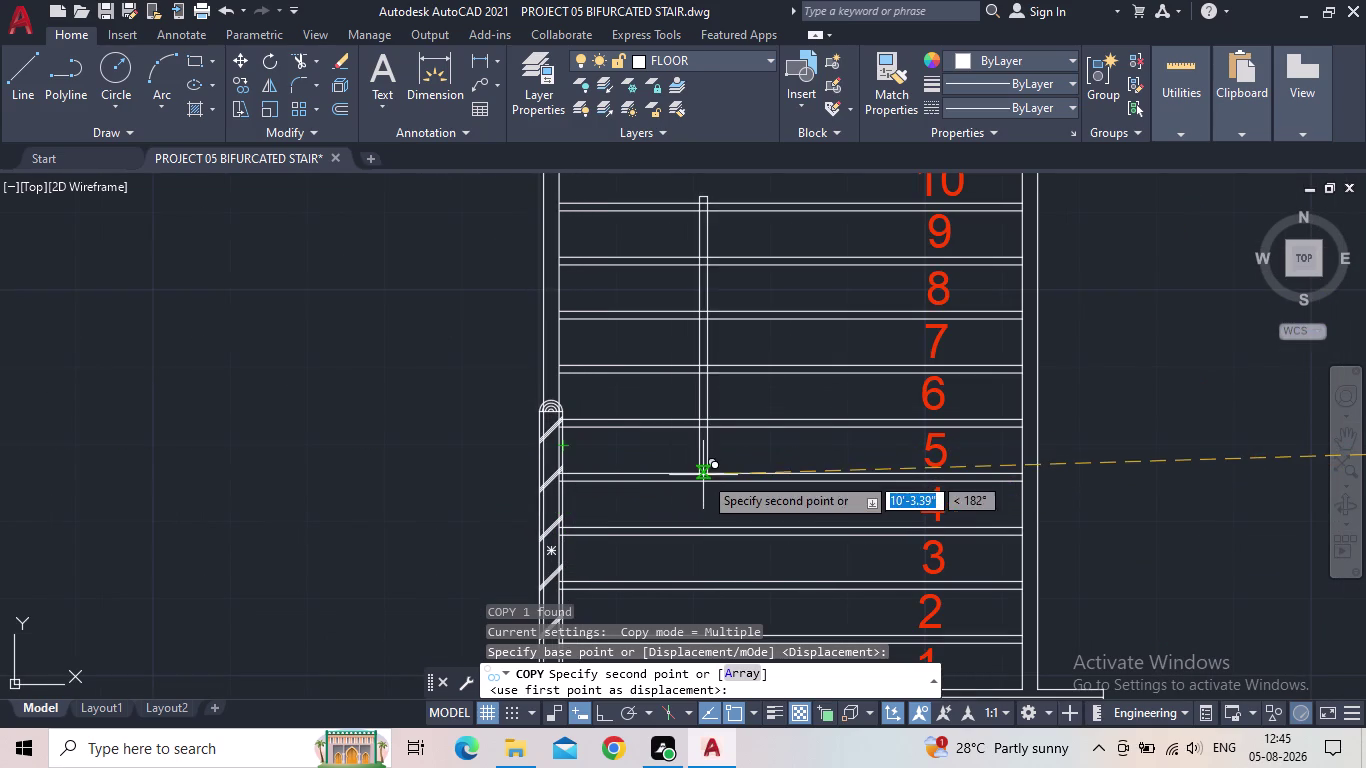
middle_drag(1136, 512, 1037, 552)
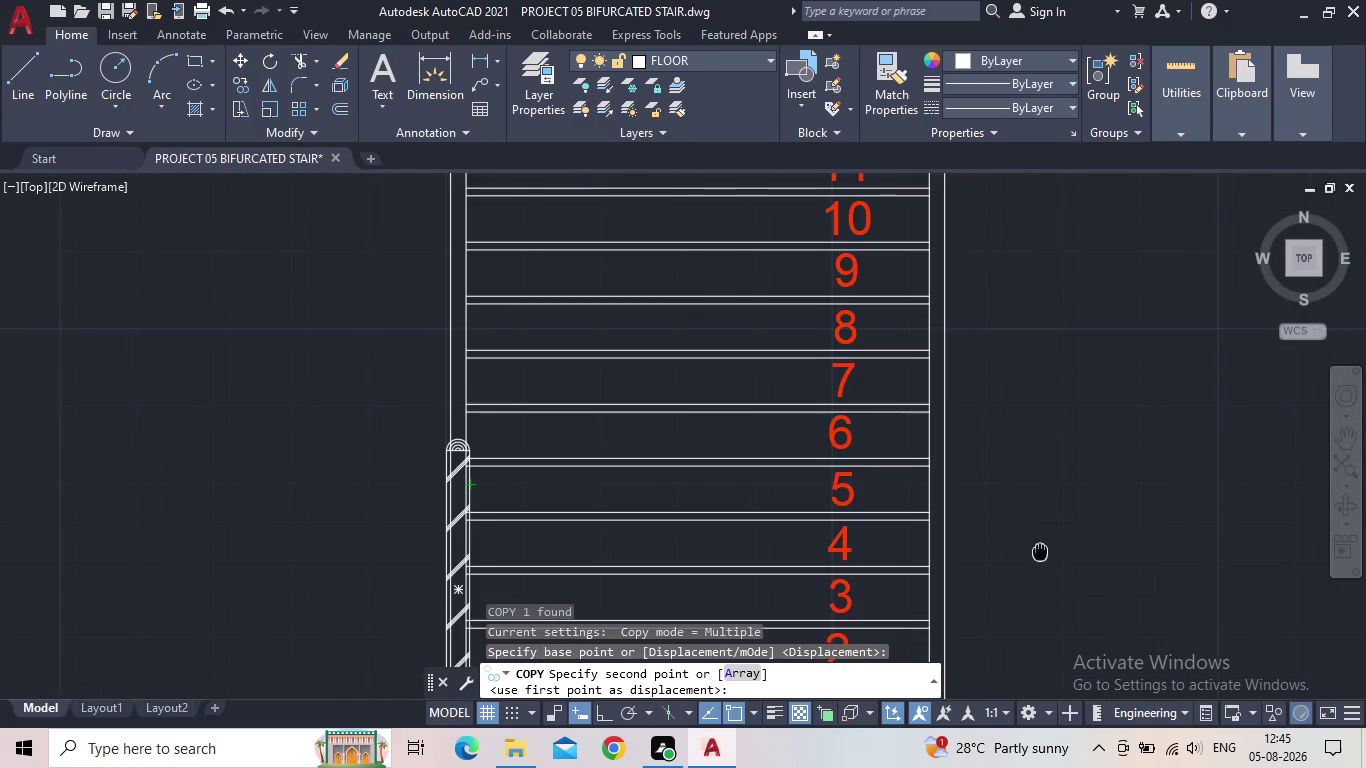
scroll(down, 3)
middle_drag(1035, 549, 921, 561)
middle_drag(920, 561, 854, 631)
scroll(up, 3)
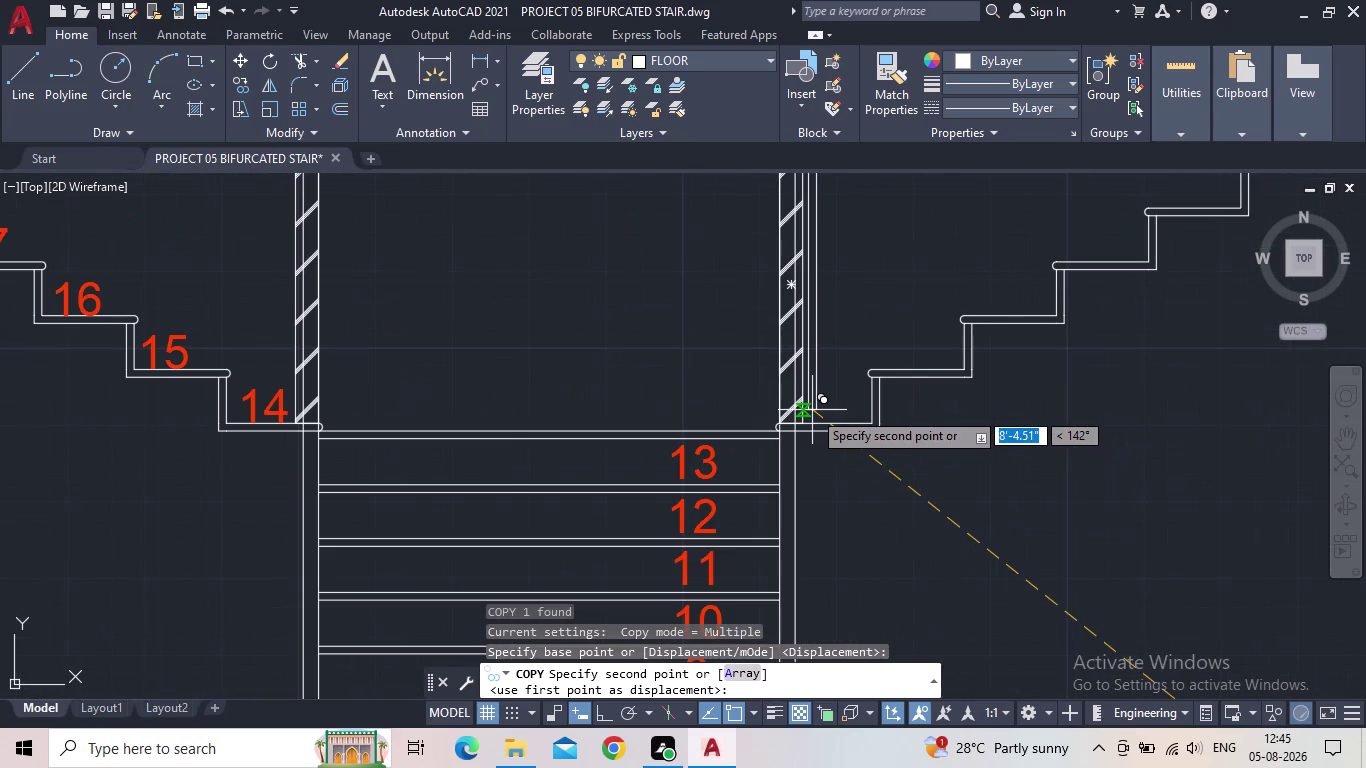
scroll(up, 3)
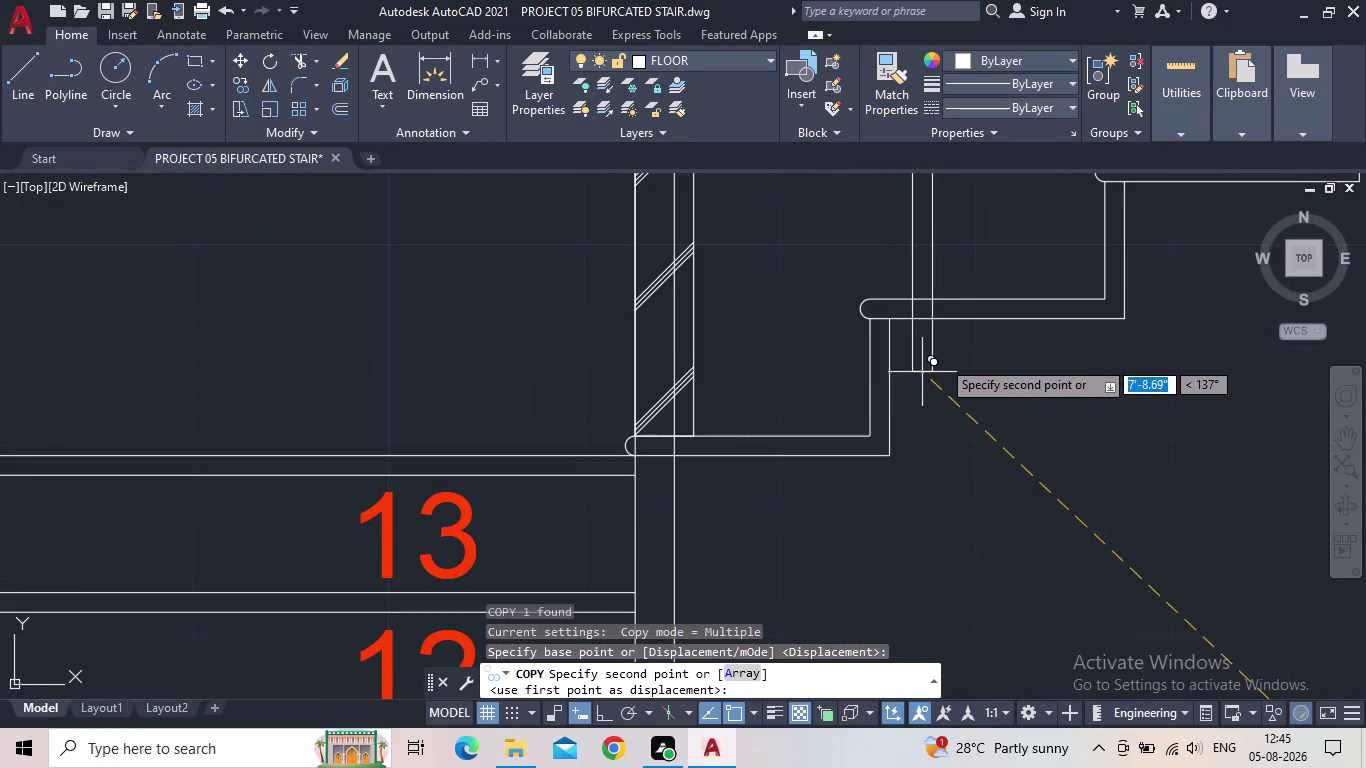
middle_drag(979, 378, 801, 546)
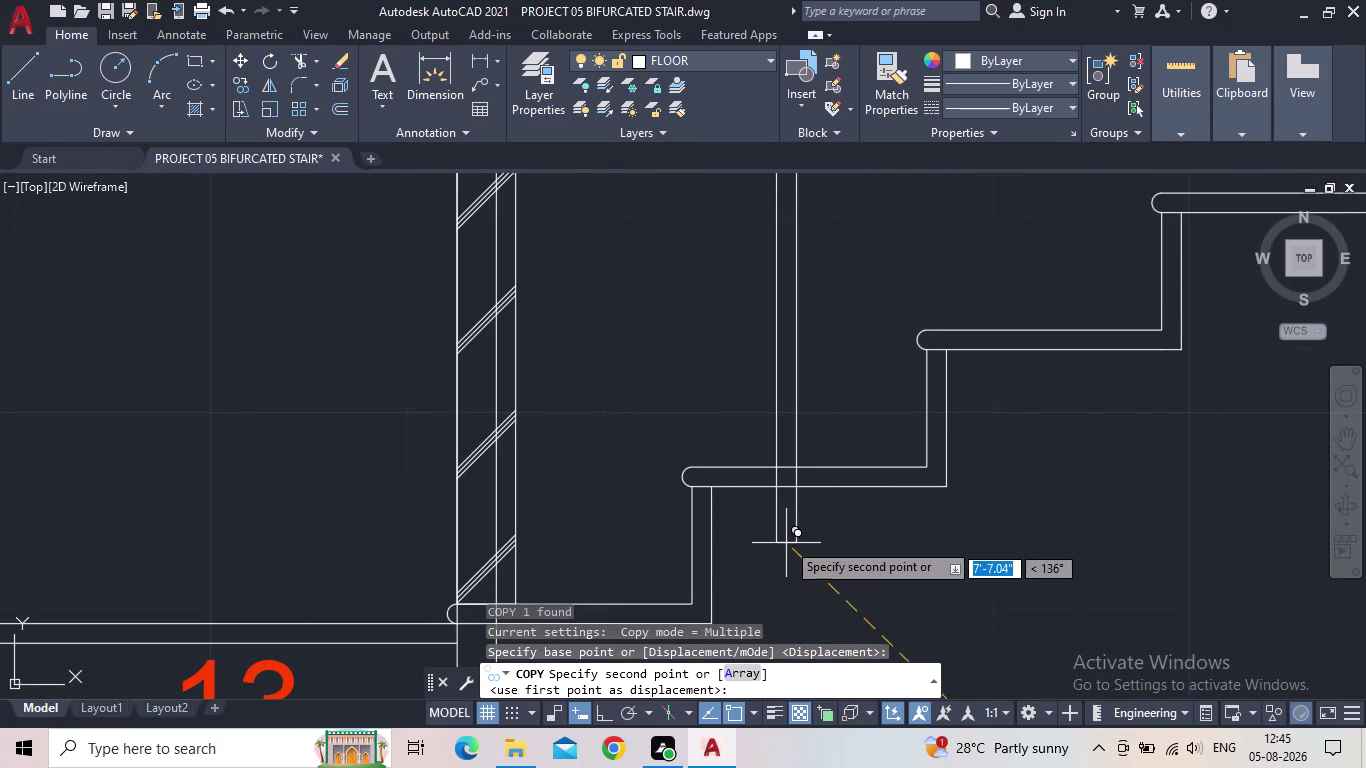
scroll(up, 3)
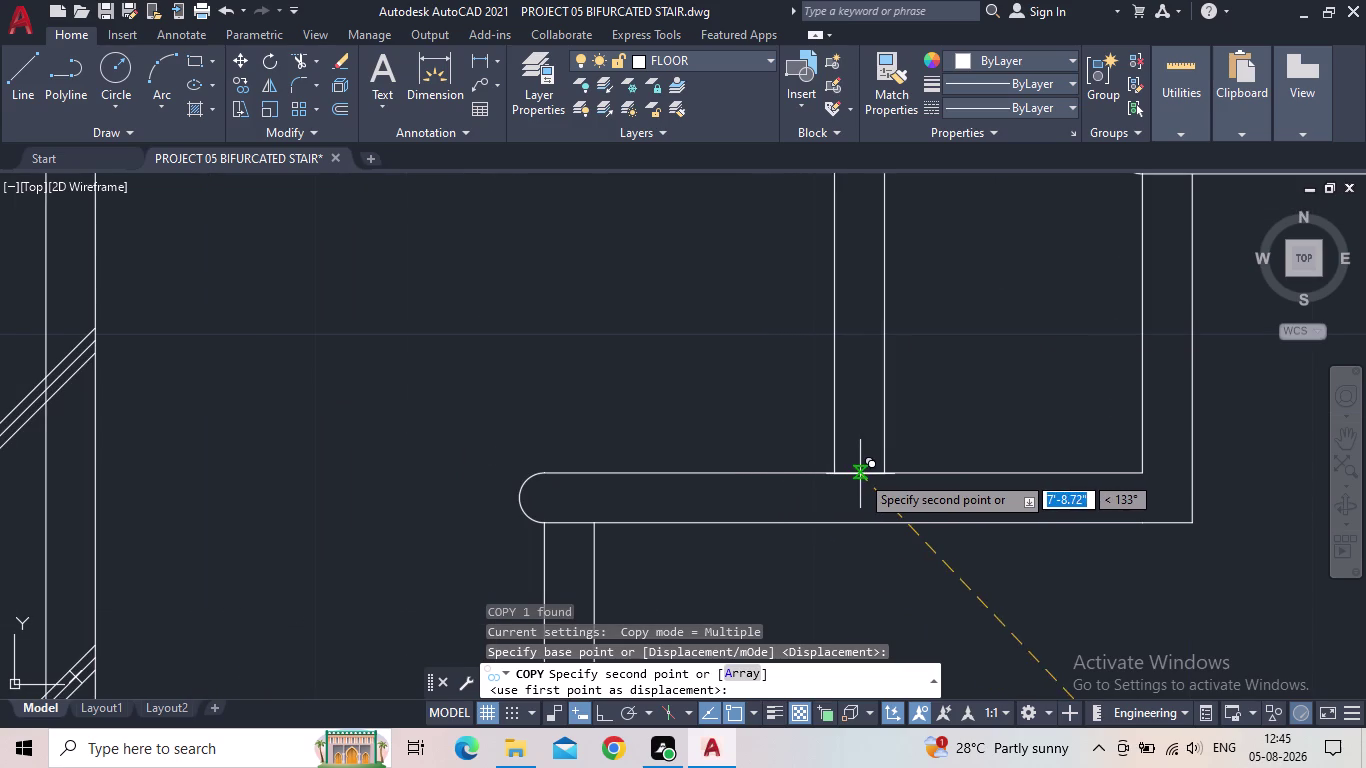
Place baluster bar copies on the first four treads of the right flight.
click(841, 477)
middle_drag(971, 451, 826, 510)
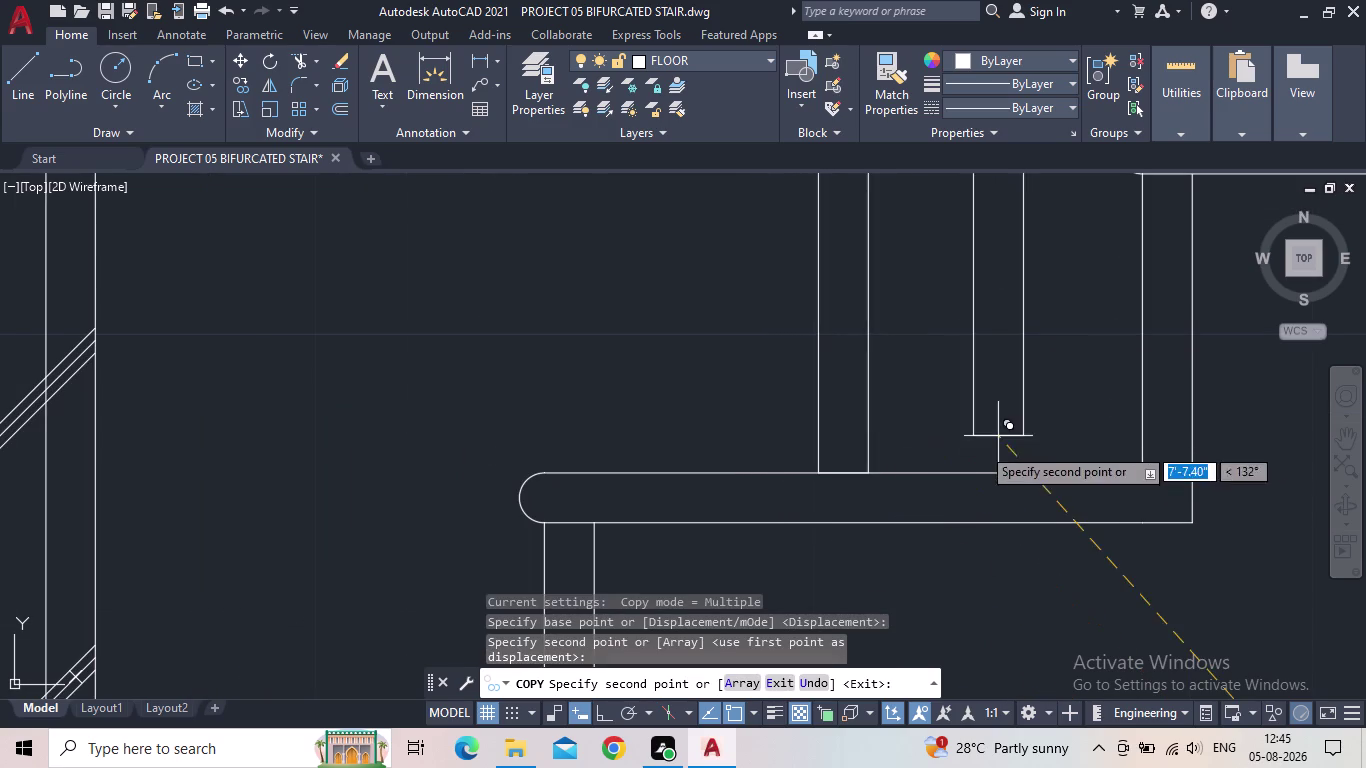
middle_drag(826, 510, 582, 577)
scroll(down, 3)
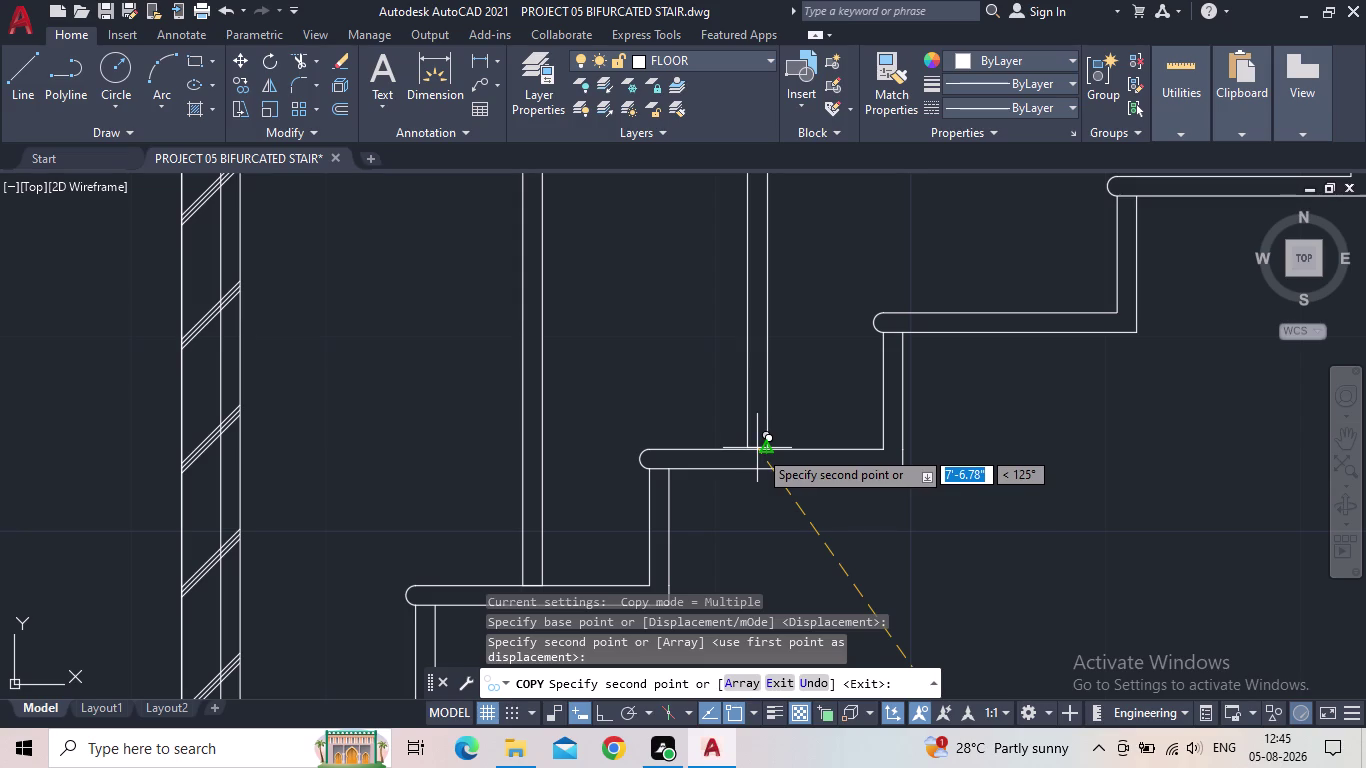
click(766, 451)
middle_drag(871, 417, 645, 502)
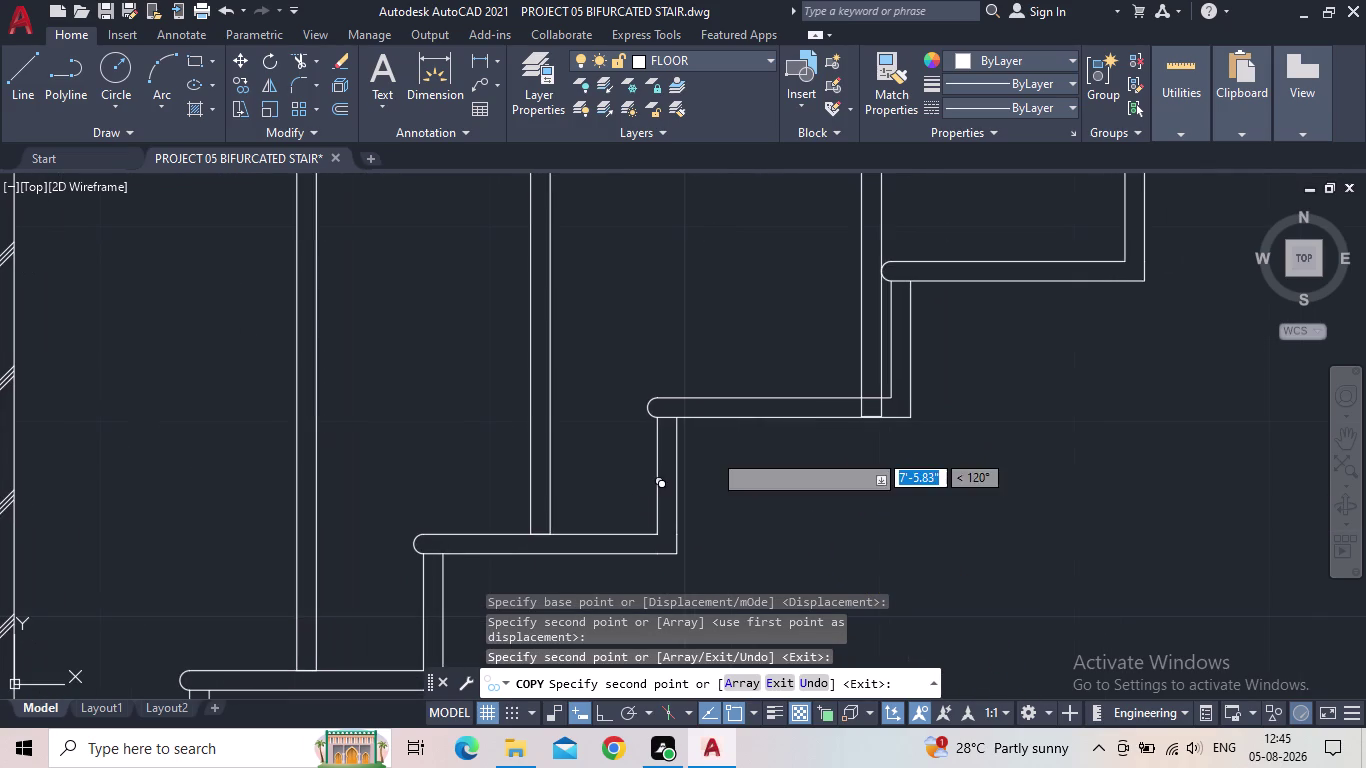
click(778, 398)
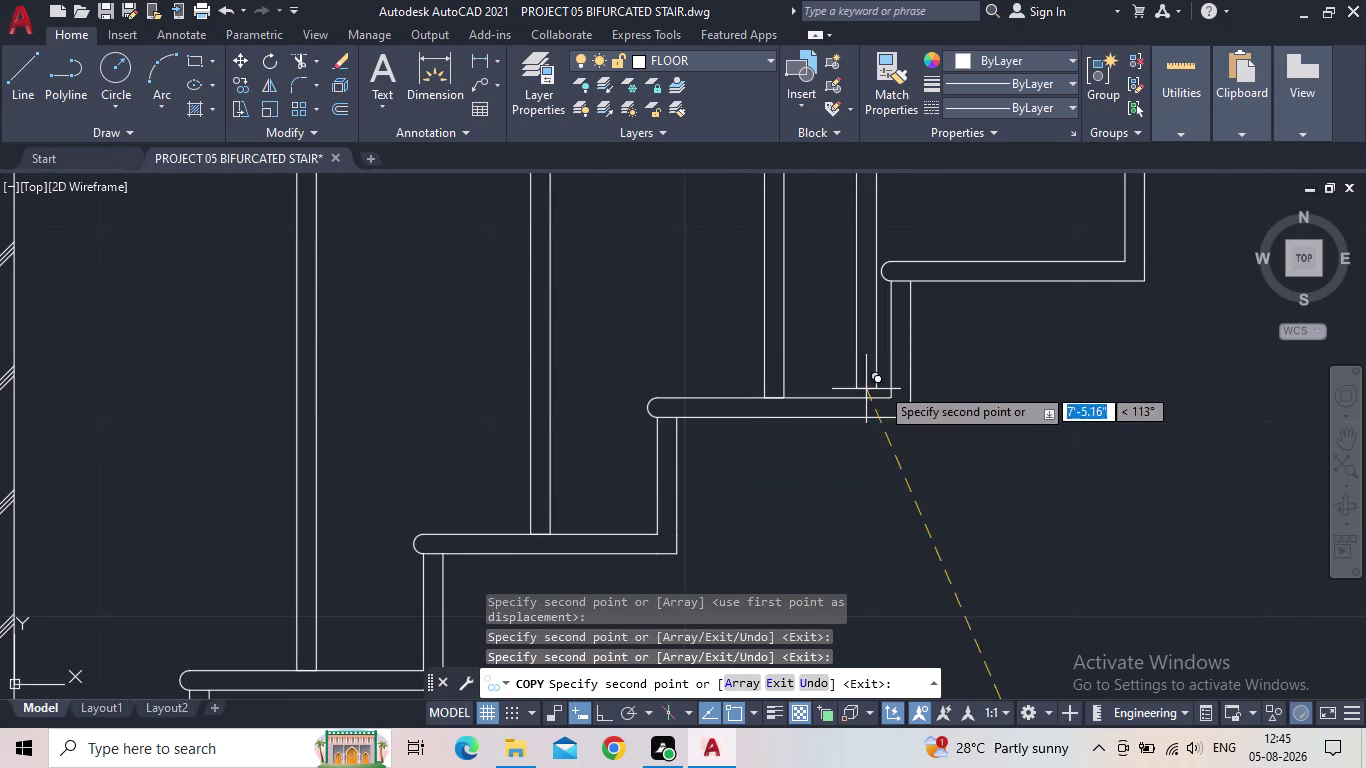
middle_drag(890, 385, 631, 530)
click(744, 402)
middle_drag(847, 387, 393, 556)
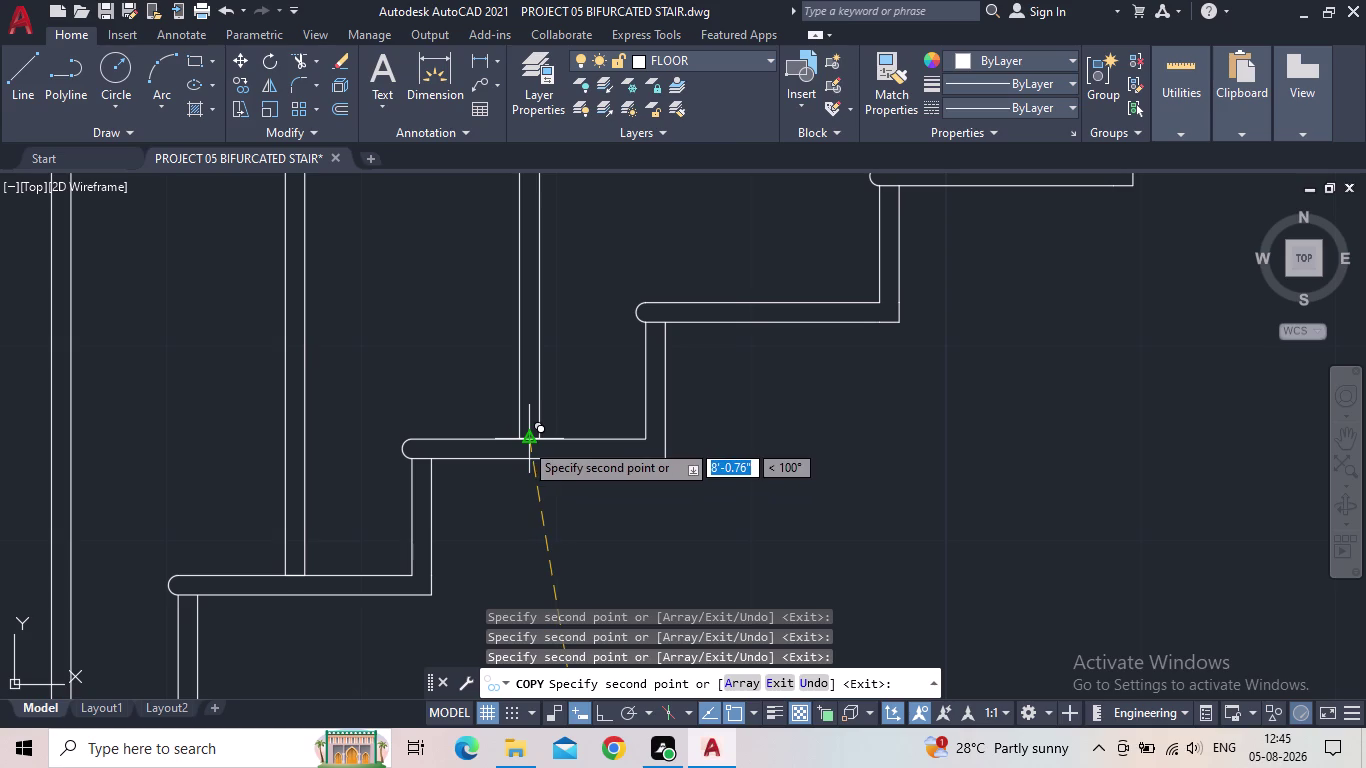
Place baluster bar copies on the remaining right-flight treads up to the top tread.
click(525, 442)
middle_drag(621, 414, 441, 541)
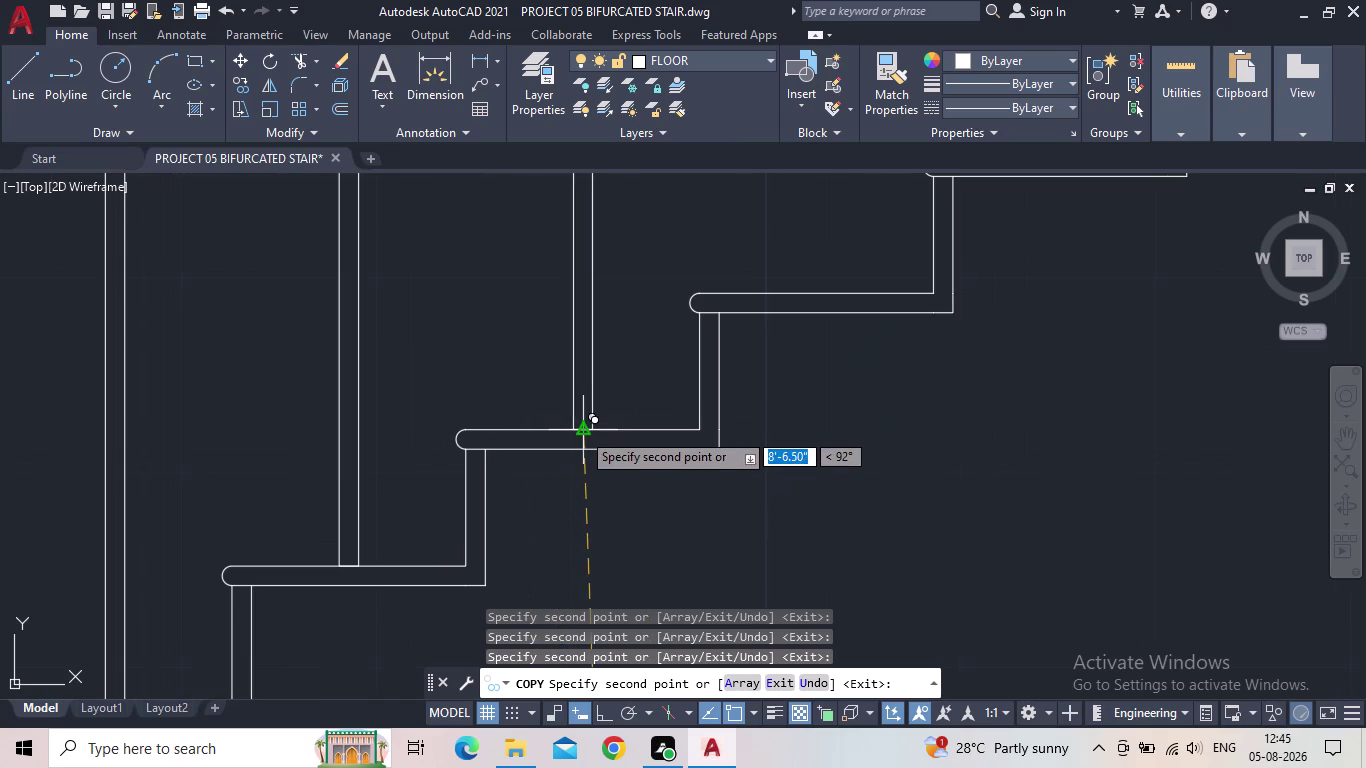
click(581, 431)
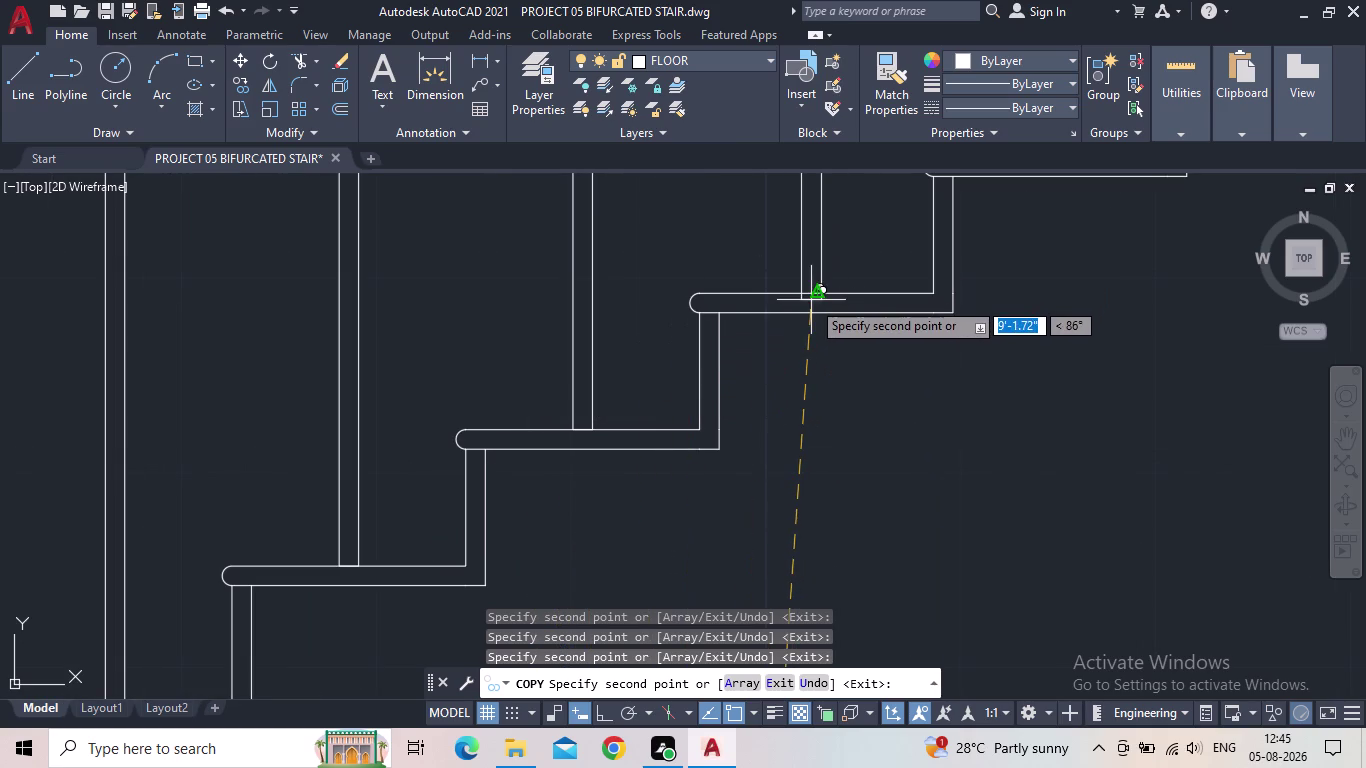
click(819, 296)
middle_drag(819, 296, 403, 521)
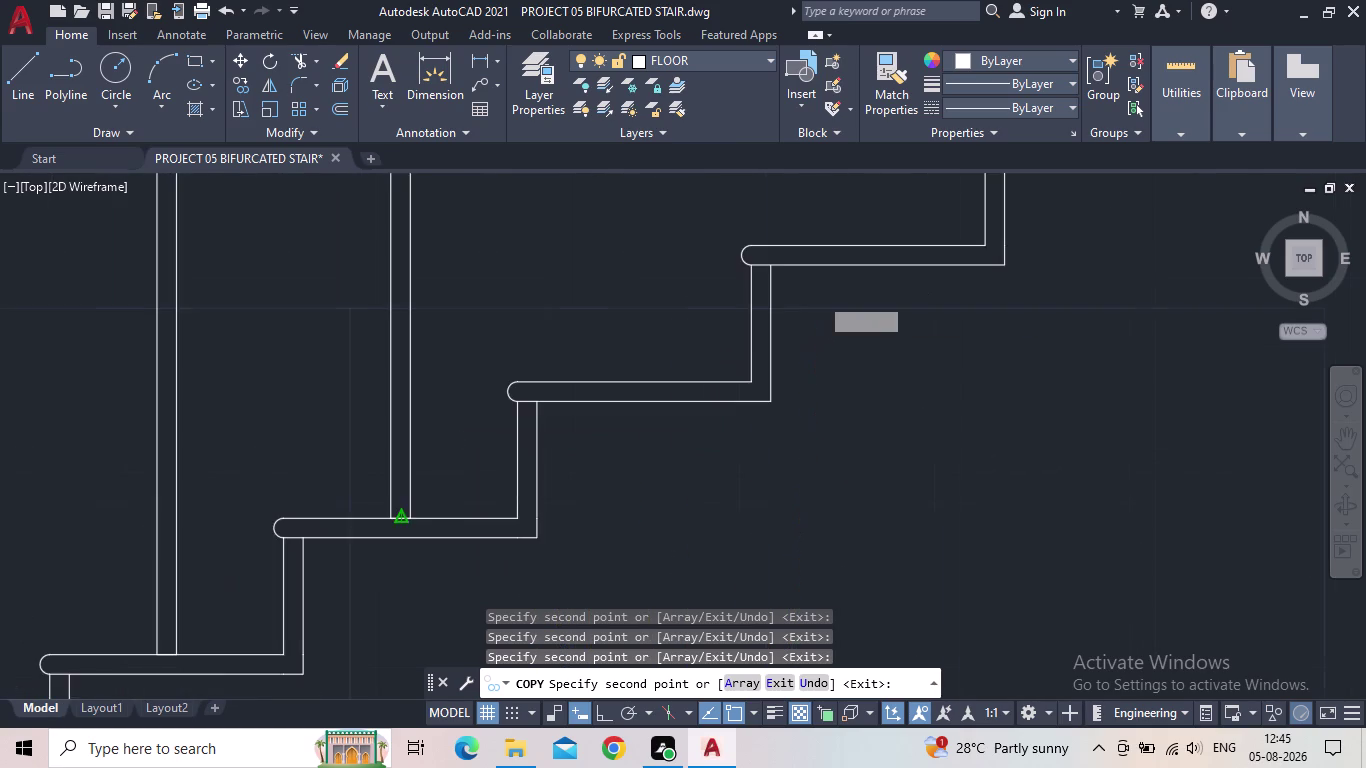
scroll(down, 3)
middle_drag(469, 494, 429, 531)
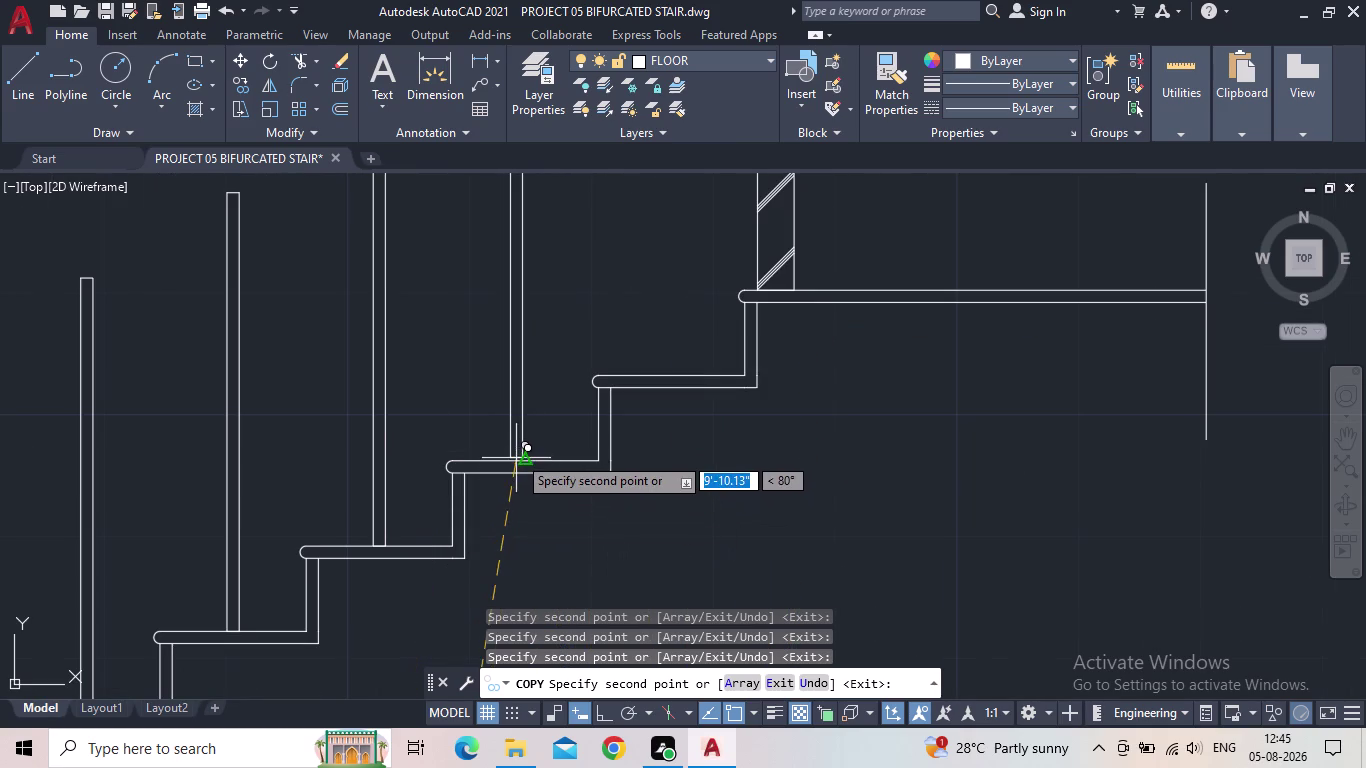
click(522, 459)
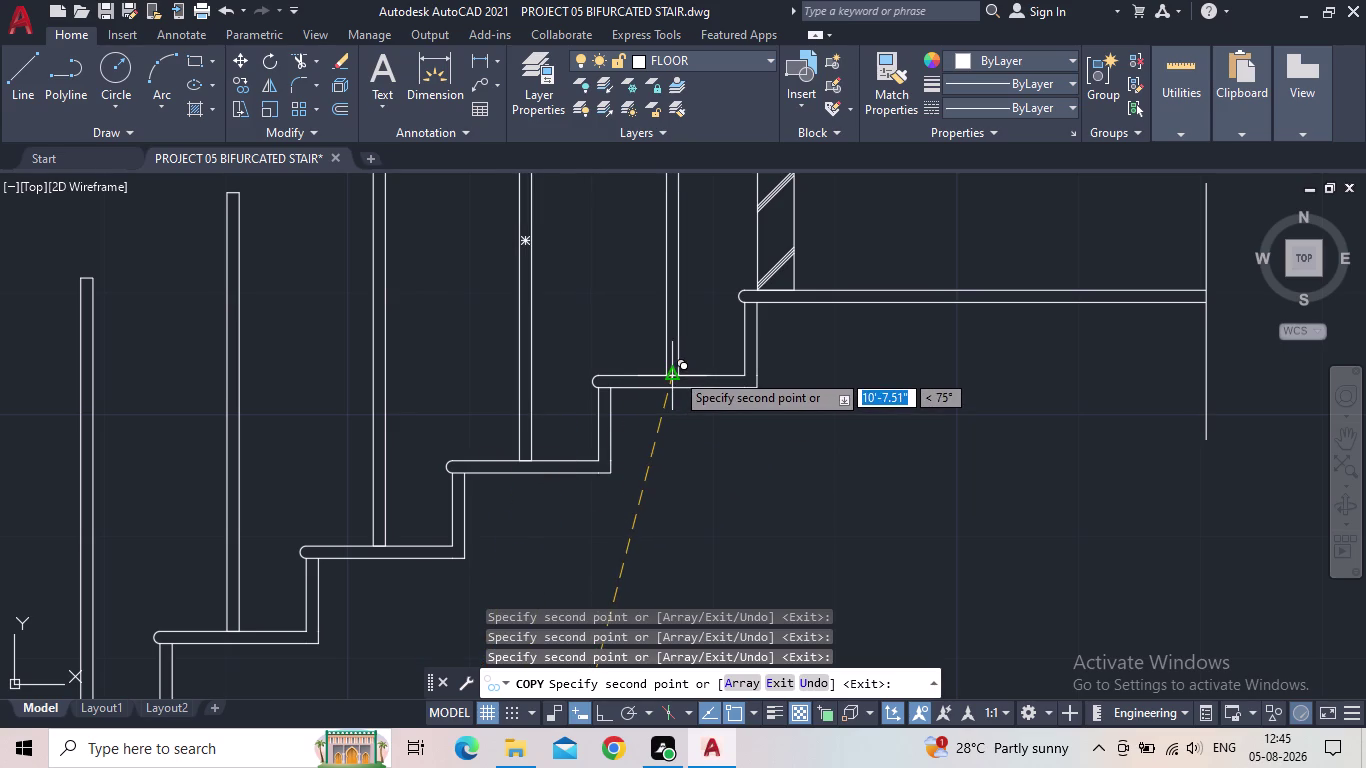
click(675, 372)
middle_drag(832, 466, 822, 478)
scroll(down, 3)
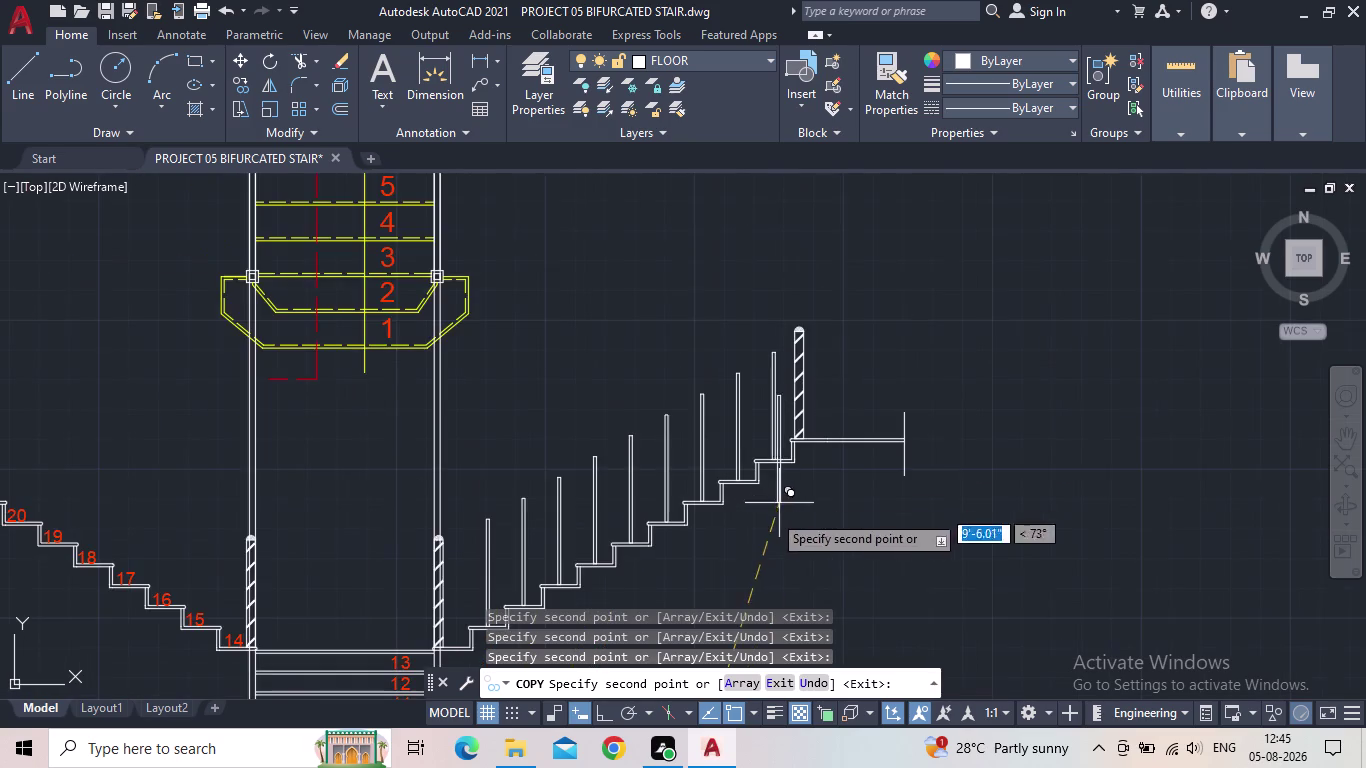
Place baluster bar copies on left-flight treads 15 through 18.
middle_drag(767, 558, 948, 427)
middle_drag(189, 526, 392, 561)
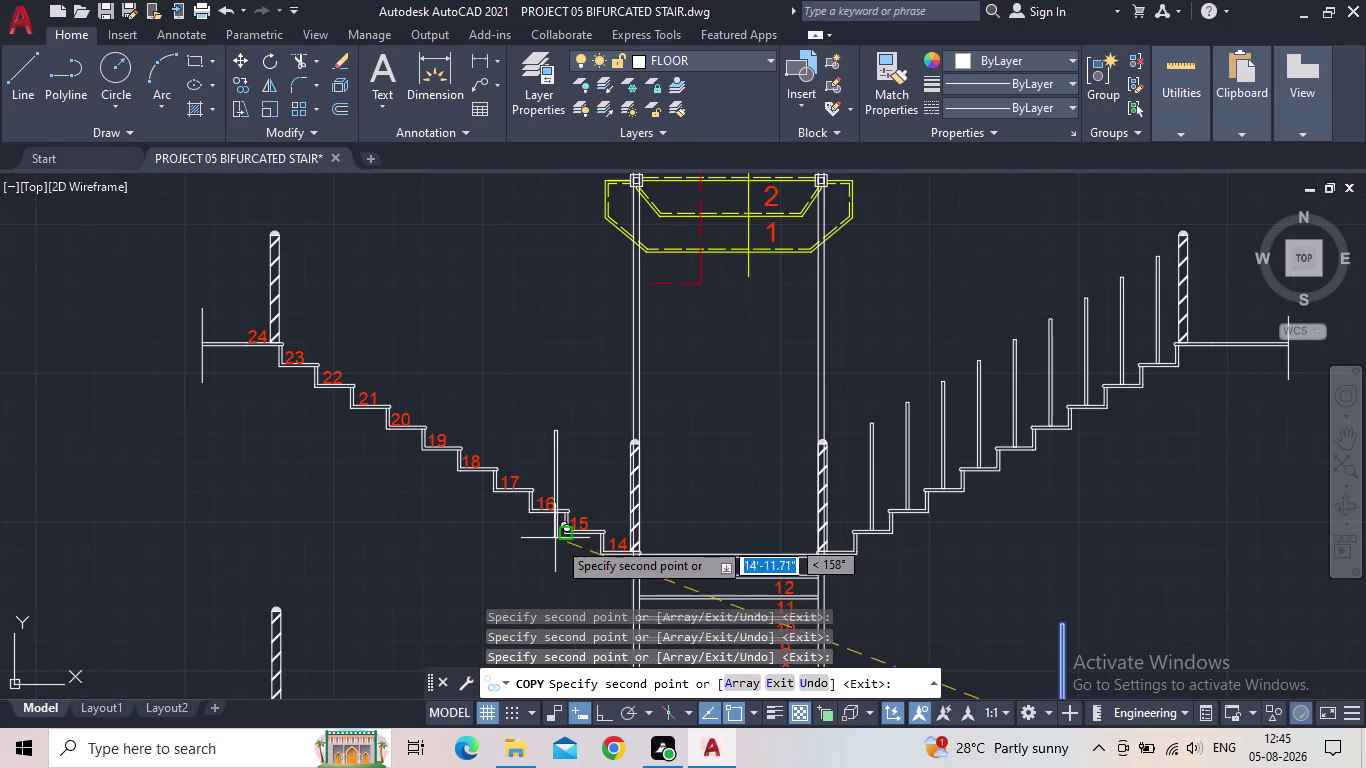
scroll(up, 3)
scroll(up, 3)
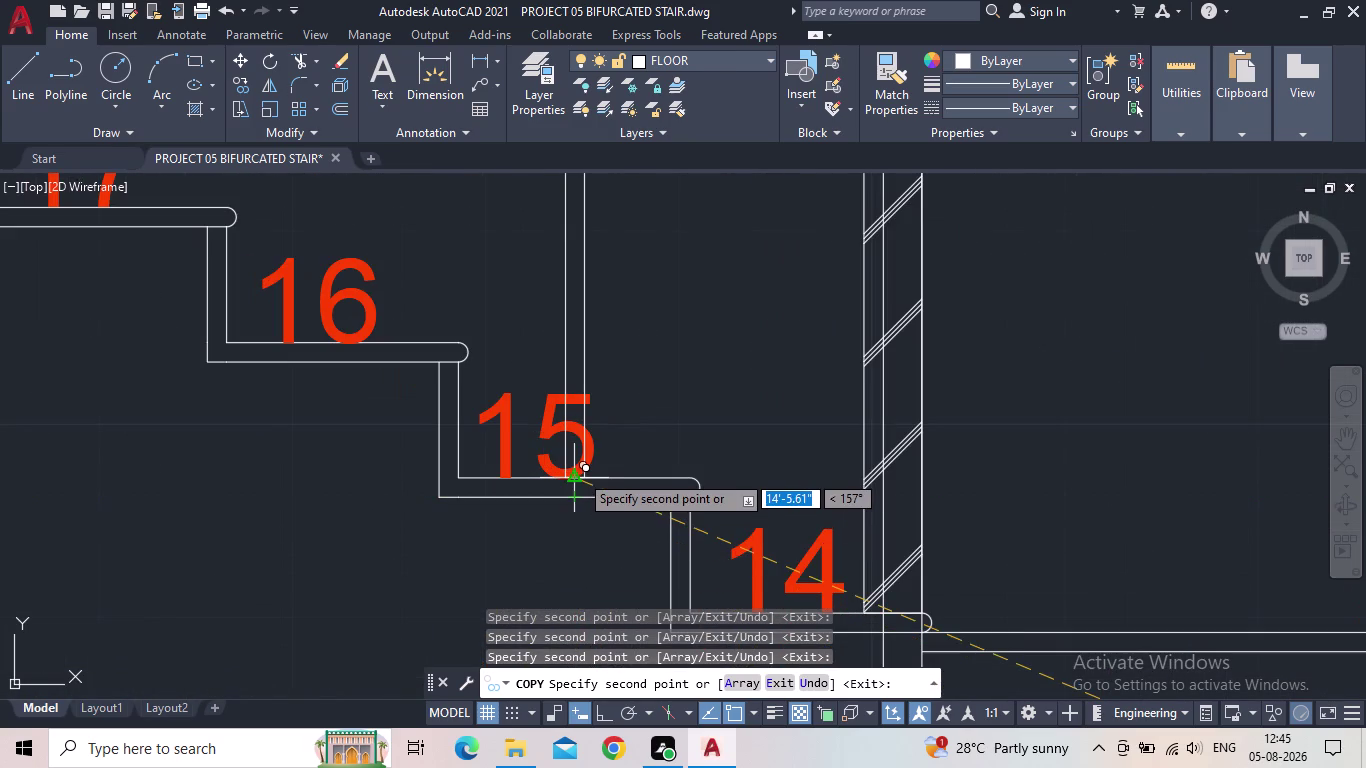
click(579, 473)
middle_drag(395, 476, 666, 630)
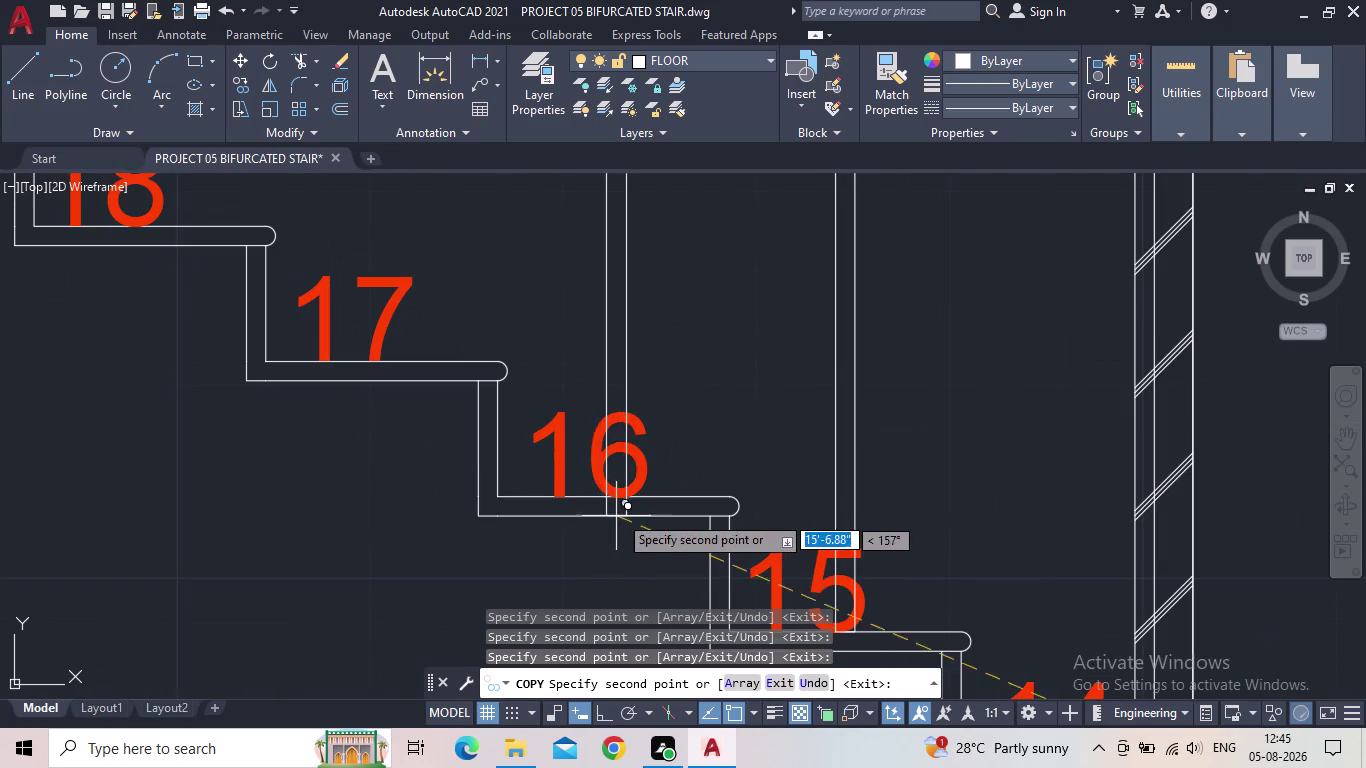
click(620, 498)
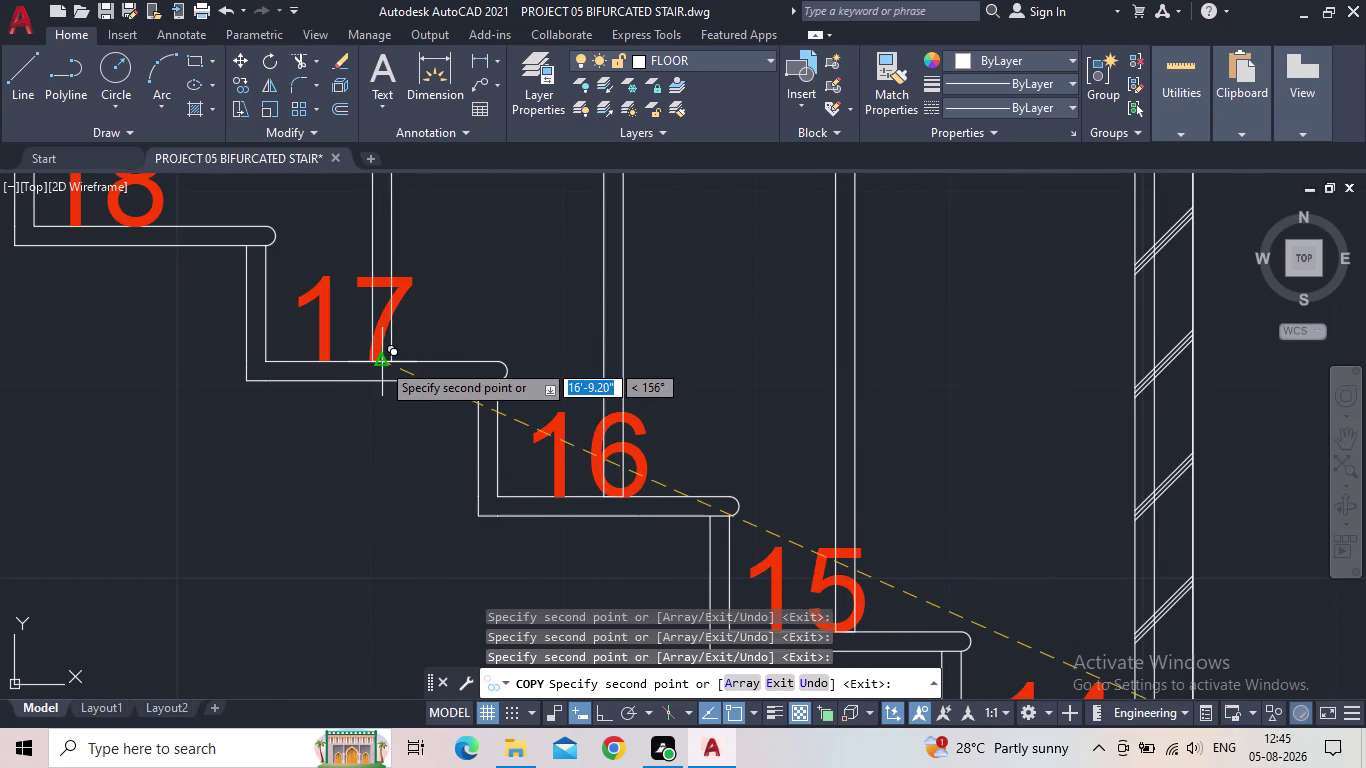
click(381, 362)
middle_drag(324, 484, 646, 675)
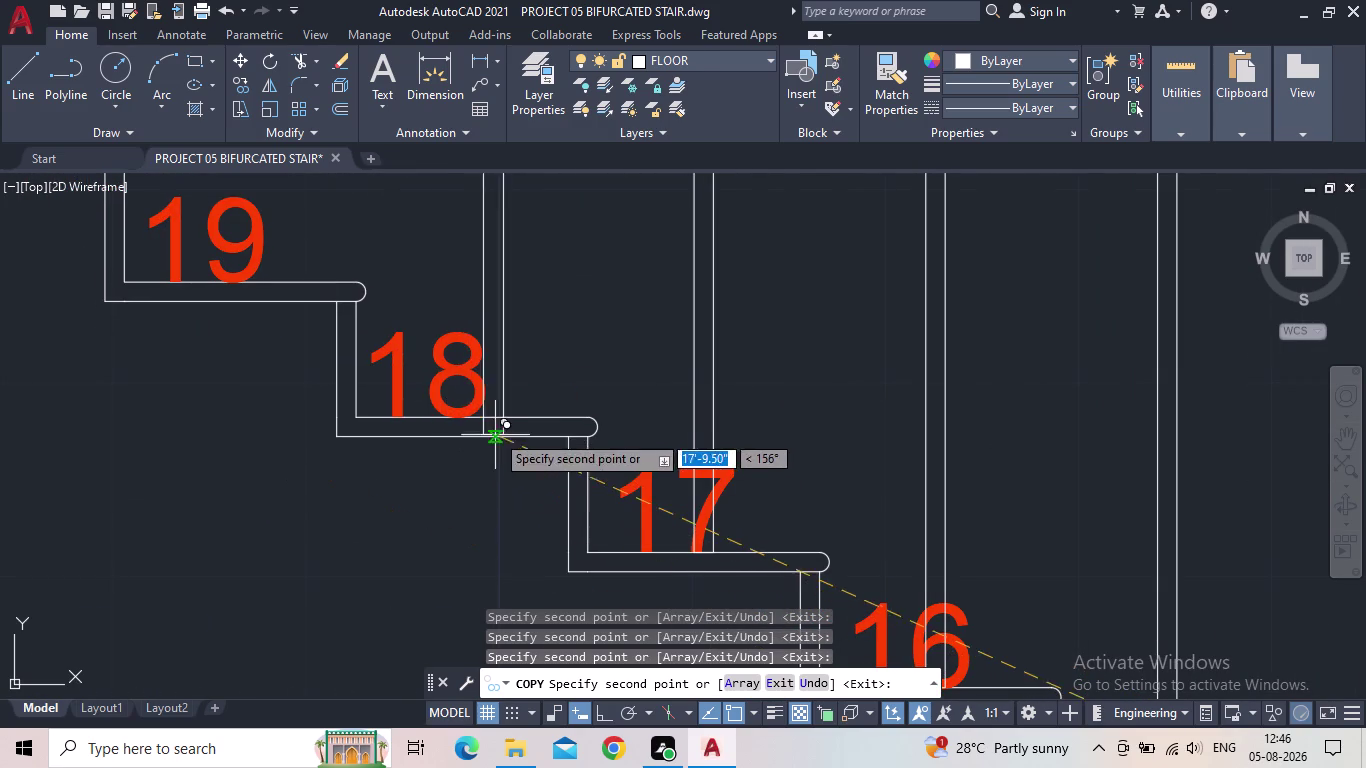
click(474, 420)
Place baluster bar copies on left-flight treads 19 through 23.
middle_drag(284, 400, 485, 629)
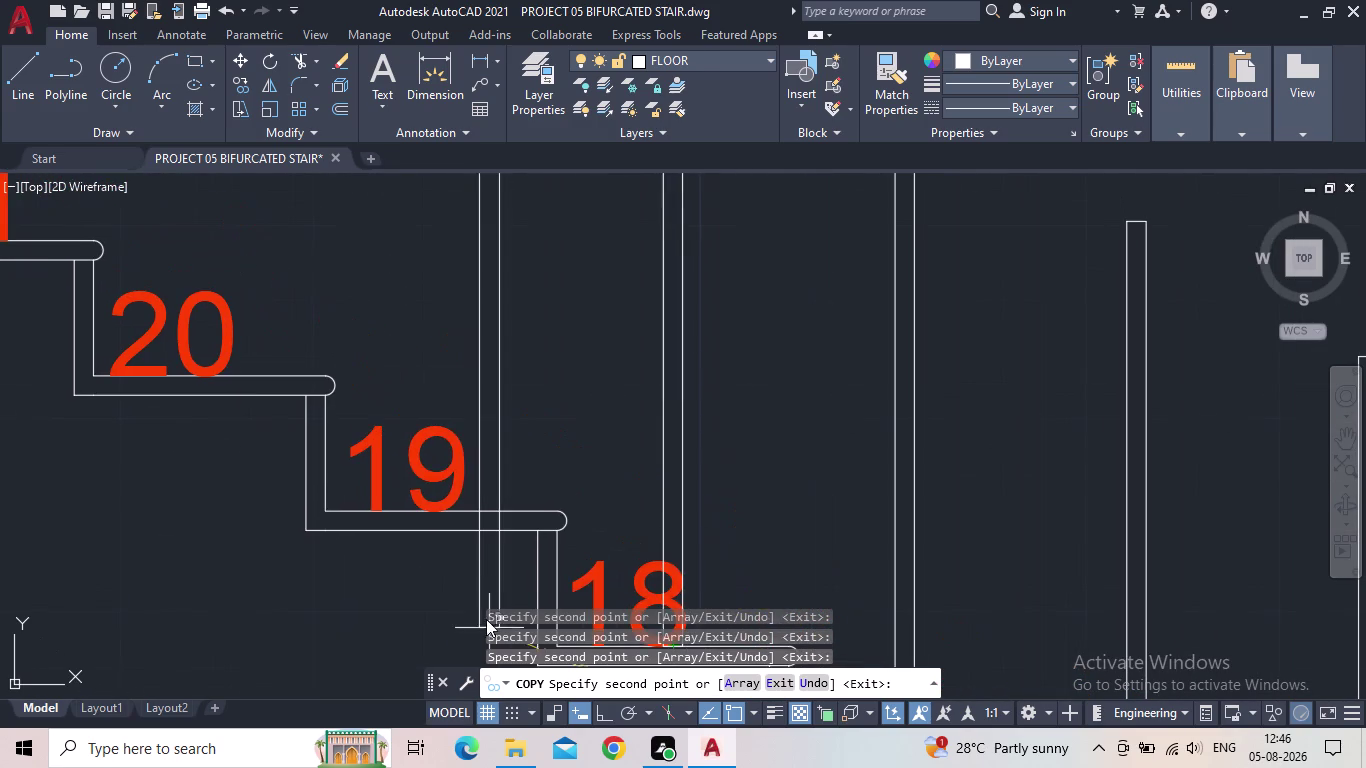
click(438, 509)
middle_drag(276, 488, 441, 614)
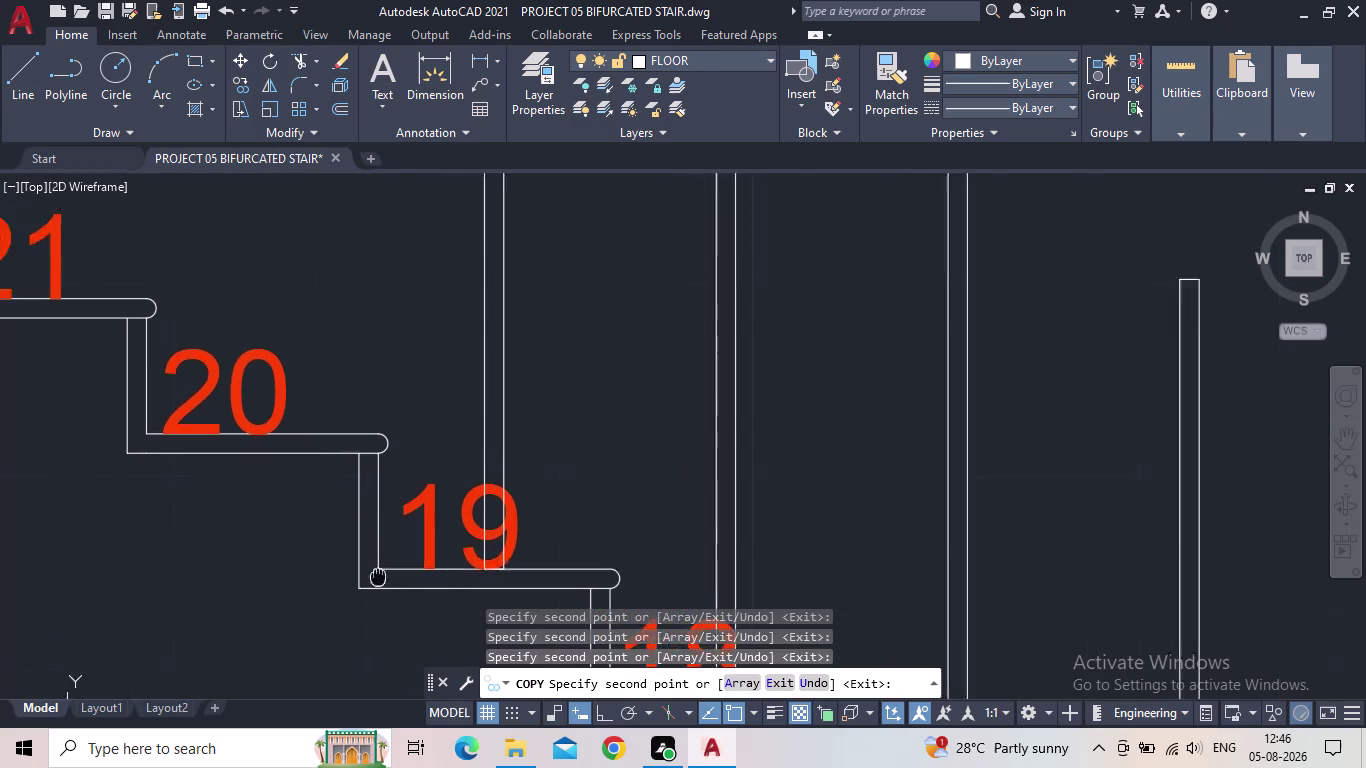
middle_drag(441, 614, 559, 654)
click(488, 542)
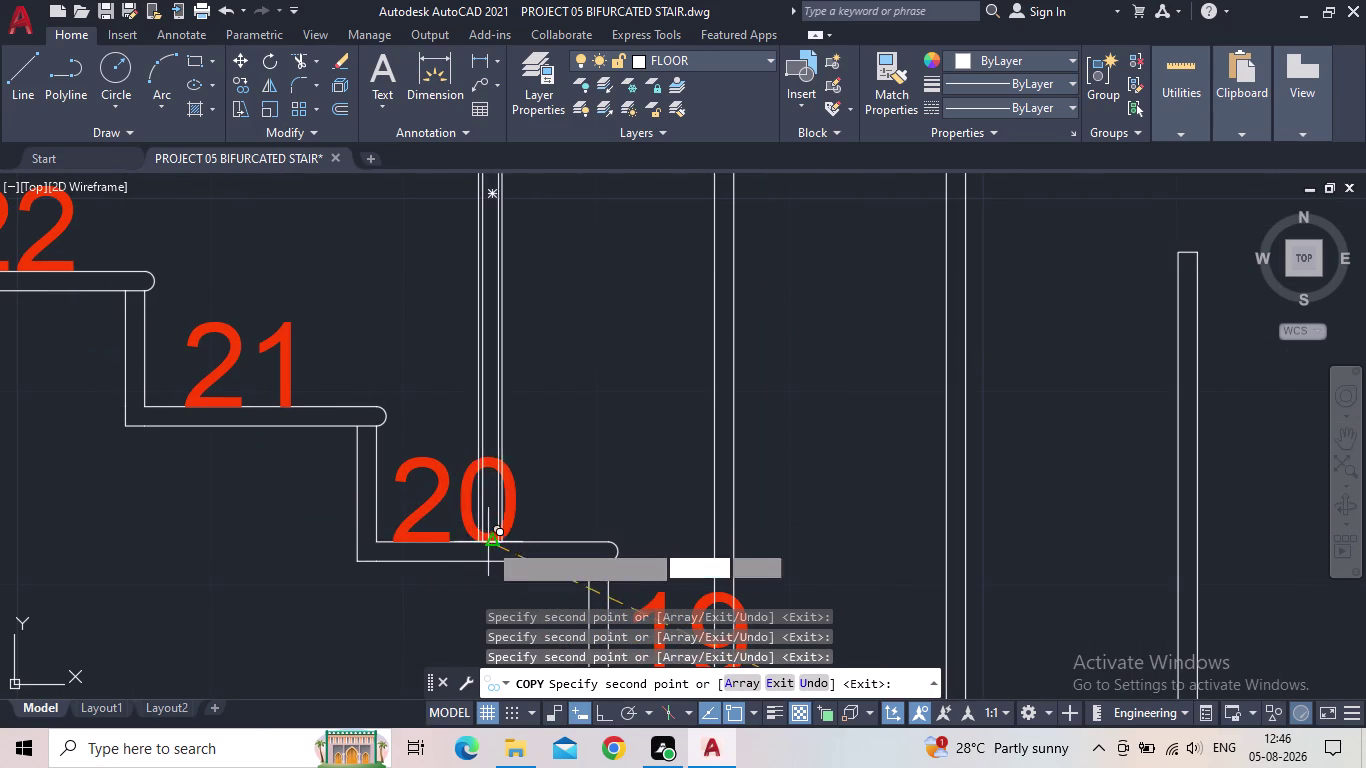
middle_drag(398, 492, 575, 625)
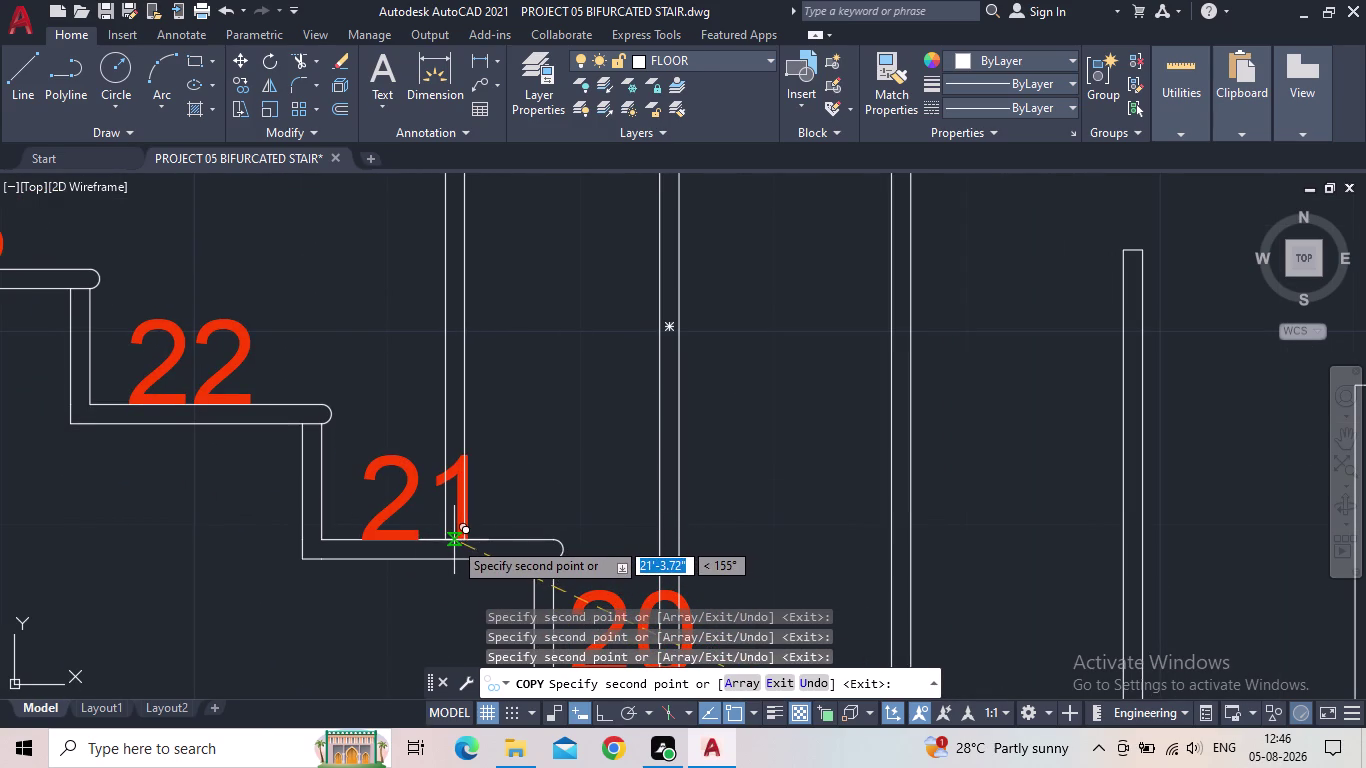
click(443, 540)
middle_drag(407, 523, 674, 631)
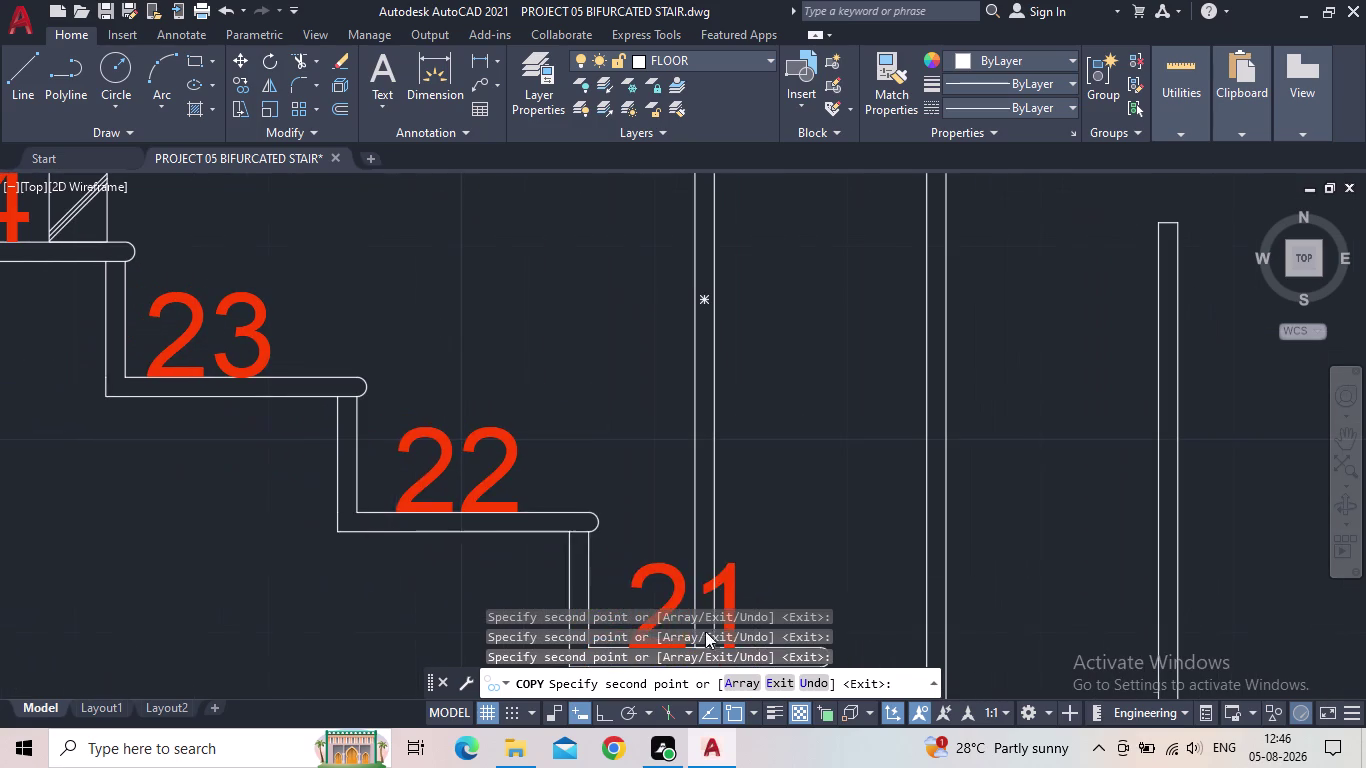
click(467, 513)
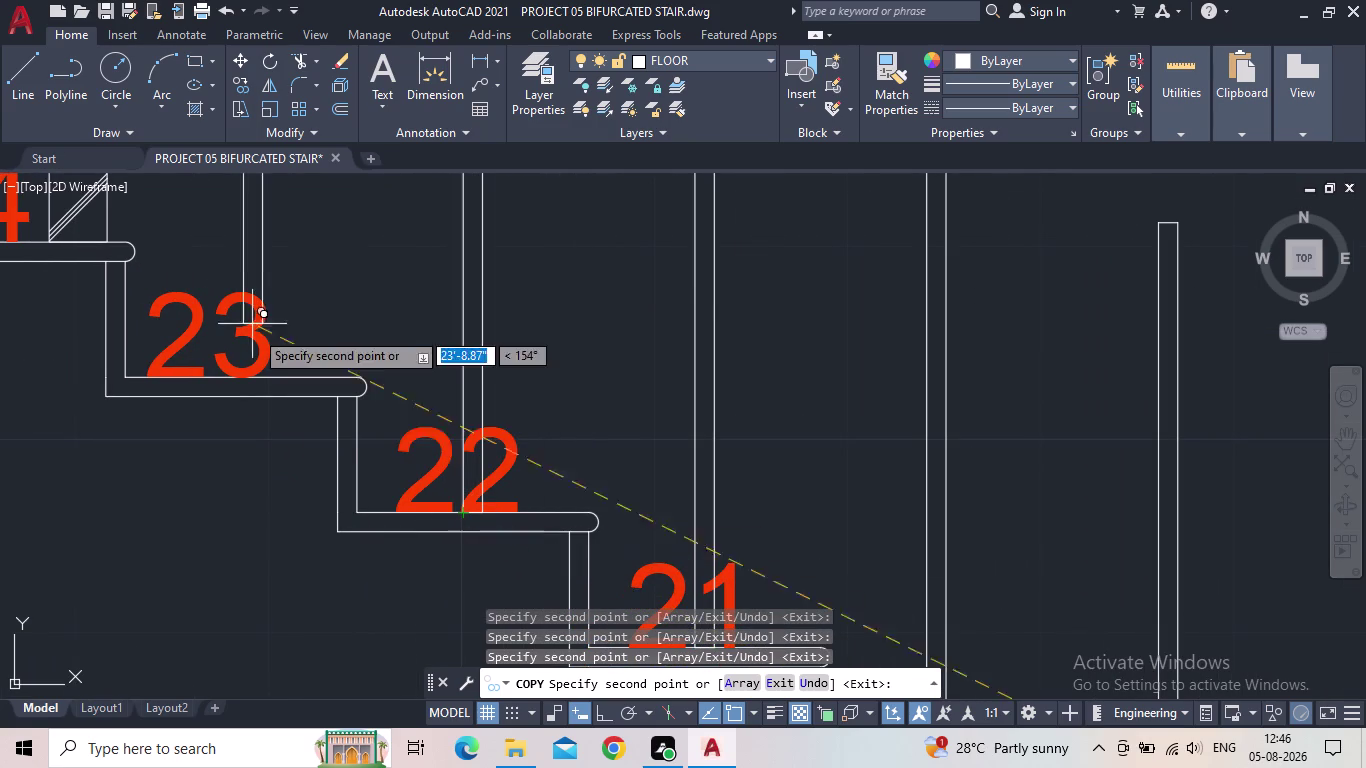
click(236, 379)
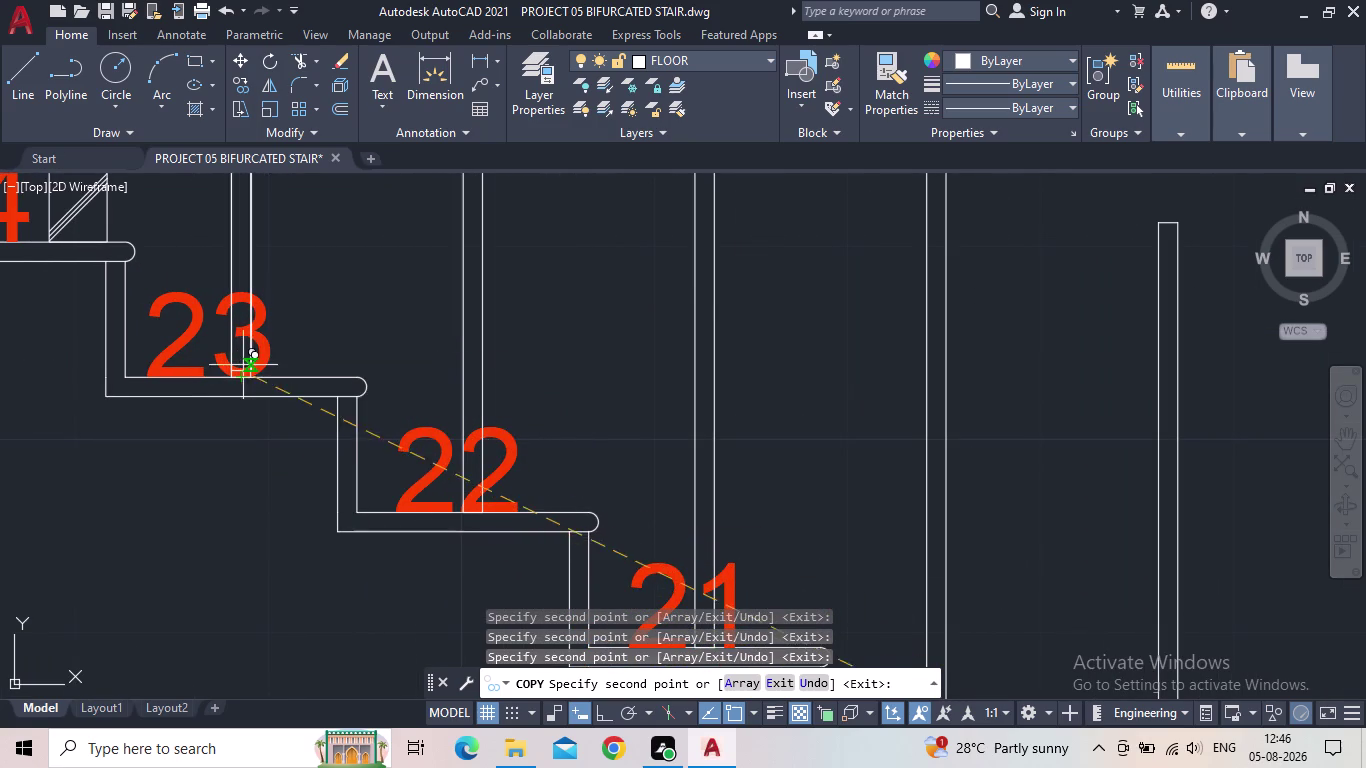